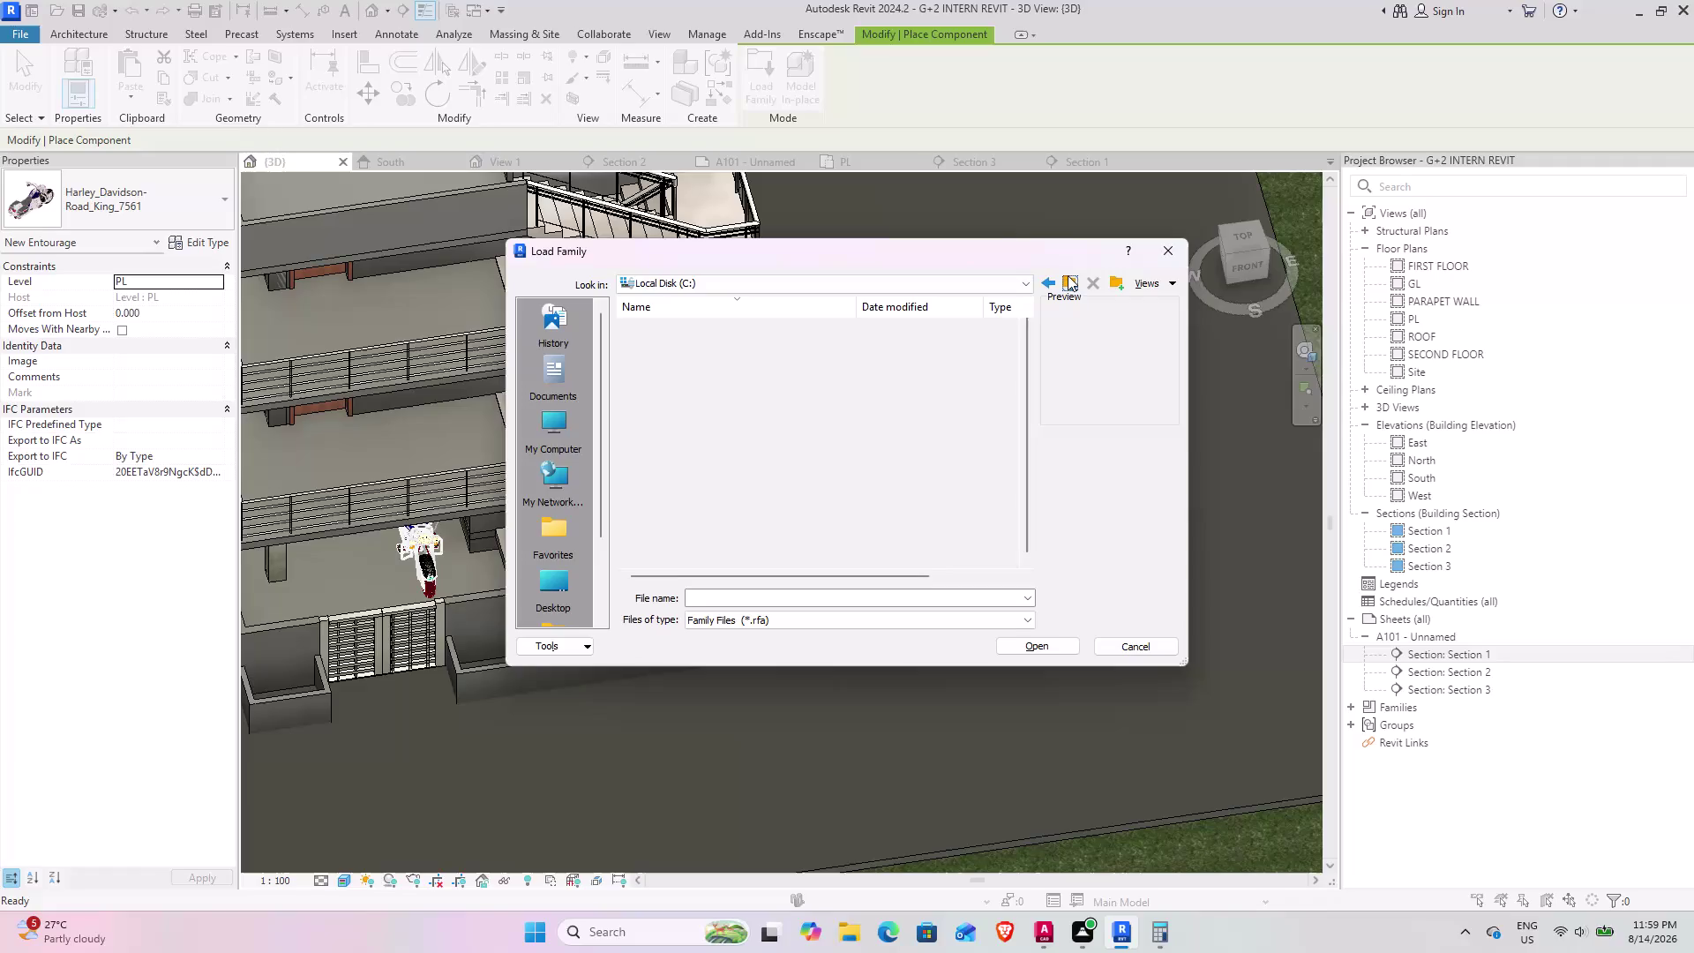
Navigate back to the C drive and into the ProgramData folder.
double_click(754, 512)
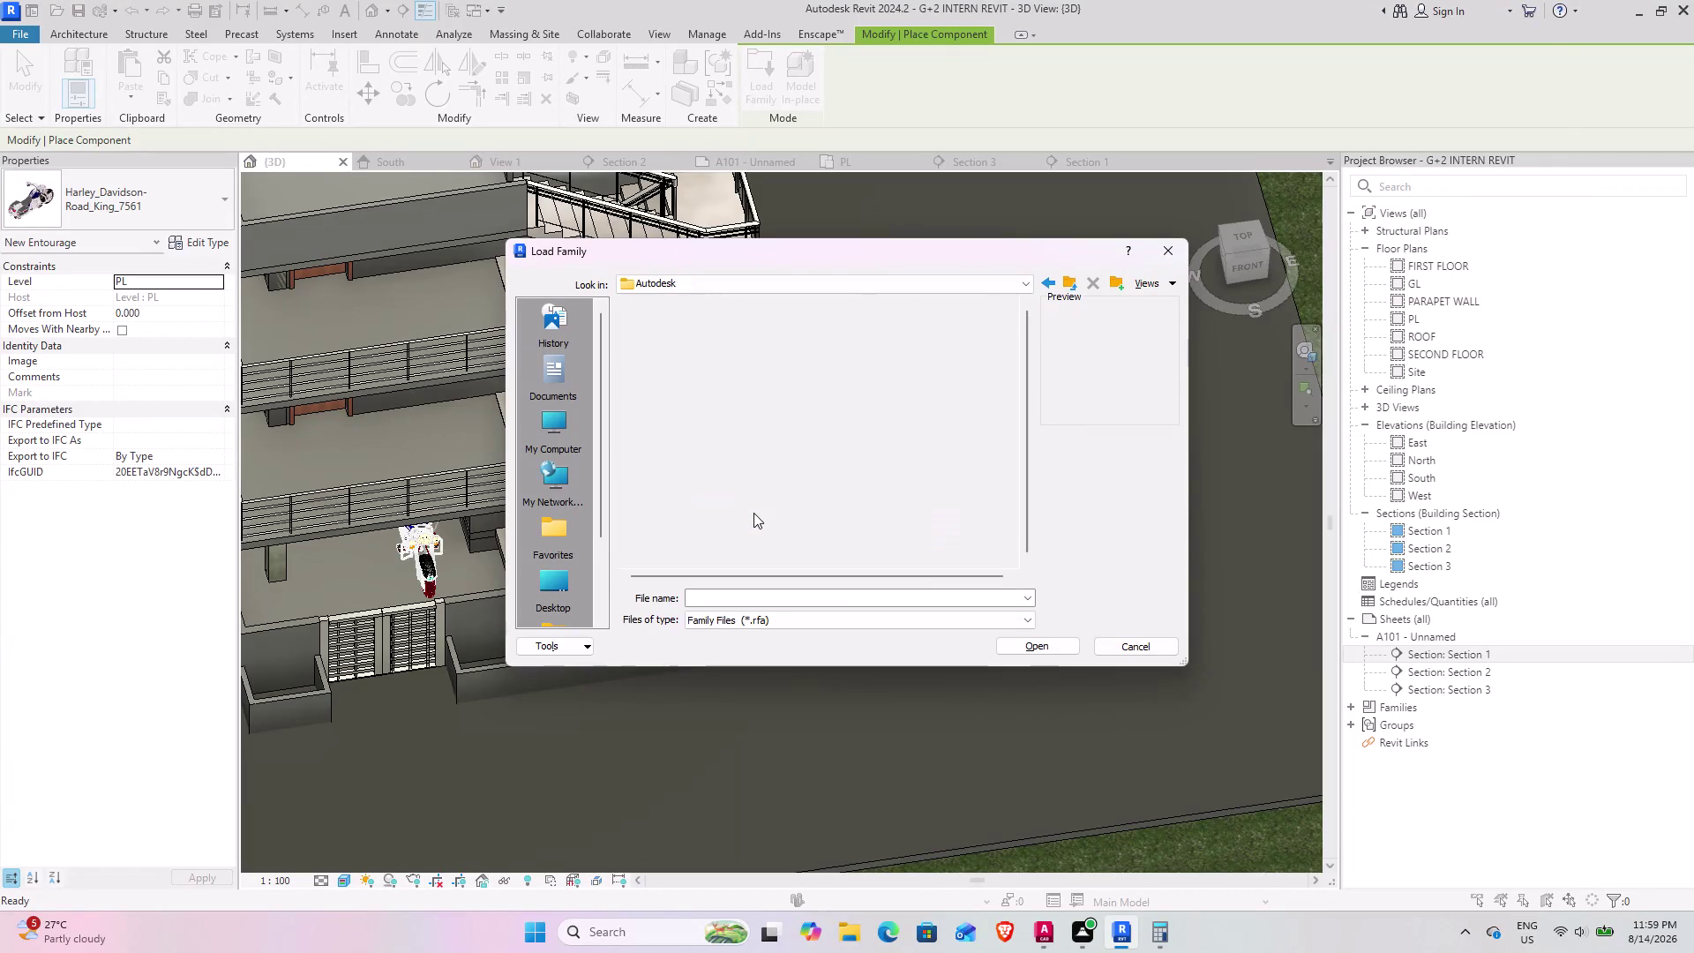
click(1072, 279)
click(1072, 279)
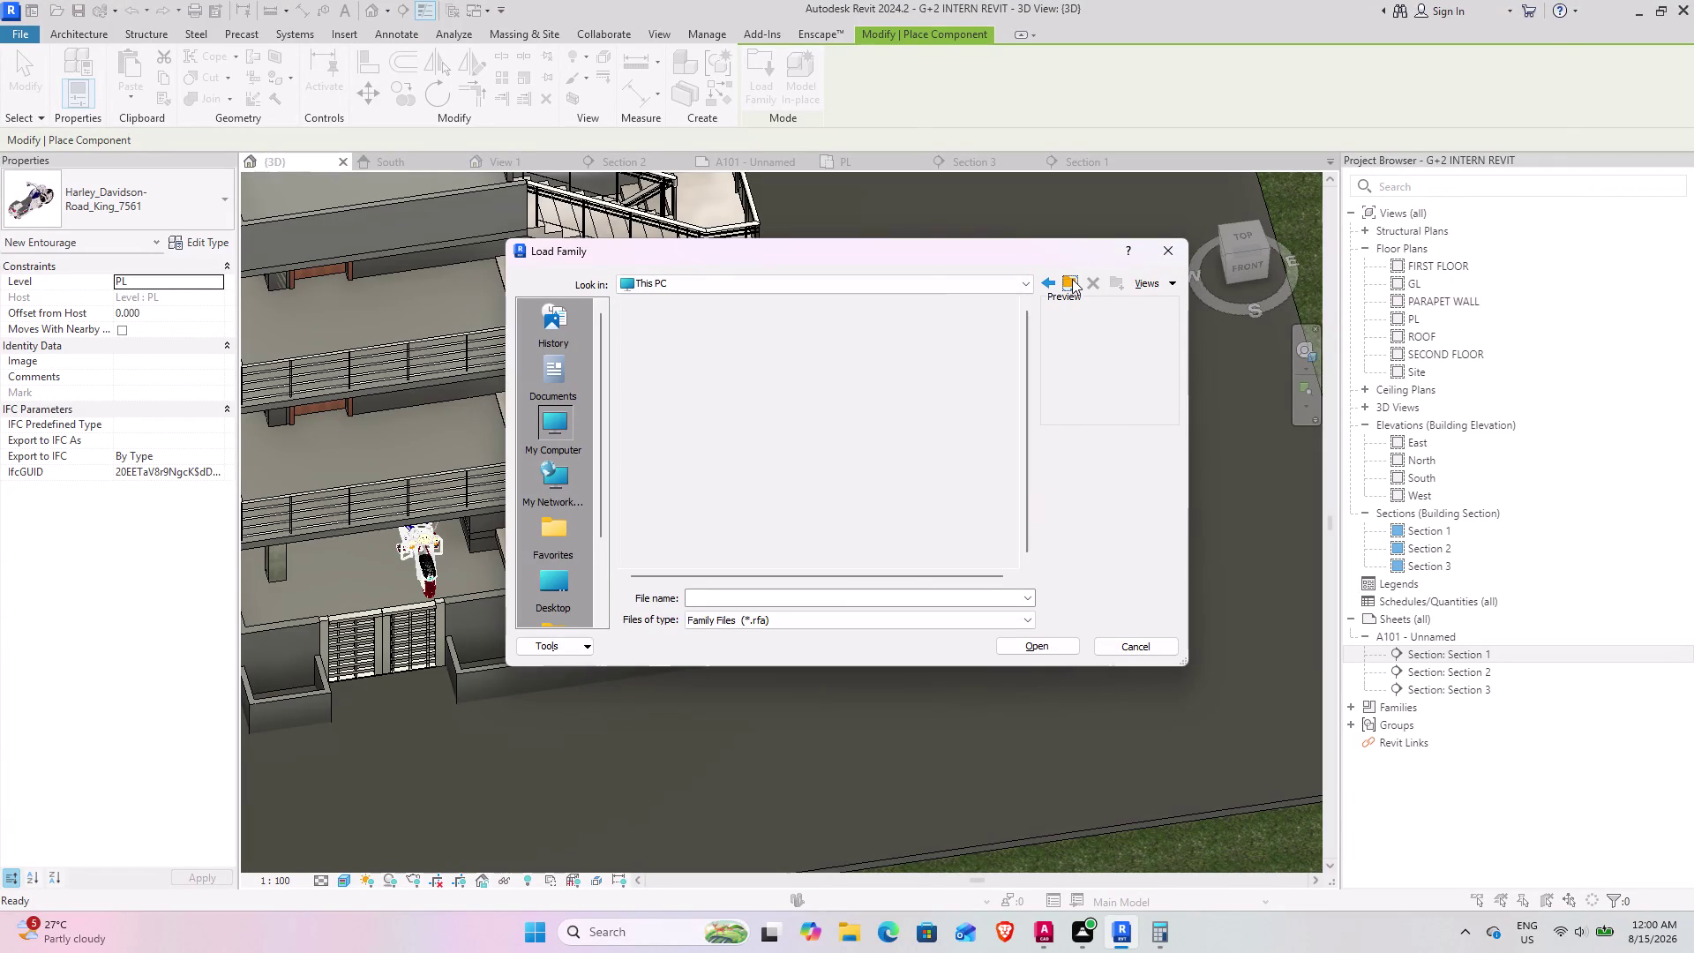
double_click(711, 350)
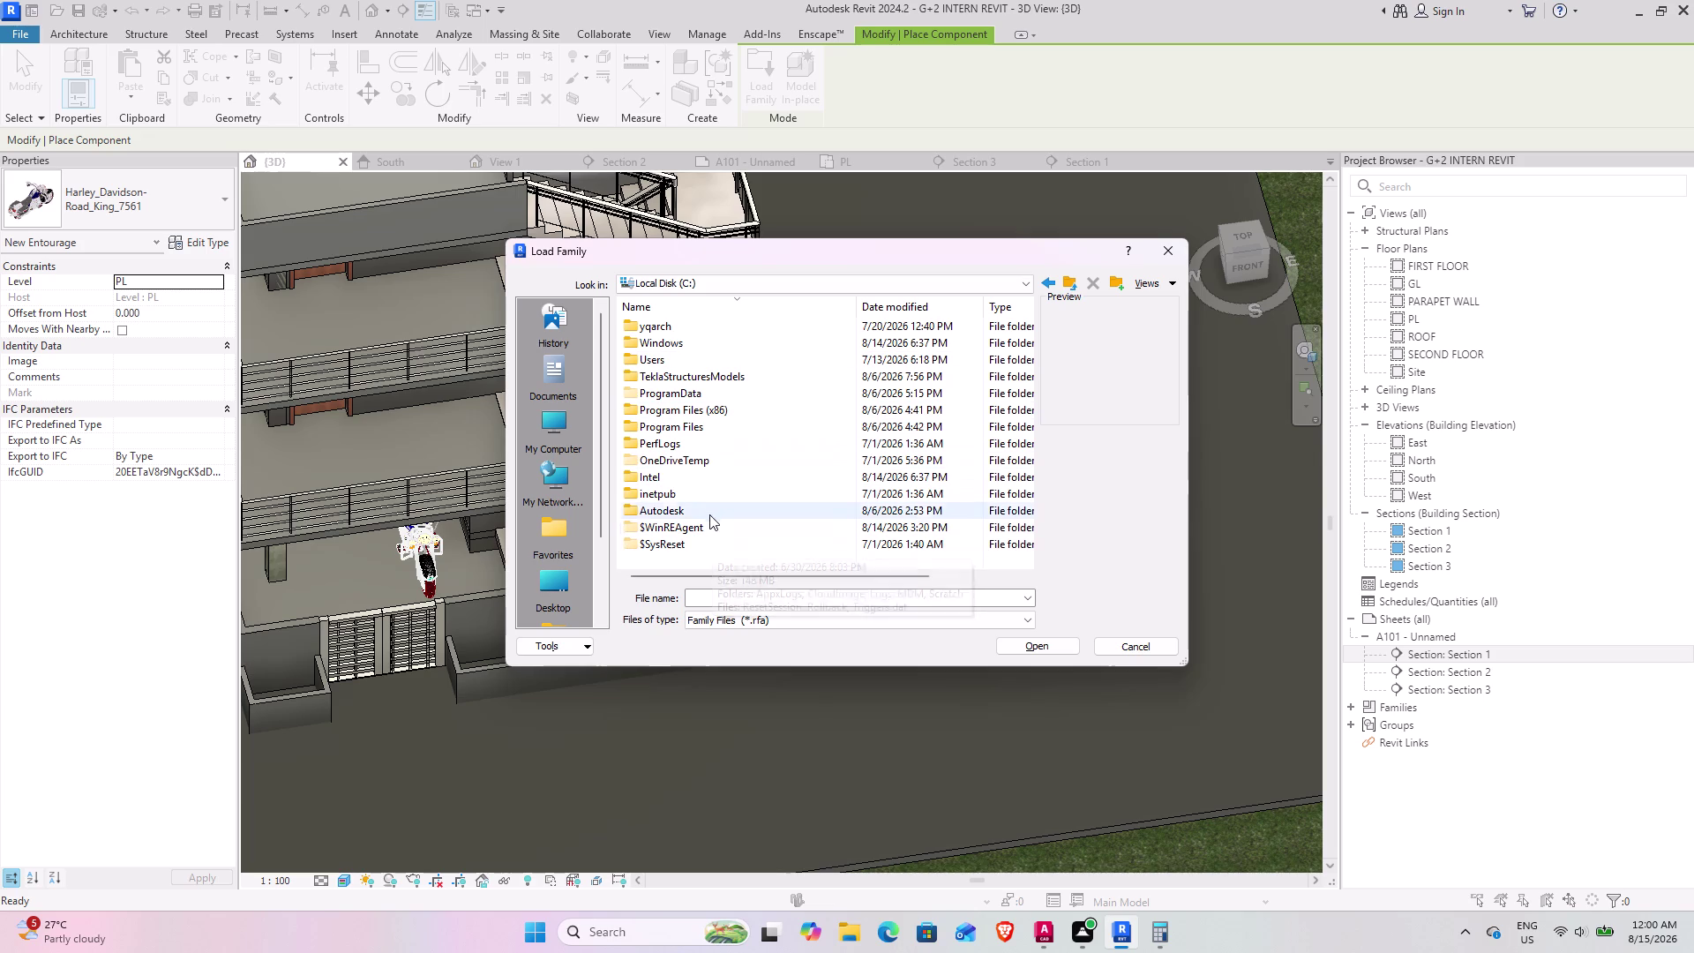
scroll(up, 3)
scroll(down, 3)
scroll(up, 3)
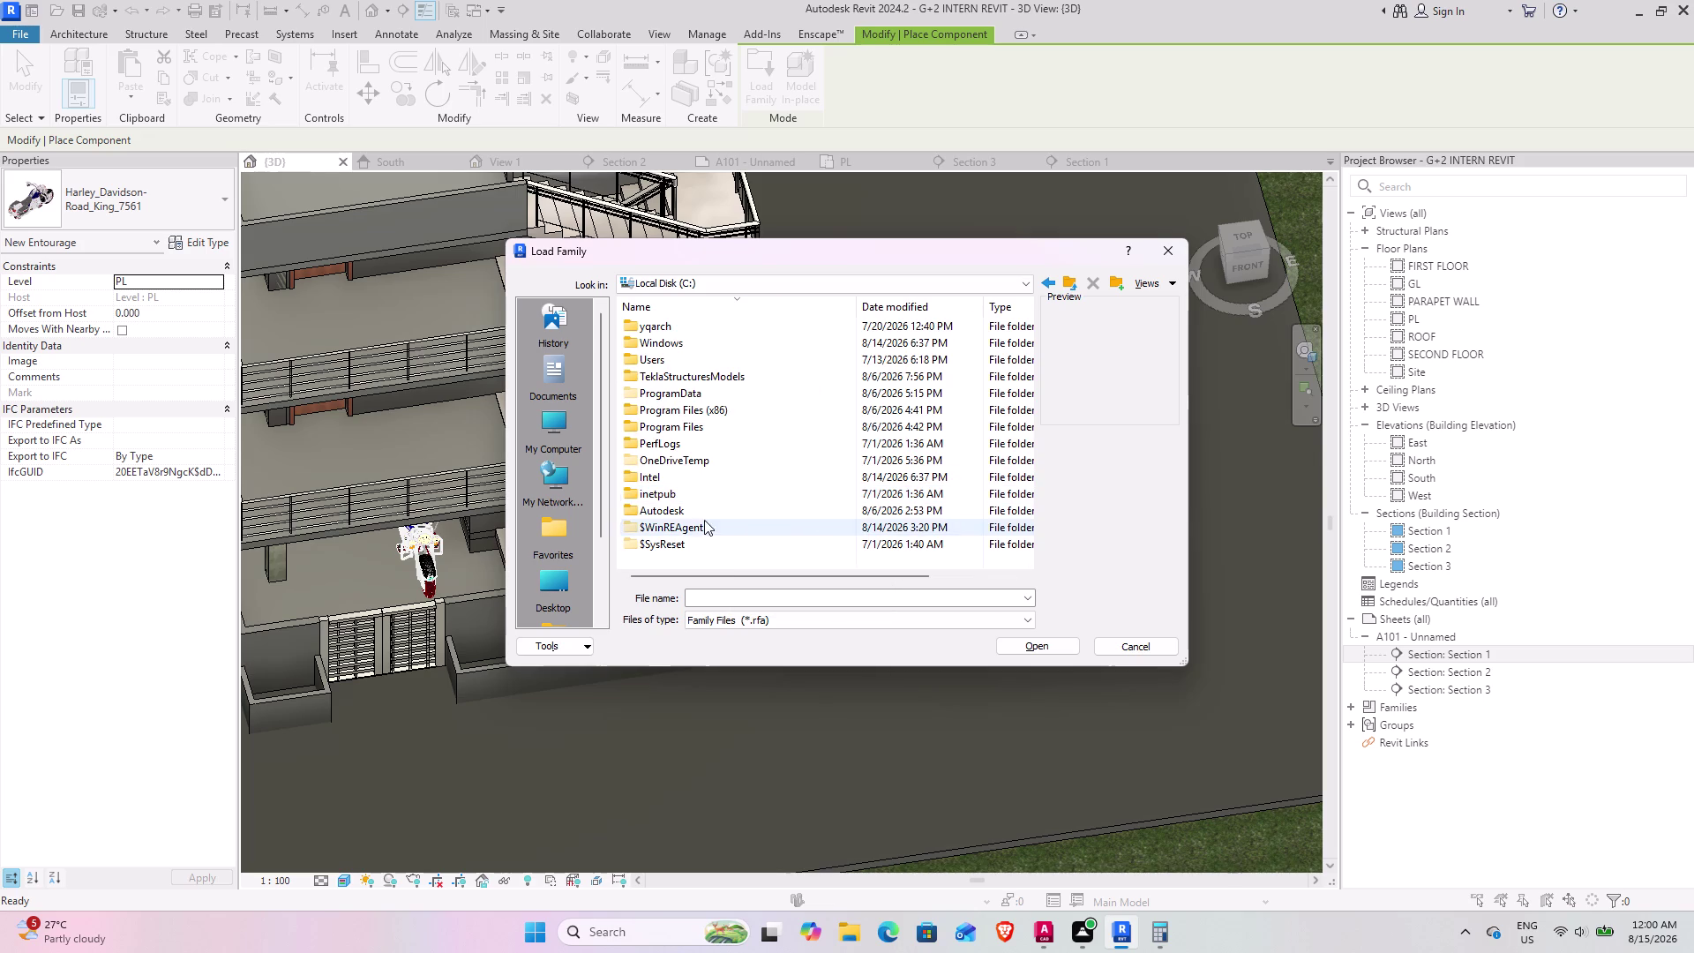
double_click(702, 507)
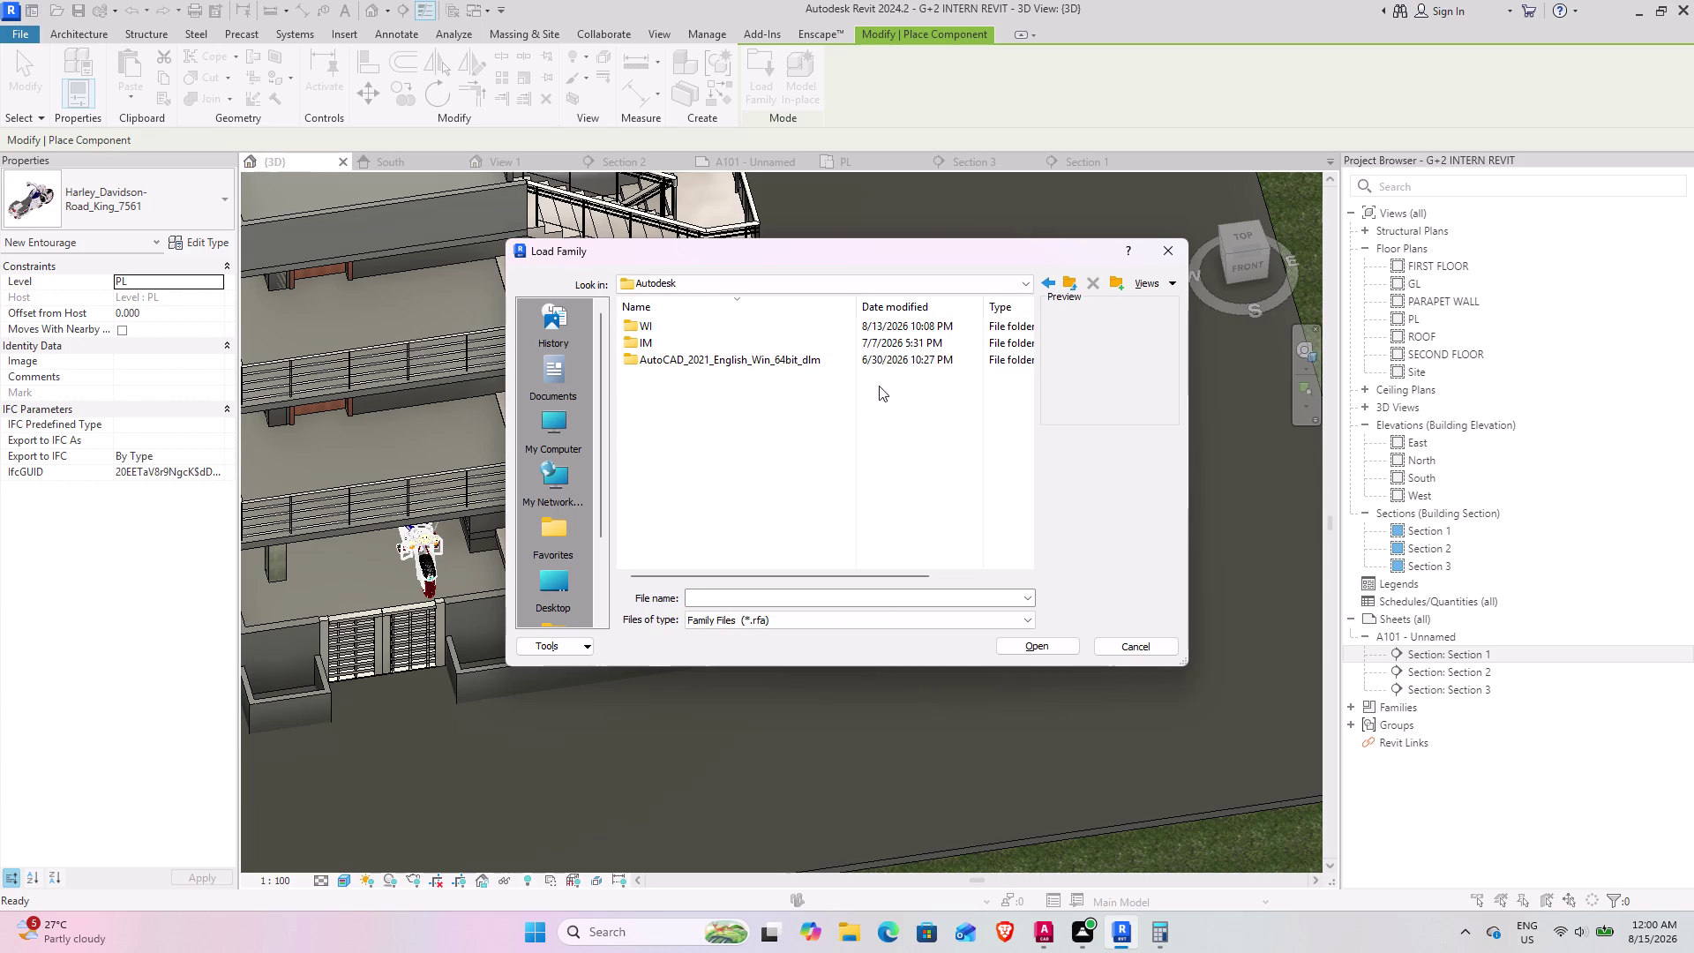
click(1068, 280)
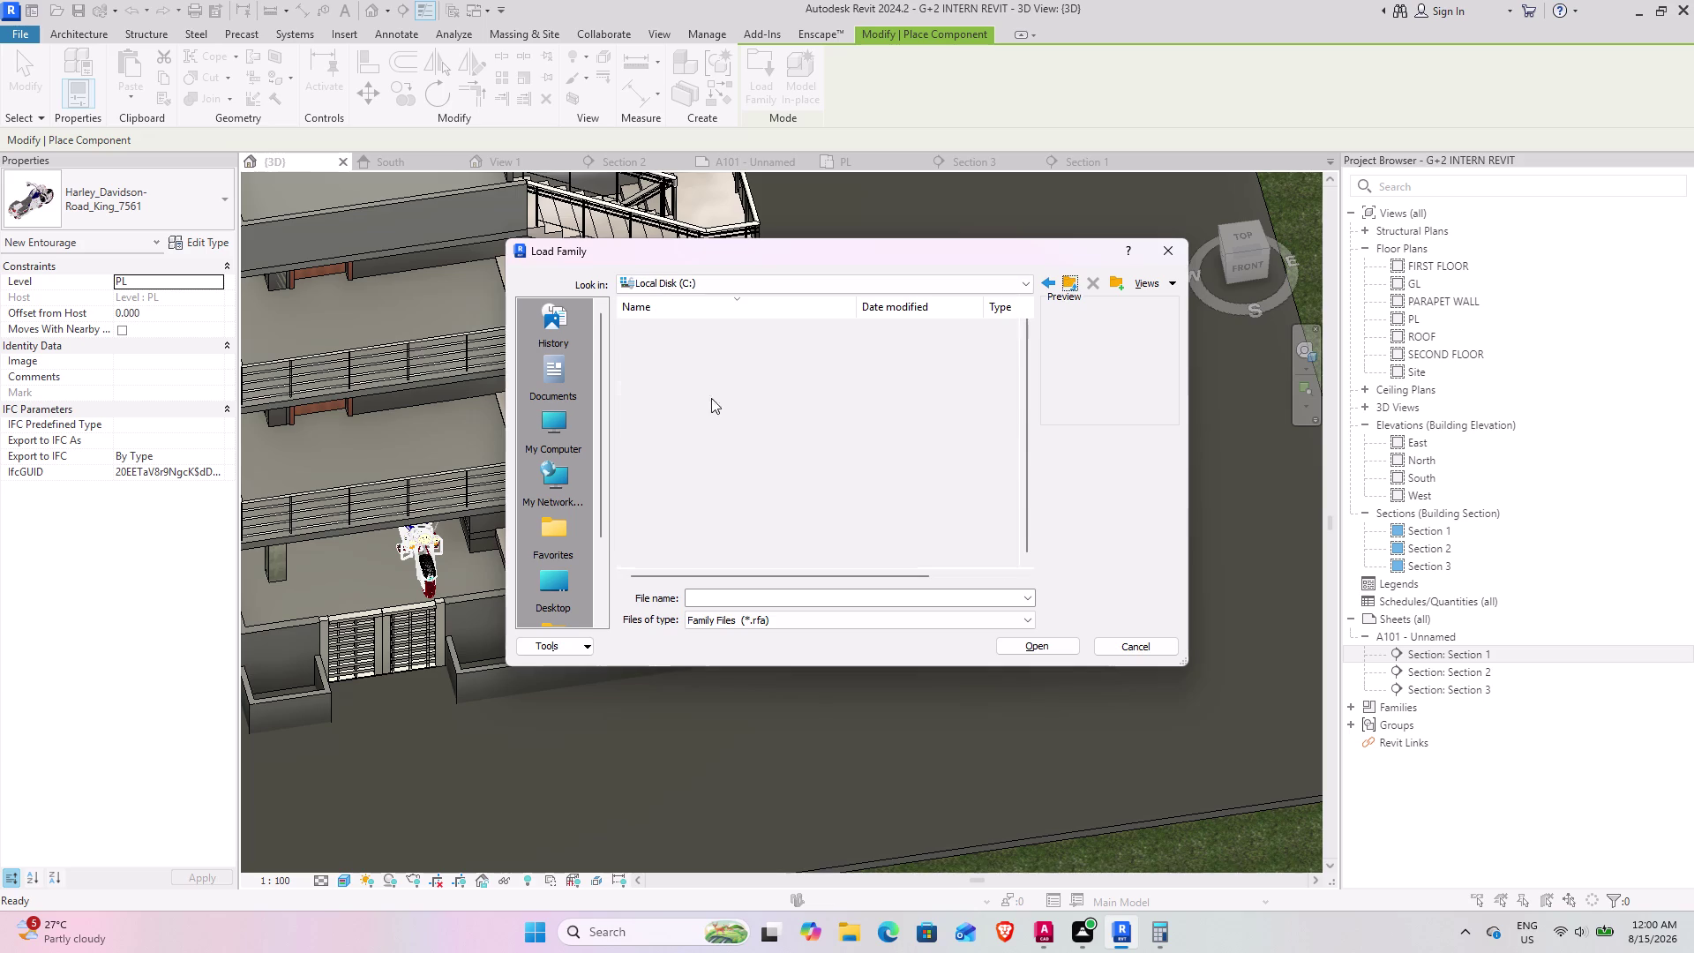
scroll(down, 3)
scroll(up, 3)
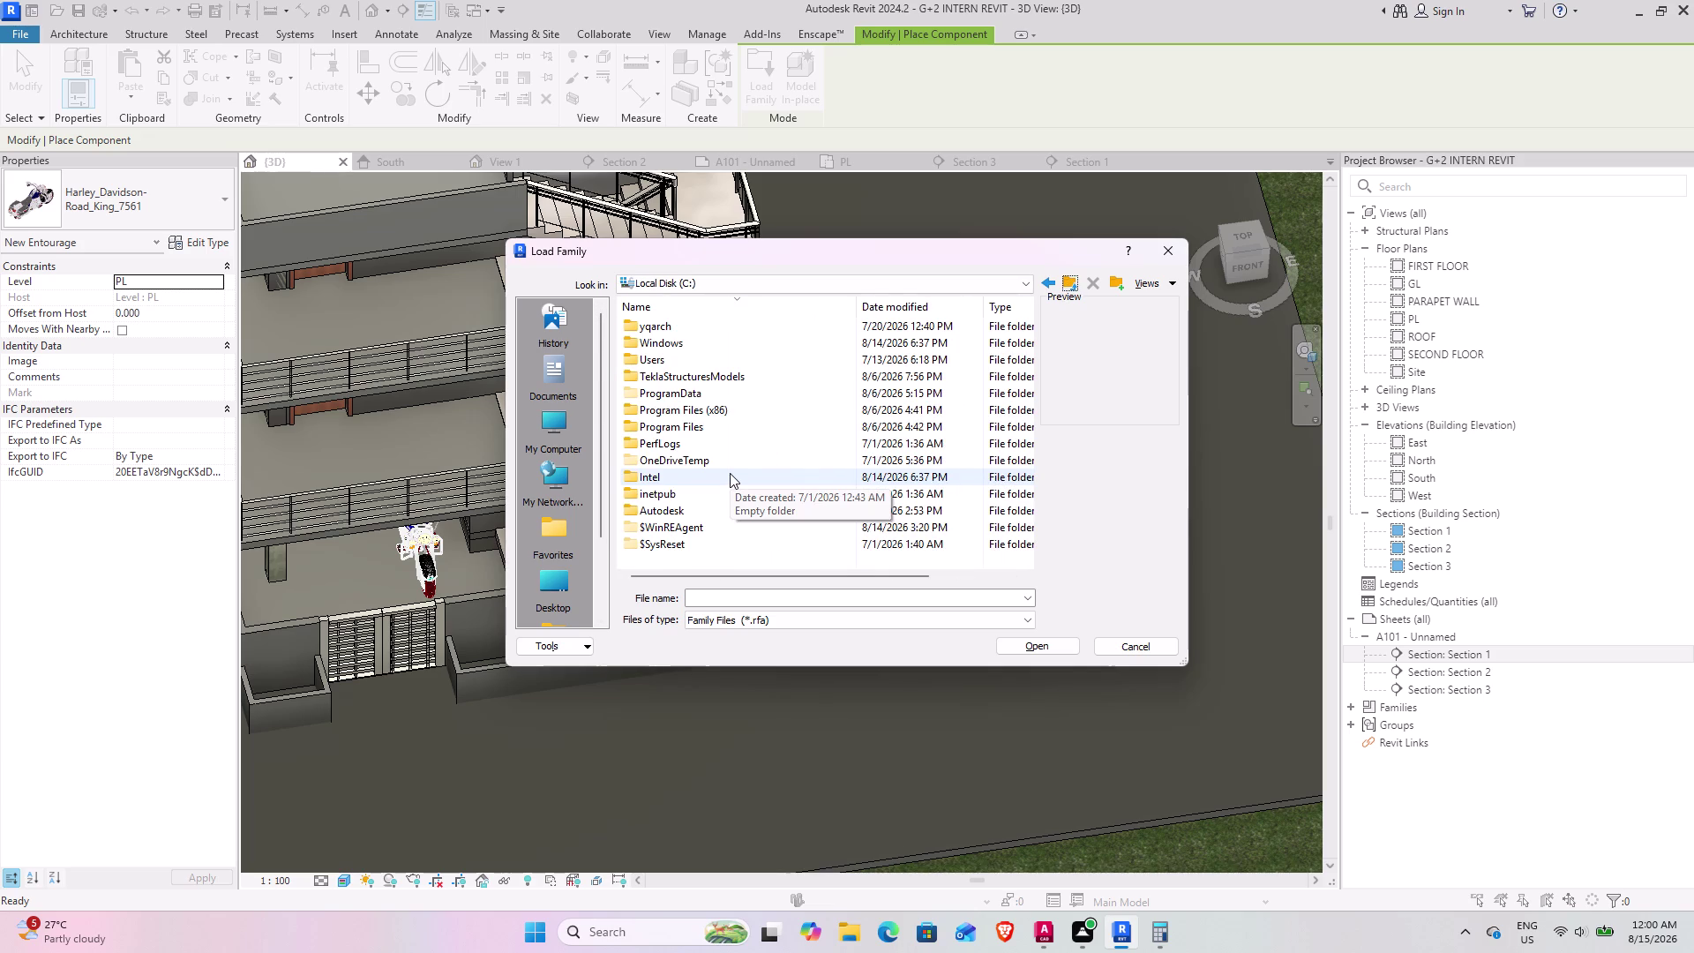
double_click(715, 395)
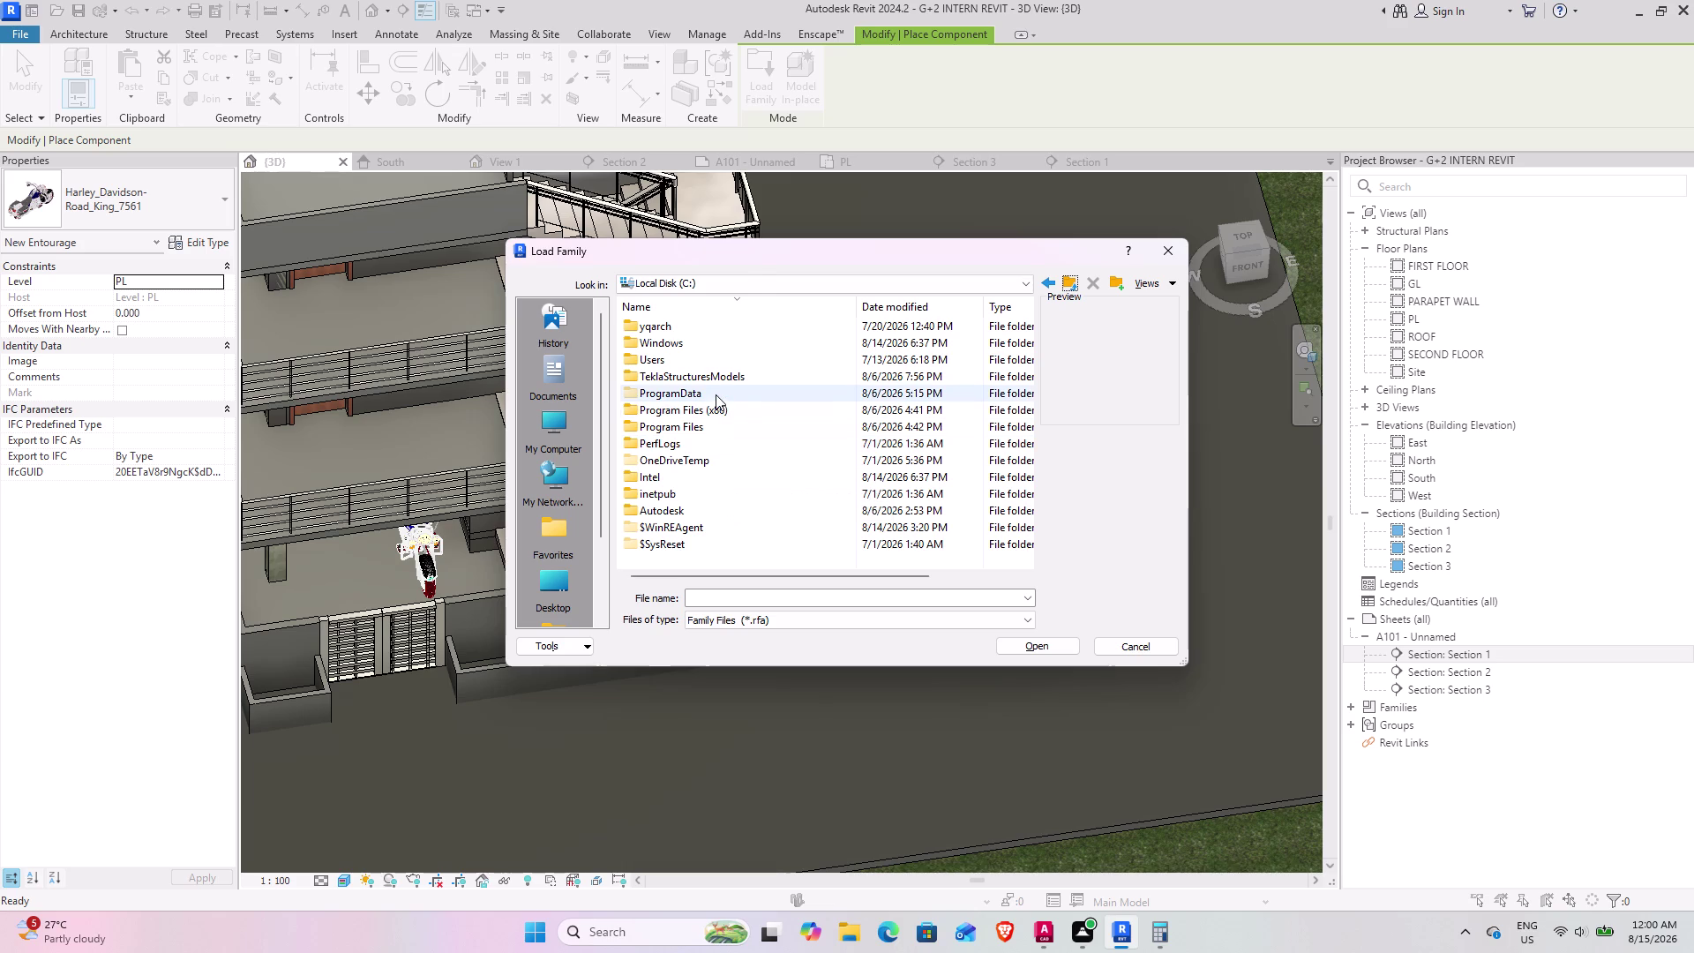
Browse Autodesk\RVT 2024\Libraries\English\US and select the Planting folder.
scroll(down, 3)
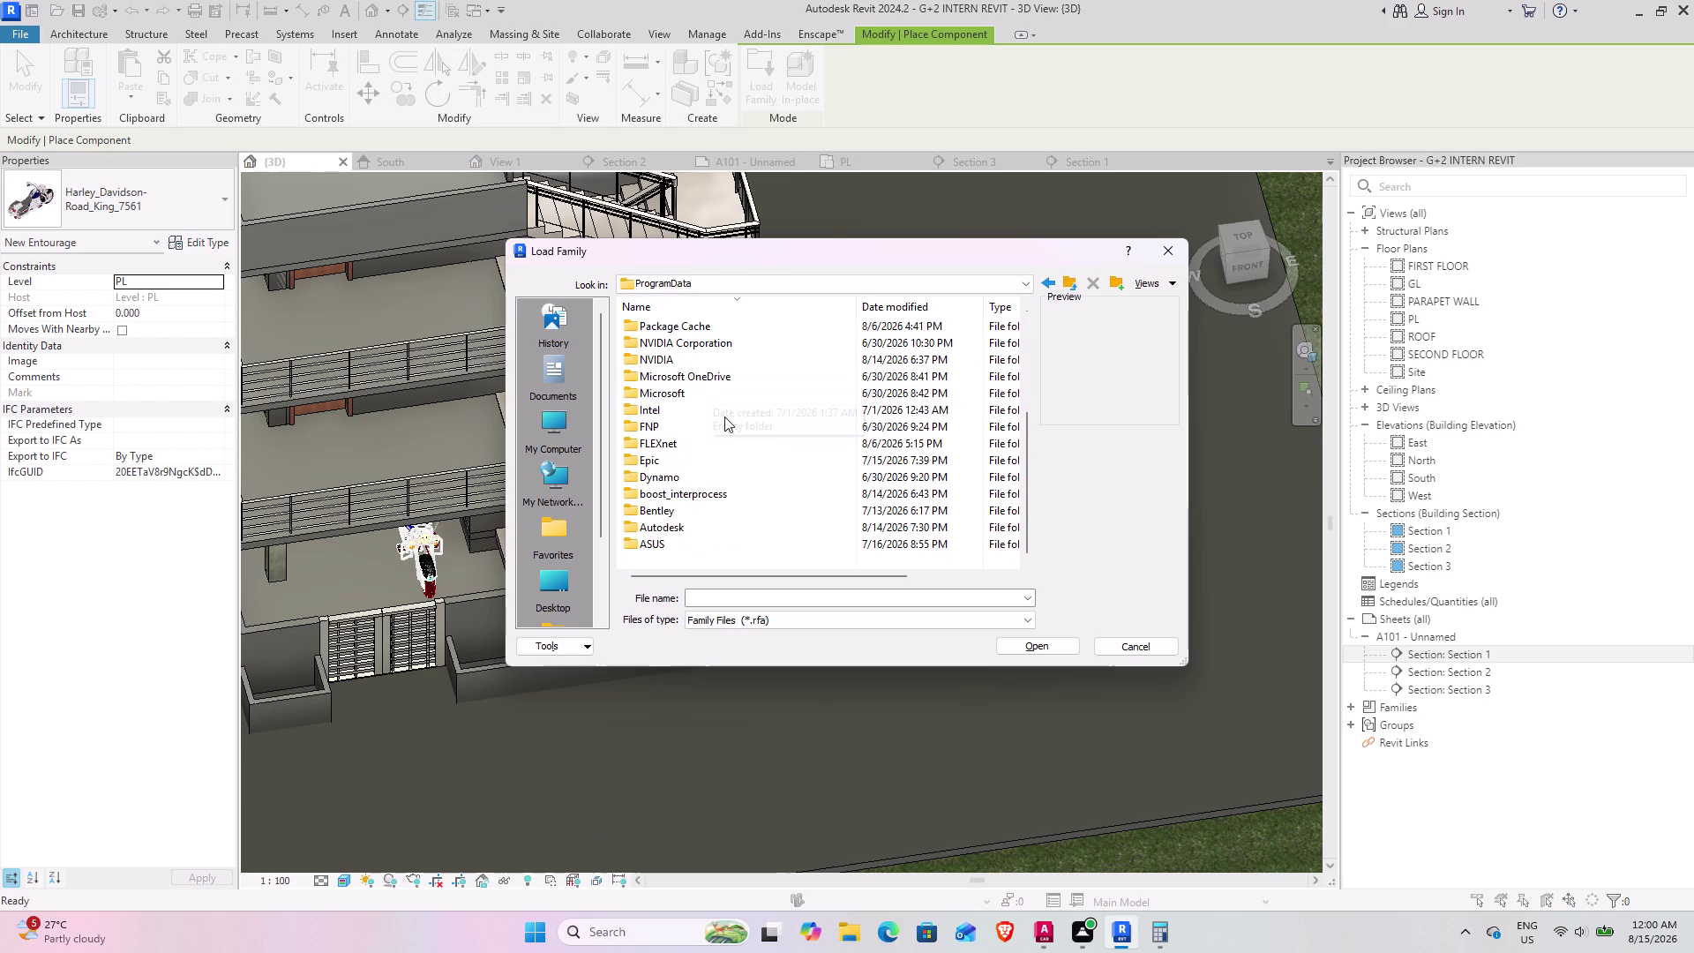
double_click(694, 531)
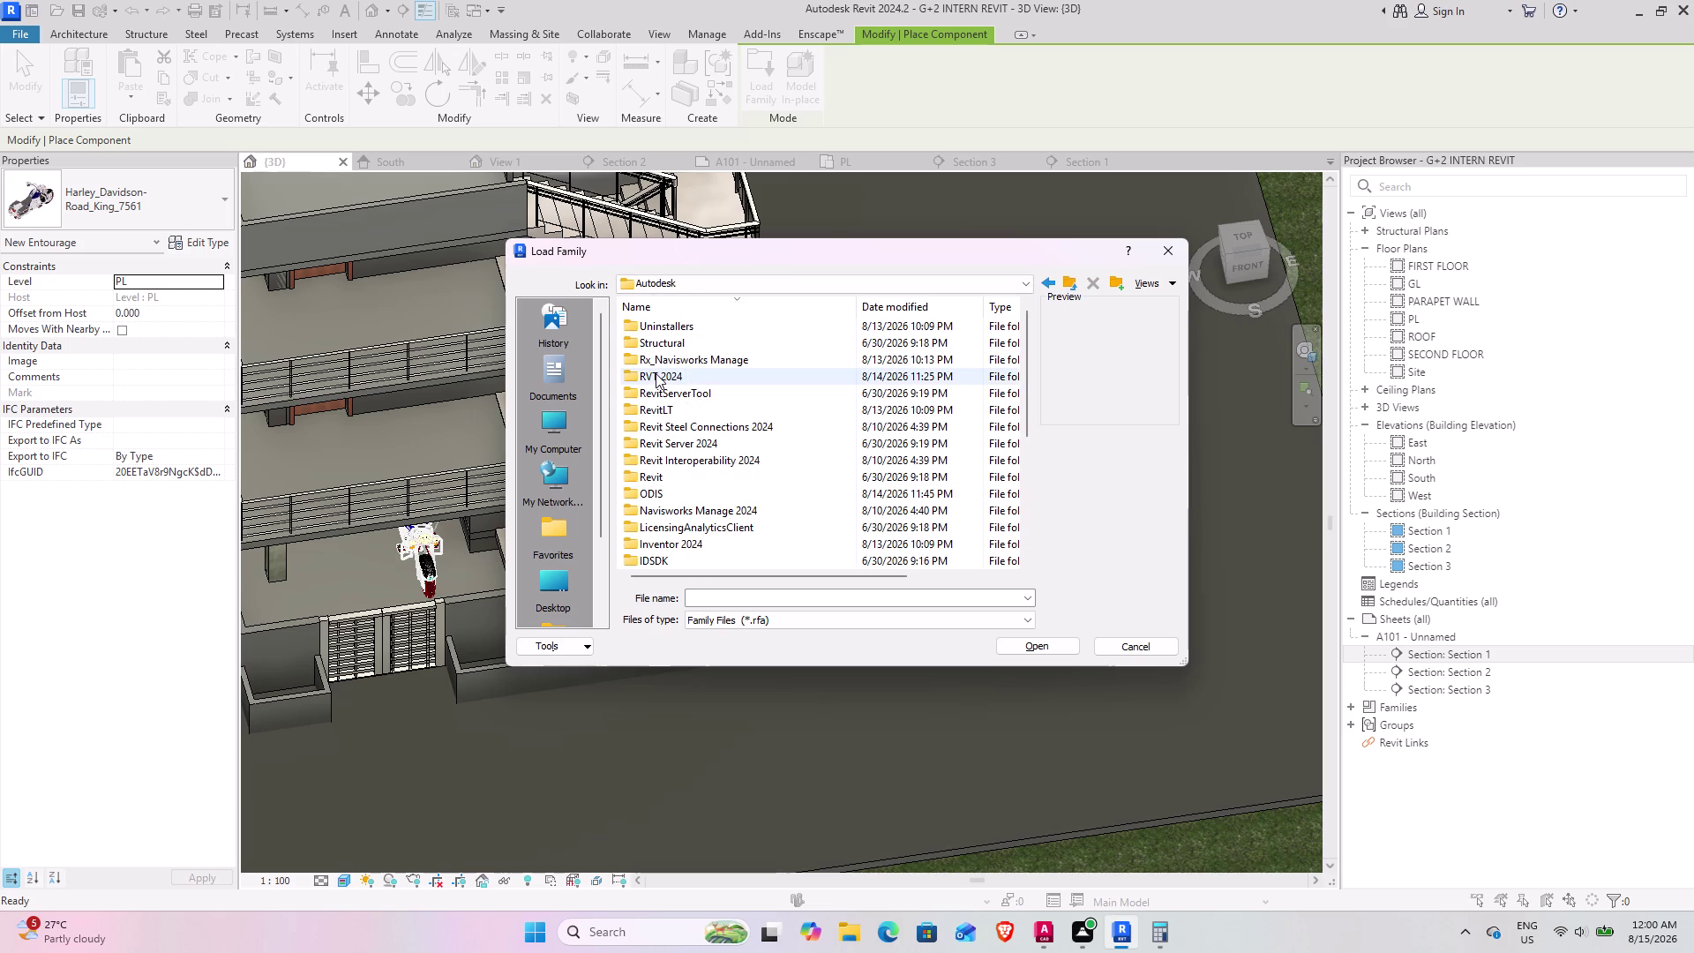
double_click(656, 373)
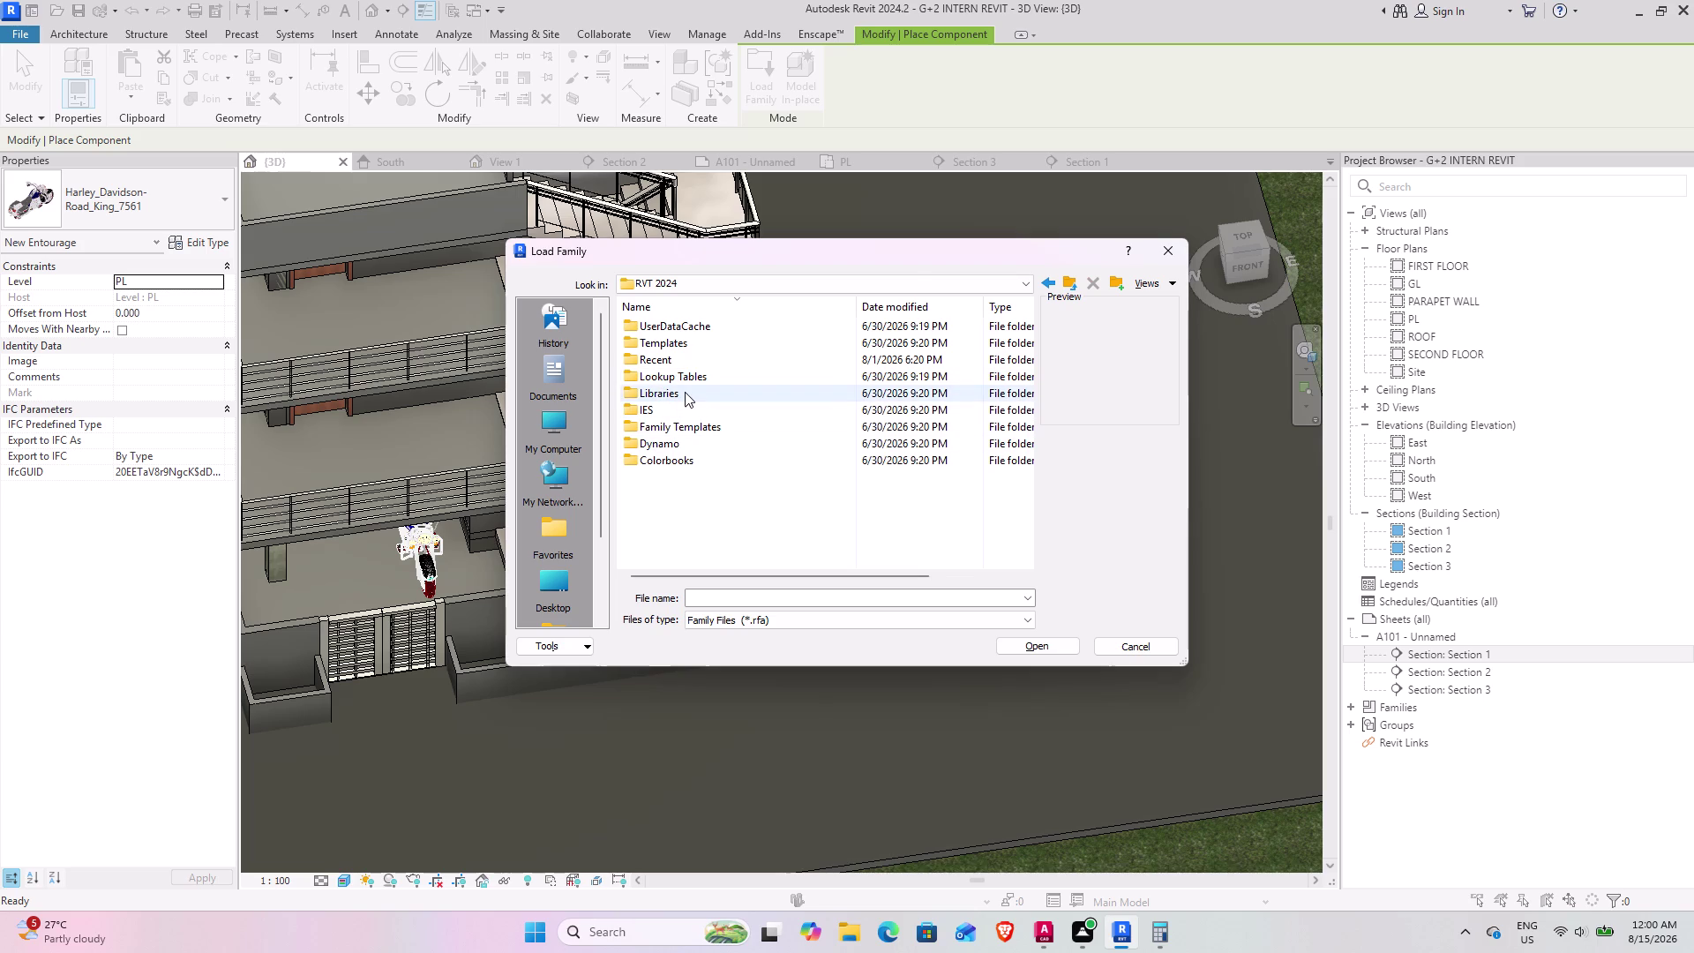
double_click(684, 391)
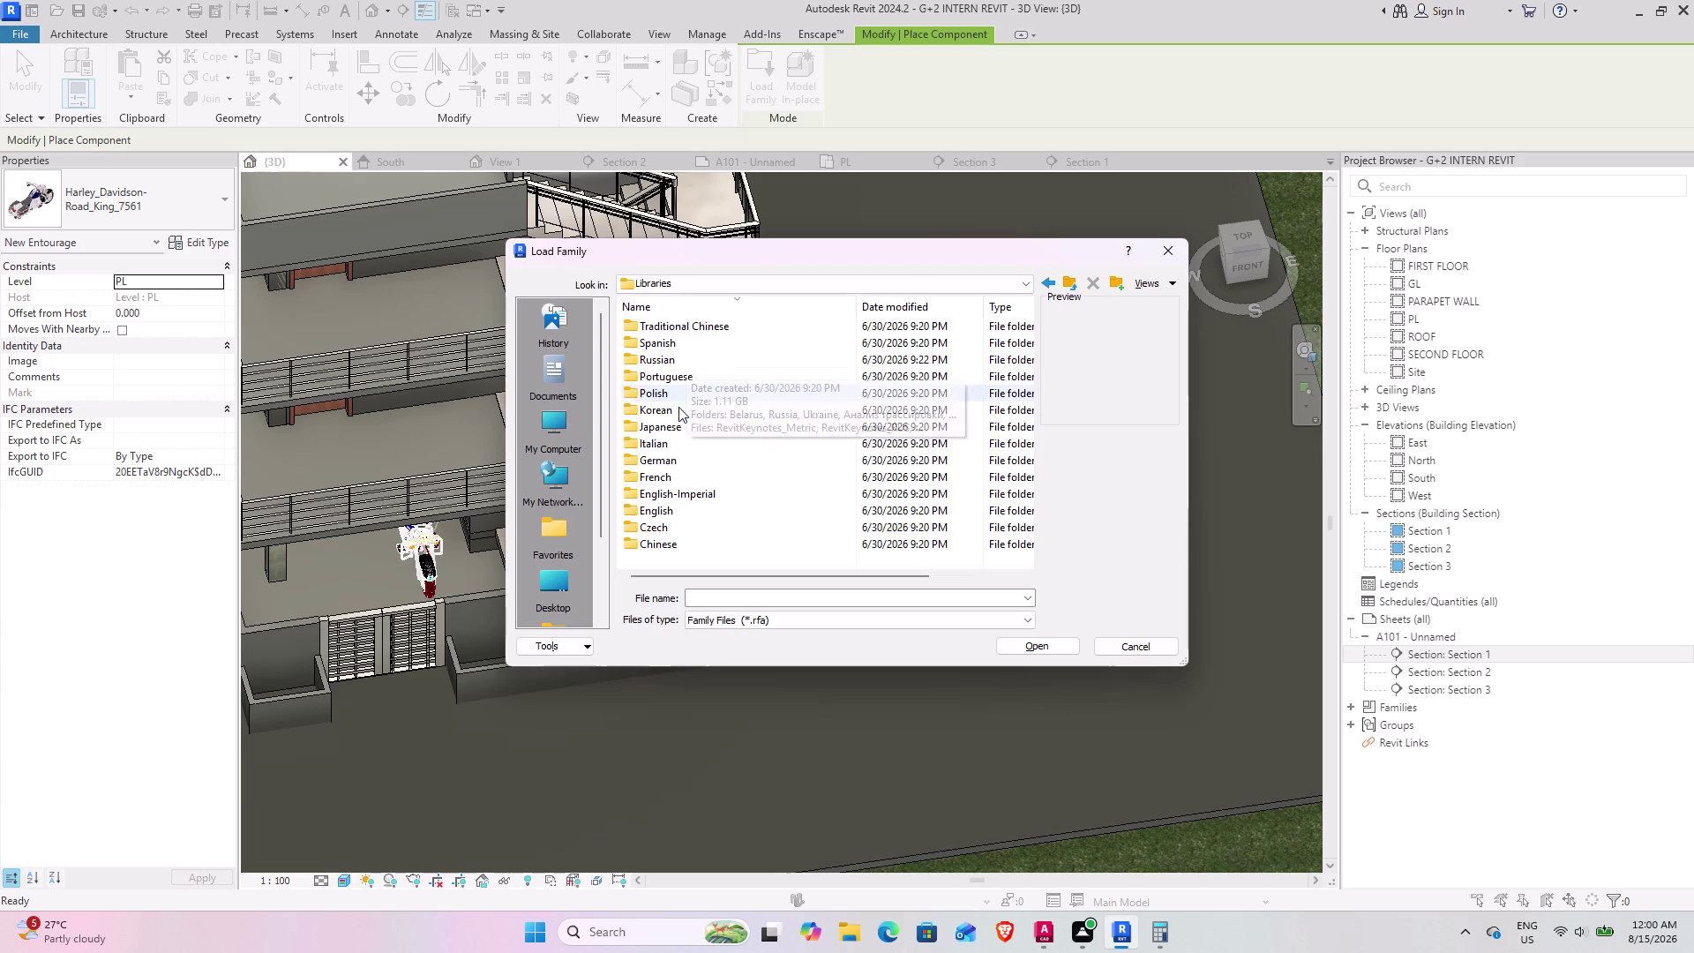
double_click(653, 510)
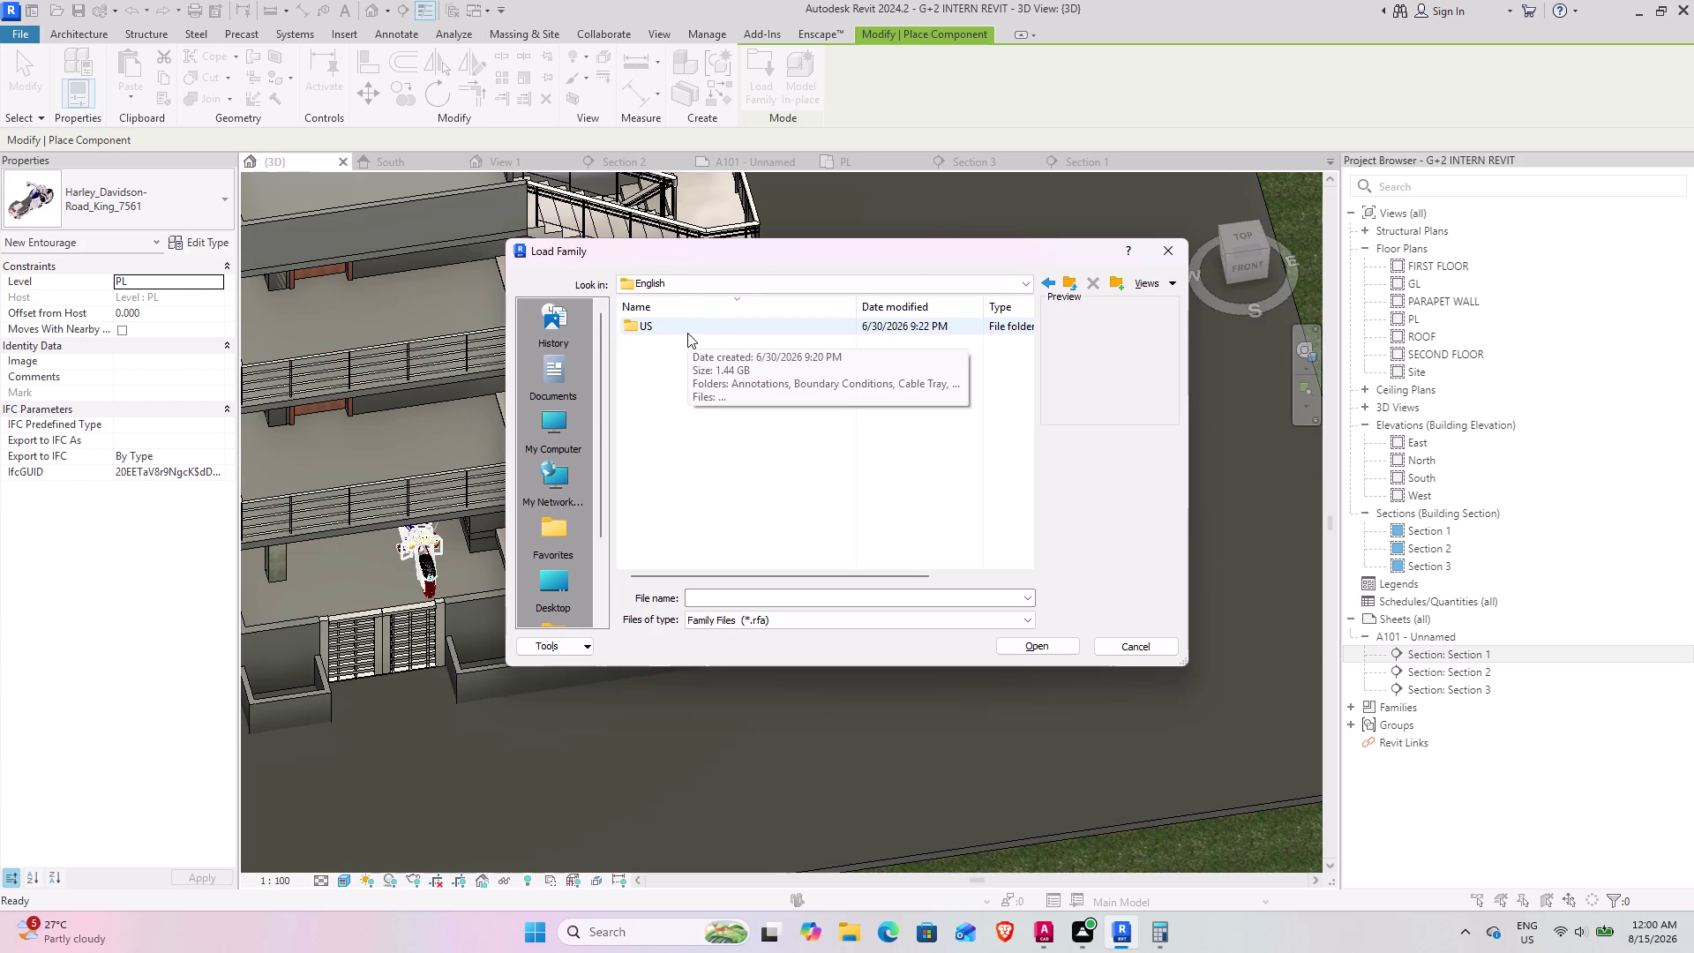
double_click(687, 333)
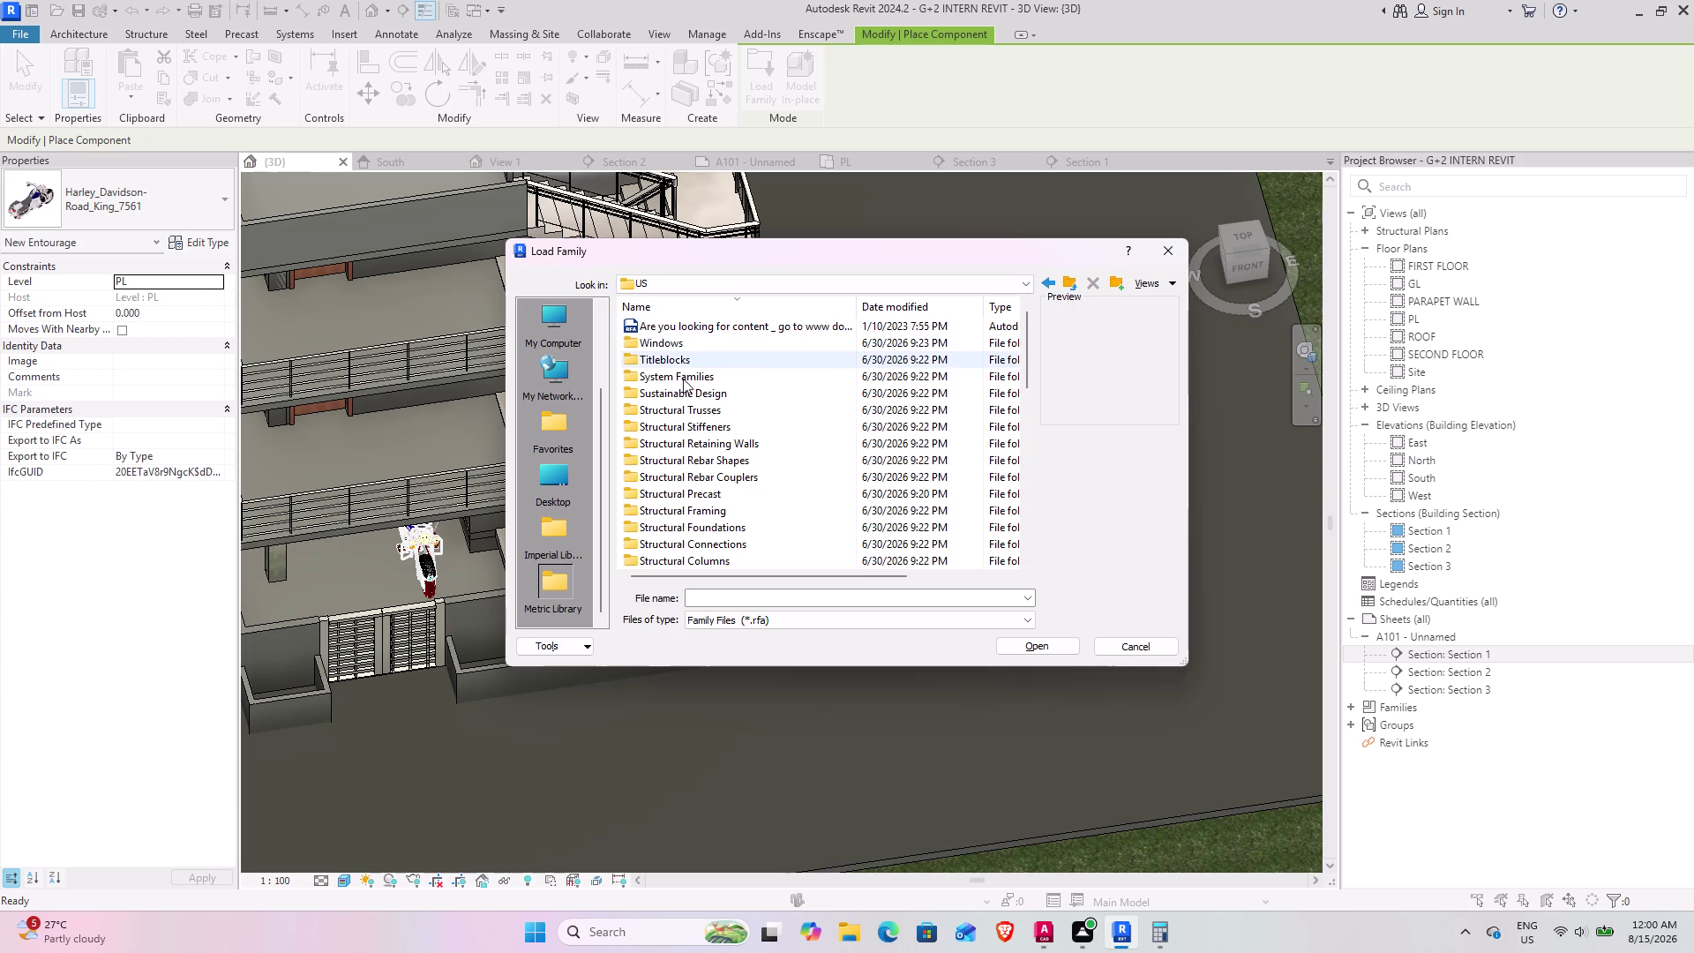
scroll(down, 3)
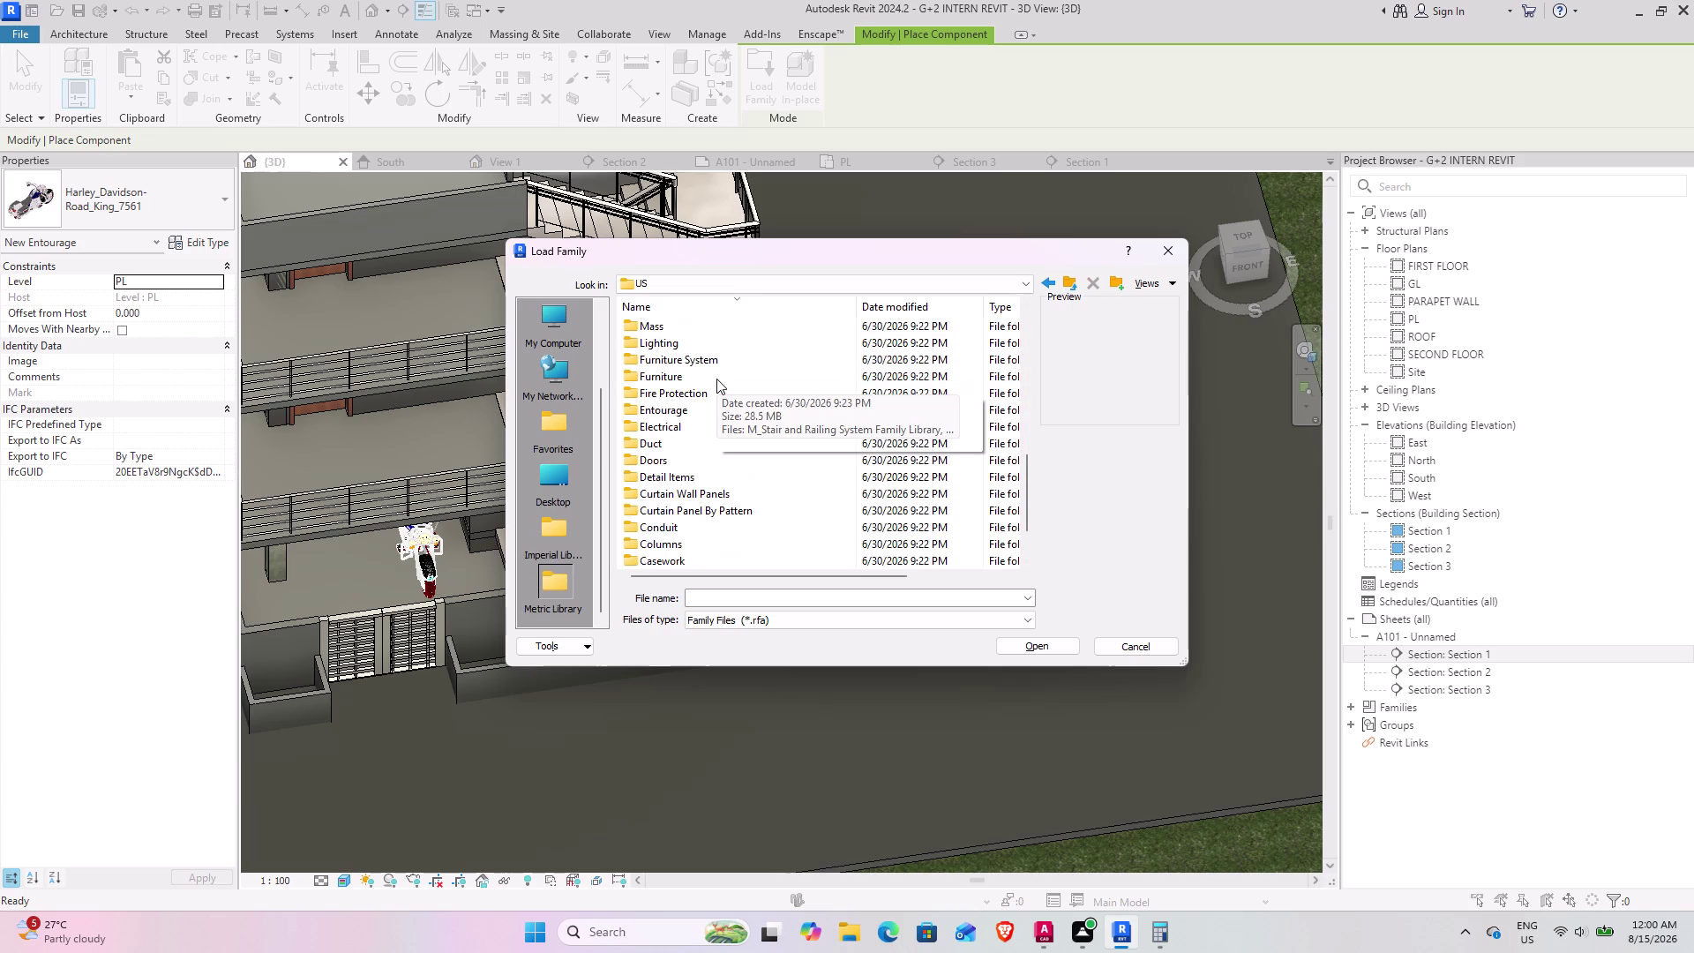
scroll(down, 3)
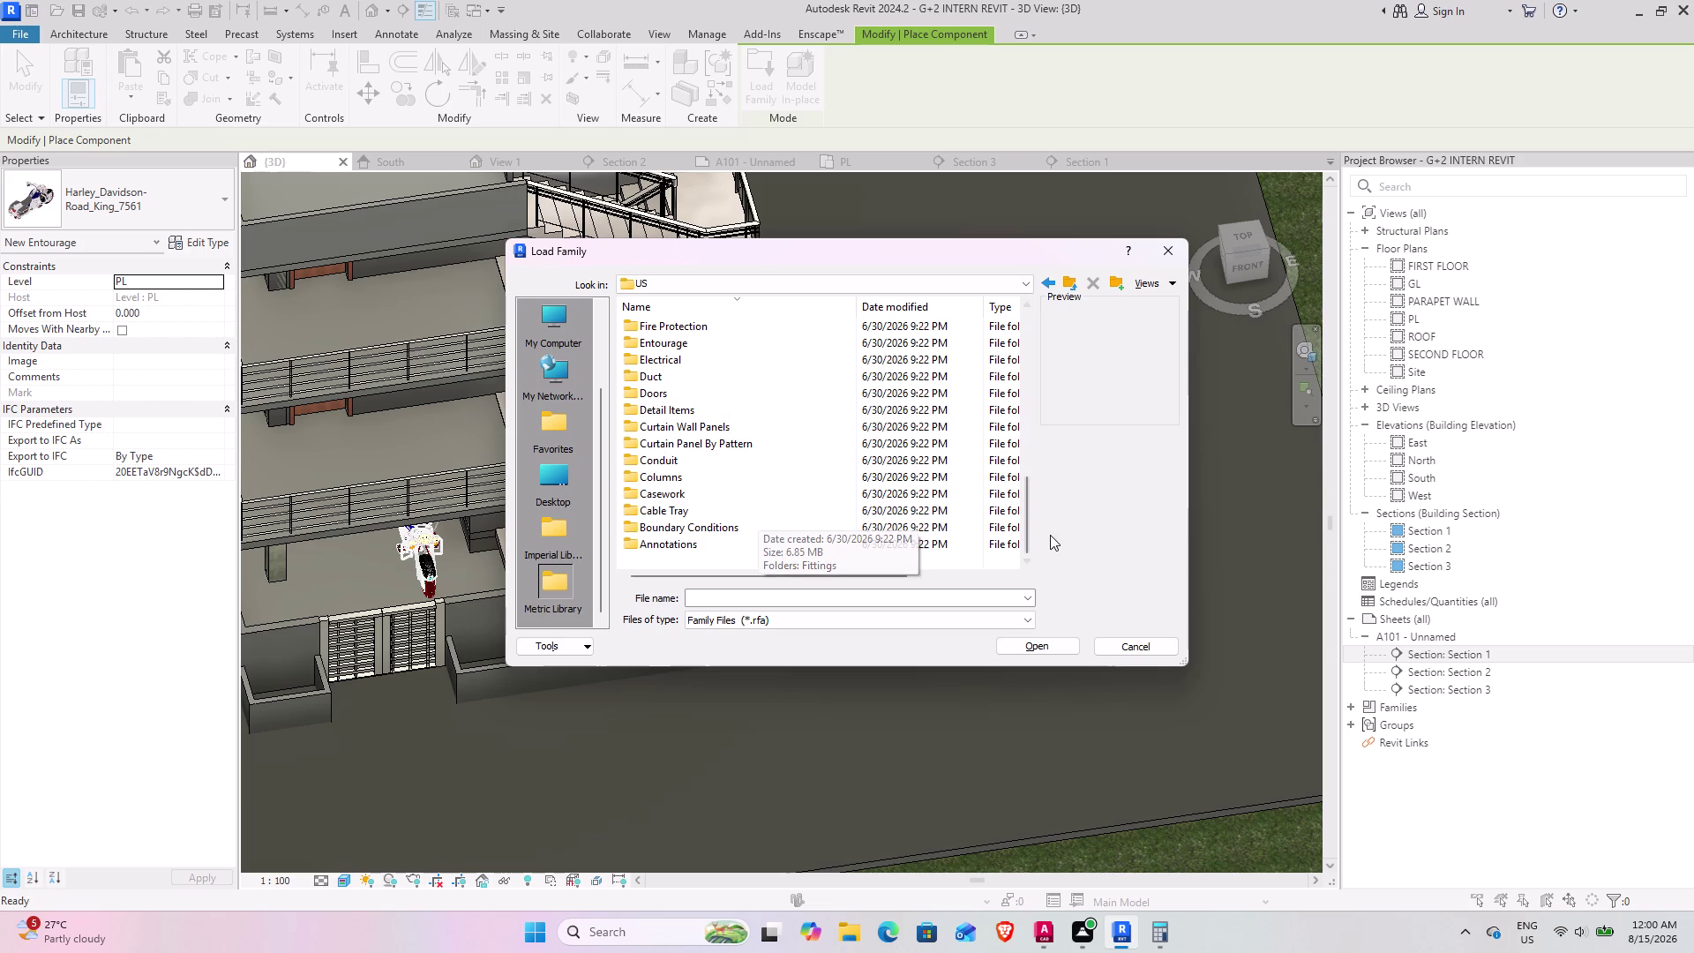
drag(1031, 507, 1031, 492)
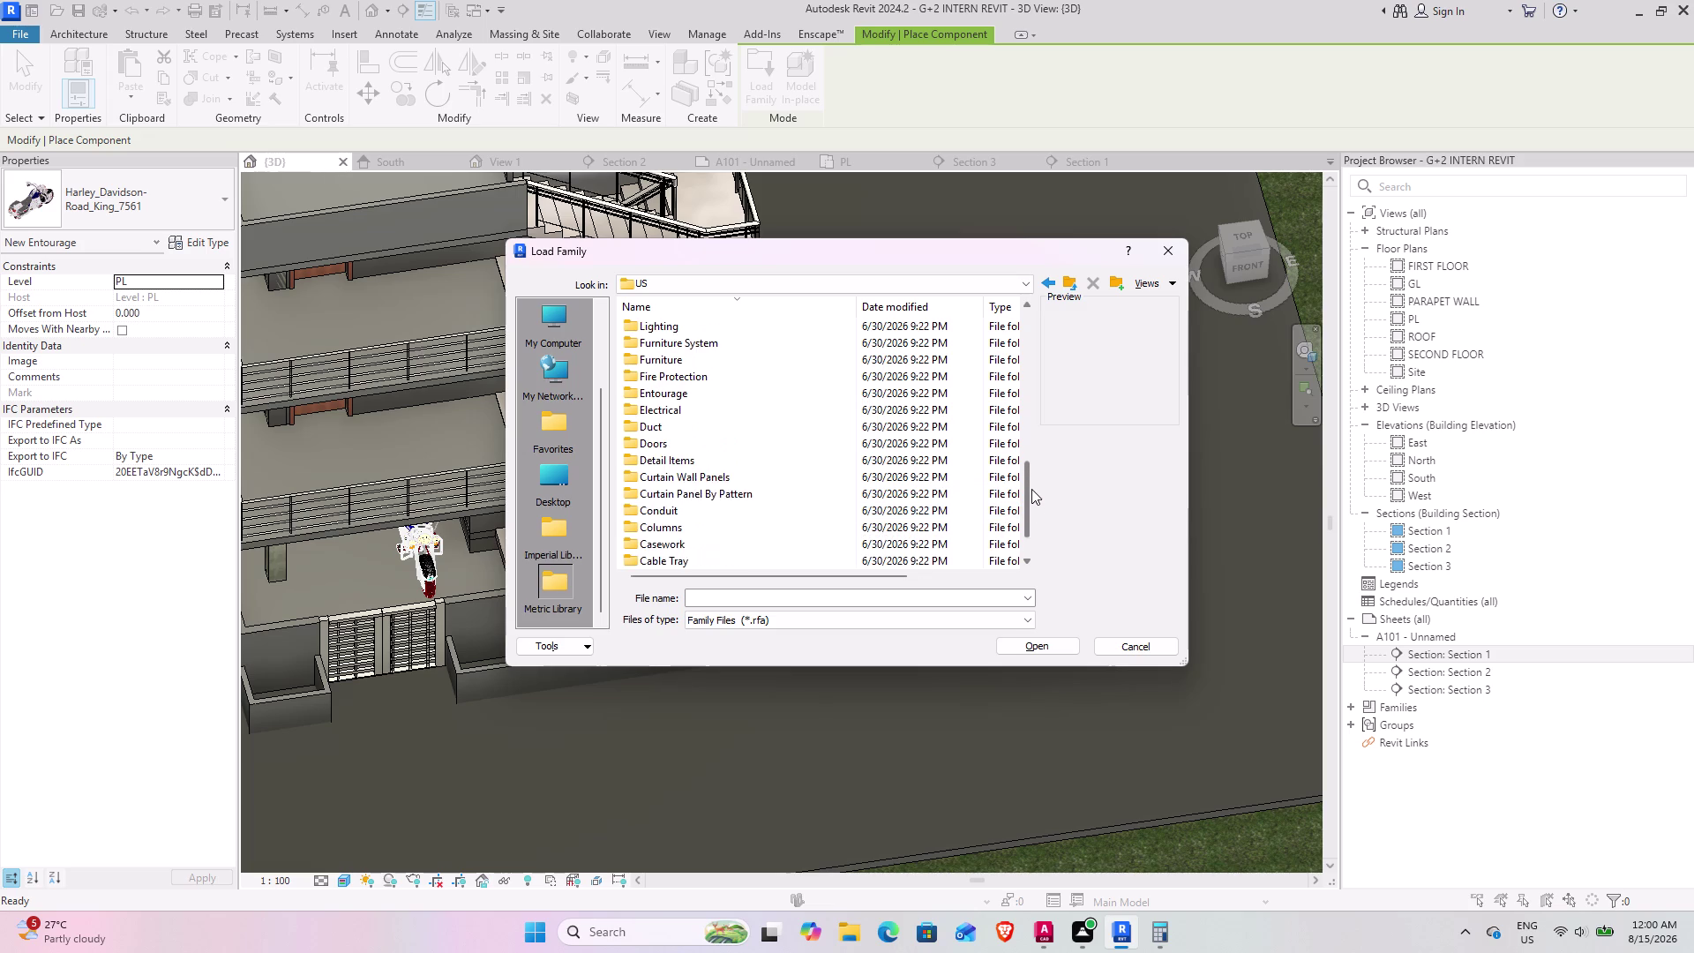
drag(1031, 491, 1031, 455)
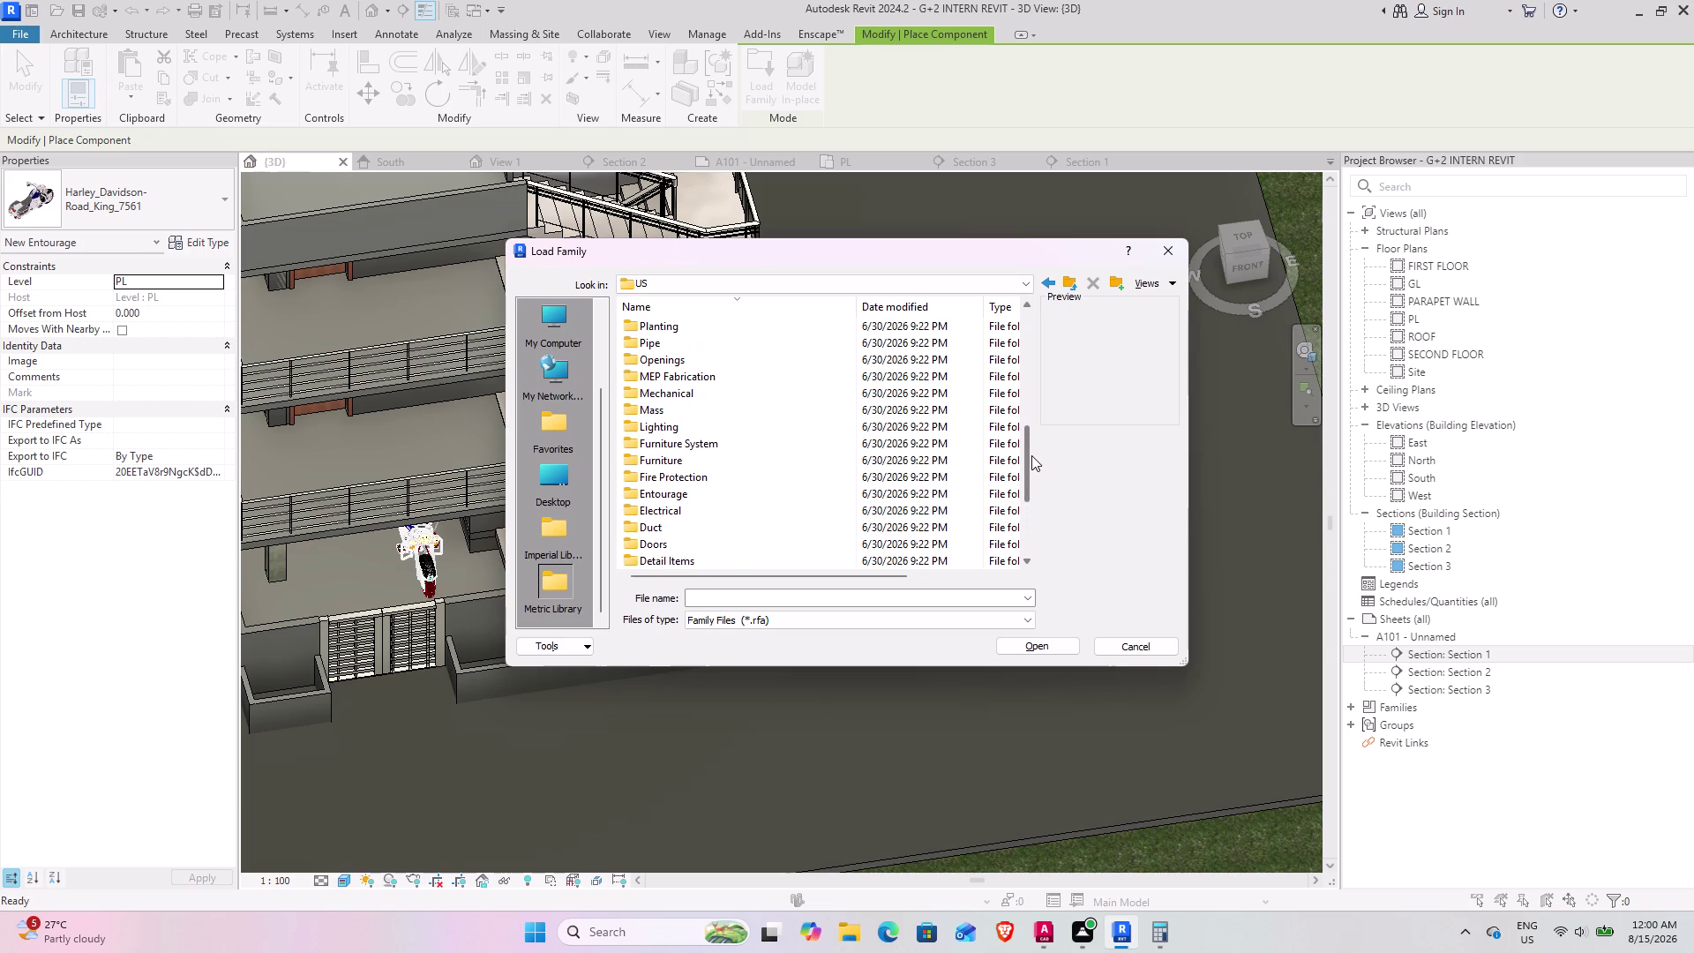
drag(1031, 455, 1031, 452)
click(770, 334)
Open the Planting folder and load the M_RPC Tree - Fall family.
double_click(762, 342)
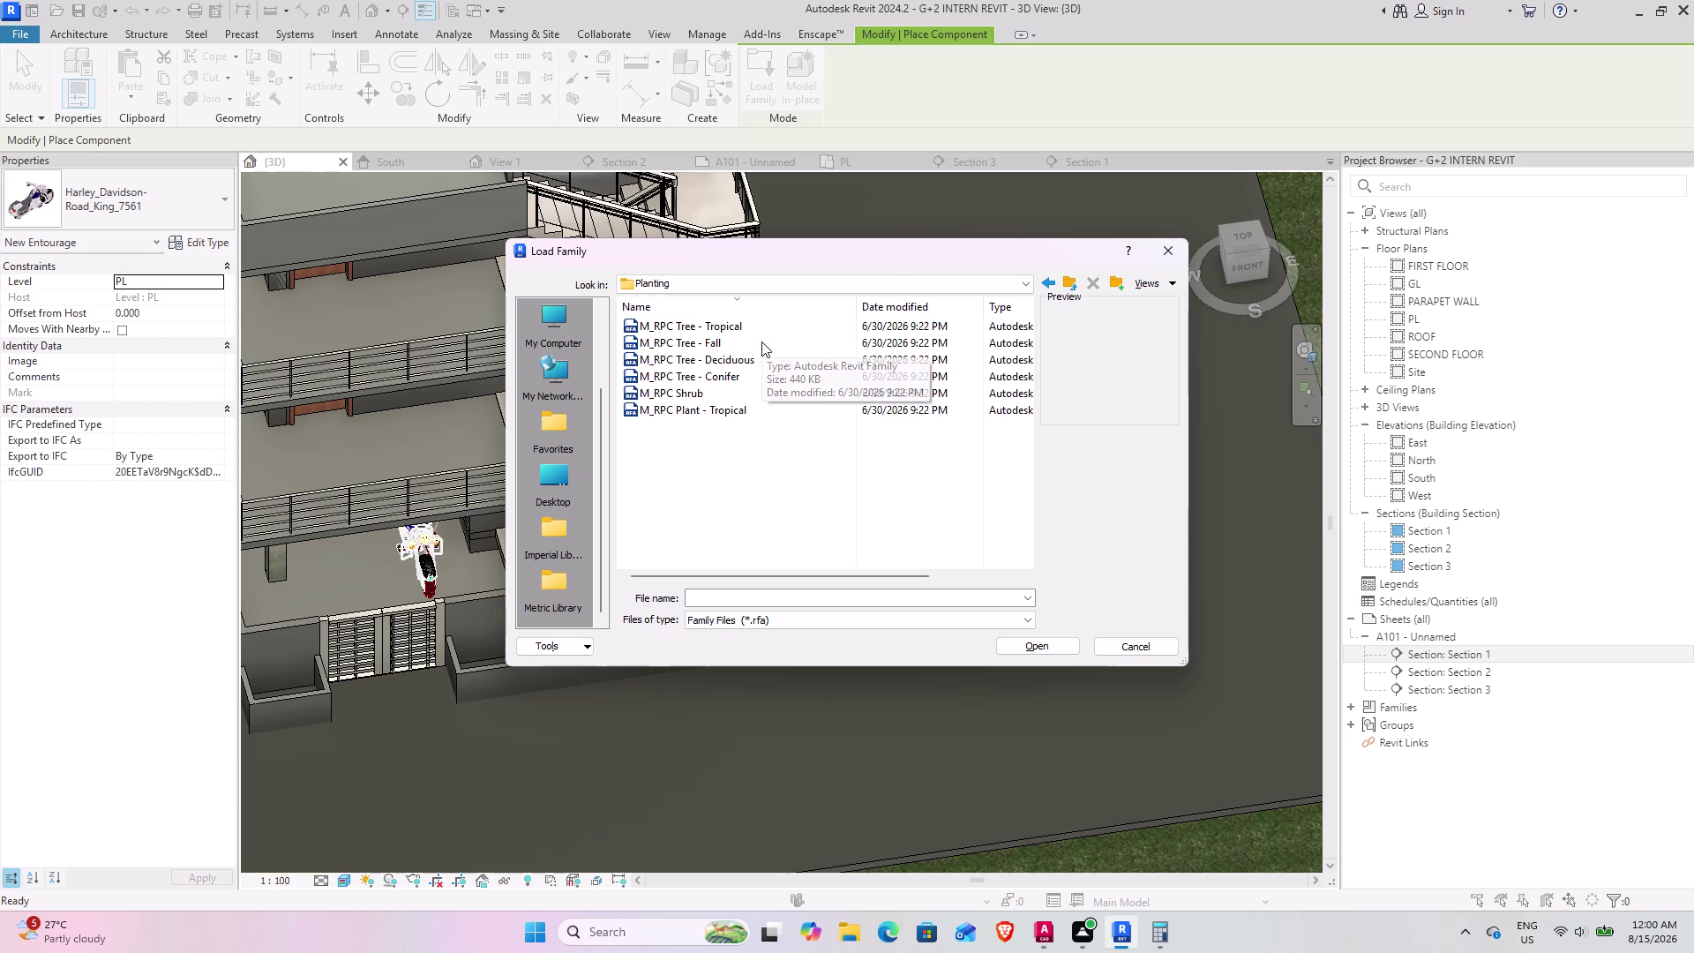
scroll(up, 3)
scroll(up, 3)
scroll(up, 3)
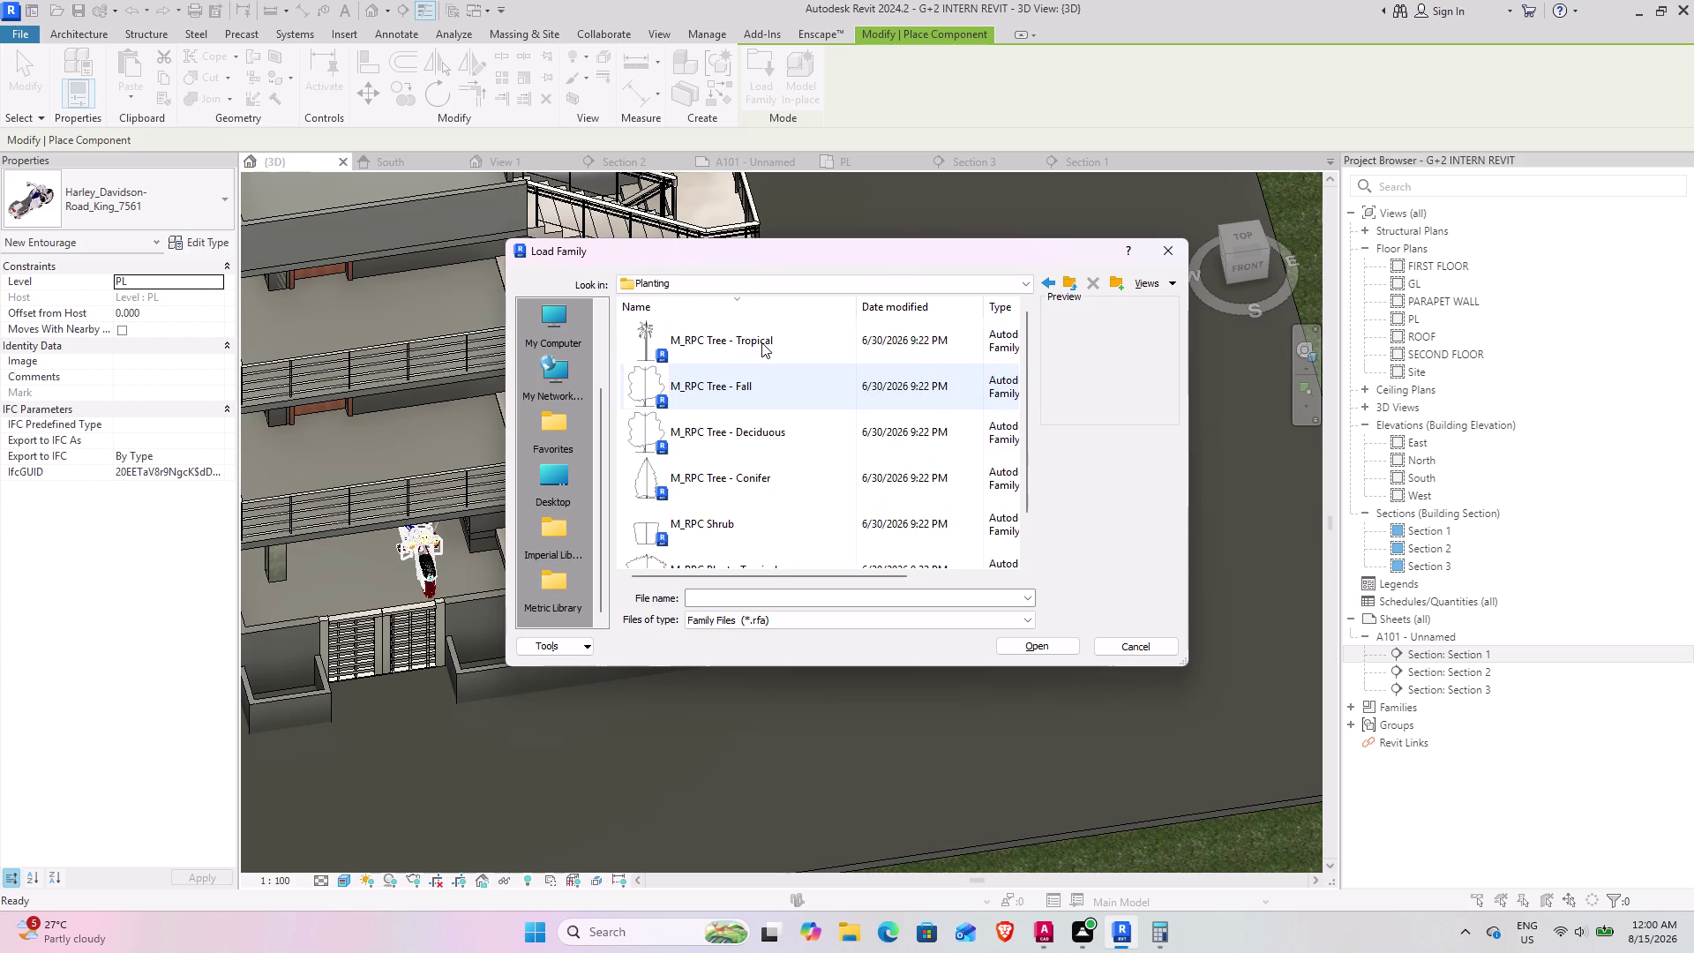
scroll(up, 3)
scroll(down, 3)
scroll(down, 3)
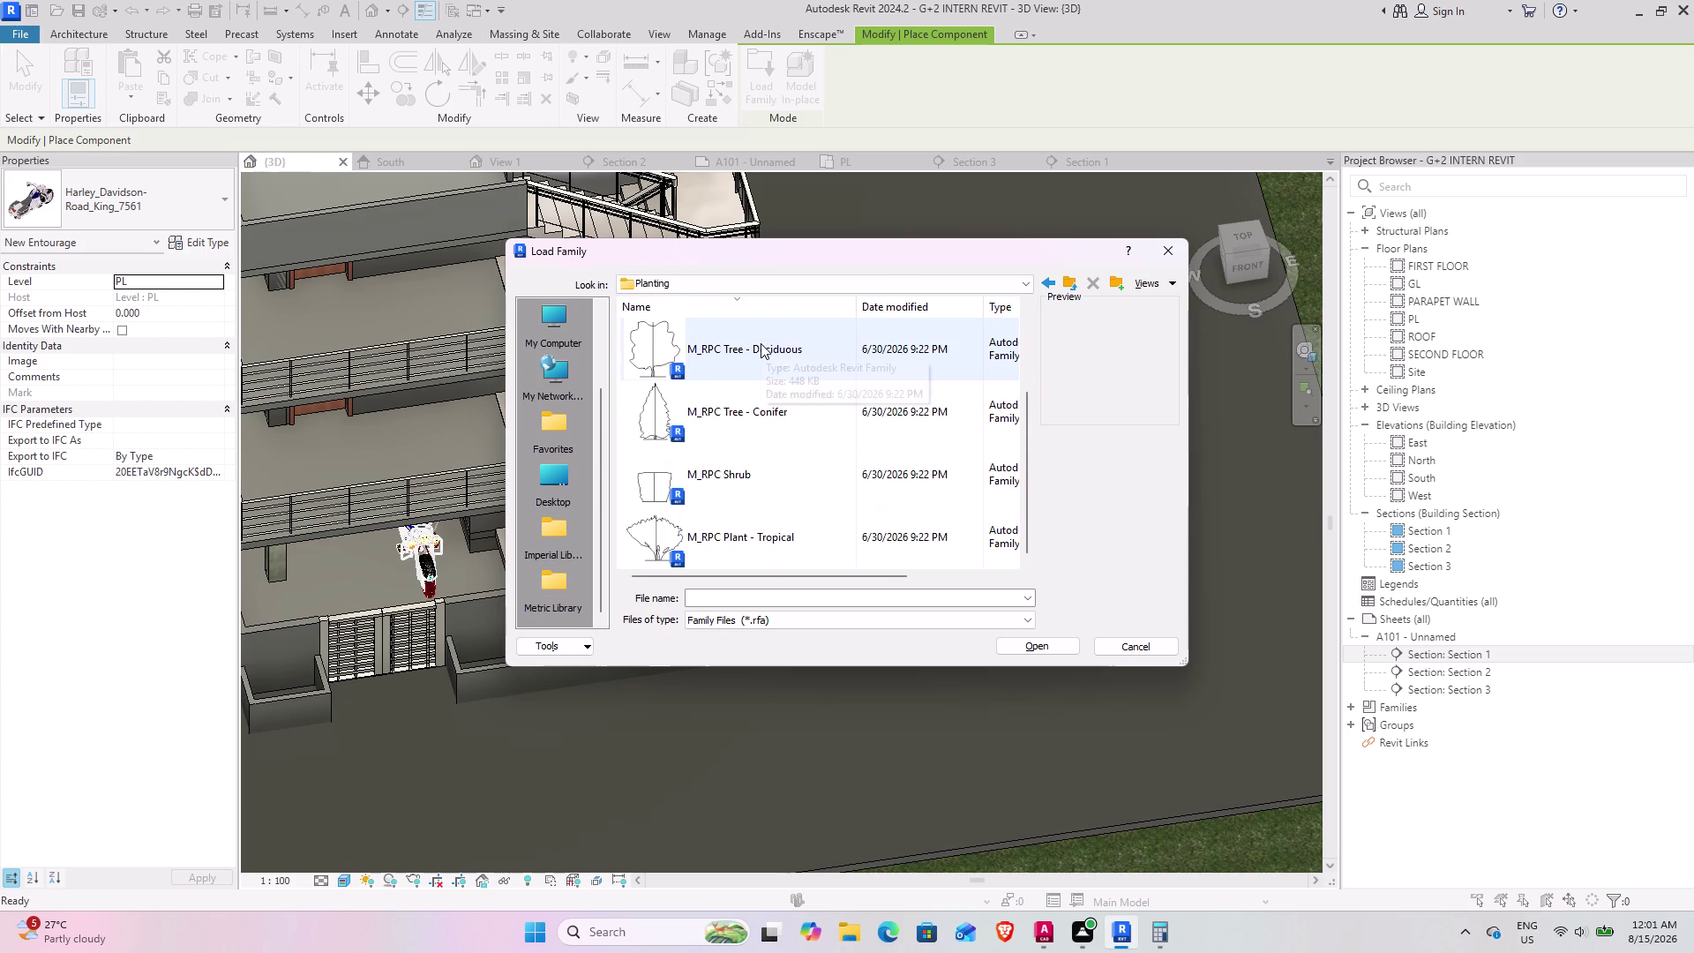
scroll(up, 3)
scroll(up, 3)
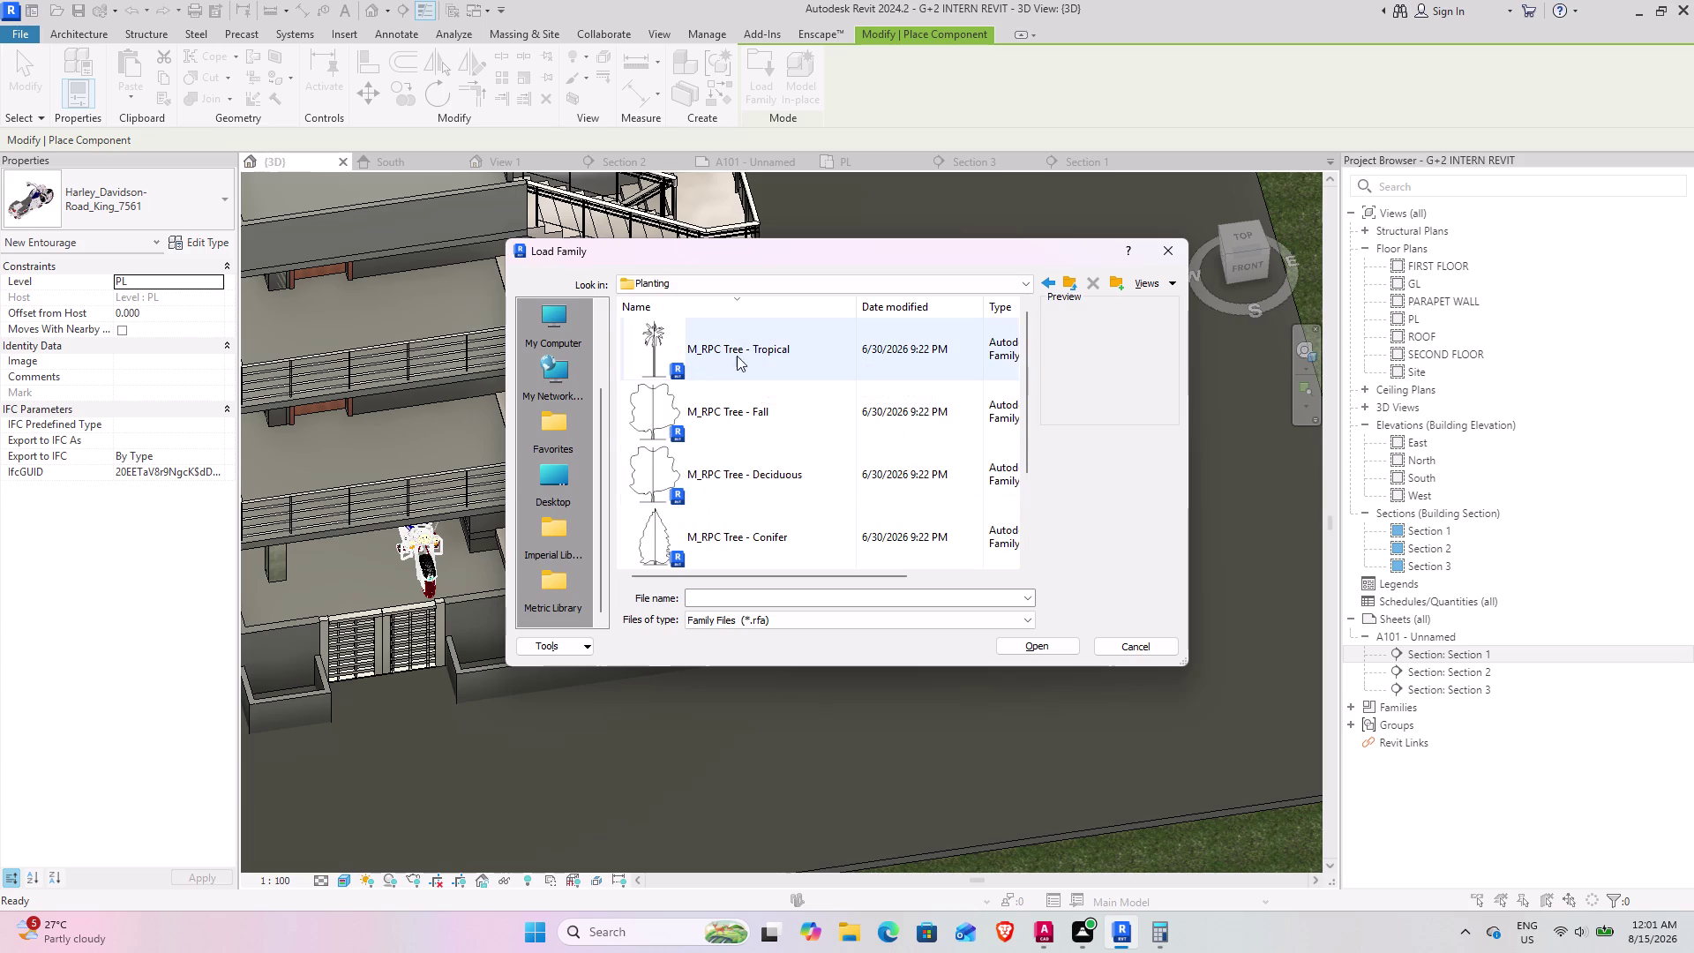
click(693, 407)
click(1036, 645)
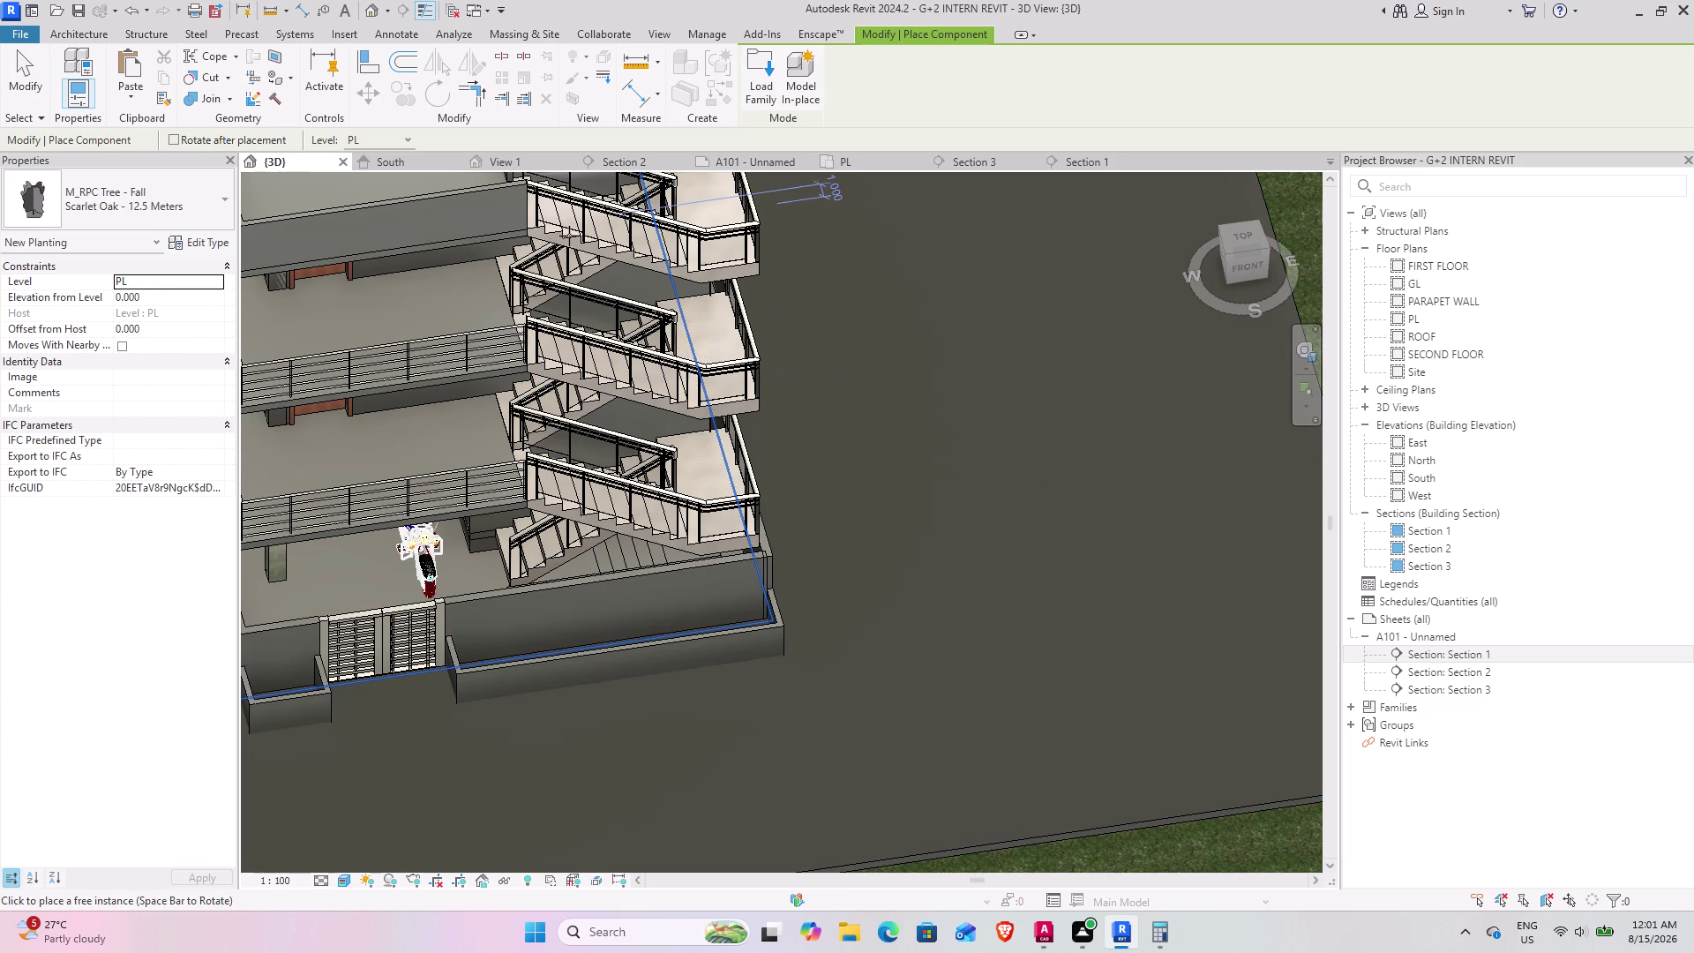
Place two Scarlet Oak trees west of the house on the PL floor plan.
click(846, 165)
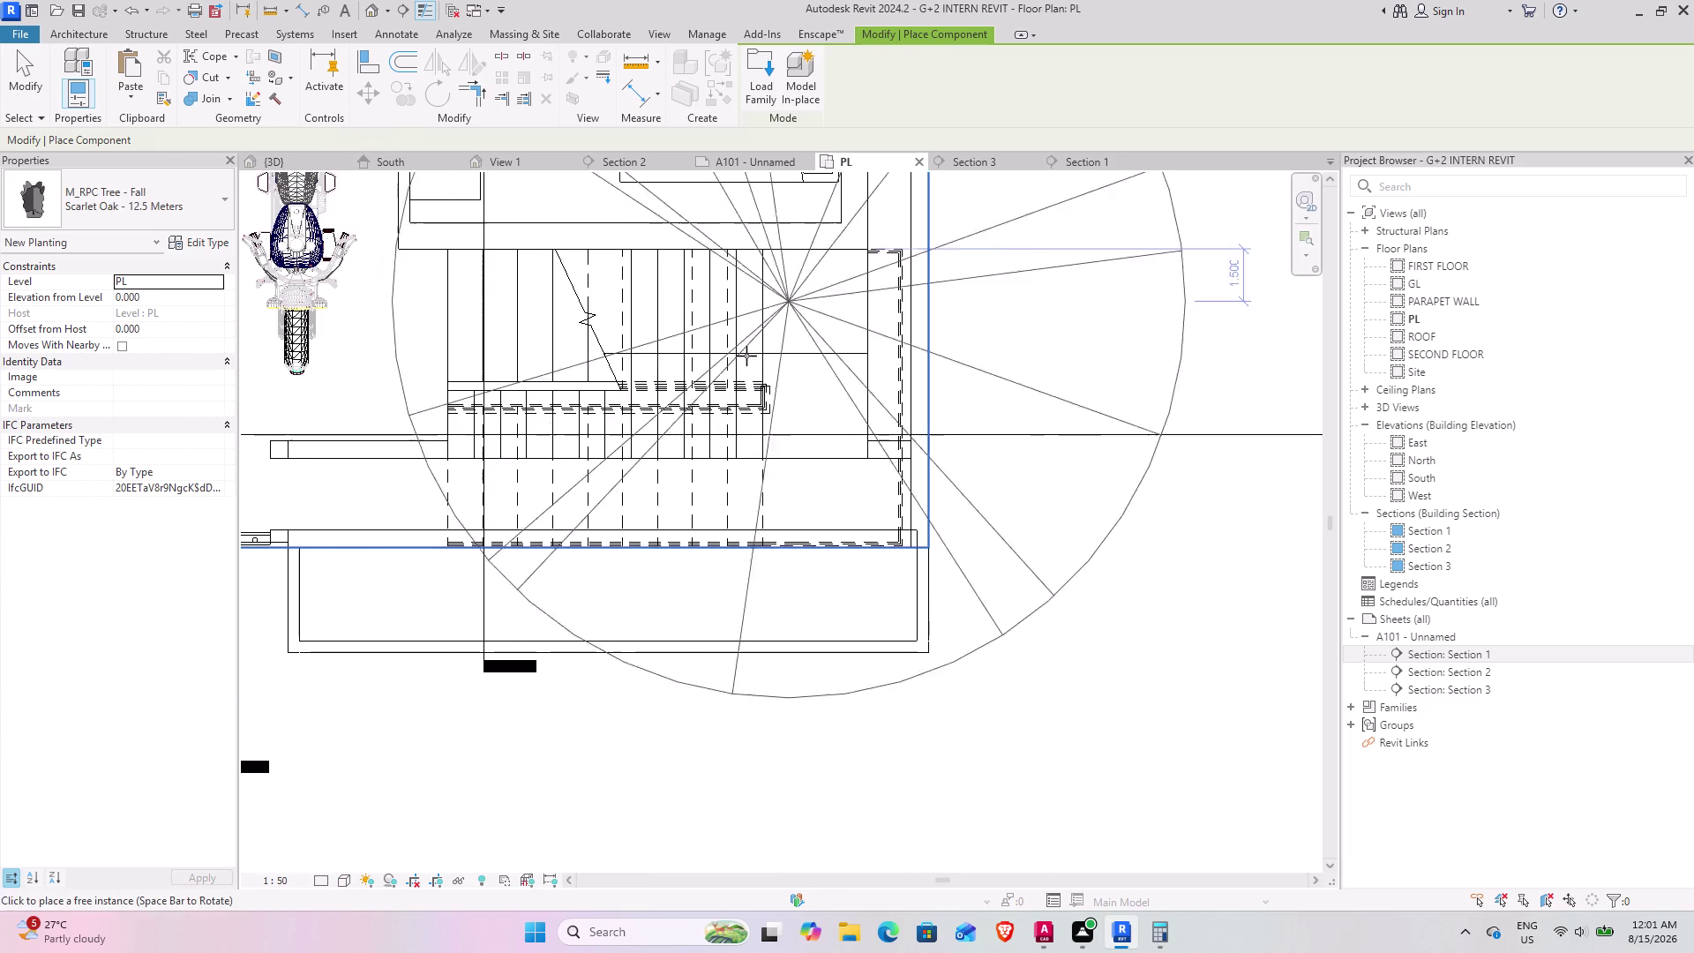
scroll(down, 3)
middle_drag(434, 451, 622, 470)
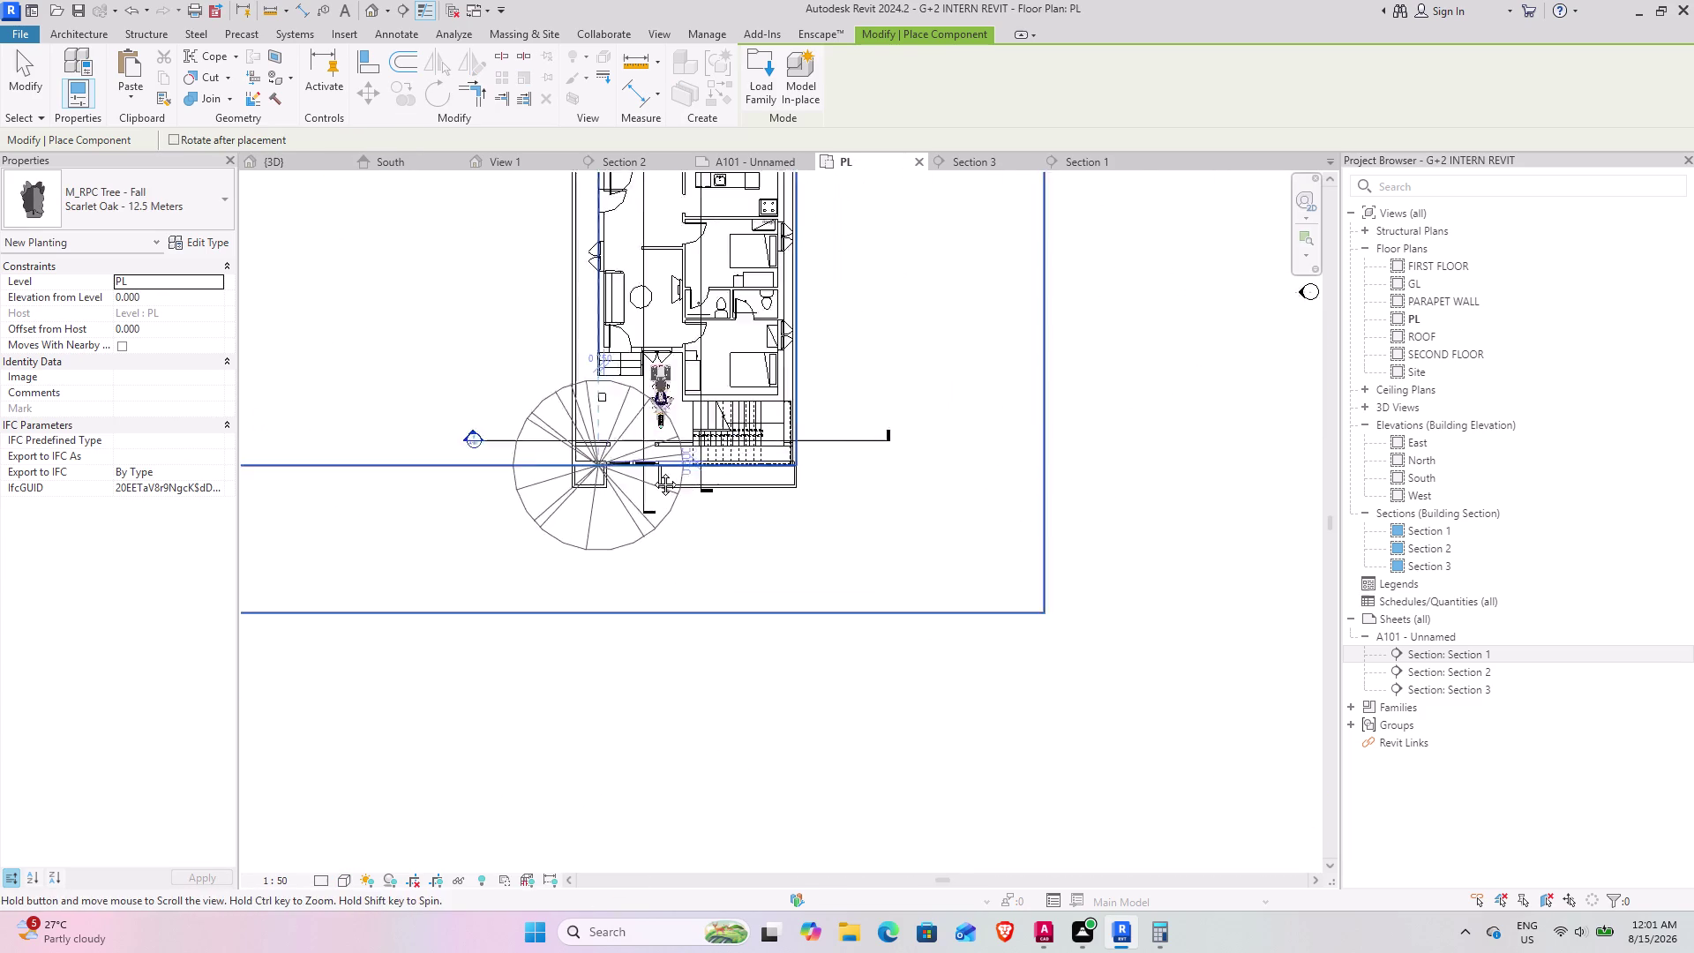
middle_drag(622, 469, 705, 475)
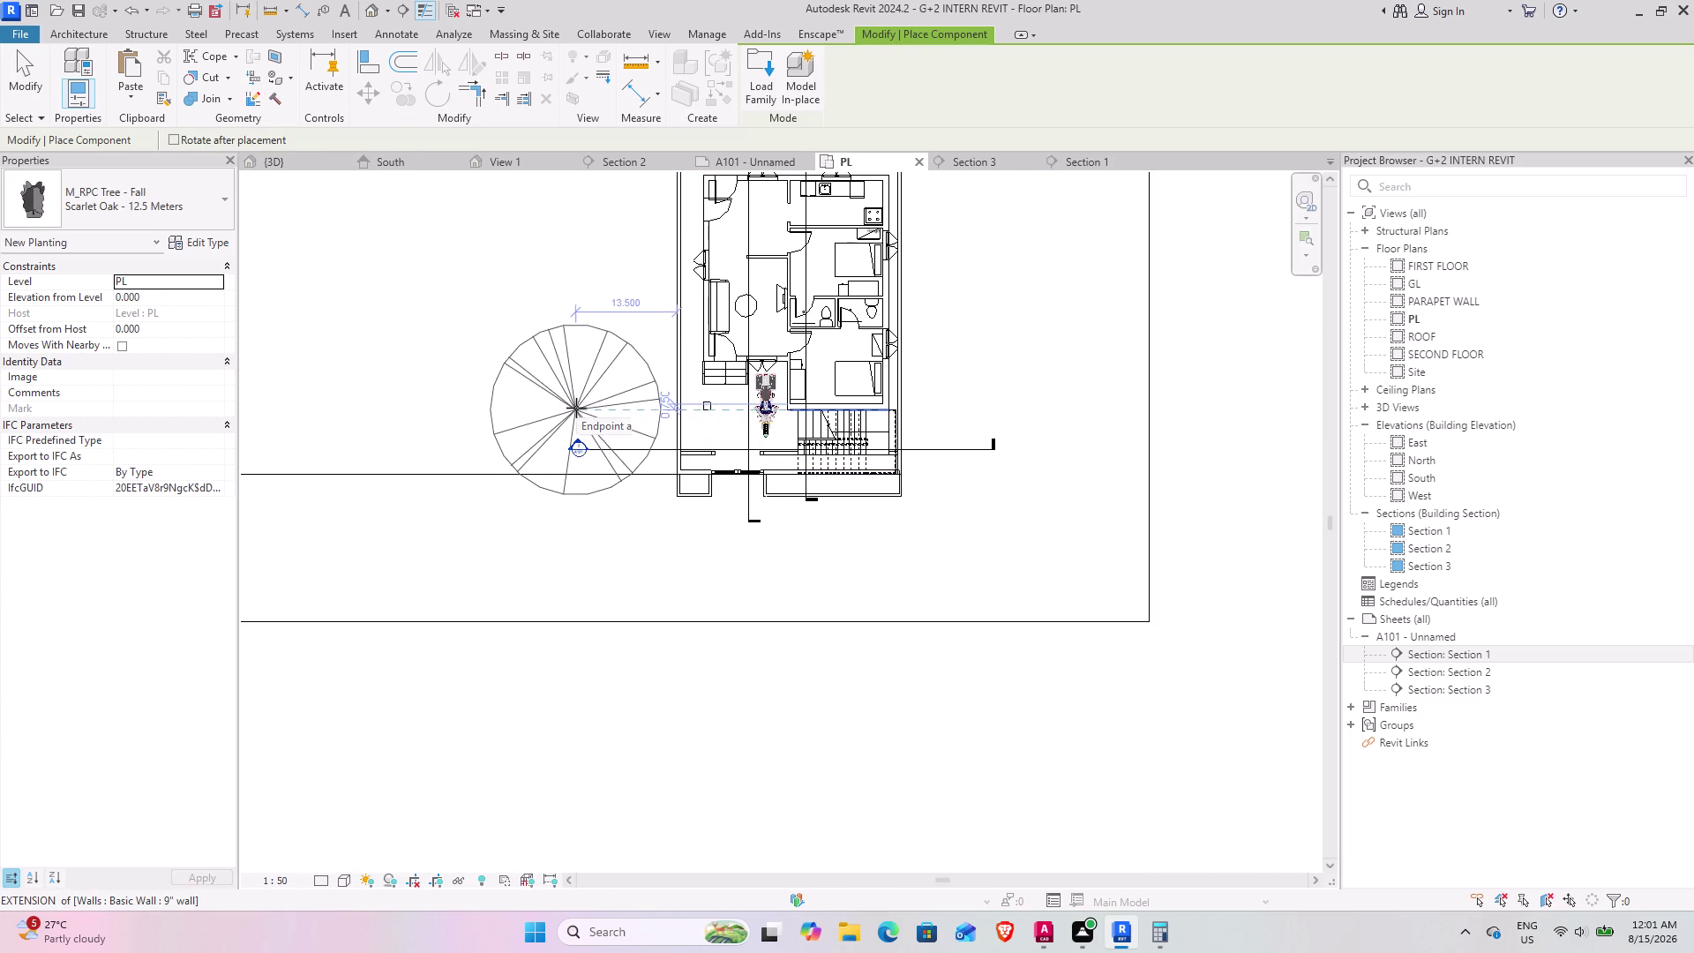
click(587, 406)
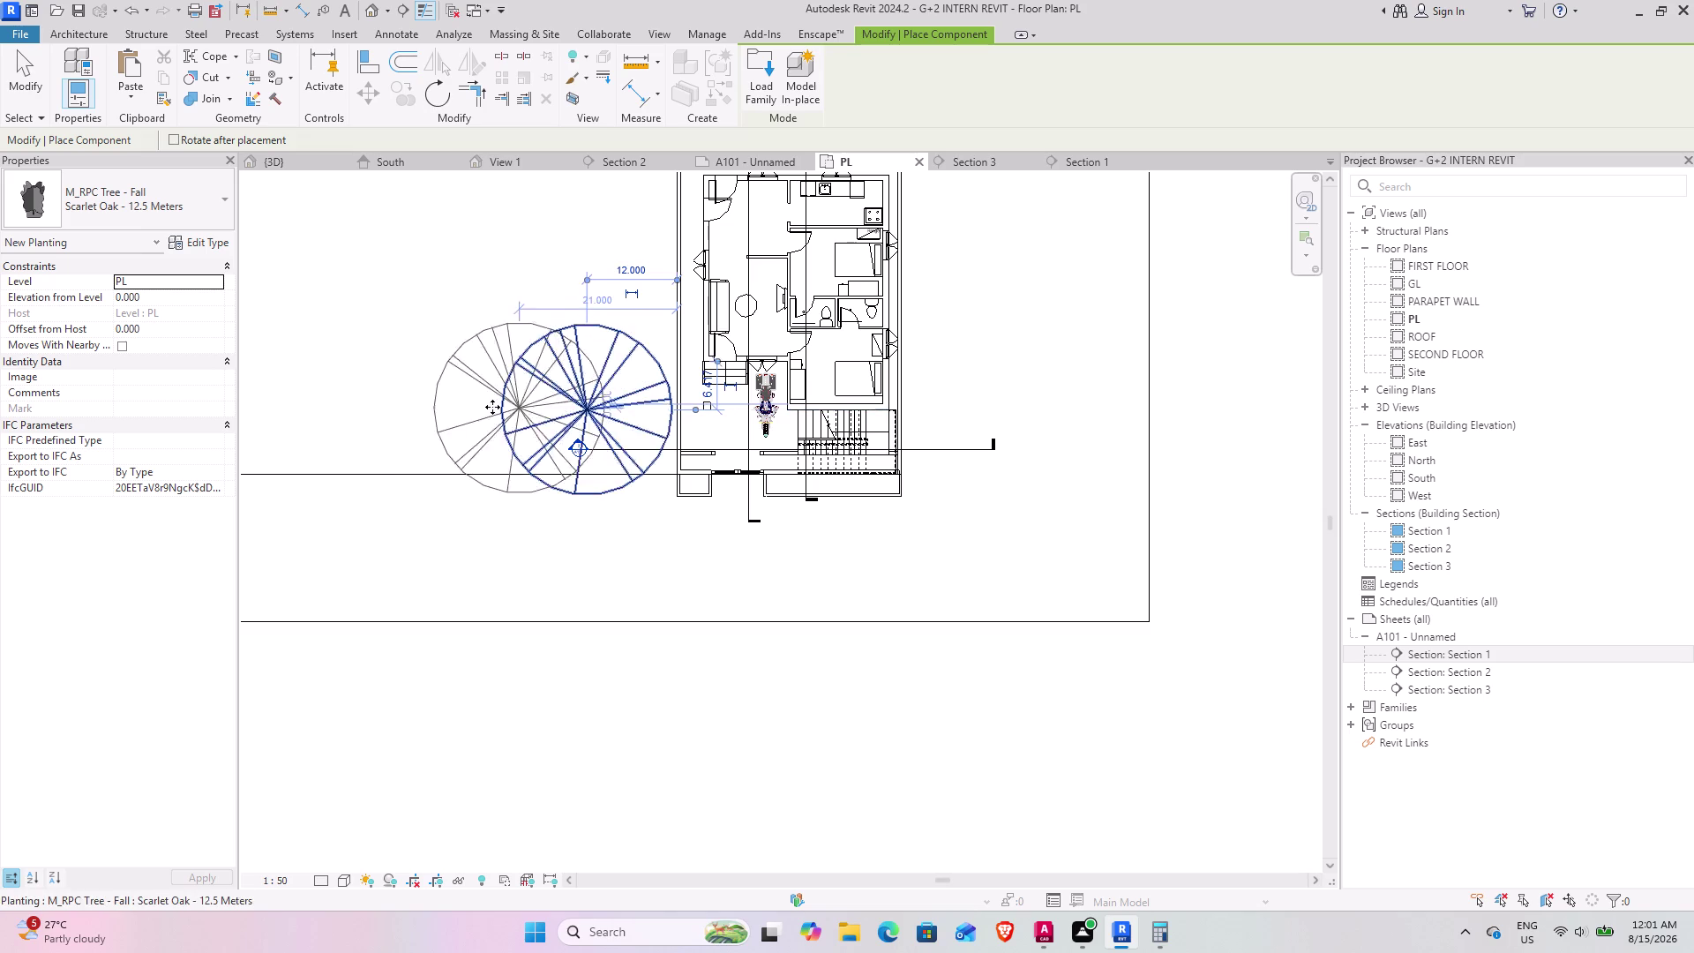
scroll(down, 3)
middle_drag(436, 408, 701, 445)
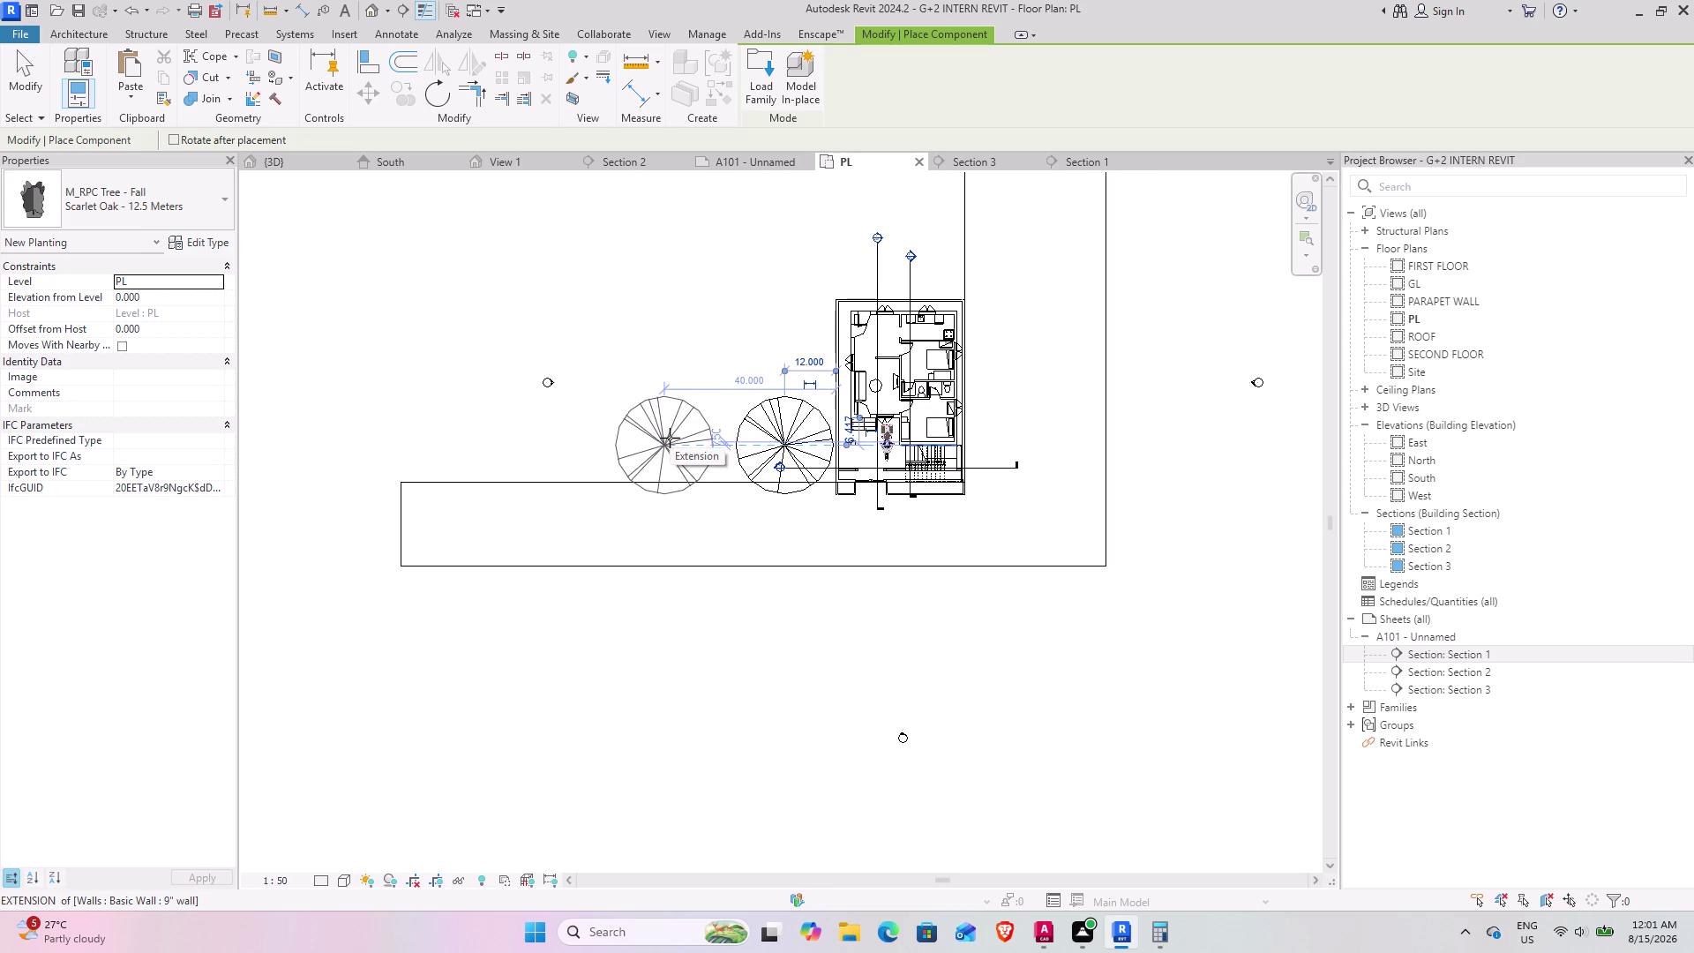
click(669, 437)
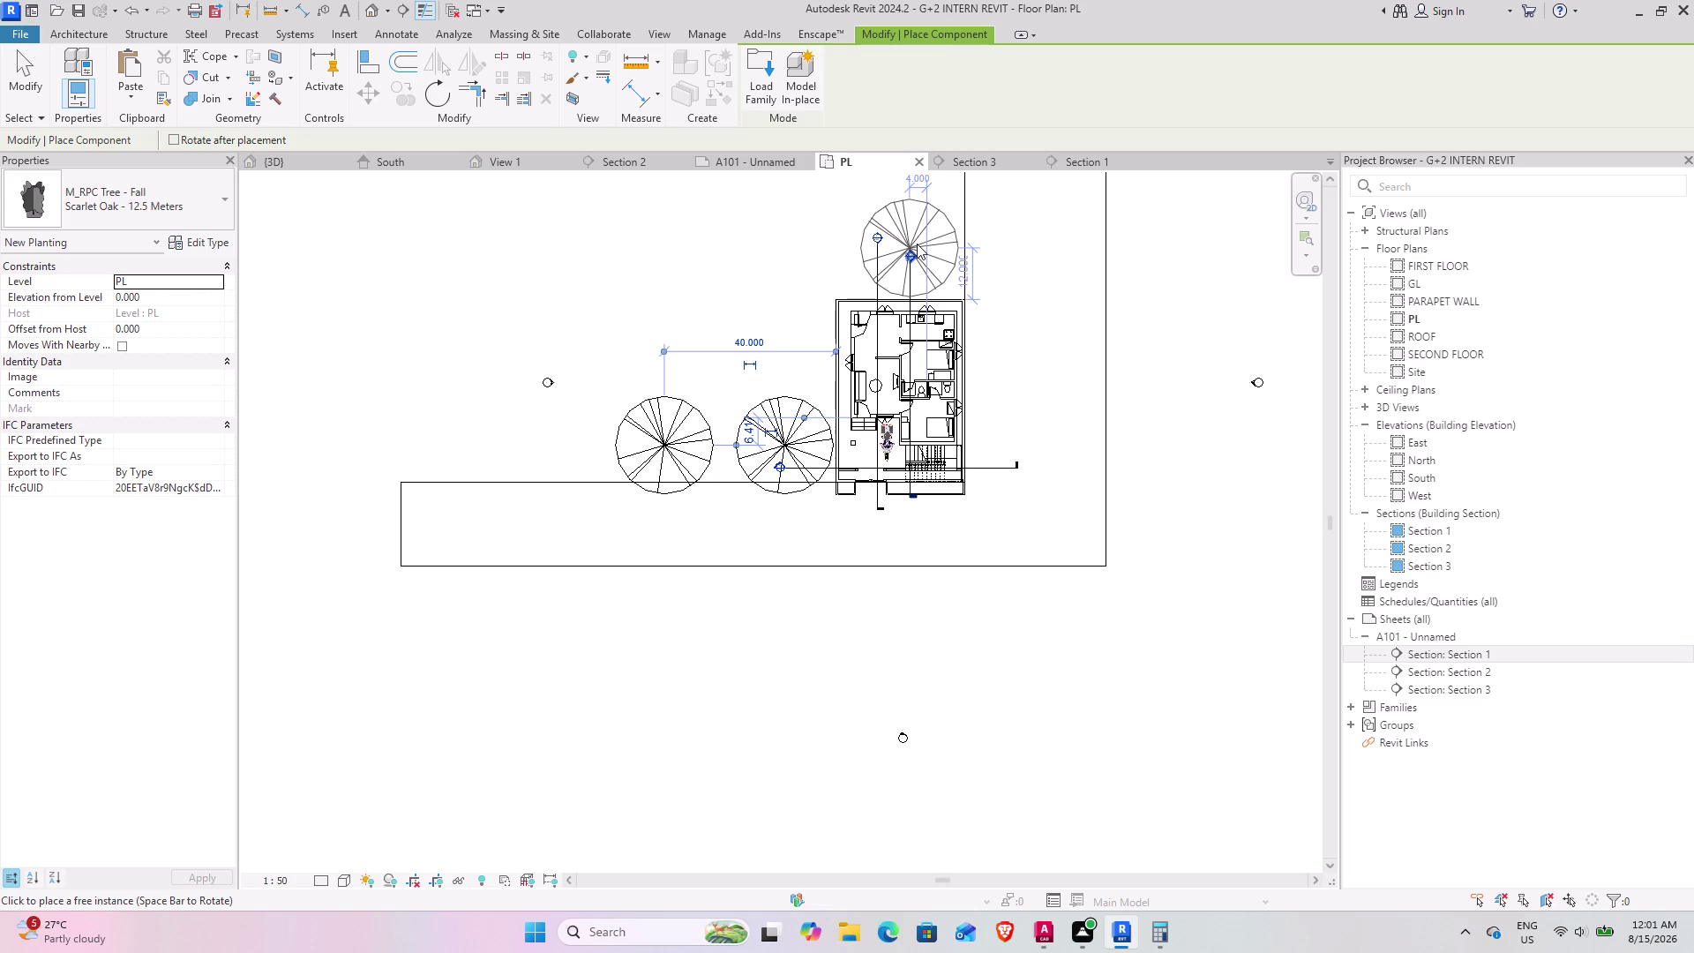
Place the remaining trees east of the house, end placement, and open 3D.
click(916, 244)
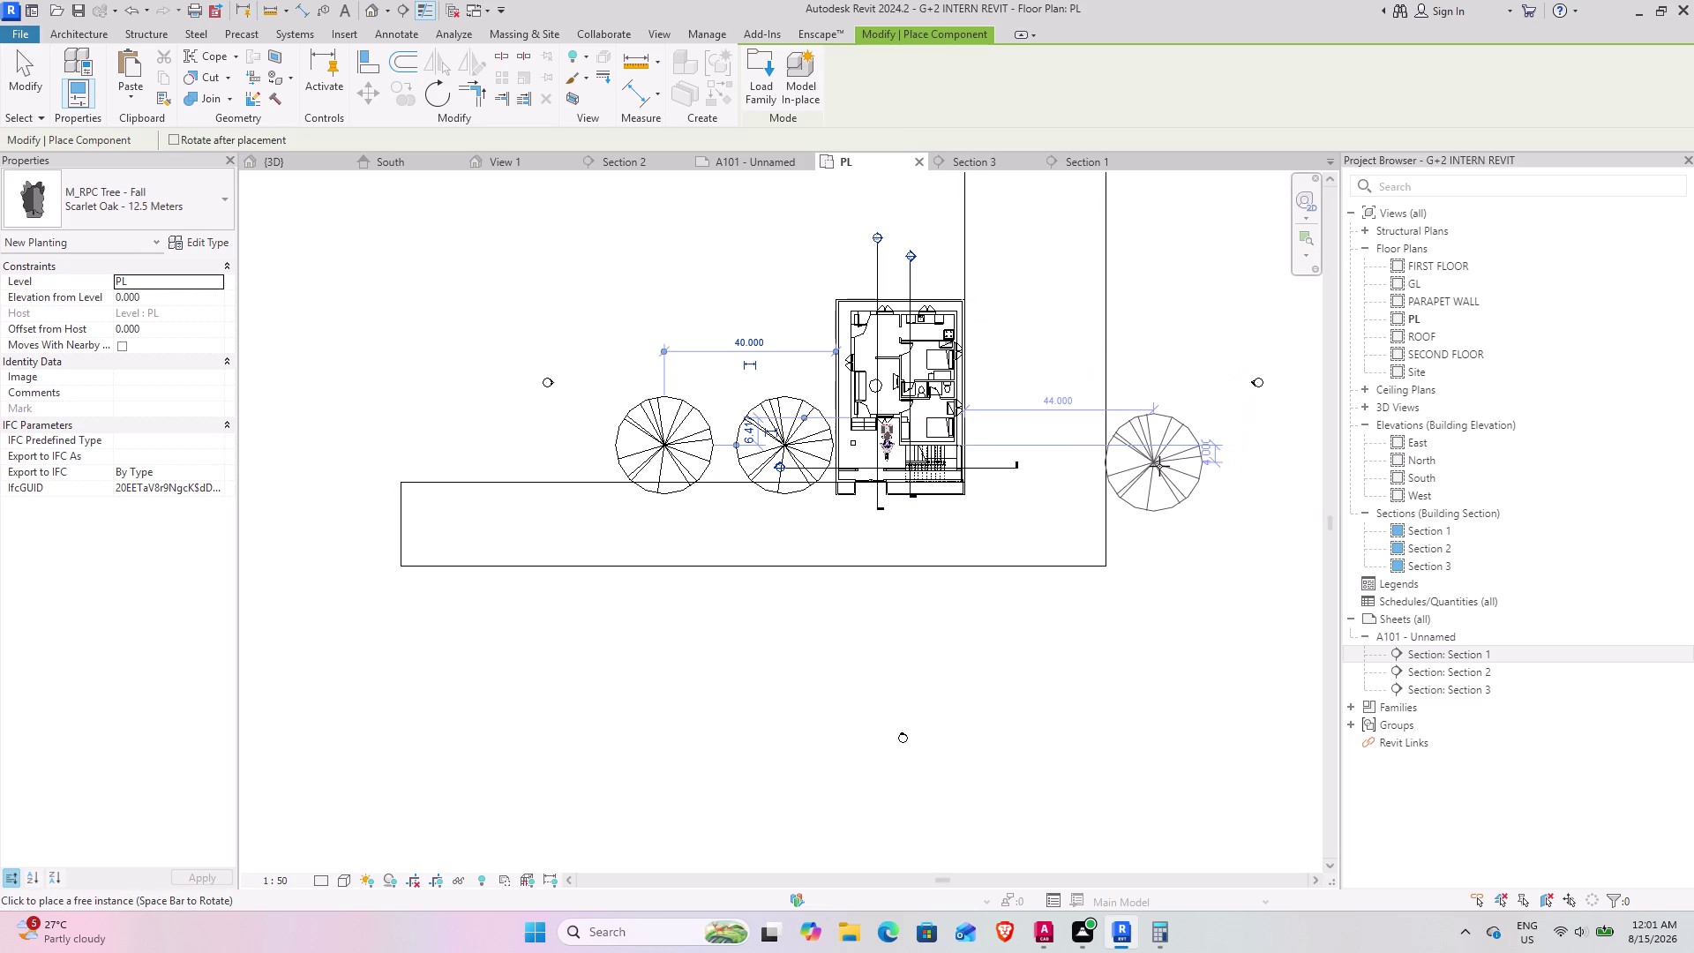
click(1155, 464)
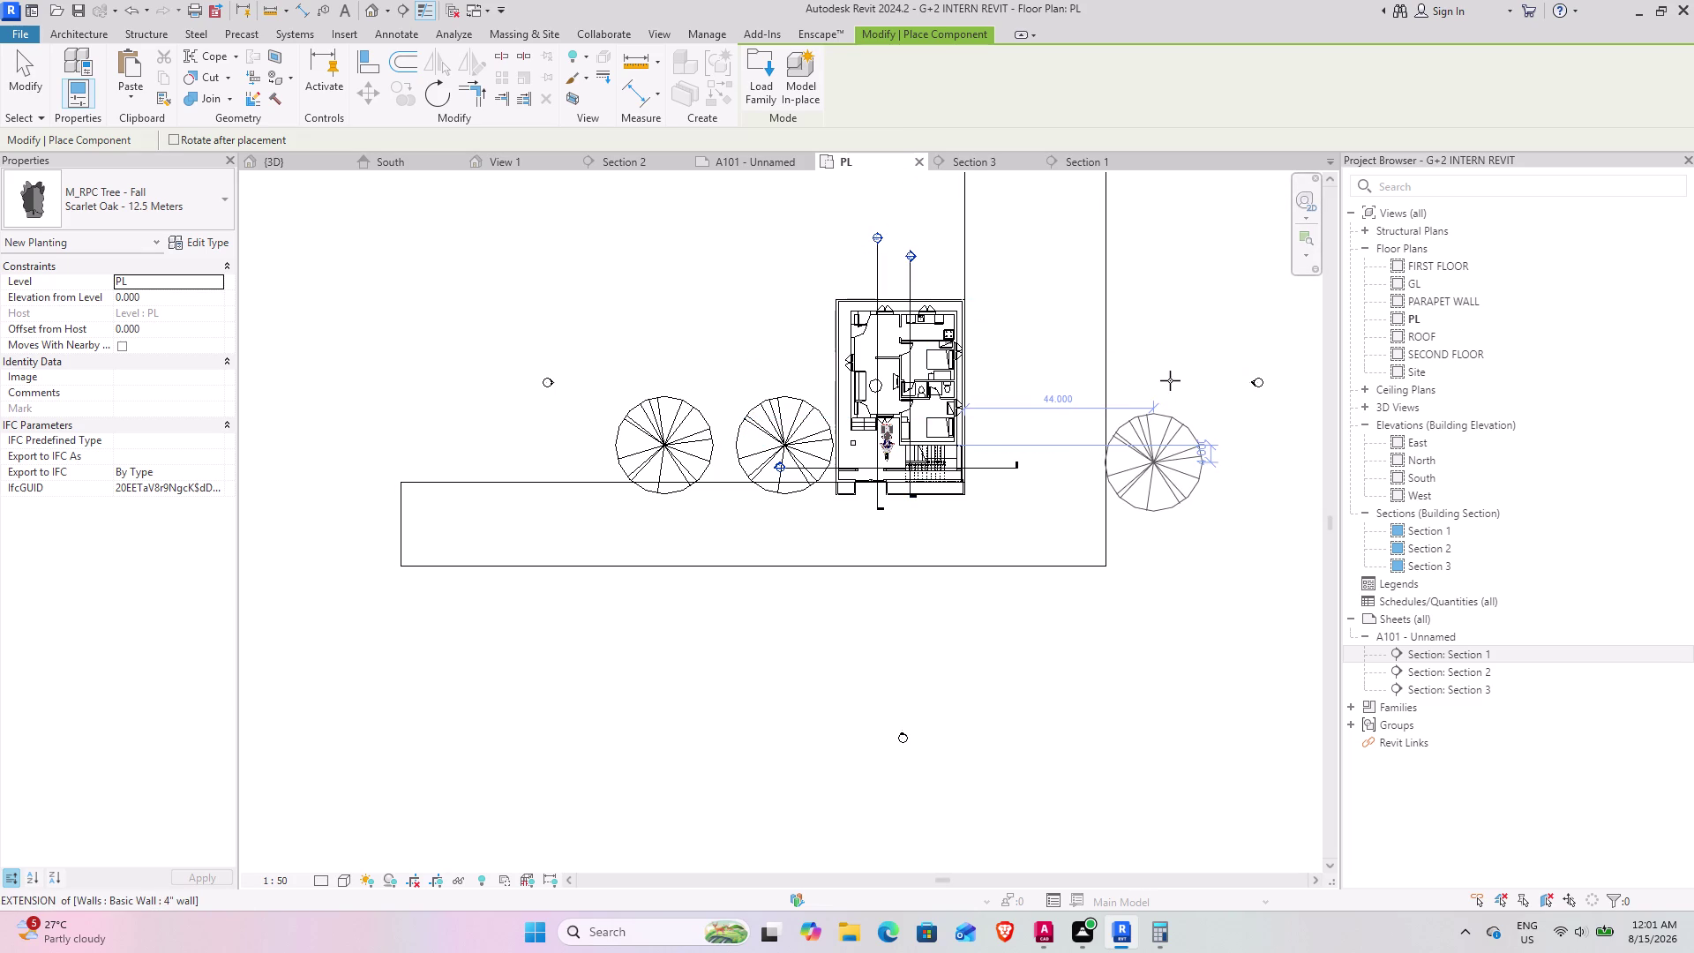
click(1149, 360)
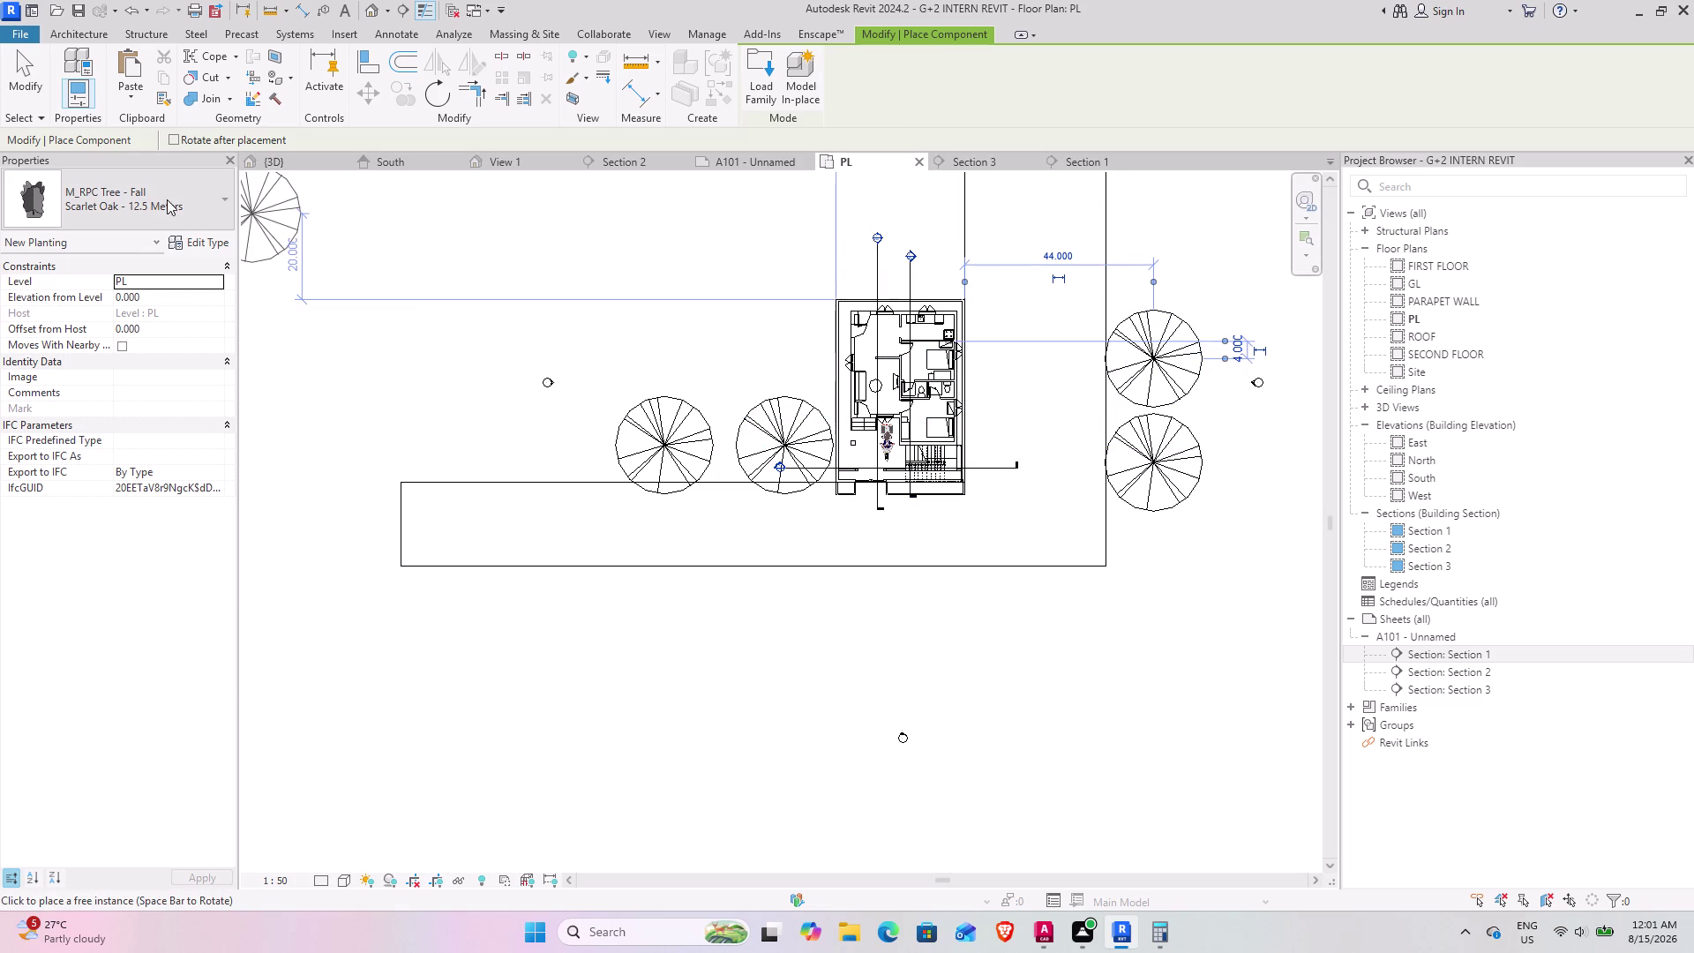
click(16, 95)
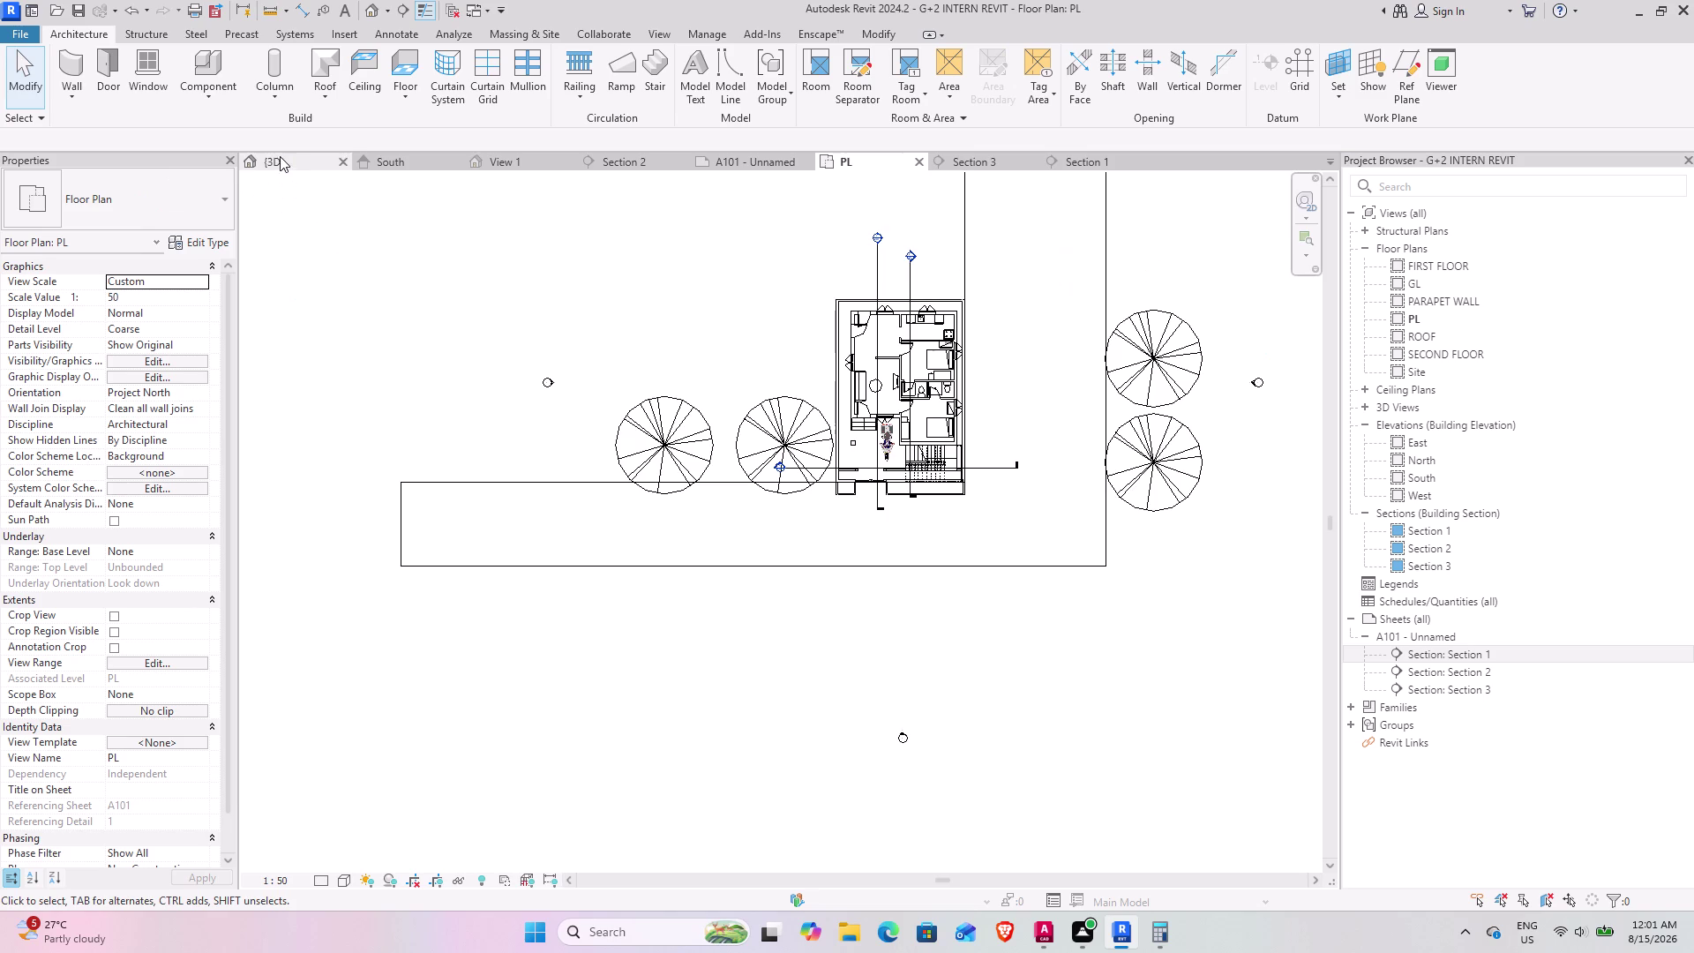
click(280, 156)
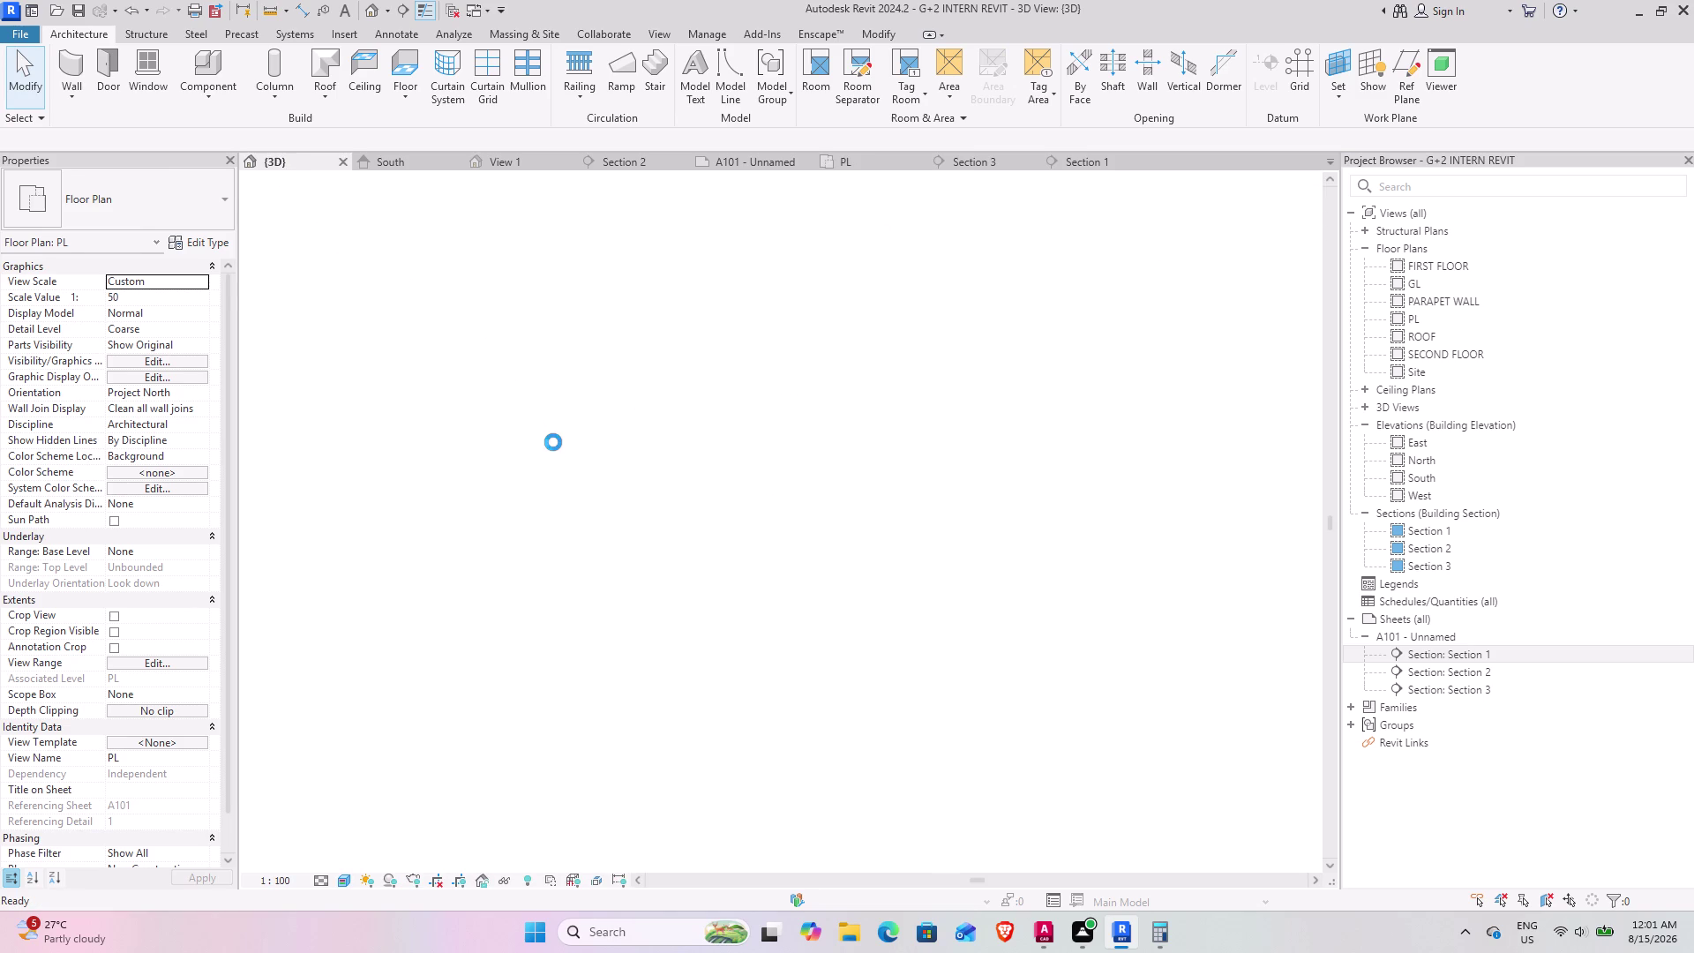
Orbit the house and flanking oaks in 3D, then switch to sheet A101.
scroll(down, 3)
scroll(down, 3)
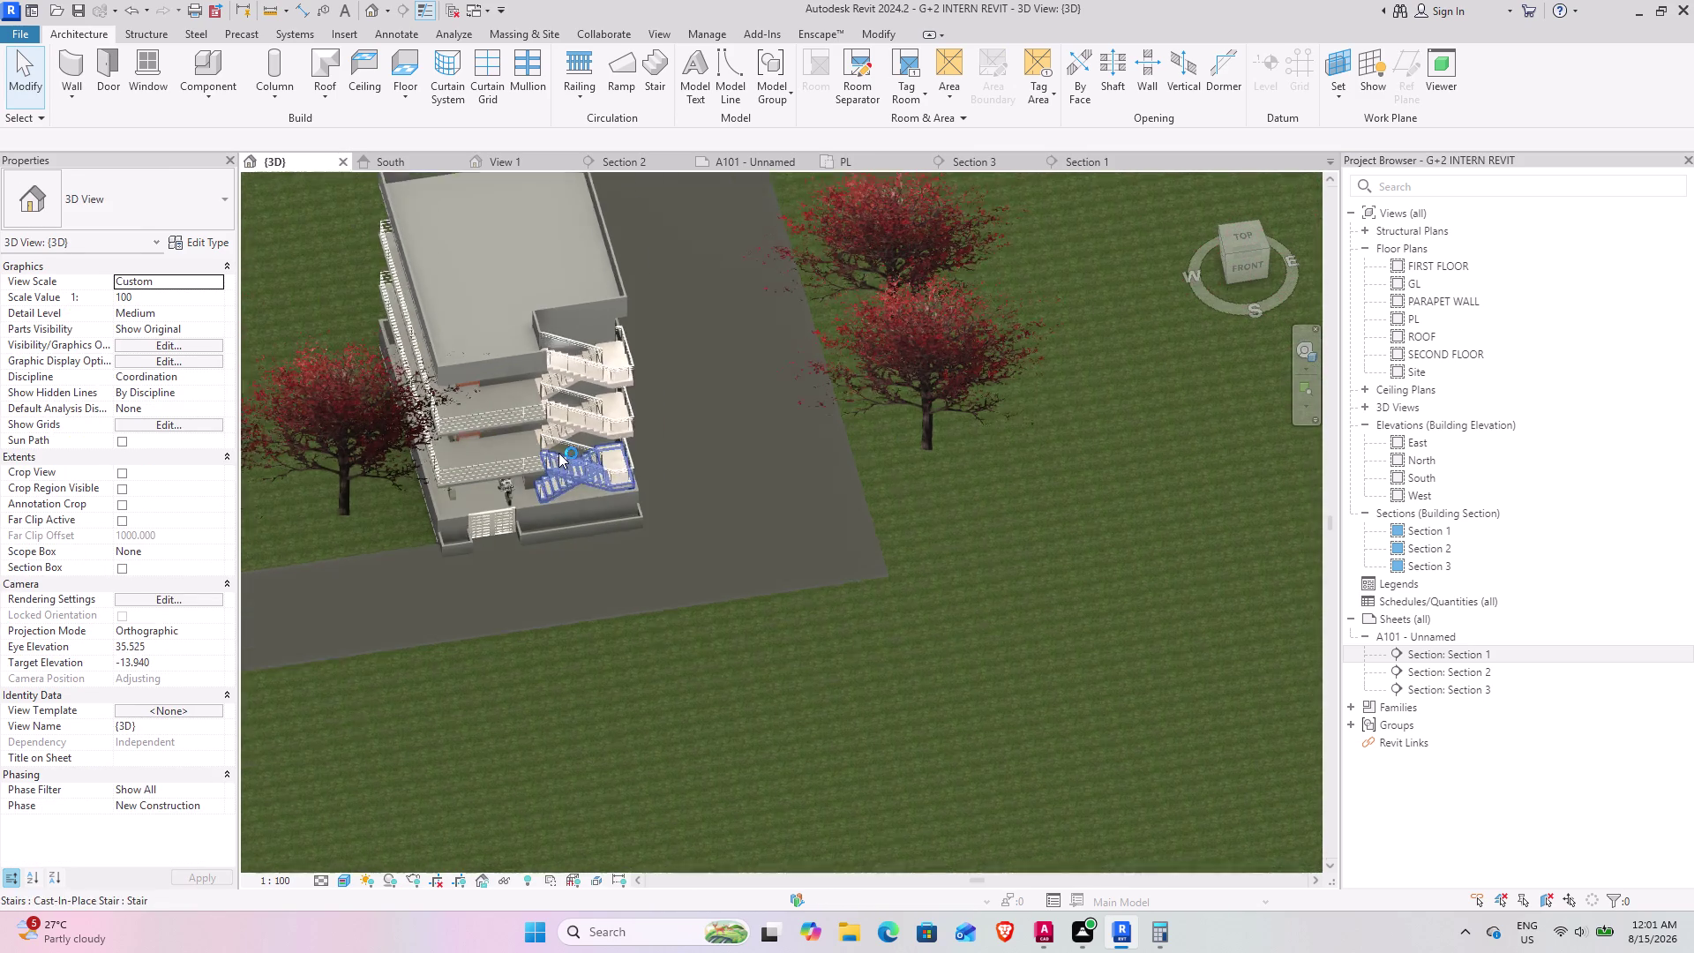
scroll(down, 3)
middle_drag(465, 536, 511, 469)
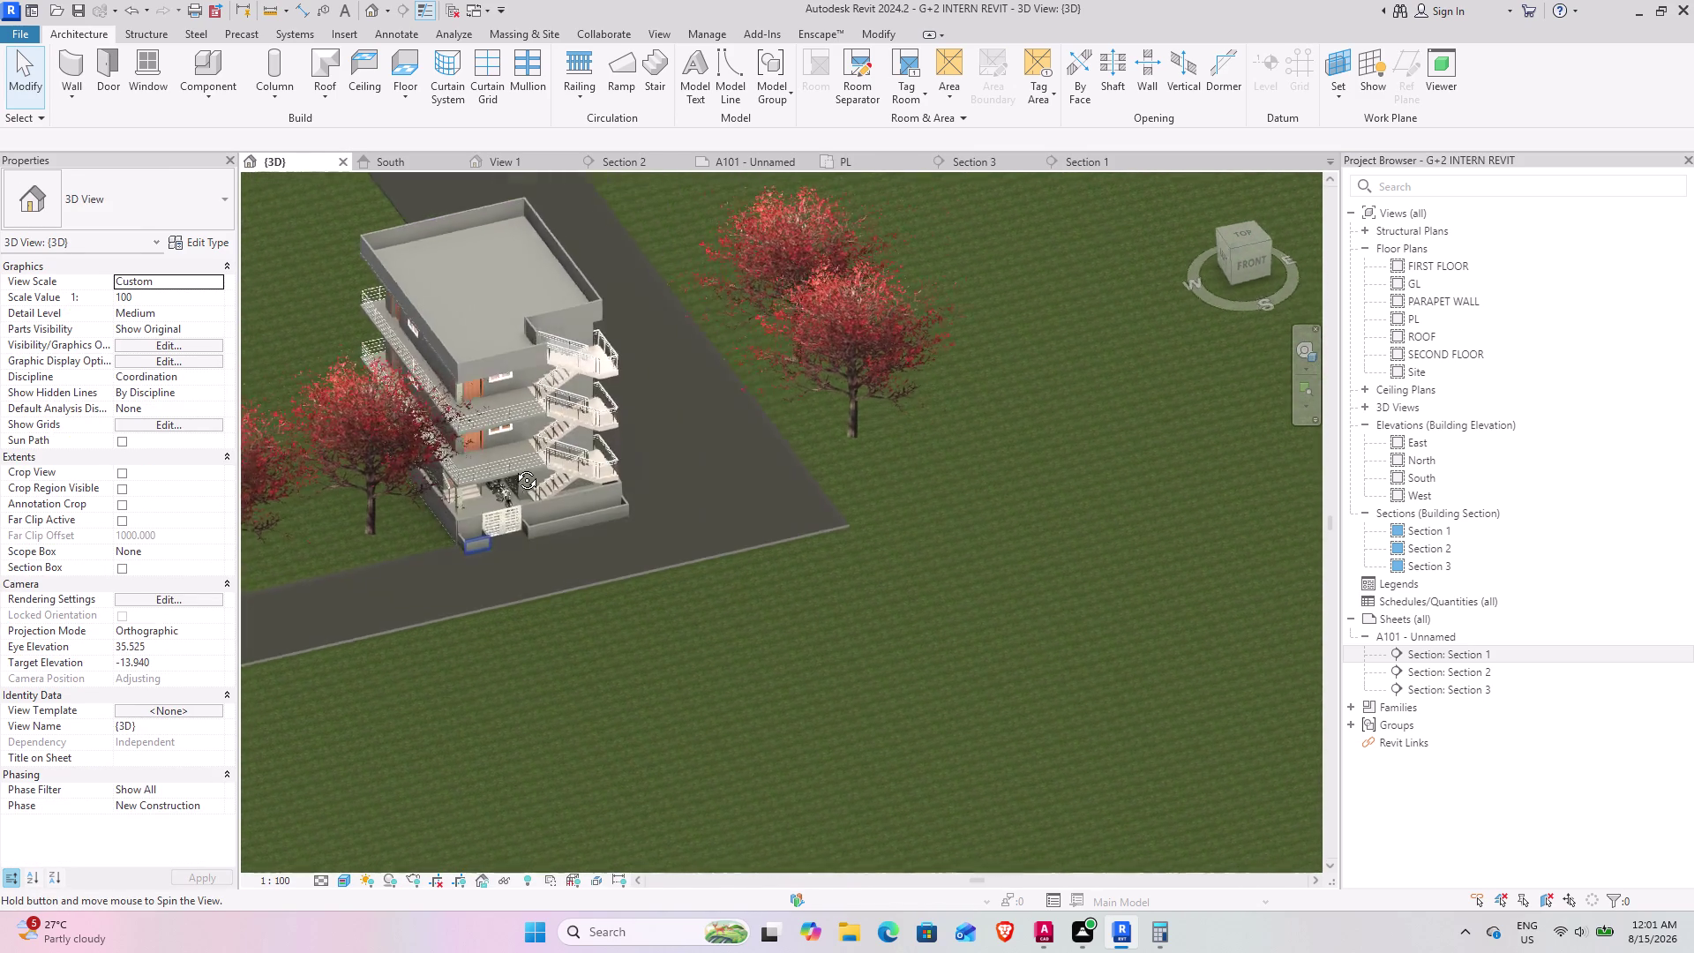
middle_drag(511, 468, 537, 361)
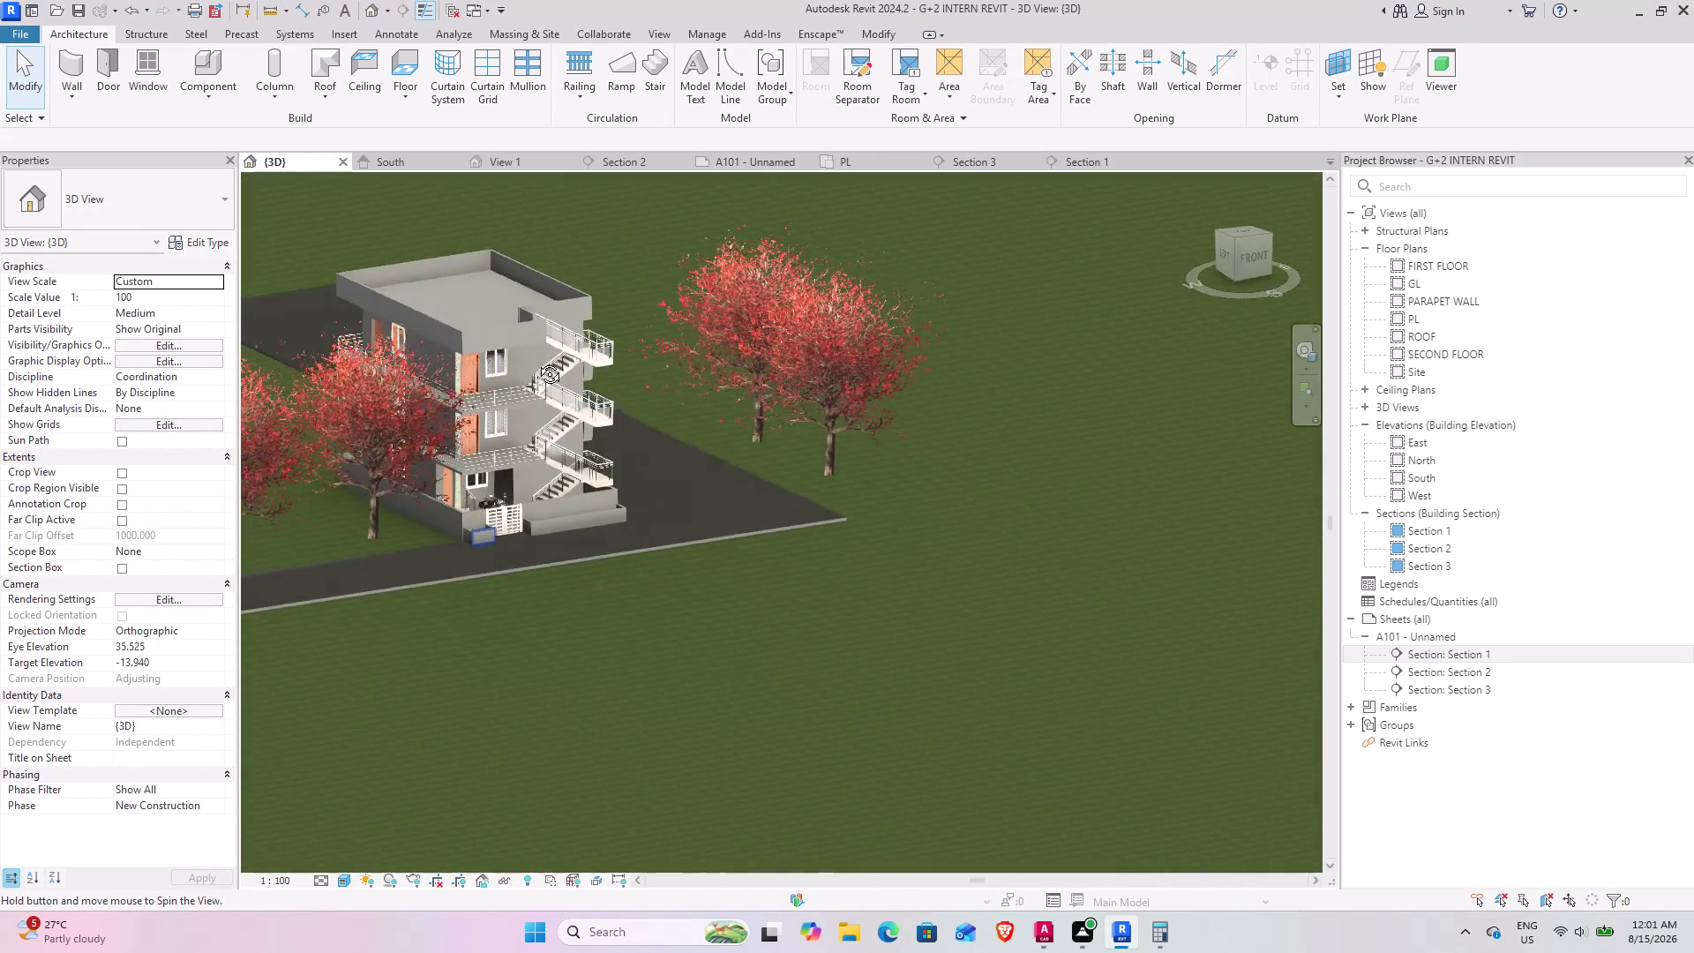
middle_drag(536, 361, 360, 339)
scroll(up, 3)
middle_drag(426, 408, 478, 350)
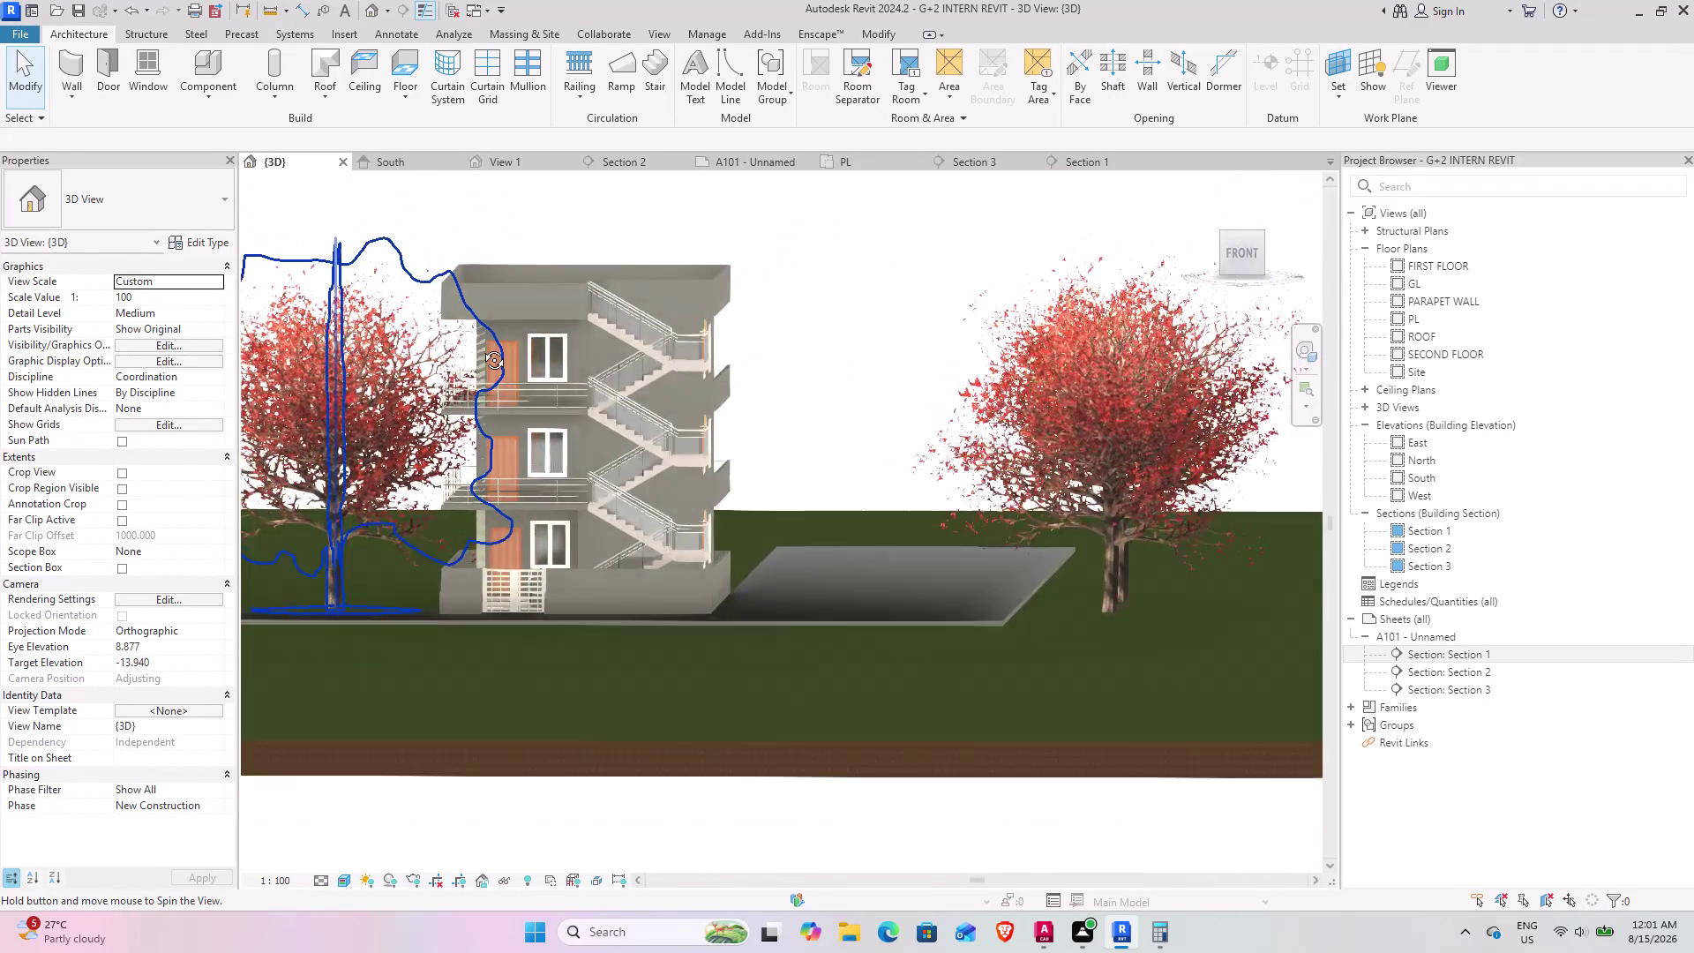
middle_drag(478, 350, 500, 378)
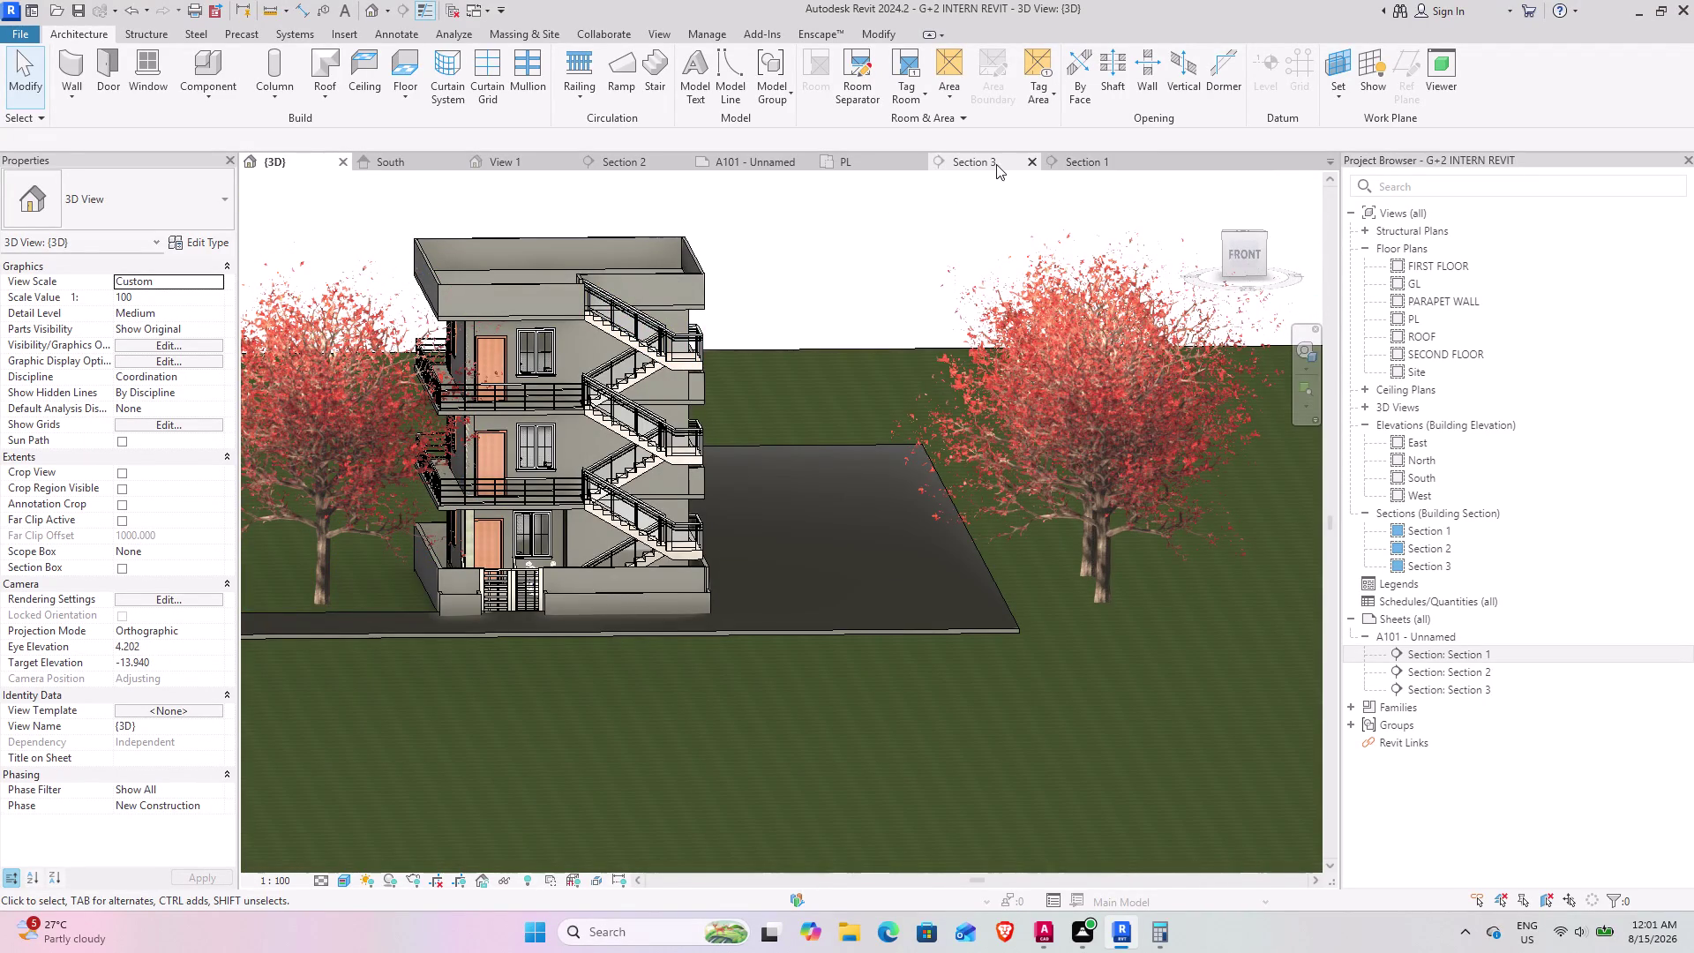
click(747, 163)
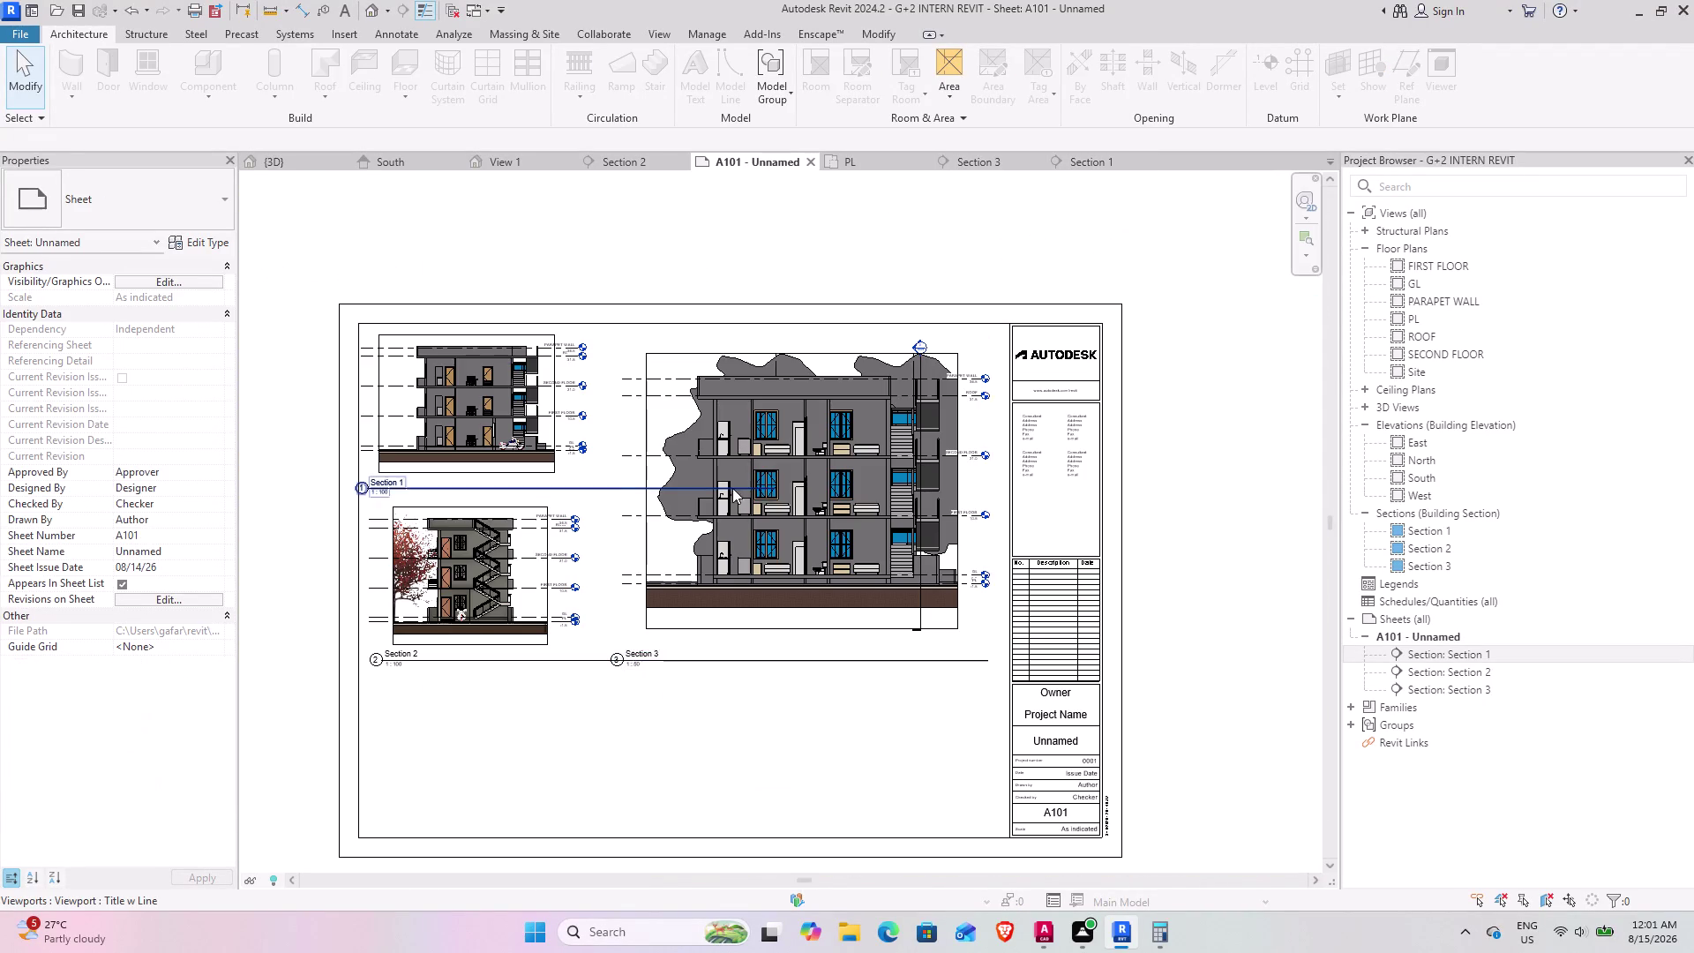
Zoom in and out on the Section 2 viewport, then return to PL plan.
scroll(up, 3)
scroll(up, 3)
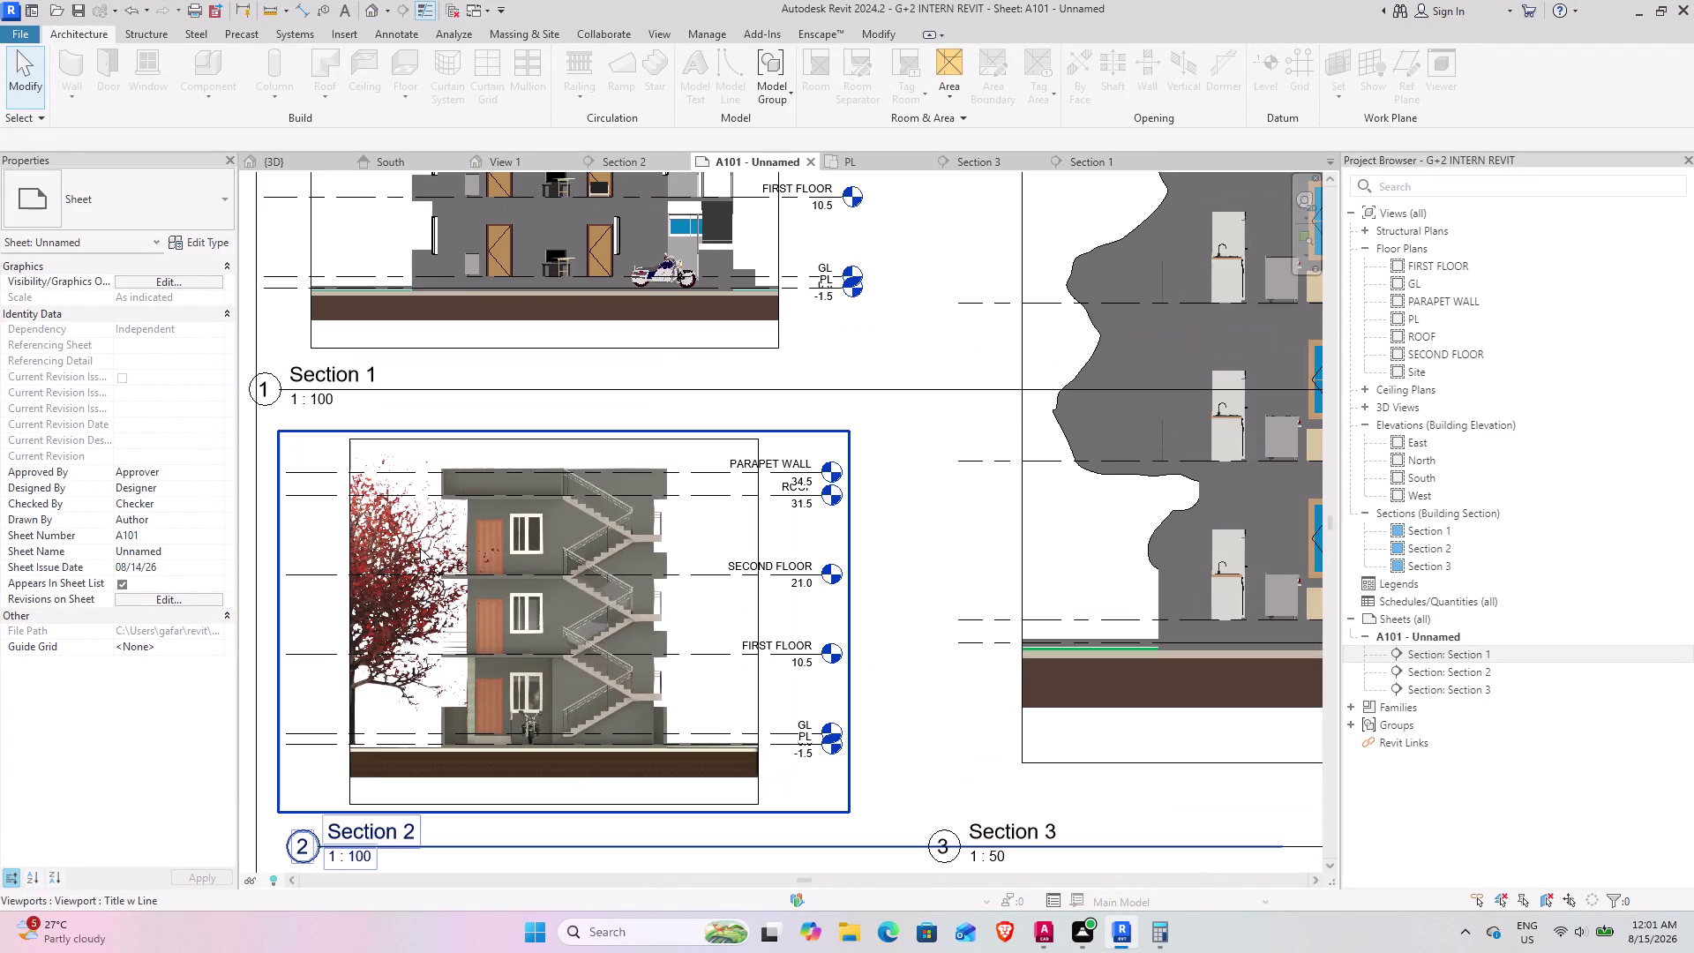
scroll(down, 3)
scroll(down, 3)
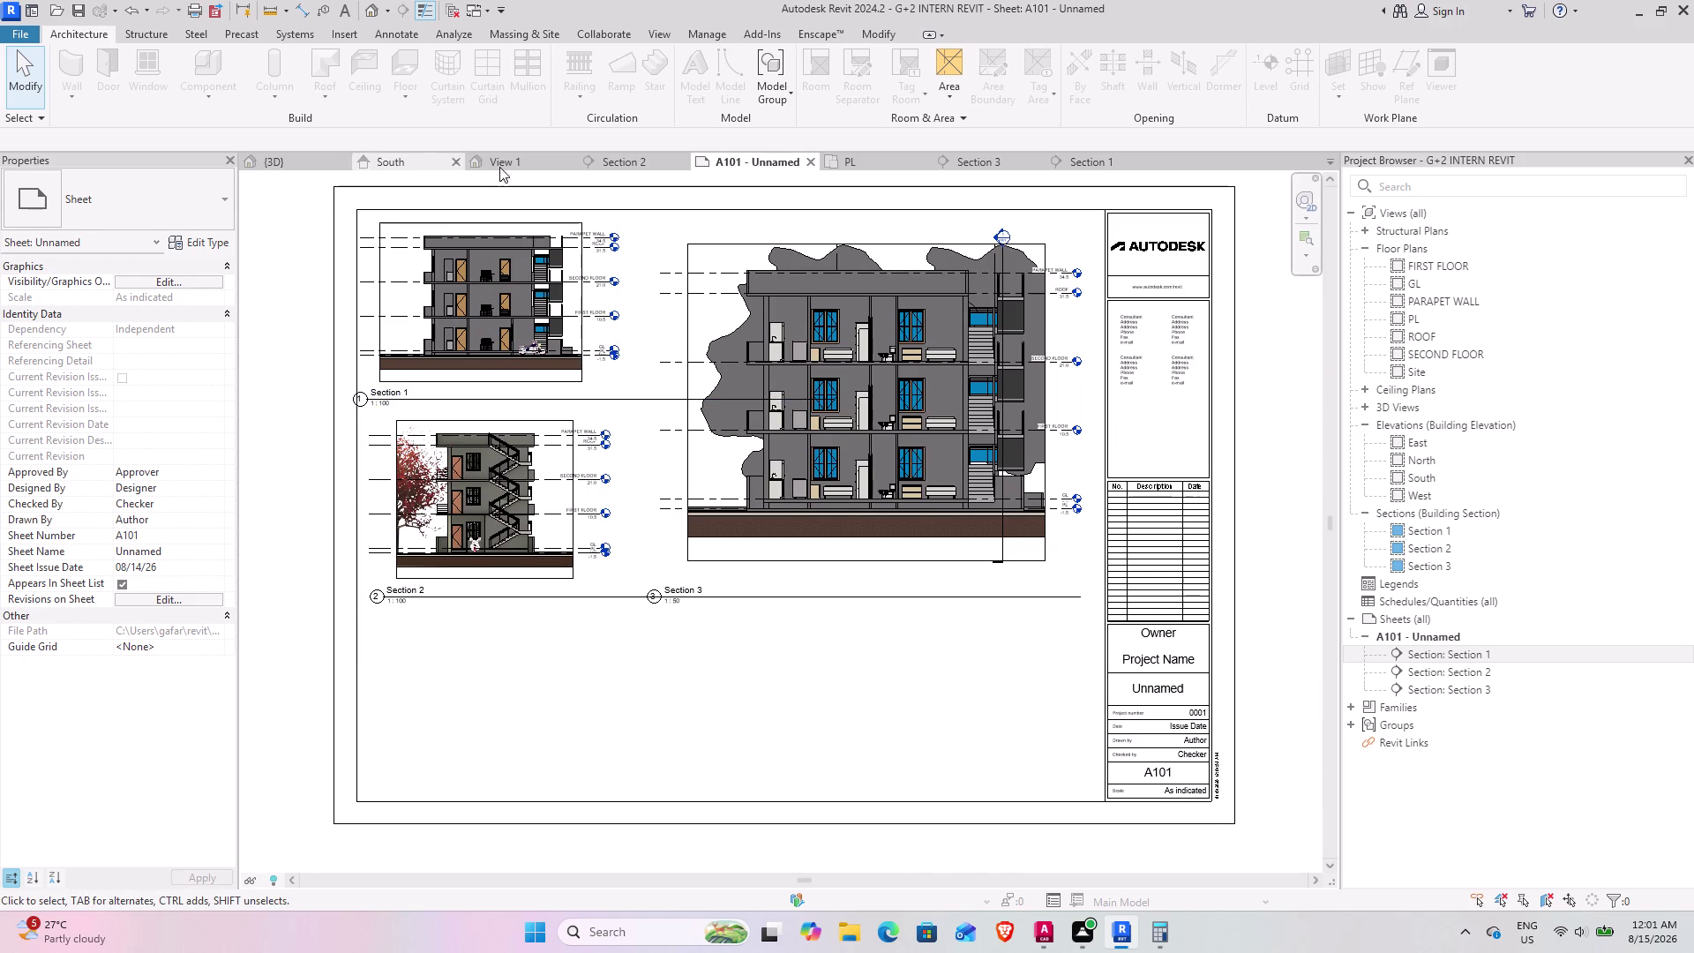
click(865, 170)
scroll(down, 3)
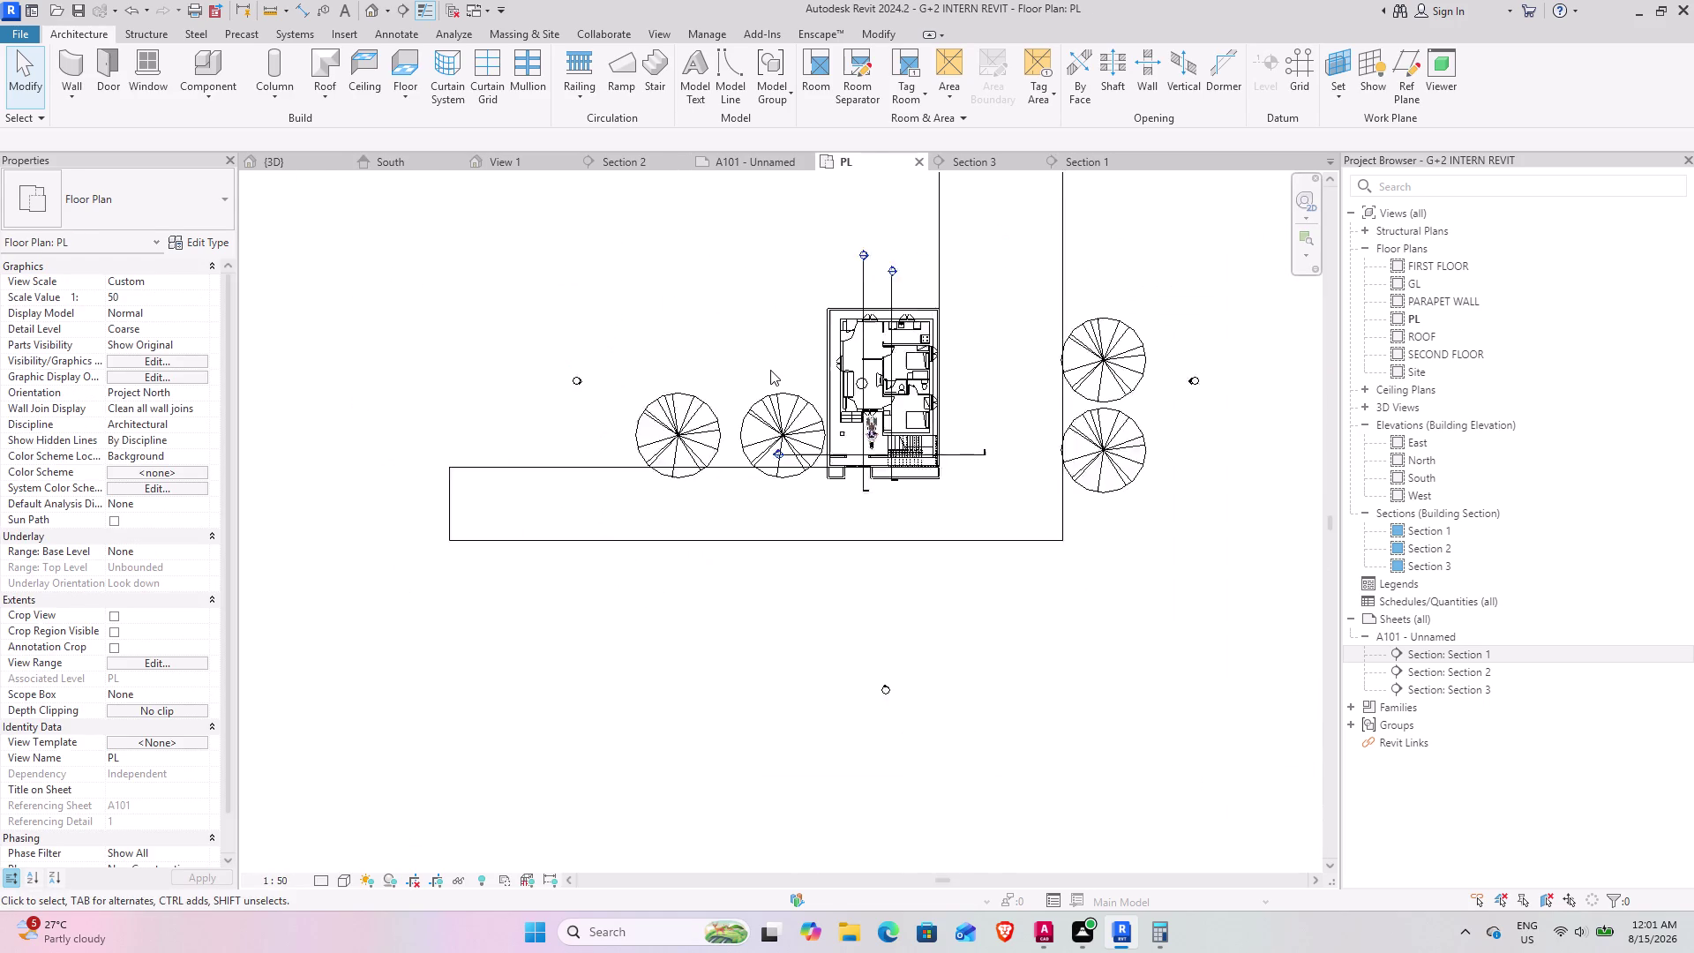
scroll(down, 3)
scroll(up, 3)
Copy the Scarlet Oak beside the house to a spot north of it.
scroll(up, 3)
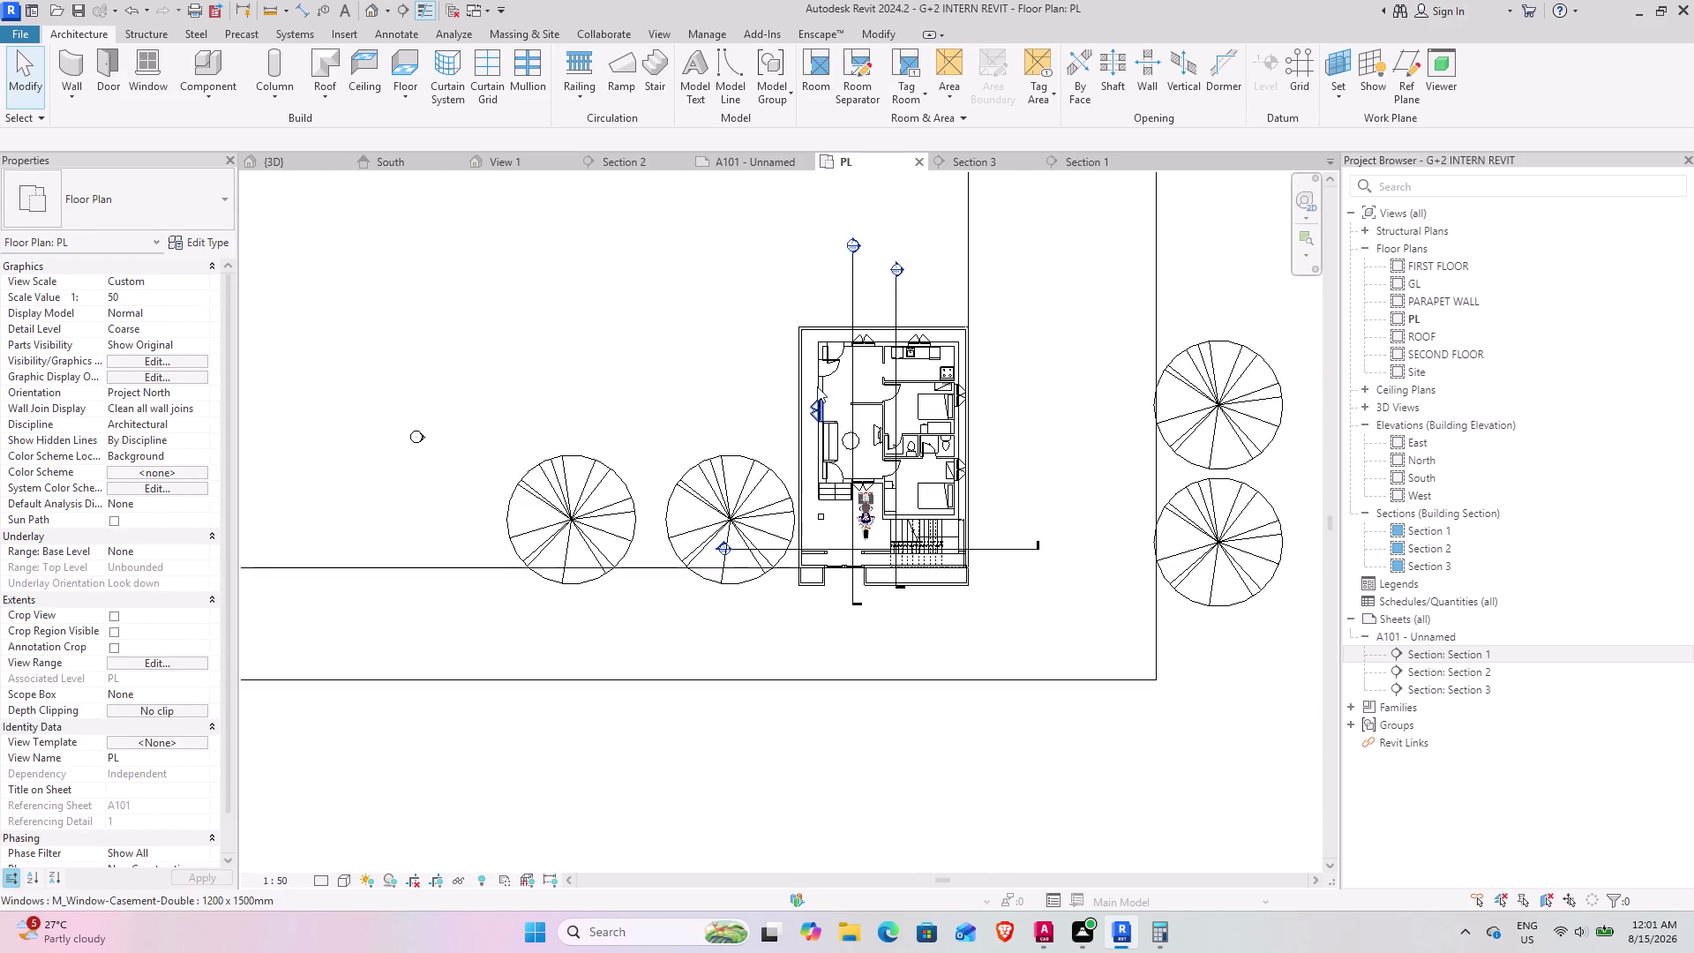
middle_drag(807, 387, 639, 497)
click(545, 574)
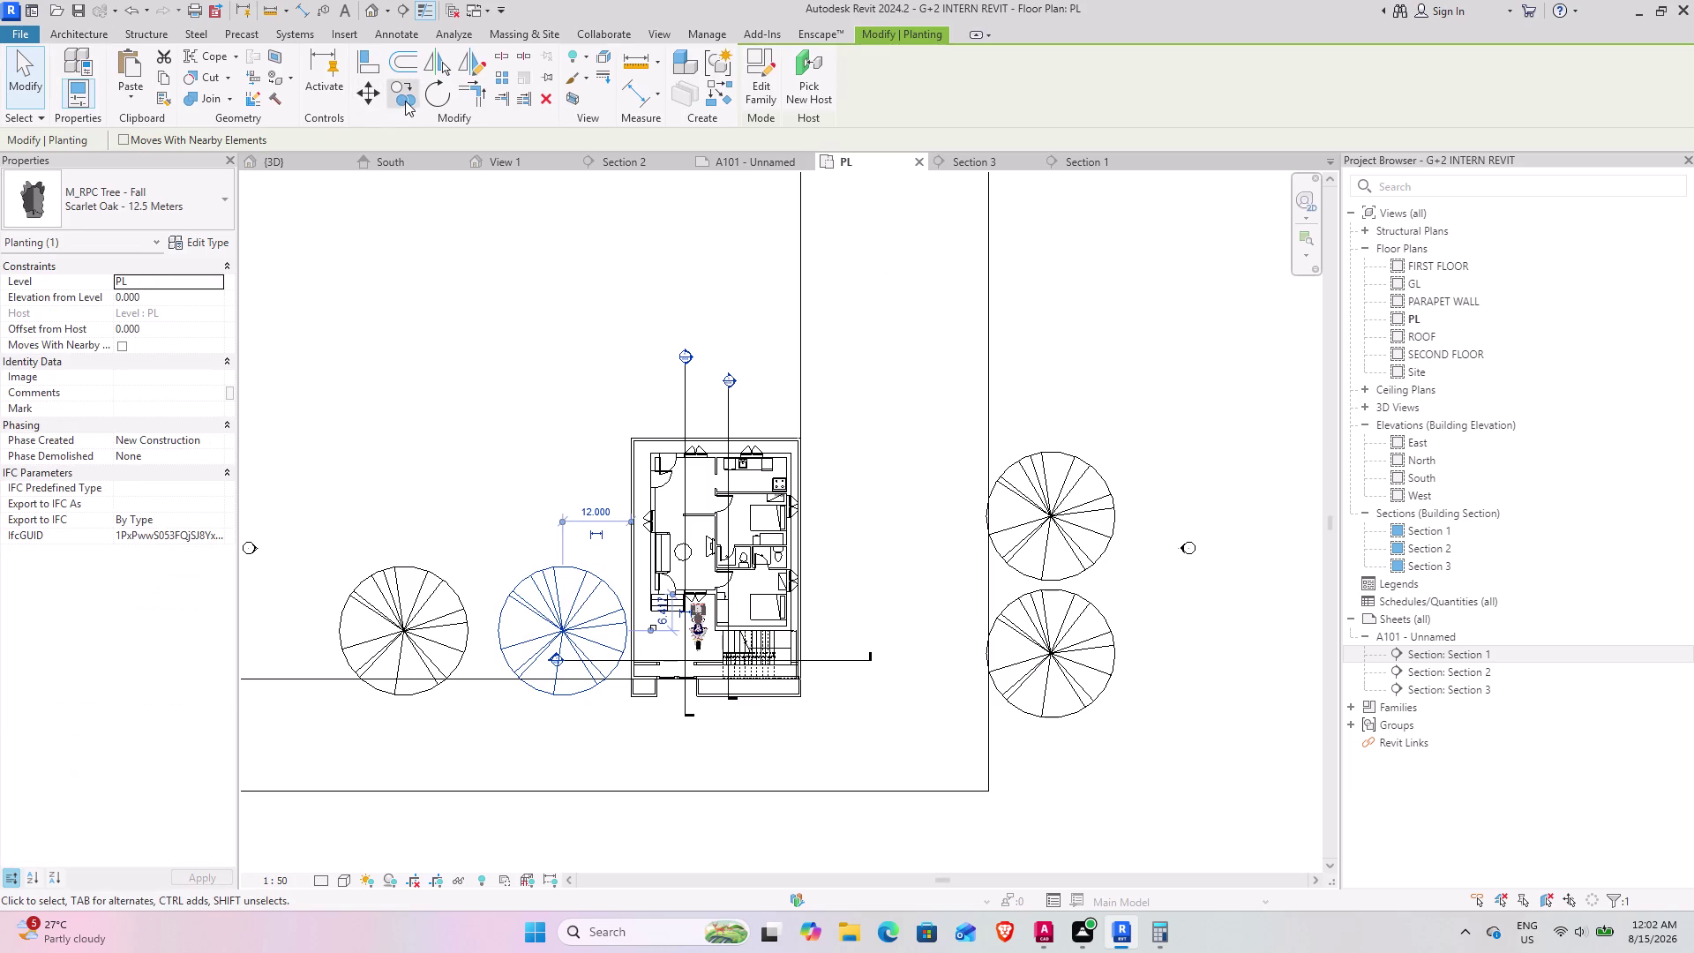
click(405, 101)
click(542, 594)
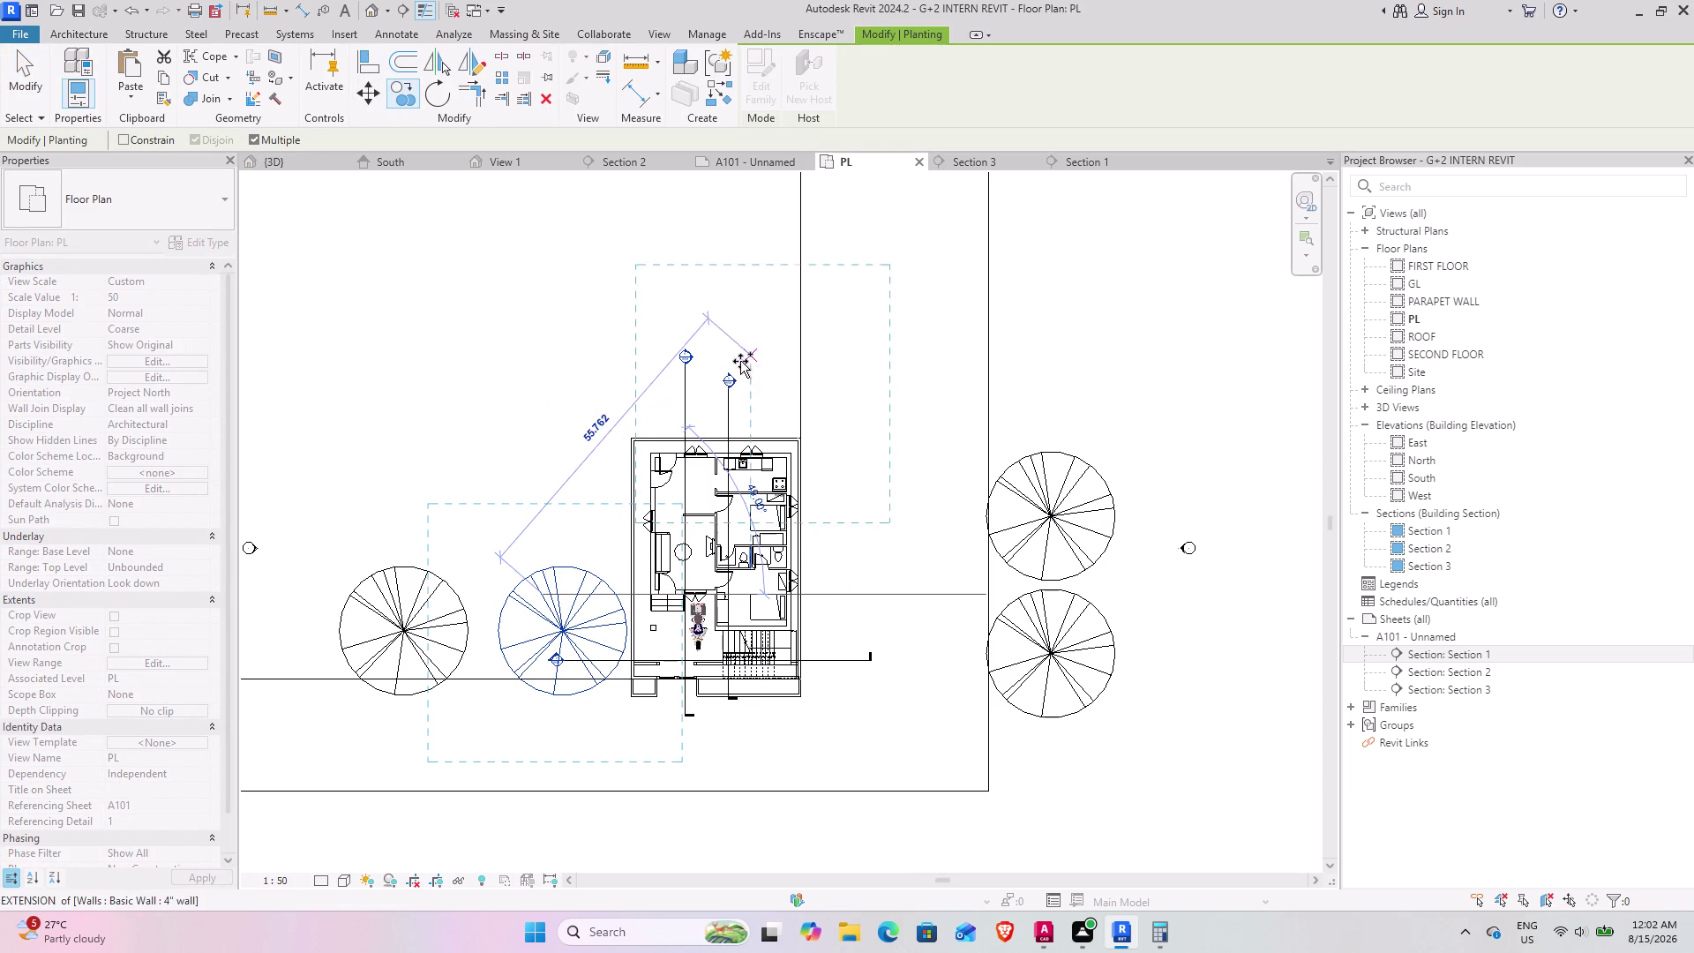
click(719, 293)
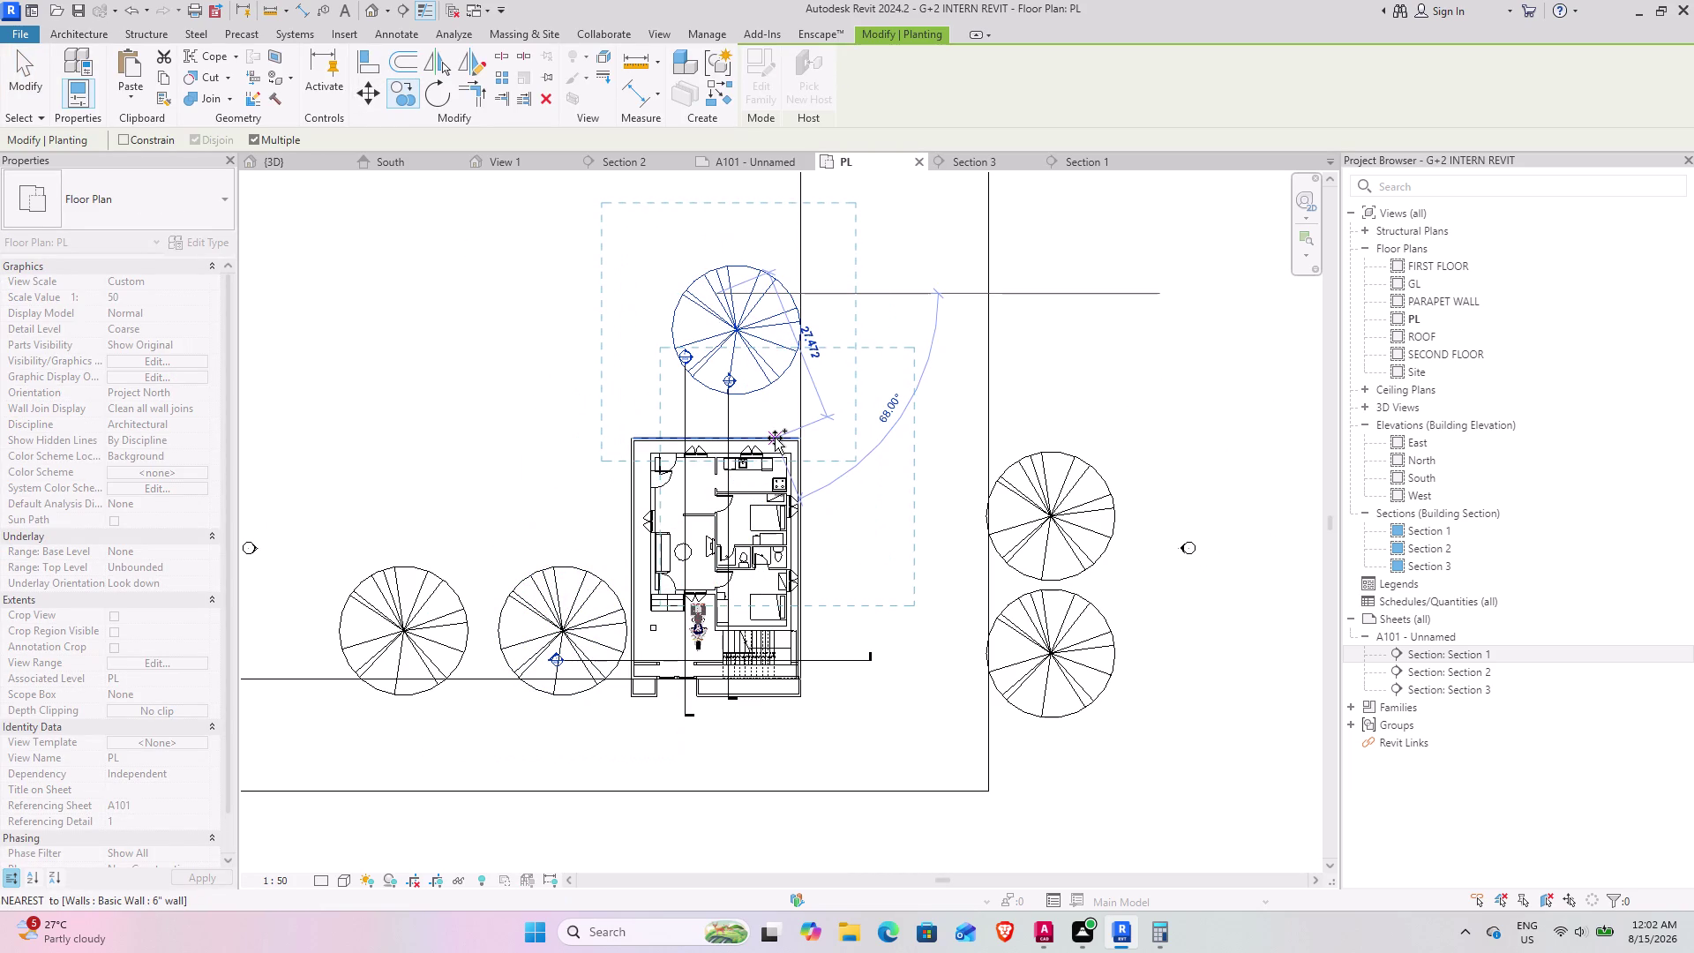
key(Escape)
Drag the copied tree closer to the house and clear the selection.
click(761, 356)
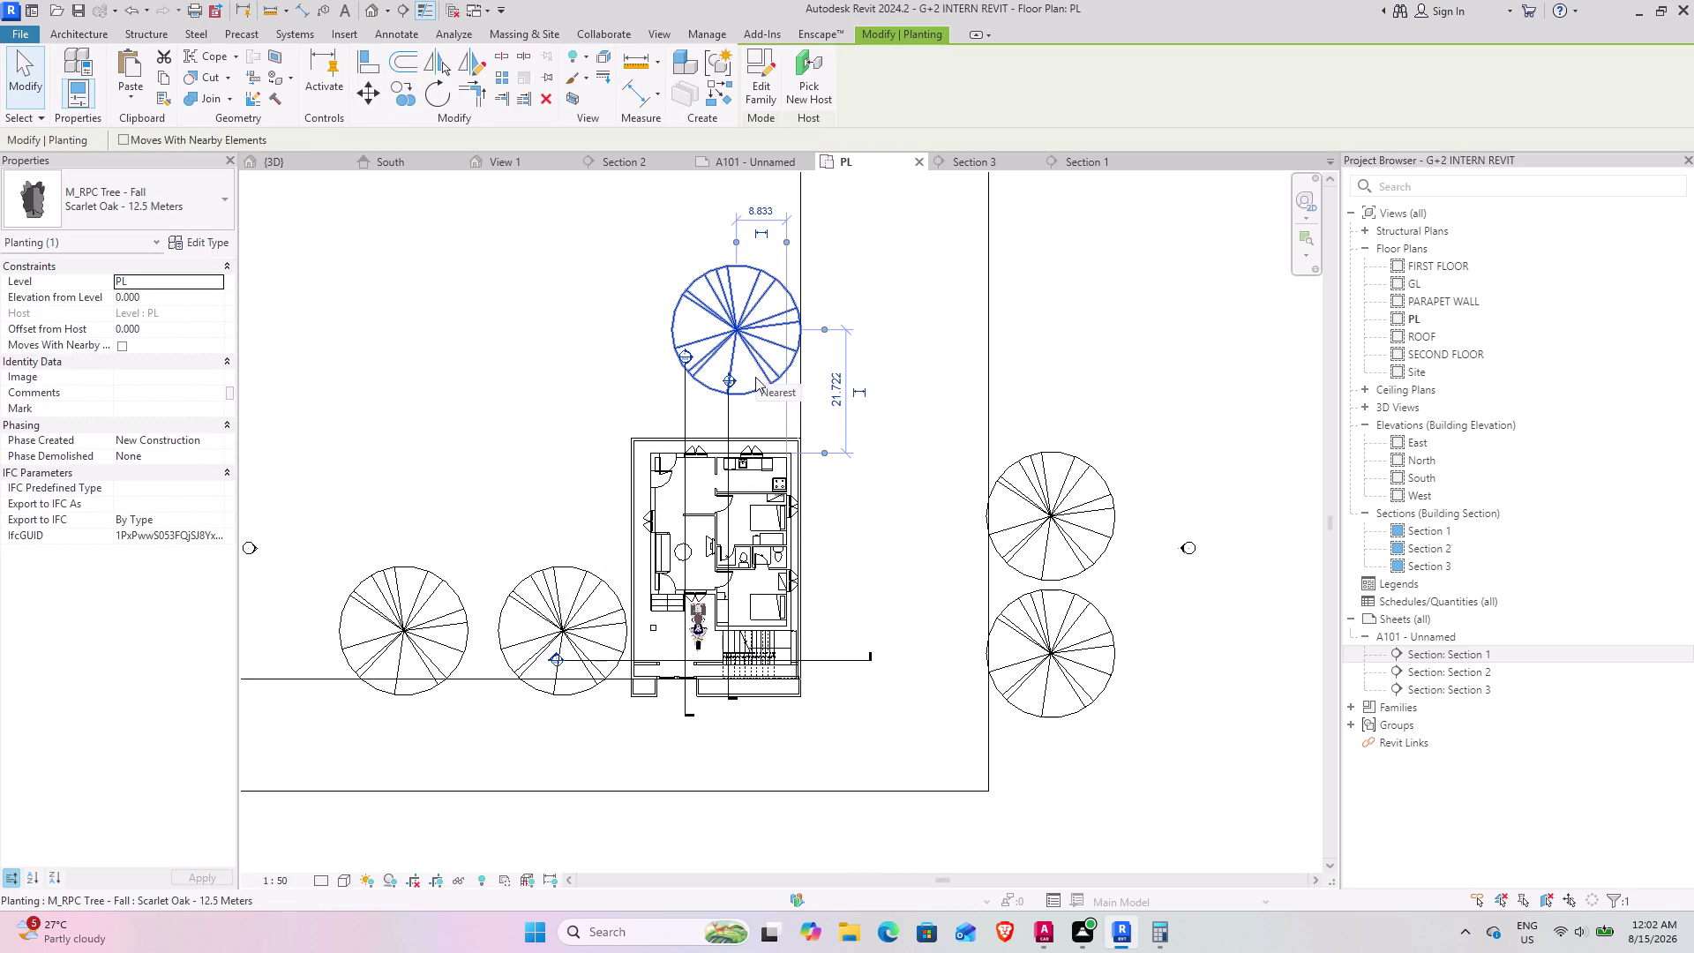
drag(750, 341, 750, 384)
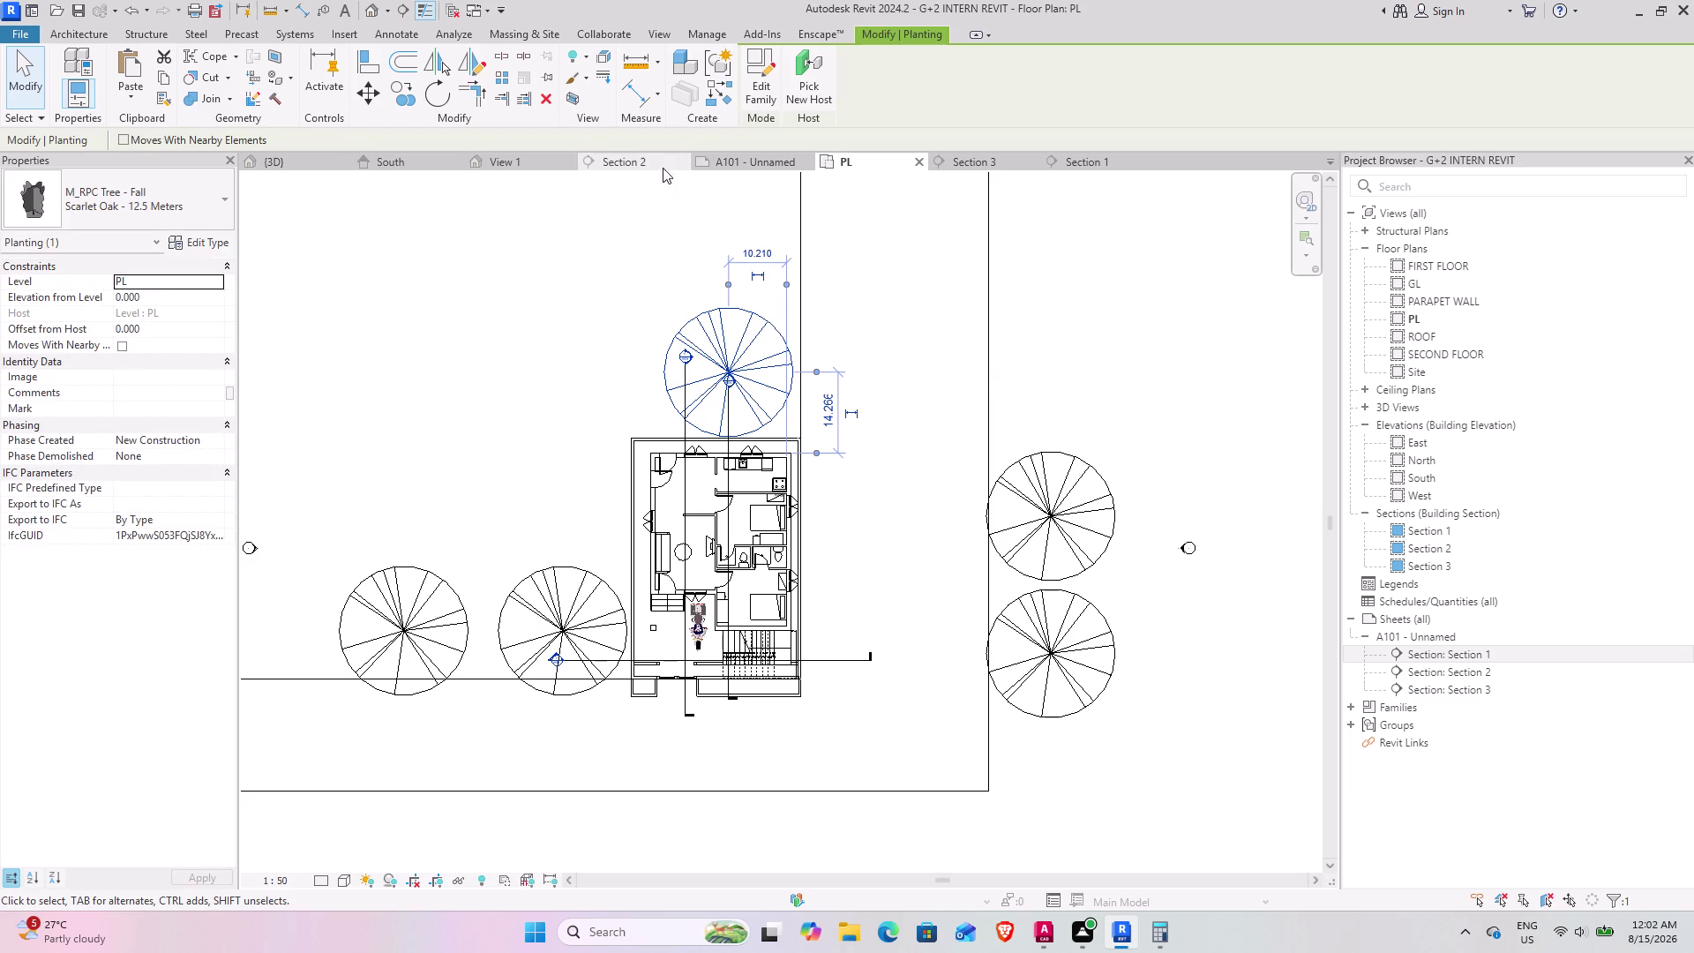
click(23, 78)
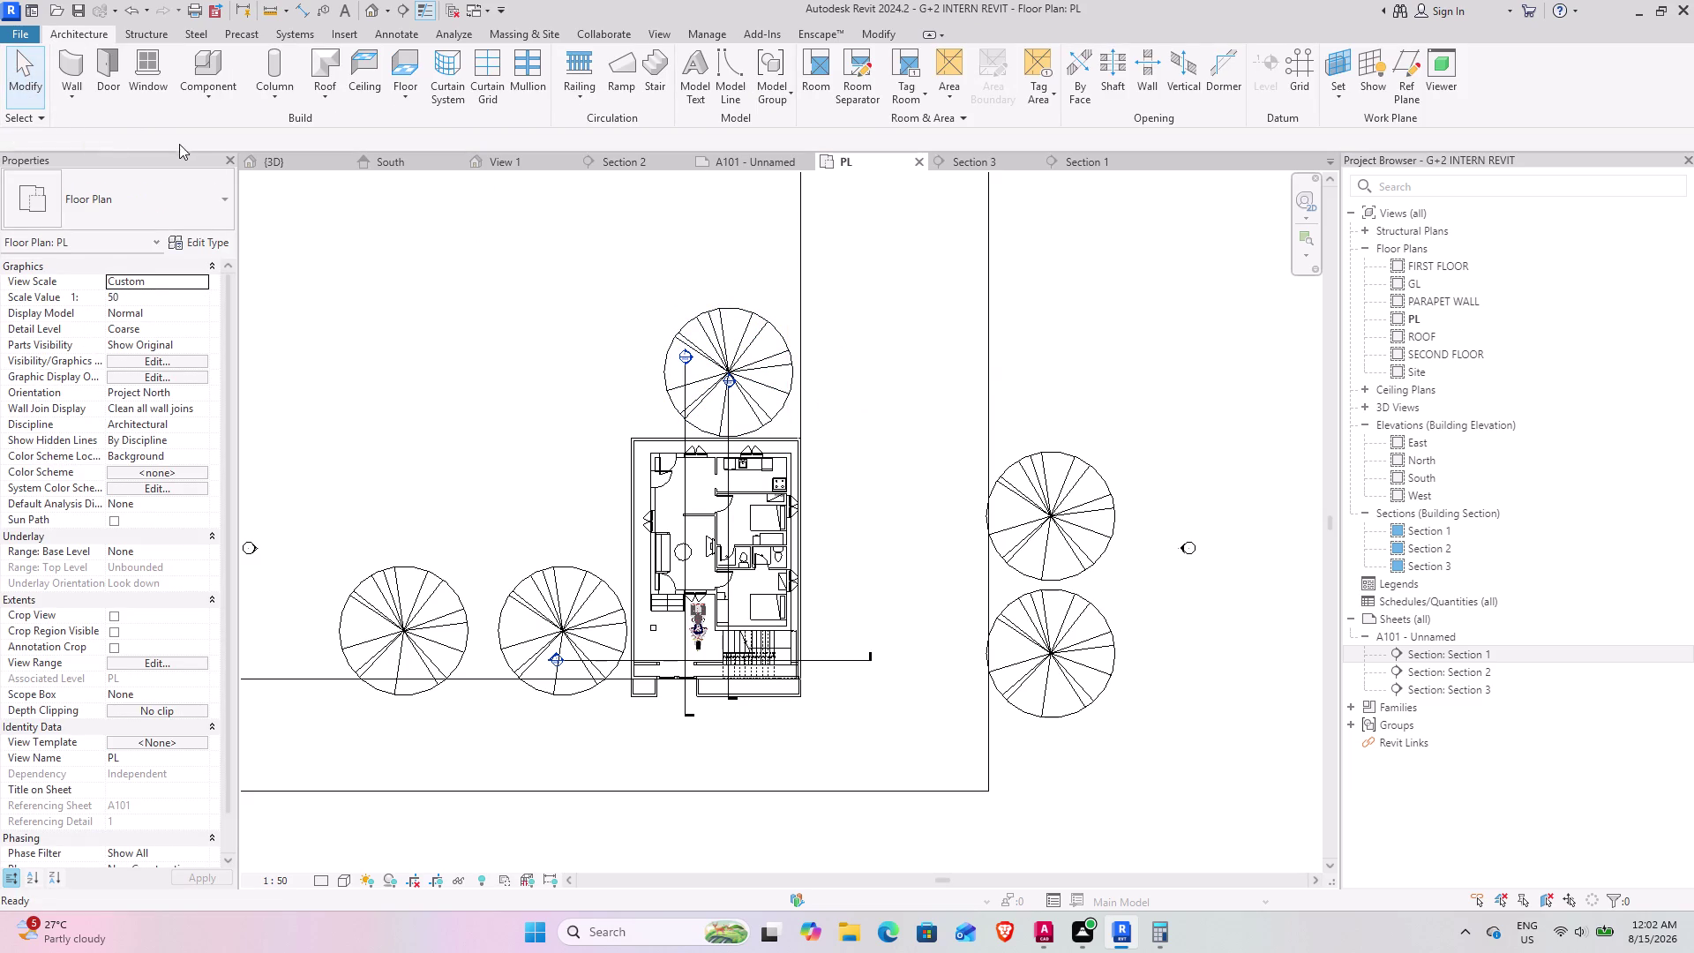
Orbit the 3D view to check the added oak, then open sheet A101.
click(315, 166)
scroll(down, 3)
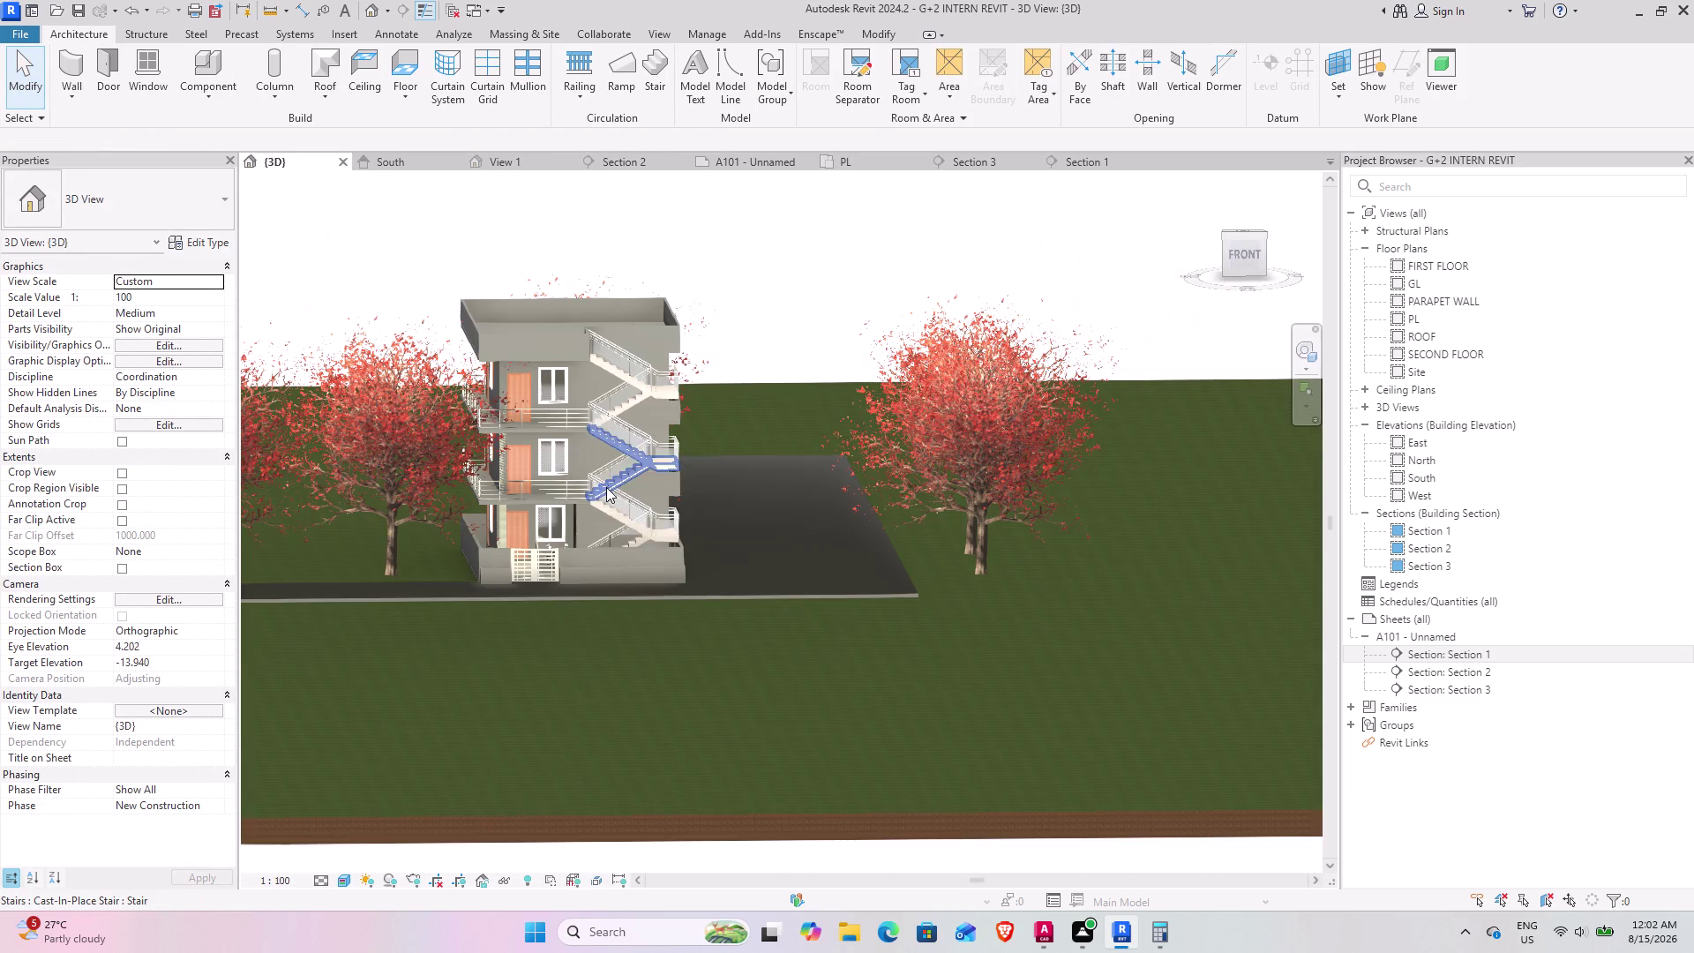
middle_drag(639, 562, 489, 588)
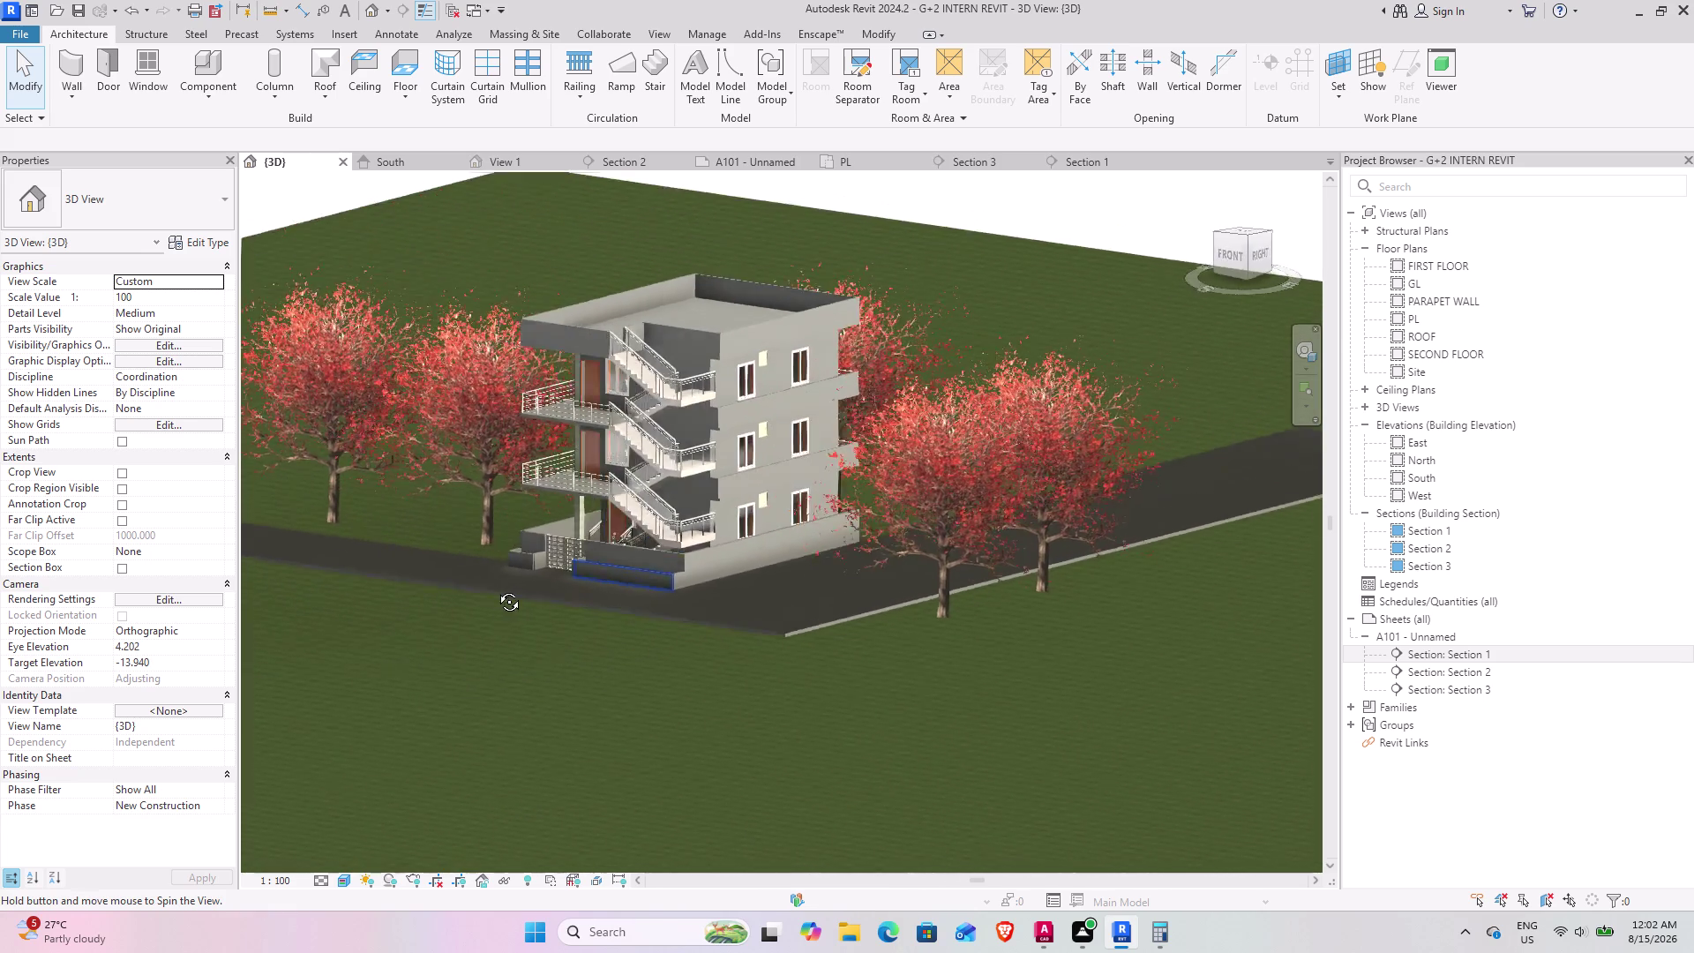
middle_drag(490, 589, 671, 604)
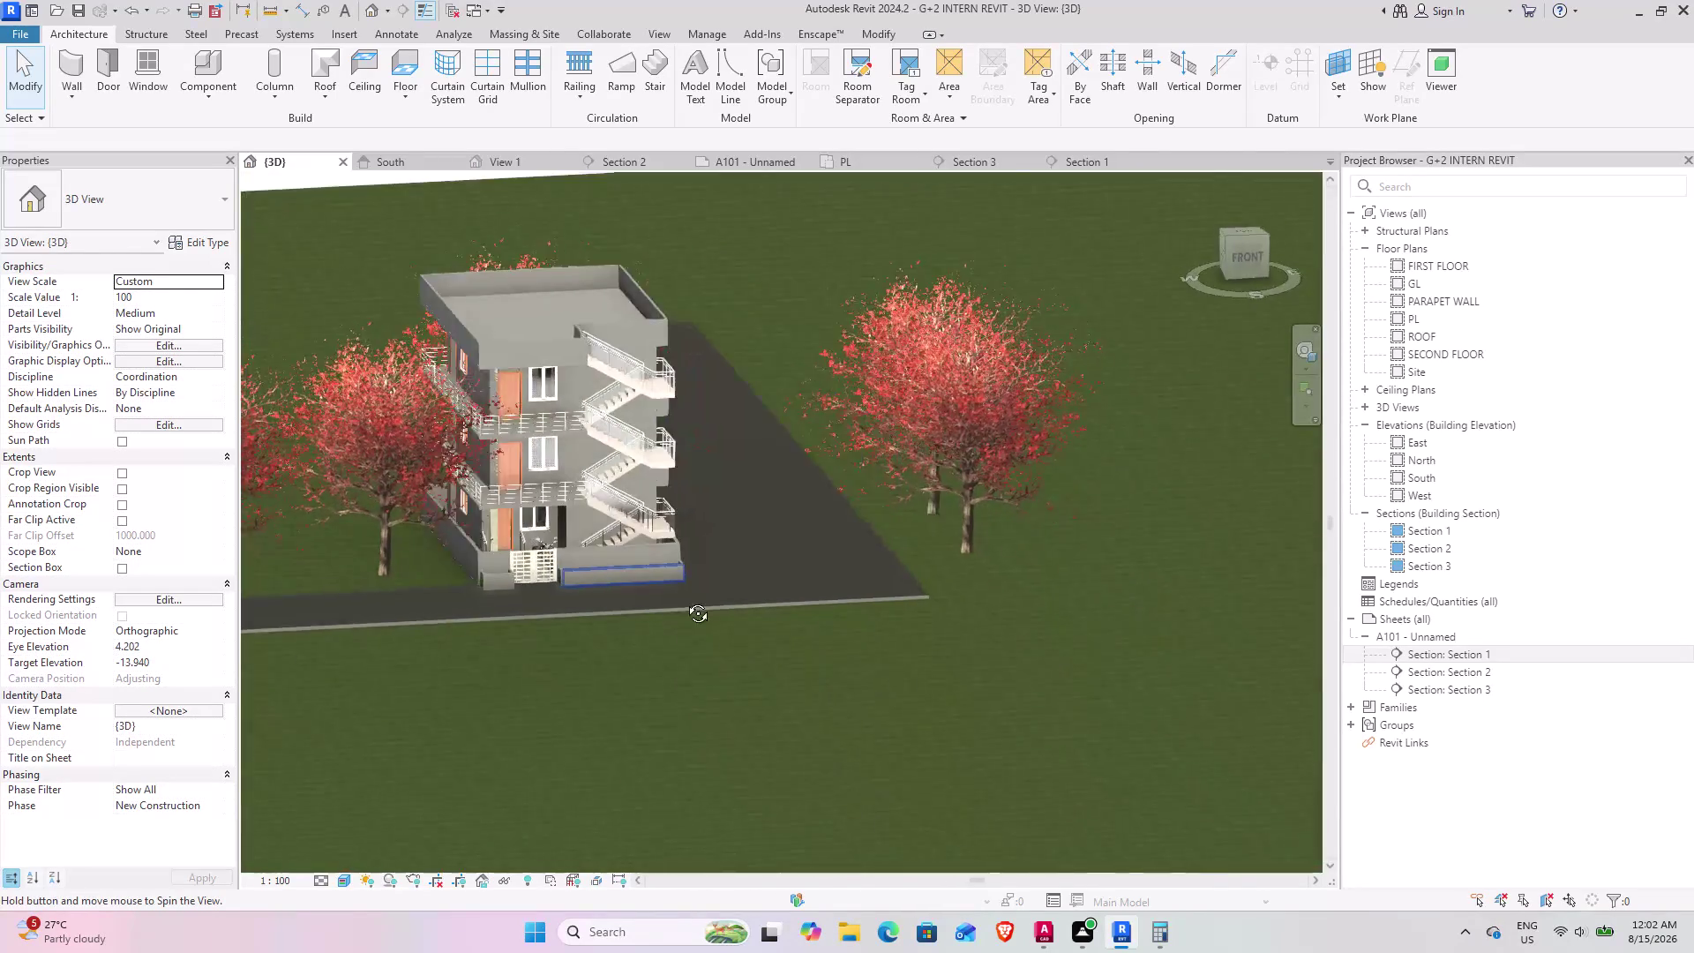
middle_drag(672, 605, 520, 580)
scroll(up, 3)
middle_drag(495, 509, 583, 559)
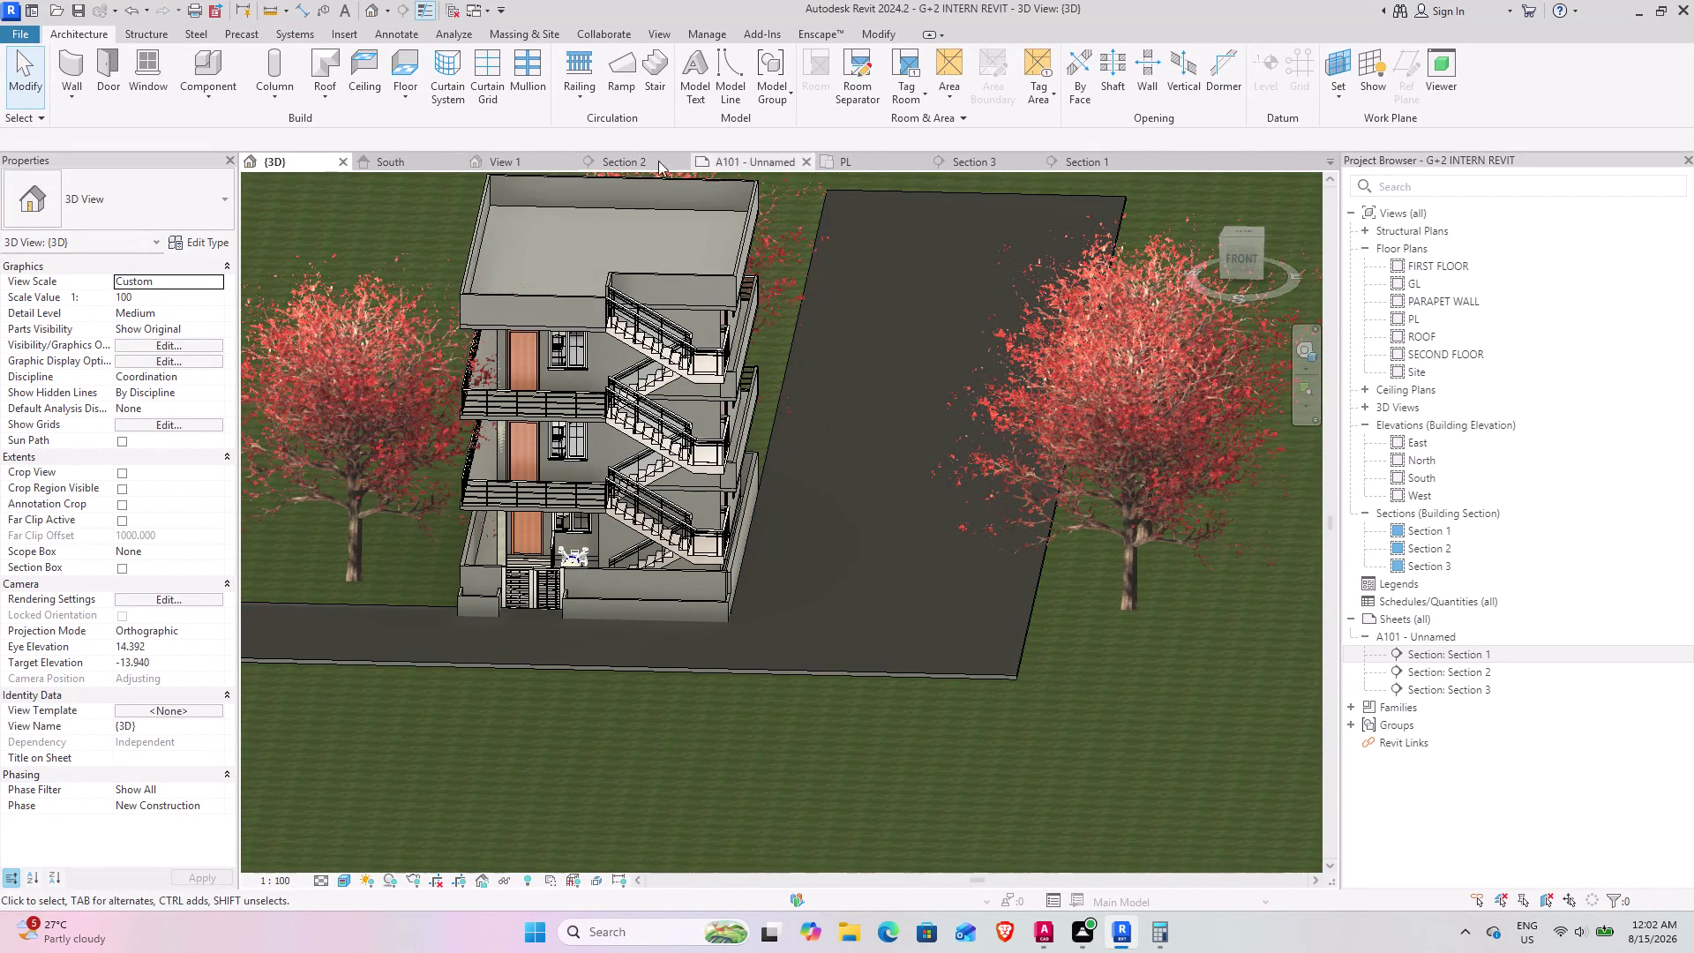
click(719, 168)
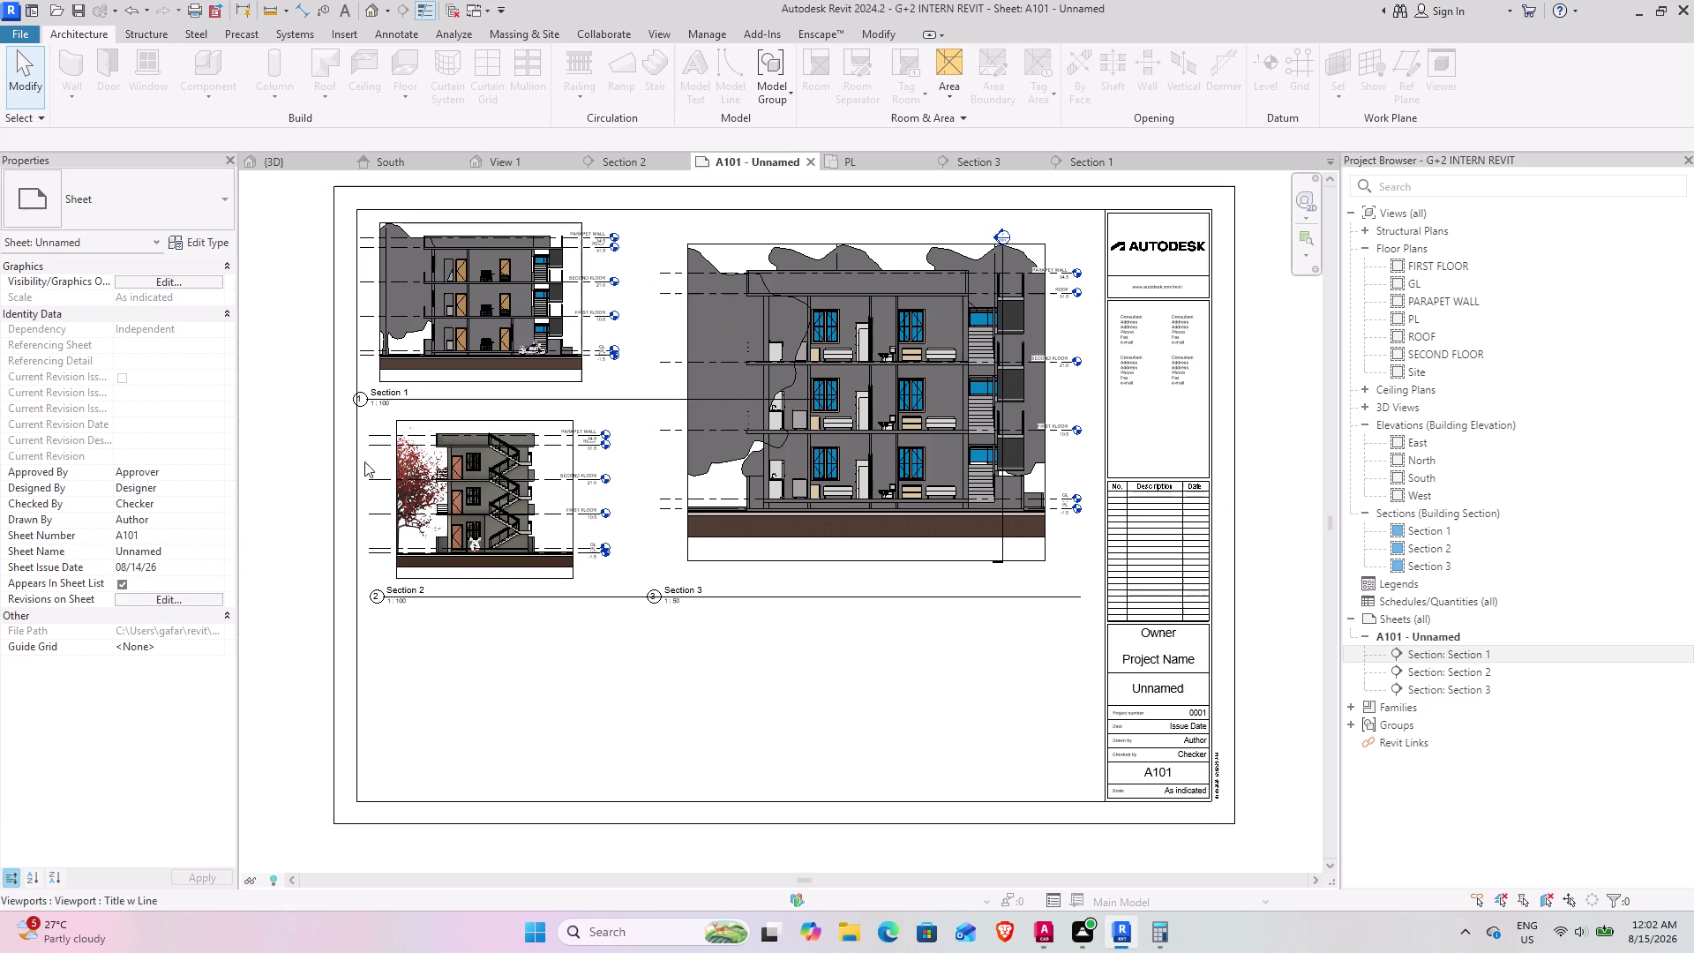
Set the Section 1 and Section 3 views to the Realistic visual style.
scroll(up, 3)
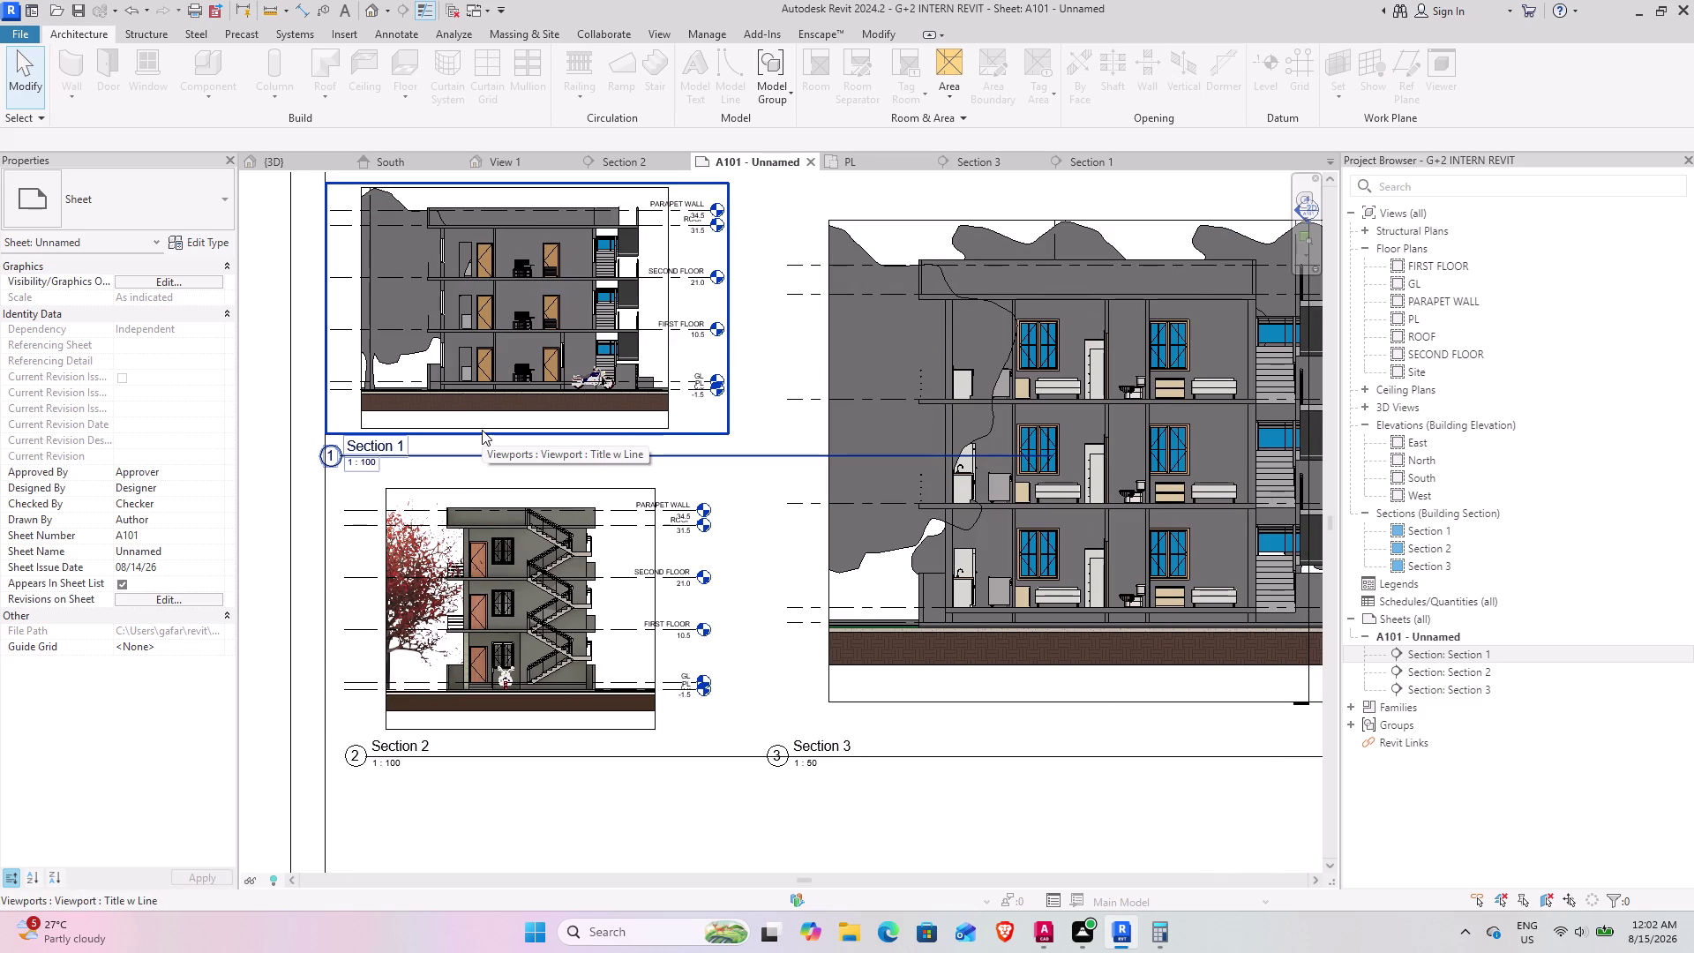
click(1073, 155)
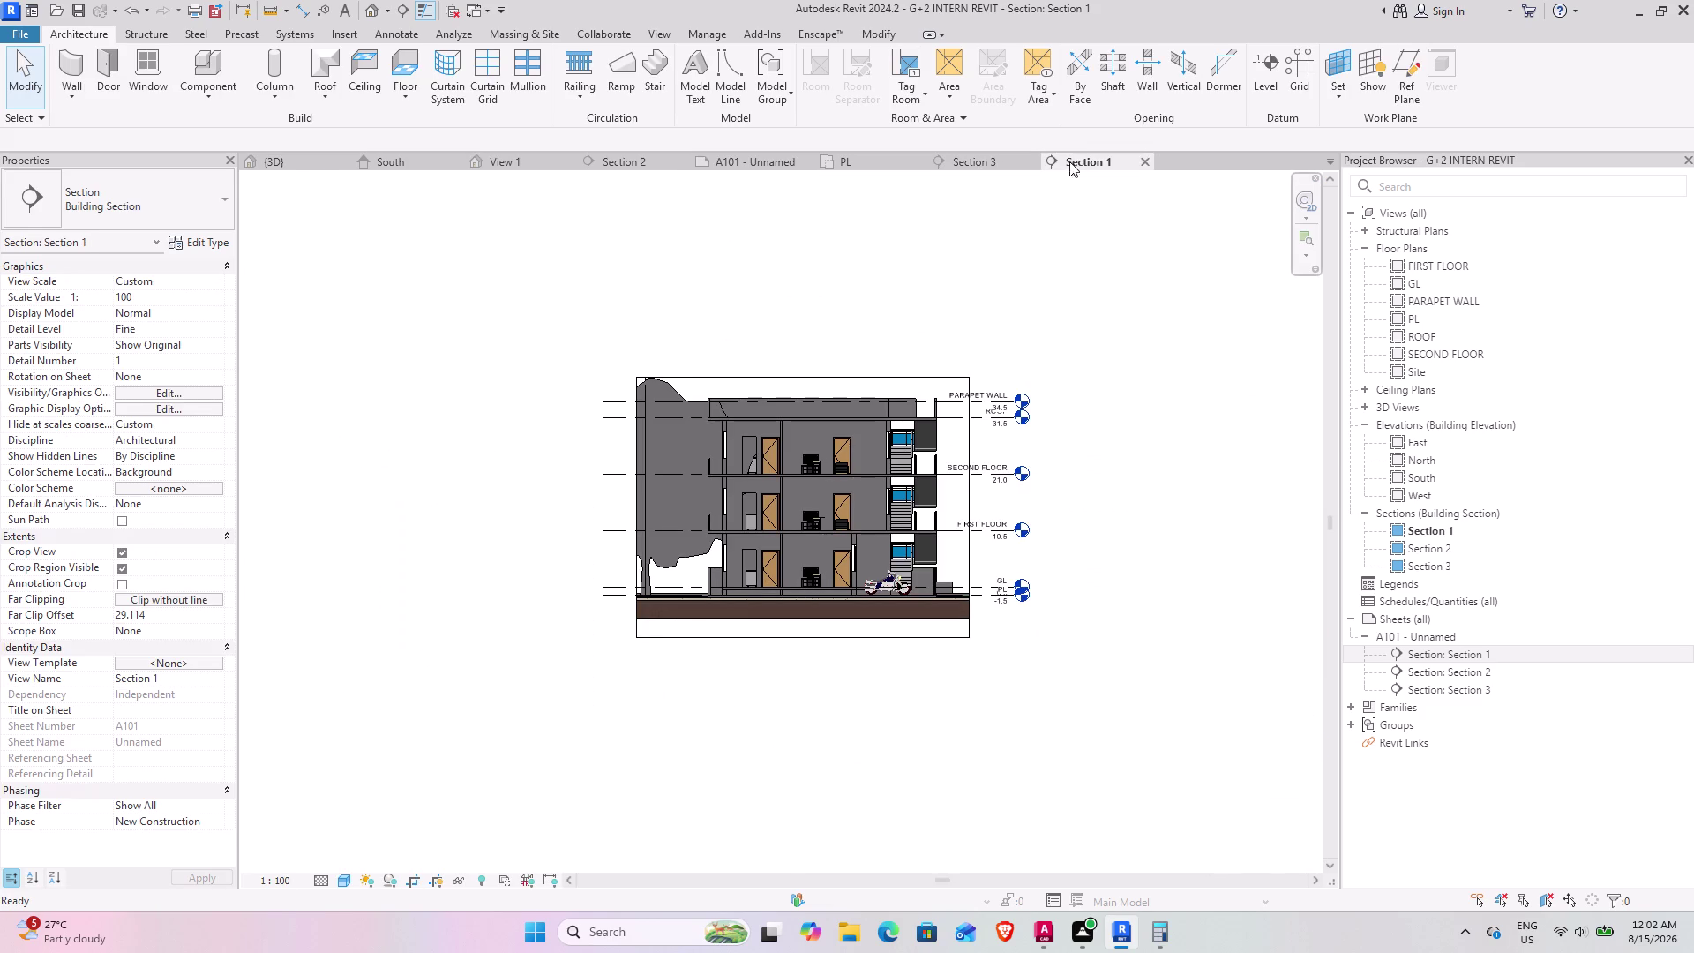
click(340, 880)
click(350, 857)
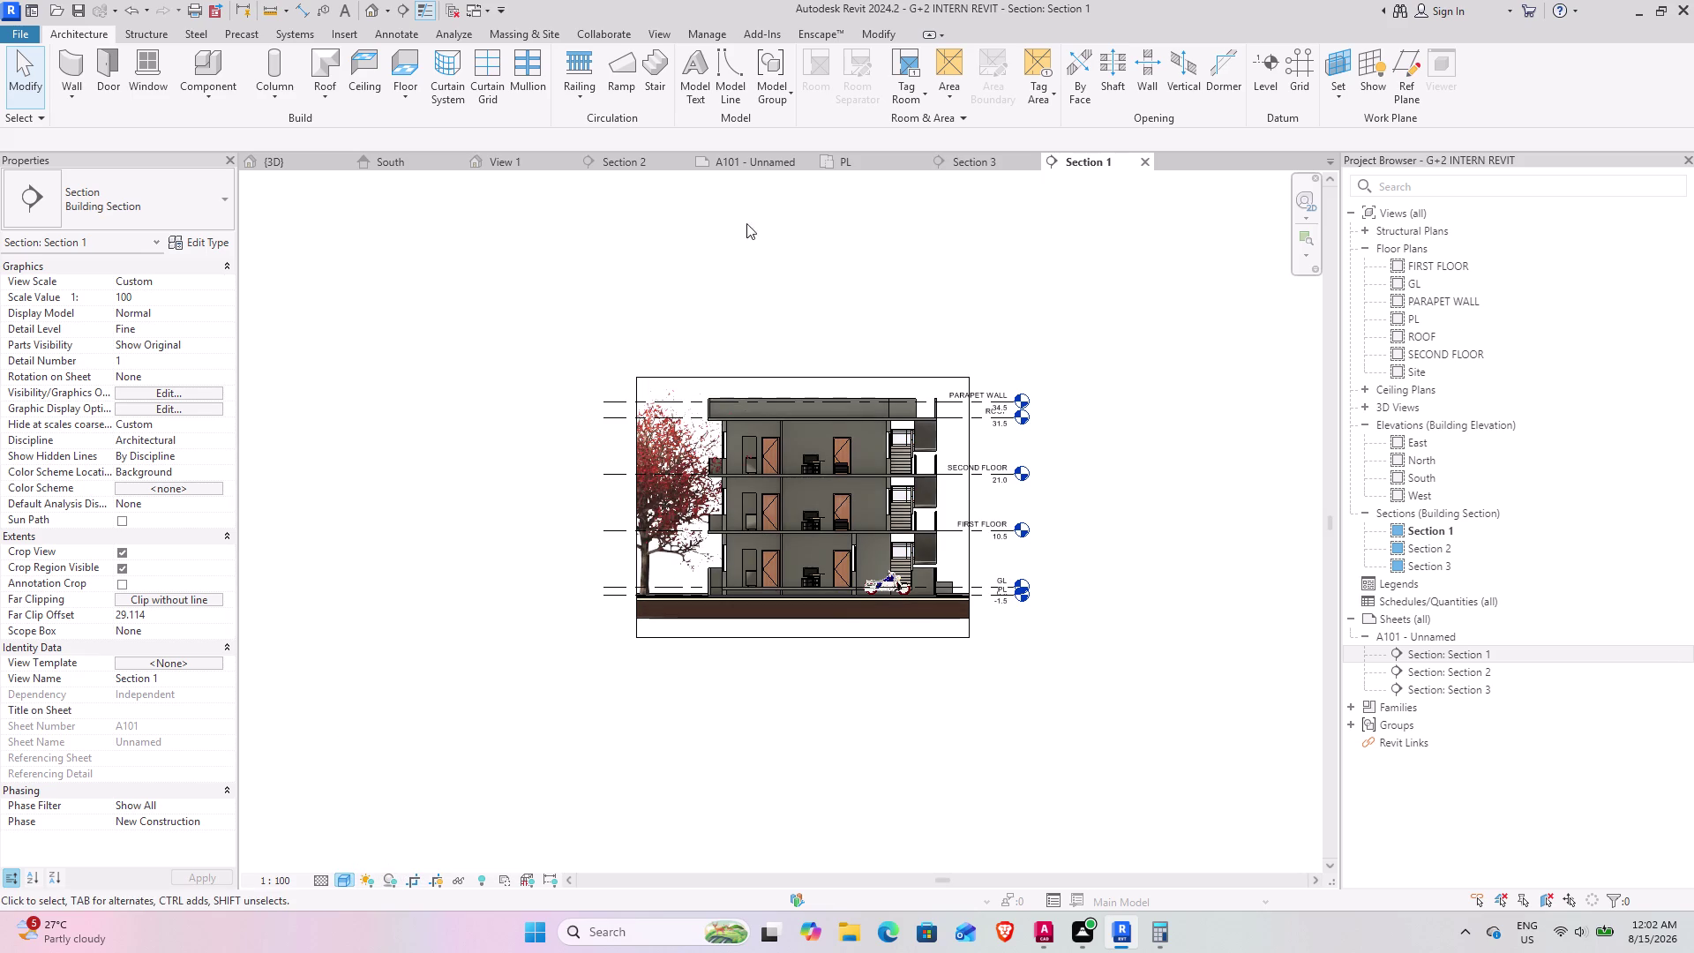
click(964, 160)
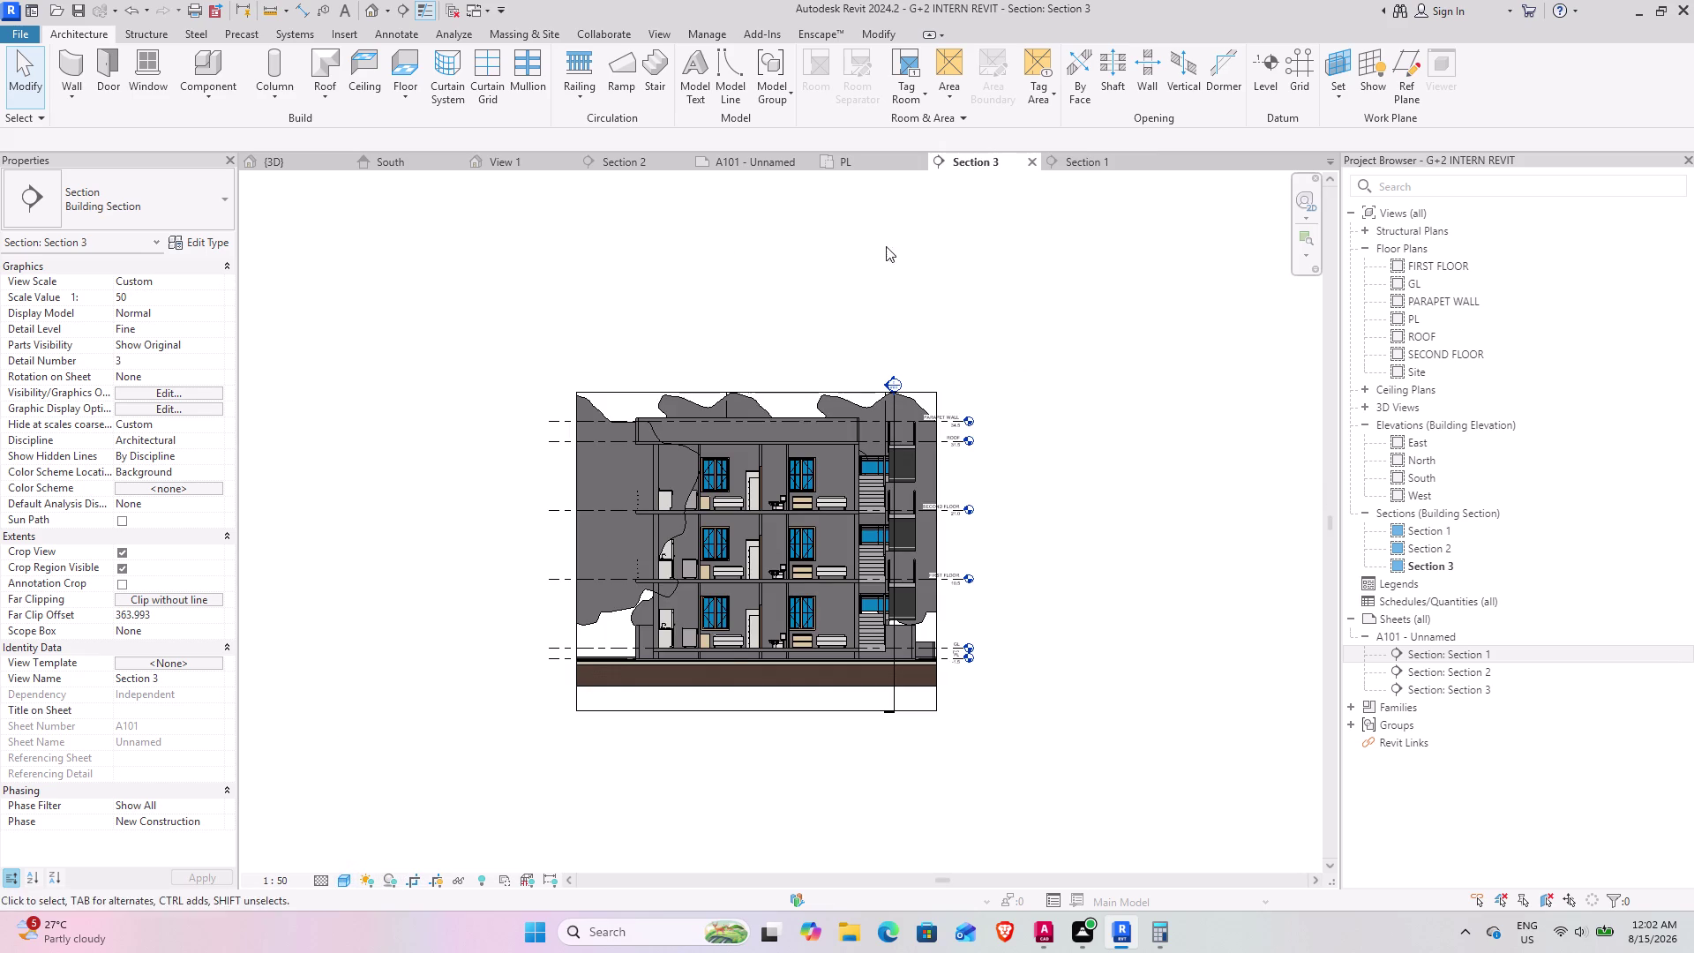
click(337, 879)
click(354, 859)
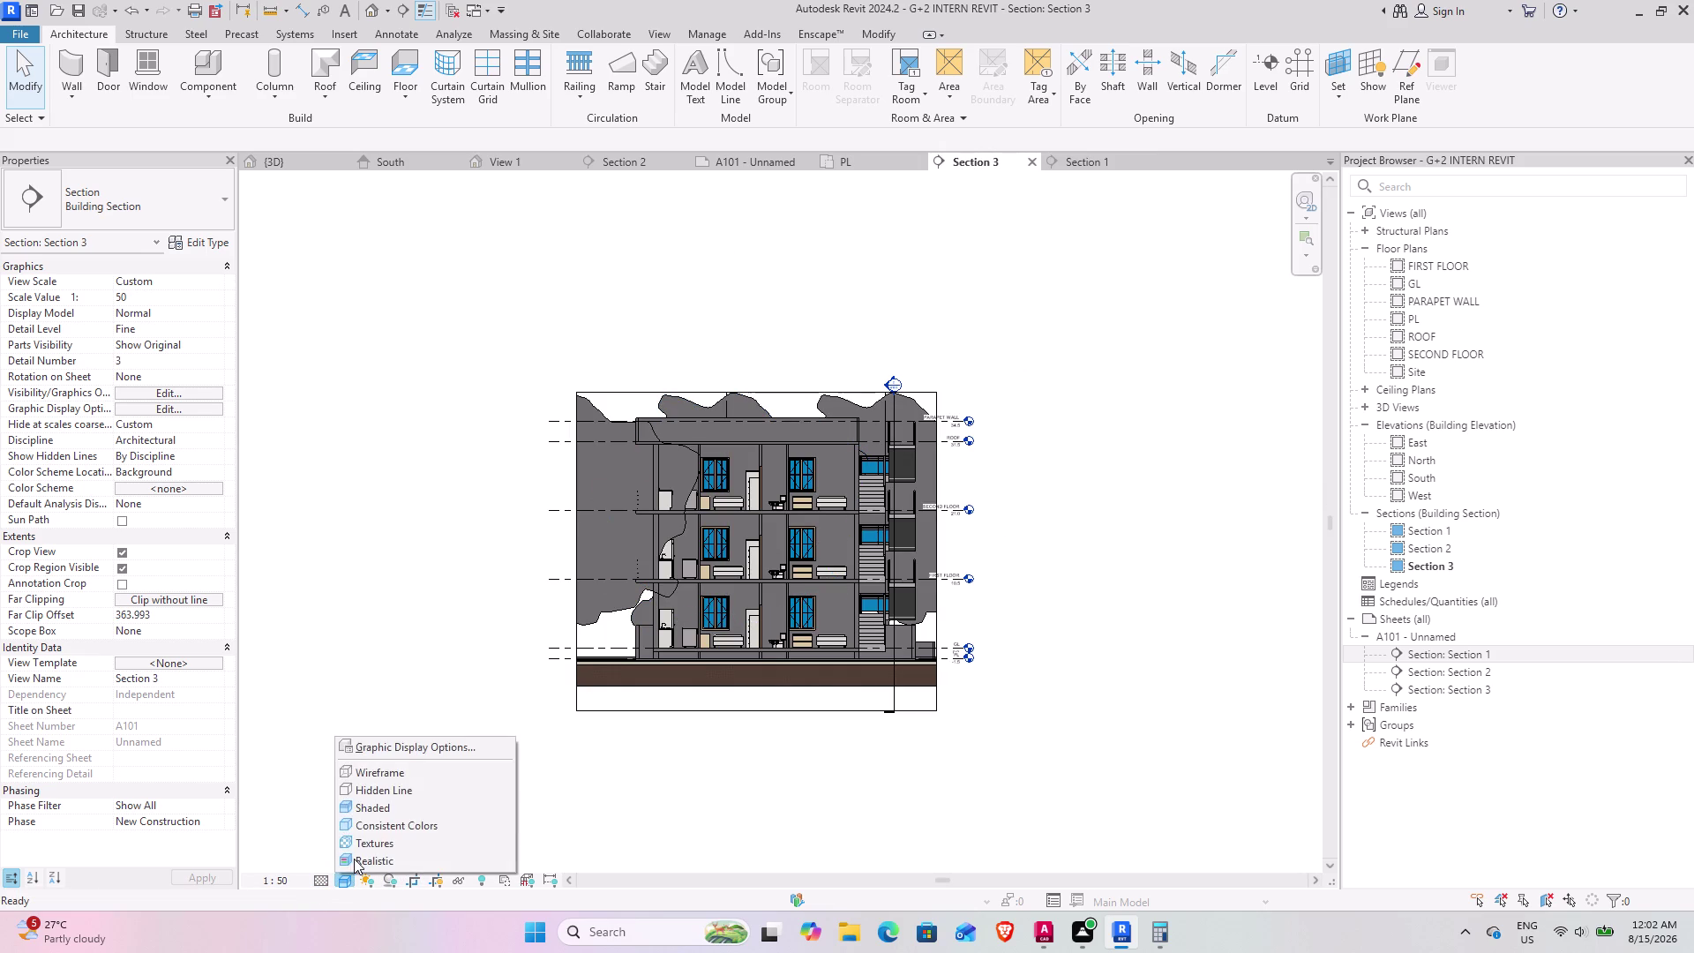
click(733, 170)
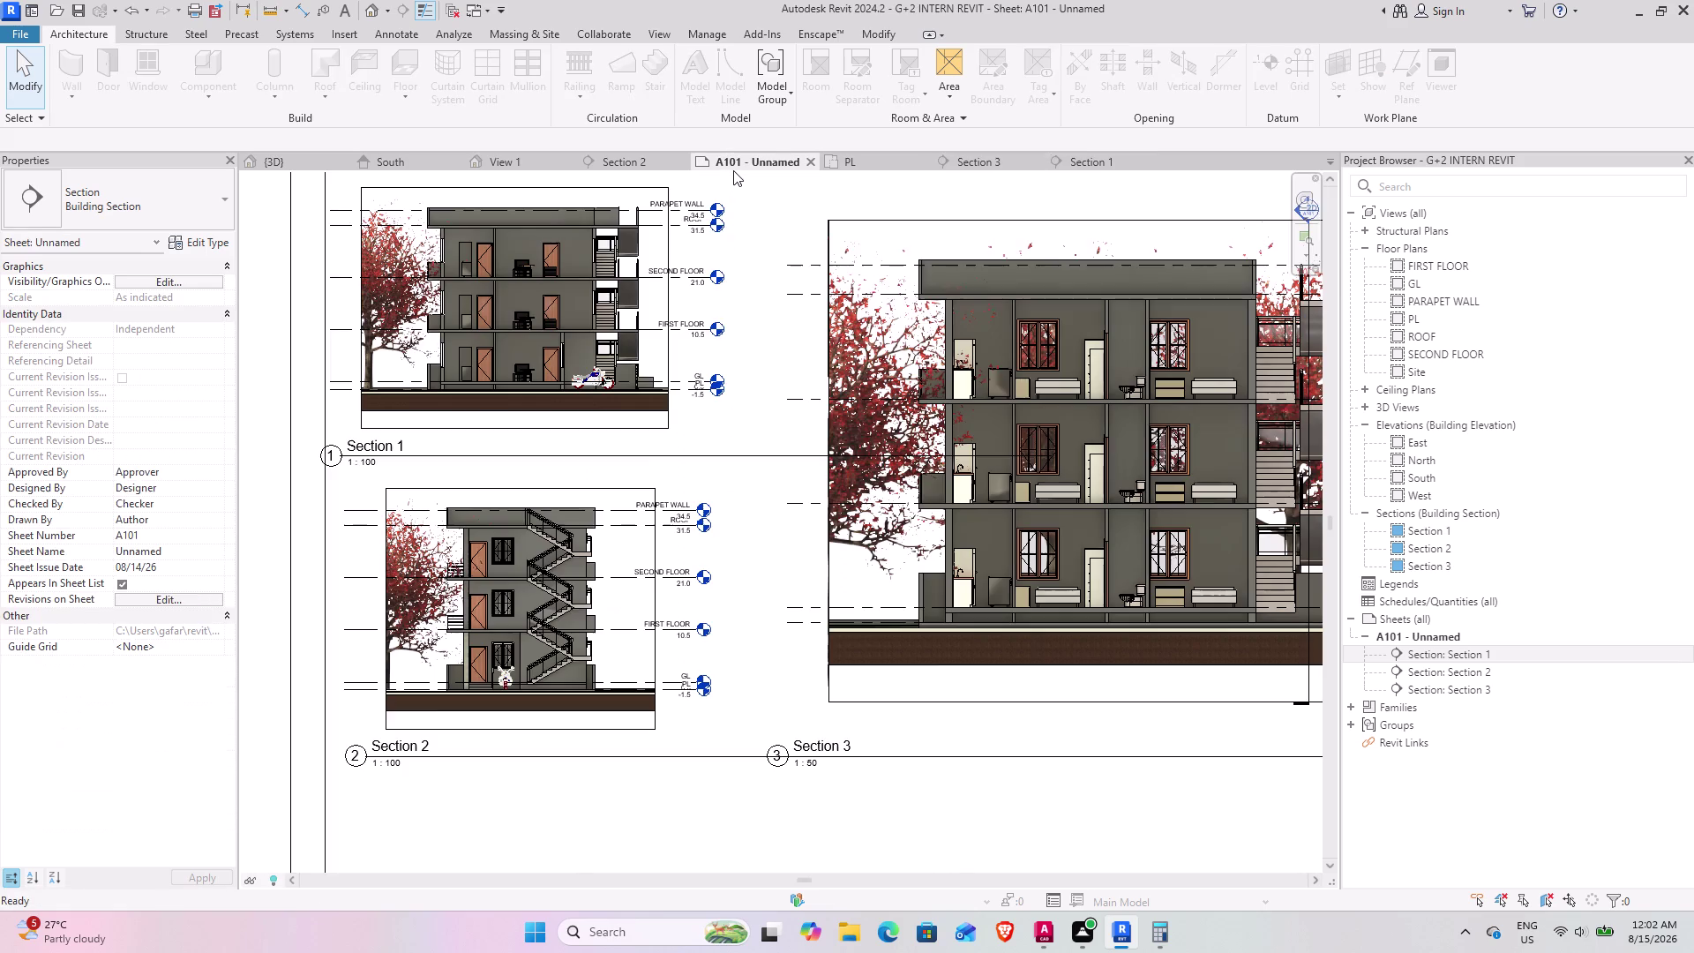
Pan and zoom the sheet to the Section 3 viewport, then open 3D.
scroll(down, 3)
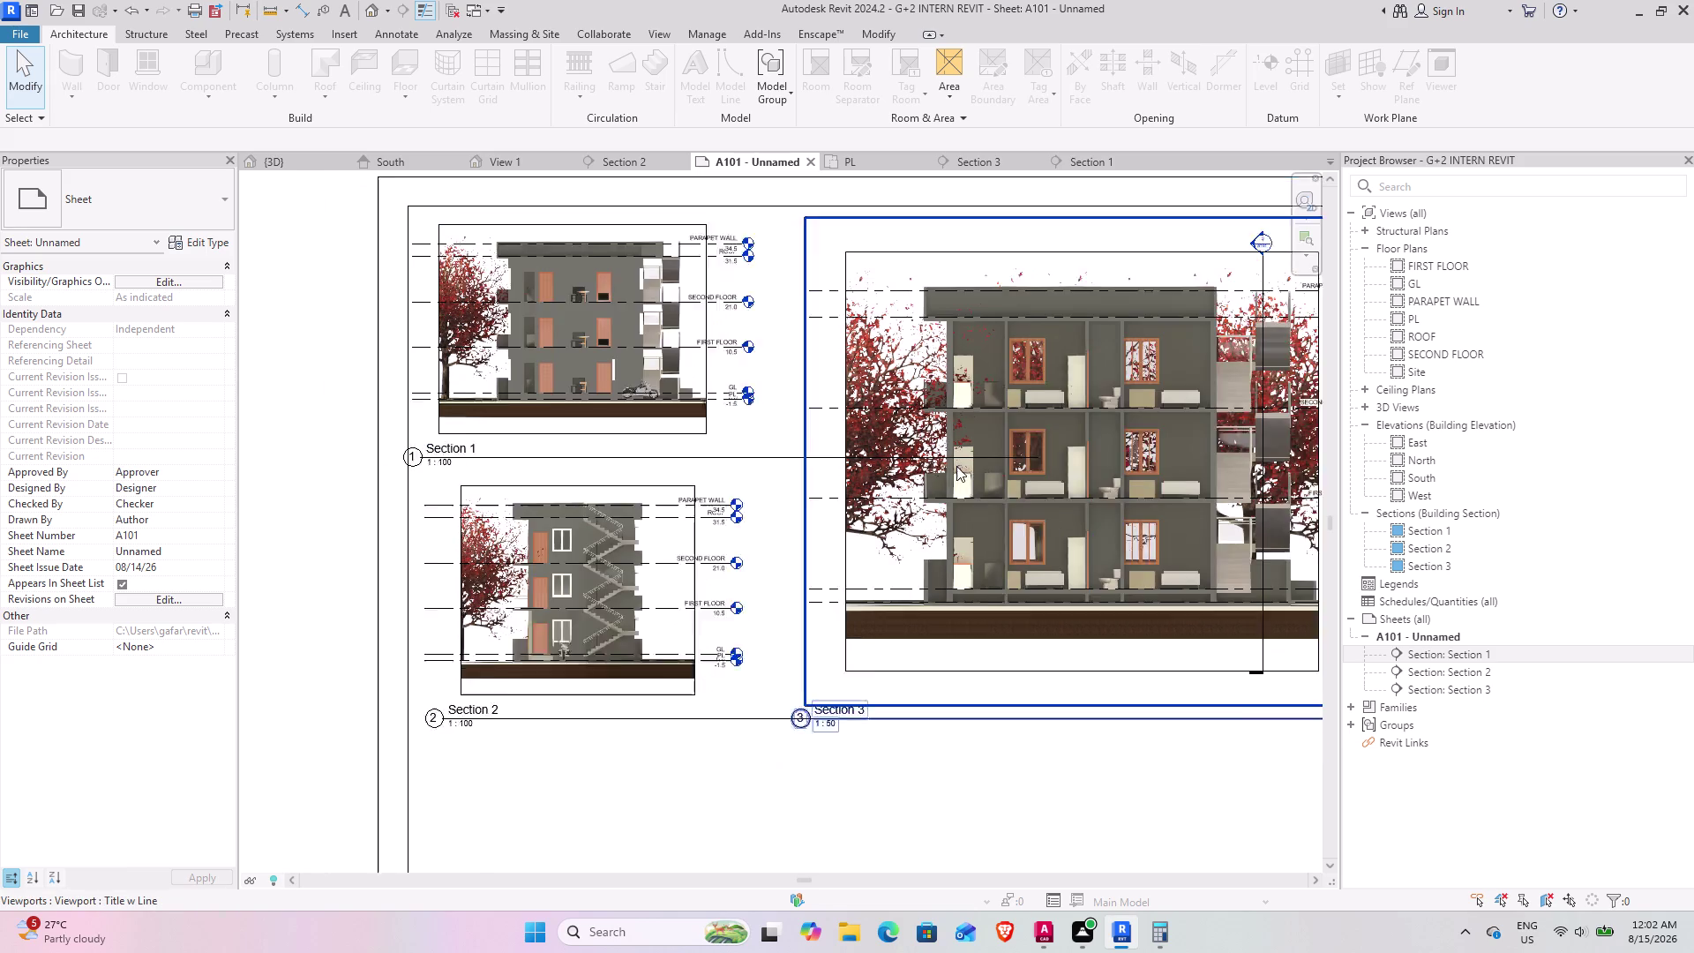
middle_drag(1082, 505, 797, 511)
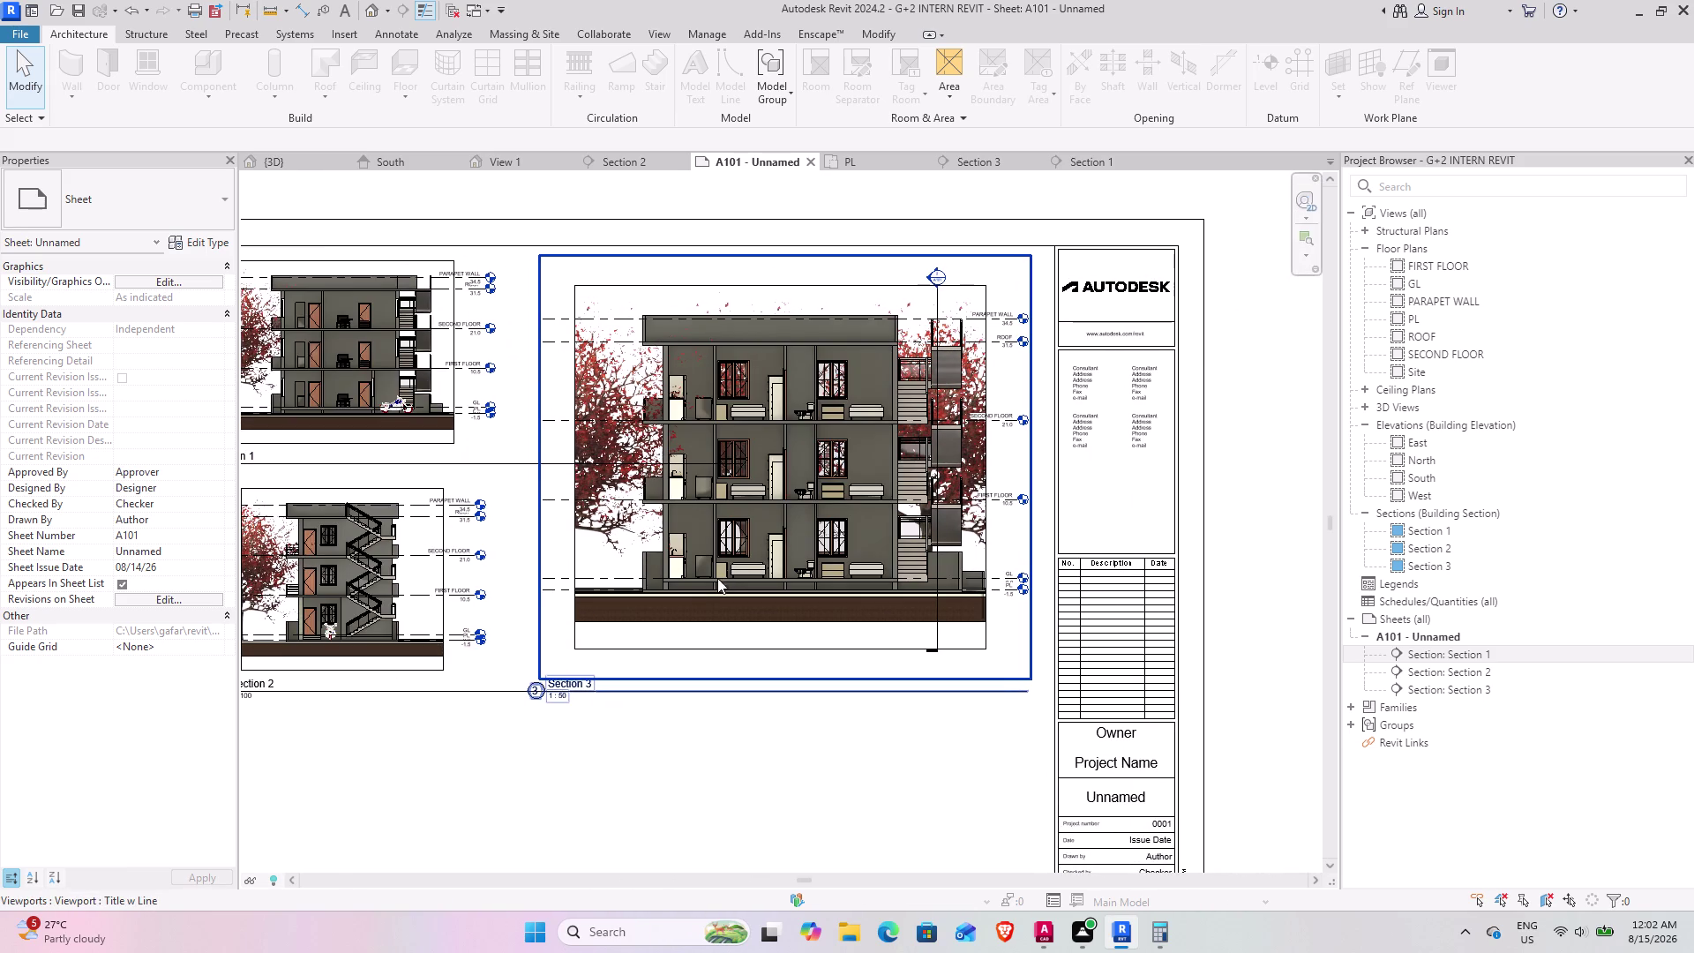
scroll(up, 3)
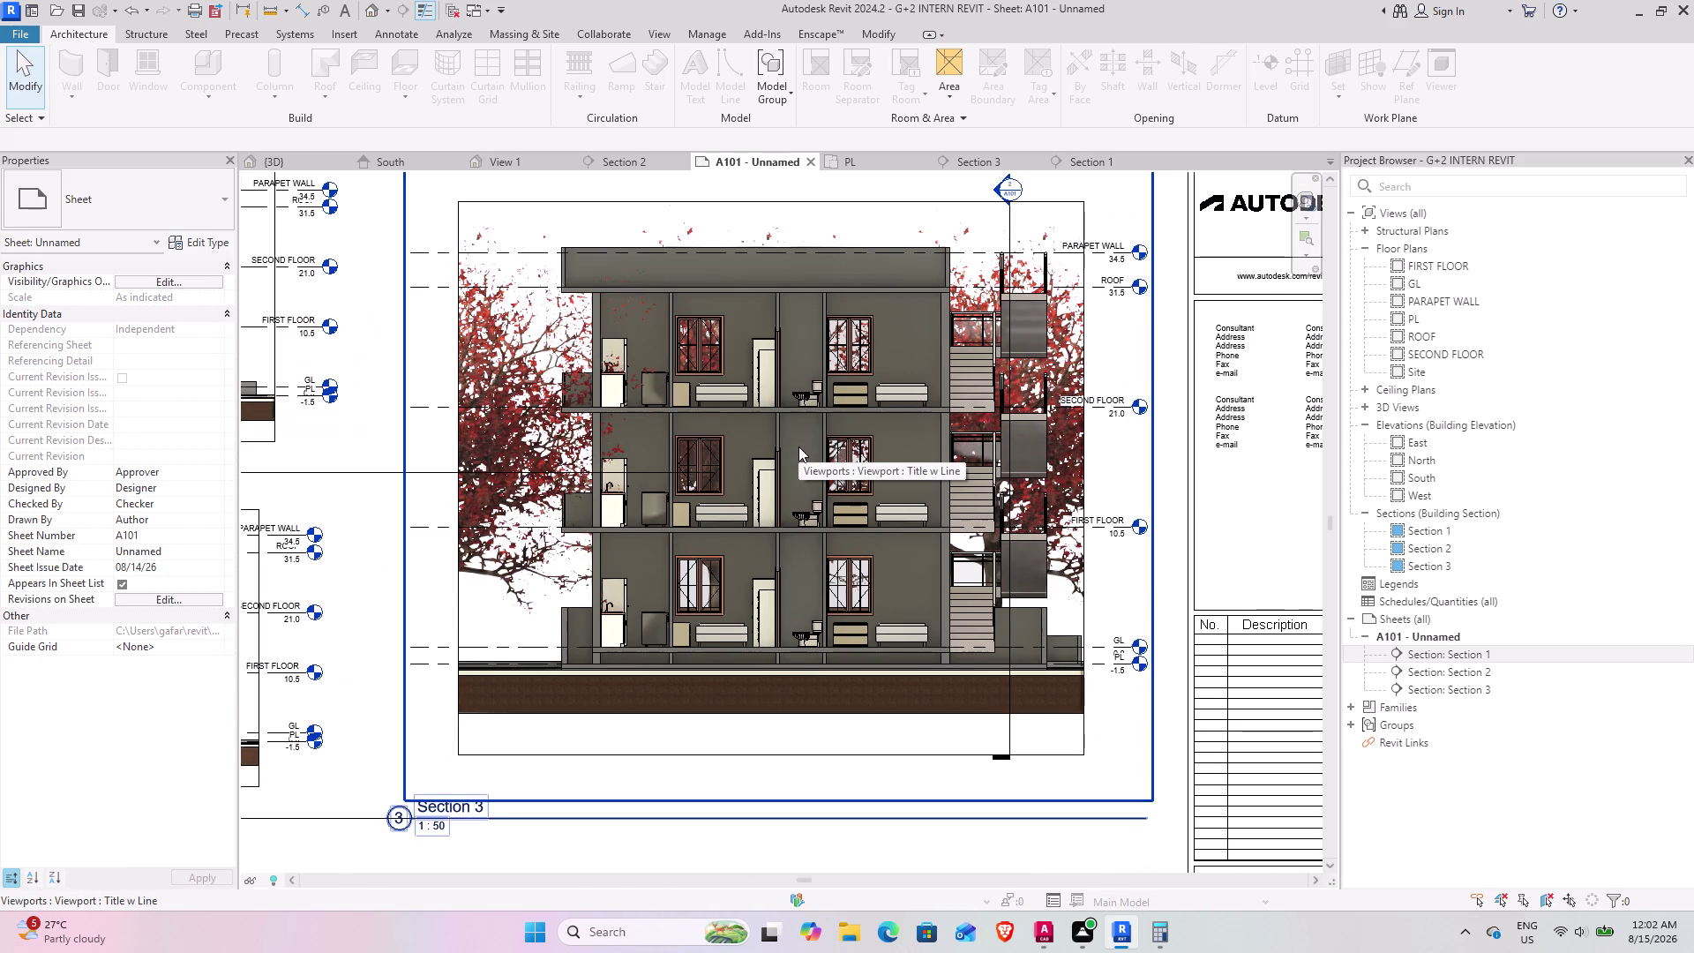
scroll(down, 3)
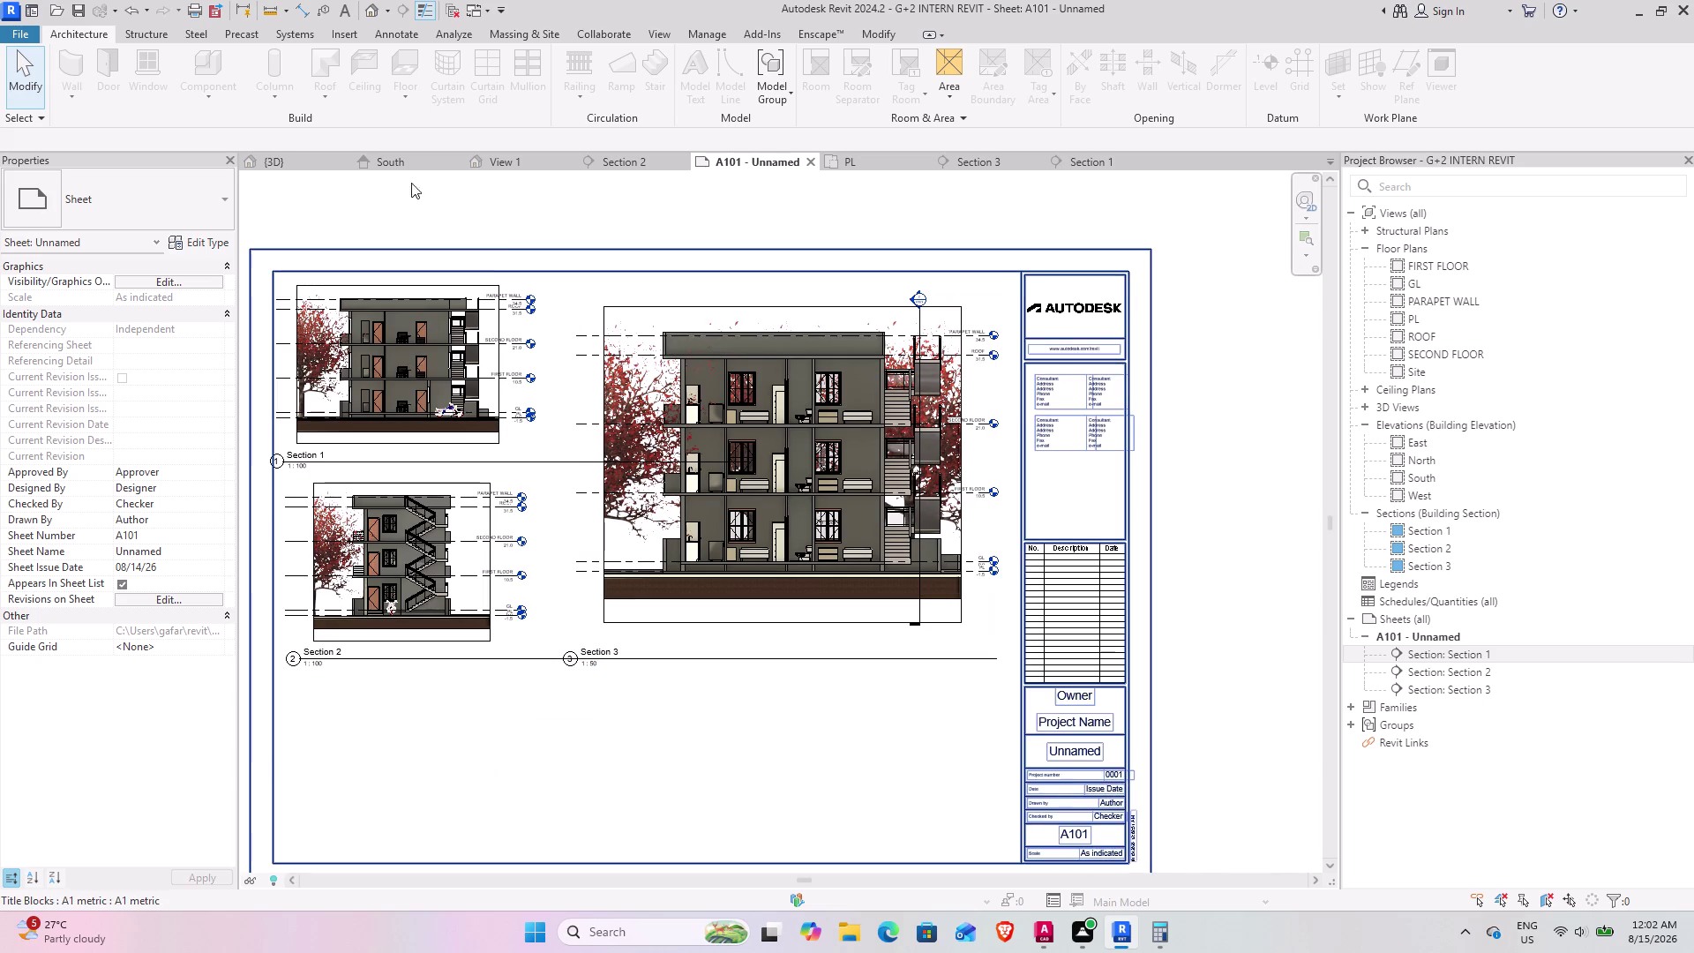
click(269, 157)
Orbit the house in 3D from above, the stair side and the front.
scroll(down, 3)
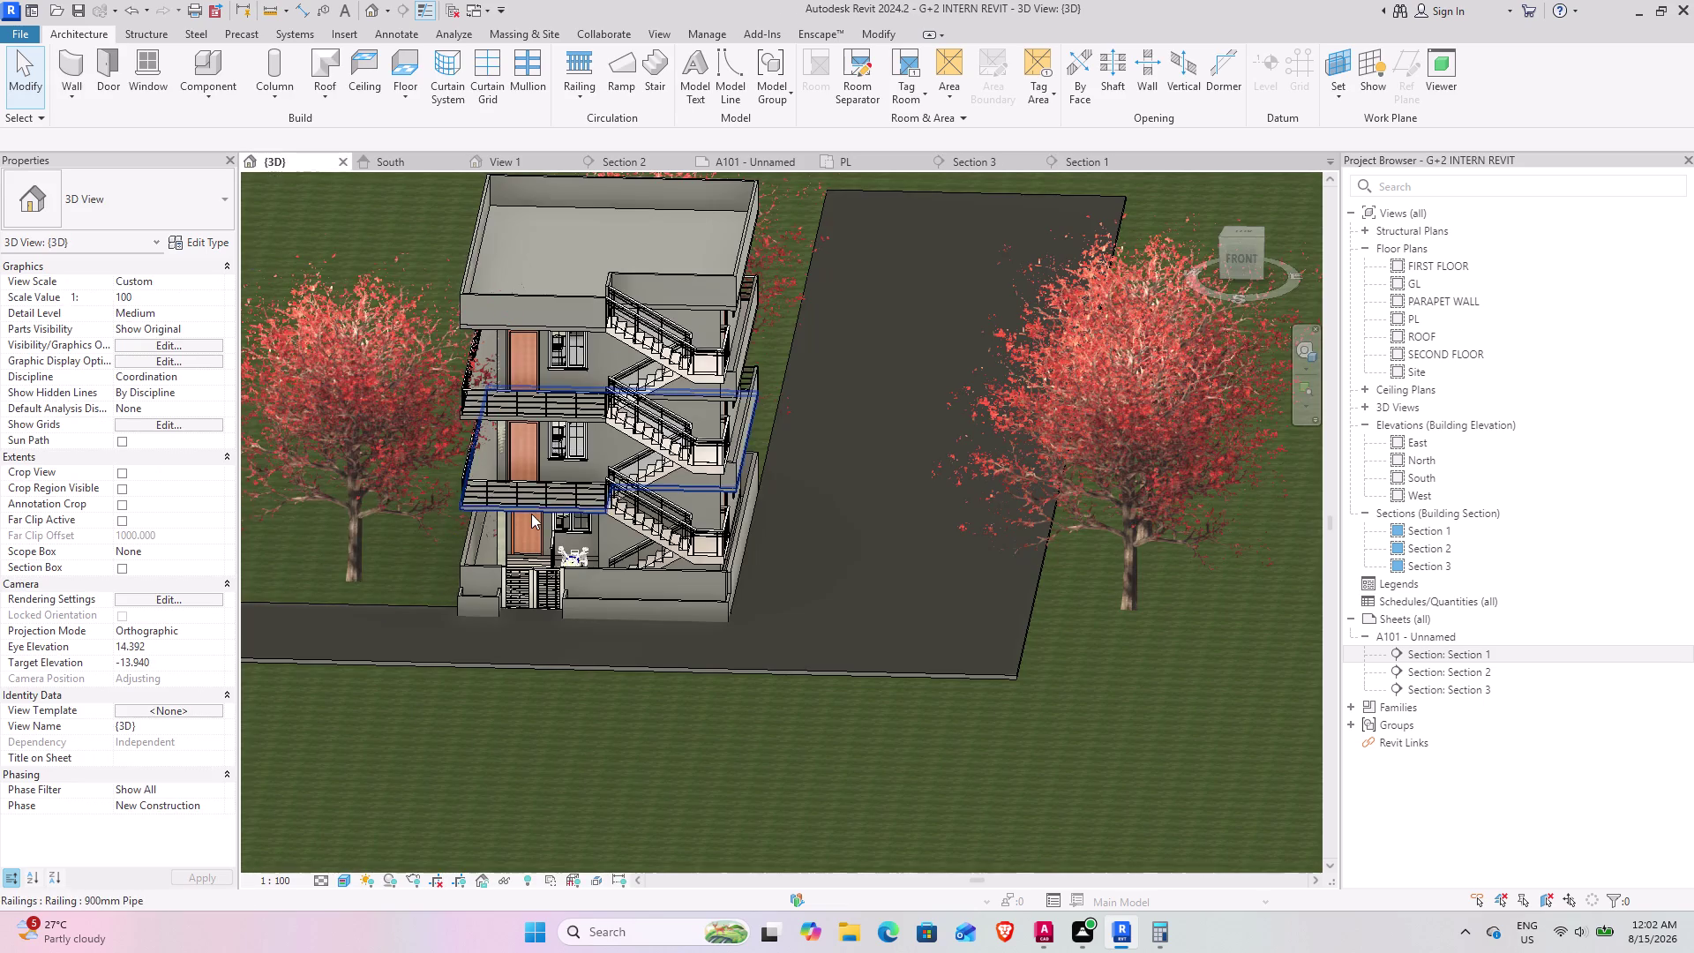
scroll(down, 3)
middle_drag(498, 582, 691, 606)
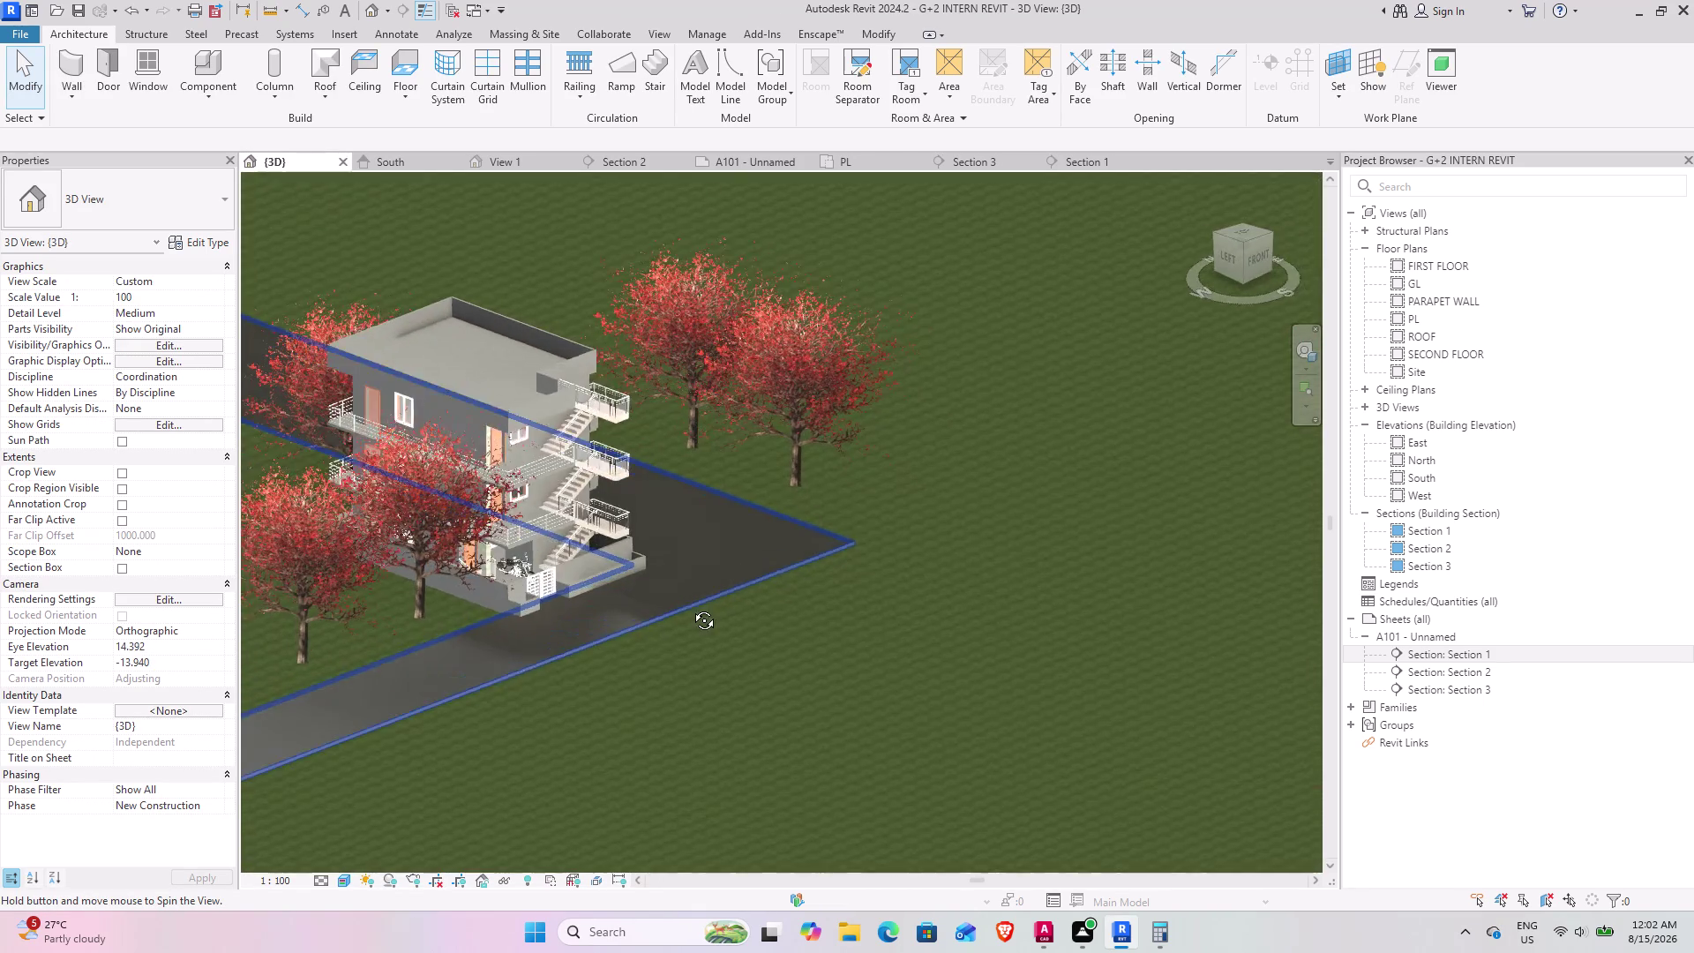
middle_drag(690, 606, 689, 607)
middle_drag(443, 607, 762, 642)
middle_drag(654, 613, 453, 653)
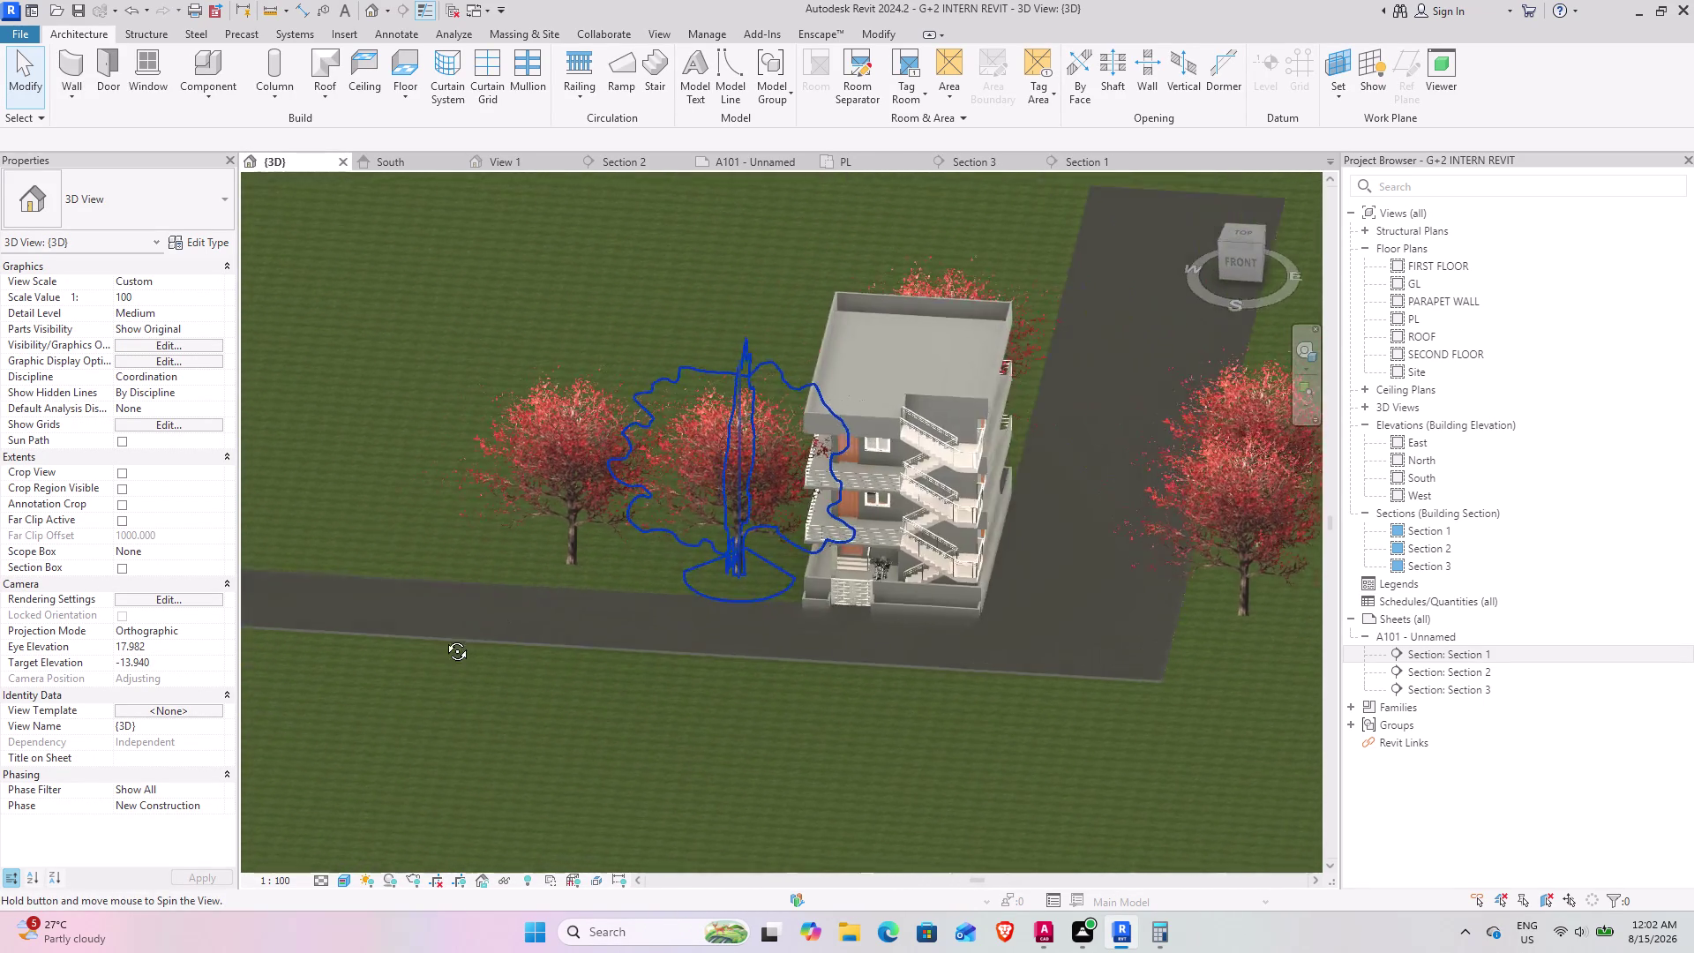
middle_drag(453, 653, 440, 602)
scroll(up, 3)
middle_drag(575, 644, 607, 602)
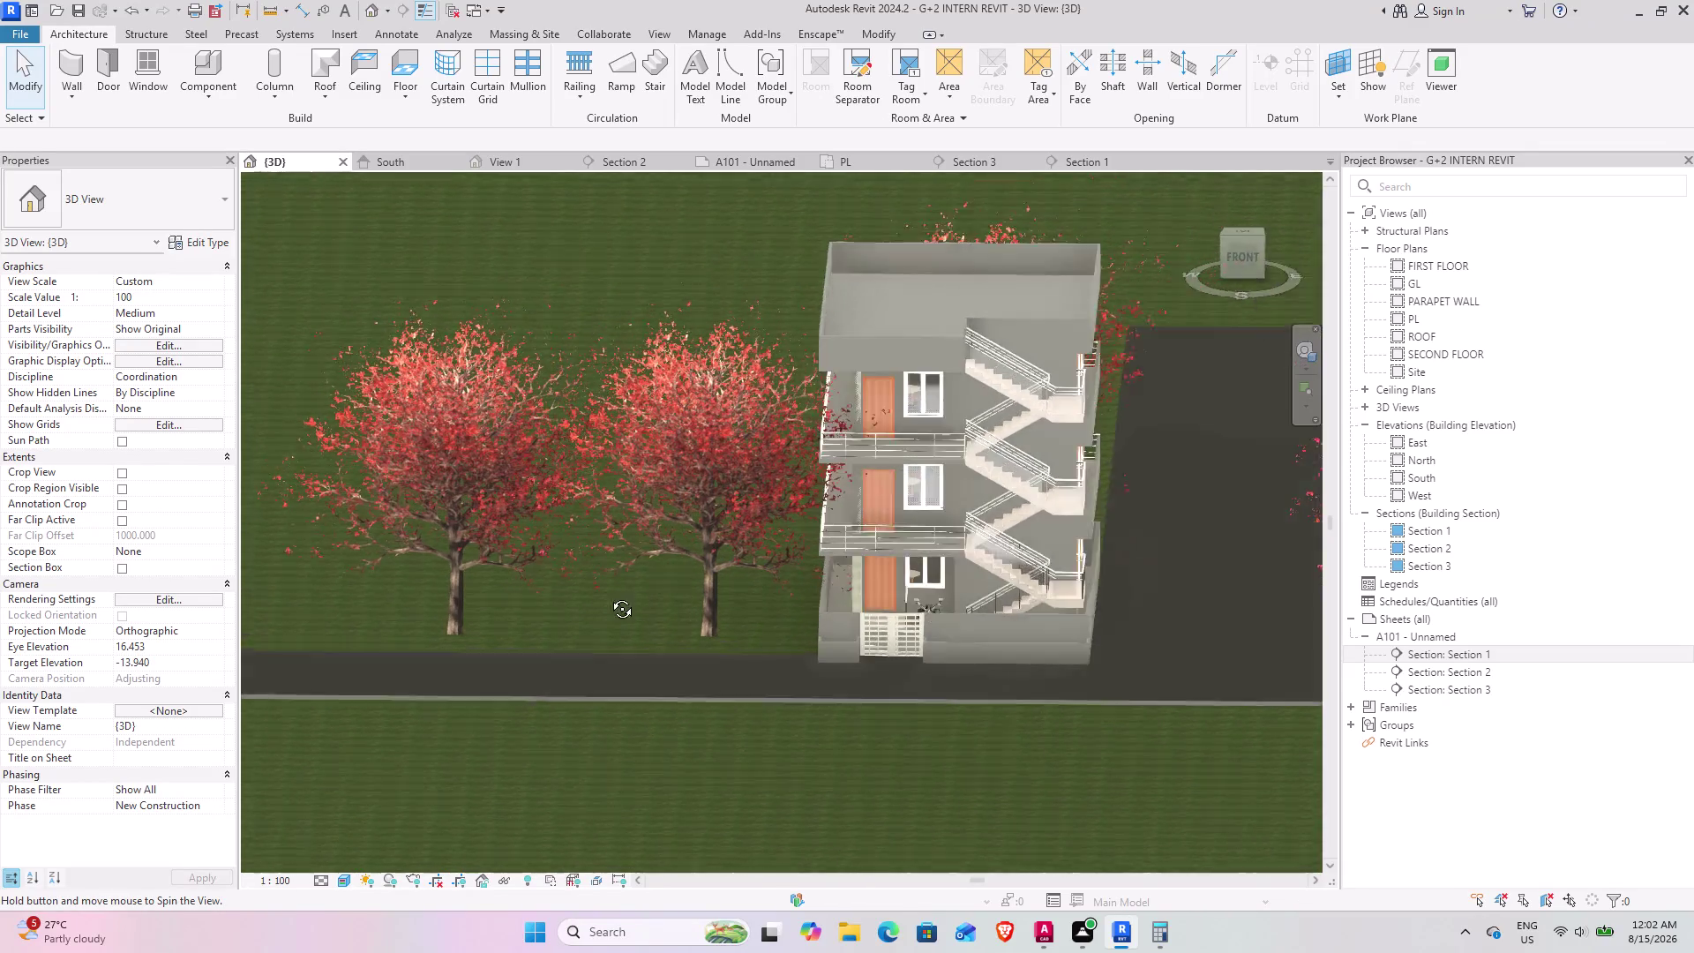
middle_drag(607, 602, 577, 620)
middle_drag(864, 653, 729, 703)
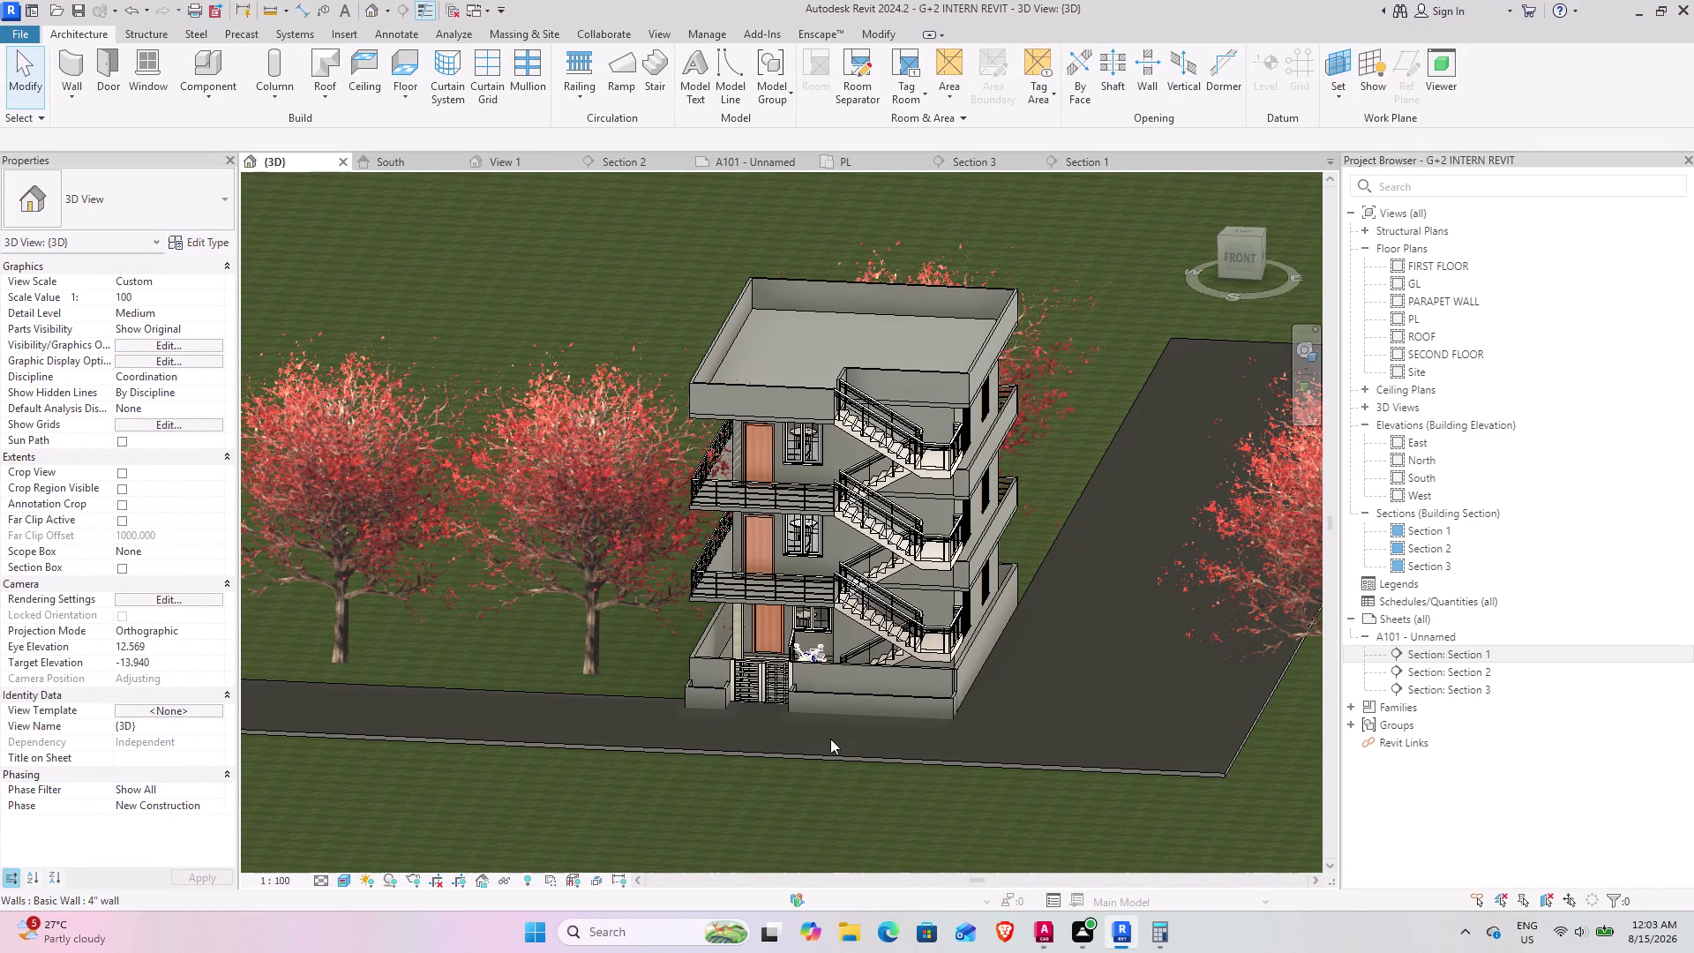
middle_drag(697, 658, 816, 810)
Zoom to the ground-floor entrance, select its Scarlet Oak, and edit its family.
scroll(up, 3)
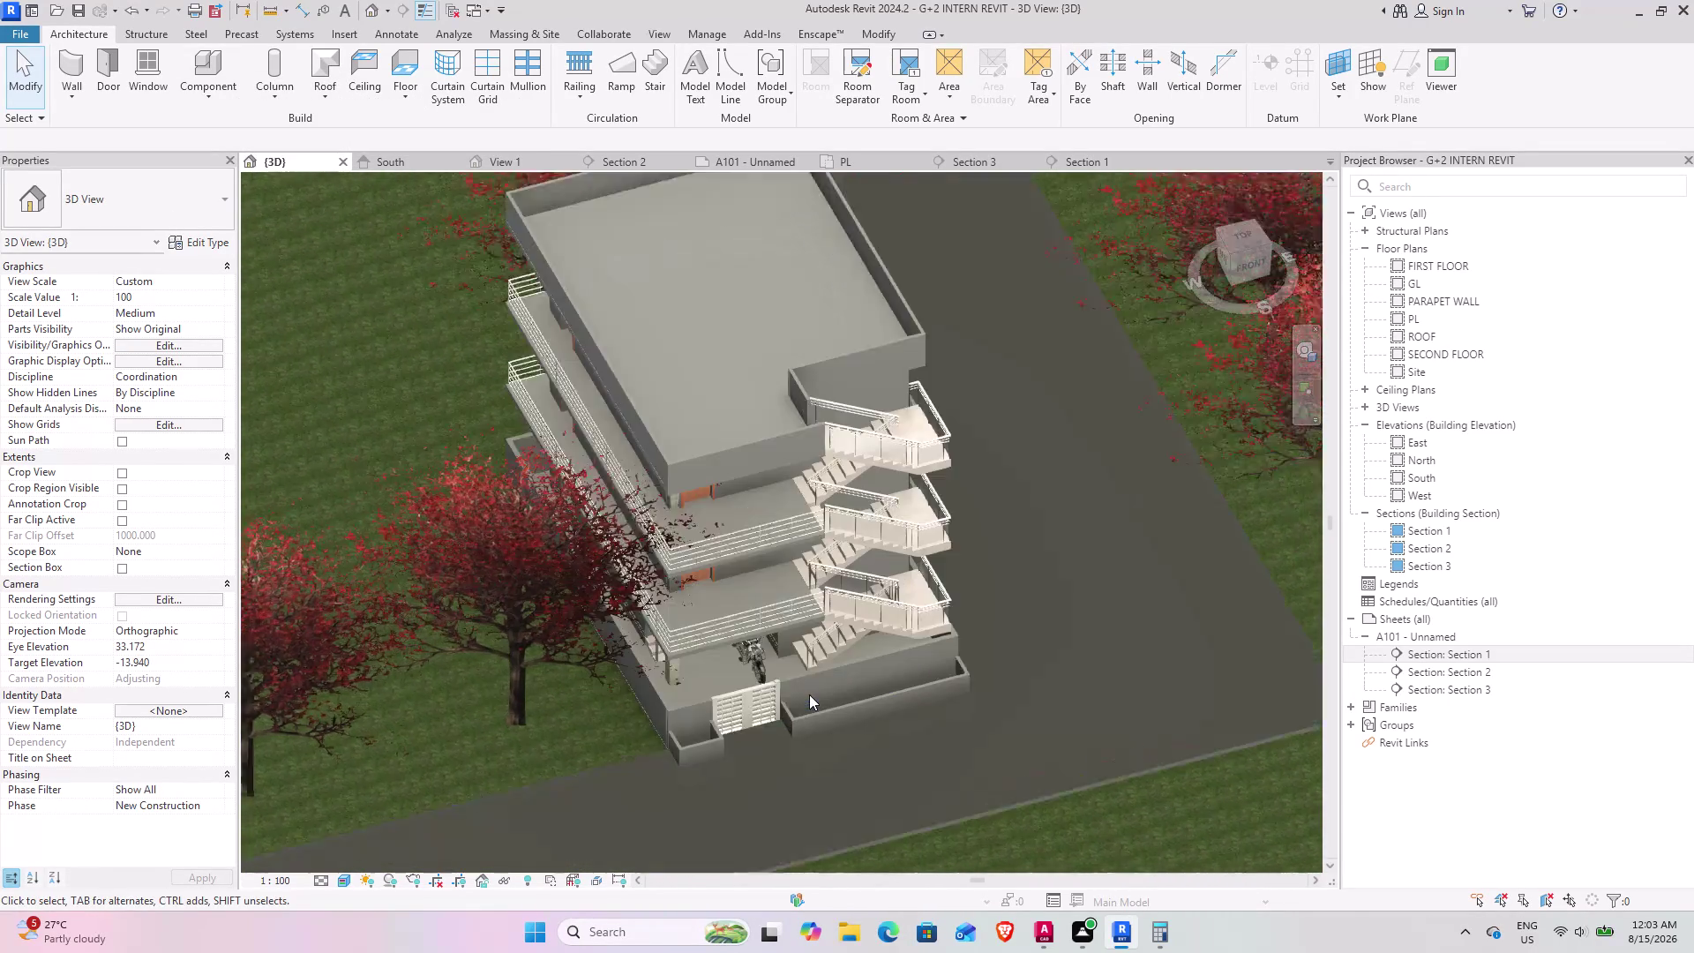
scroll(up, 3)
scroll(up, 3)
middle_drag(613, 742, 484, 526)
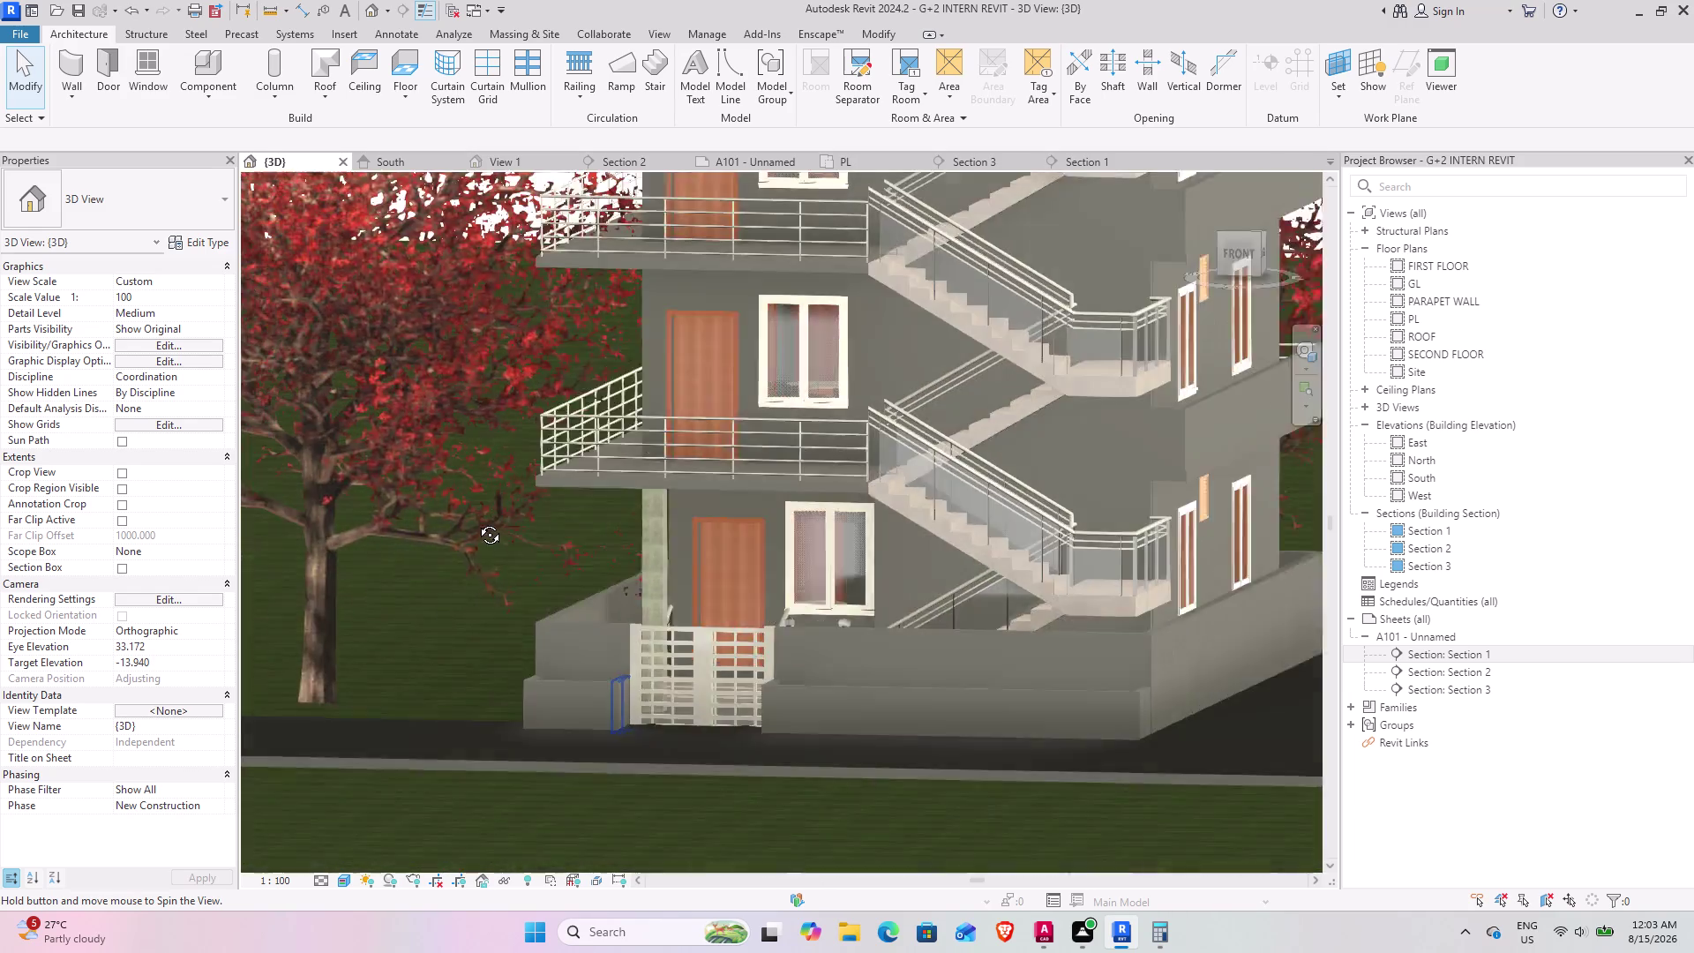
middle_drag(484, 525, 424, 524)
click(461, 601)
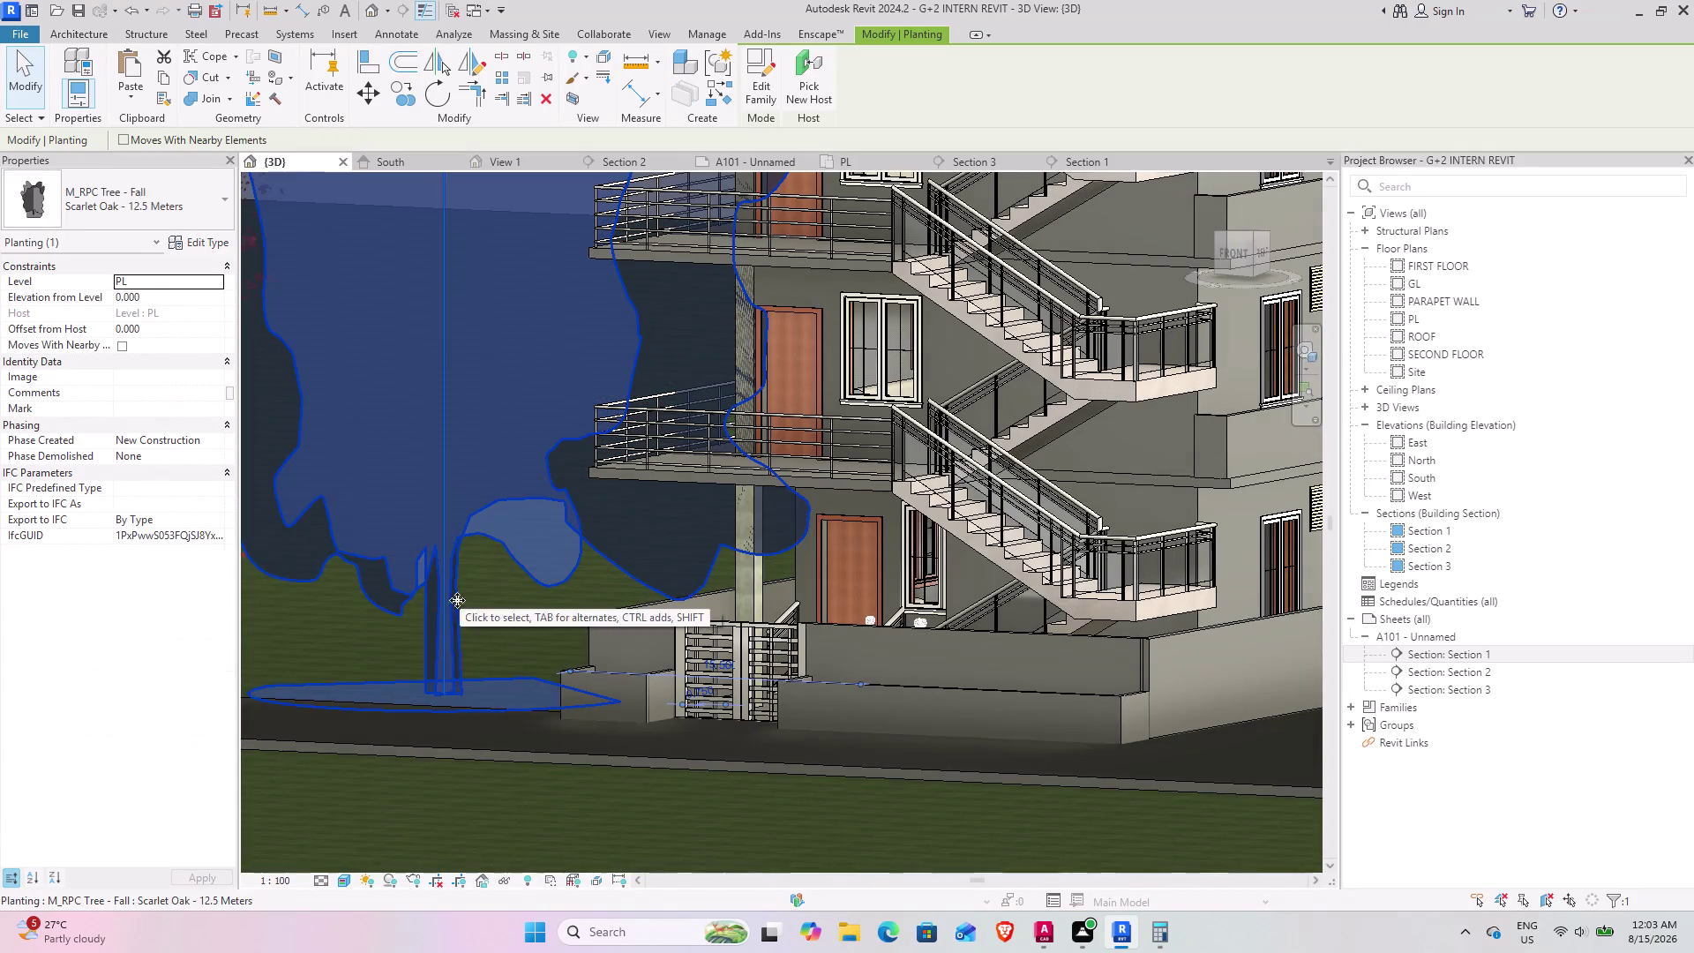
click(766, 95)
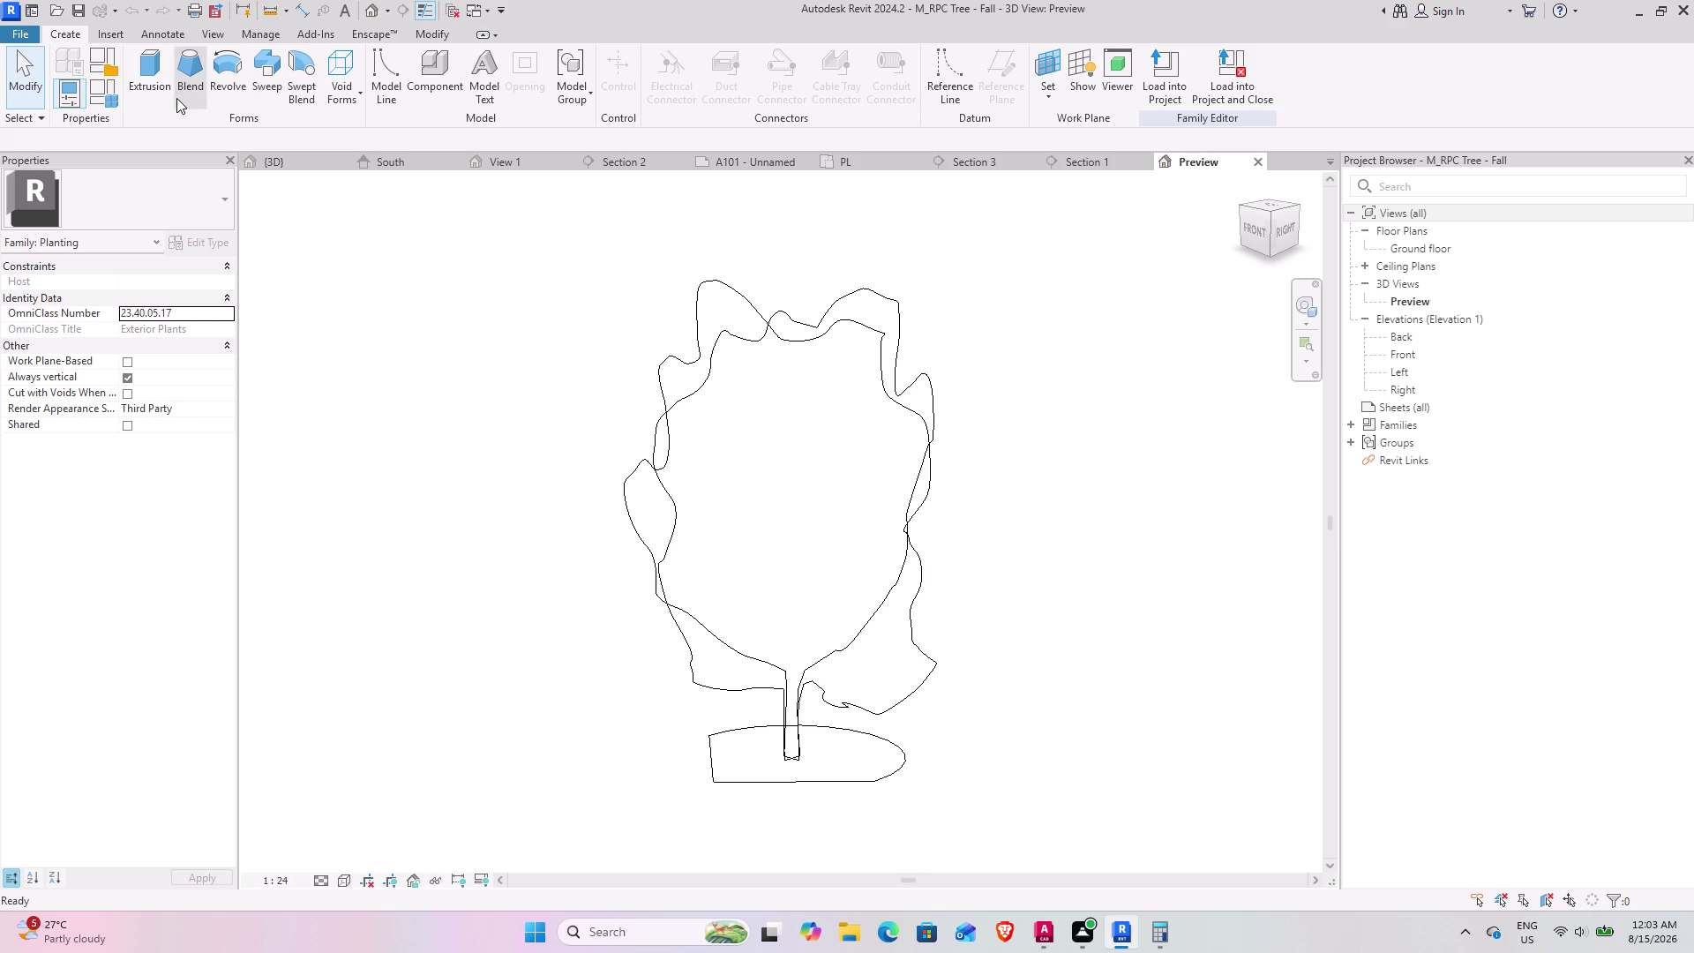
Click in the family editor's top-left area and undo five changes.
click(15, 72)
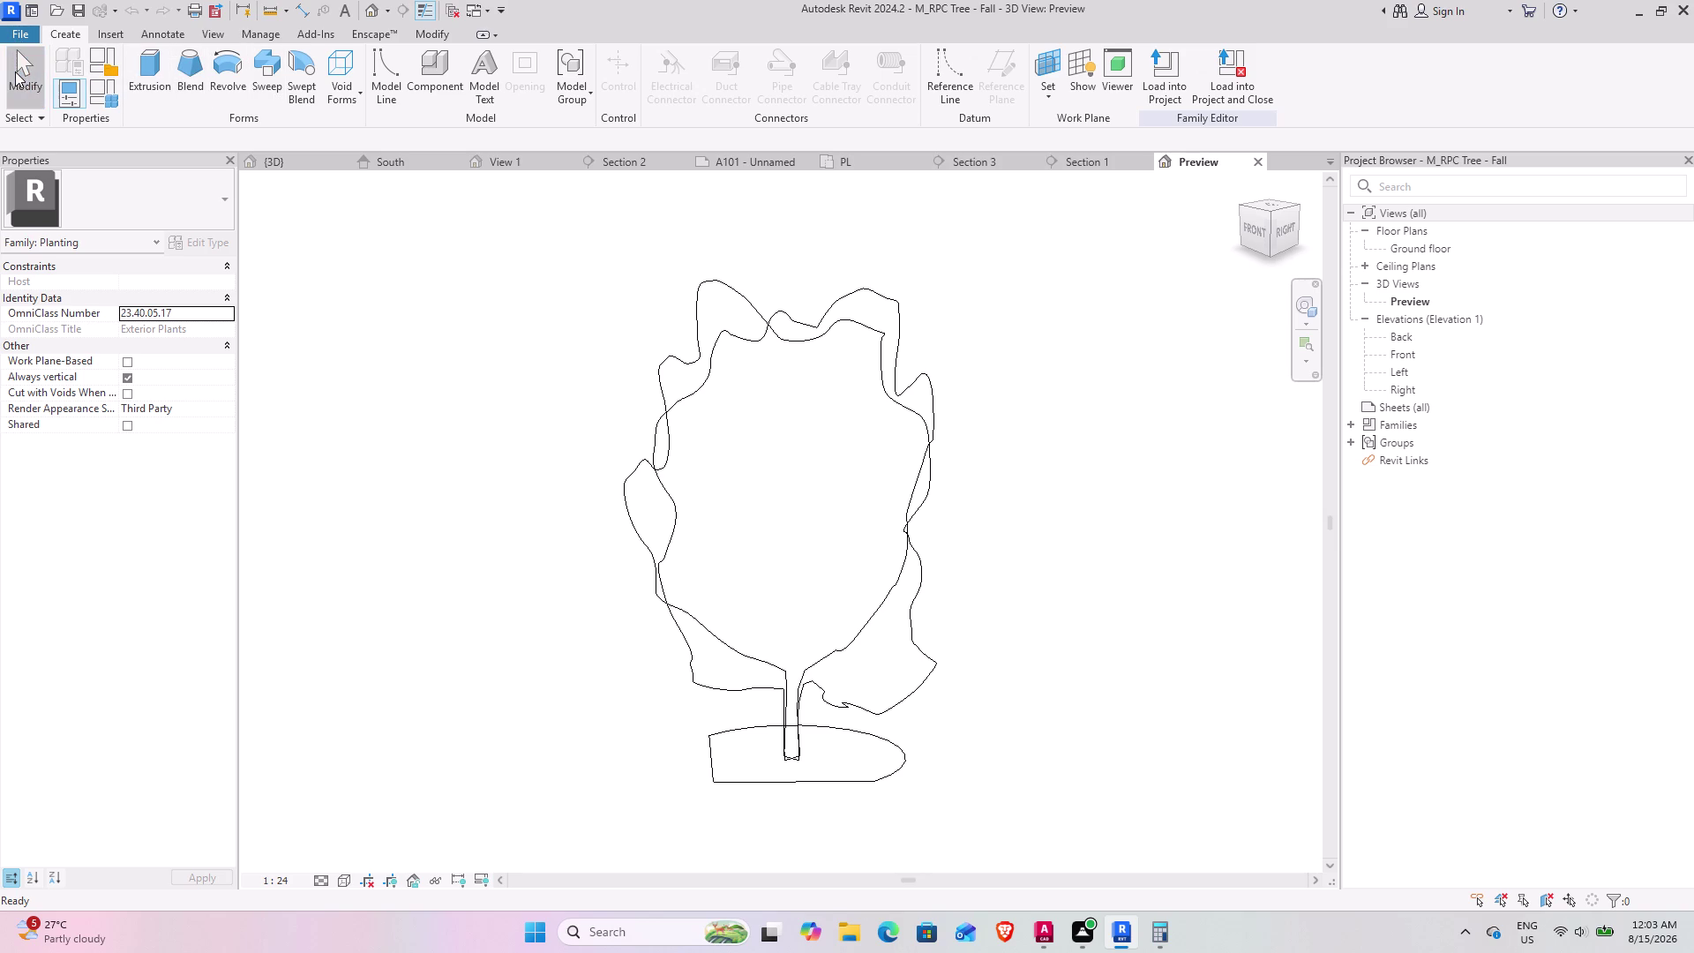
click(27, 65)
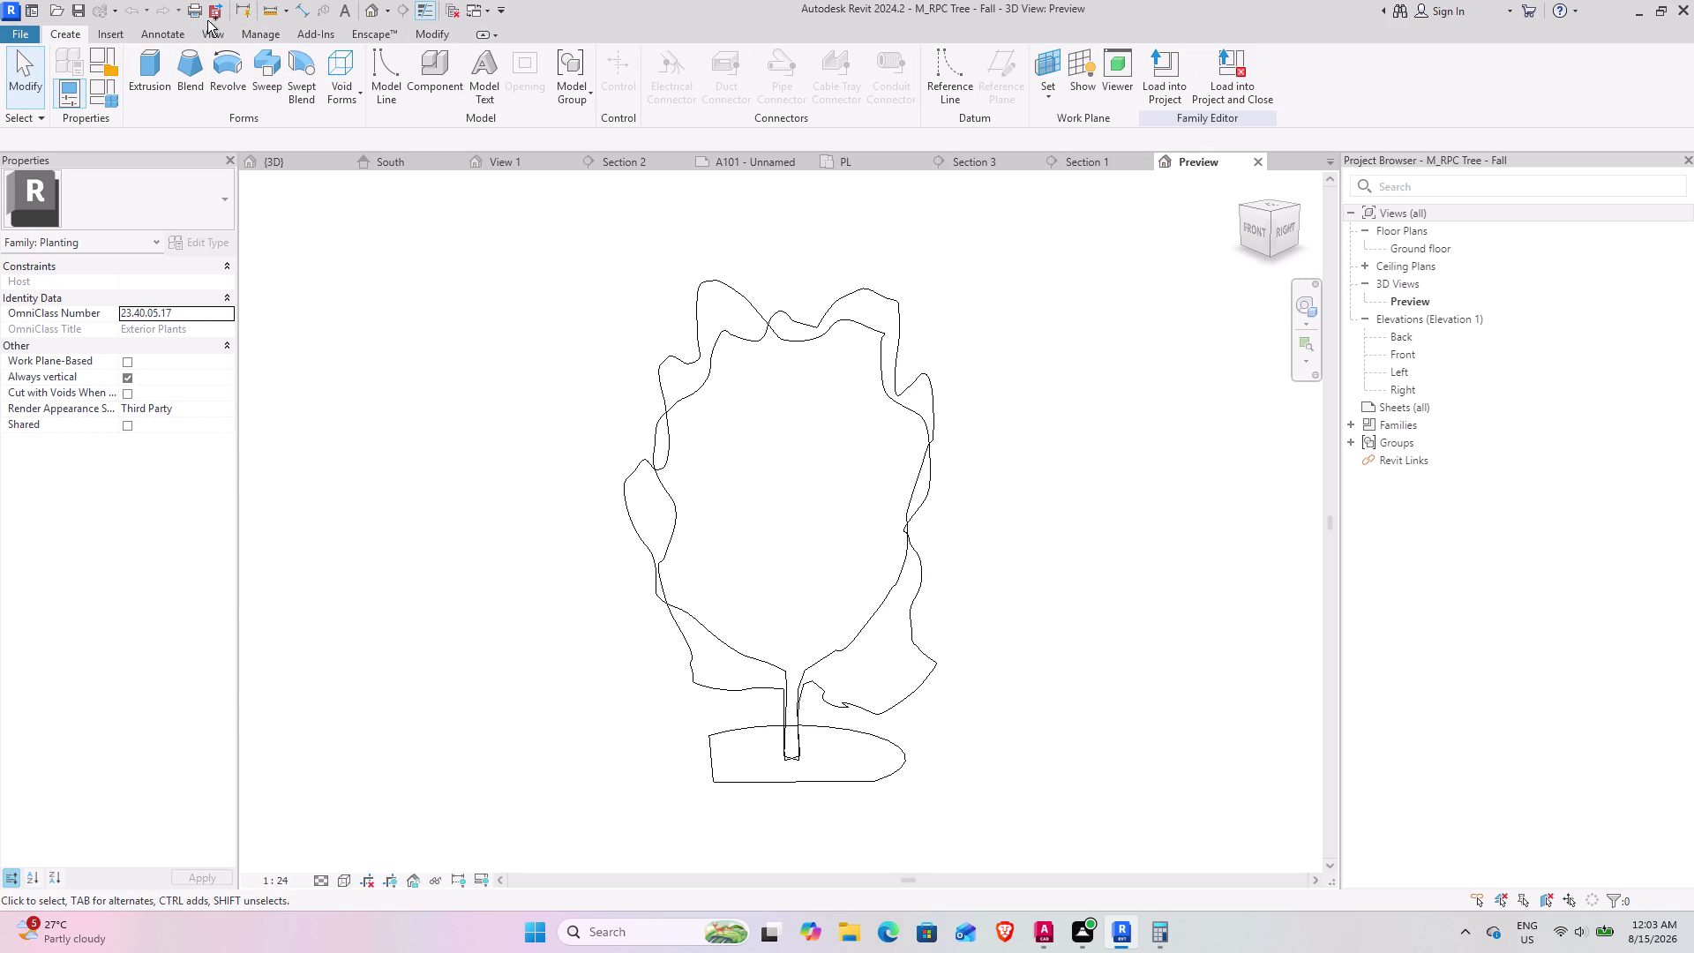
key(ctrl+z)
key(ctrl+z)
key(ctrl+z)
key(ctrl+z)
key(ctrl+z)
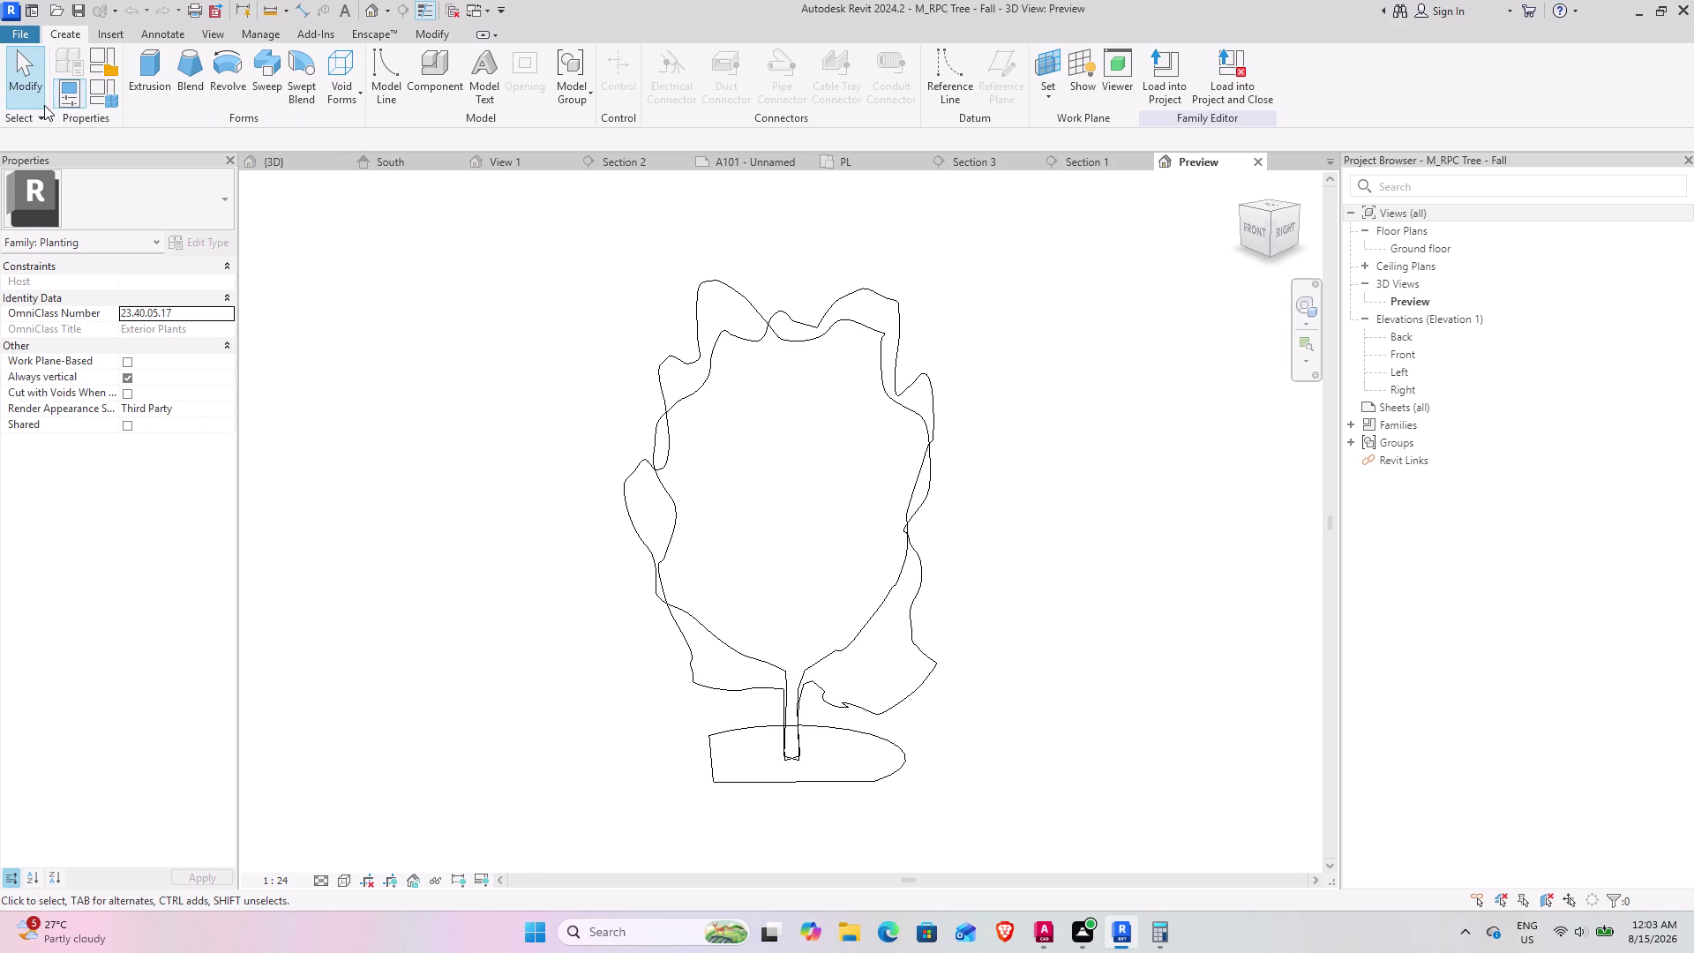
Load the tree family back into G+2 INTERN REVIT.rvt.
double_click(36, 93)
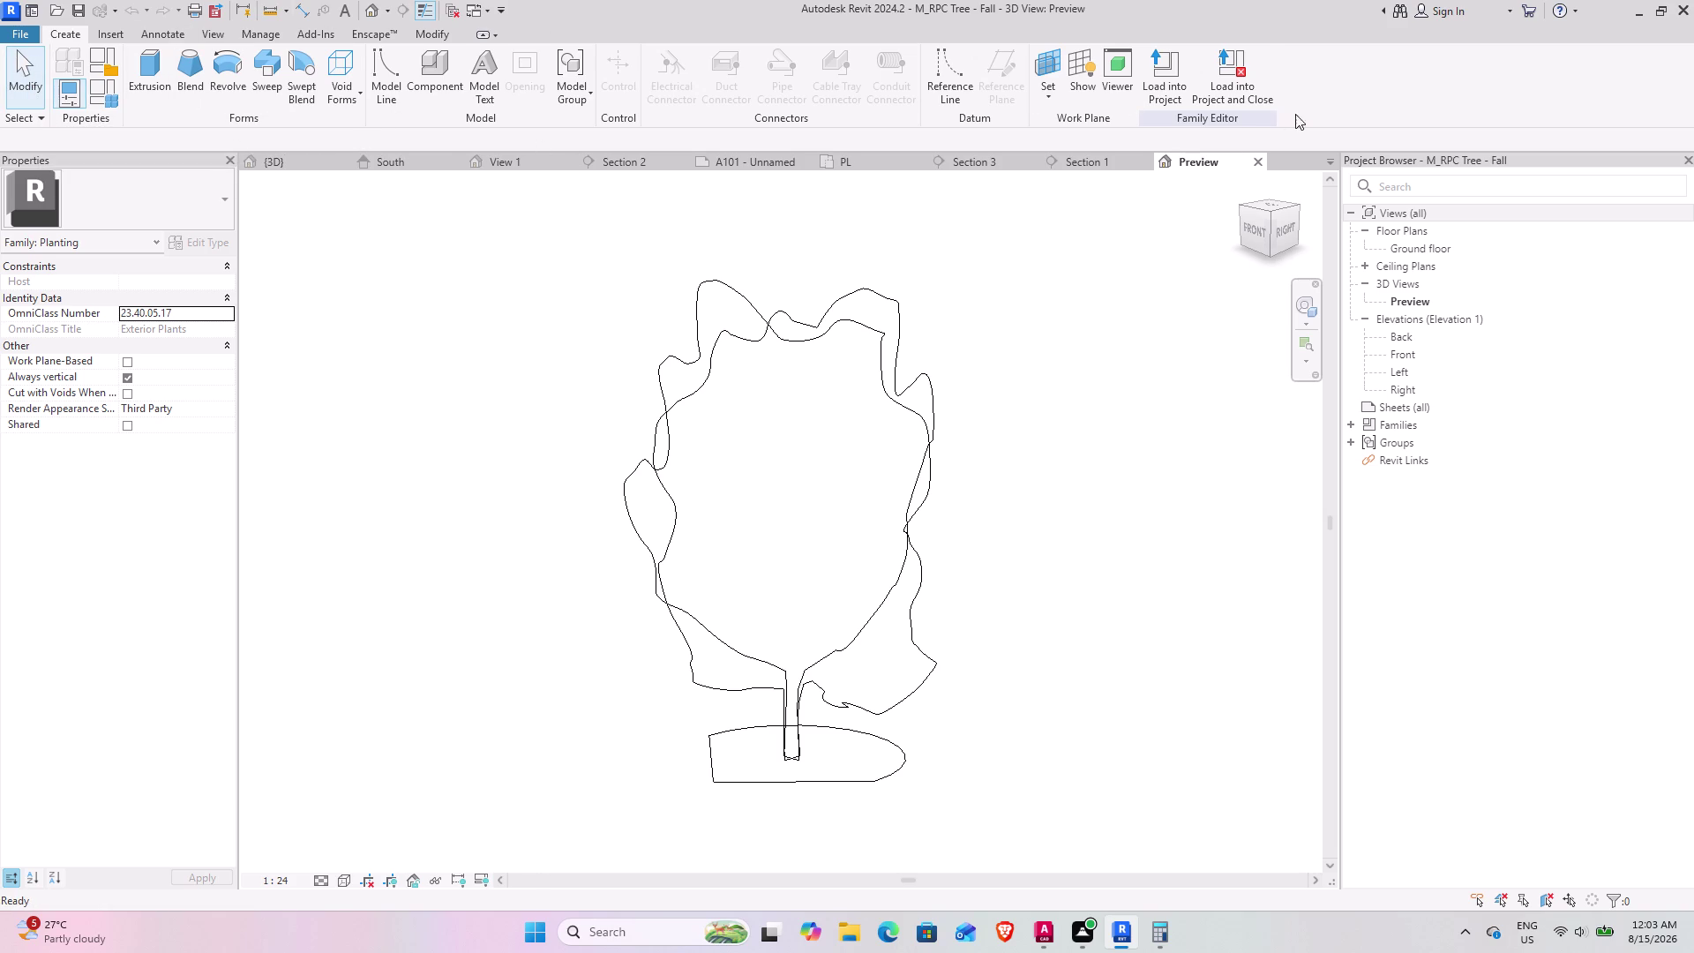
click(1174, 68)
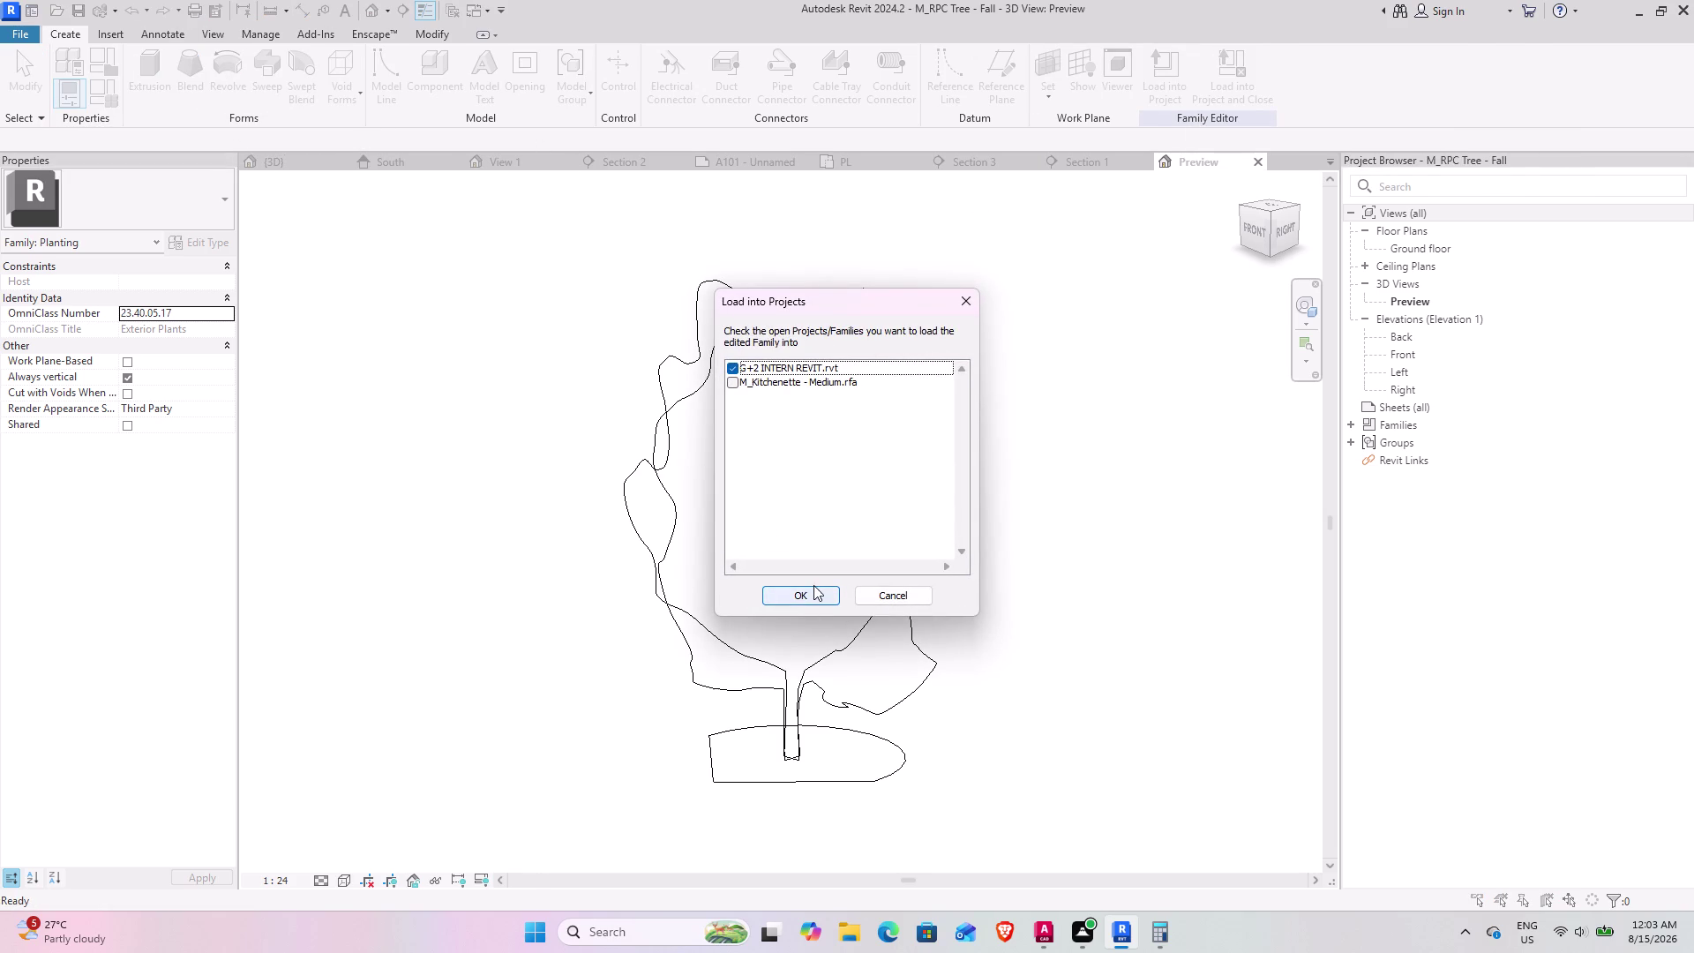
click(819, 588)
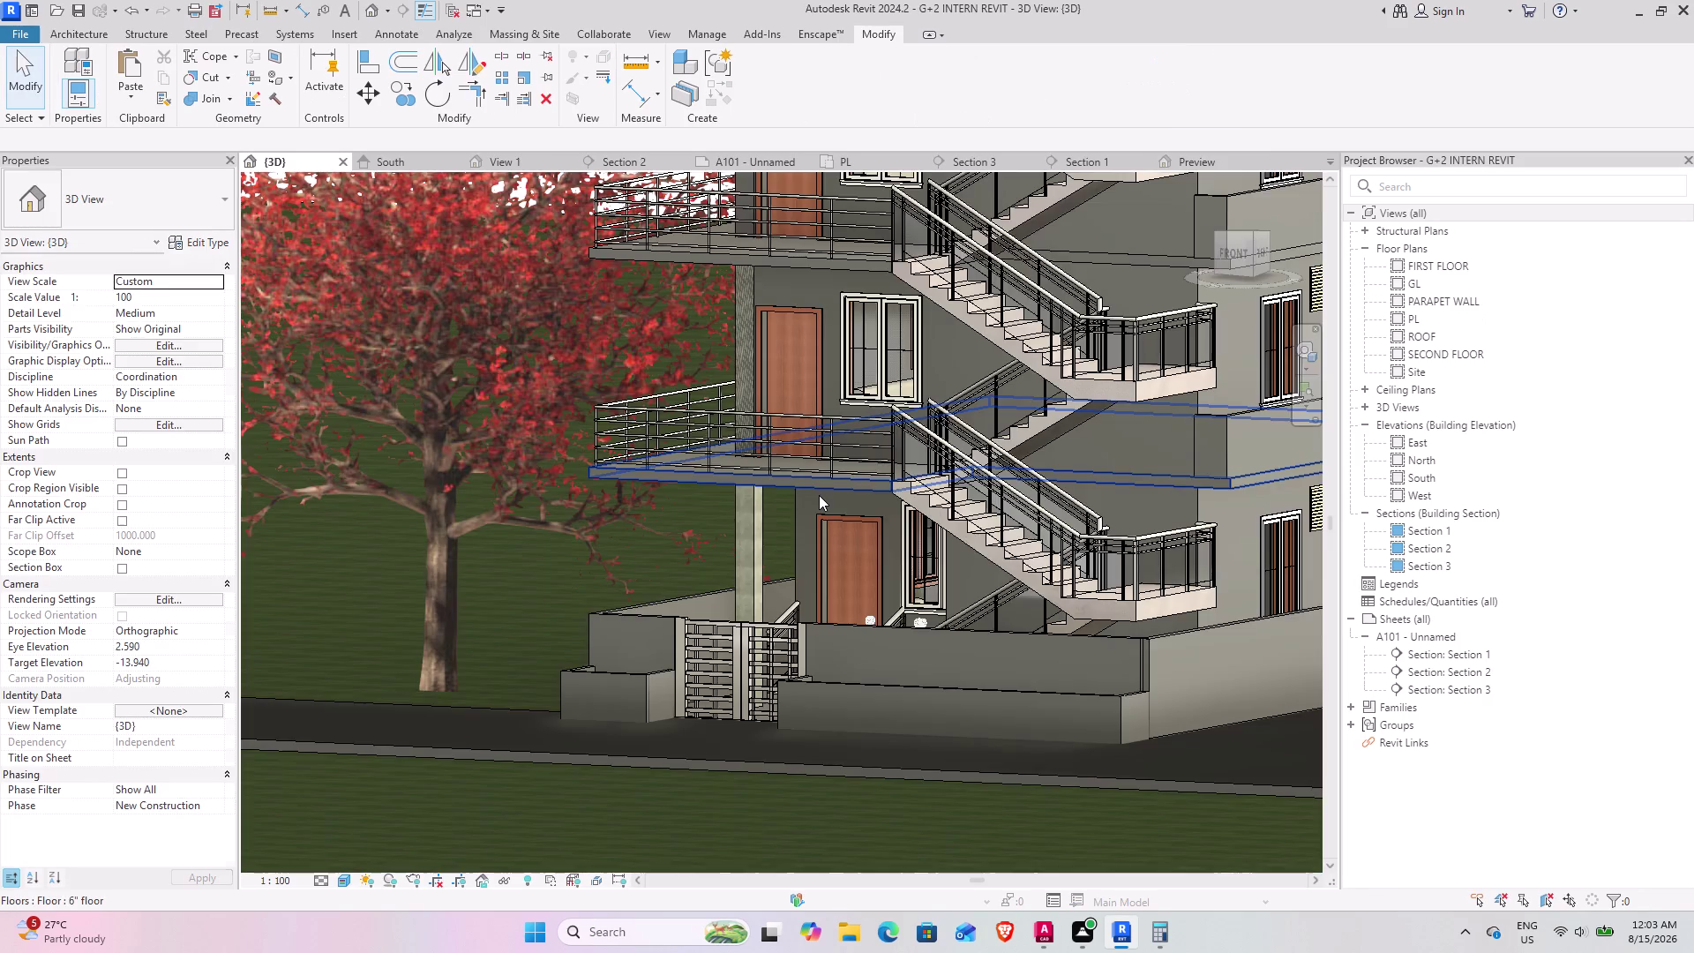
scroll(down, 3)
scroll(down, 3)
middle_drag(586, 599, 775, 685)
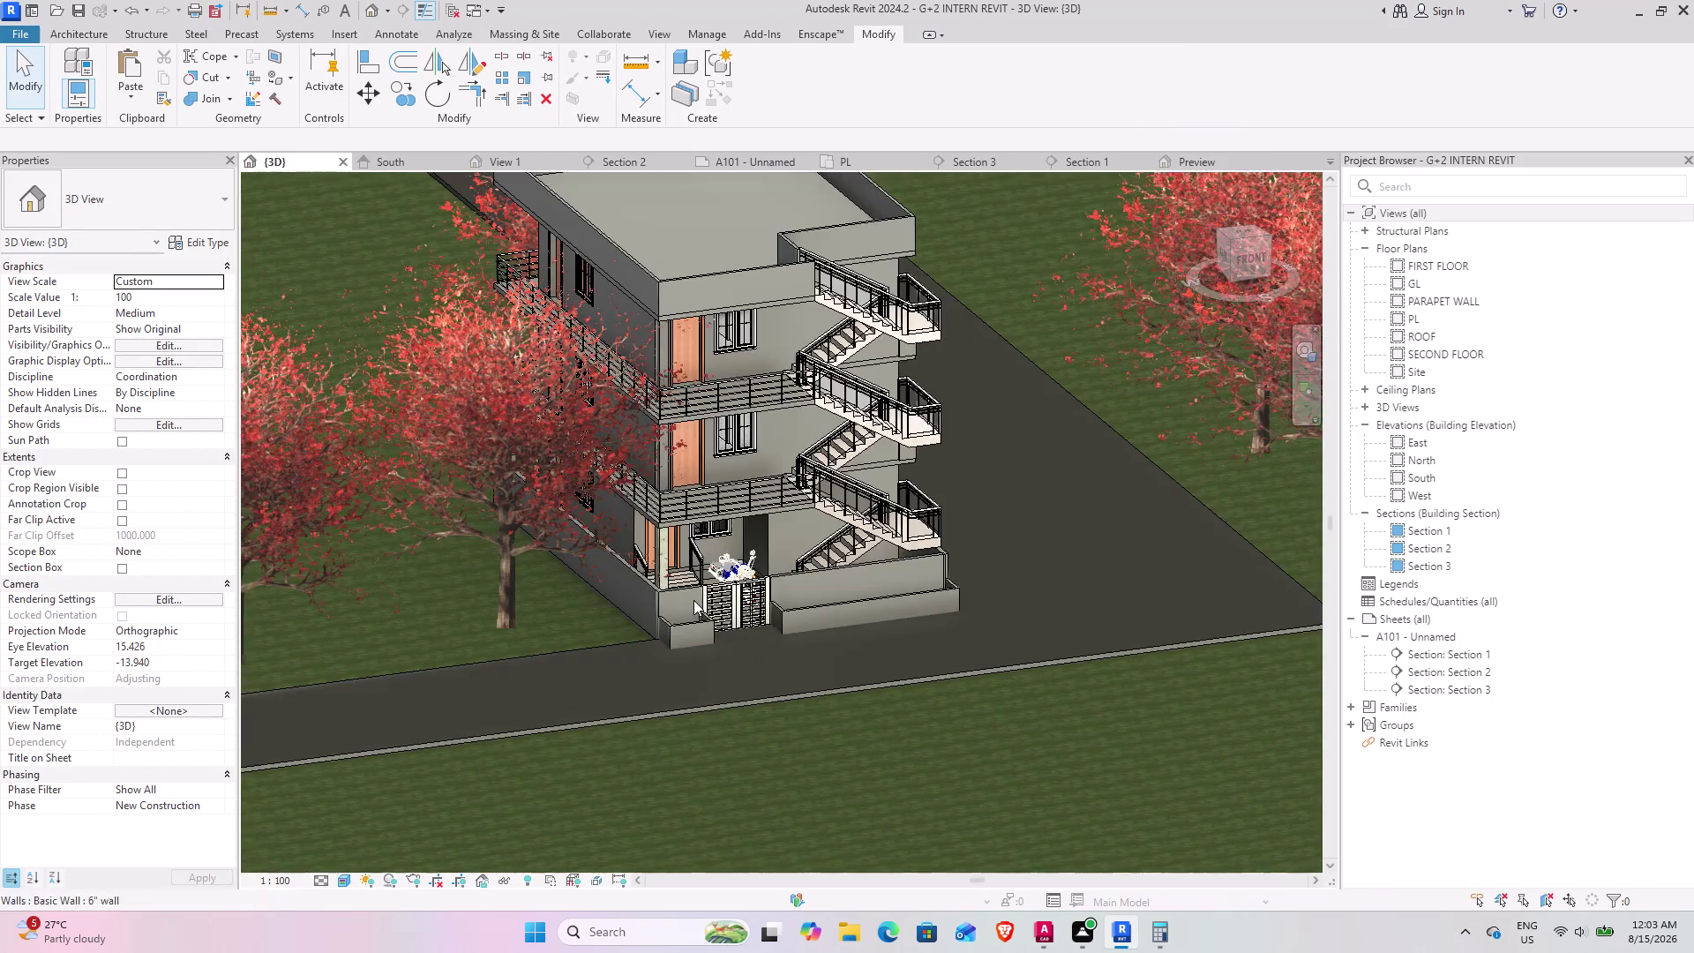
scroll(down, 3)
middle_drag(678, 620, 572, 571)
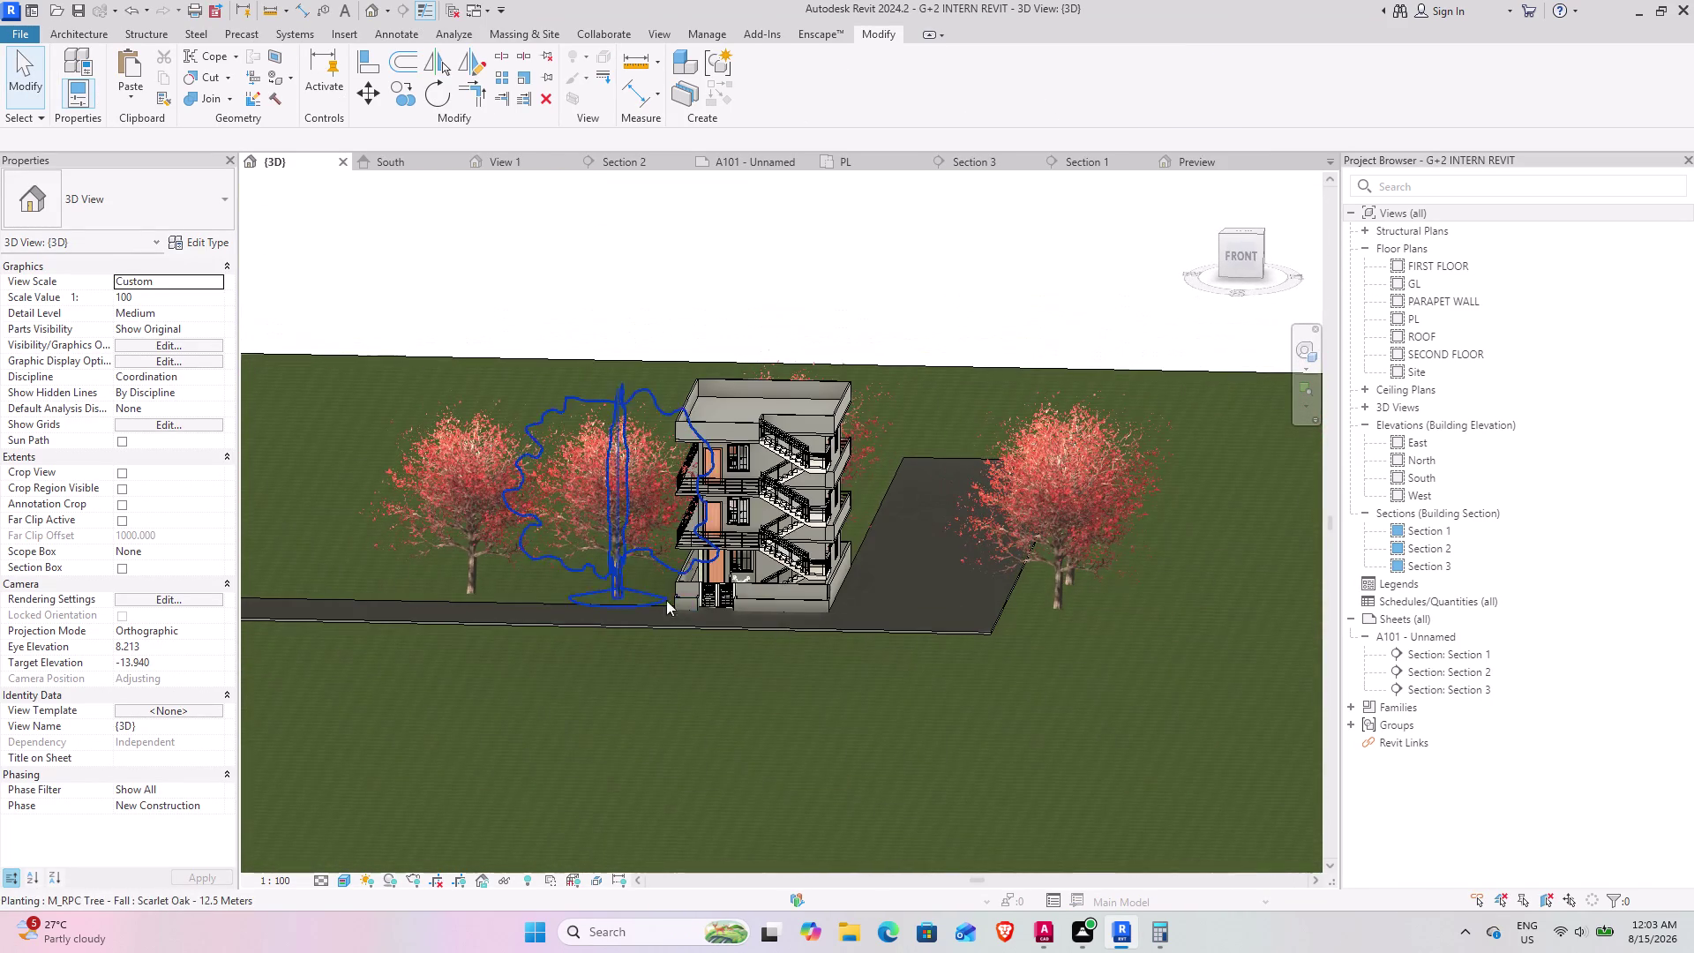
scroll(up, 3)
middle_drag(676, 498, 701, 432)
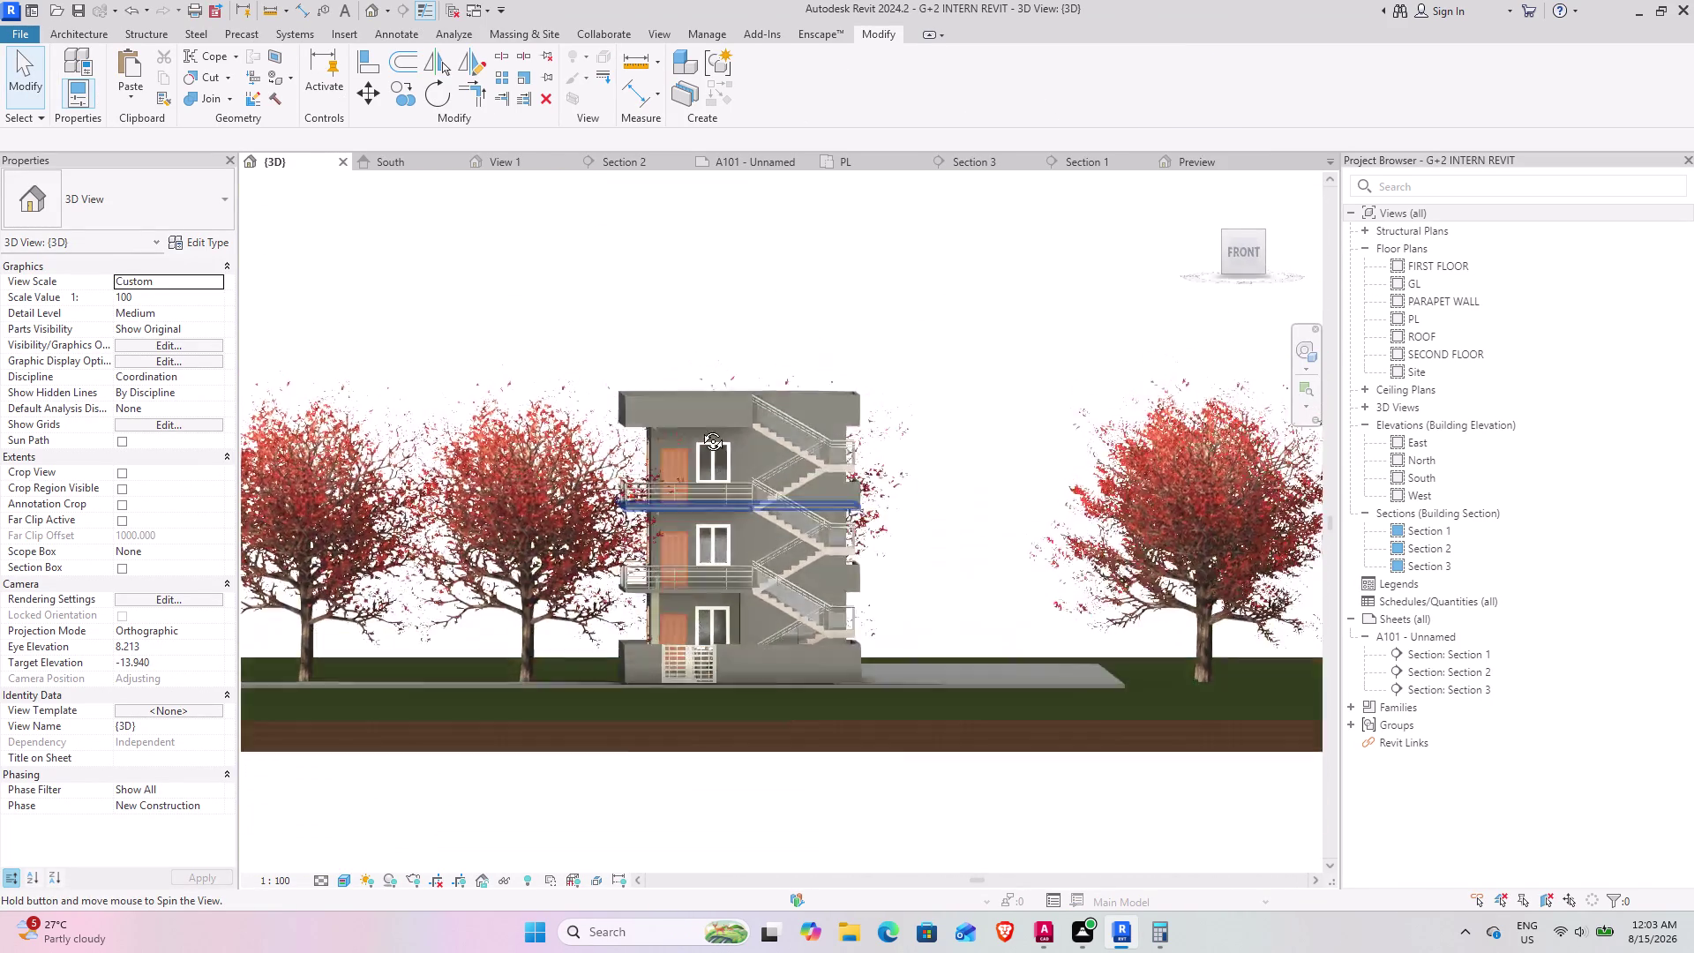
middle_drag(701, 433, 686, 457)
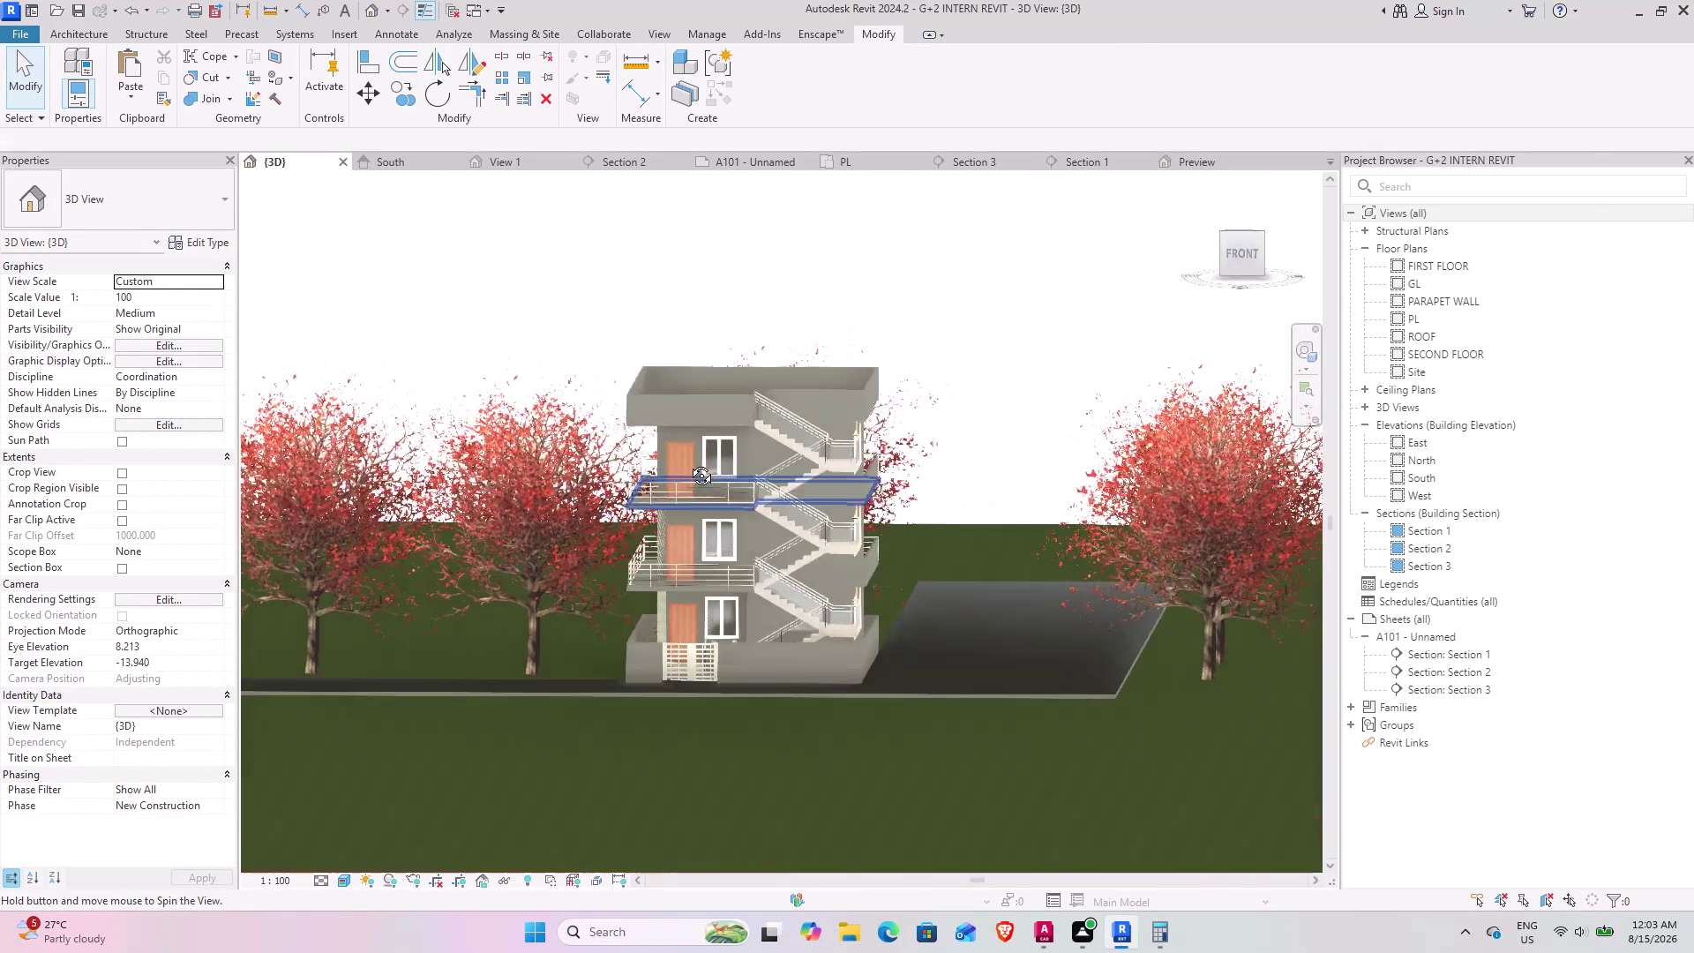
middle_drag(686, 457, 605, 497)
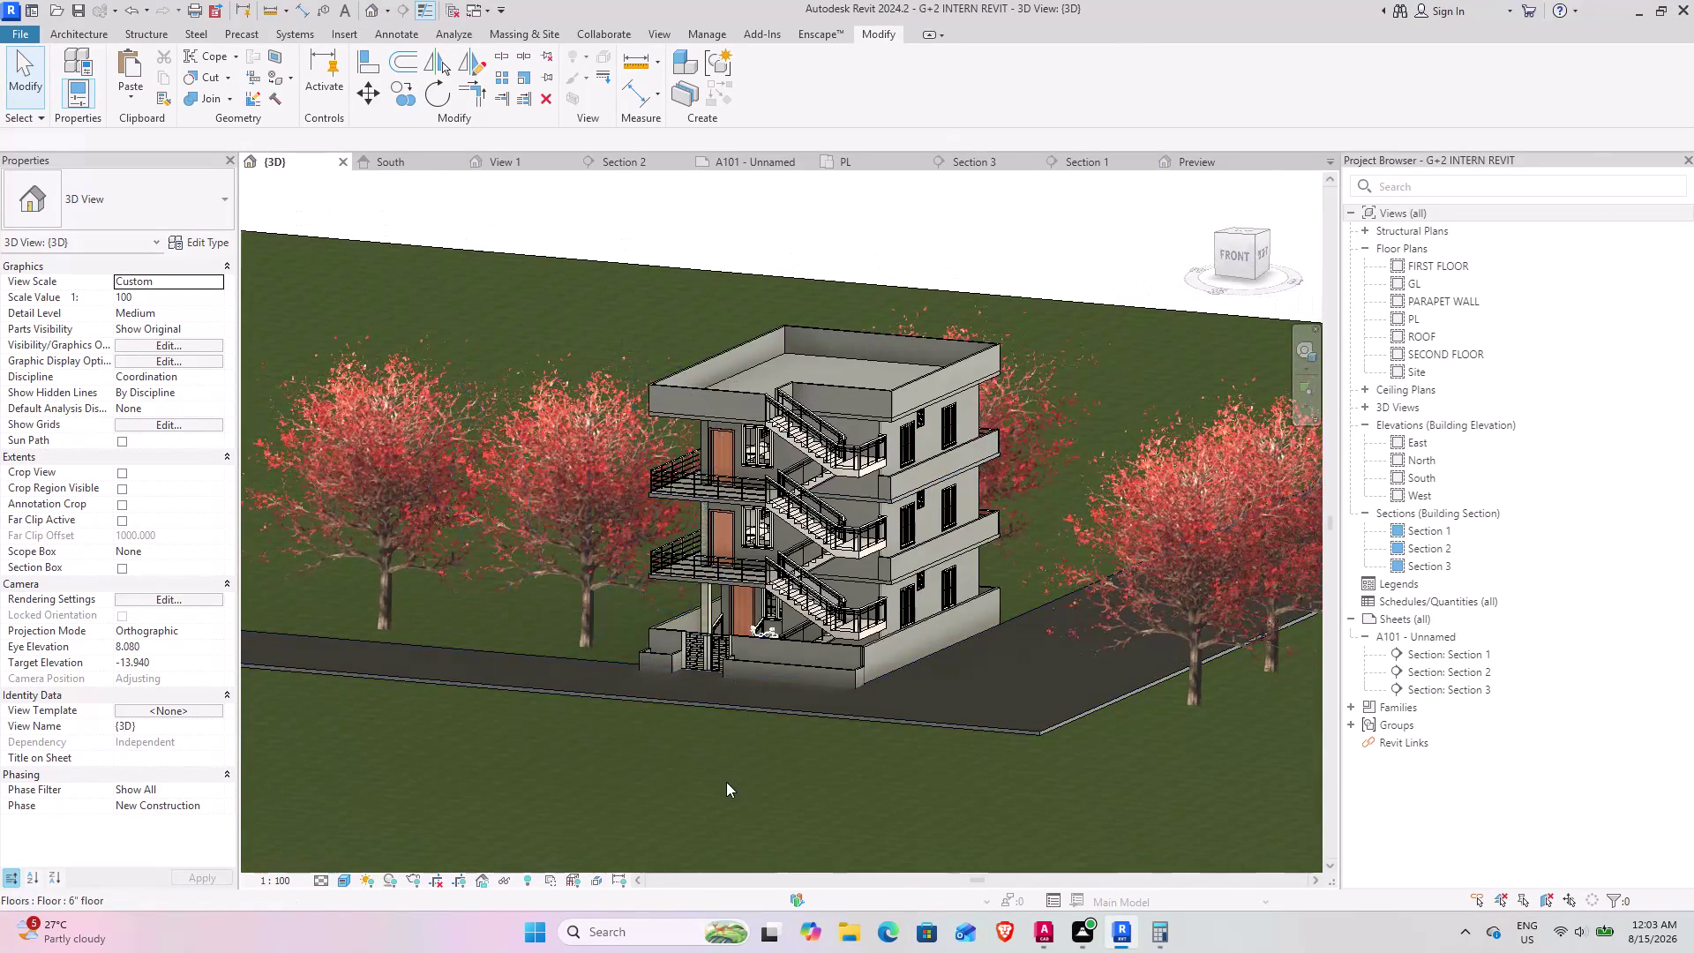
scroll(up, 3)
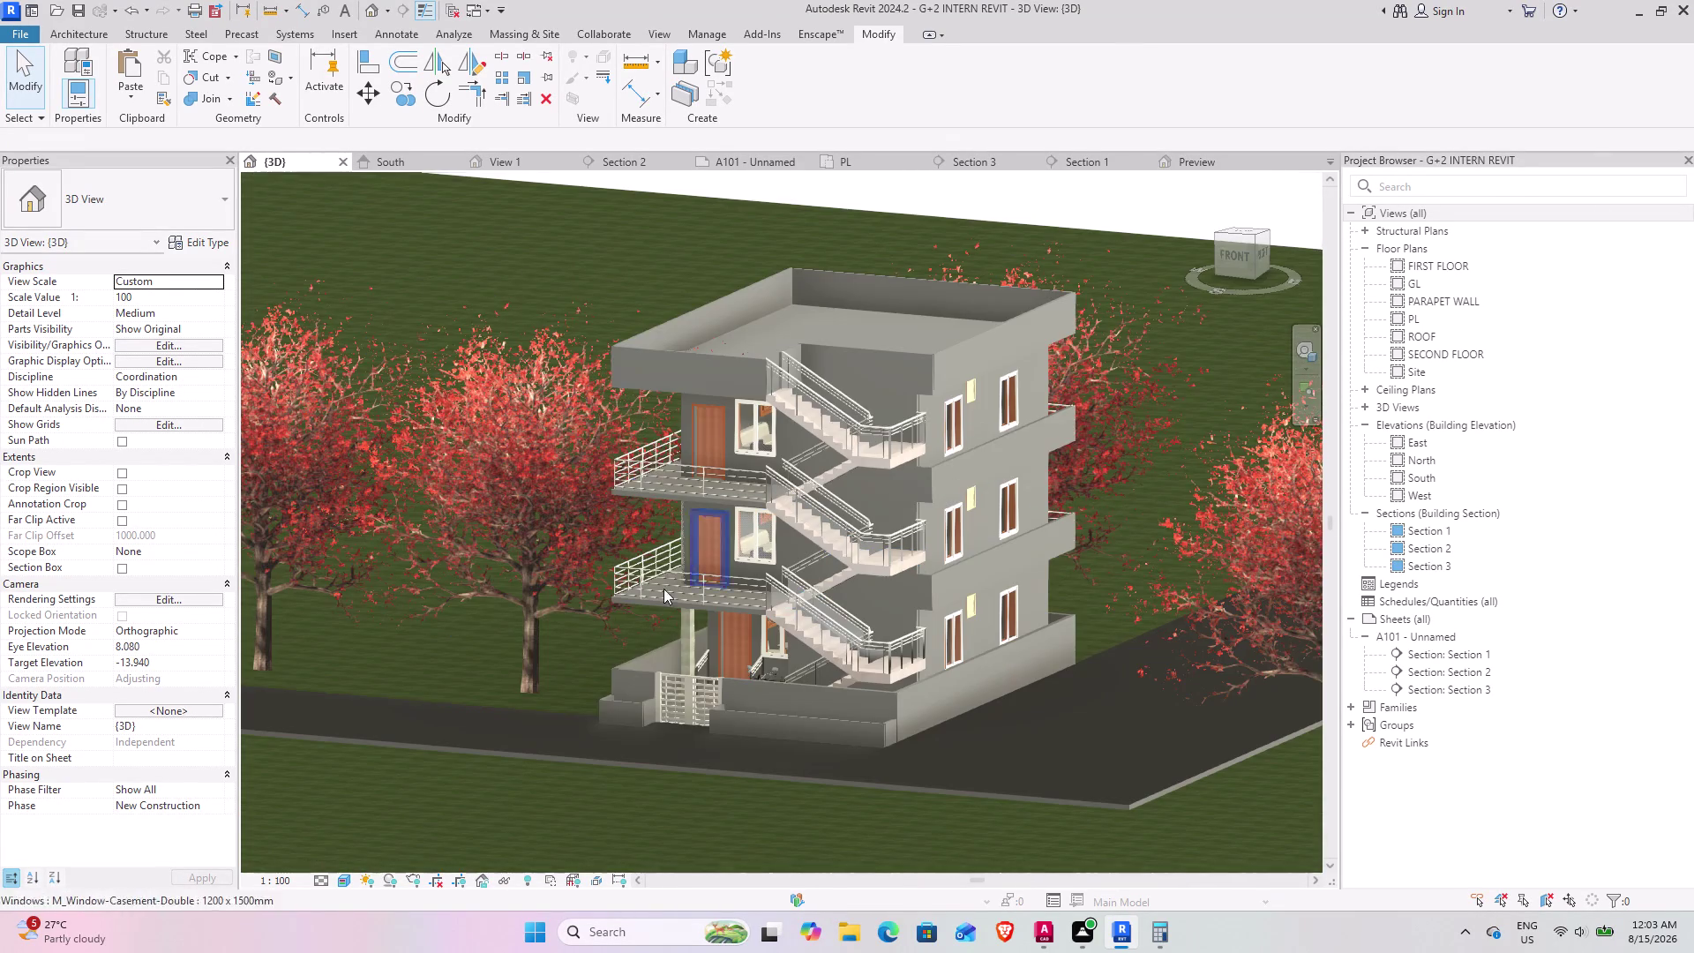
middle_drag(603, 689, 698, 769)
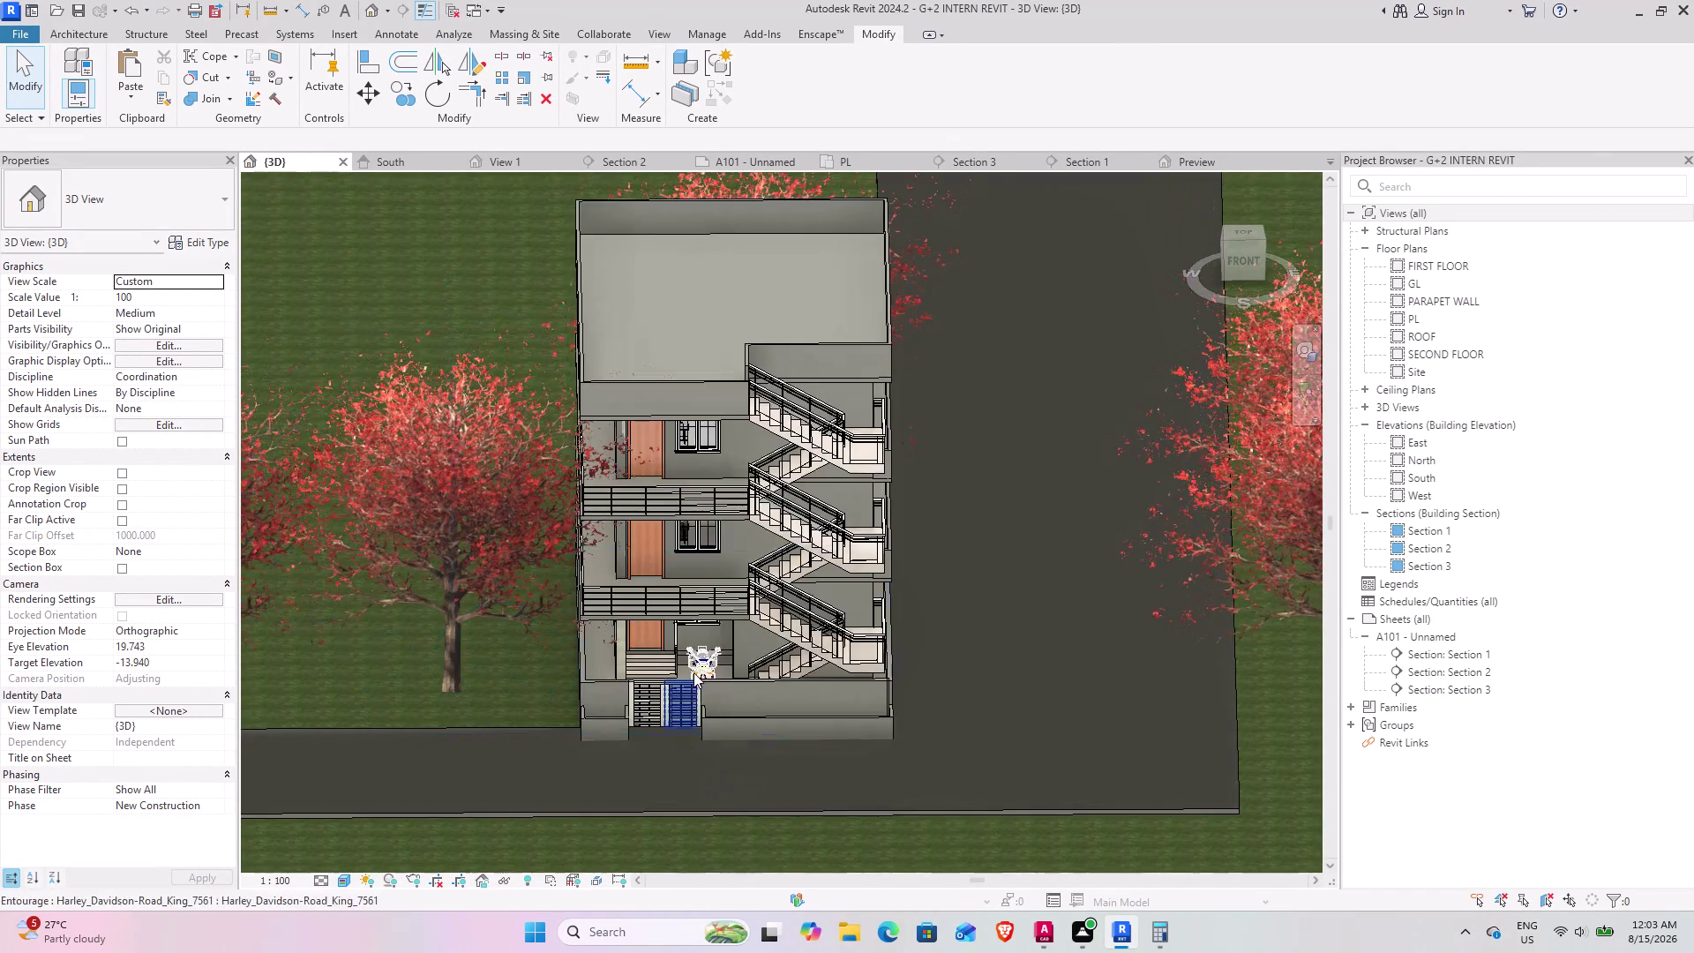
scroll(up, 3)
scroll(up, 3)
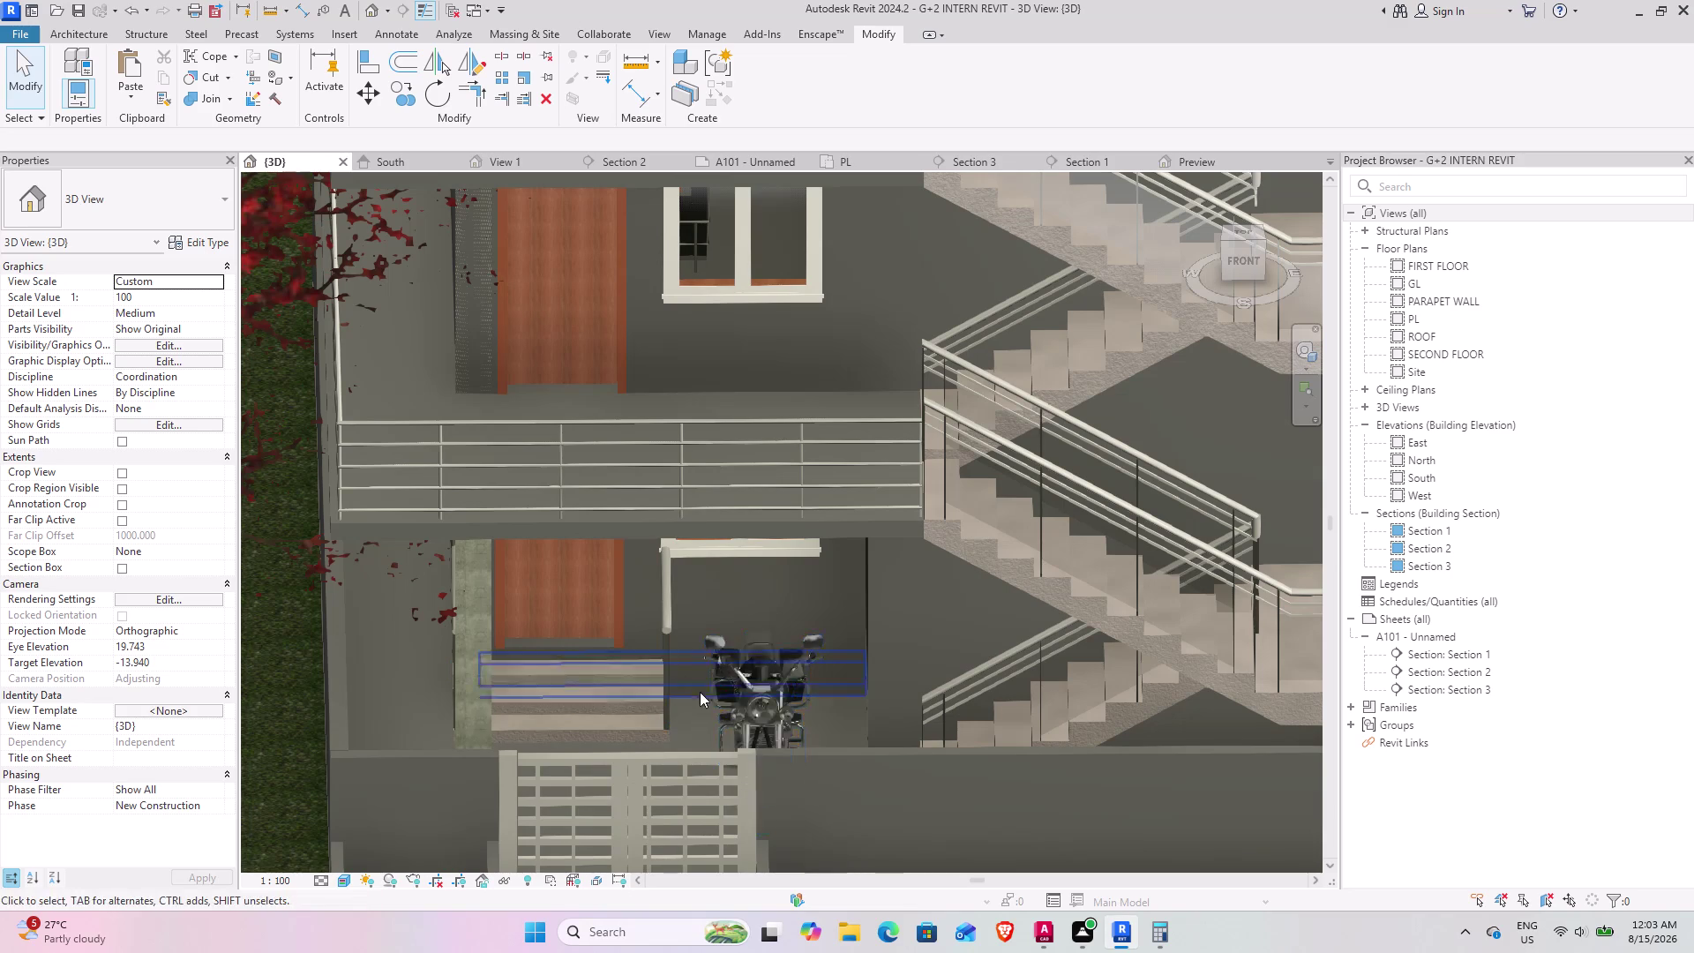
middle_drag(527, 676, 647, 768)
middle_drag(590, 789, 556, 678)
middle_drag(619, 777, 501, 773)
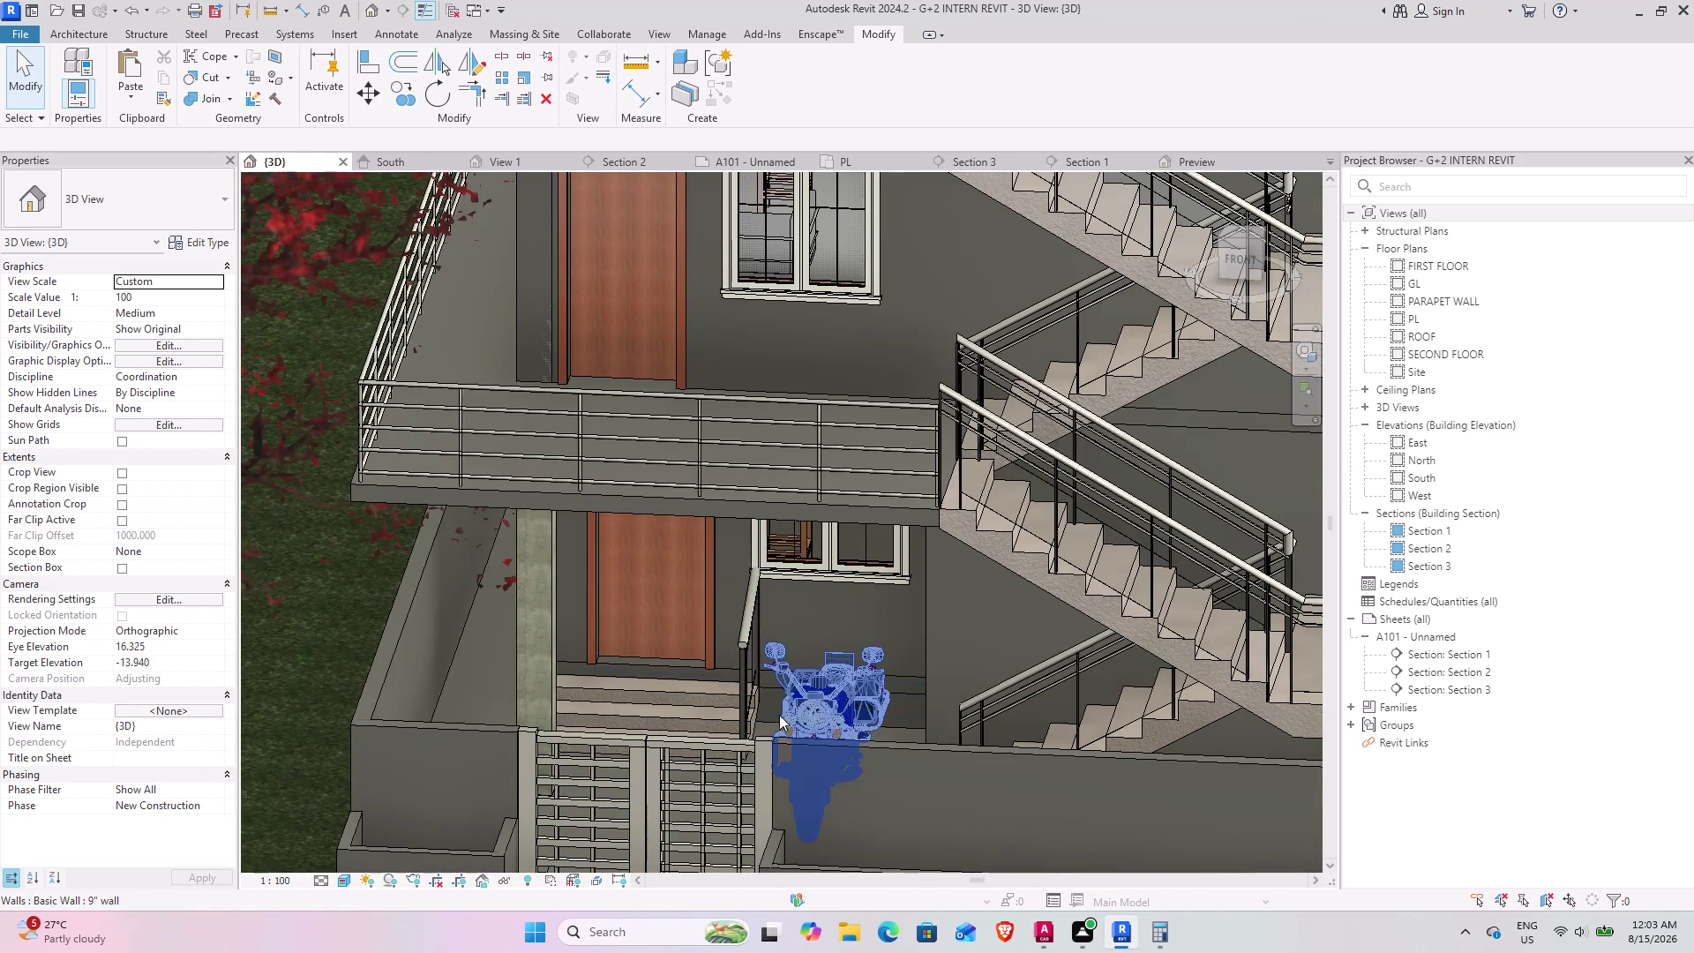
middle_drag(754, 710, 773, 738)
scroll(down, 3)
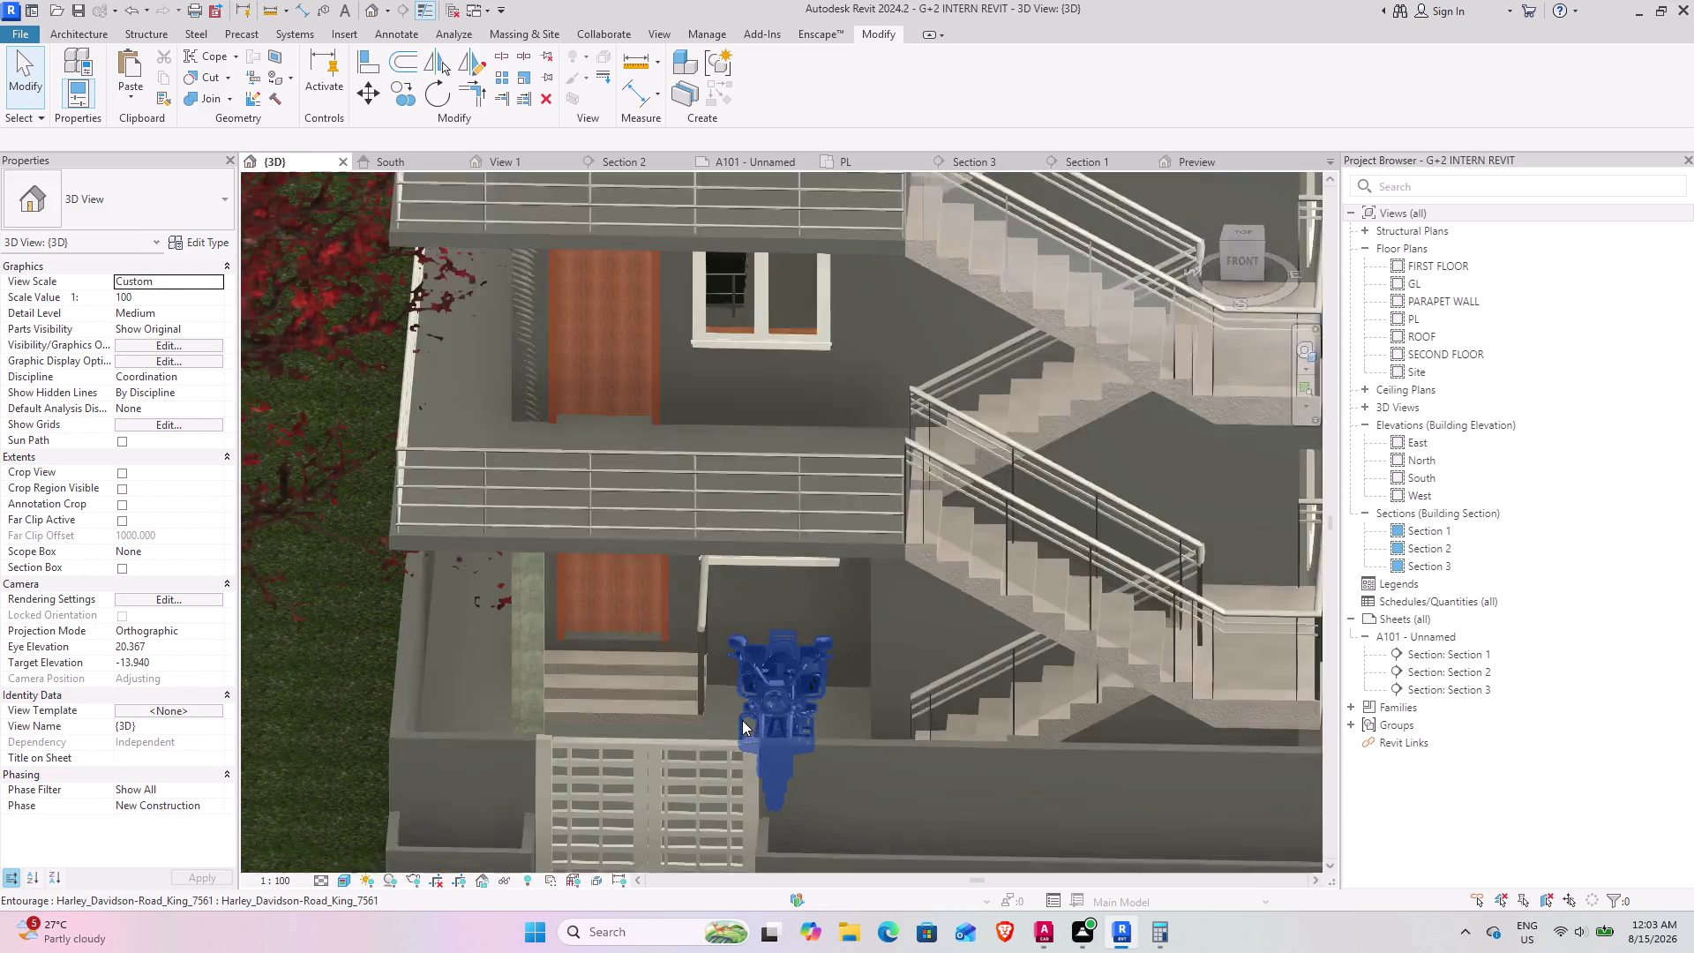
scroll(down, 3)
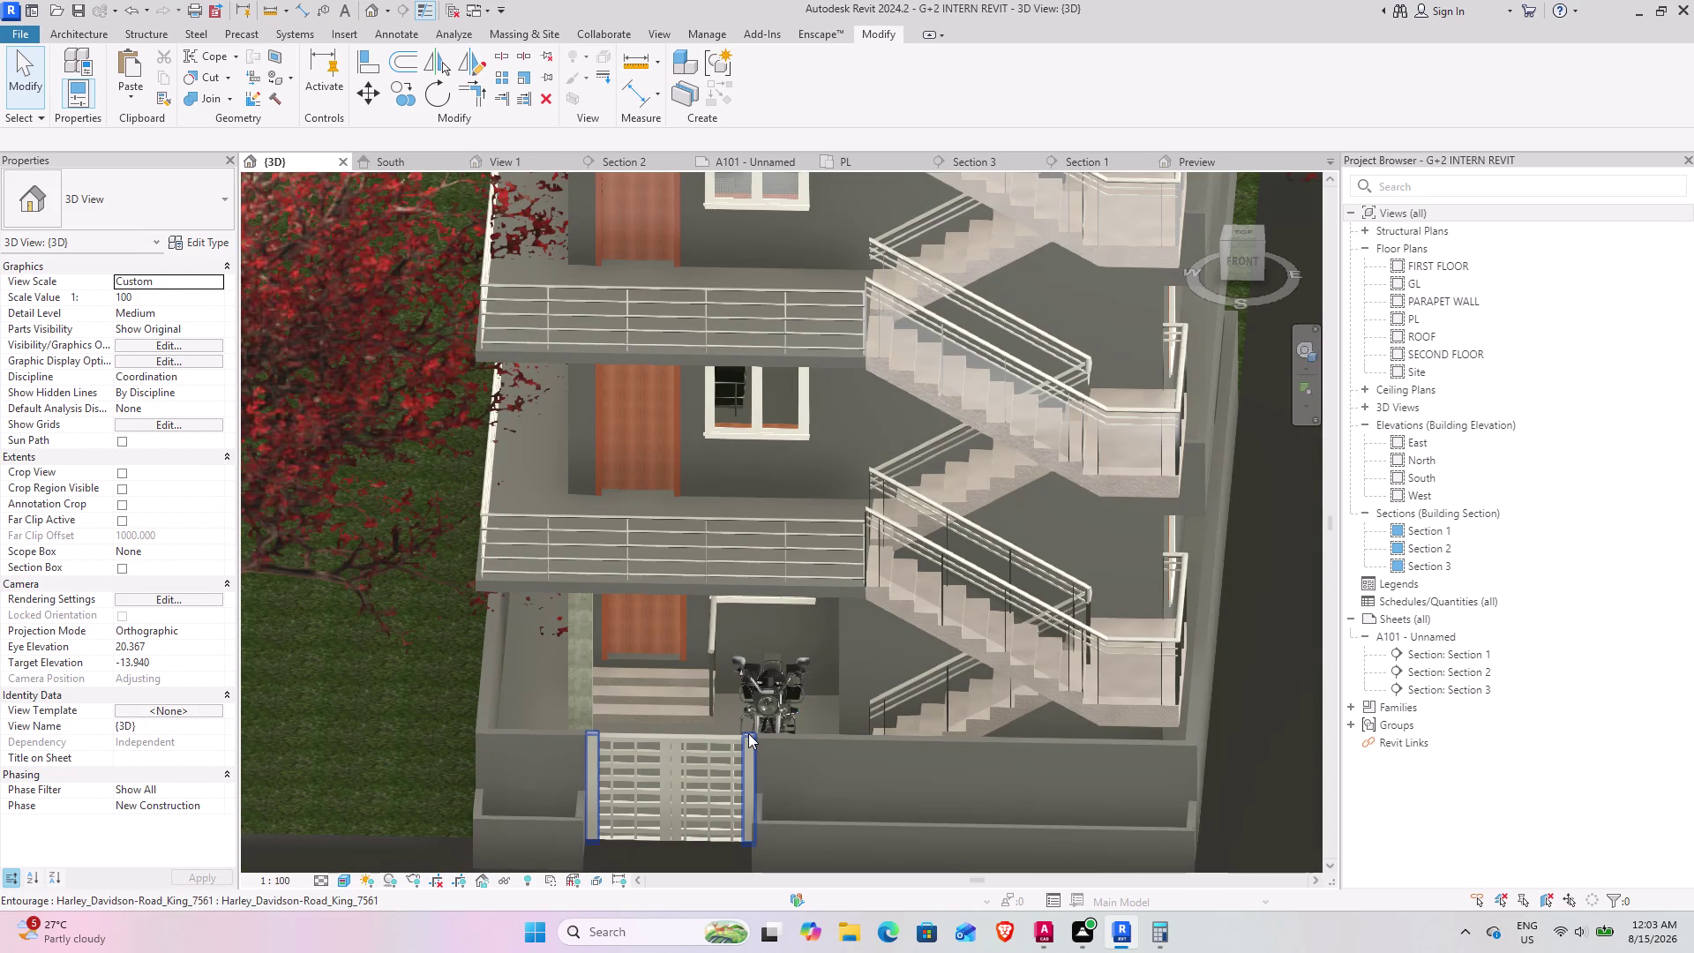
middle_drag(749, 732, 797, 731)
middle_drag(848, 762, 814, 765)
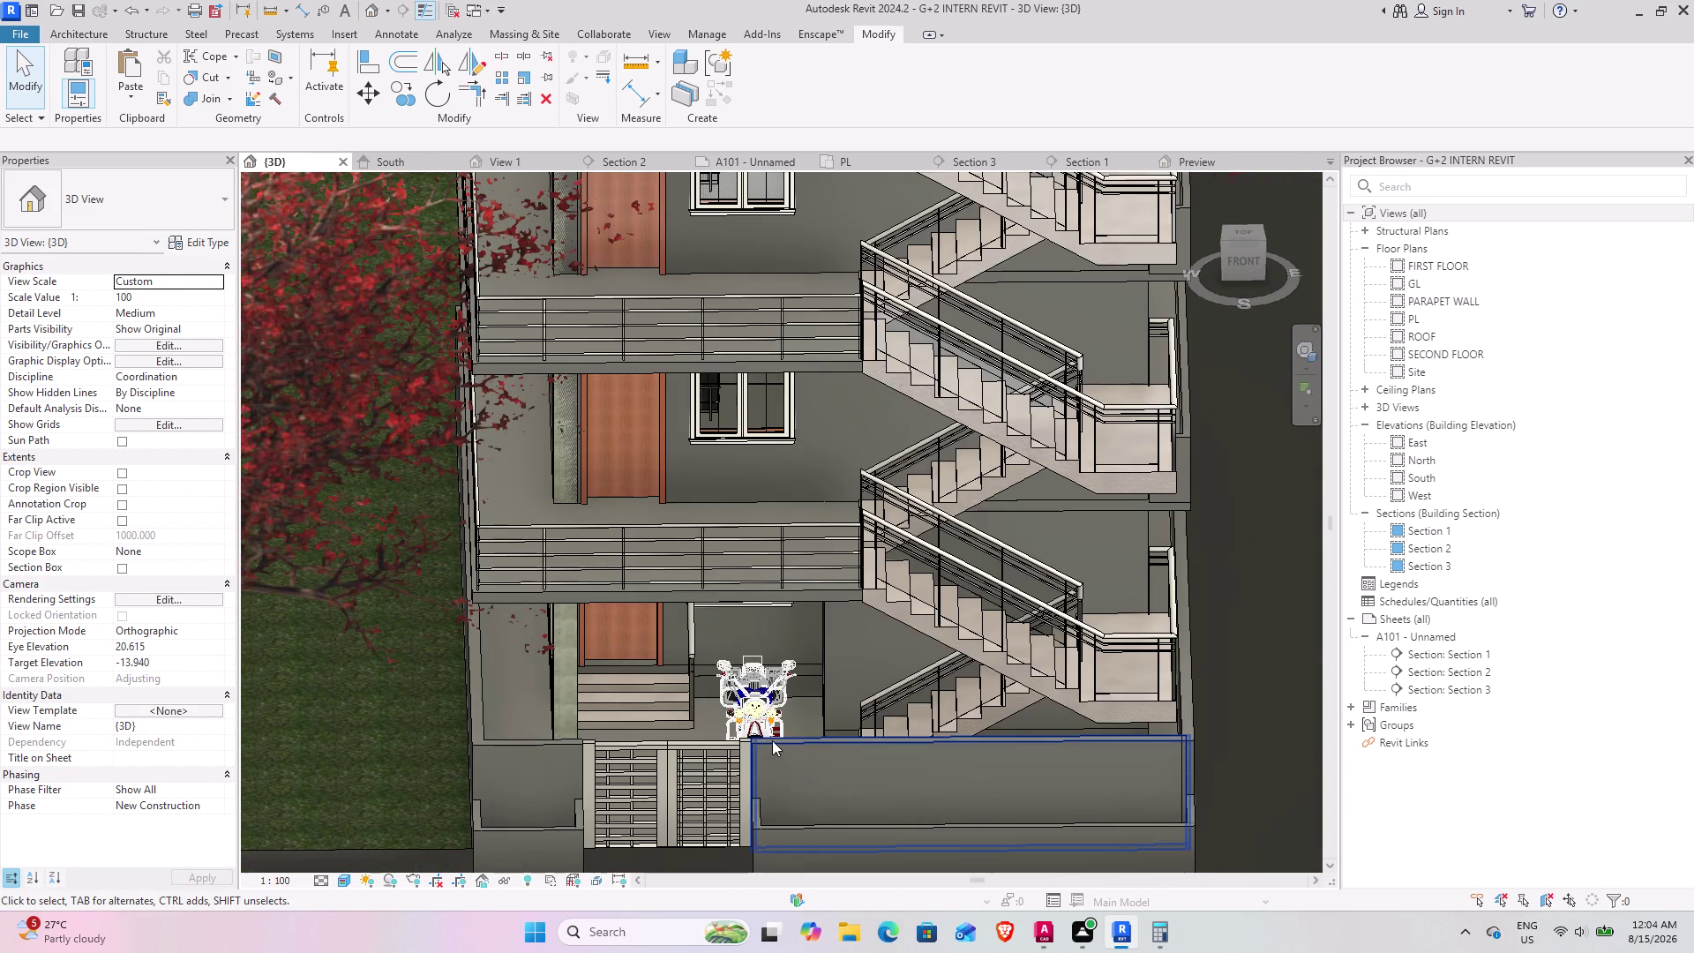
middle_drag(771, 738, 742, 735)
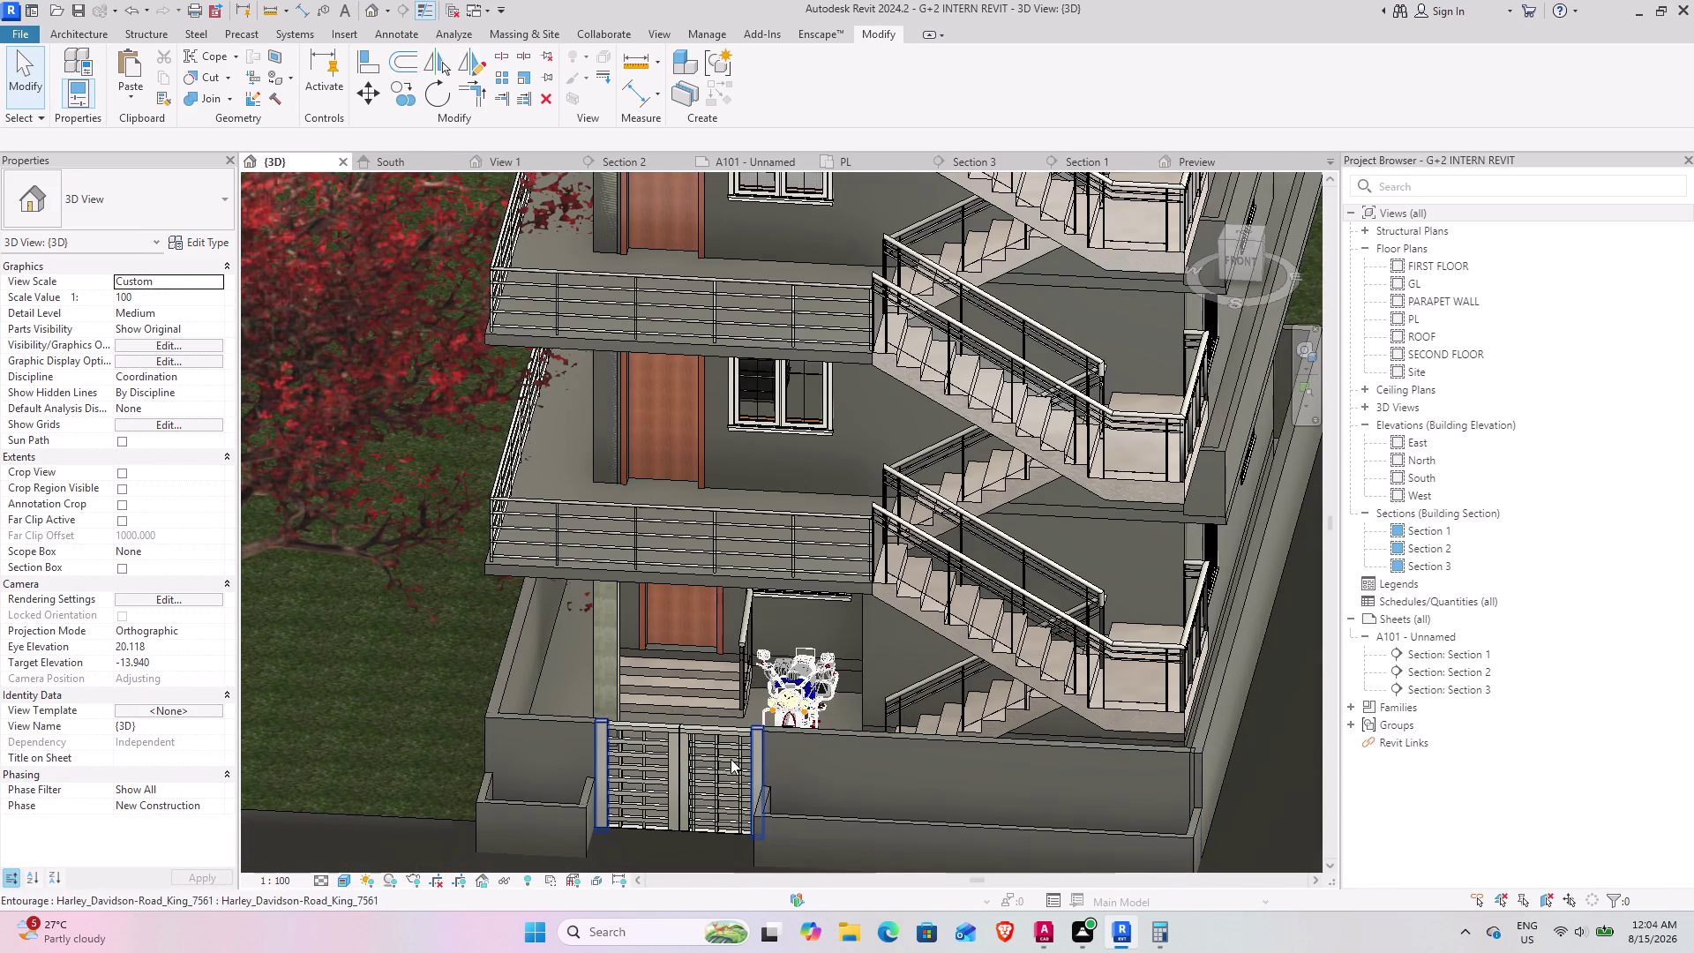
middle_drag(739, 734, 762, 709)
middle_drag(767, 723, 782, 772)
scroll(down, 3)
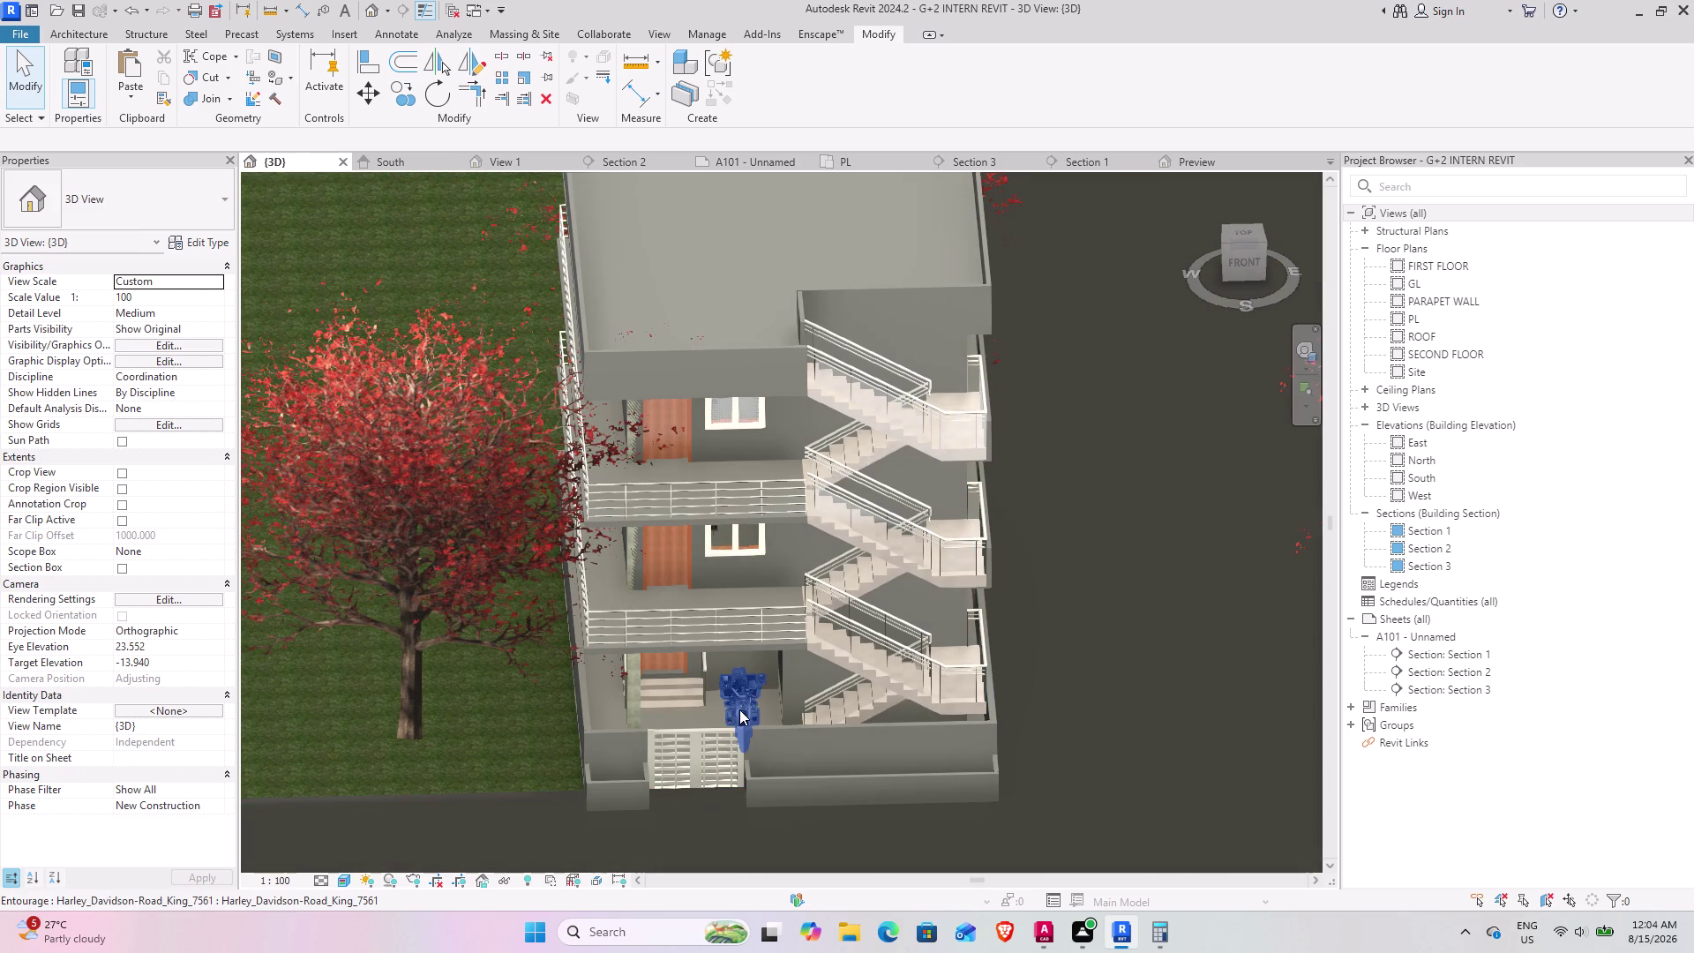
middle_drag(676, 725, 827, 689)
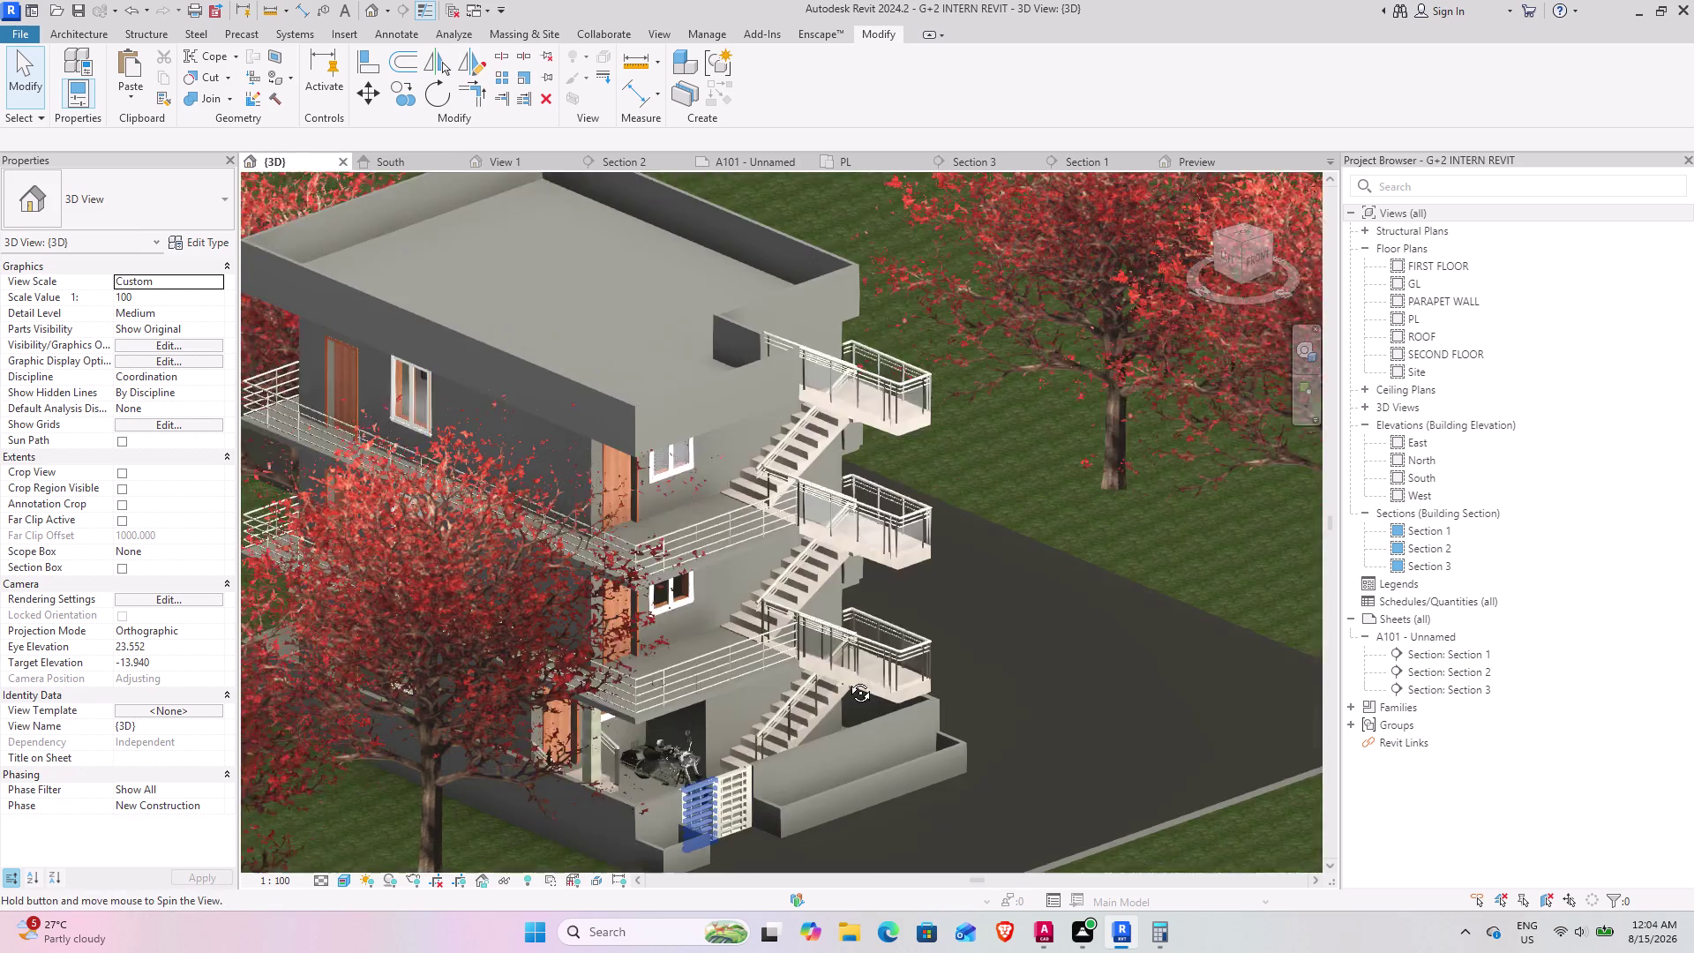
middle_drag(826, 689, 848, 678)
middle_drag(788, 814, 755, 694)
scroll(down, 3)
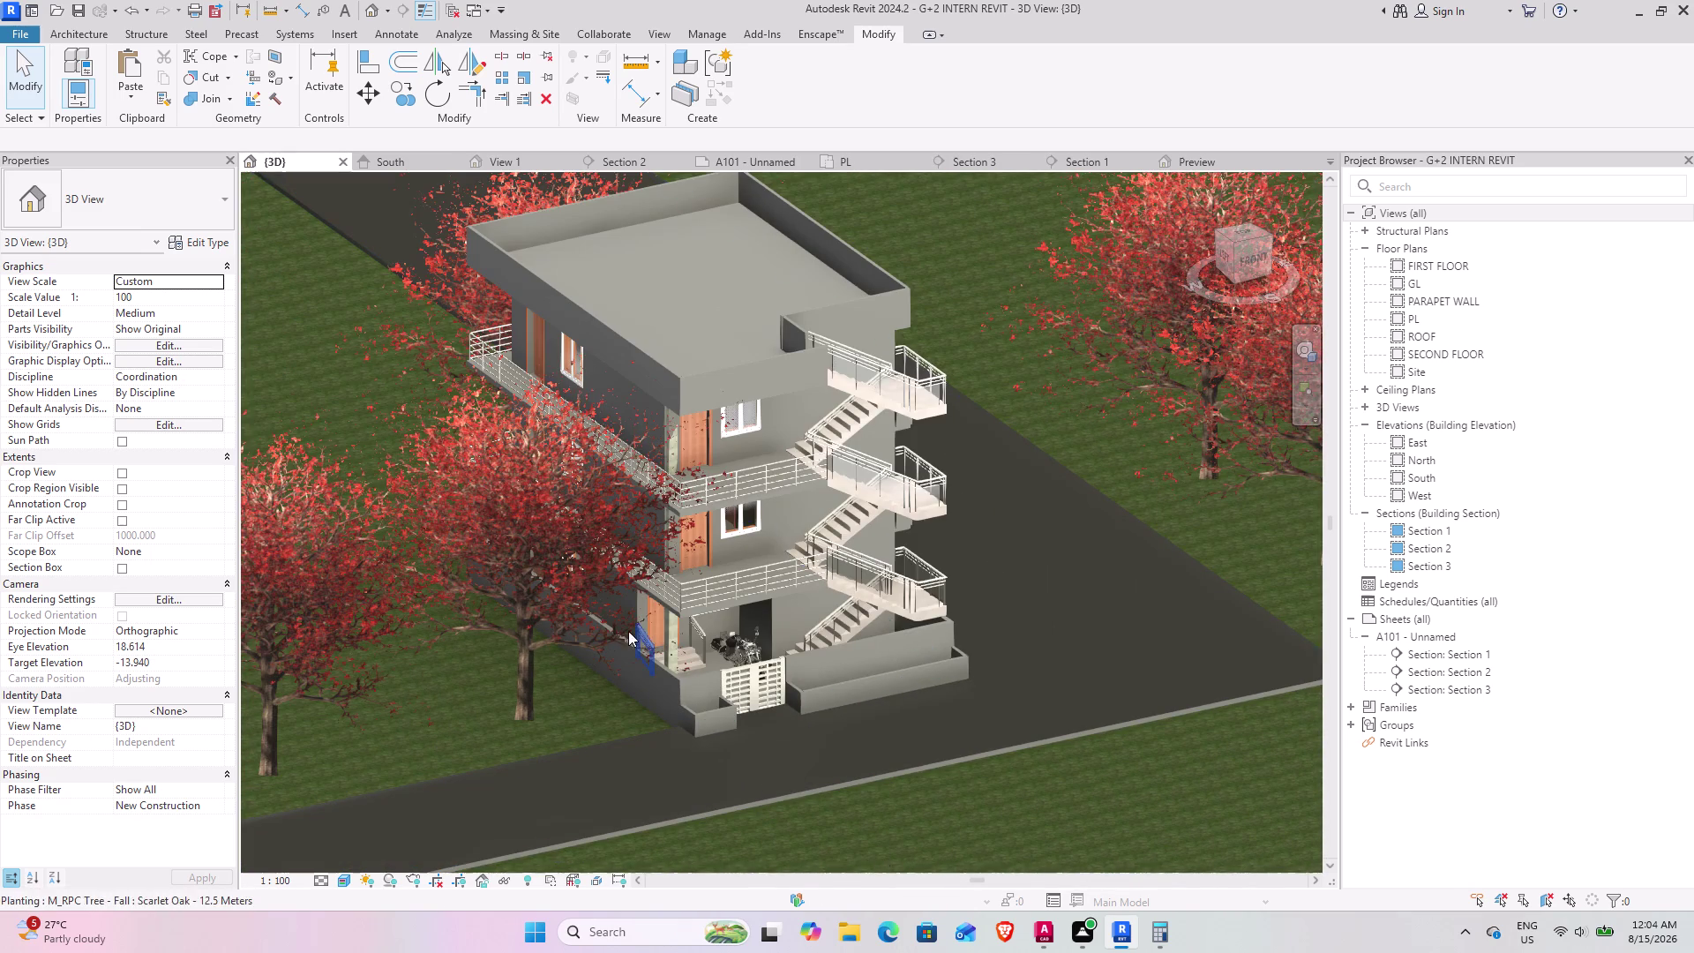
middle_drag(634, 680, 627, 658)
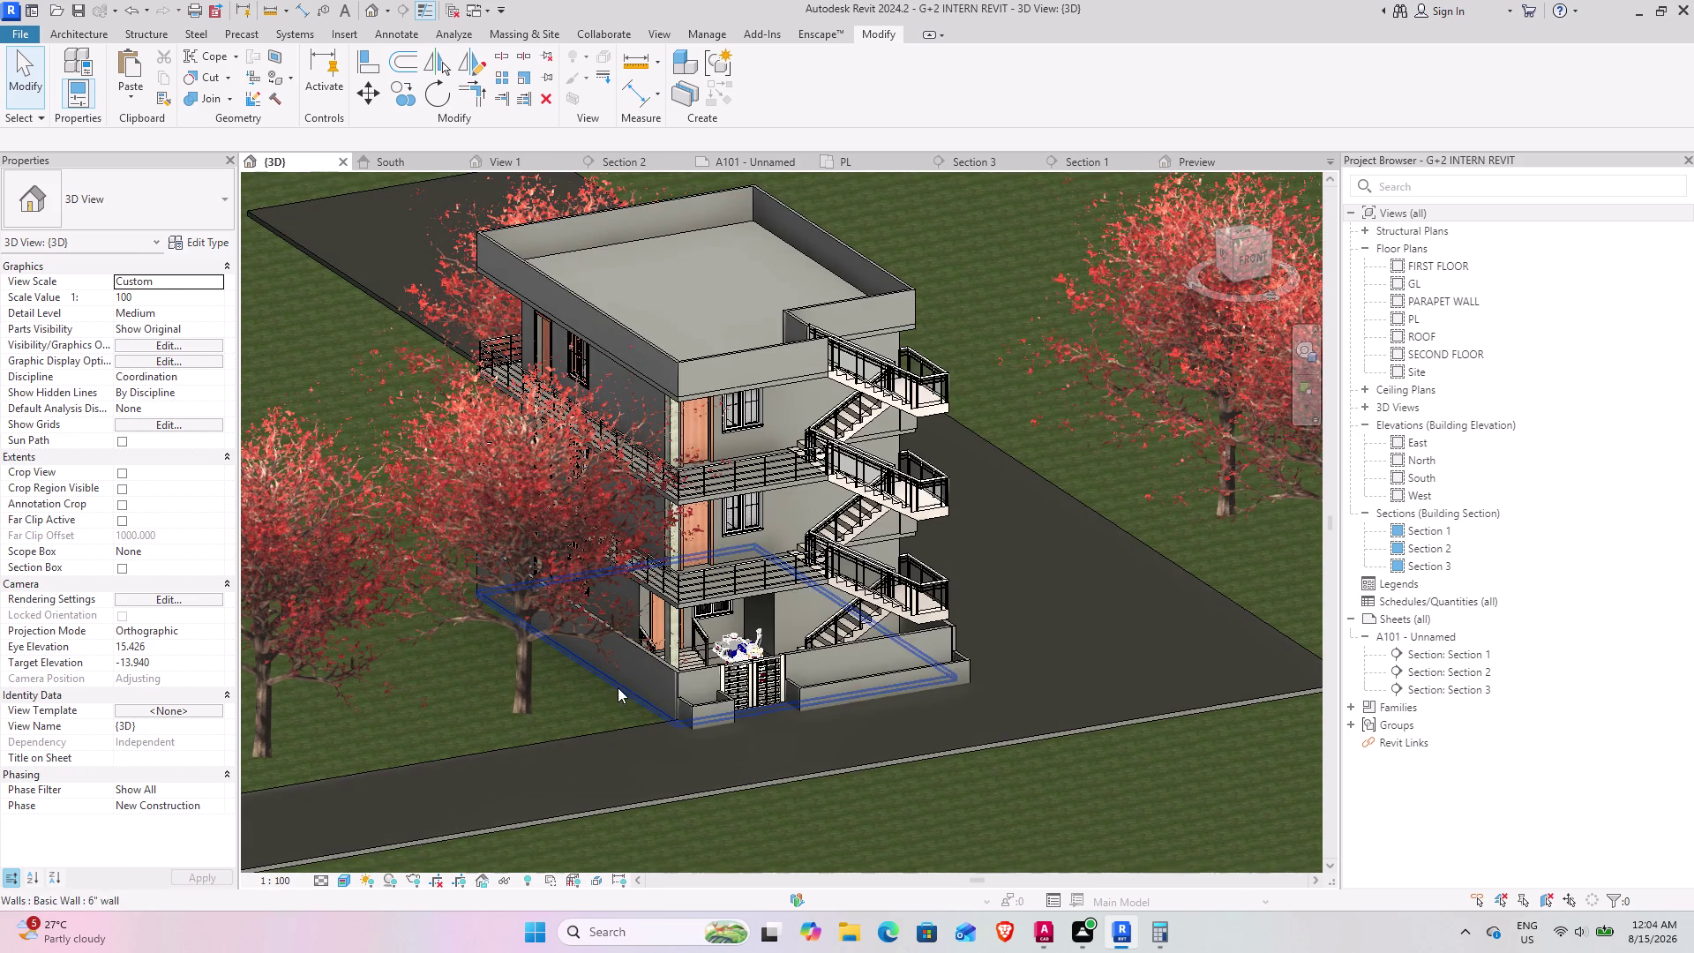
middle_drag(794, 695, 788, 695)
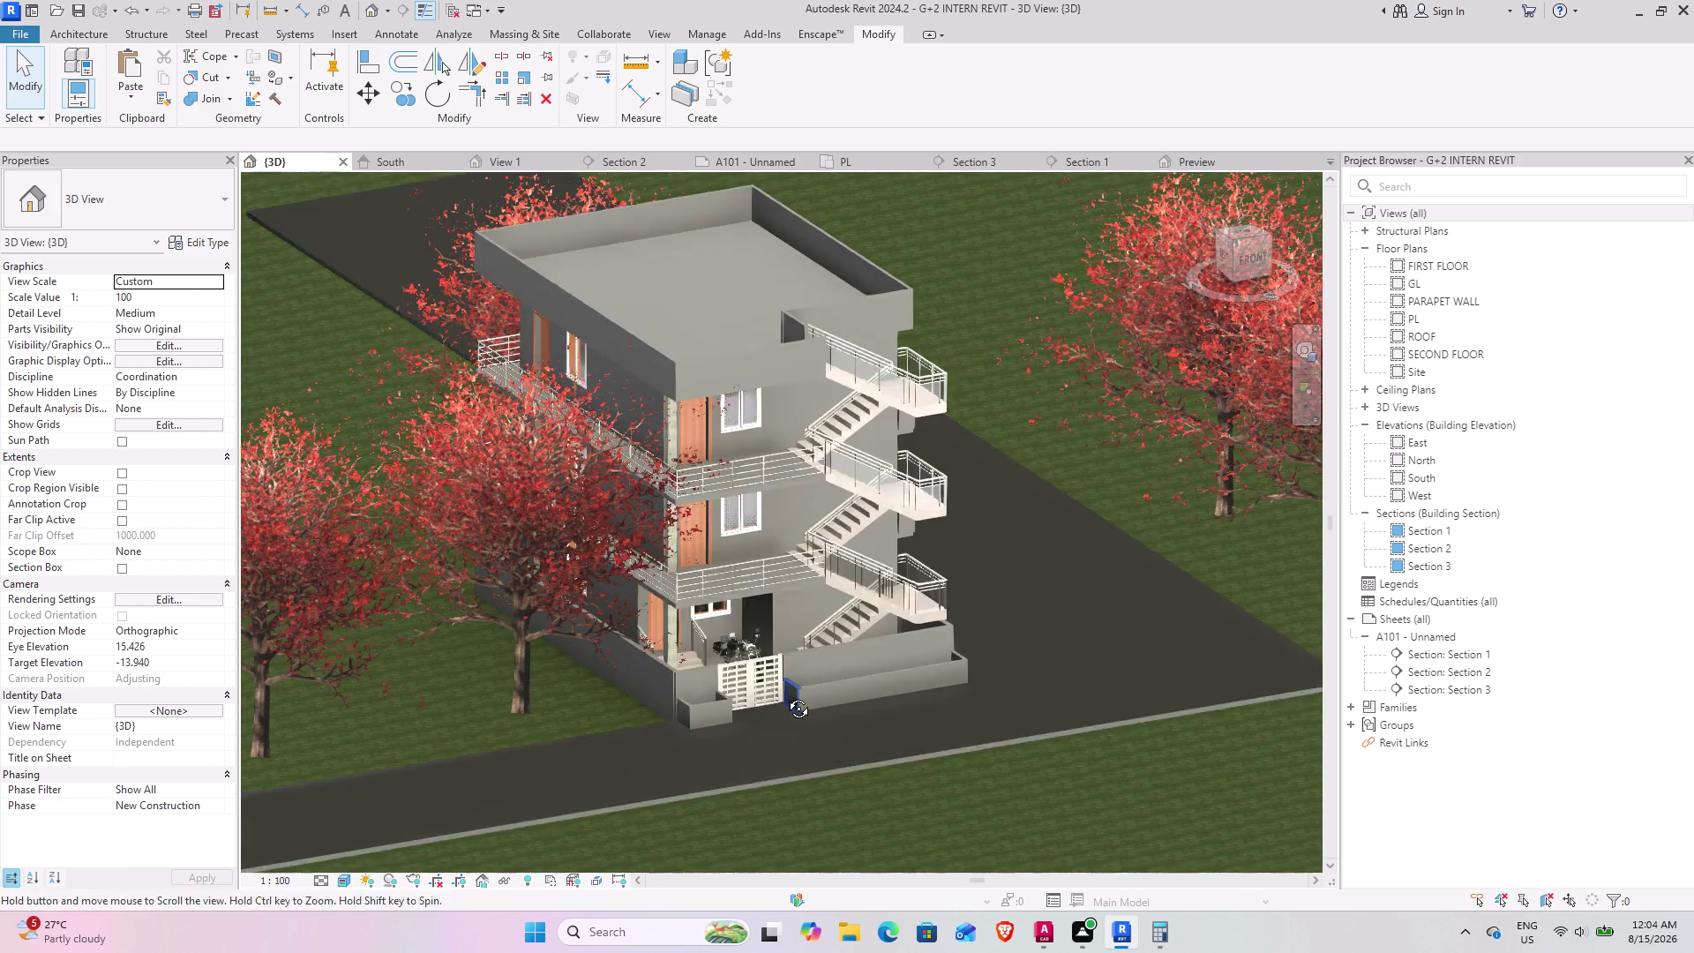
middle_drag(788, 694, 767, 728)
middle_drag(754, 744, 826, 722)
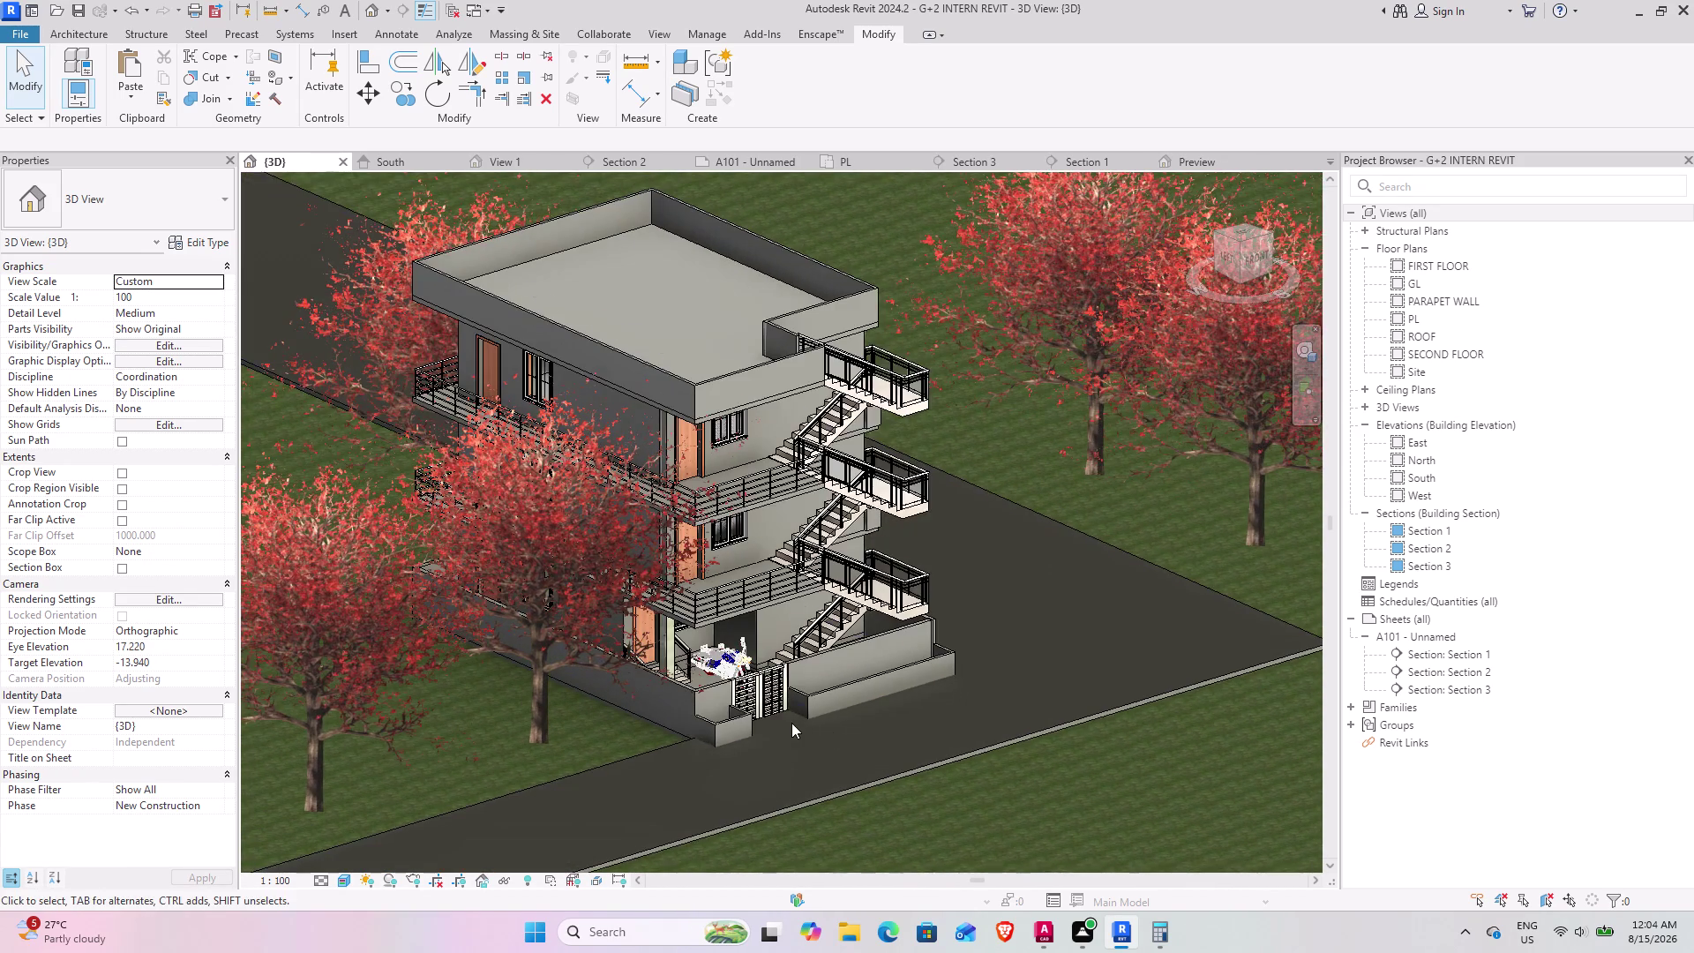
middle_drag(782, 720, 601, 738)
middle_drag(723, 701, 788, 800)
scroll(up, 3)
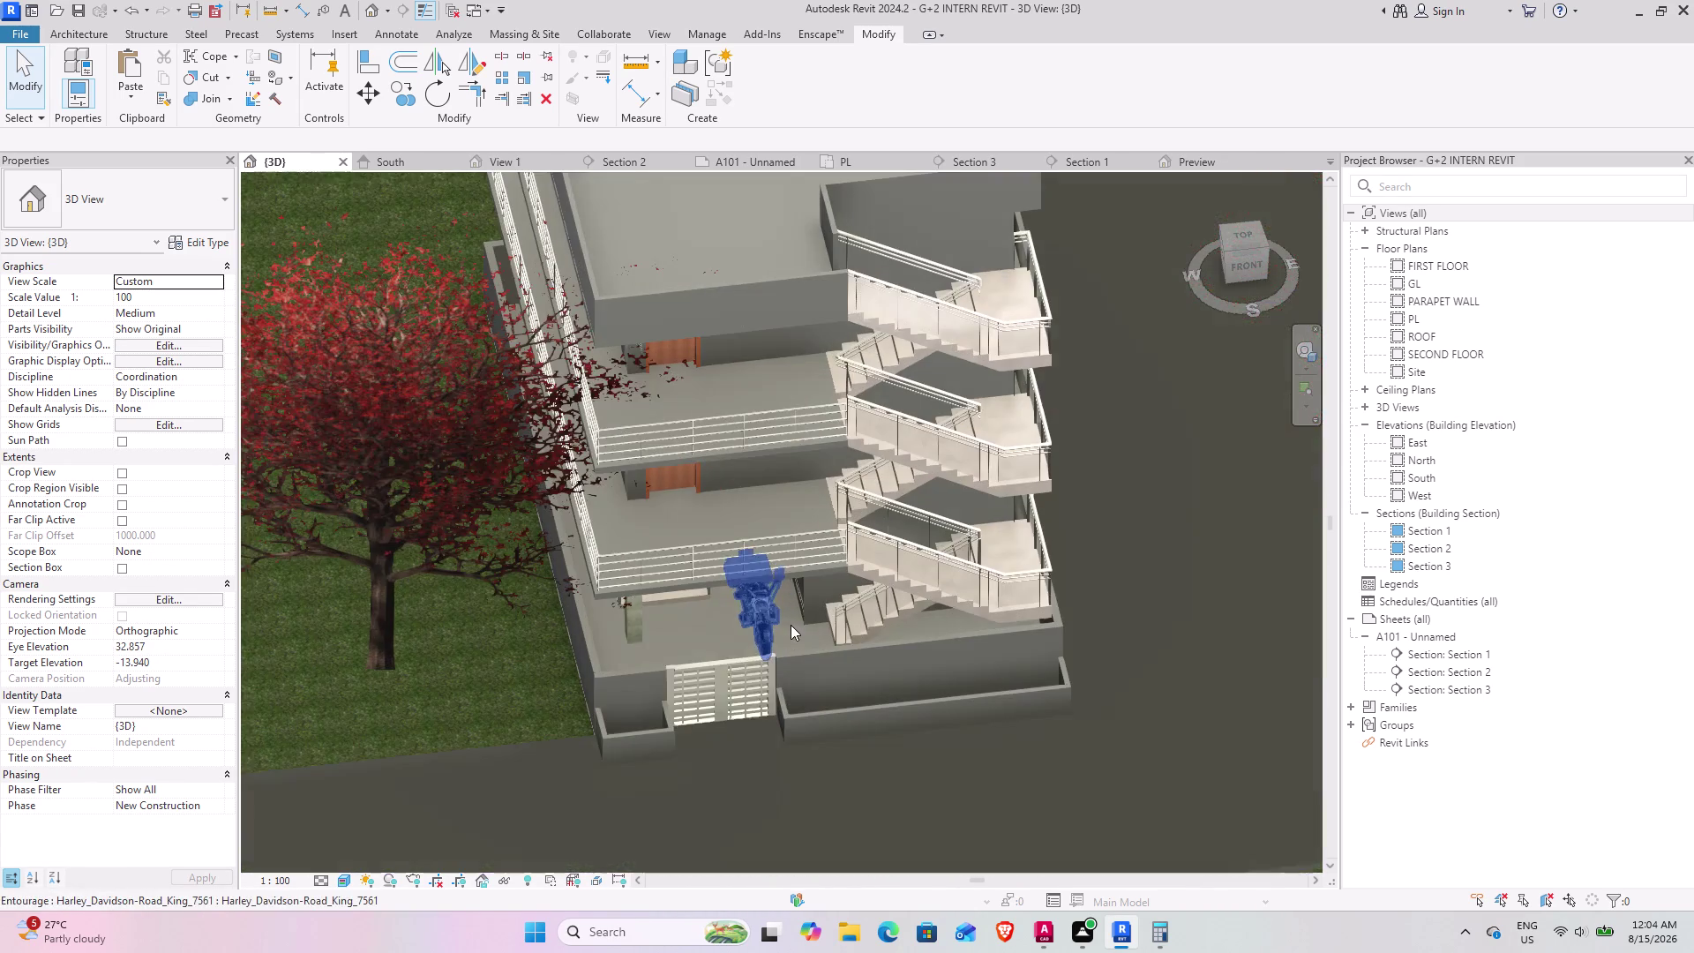
middle_drag(715, 765, 749, 679)
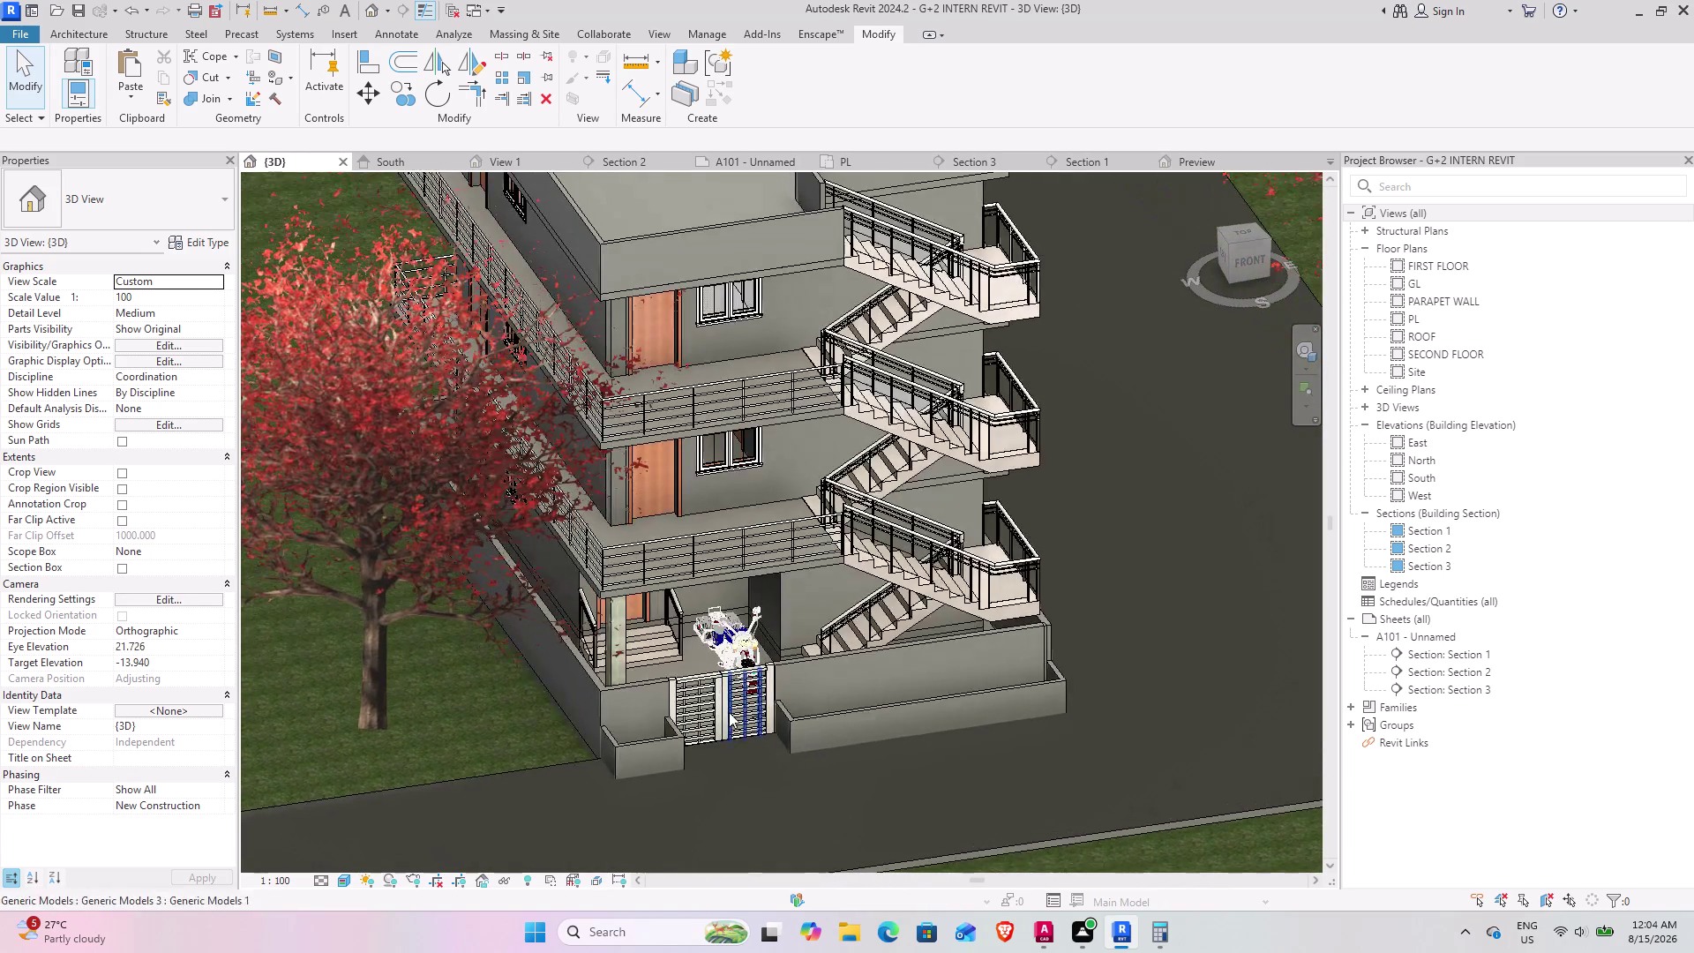
scroll(up, 3)
scroll(up, 3)
click(746, 670)
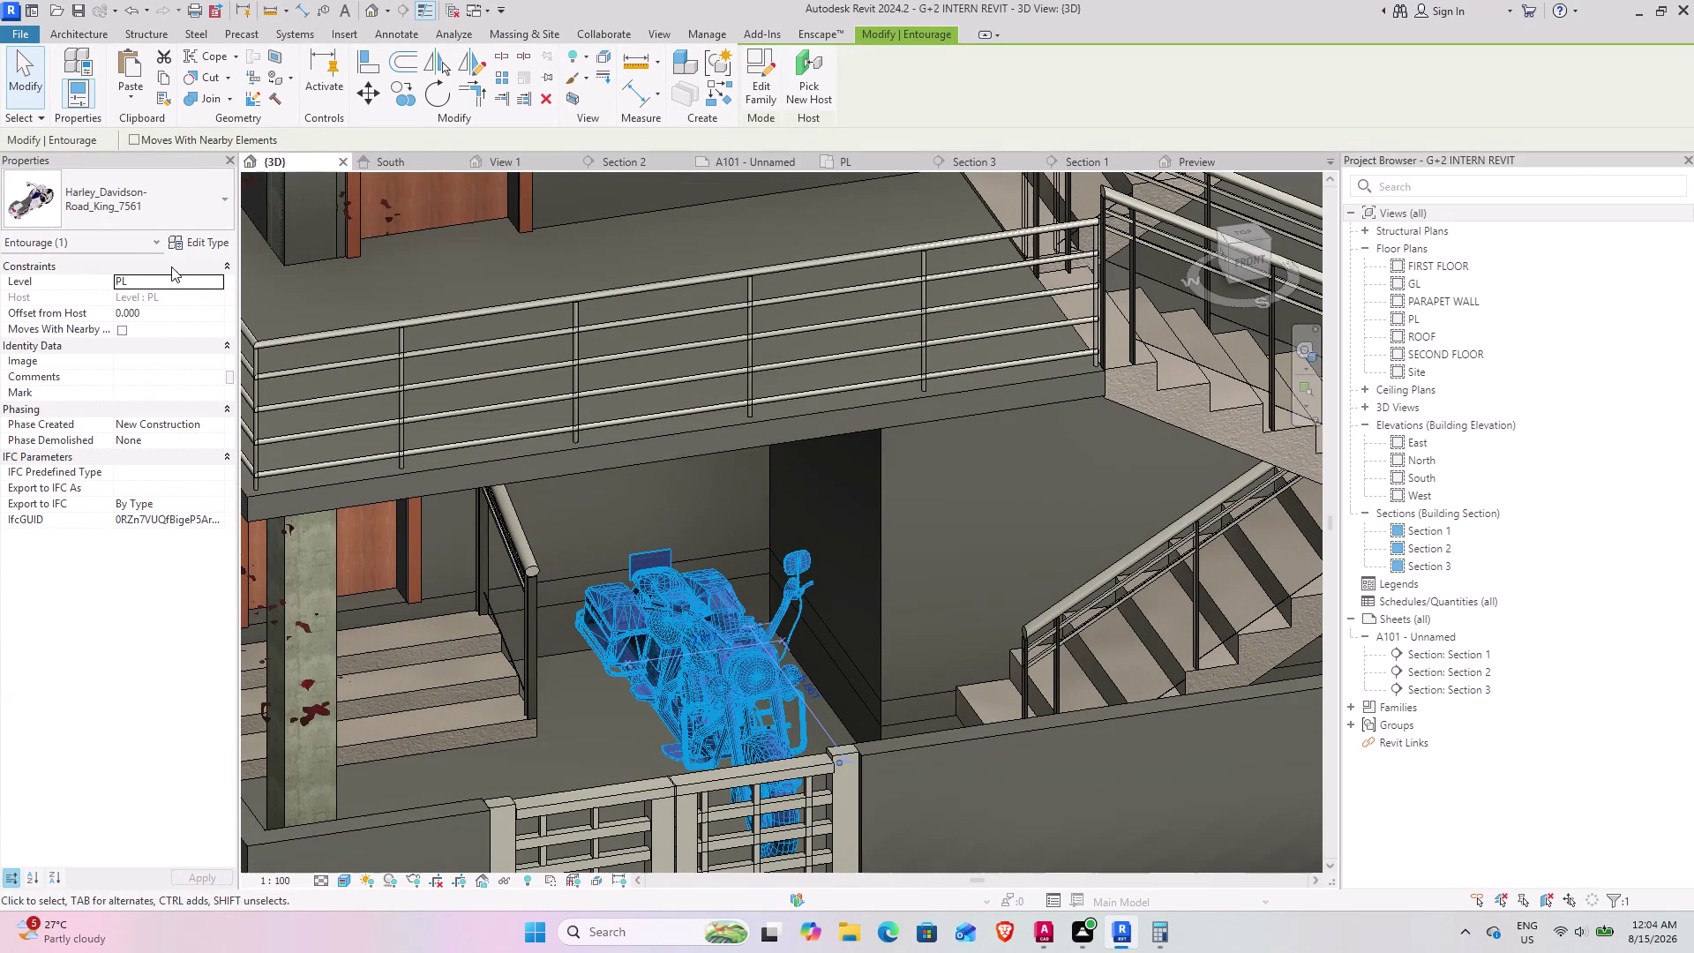
click(169, 179)
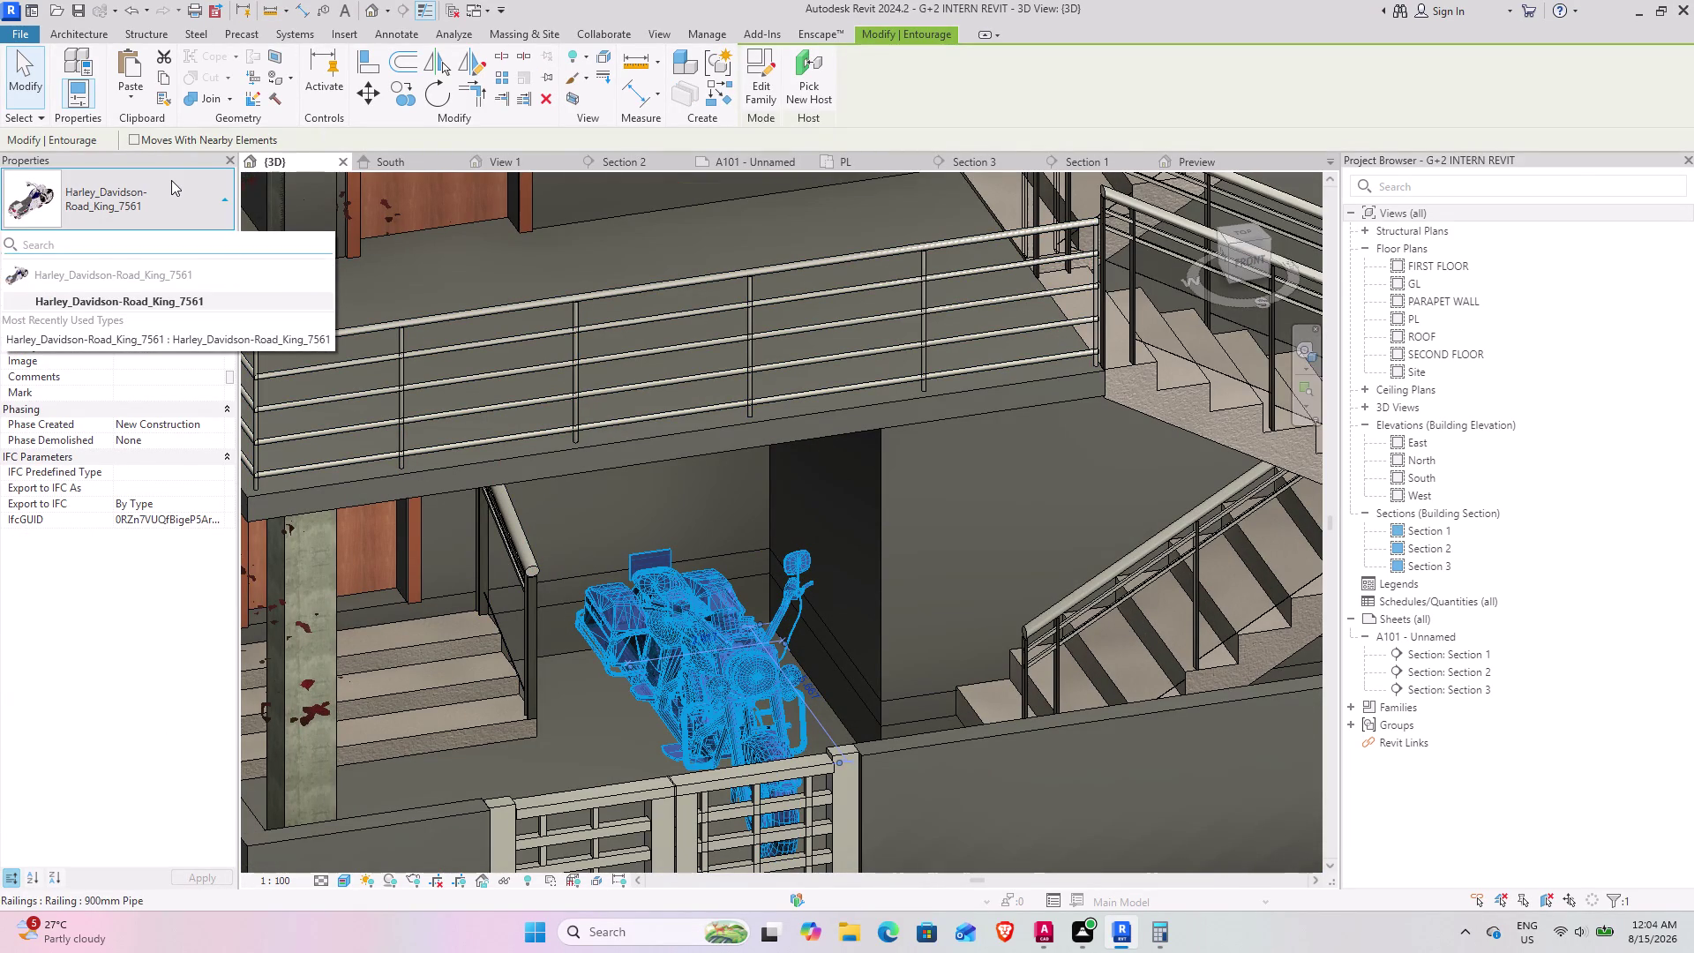
click(172, 180)
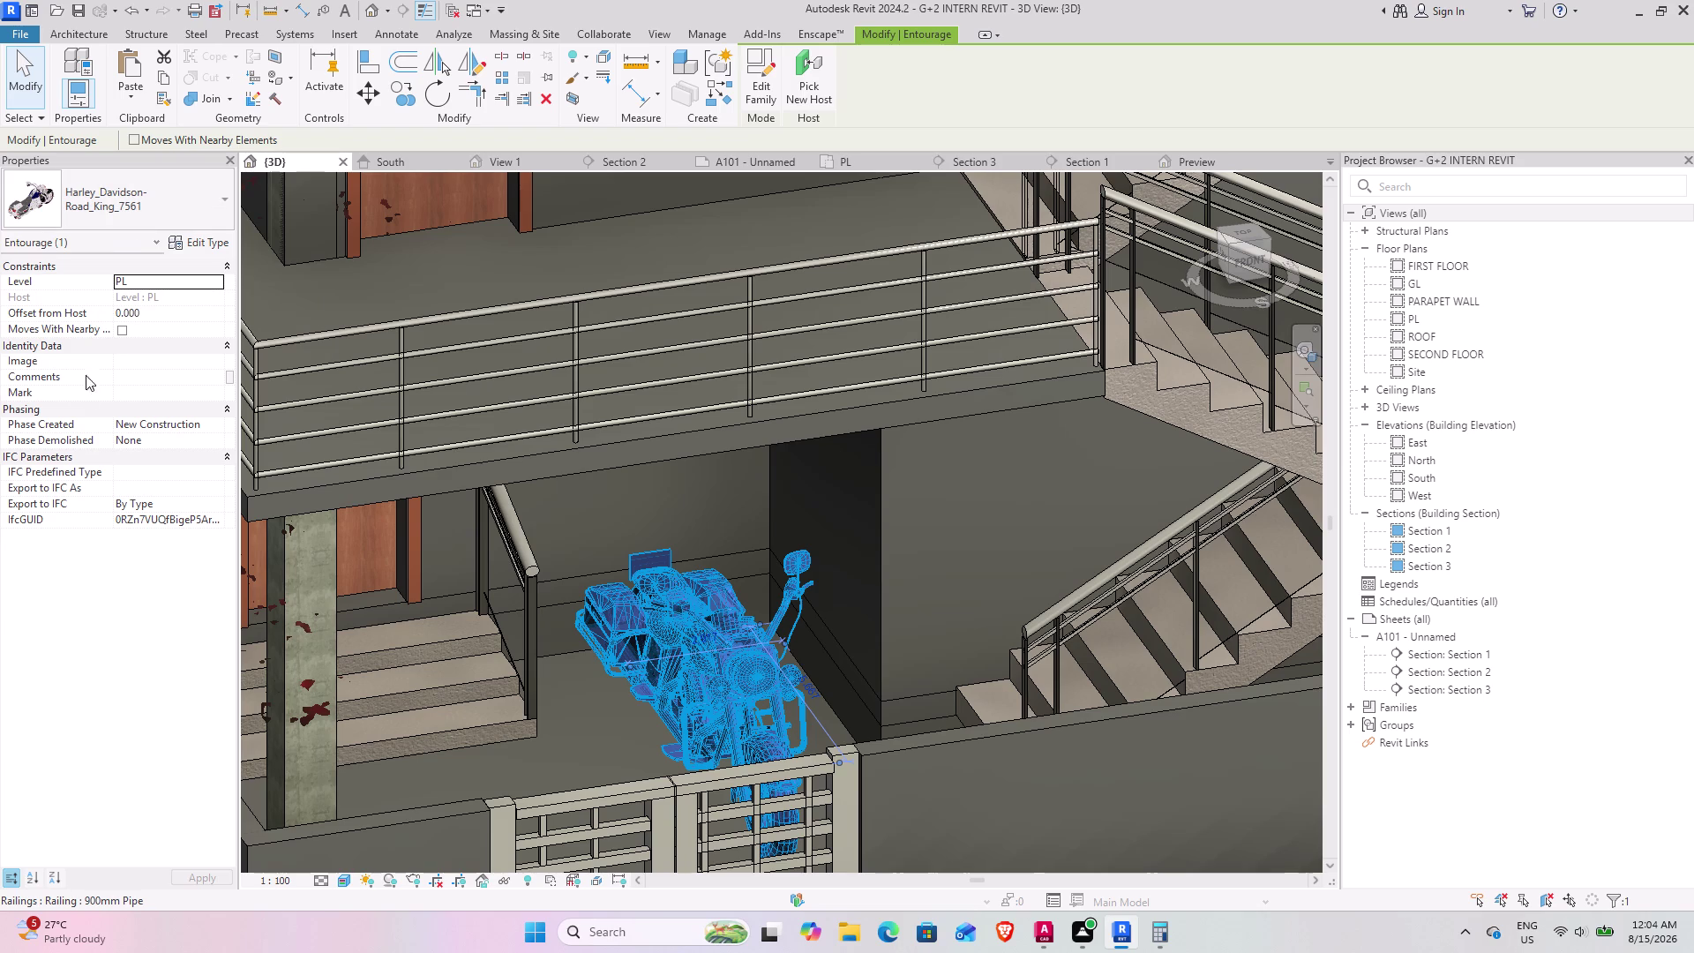
click(570, 498)
click(610, 521)
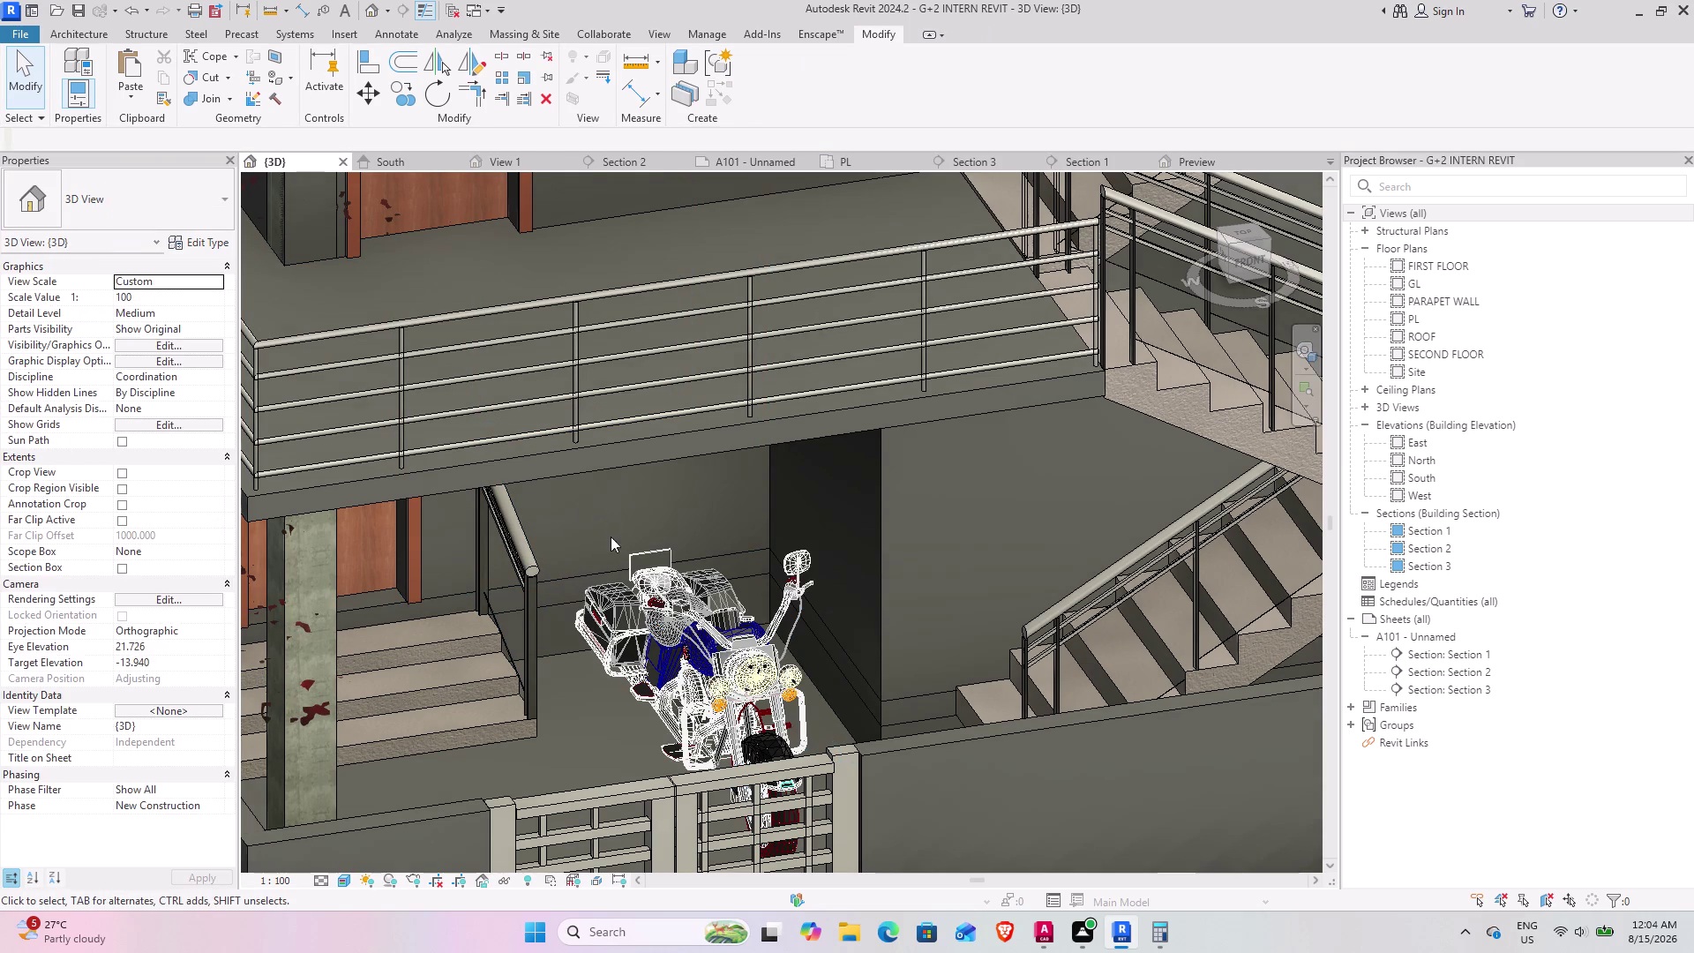
Orbit the 3D house through low front, side, straight-on and corner views.
scroll(down, 3)
scroll(down, 3)
scroll(down, 3)
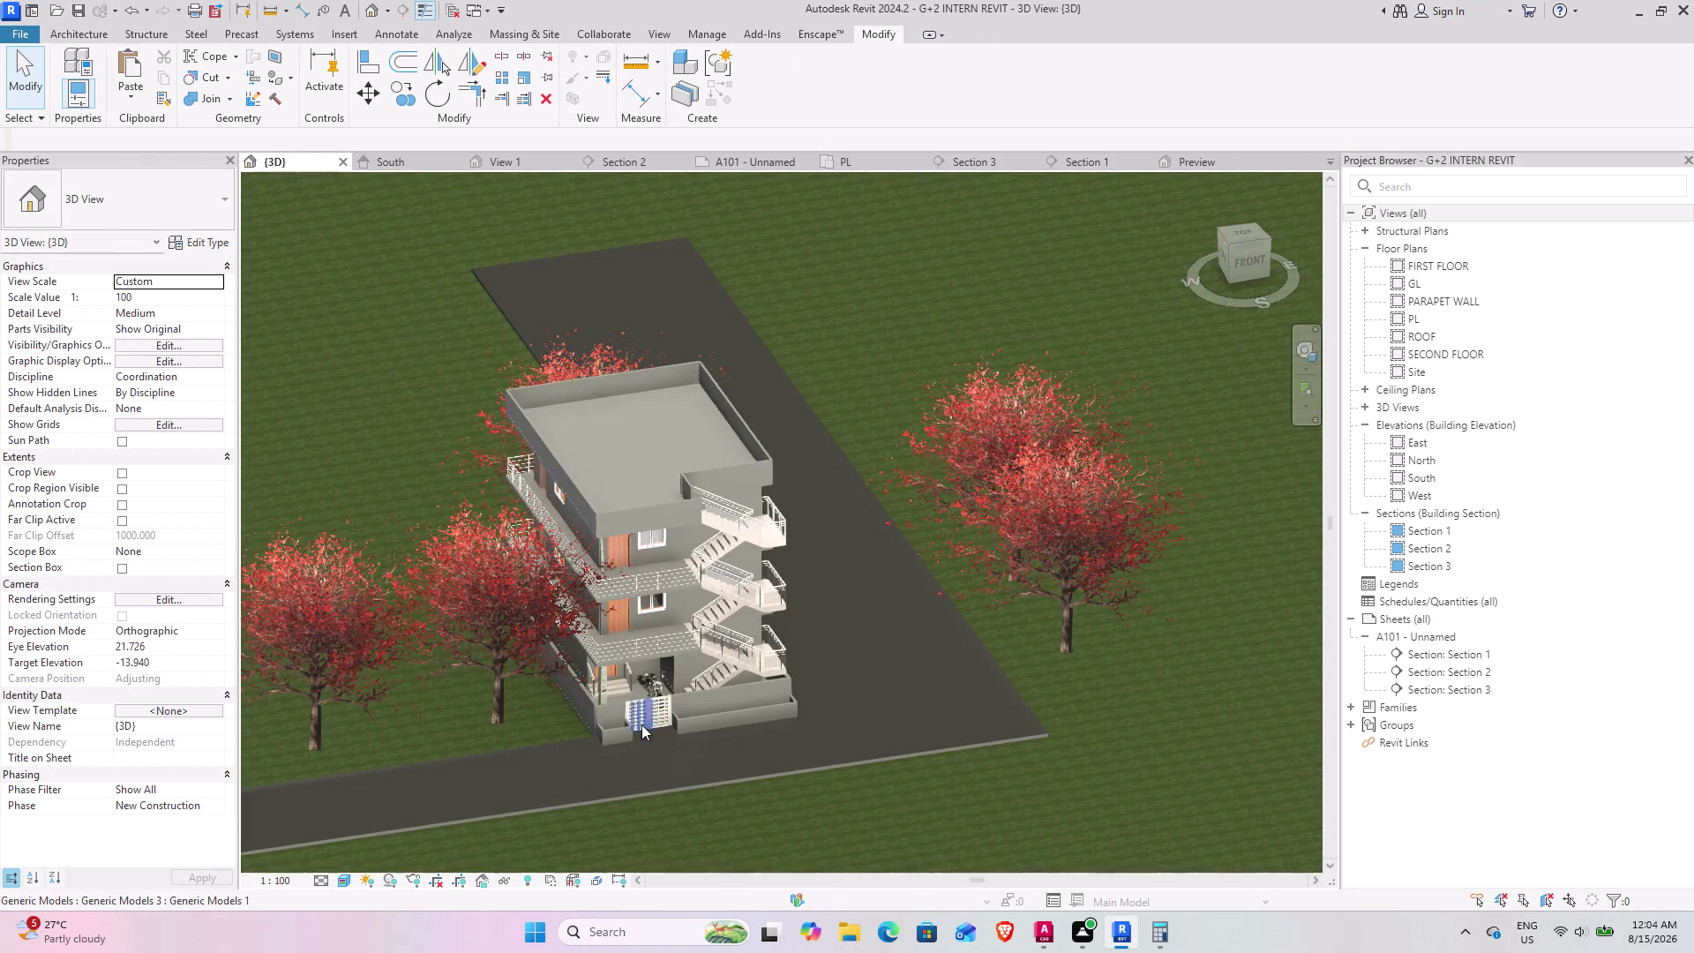
middle_drag(490, 735, 348, 644)
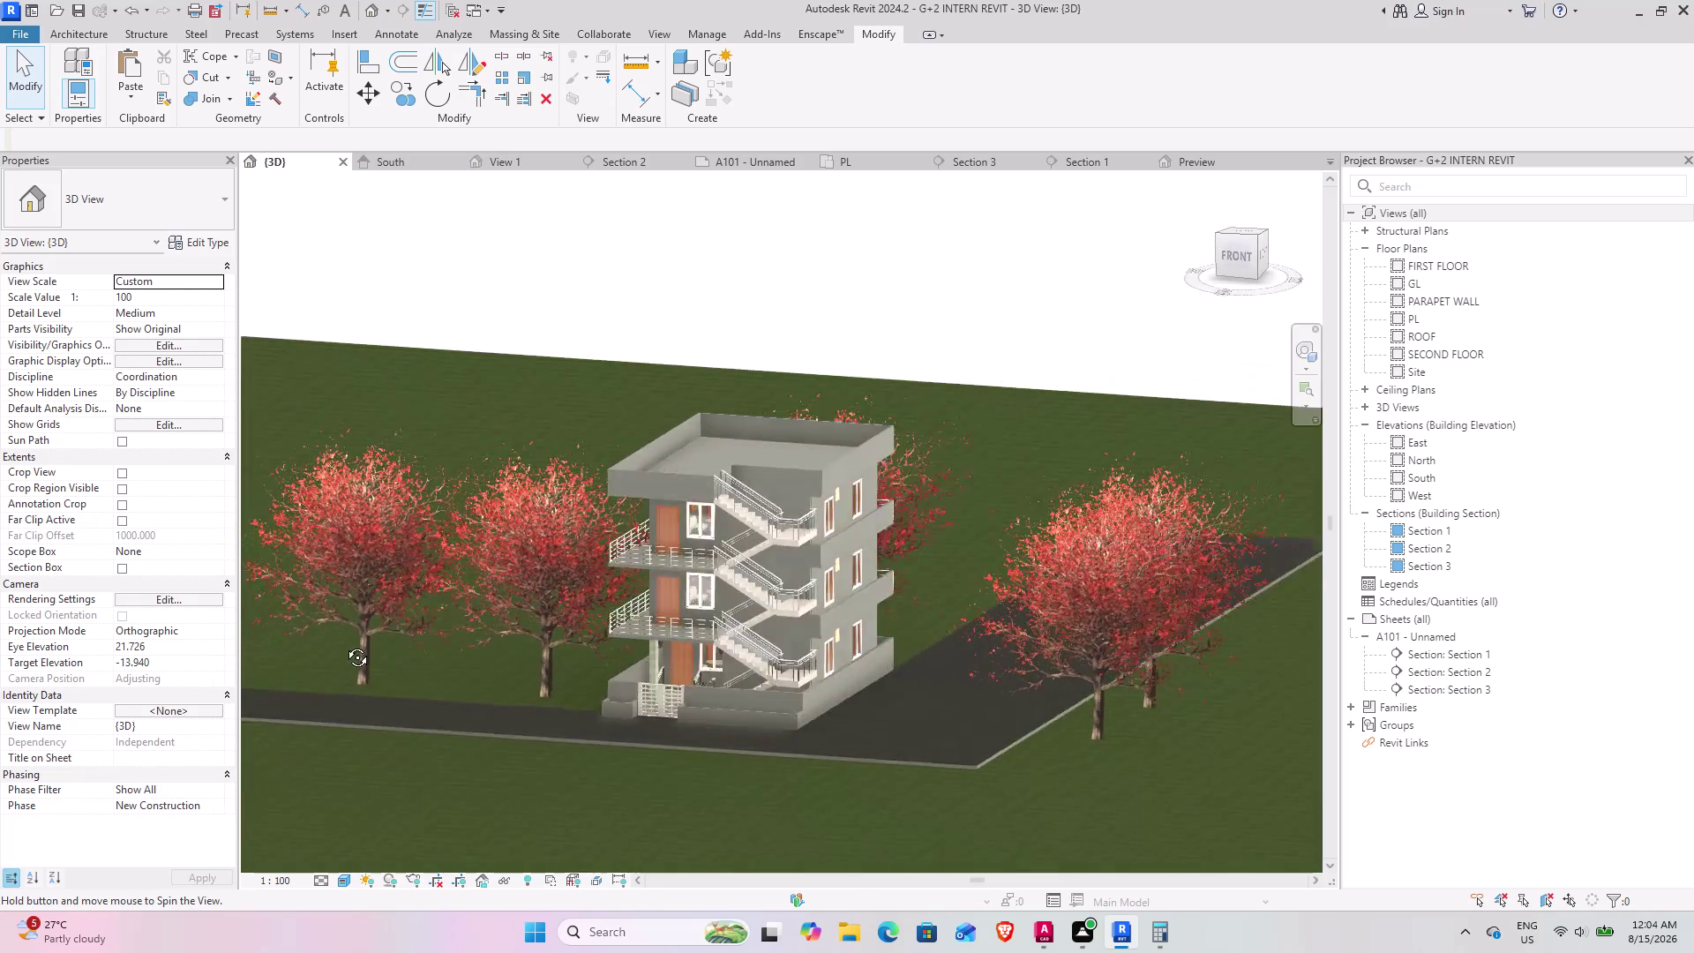
middle_drag(349, 644, 337, 649)
middle_drag(770, 732, 637, 711)
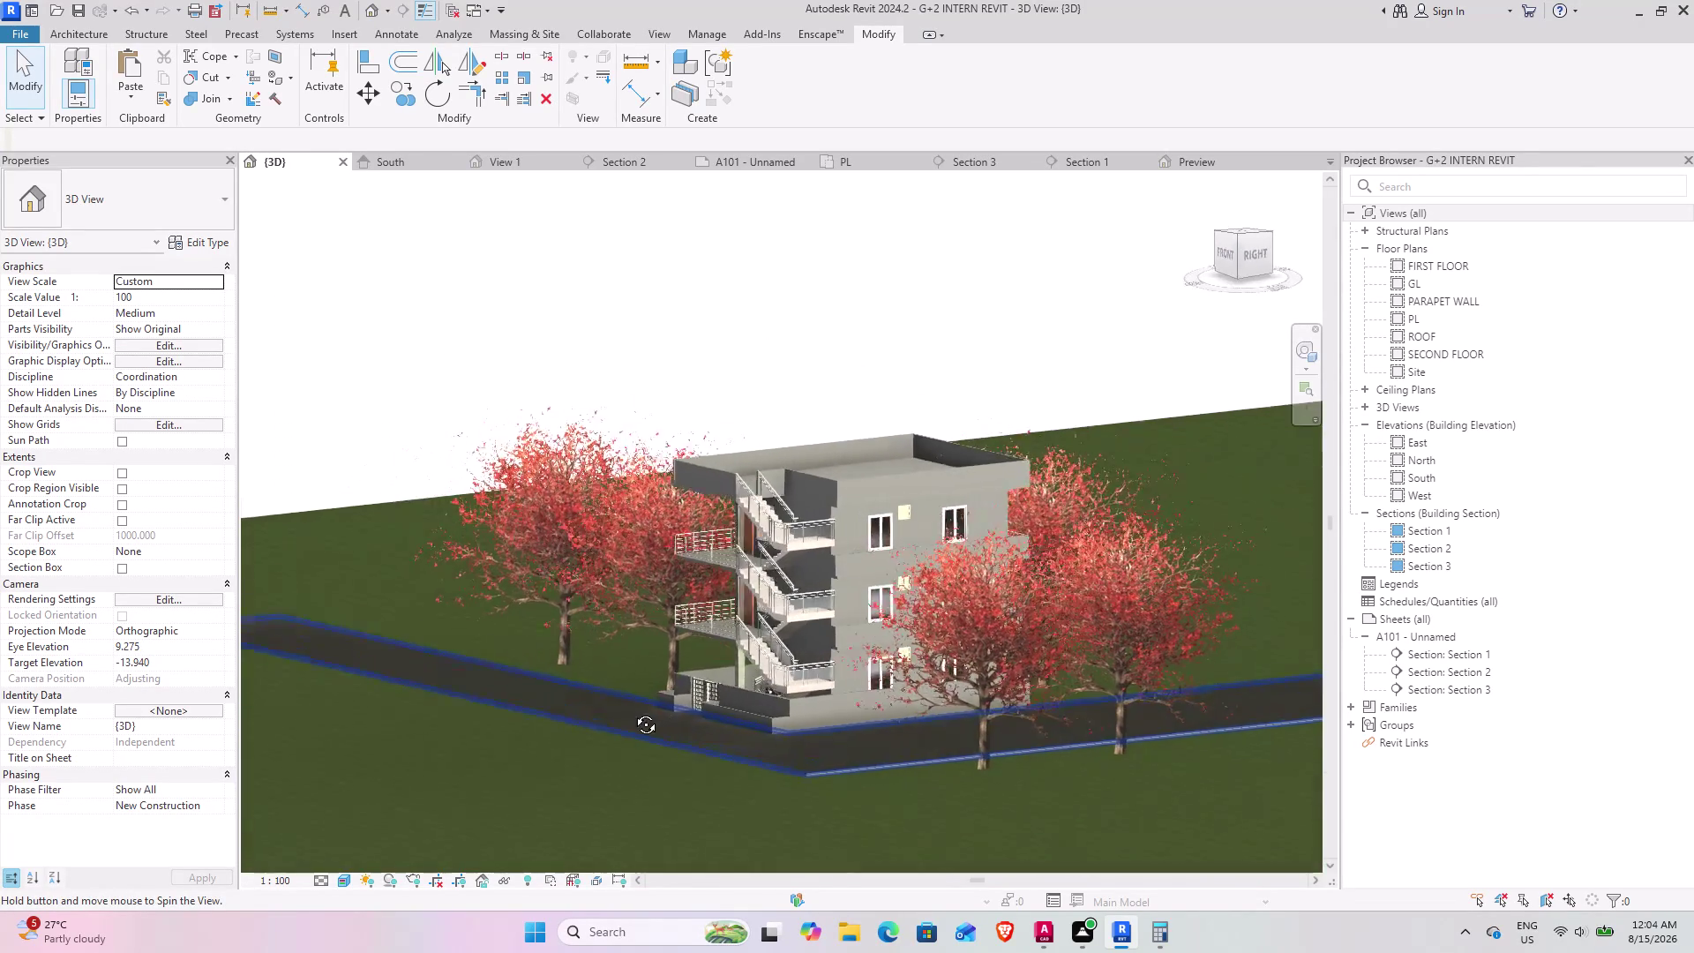
middle_drag(638, 711, 855, 686)
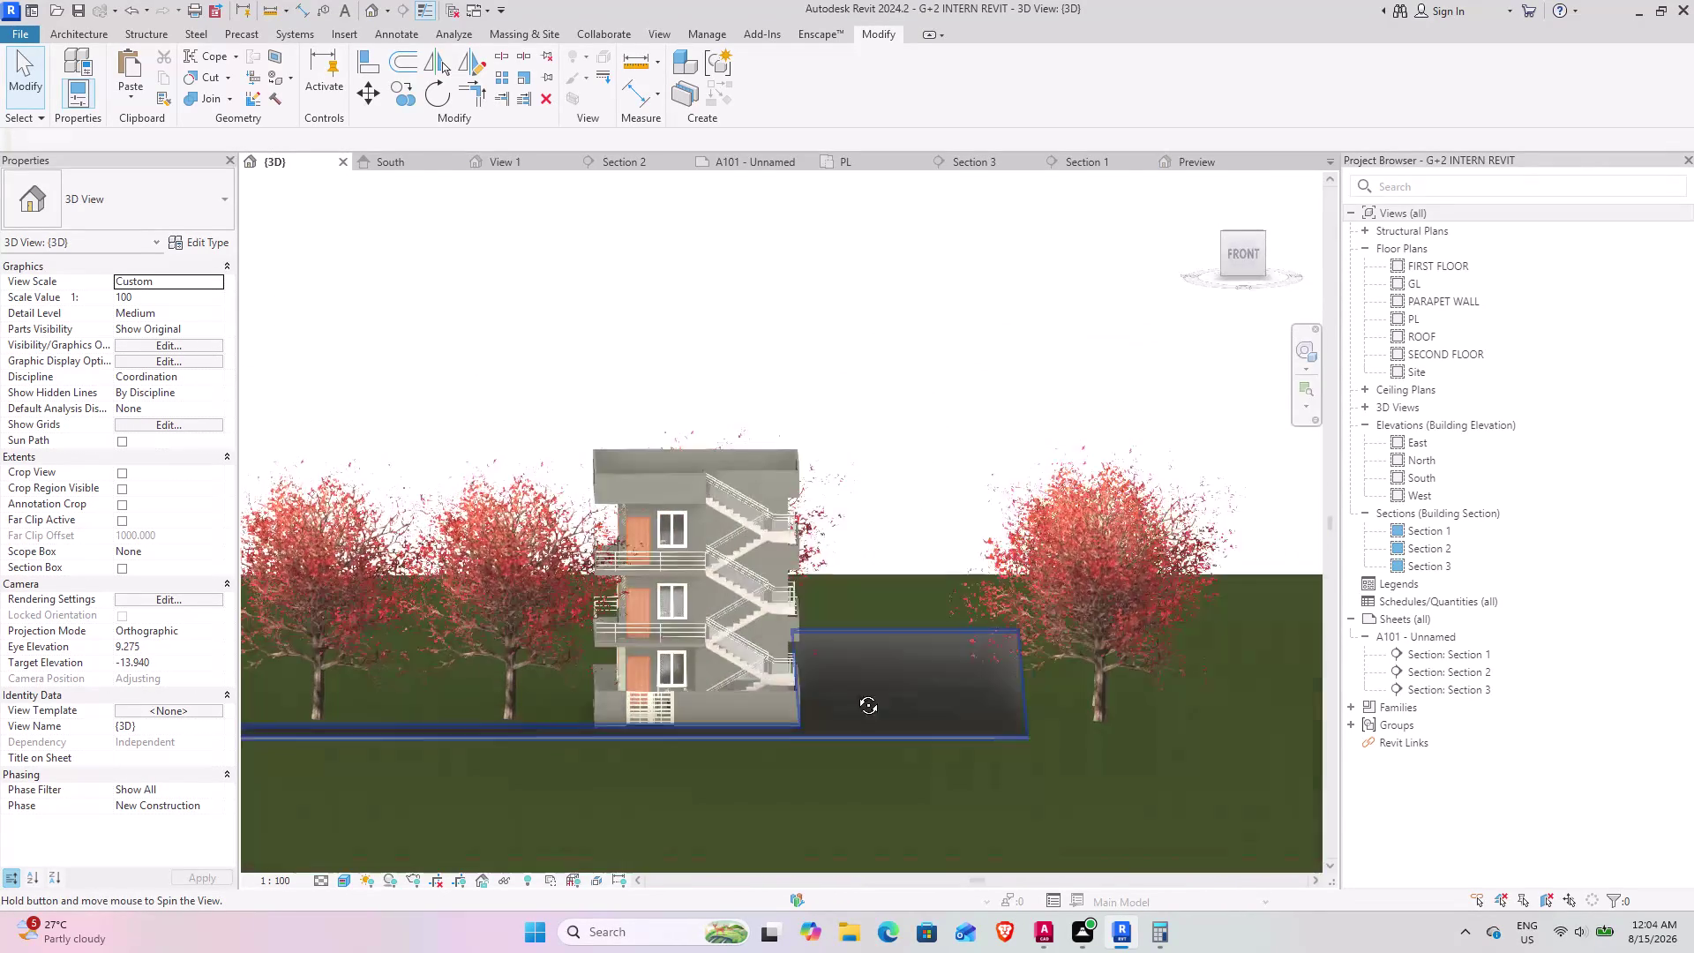
middle_drag(855, 686, 744, 739)
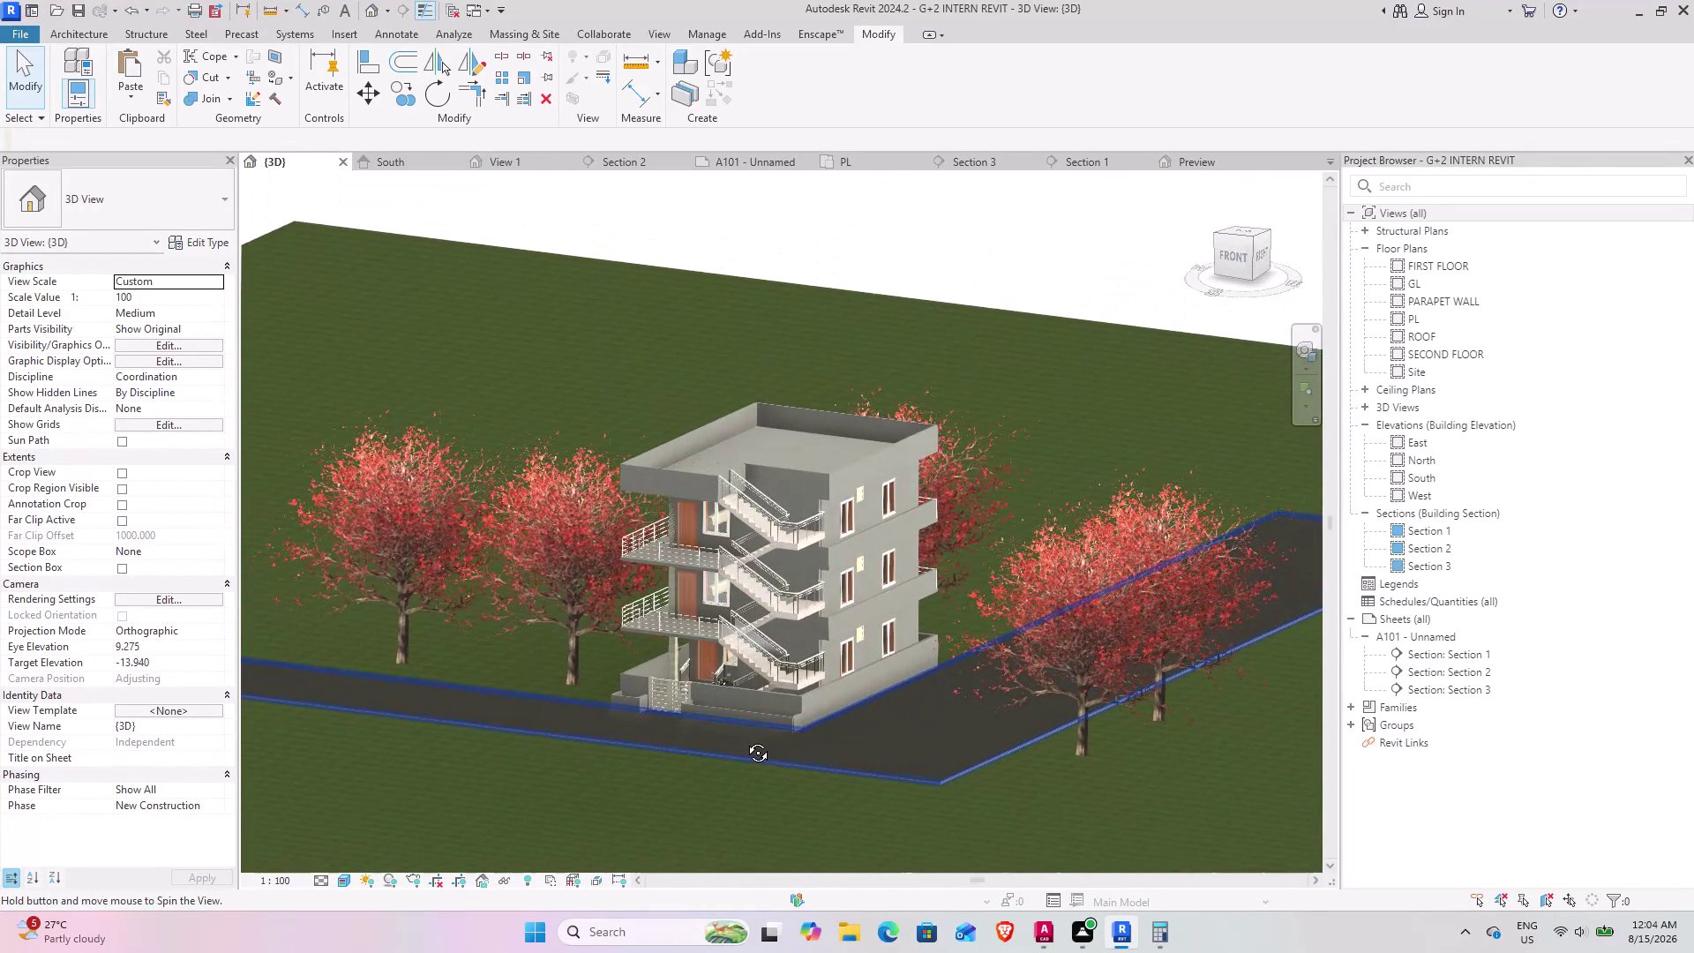
middle_drag(745, 739, 785, 828)
Zoom in around the side stairs, entrance gate and front planters, then return to PL plan.
scroll(up, 3)
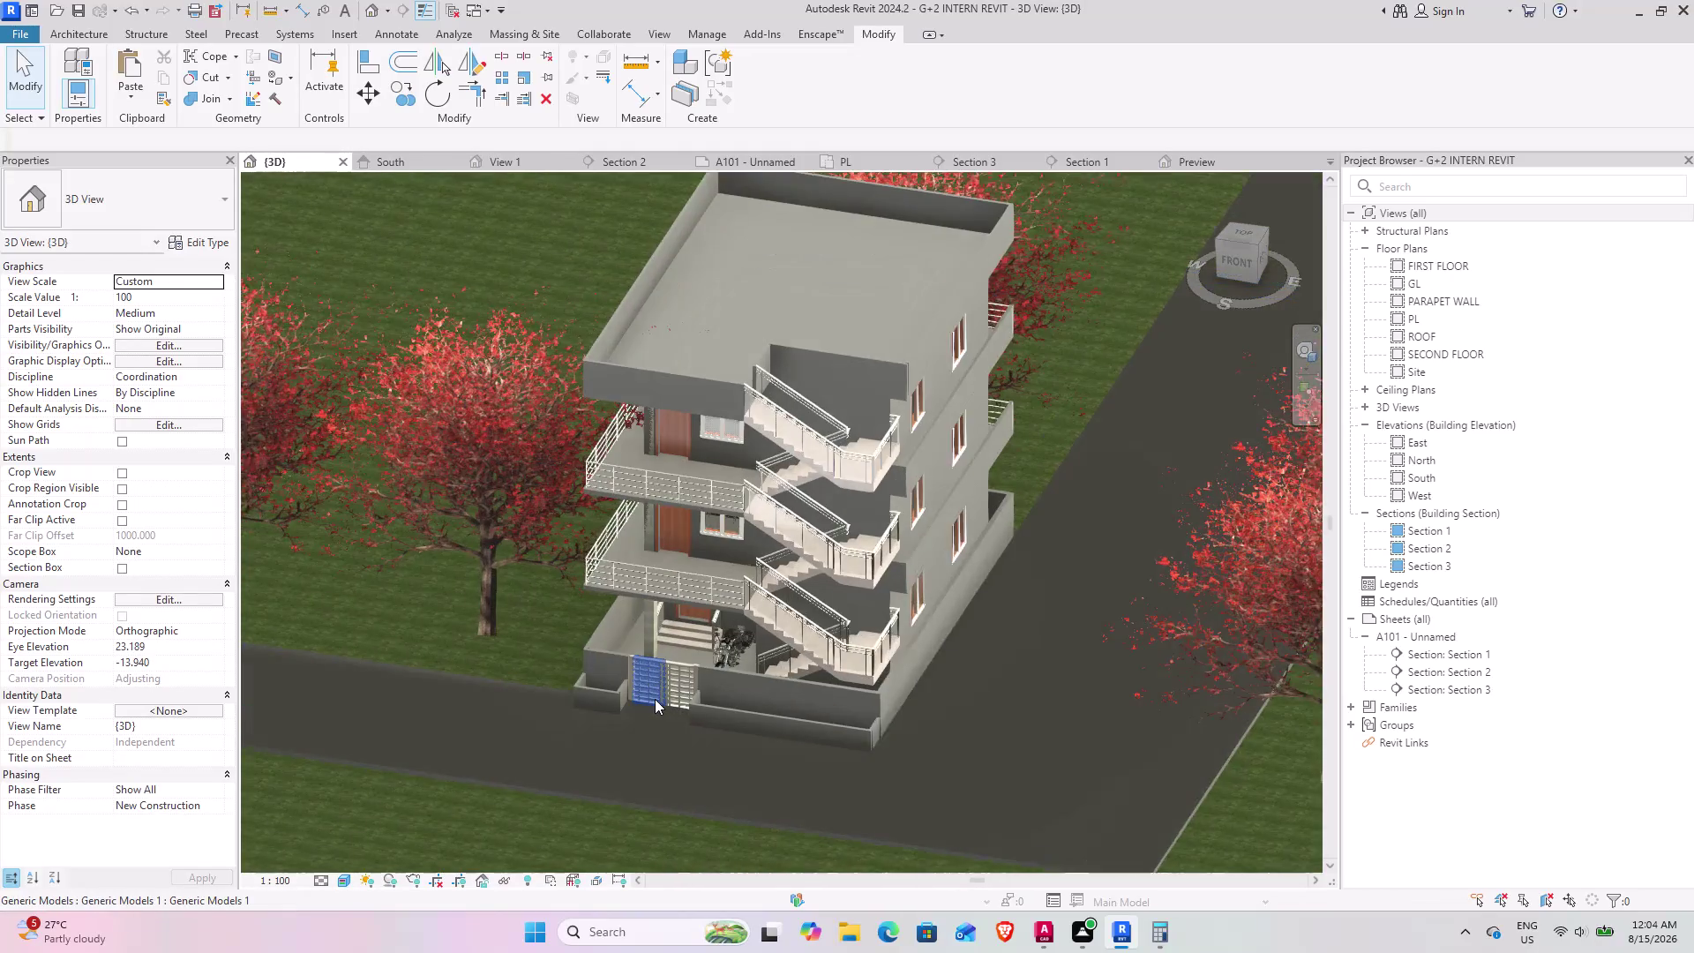
scroll(up, 3)
scroll(up, 3)
middle_drag(639, 725, 925, 772)
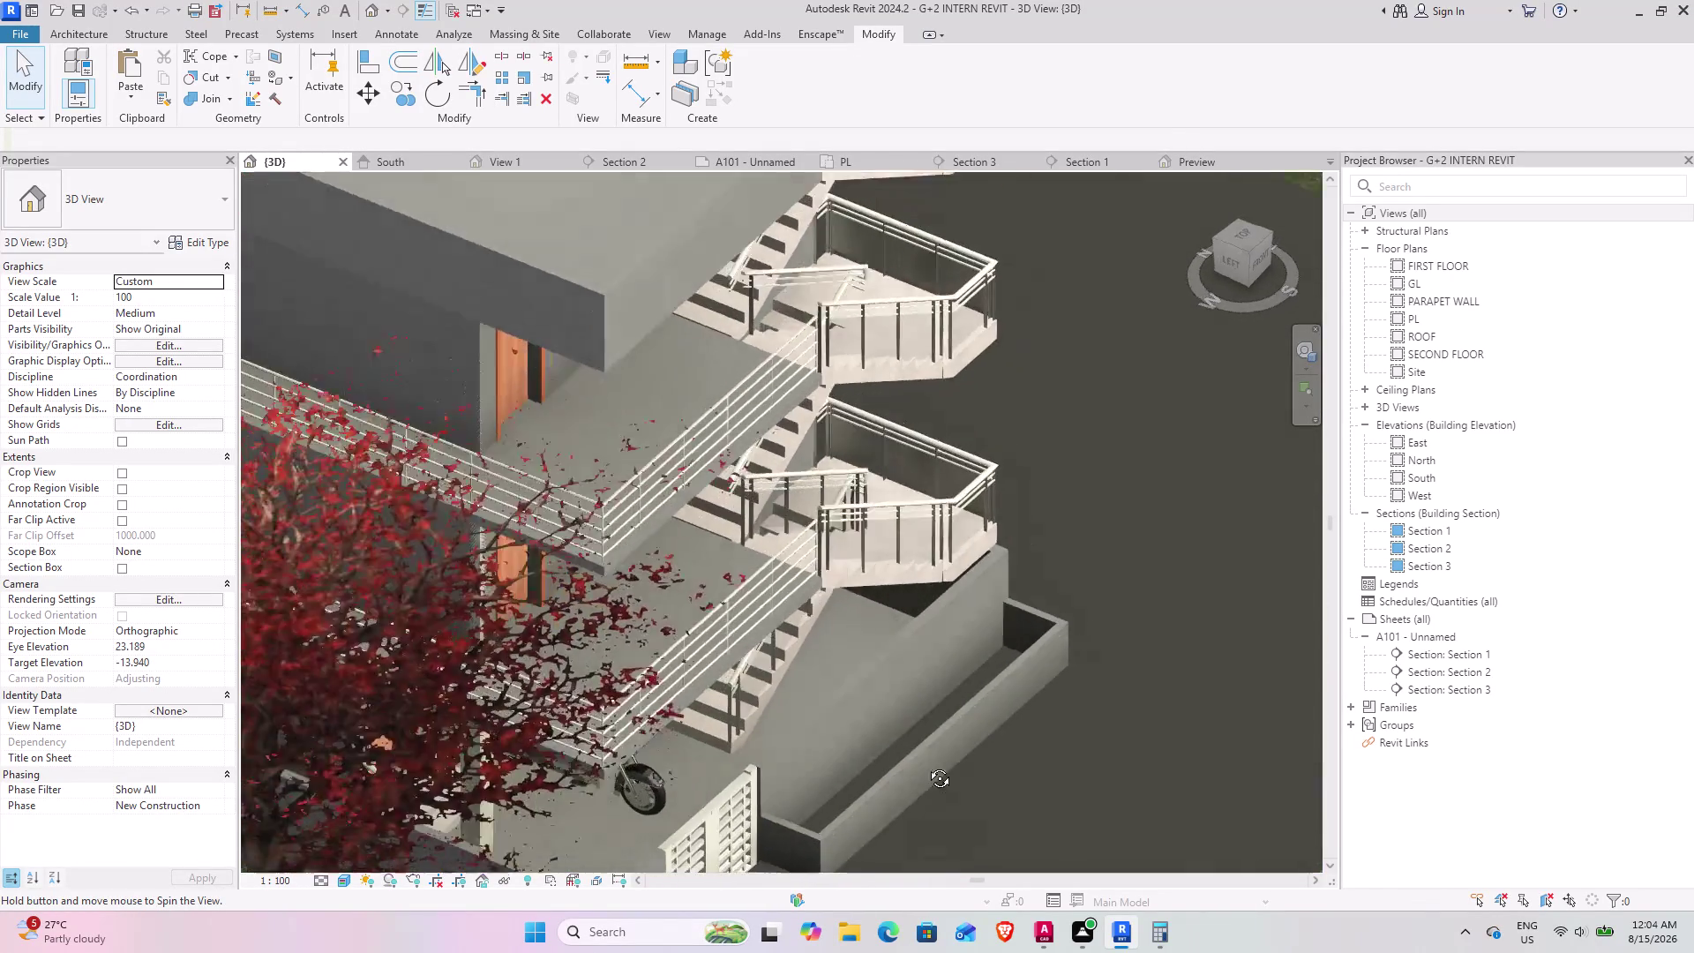
middle_drag(924, 772, 743, 740)
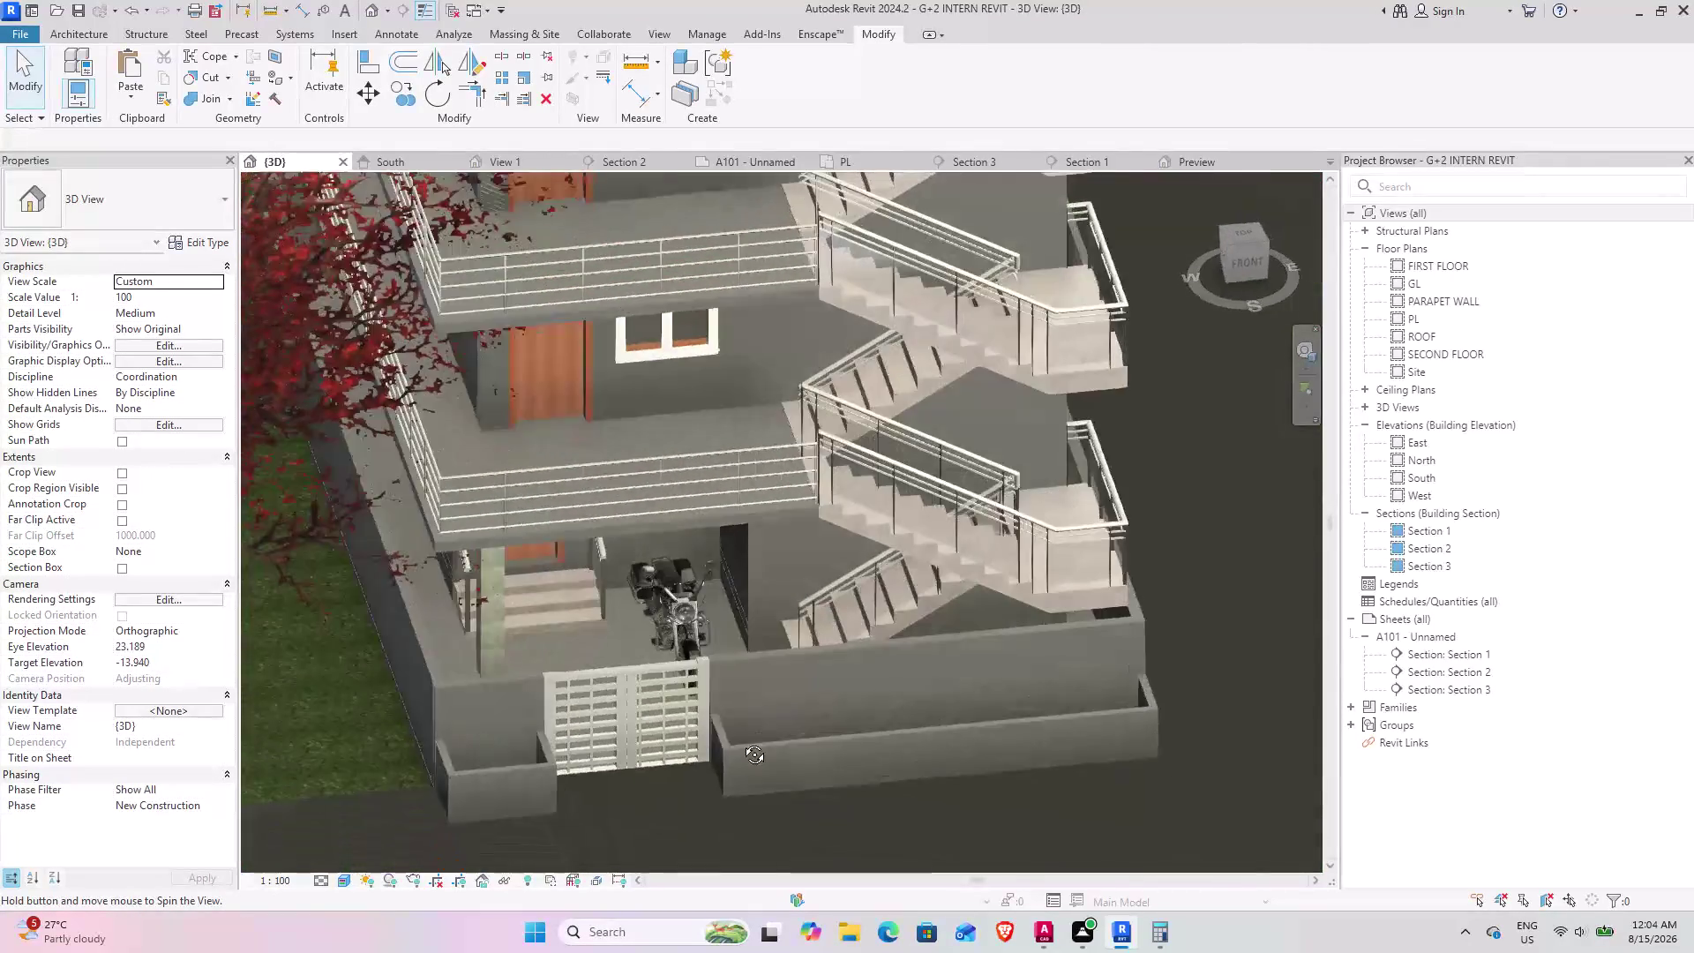
middle_drag(744, 741, 672, 658)
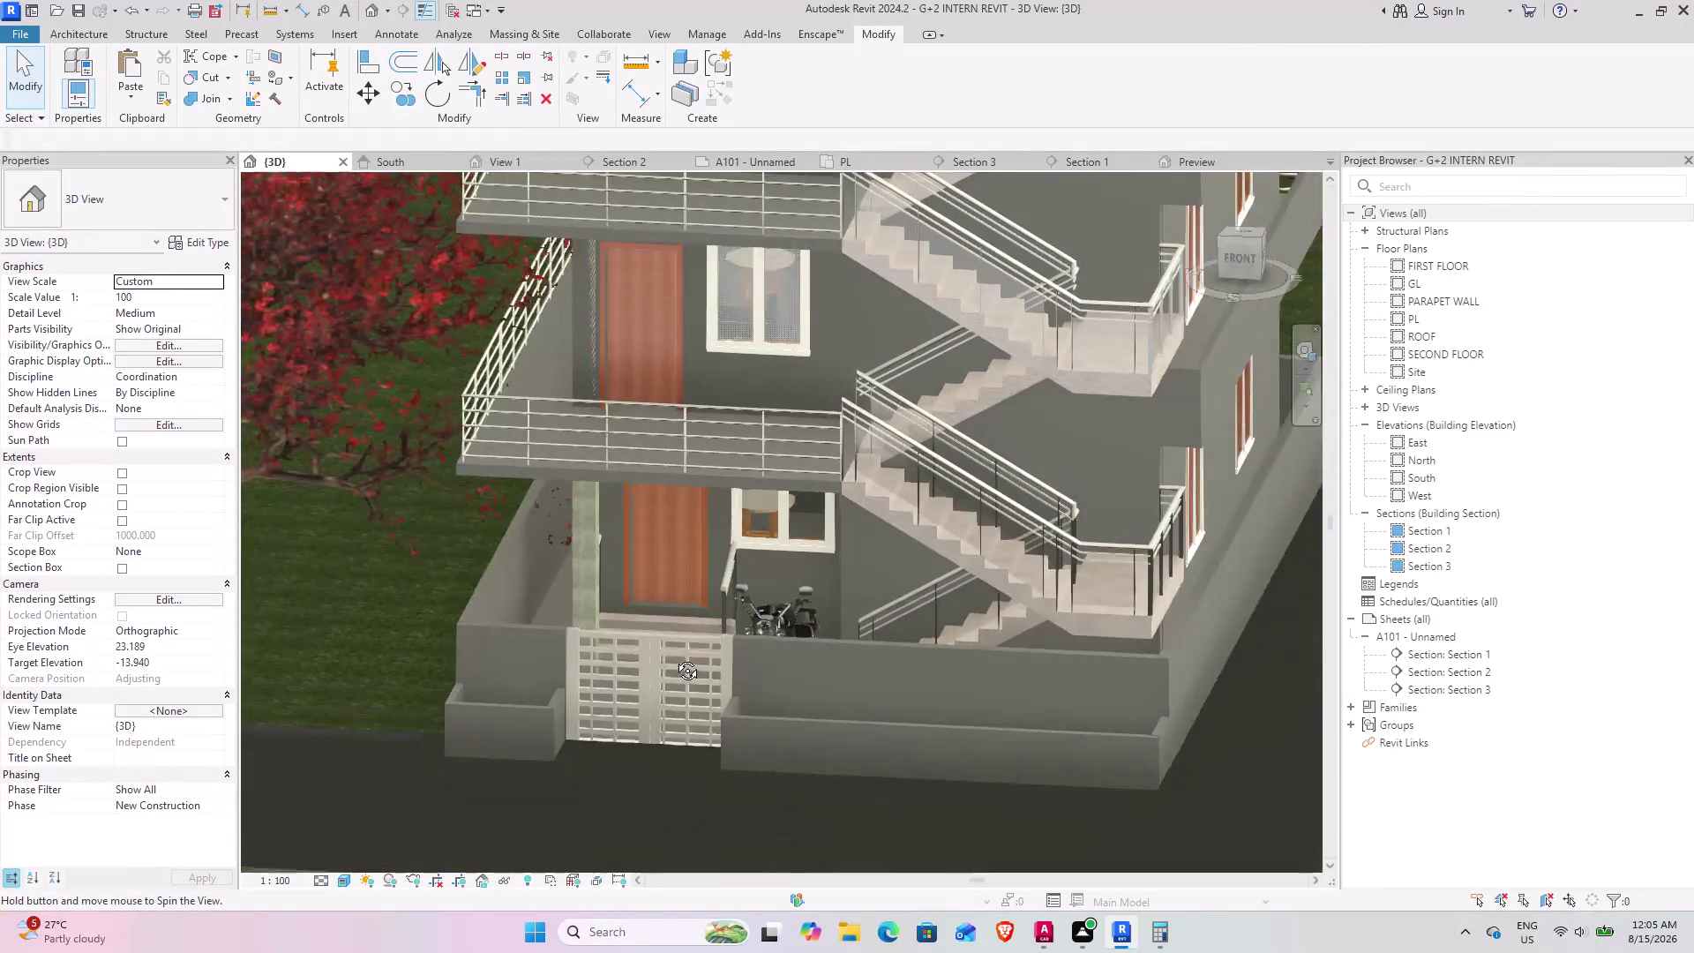
middle_drag(671, 658, 531, 694)
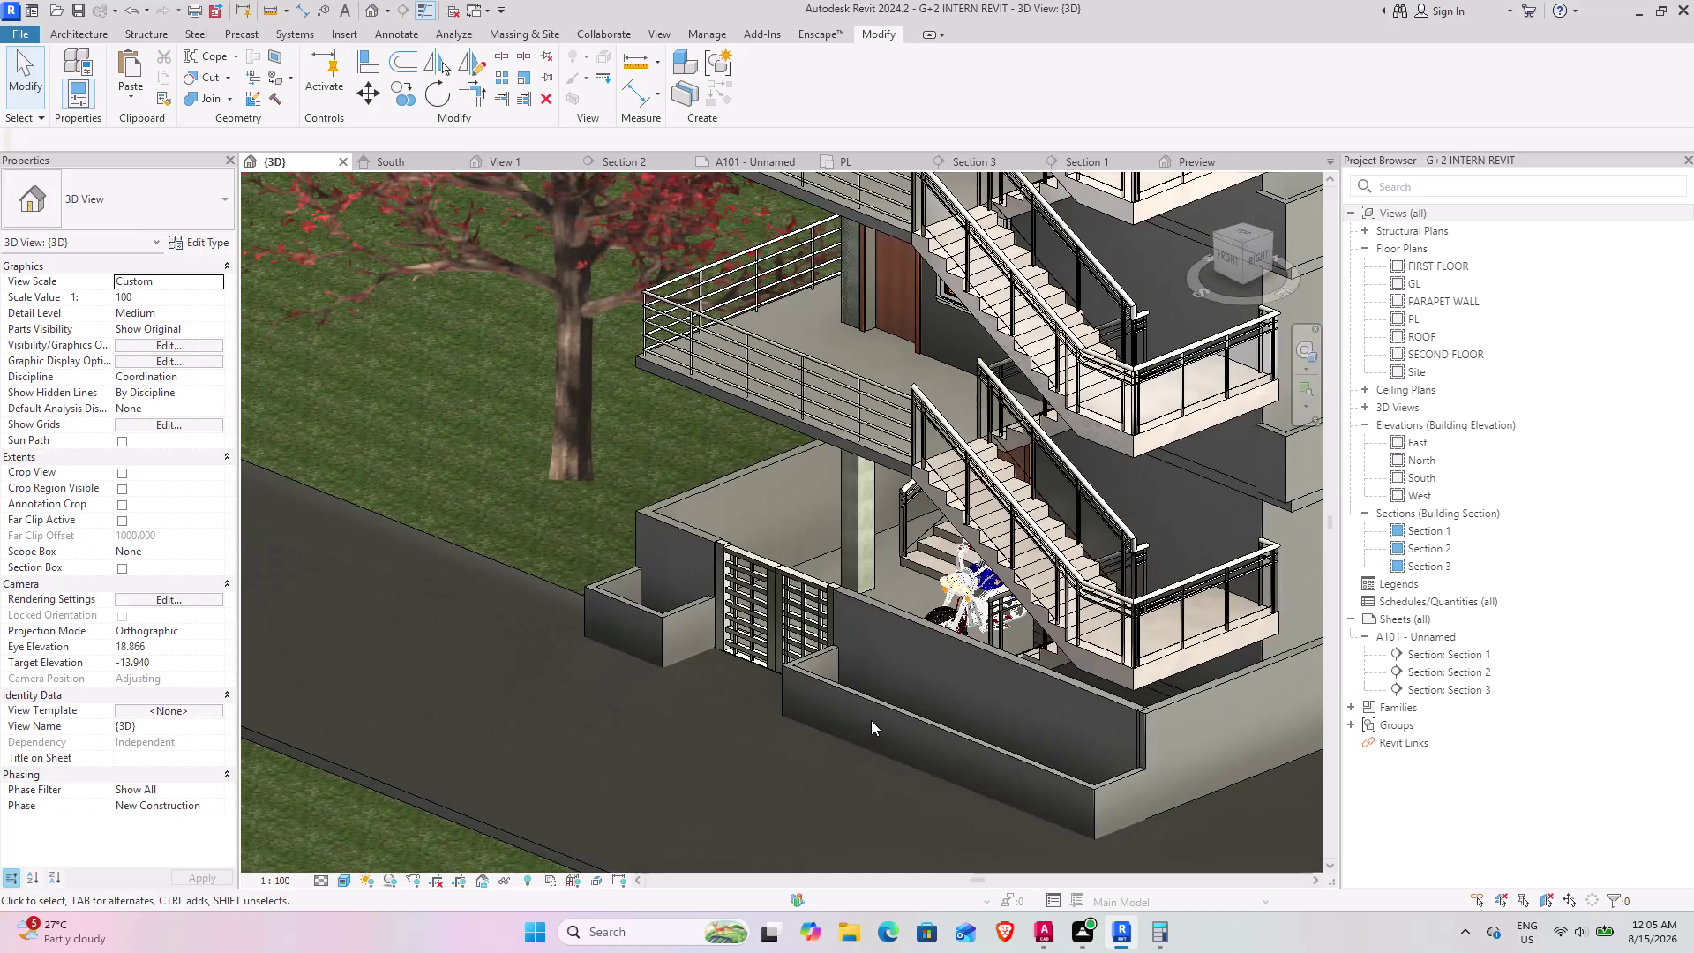
middle_drag(863, 720, 764, 724)
scroll(up, 3)
middle_drag(930, 730, 882, 684)
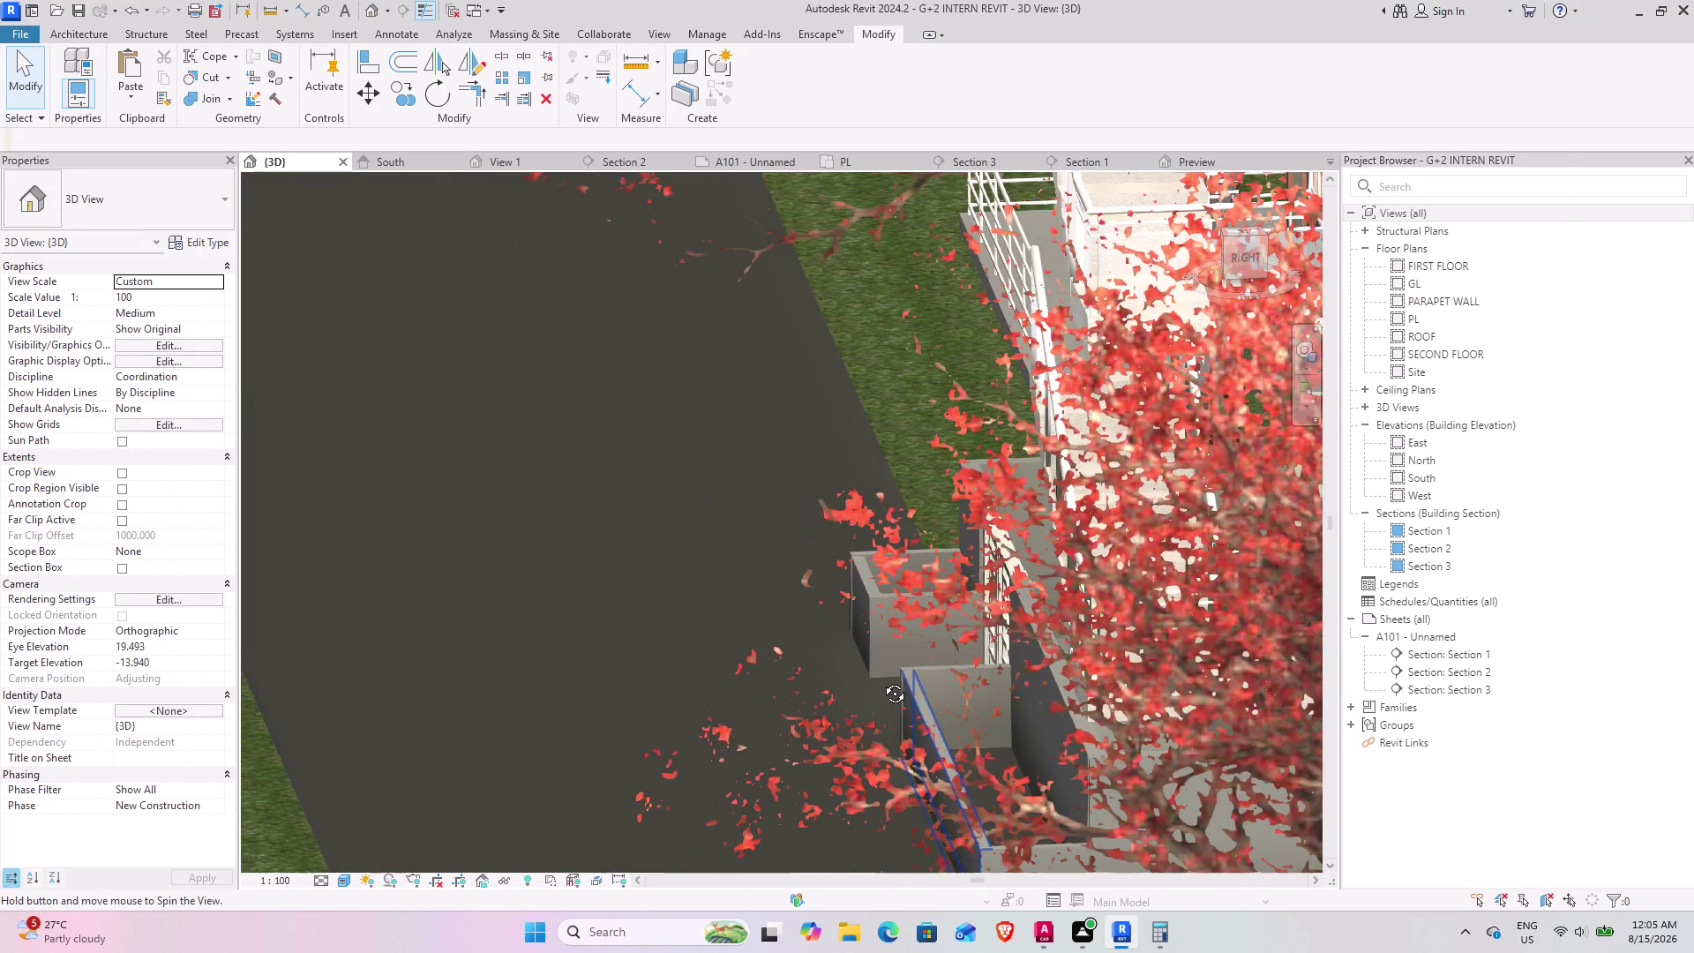
middle_drag(882, 684, 1021, 813)
middle_drag(772, 751, 795, 738)
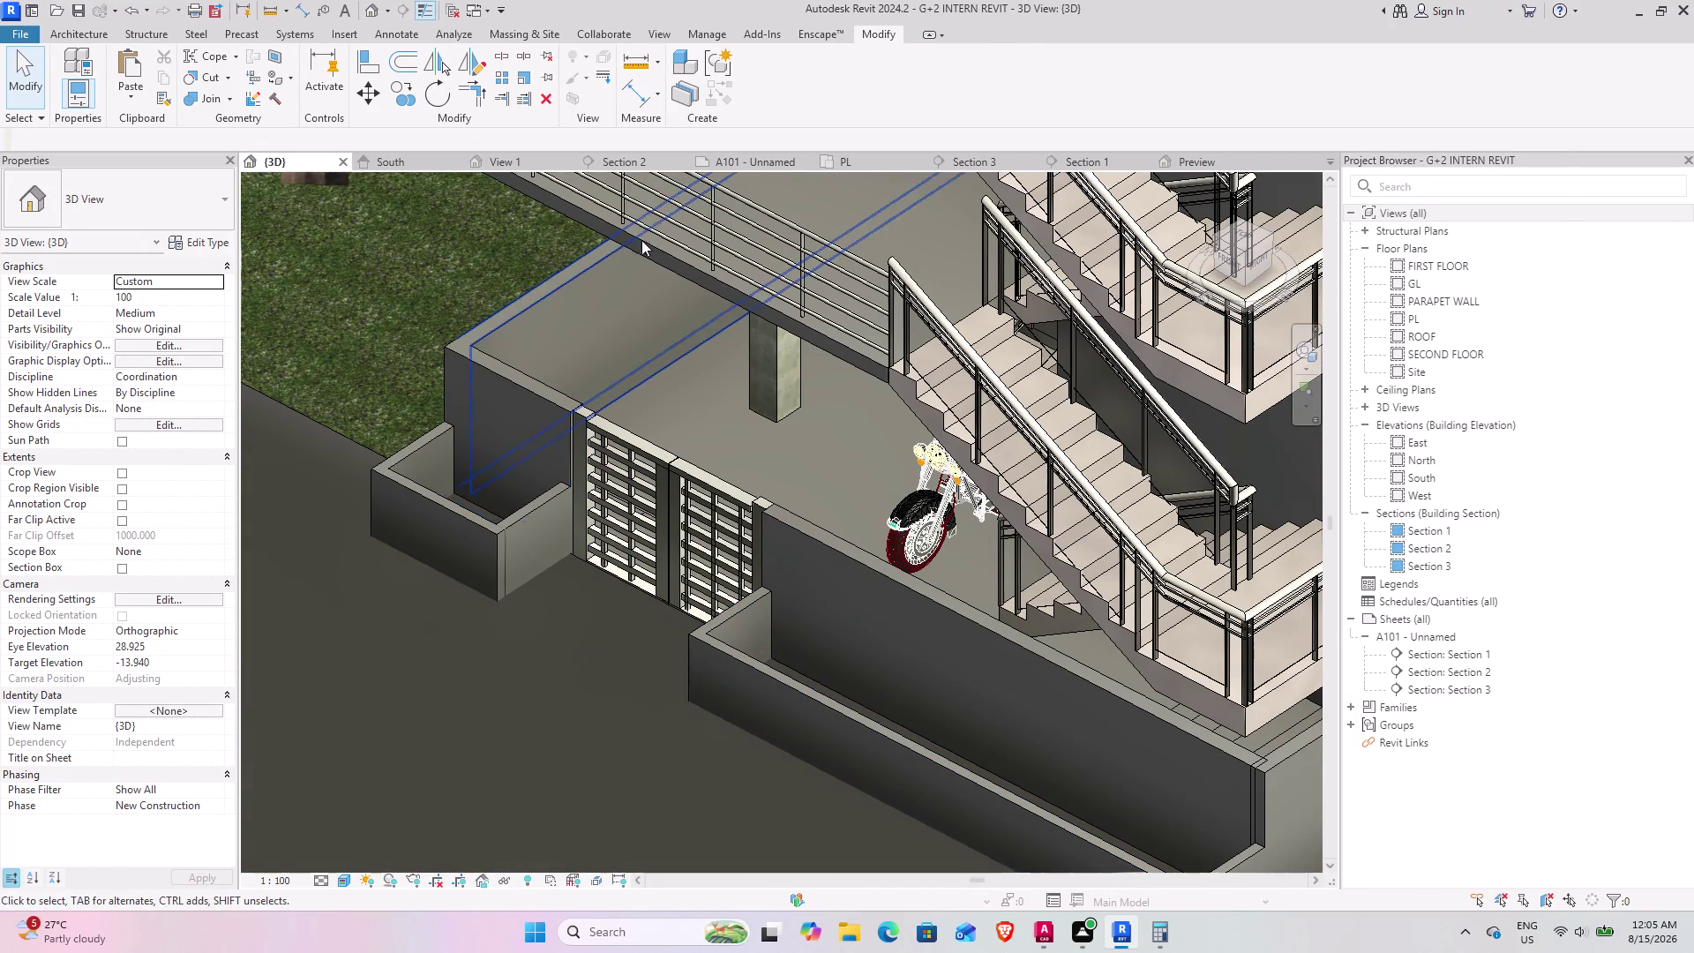
click(884, 158)
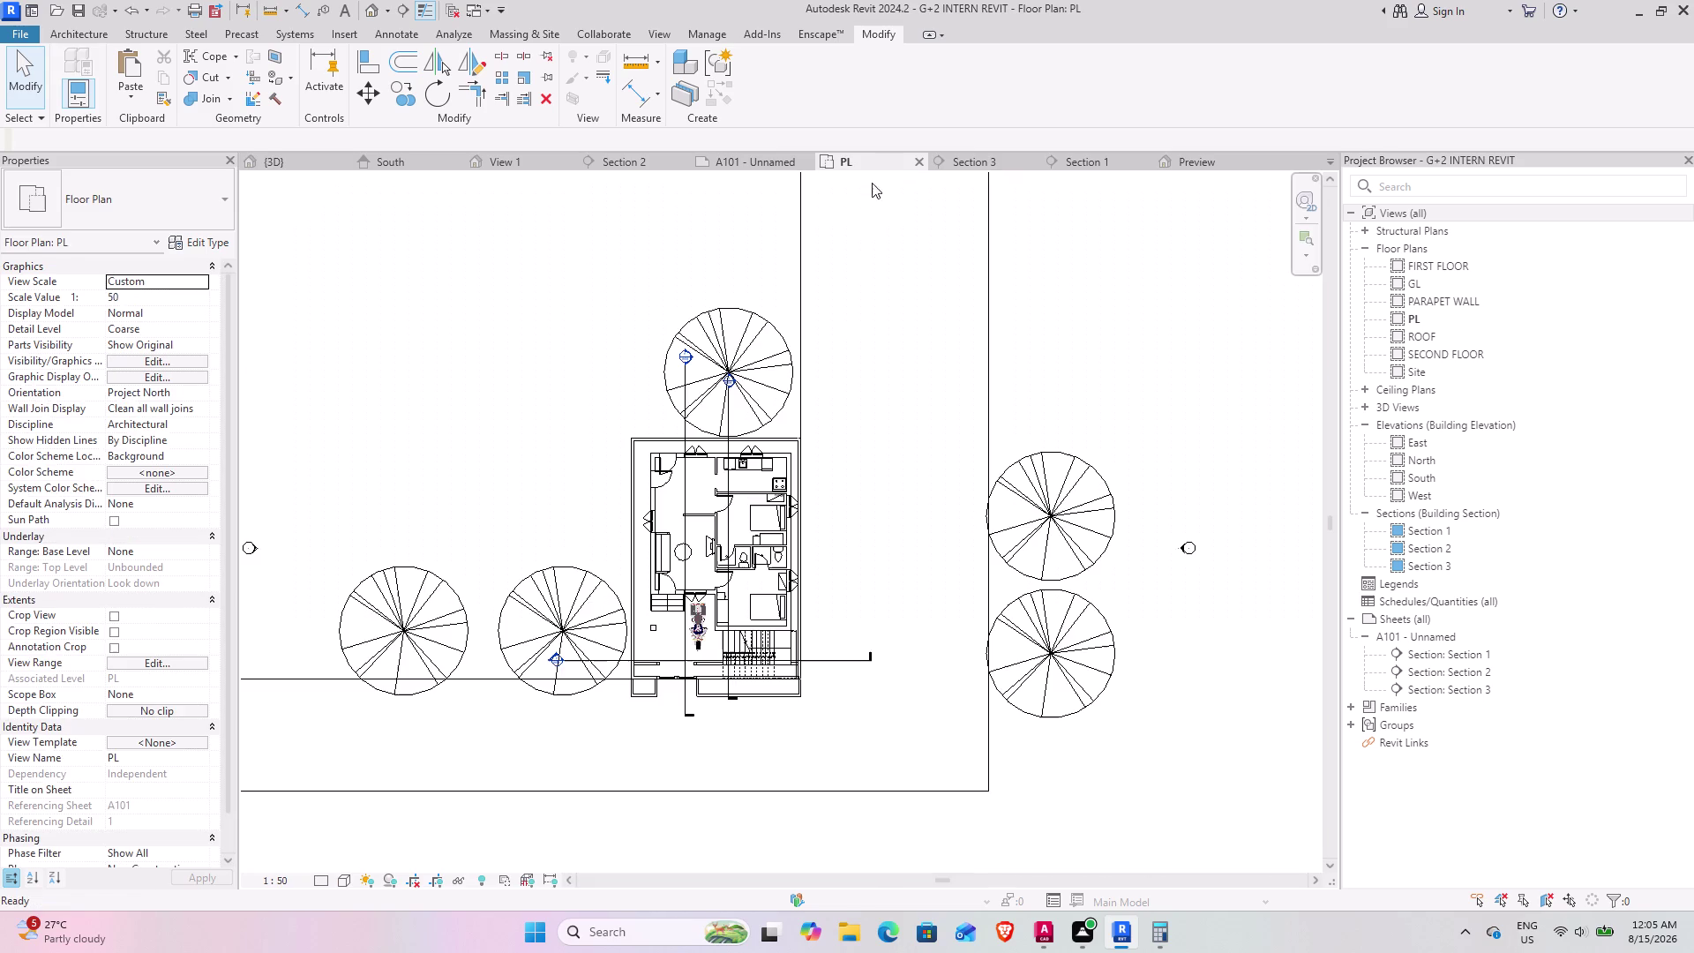
Pan the PL plan to the entrance and start the Architecture Floor tool.
scroll(down, 3)
scroll(up, 3)
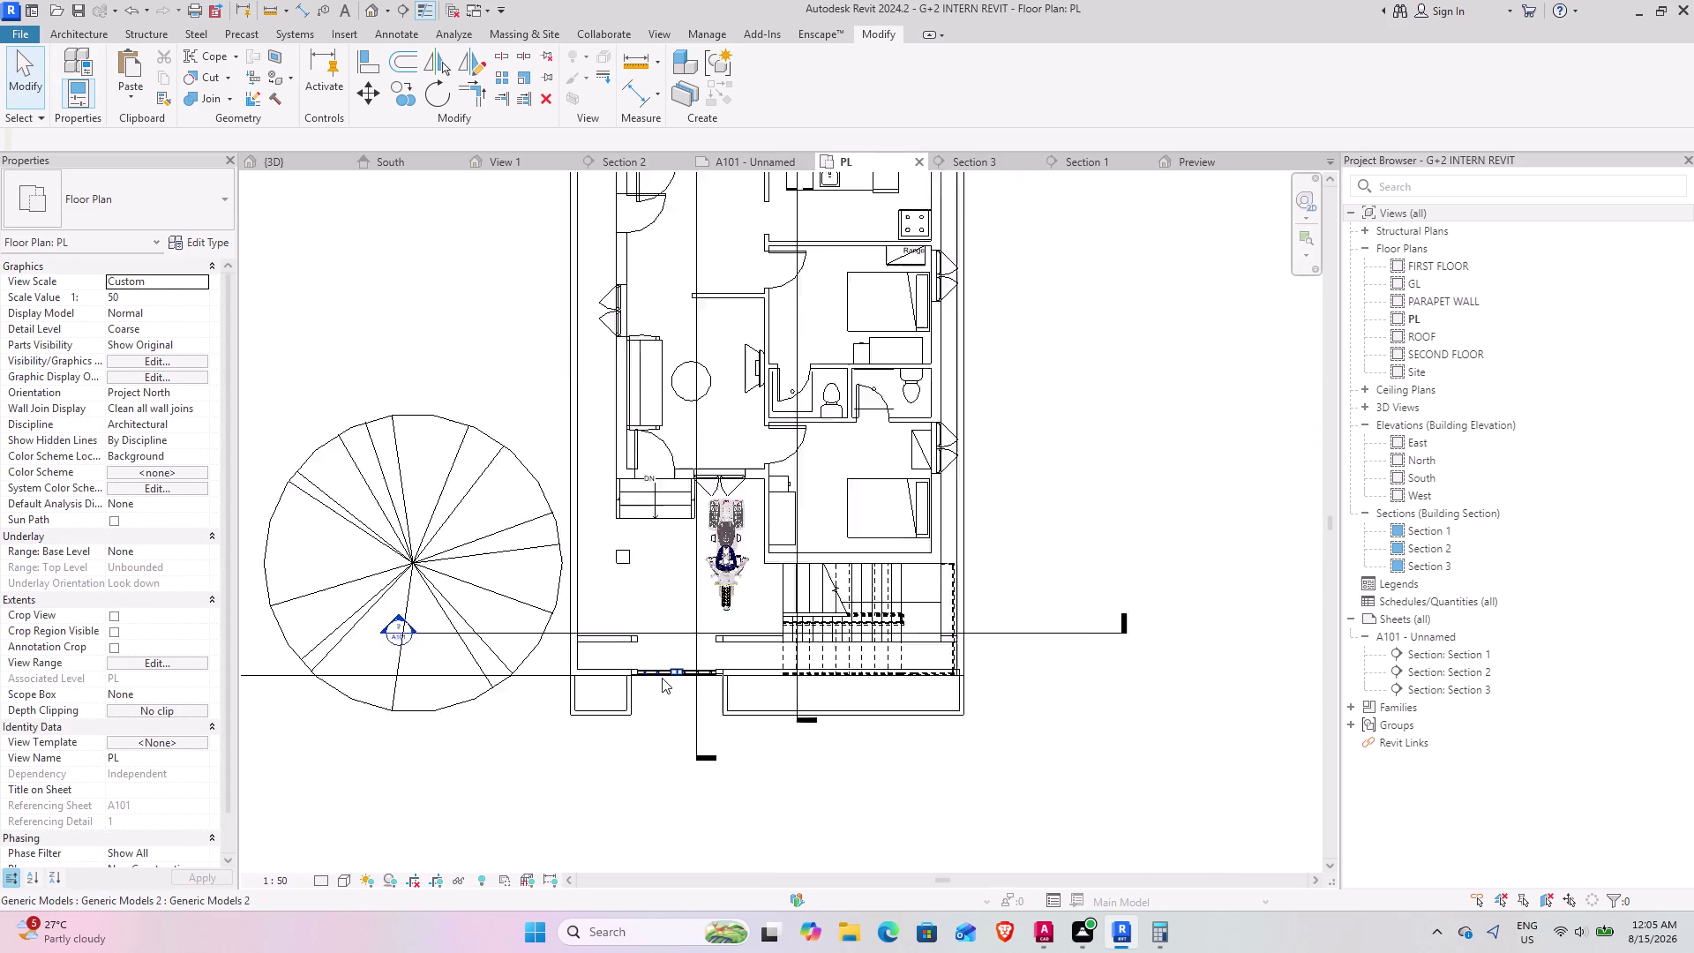
scroll(up, 3)
middle_drag(572, 627, 631, 570)
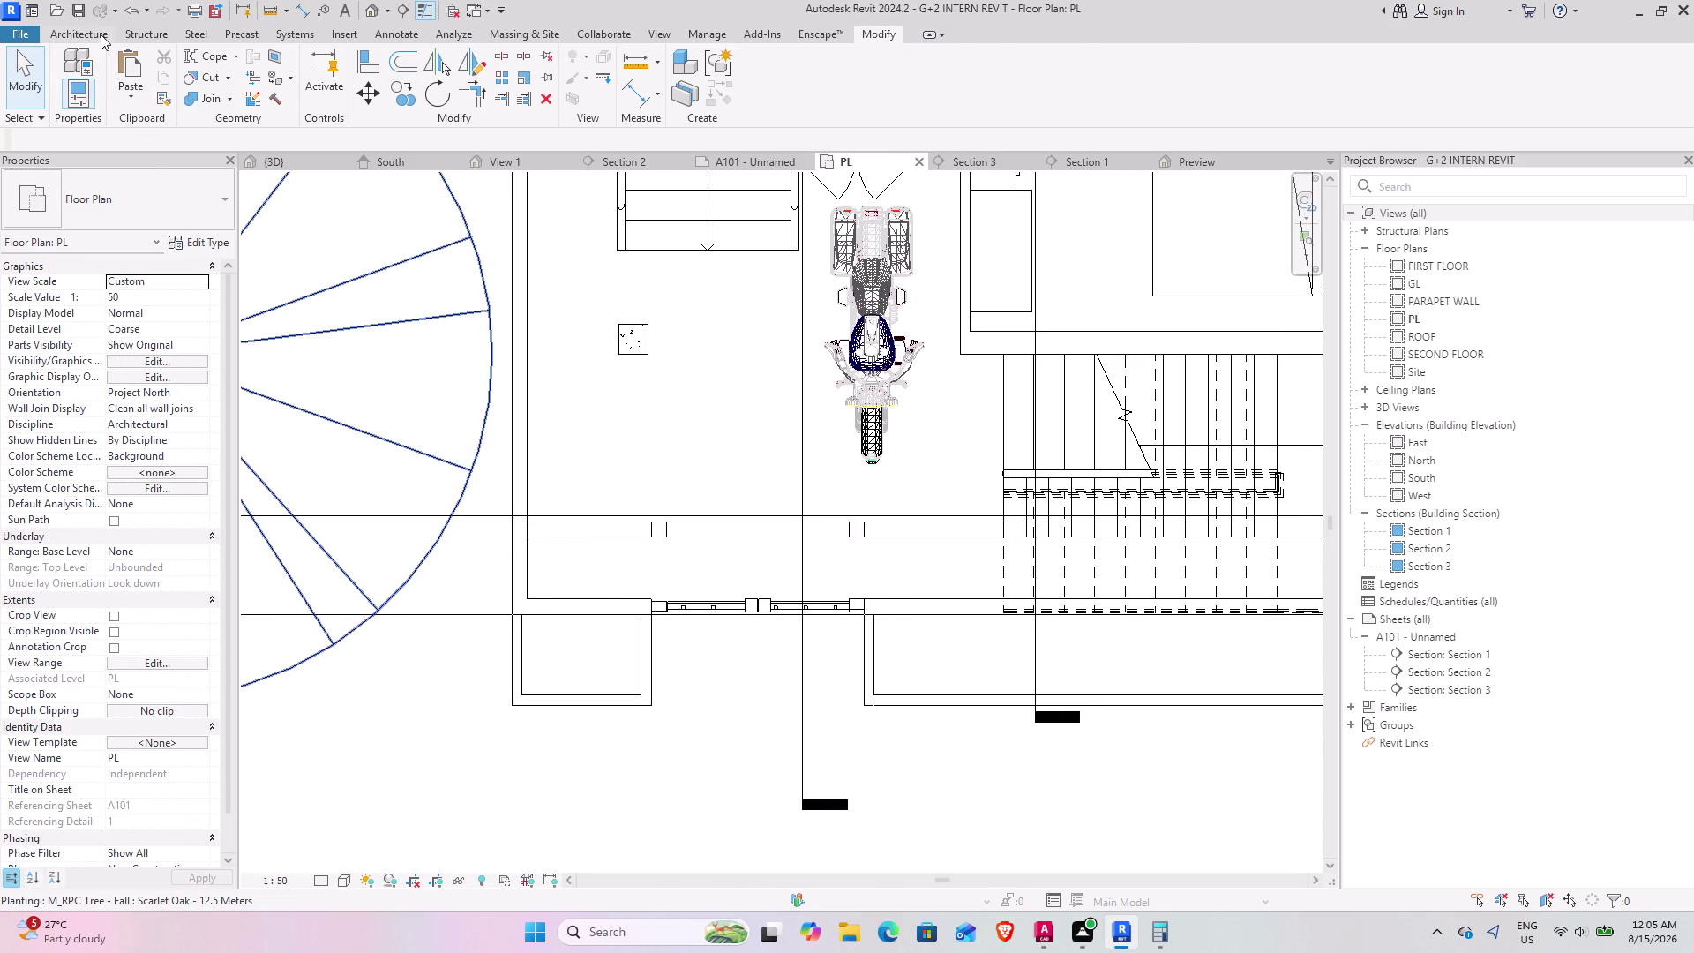
click(100, 34)
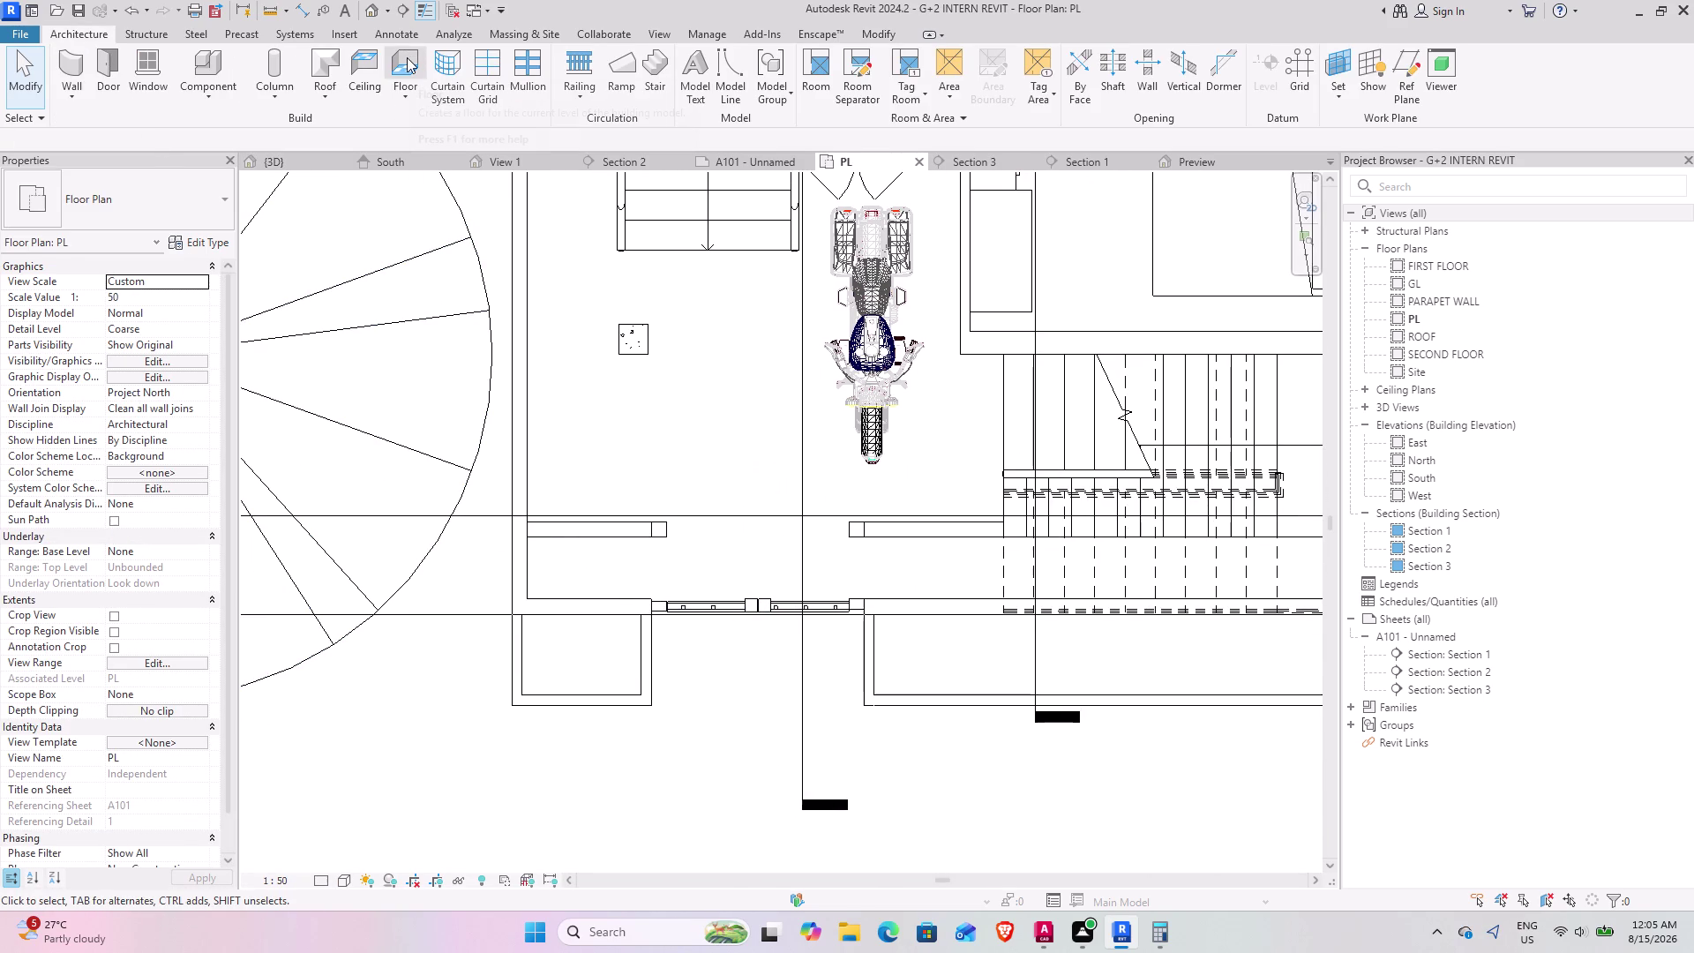
click(407, 57)
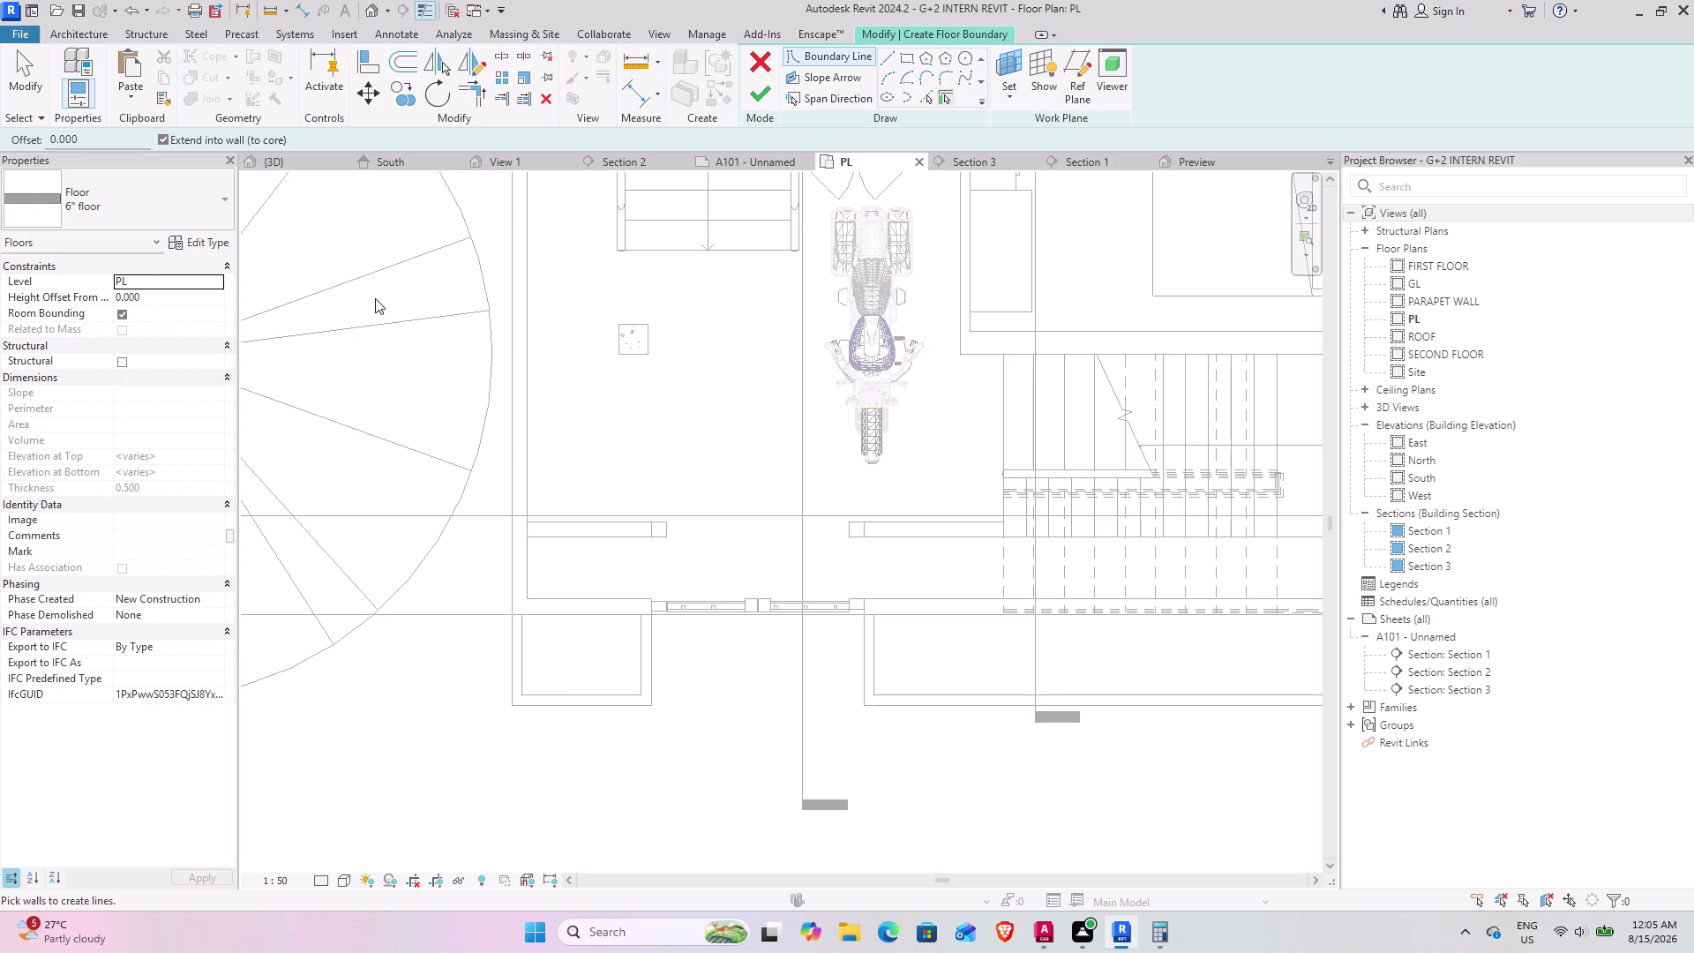
Sketch rectangular floor boundaries inside the left and right planter boxes.
click(899, 59)
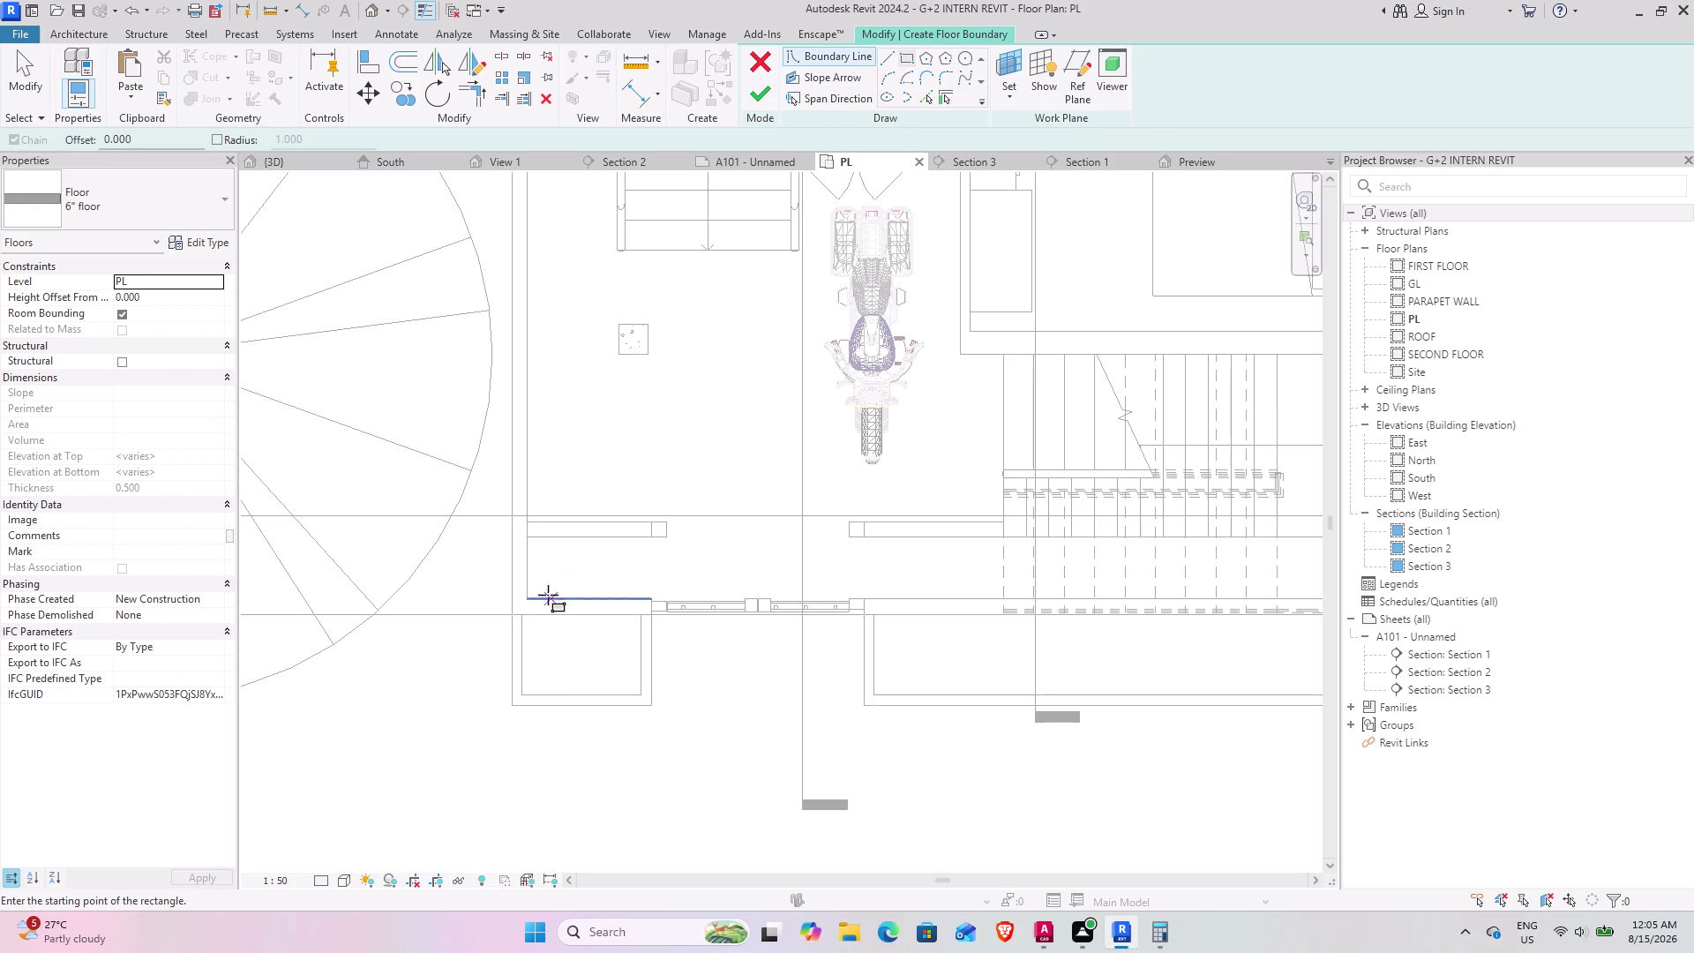
click(523, 620)
click(643, 692)
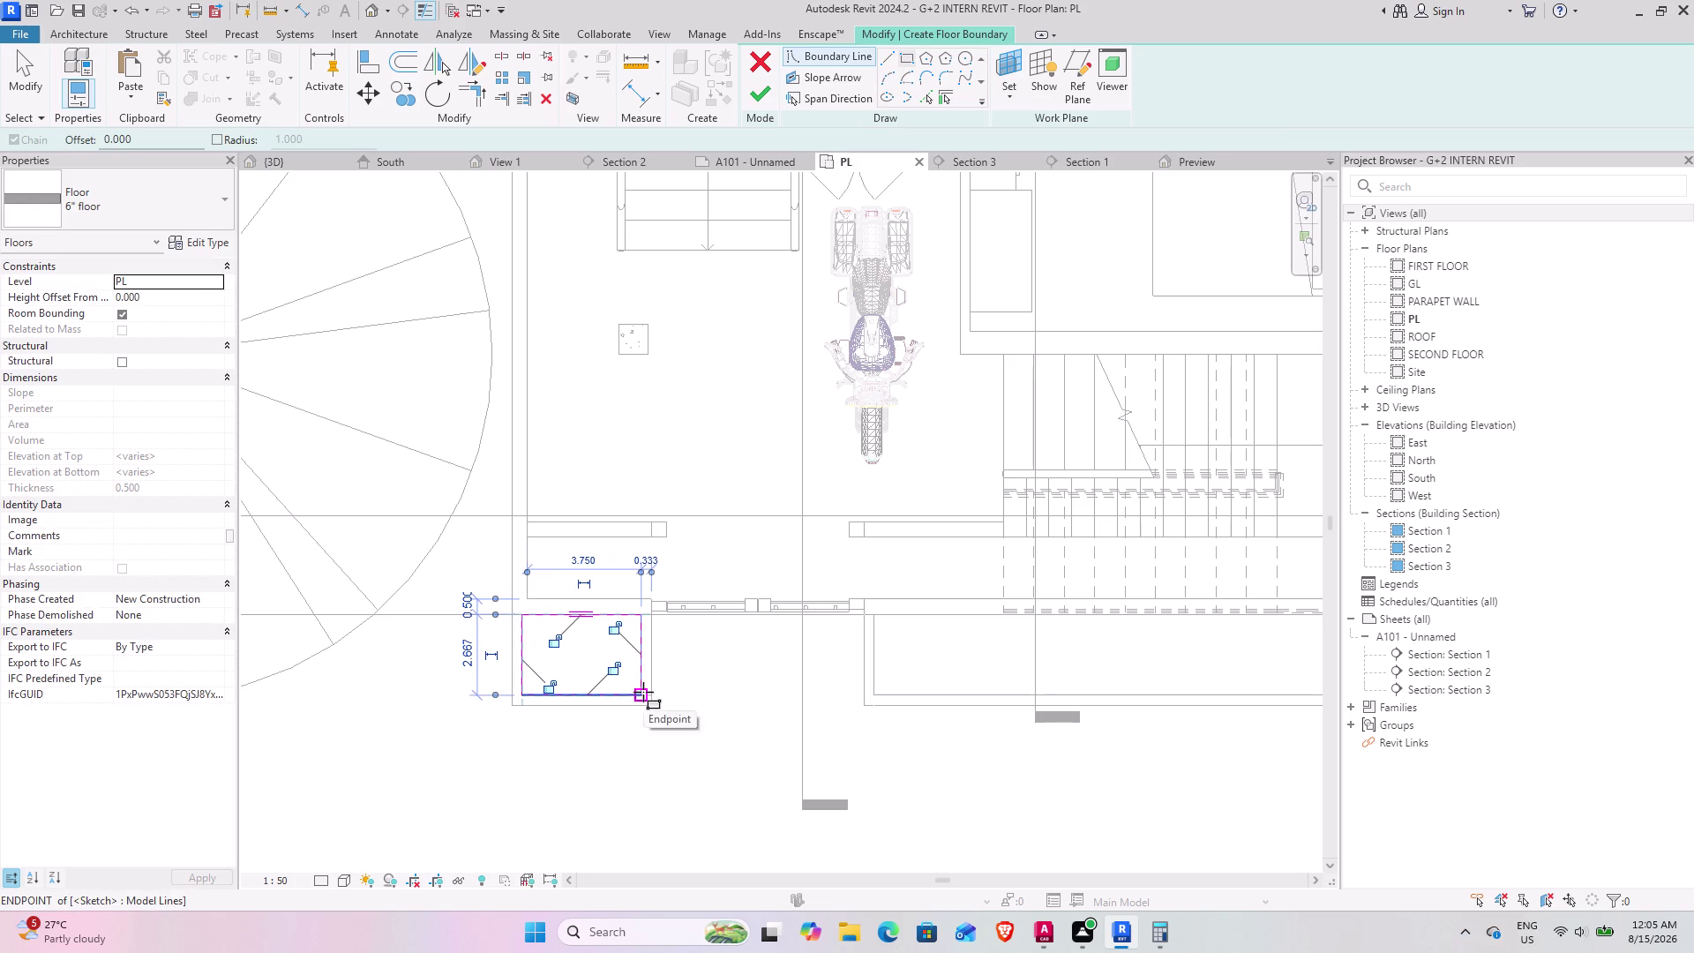
click(878, 618)
middle_drag(1046, 654, 802, 652)
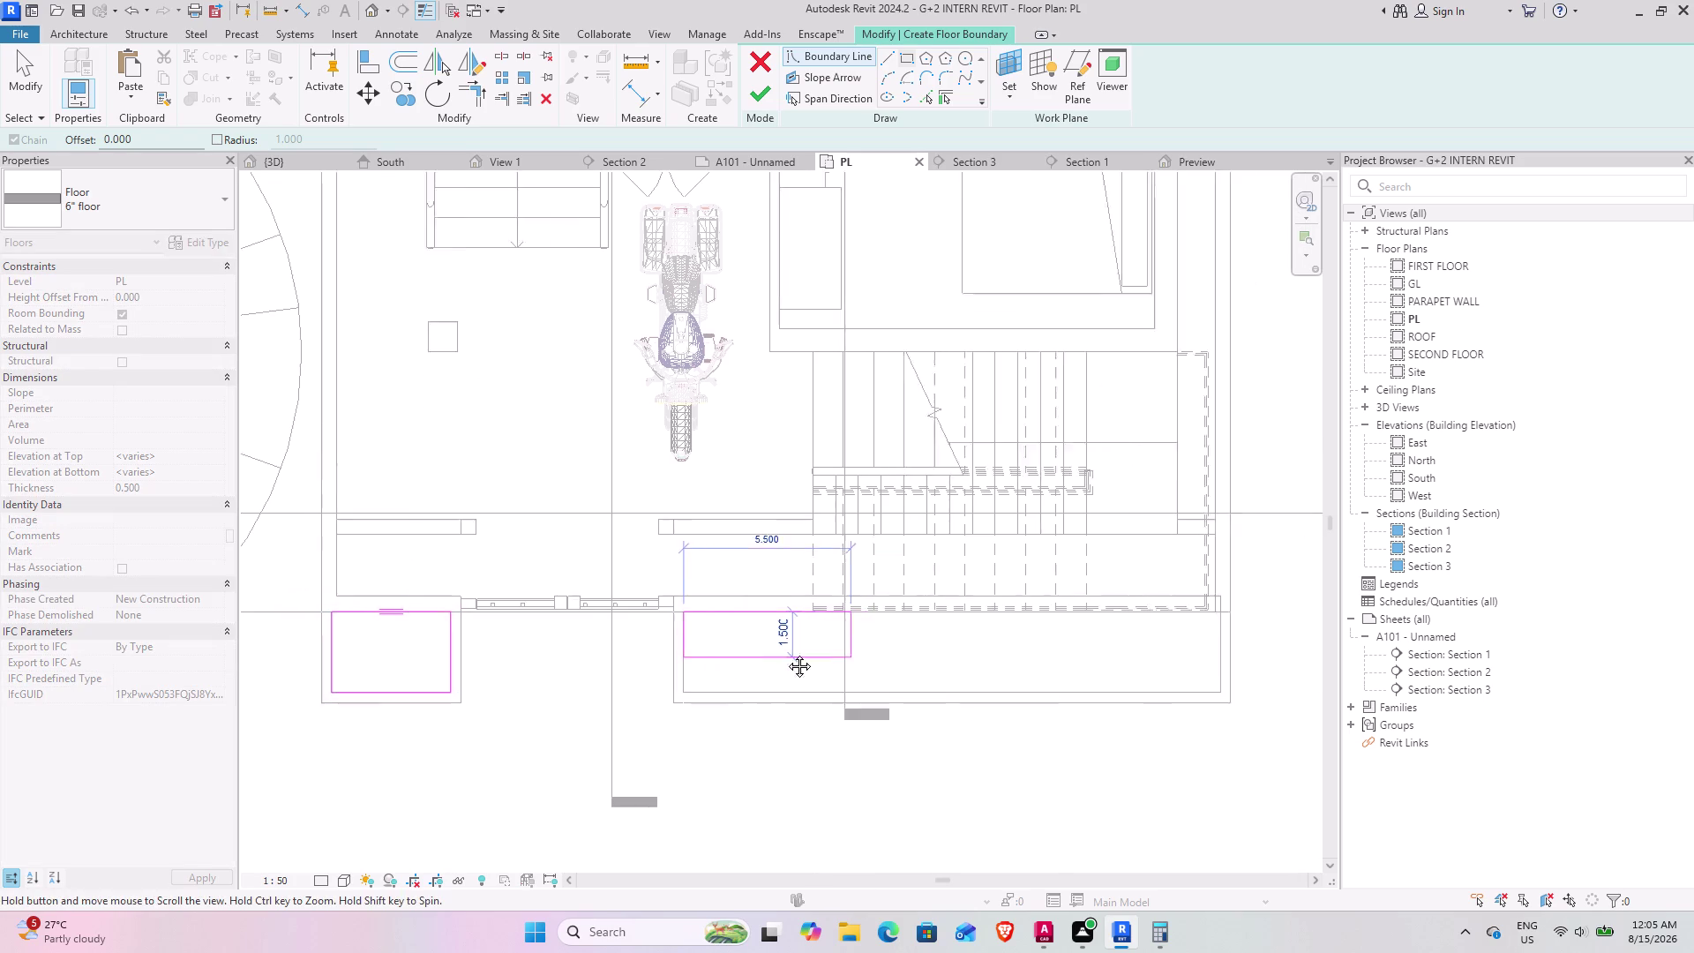
middle_drag(802, 652, 585, 656)
click(947, 693)
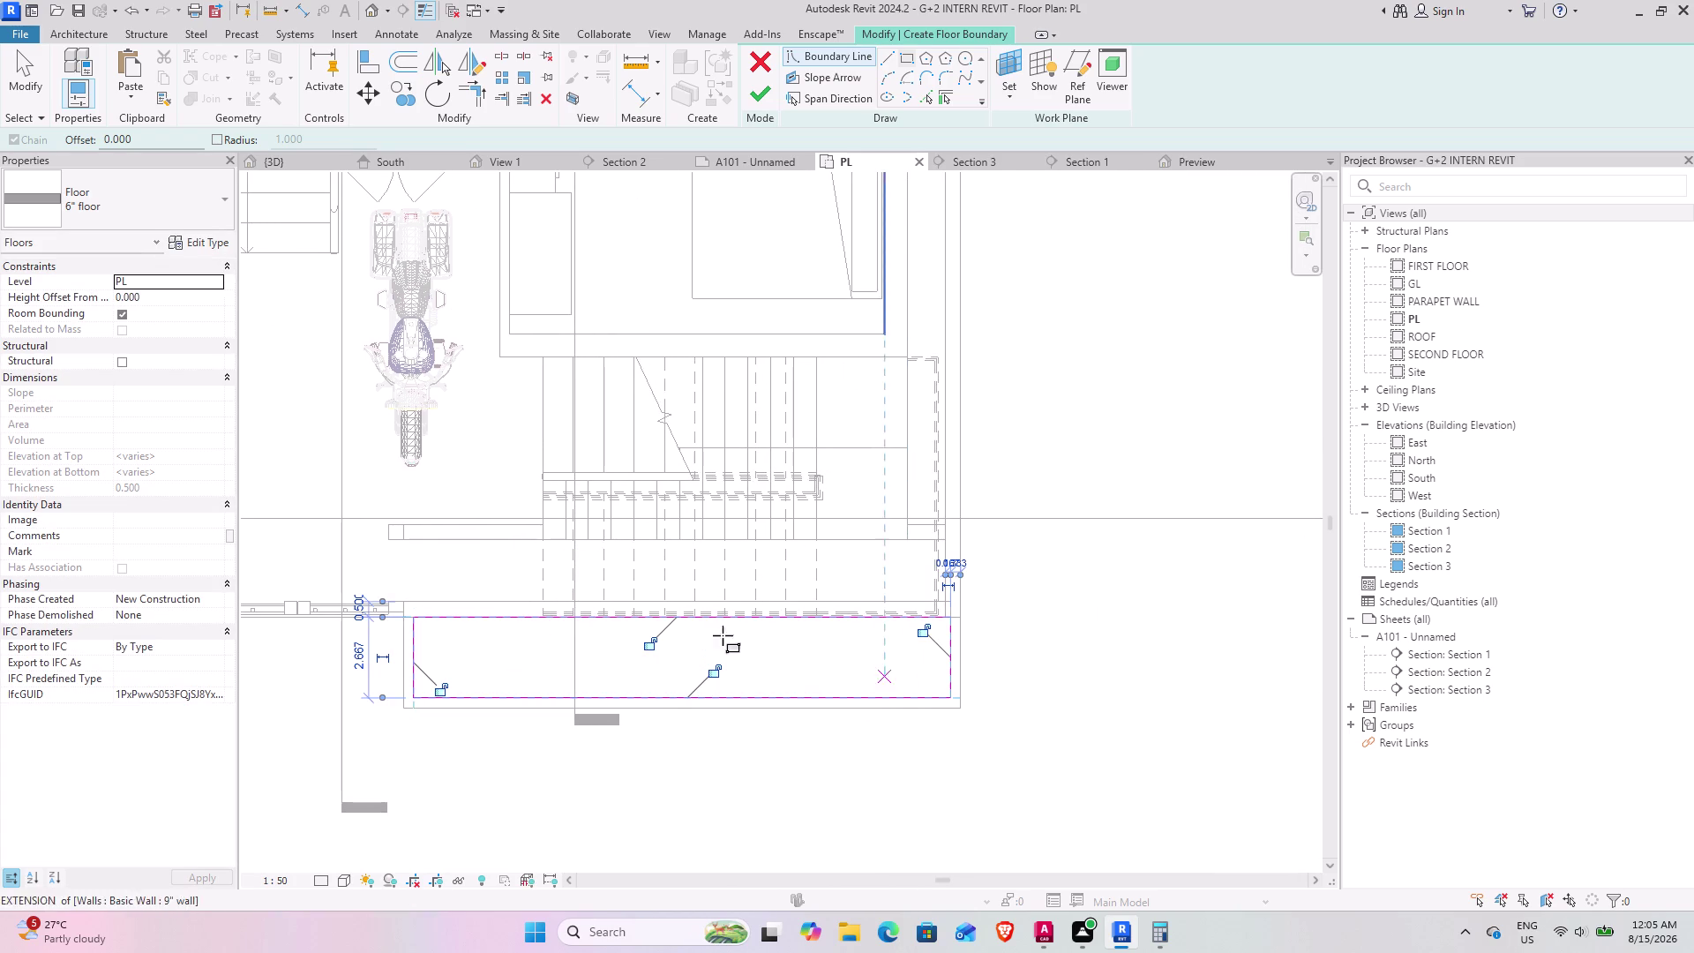
click(19, 67)
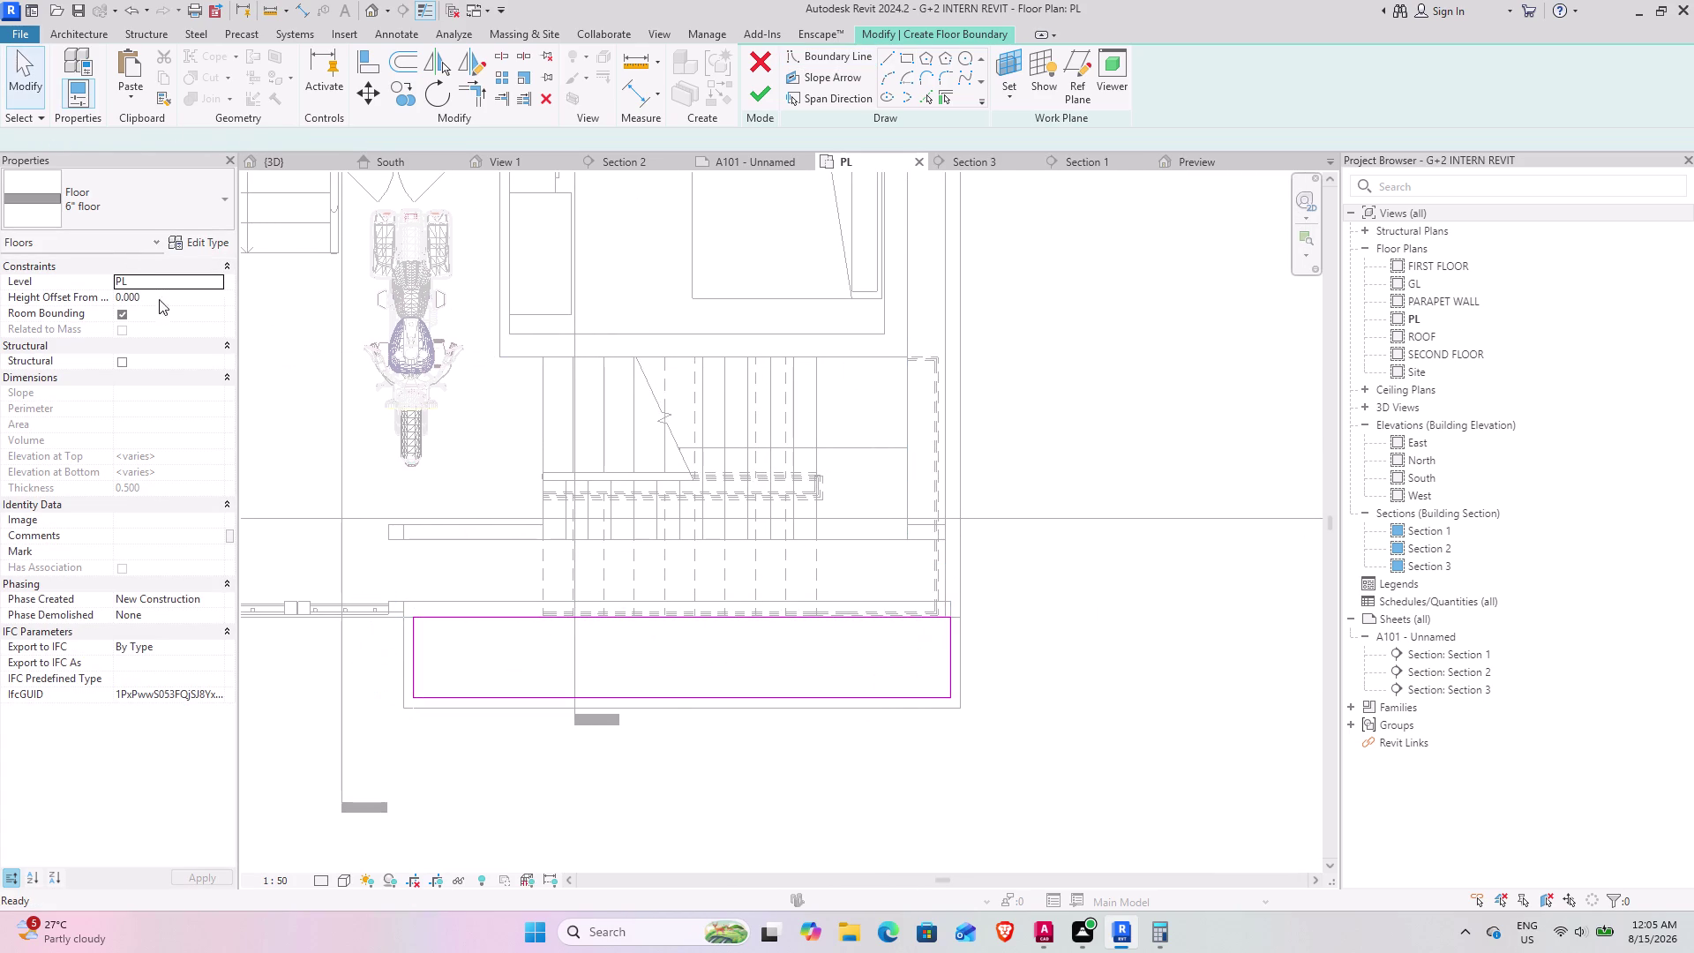
Set Height Offset From Level to 2', finish the floor sketch and view it in 3D.
click(164, 304)
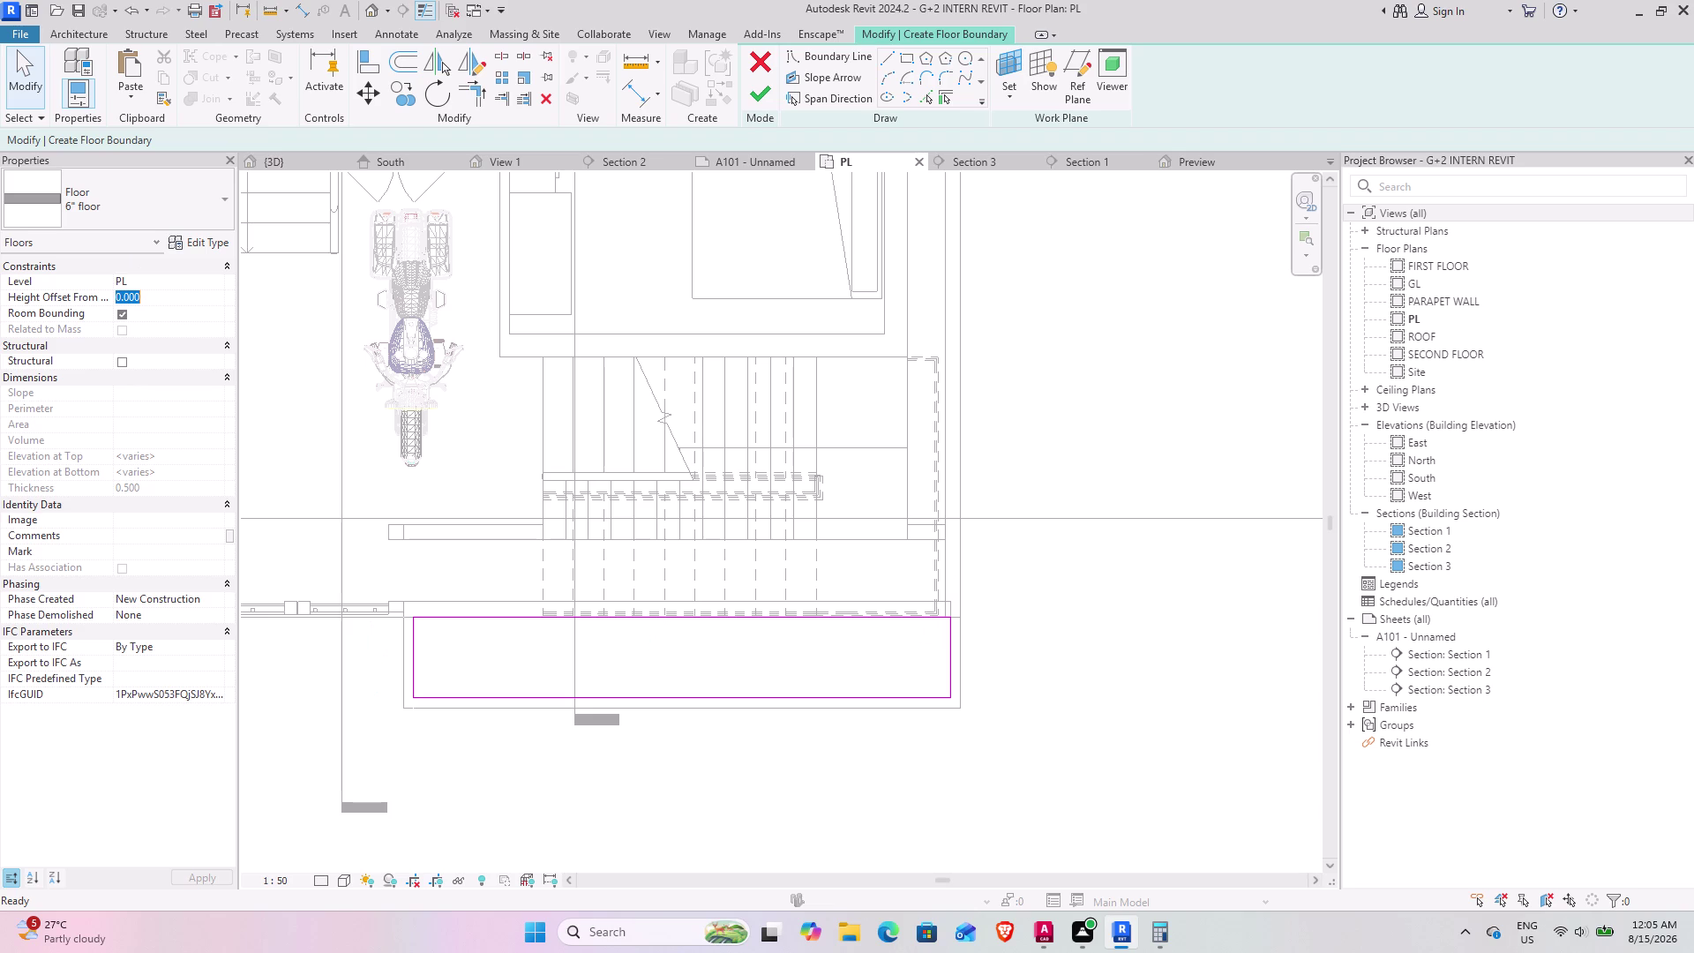
text(2')
key(Return)
click(768, 87)
scroll(down, 3)
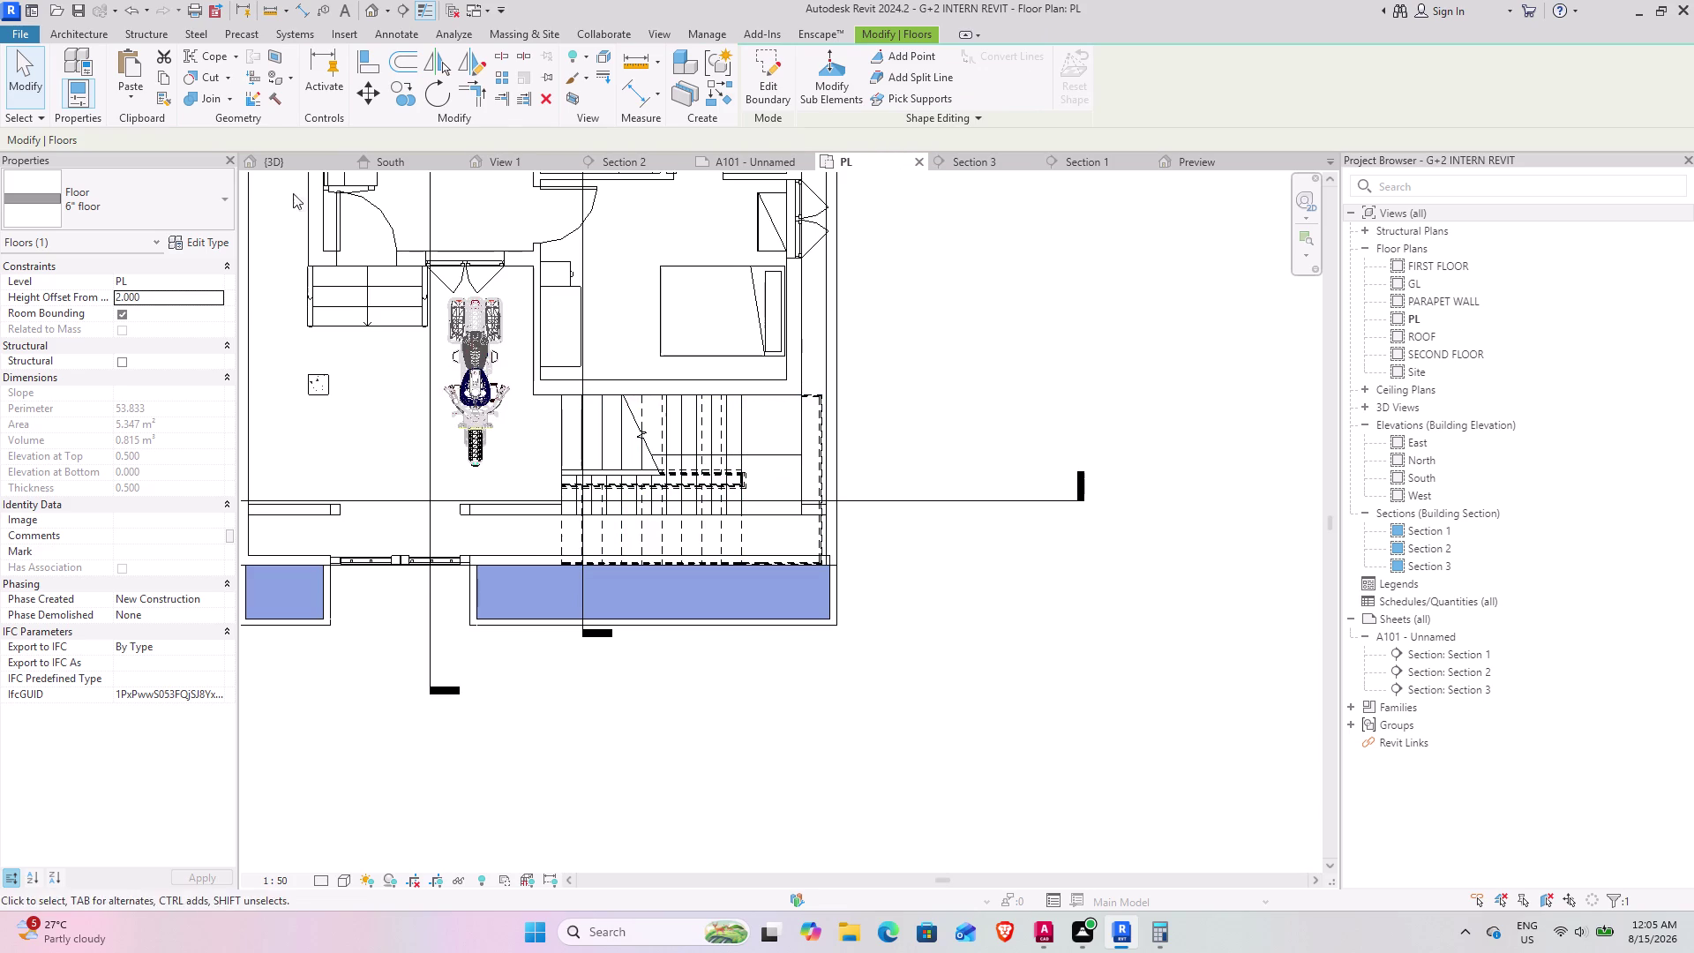
click(300, 157)
Select the planter floors in 3D and duplicate their floor type as 6" floor 2.
click(563, 674)
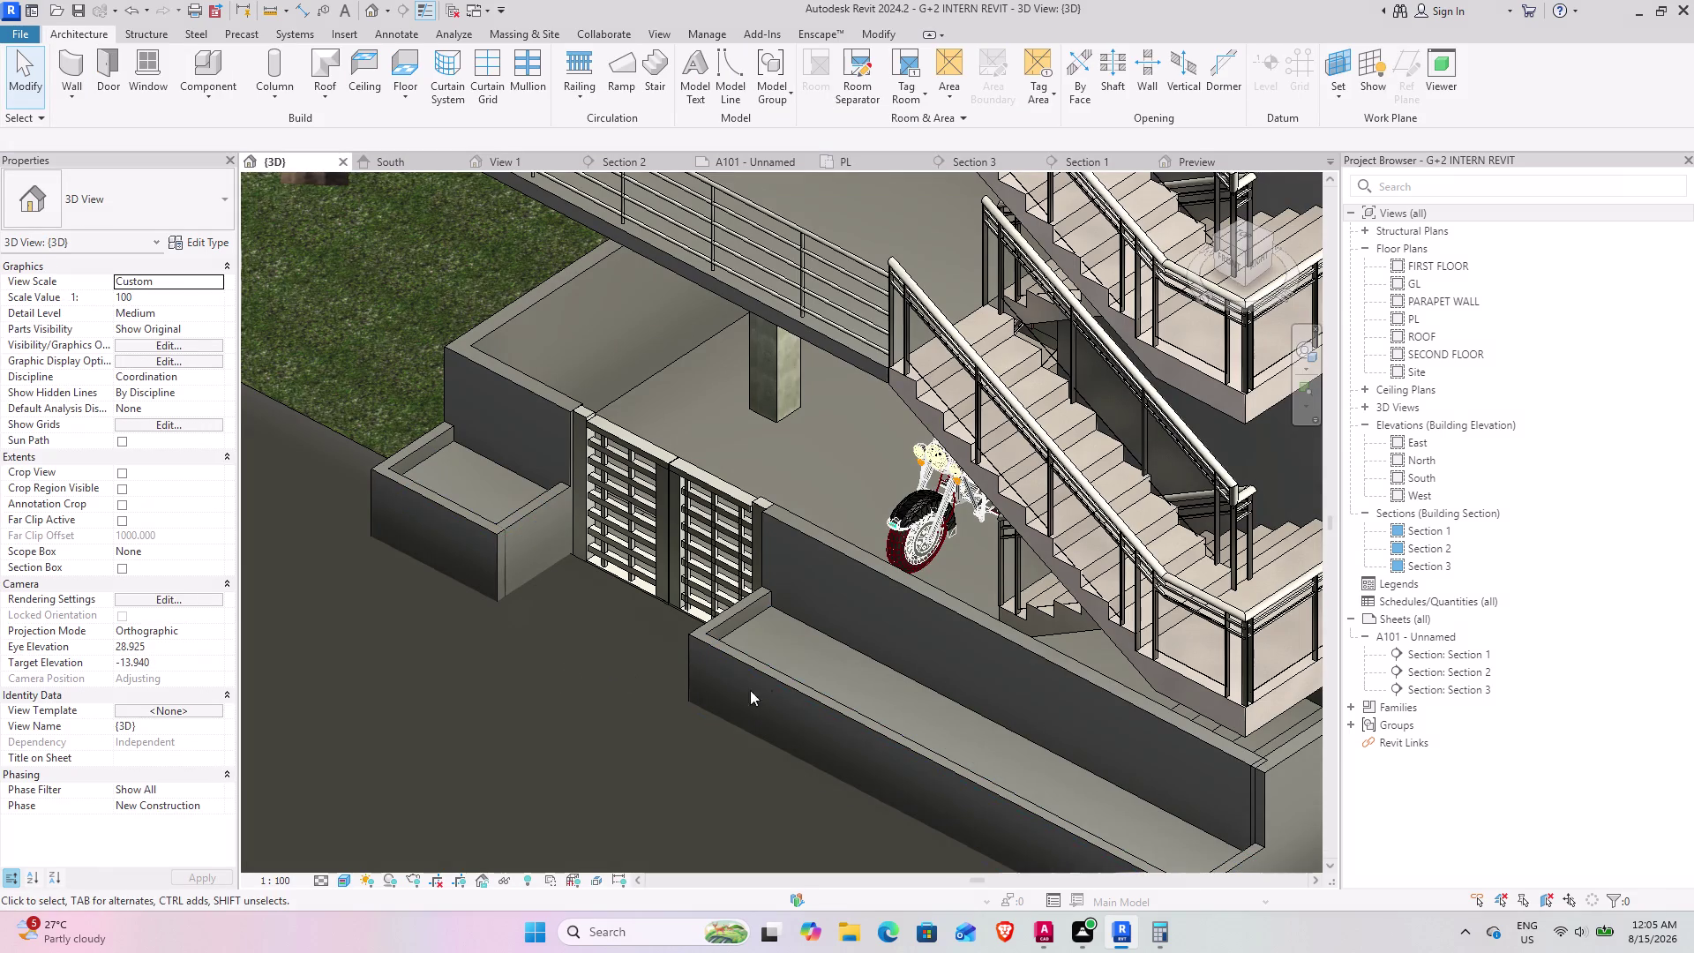
click(813, 626)
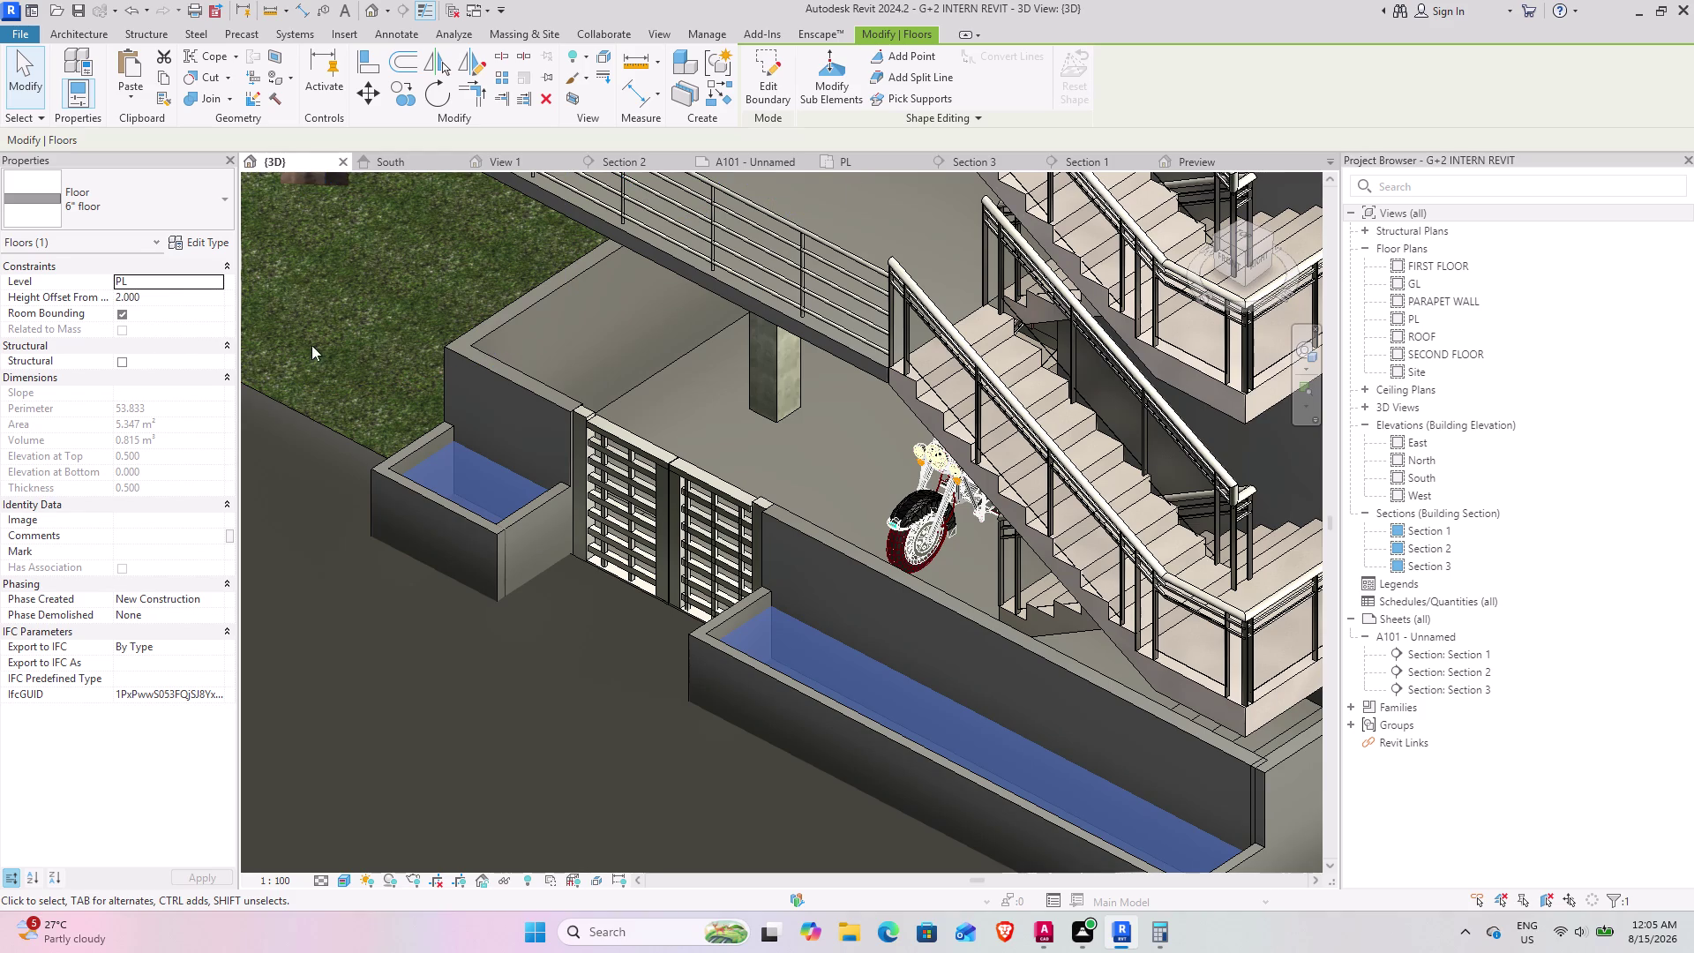
scroll(down, 3)
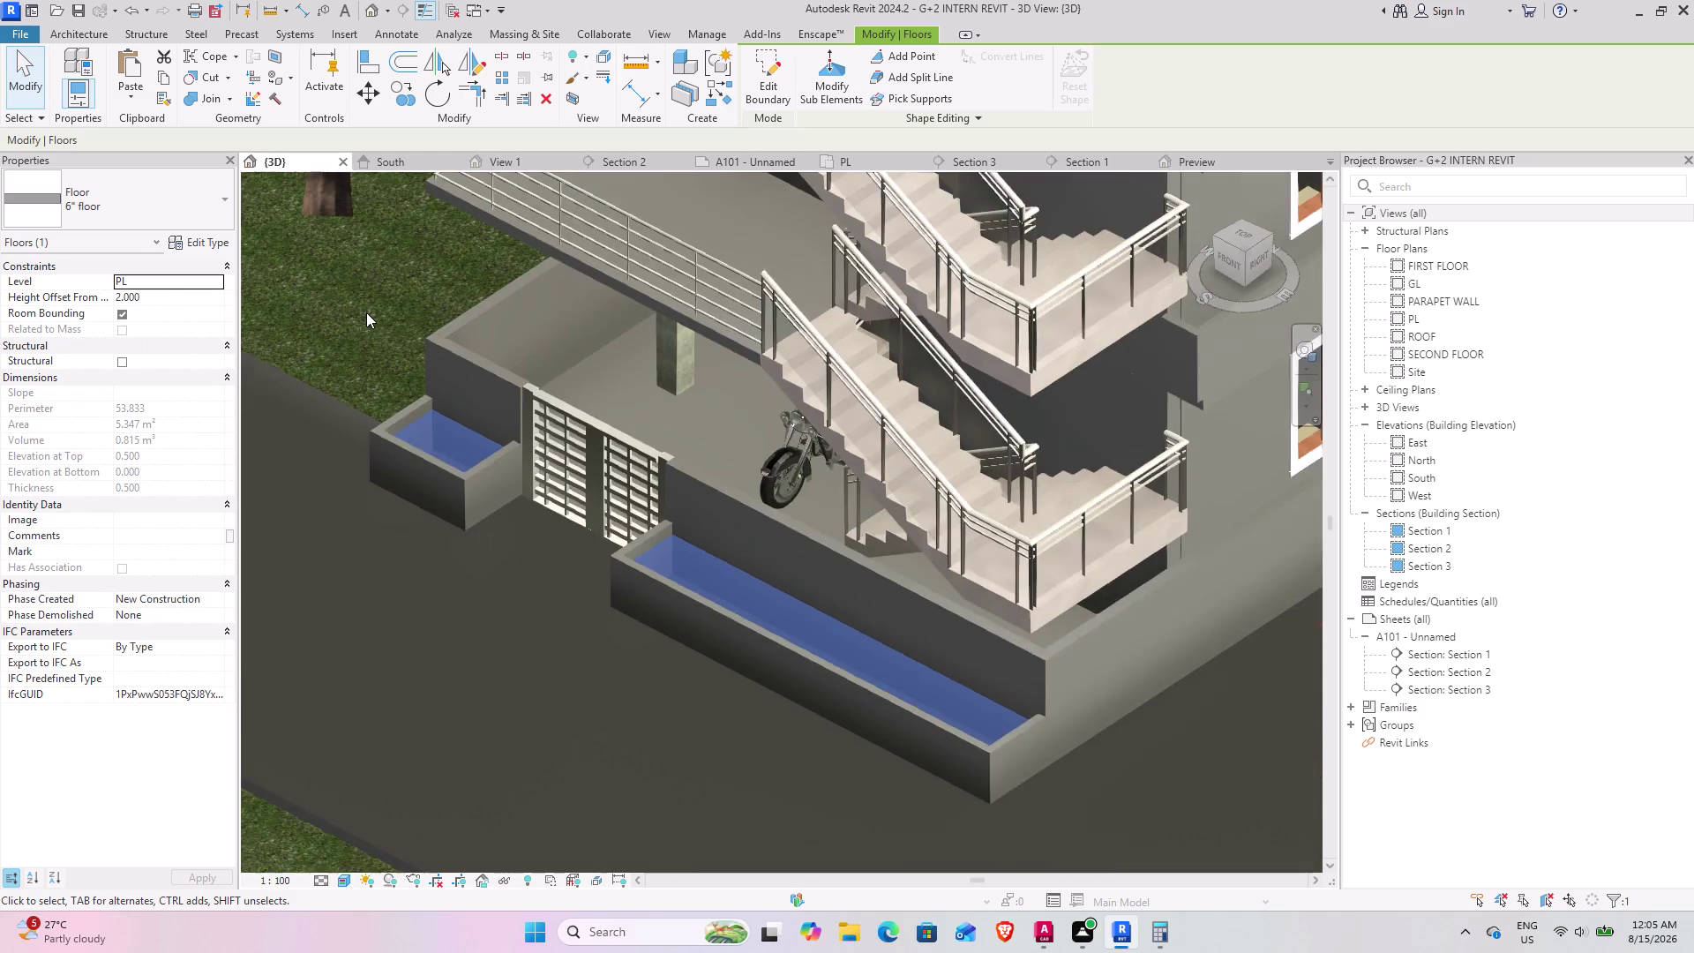
scroll(up, 3)
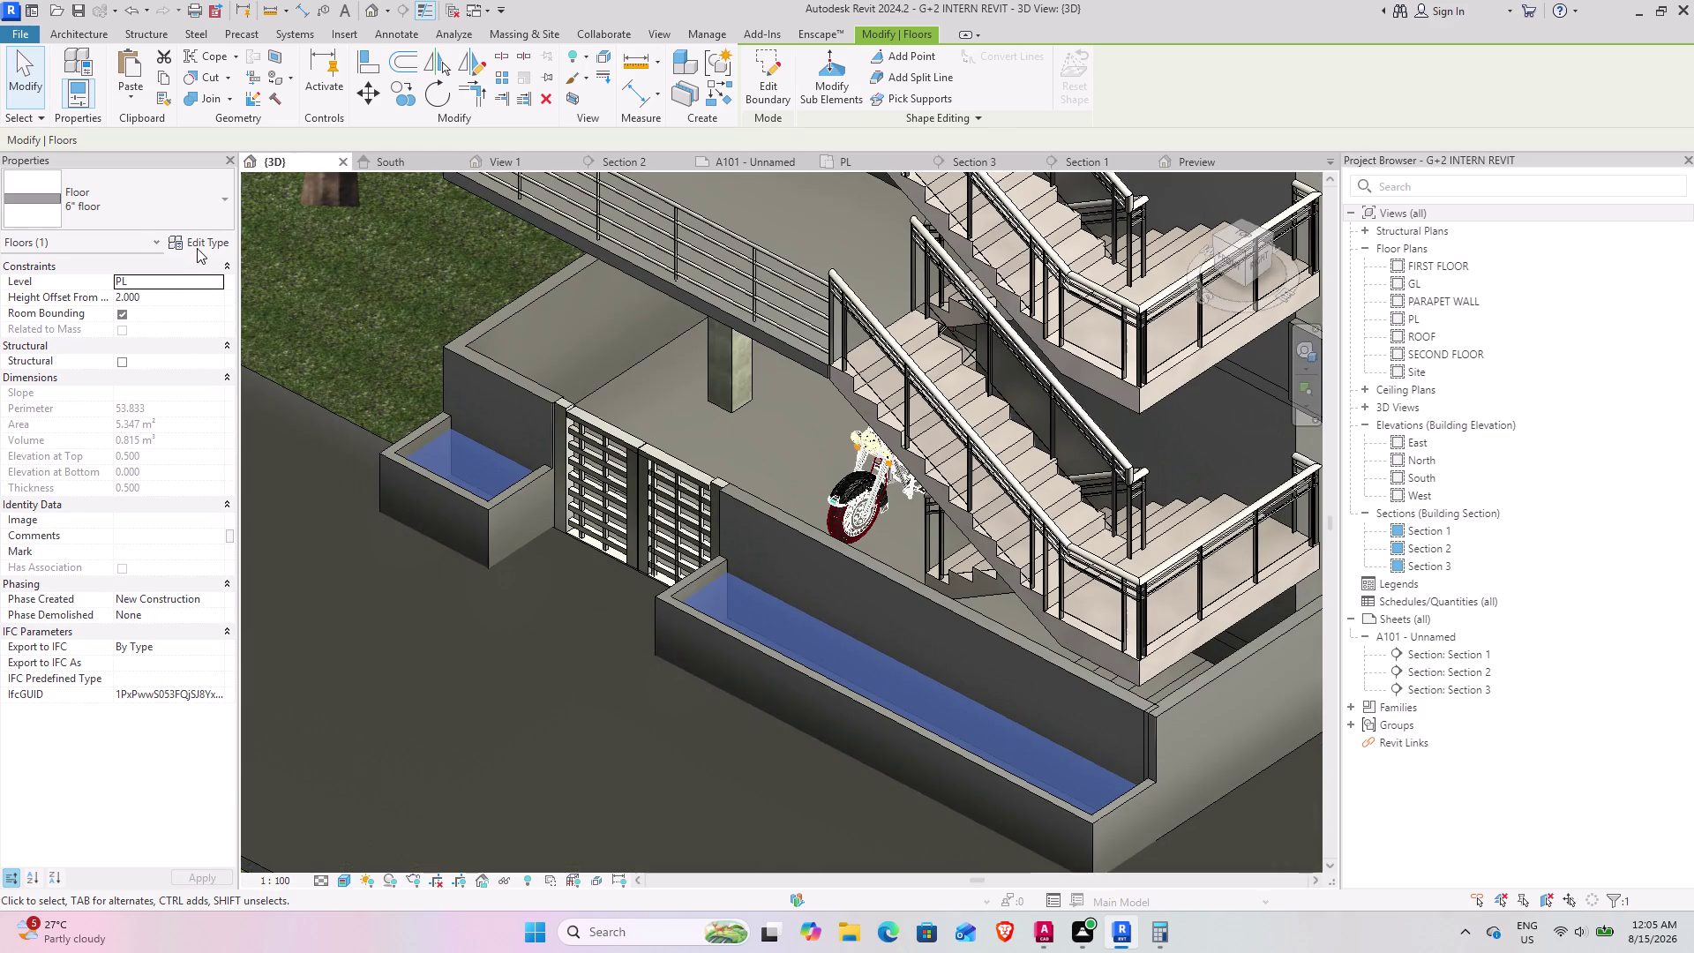
click(197, 245)
click(1185, 283)
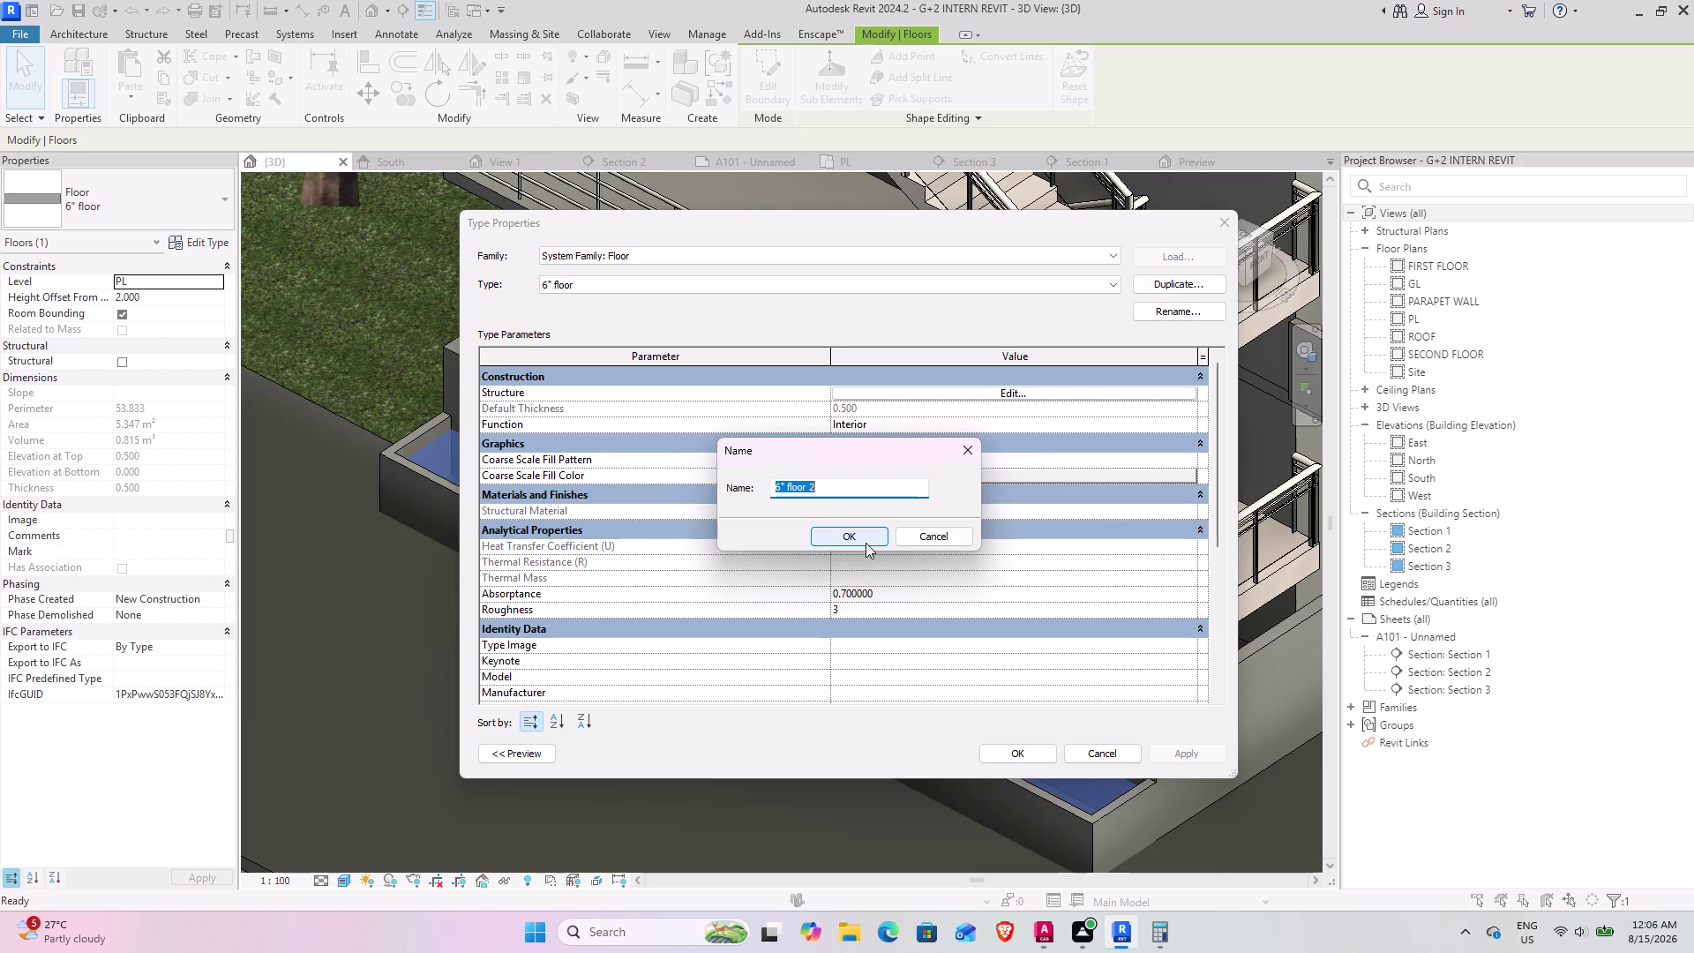
Confirm the 6" floor 2 name and browse materials for its Structure [1] layer.
click(866, 543)
click(949, 393)
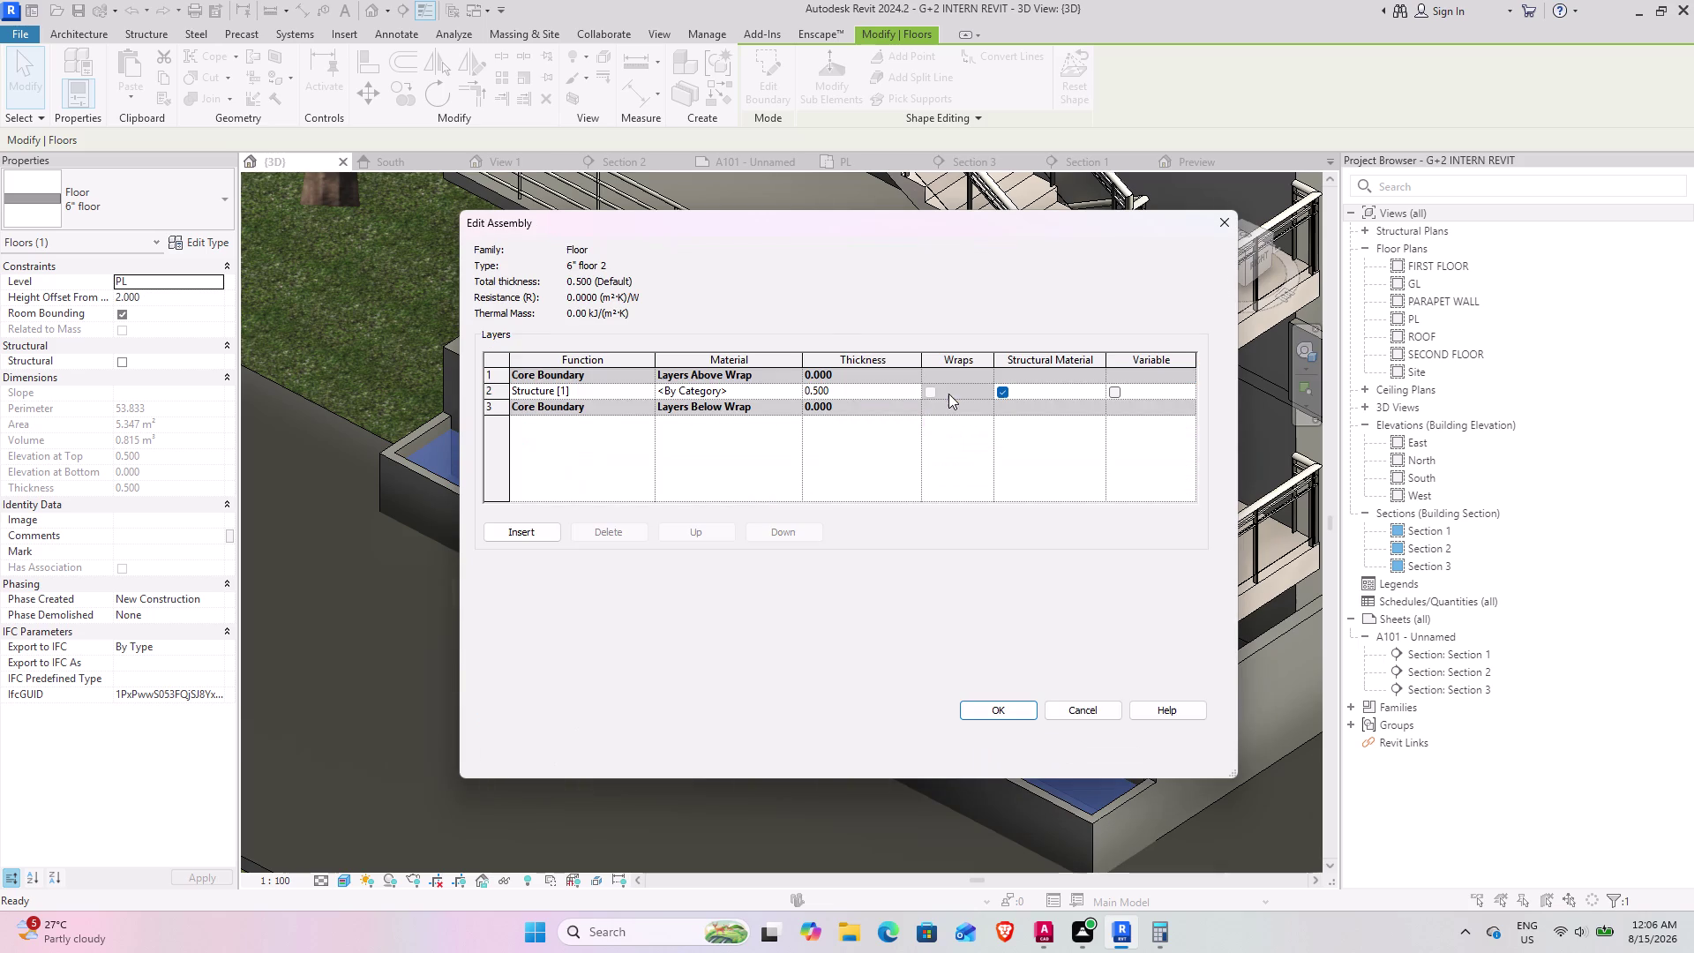
click(841, 391)
click(796, 391)
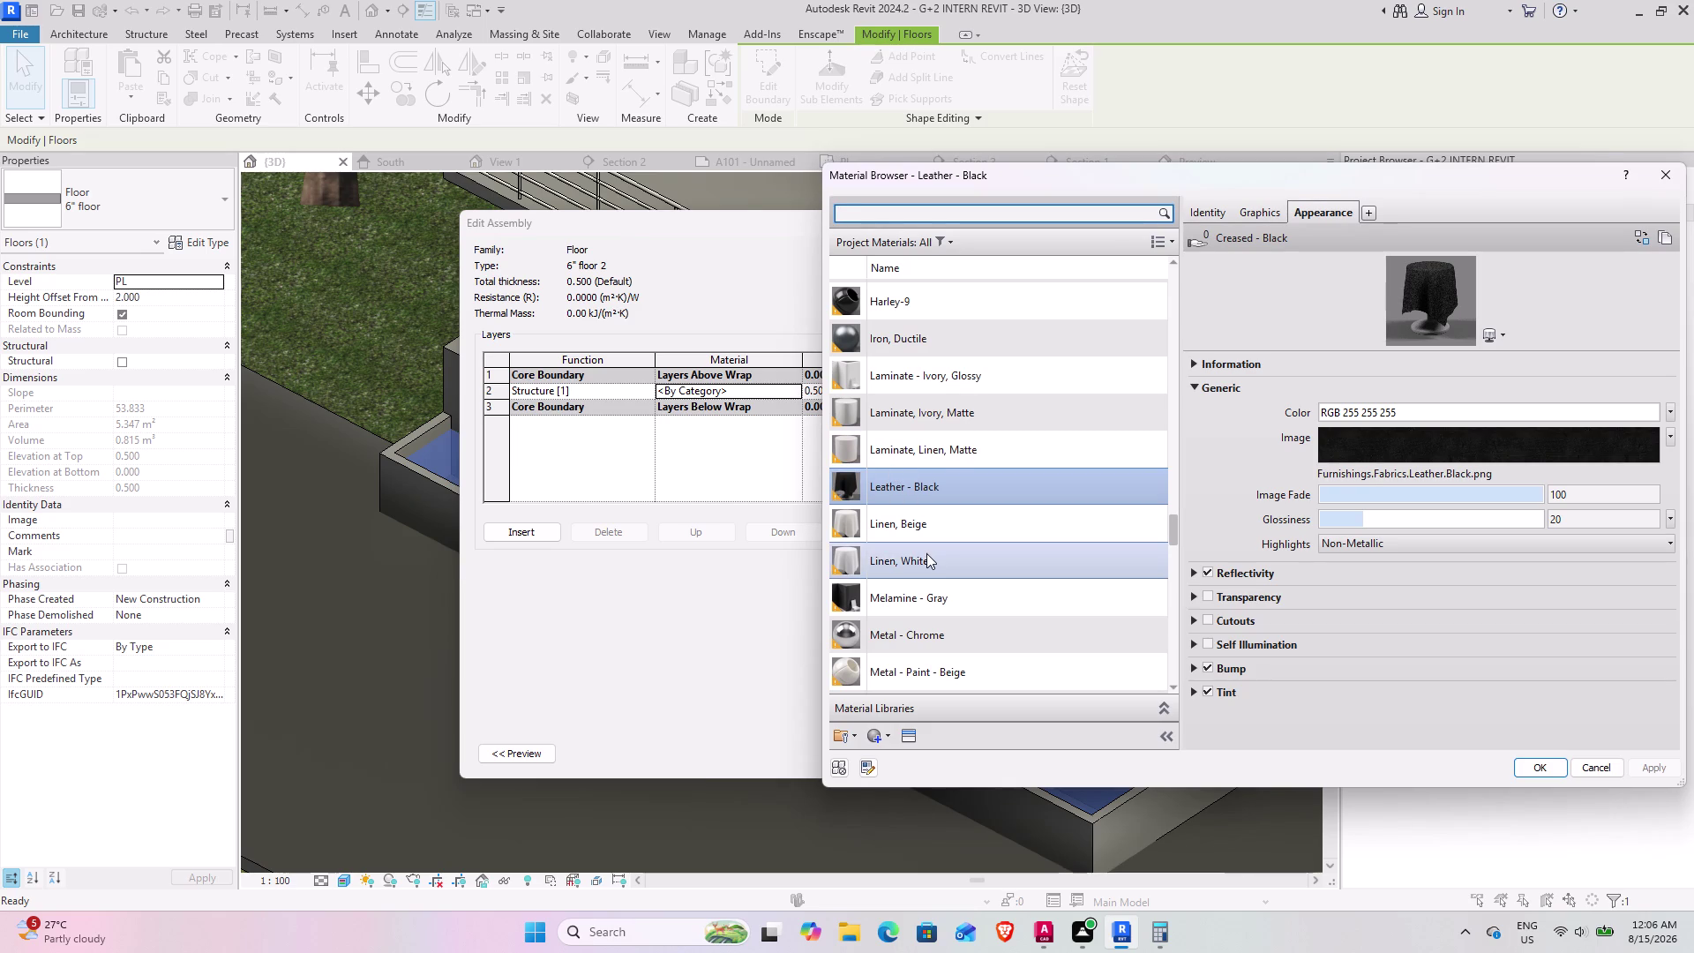
Scroll through the project materials in the Material Browser.
scroll(down, 3)
scroll(down, 3)
scroll(up, 3)
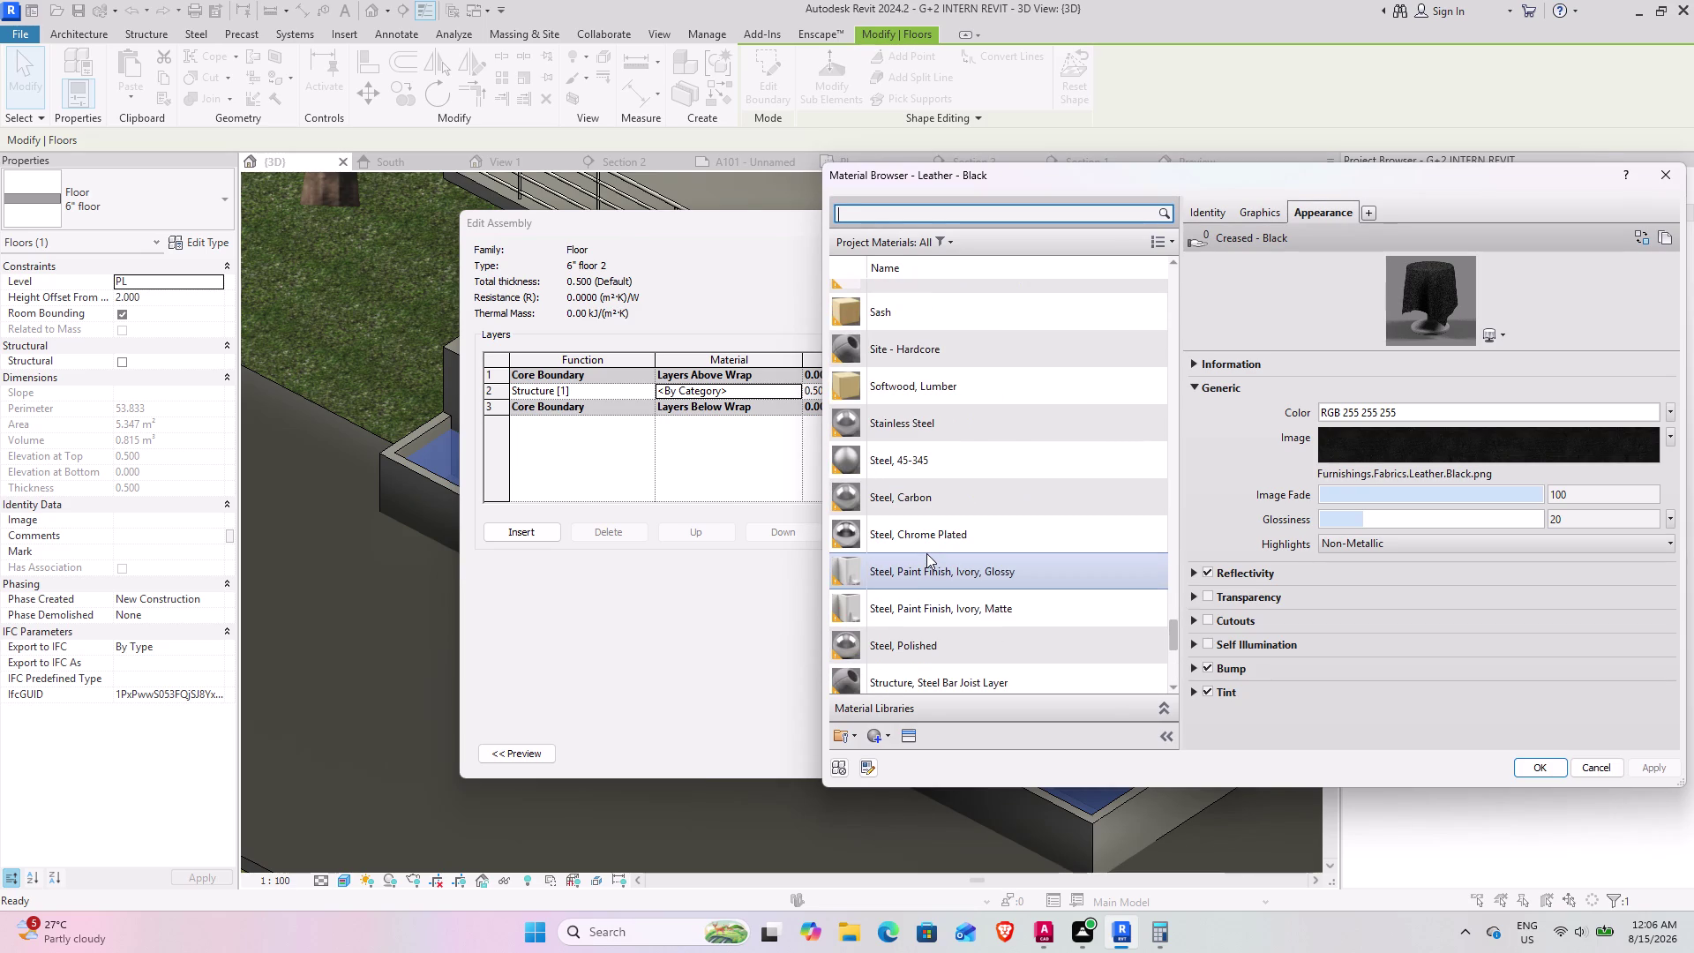
scroll(up, 3)
scroll(down, 3)
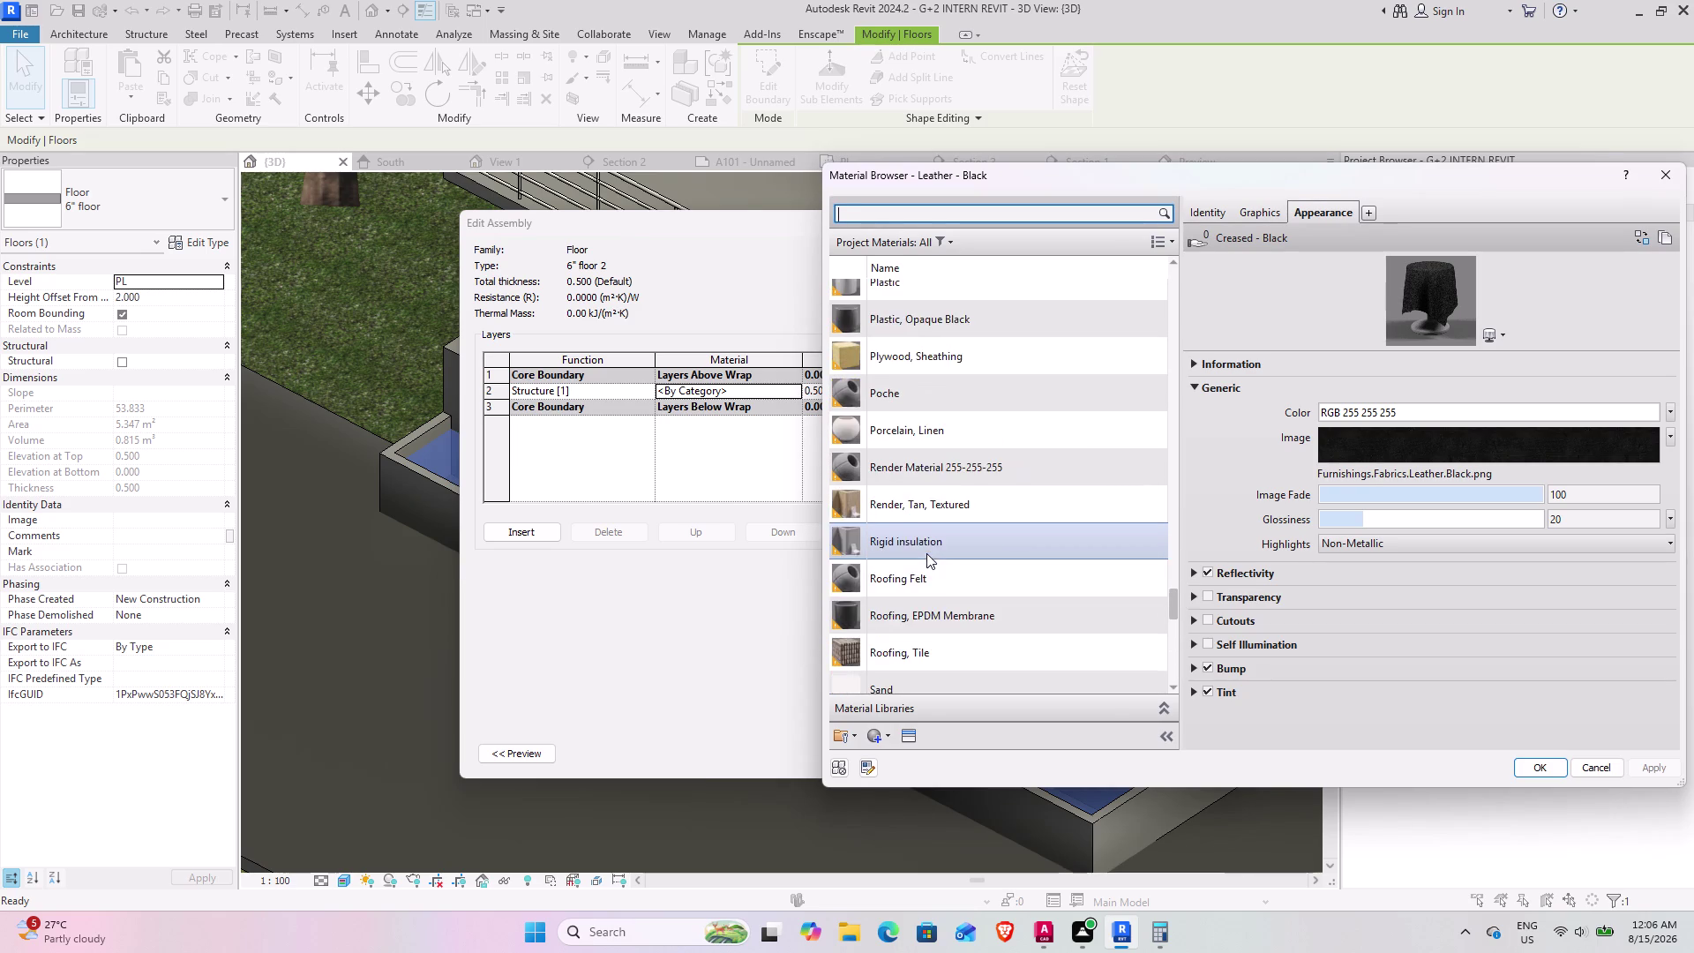
scroll(down, 3)
scroll(down, 3)
scroll(down, 3)
scroll(up, 3)
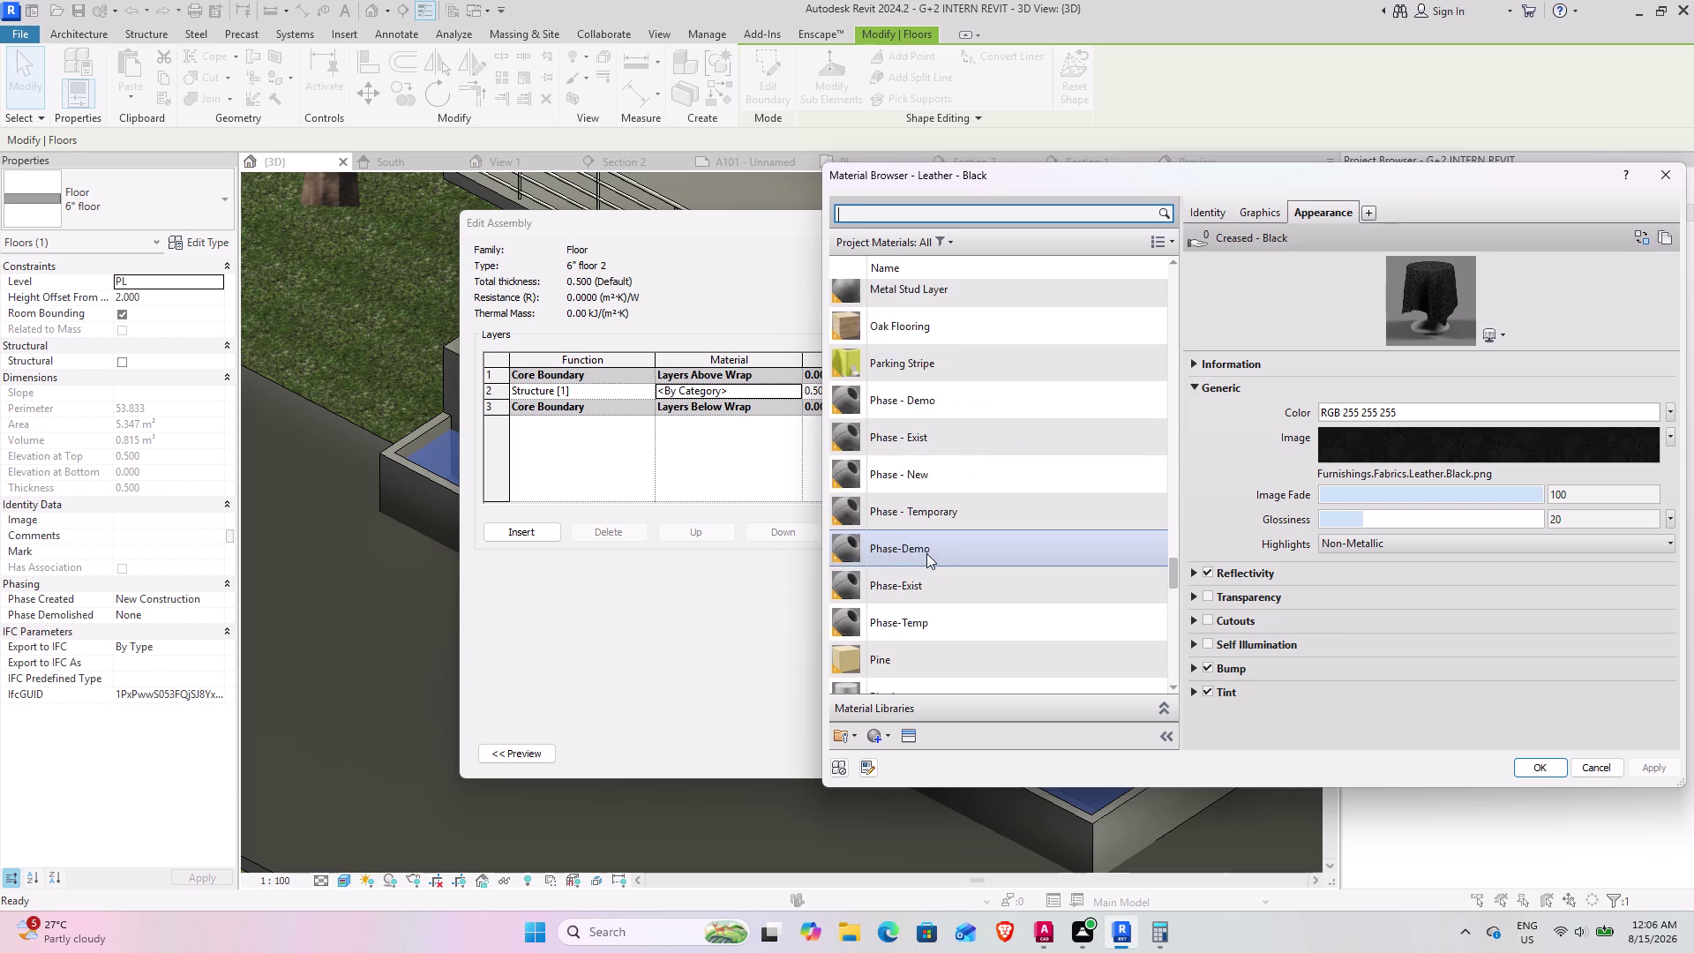
scroll(up, 3)
scroll(up, 3)
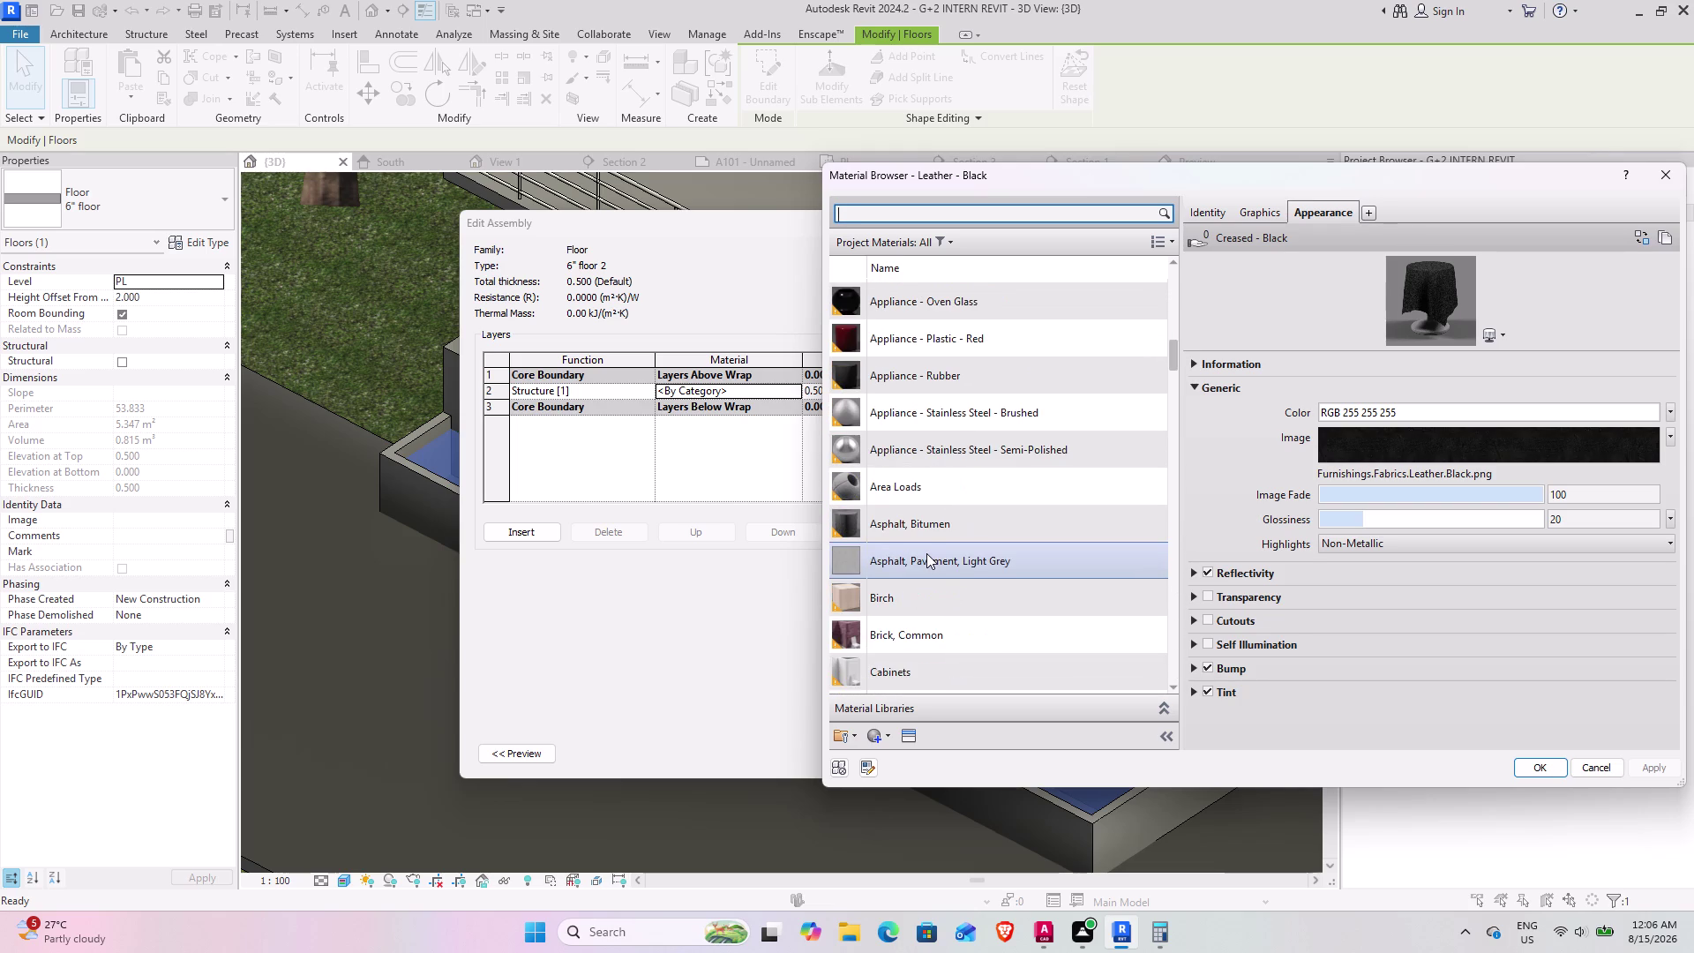
scroll(up, 3)
scroll(up, 3)
scroll(up, 3)
scroll(down, 3)
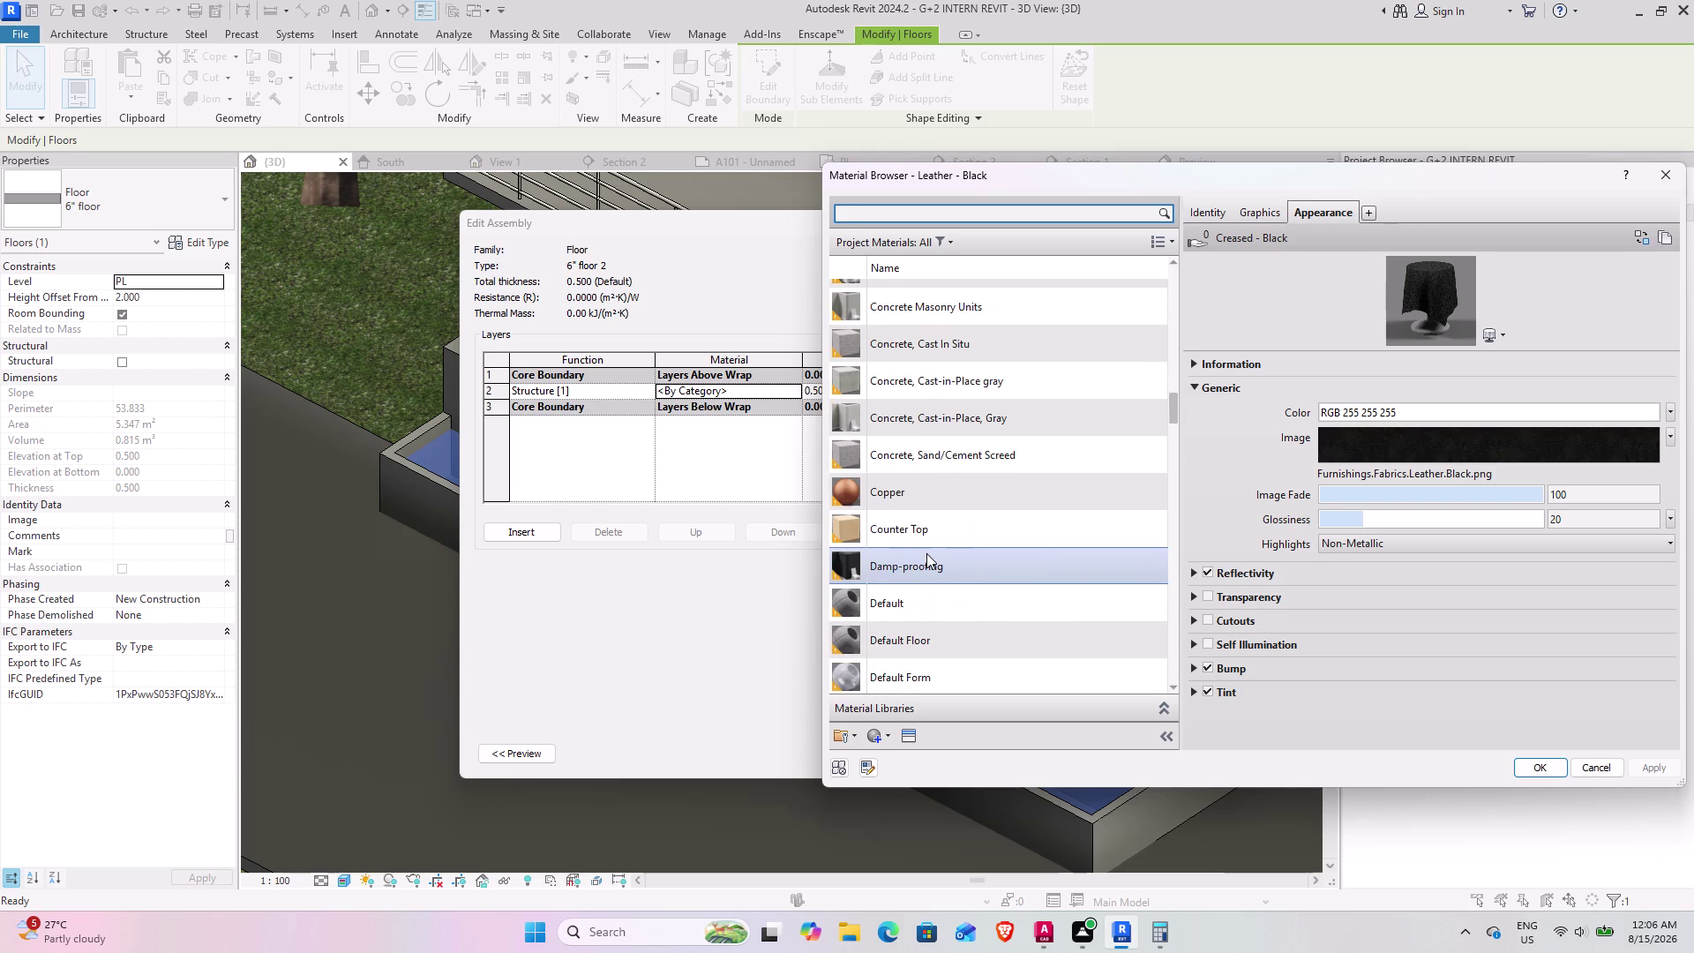
scroll(down, 3)
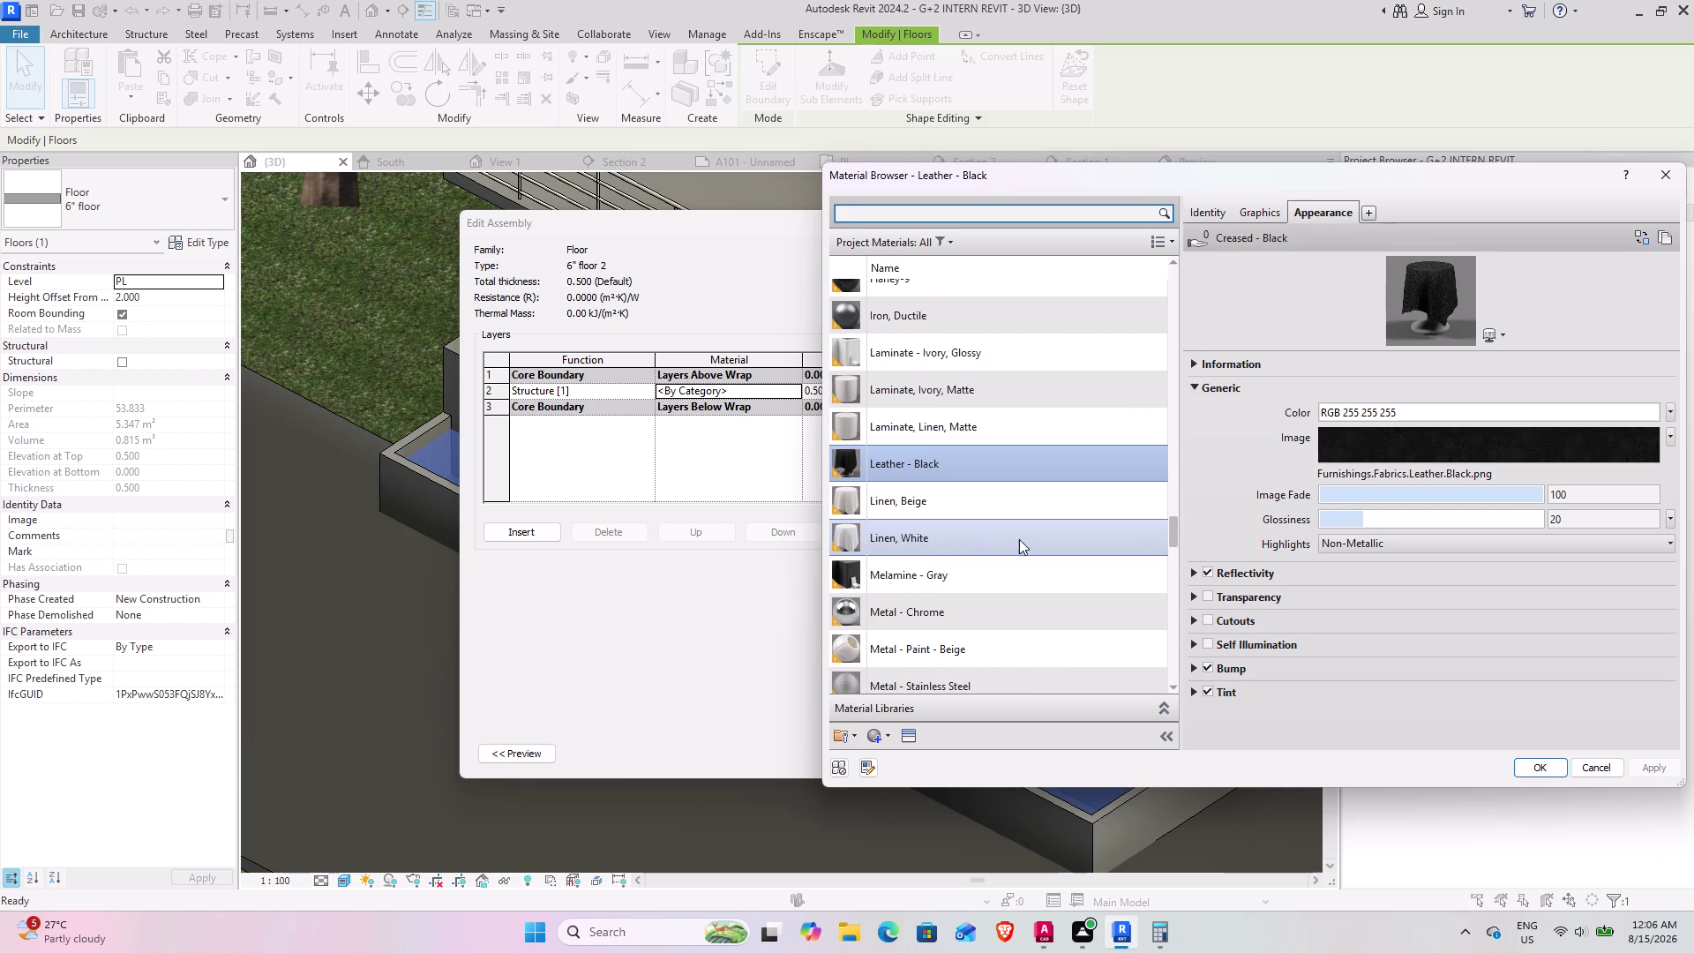
scroll(down, 3)
scroll(down, 3)
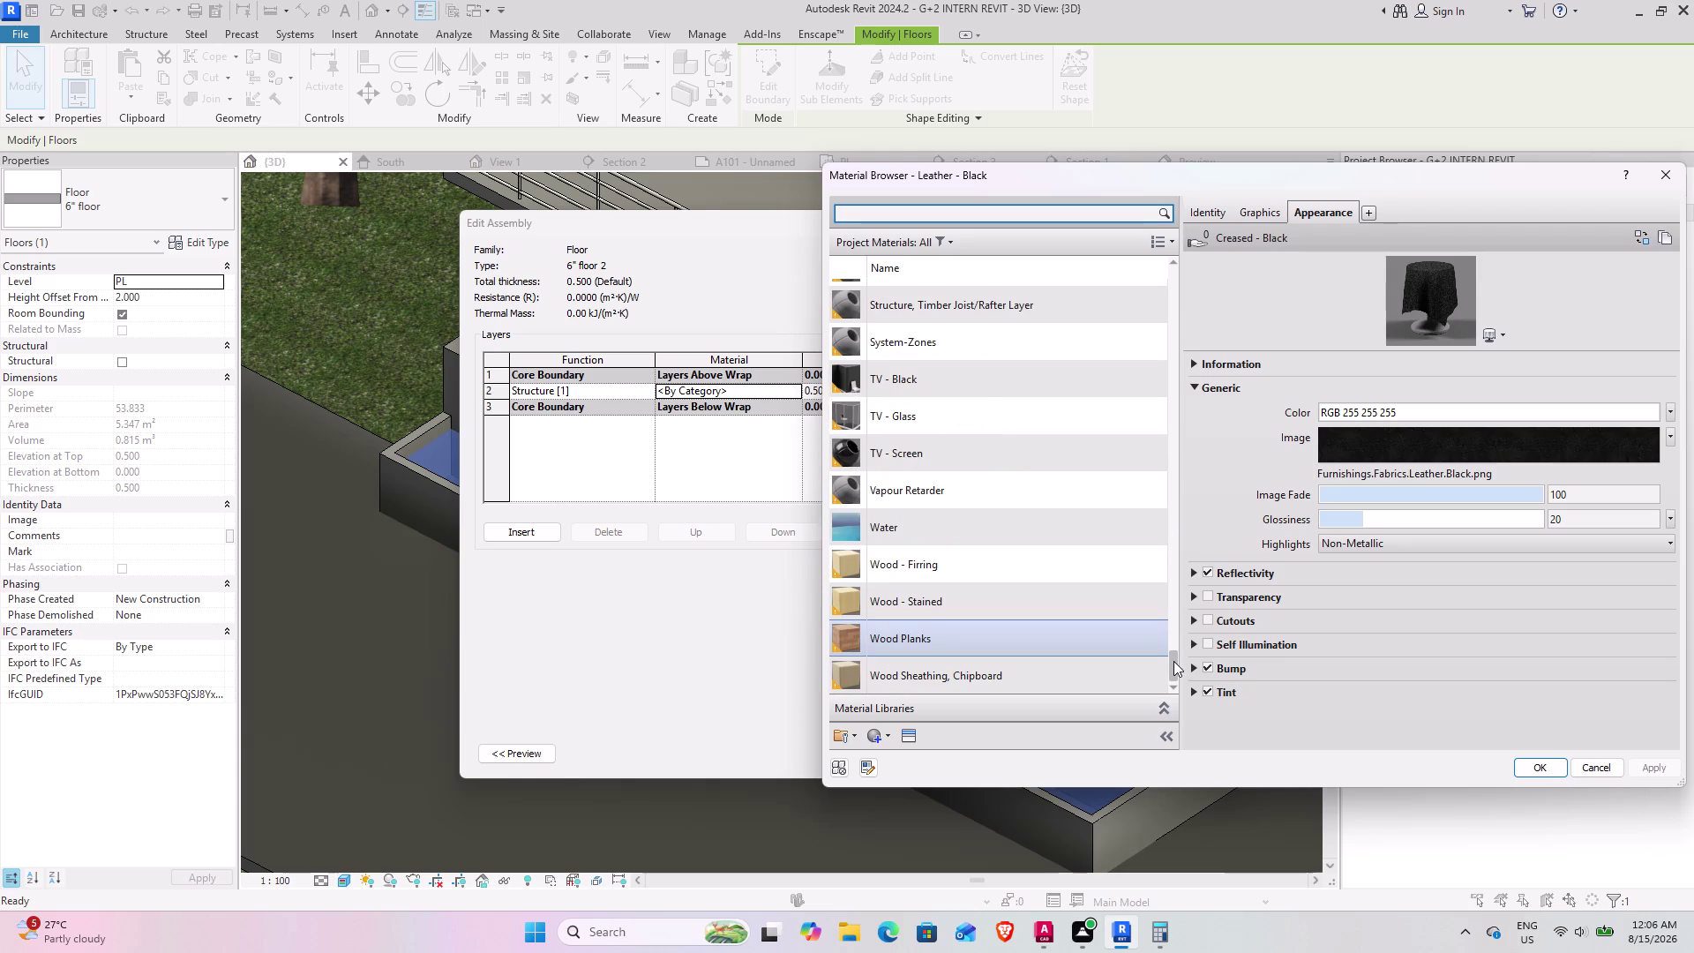
drag(1176, 664, 1173, 661)
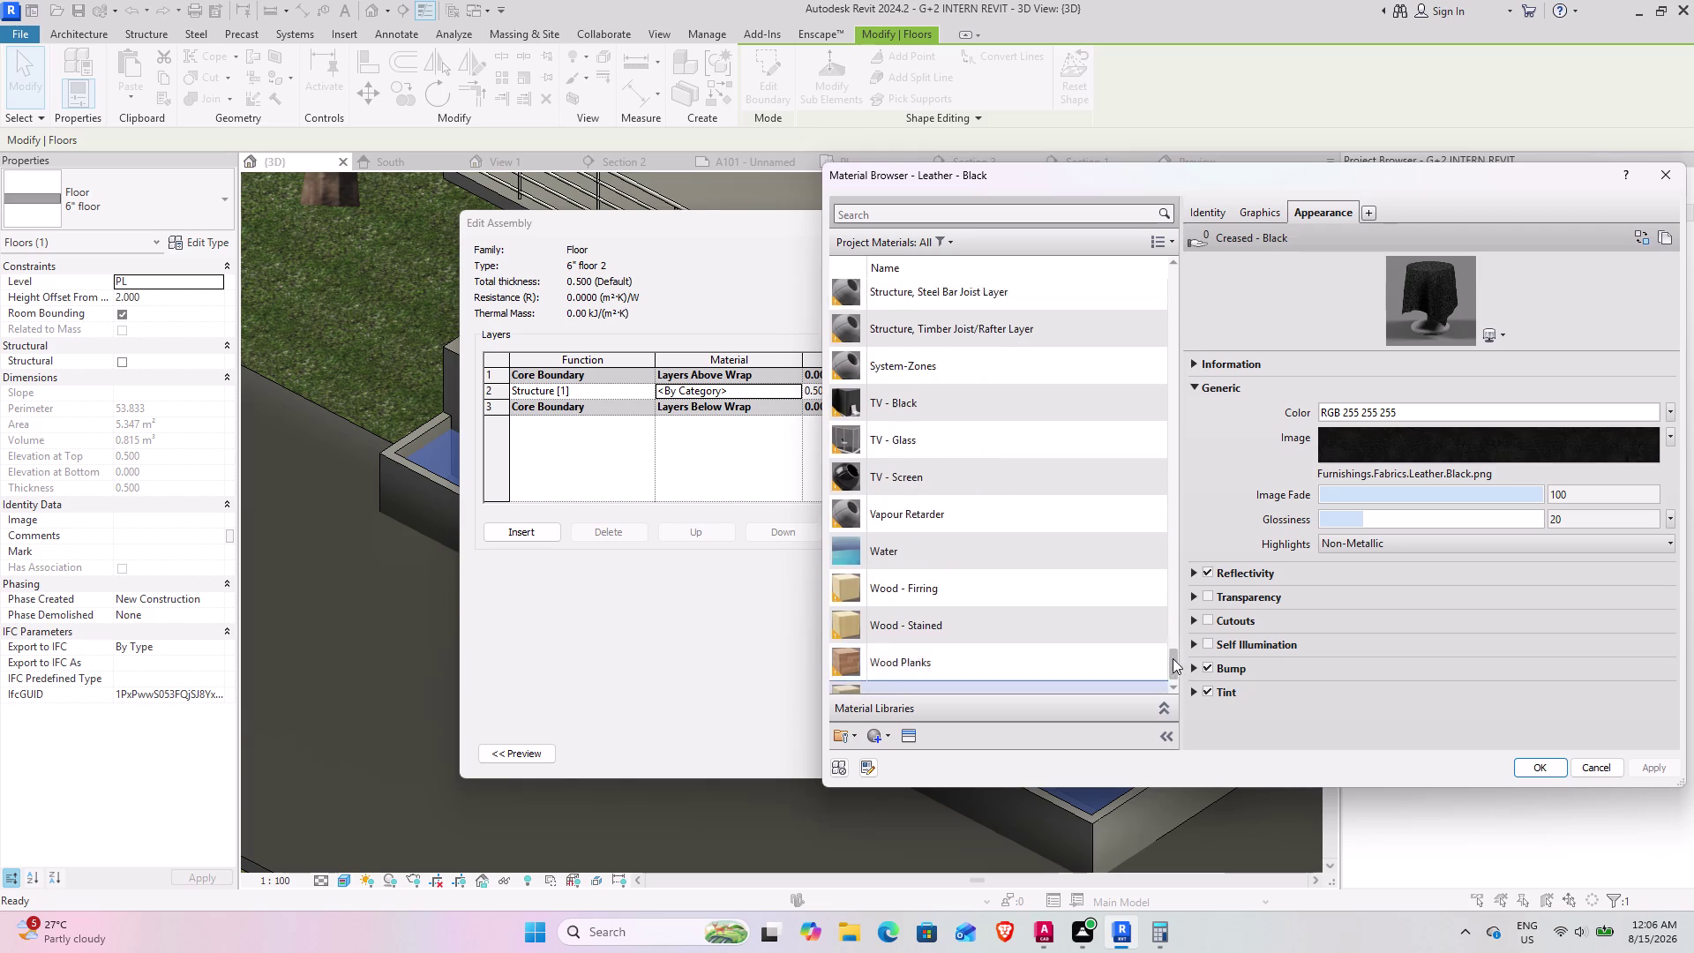
drag(1173, 661, 1168, 622)
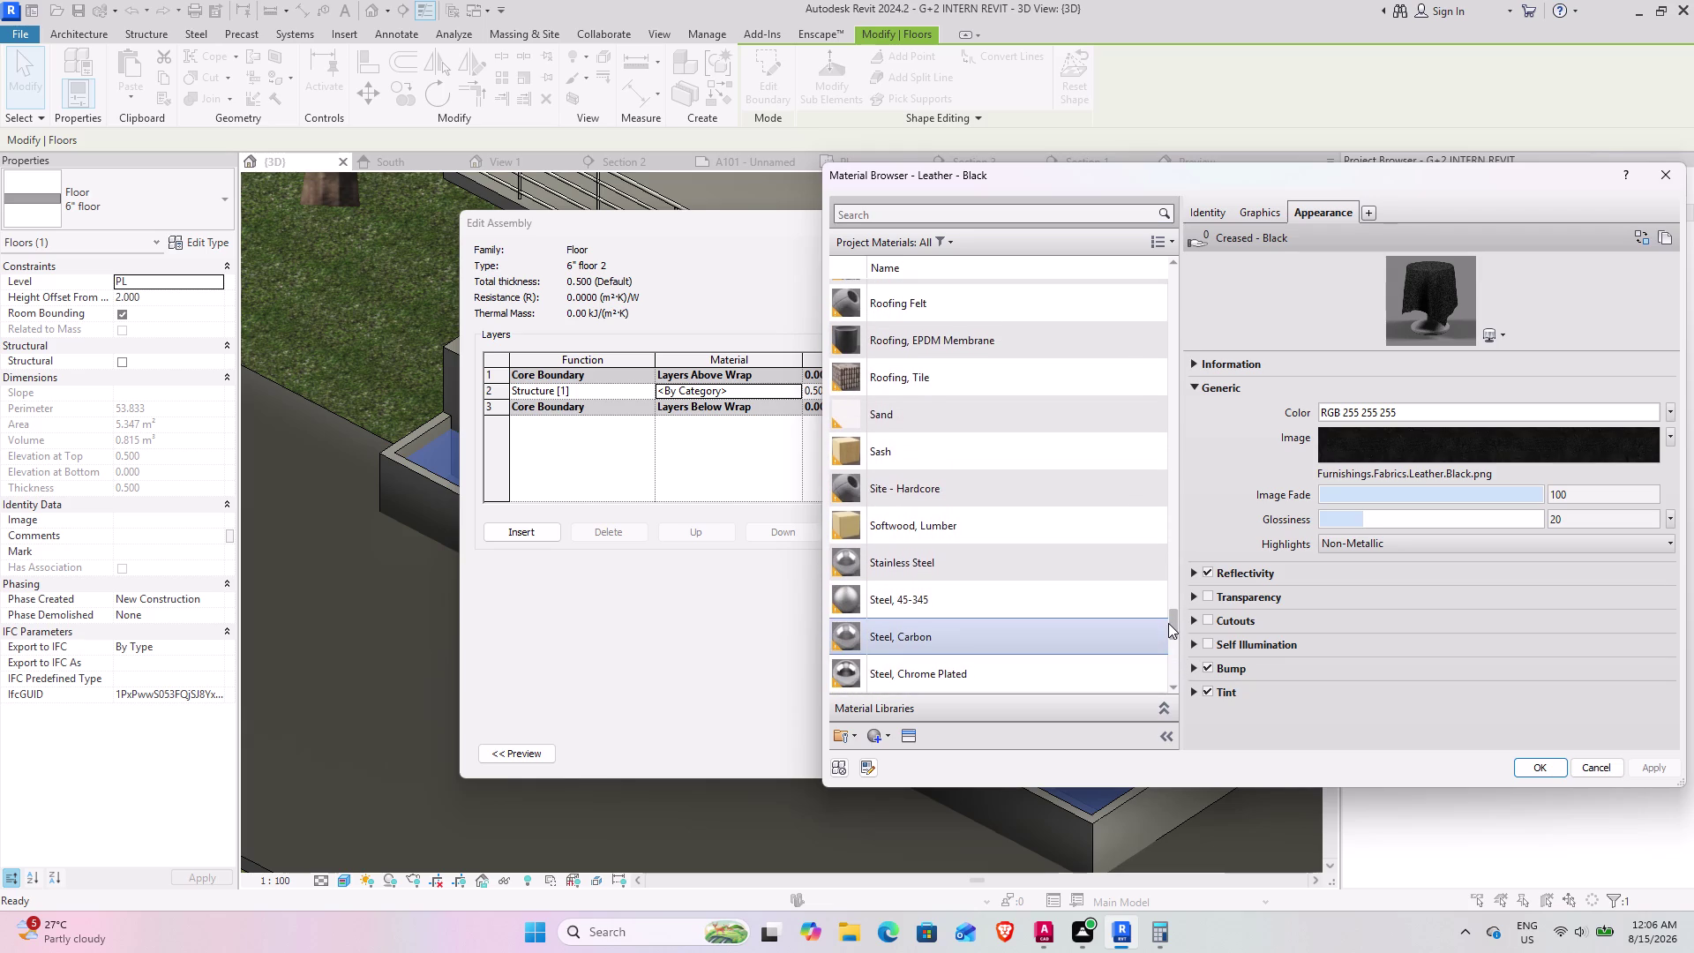
drag(1168, 623, 1167, 618)
Inspect the Sand material's texture in the Texture Editor.
click(1024, 462)
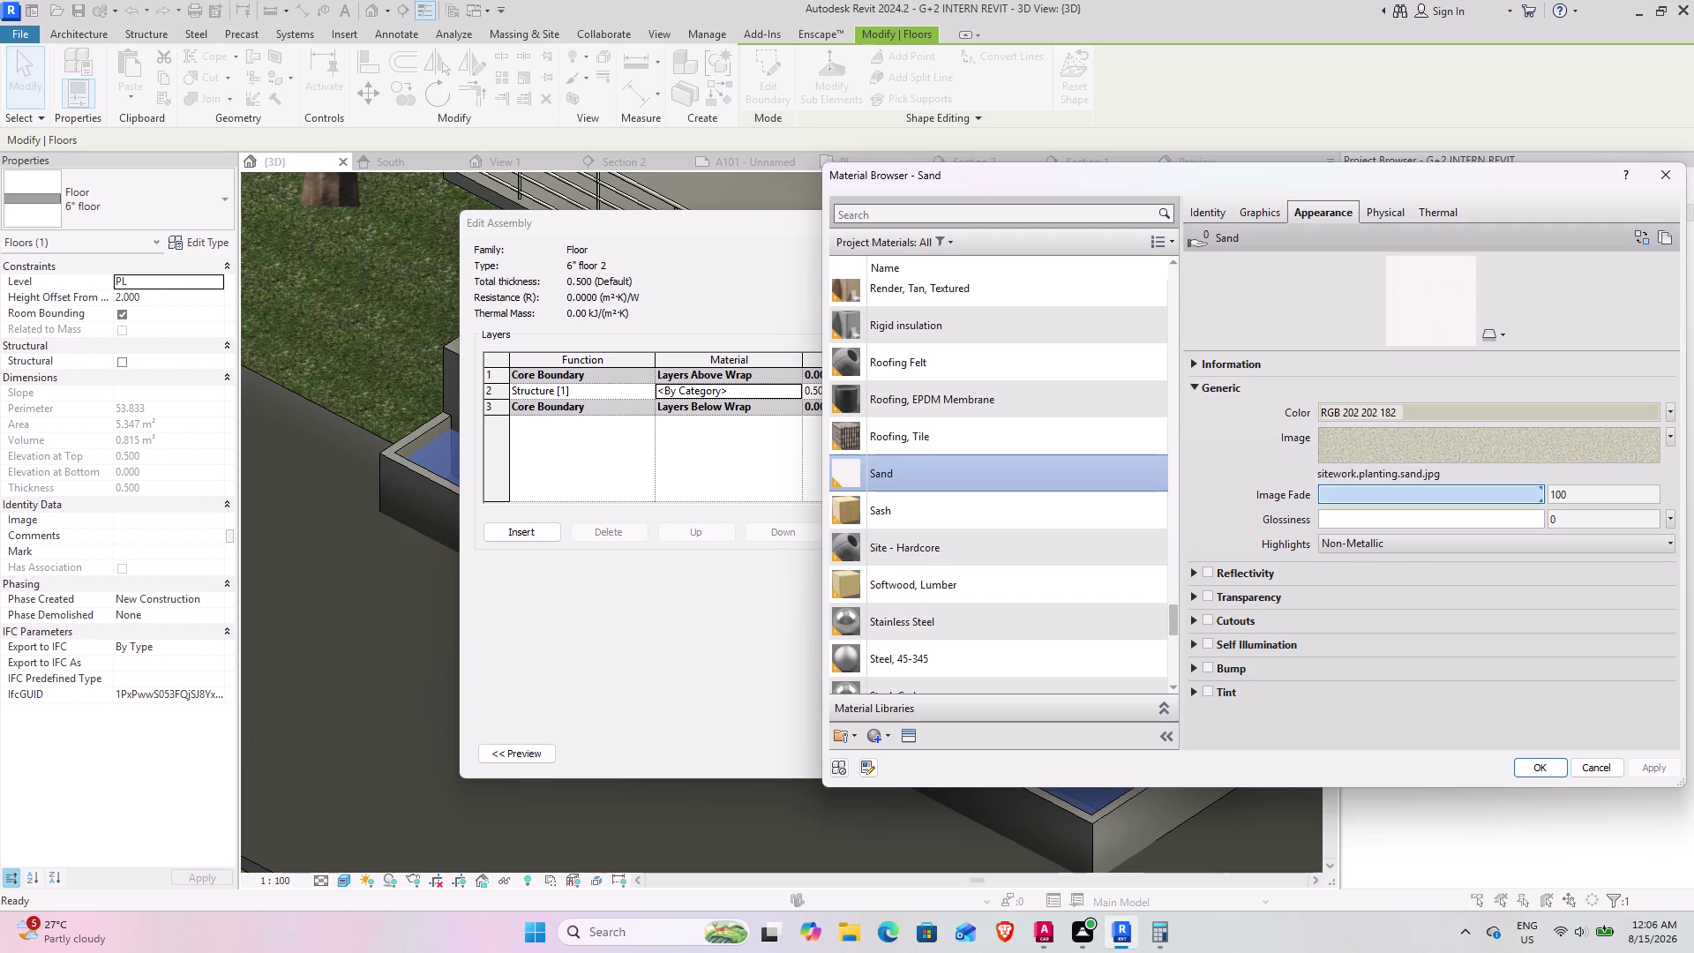
click(1462, 463)
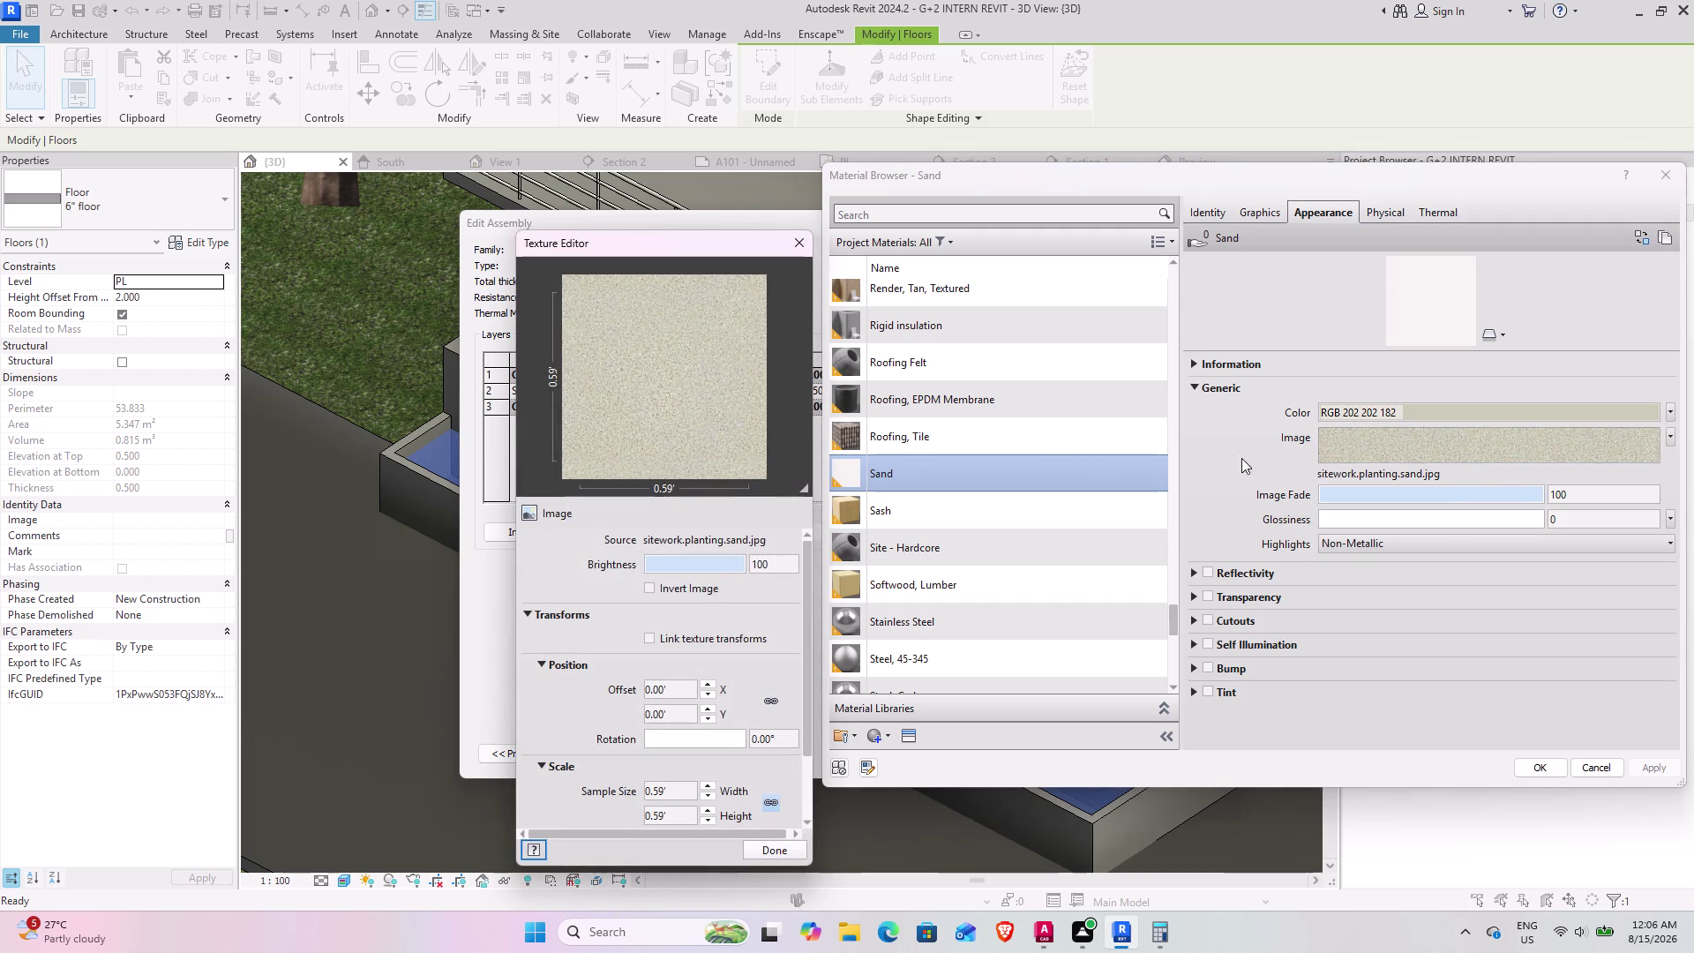
click(789, 853)
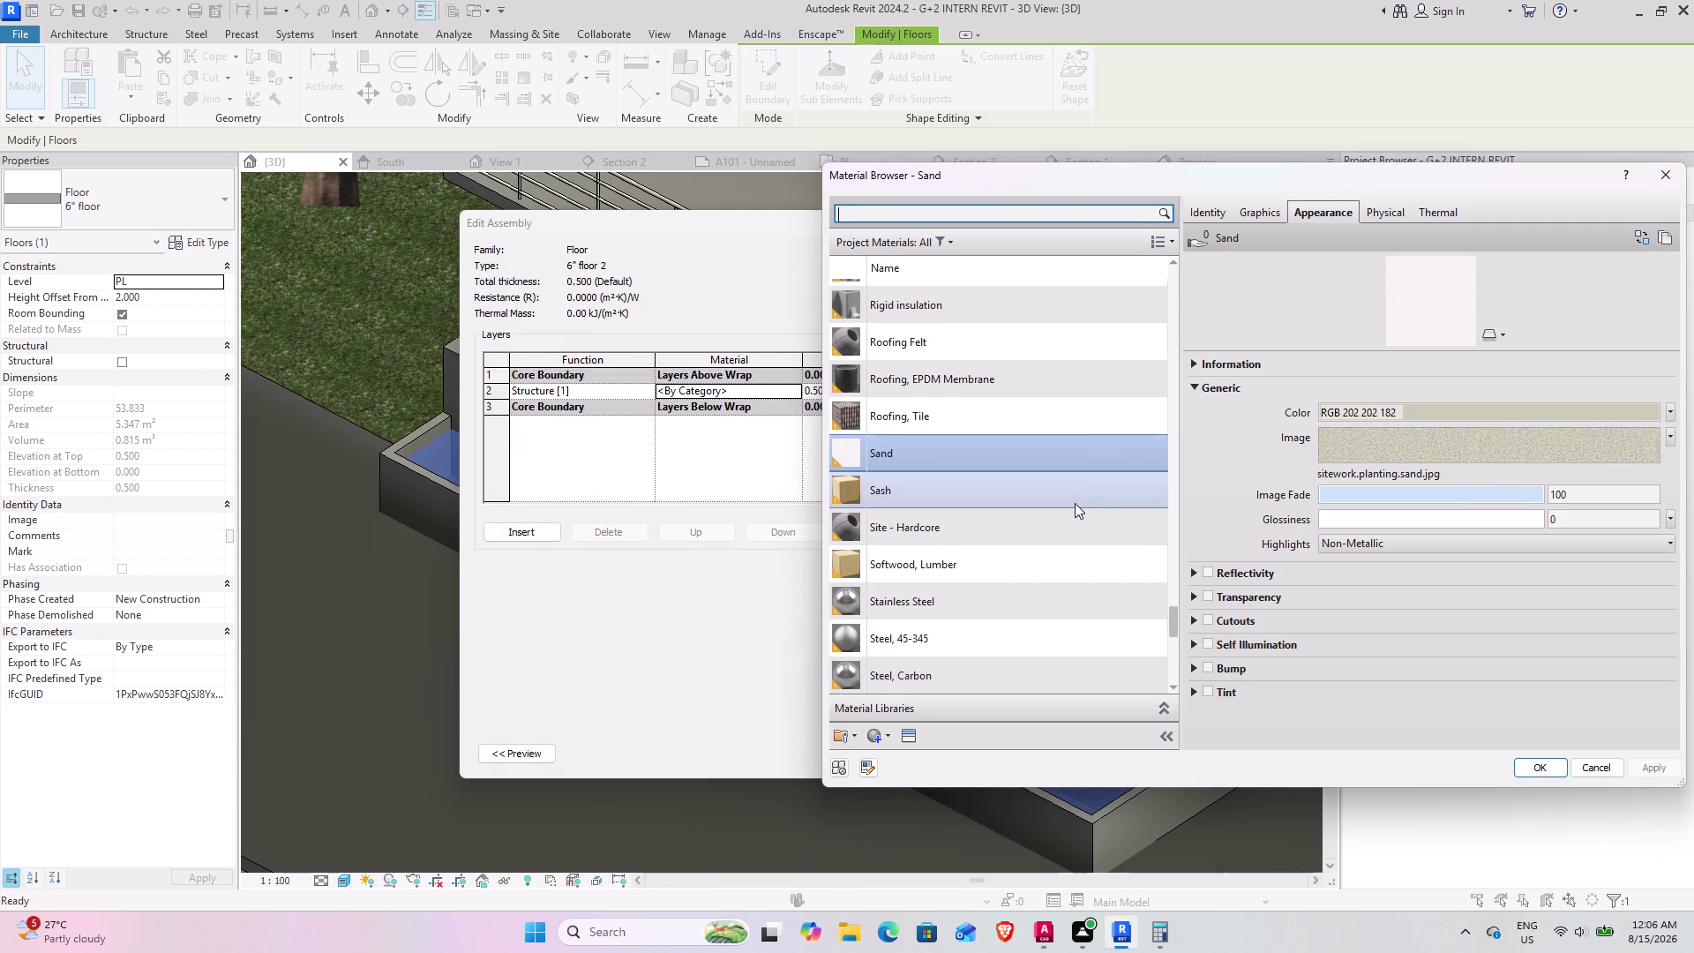
Create a new Default New Material.
scroll(up, 3)
scroll(up, 3)
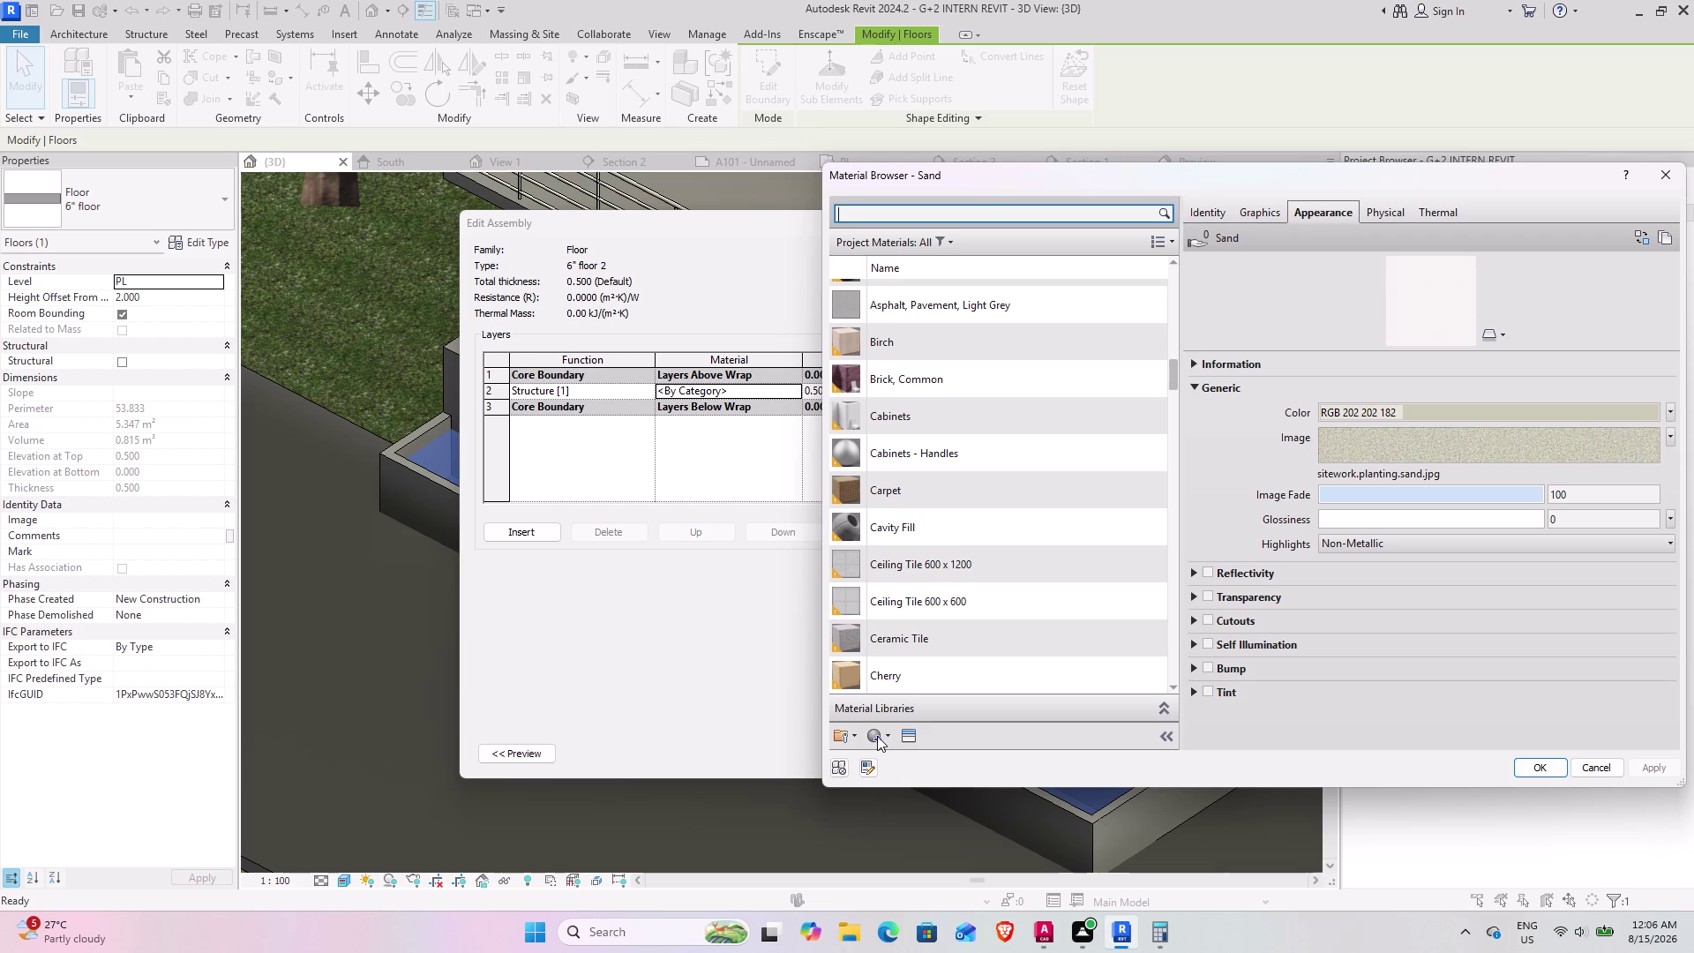
click(877, 736)
click(887, 751)
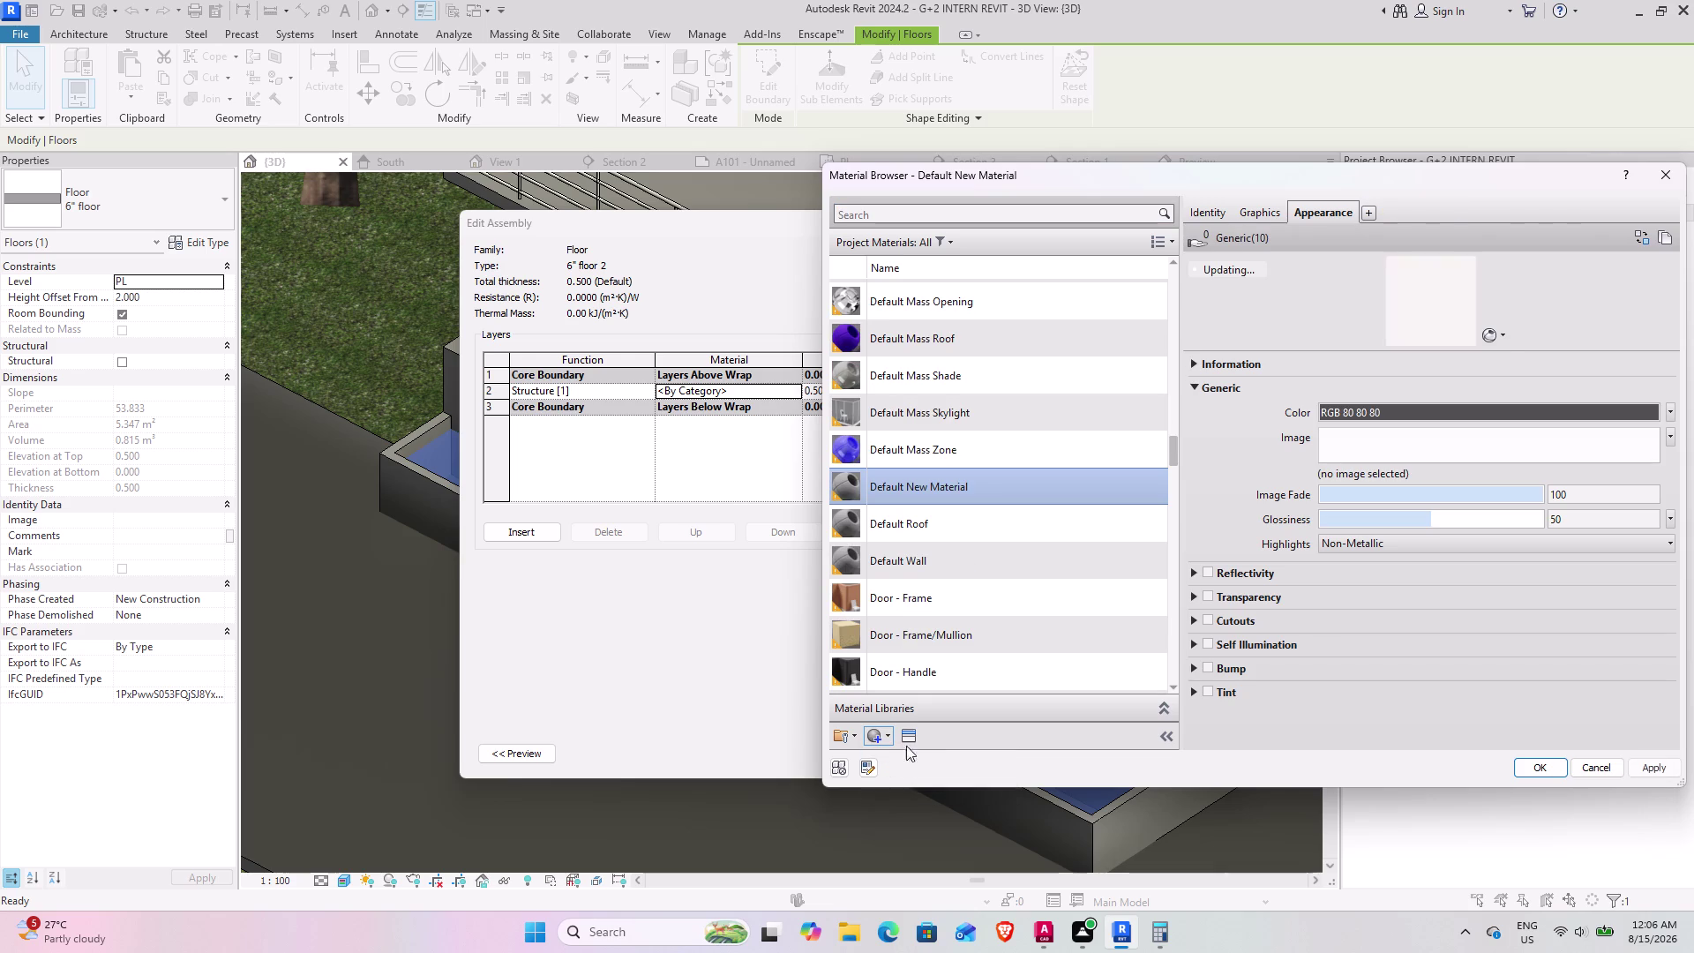
Replace the material's appearance, expanding the Appearance Library's Concrete, Fabric and Sitework categories.
click(912, 739)
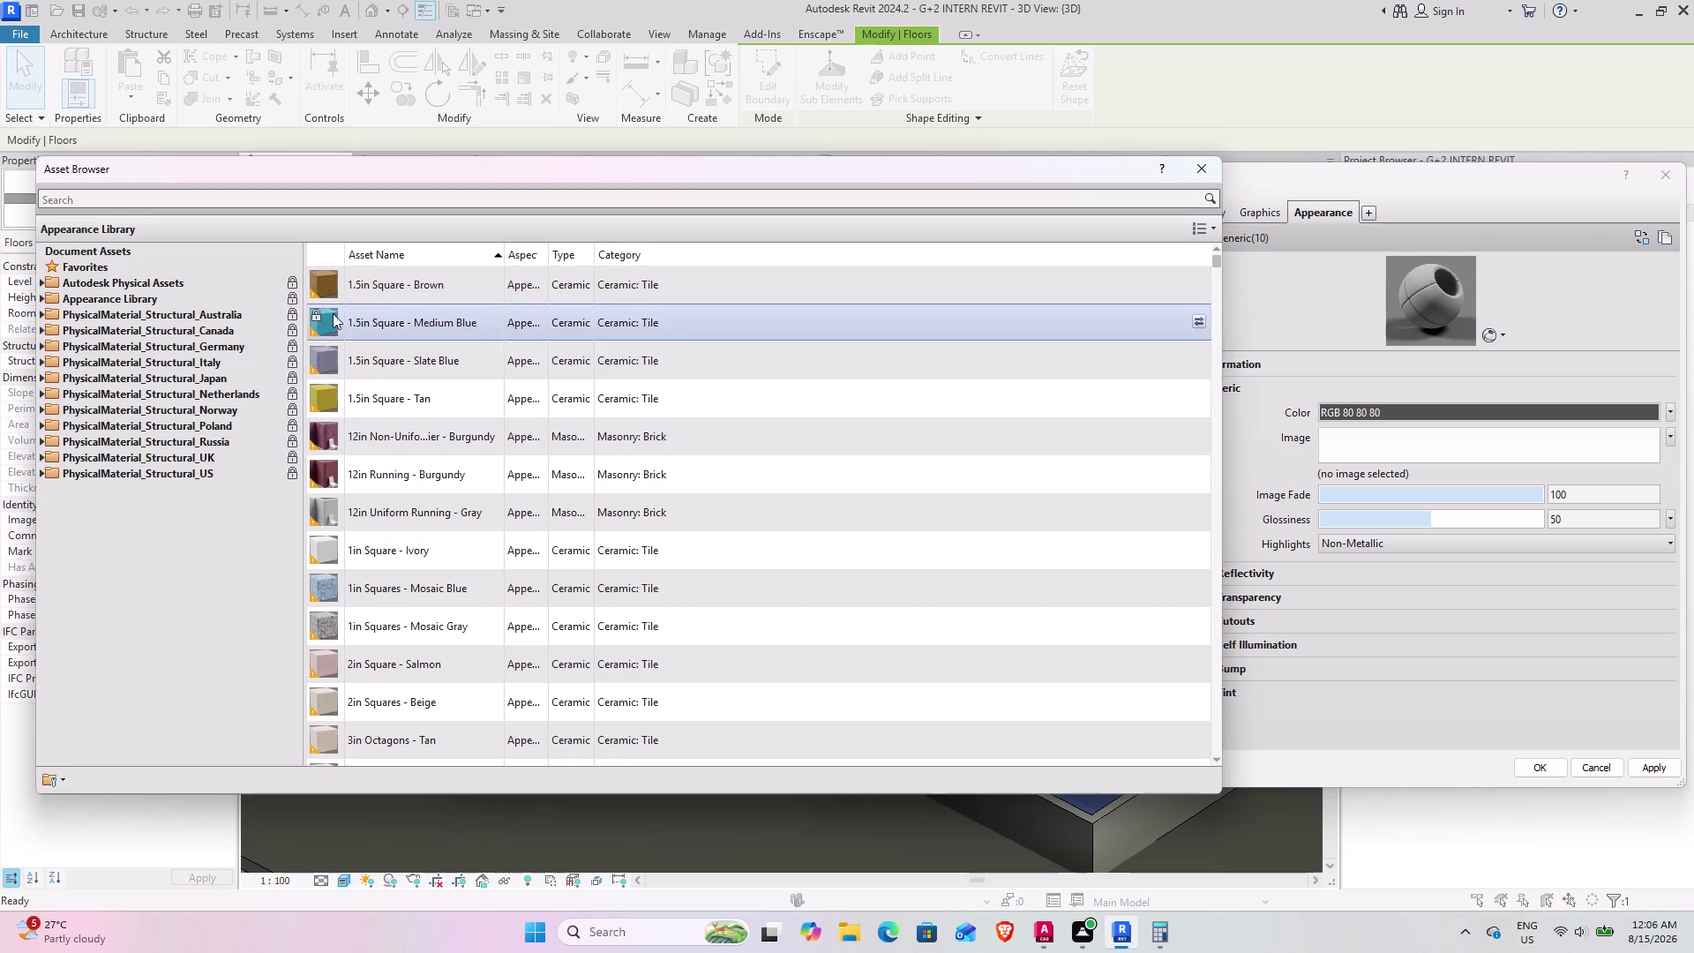
click(67, 301)
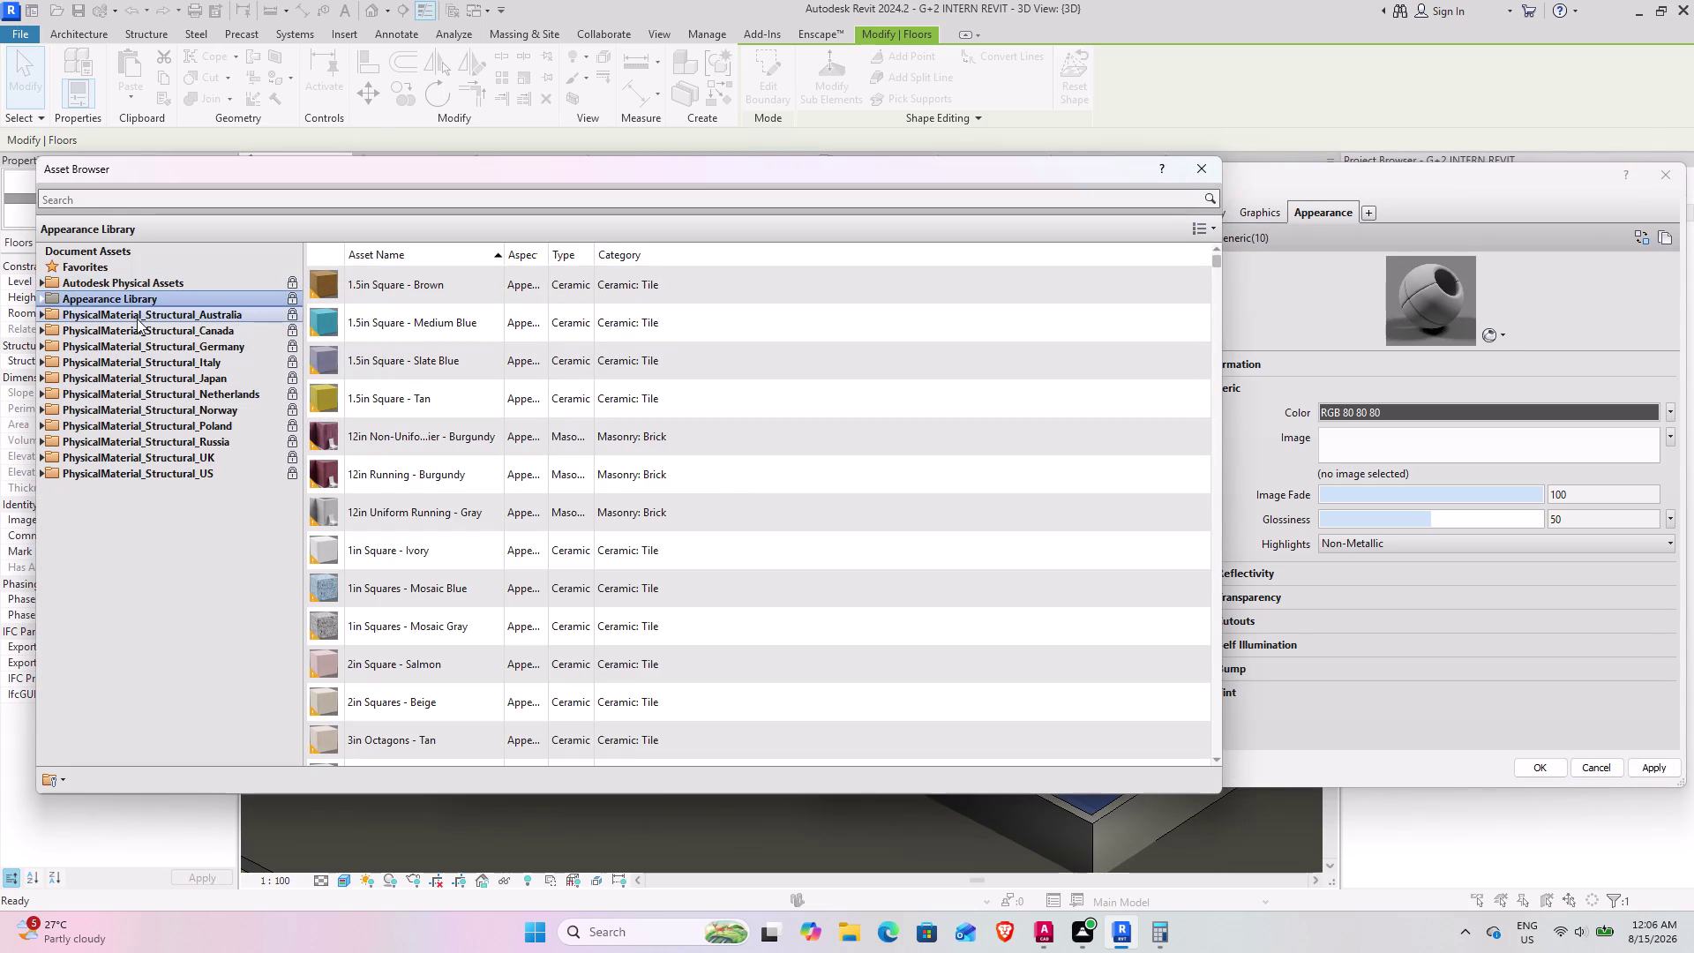
double_click(86, 296)
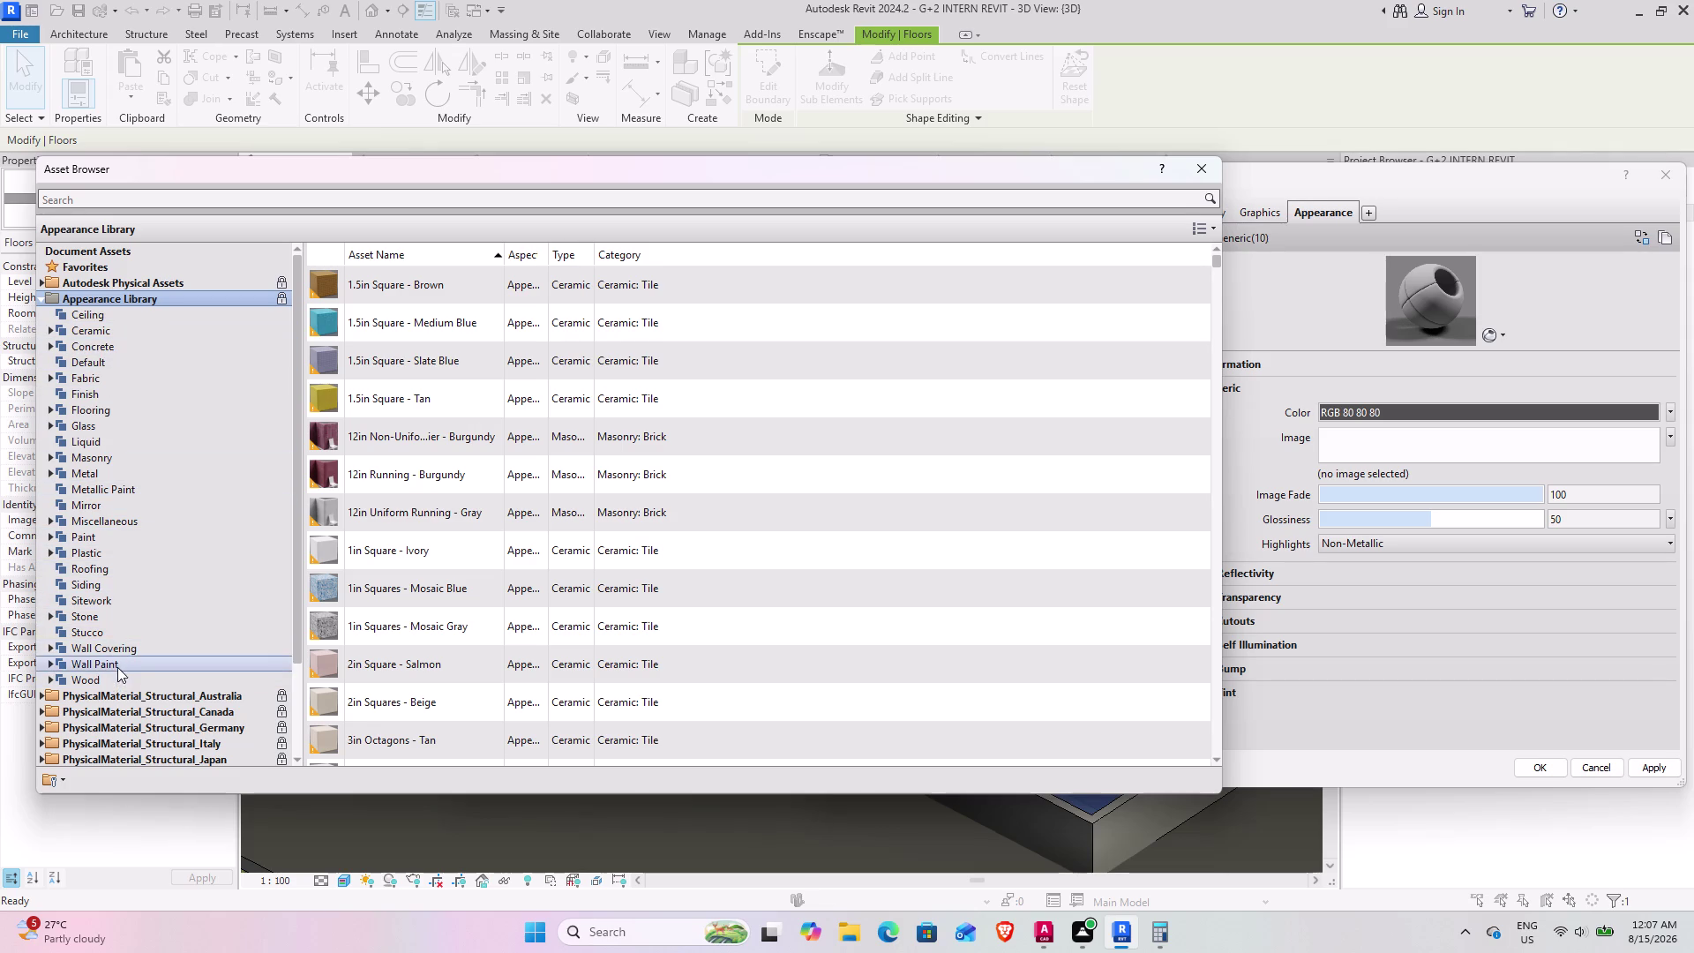
double_click(140, 351)
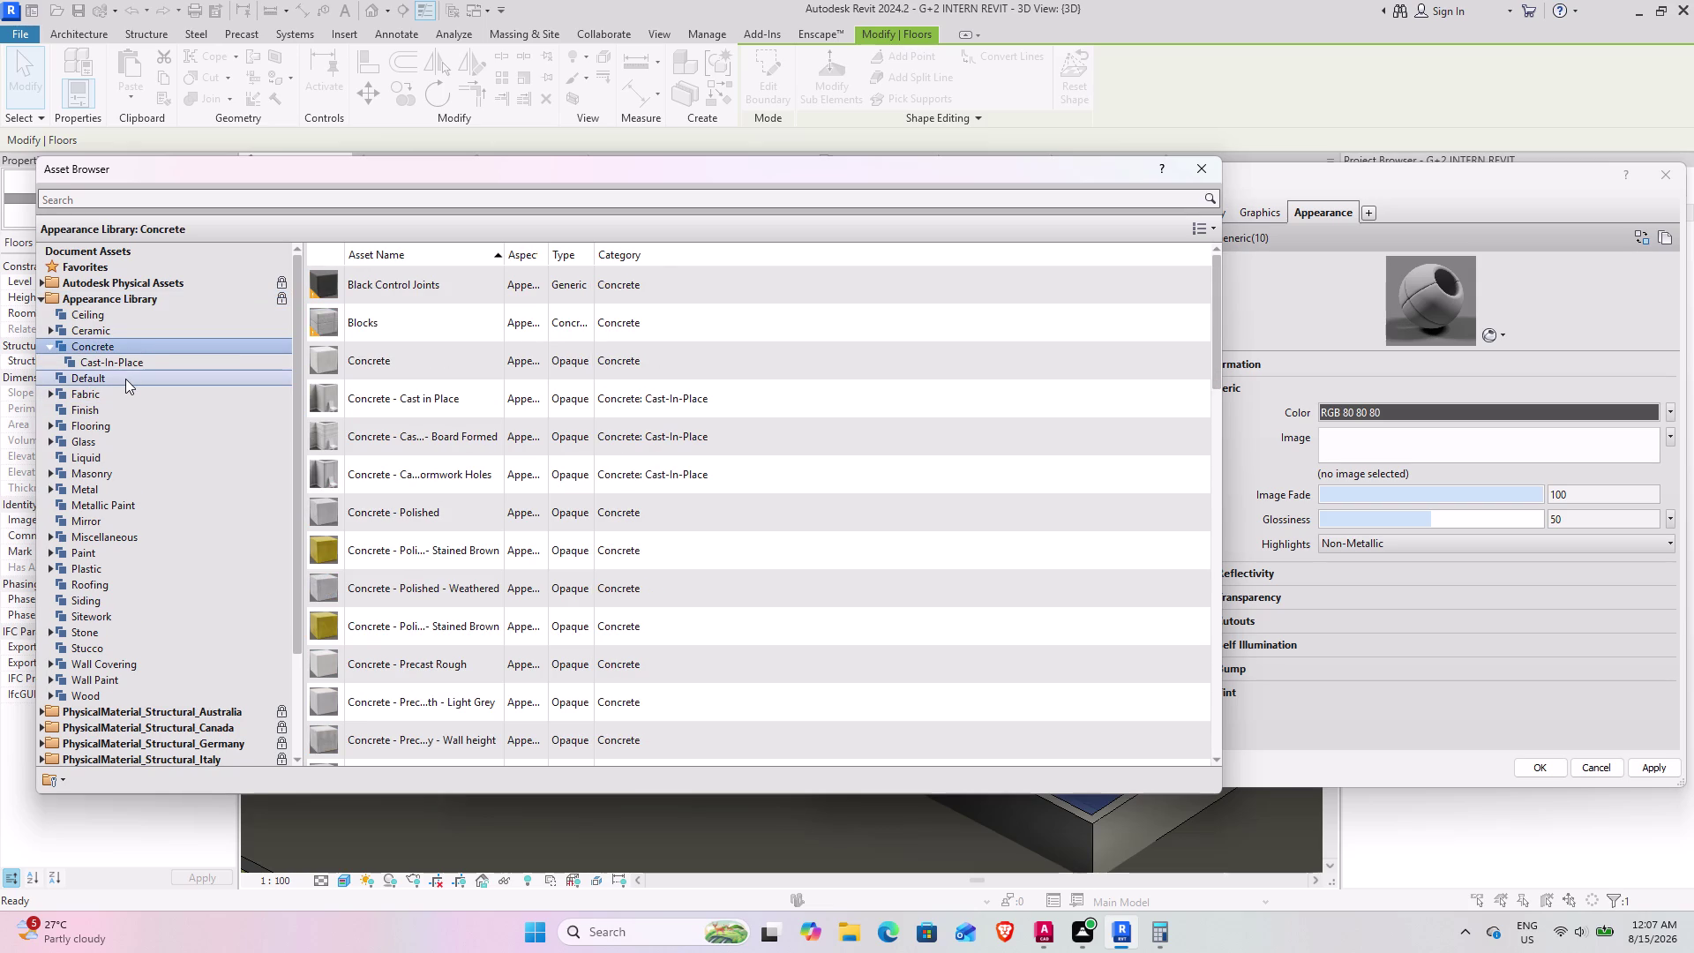
click(125, 378)
click(125, 378)
double_click(113, 398)
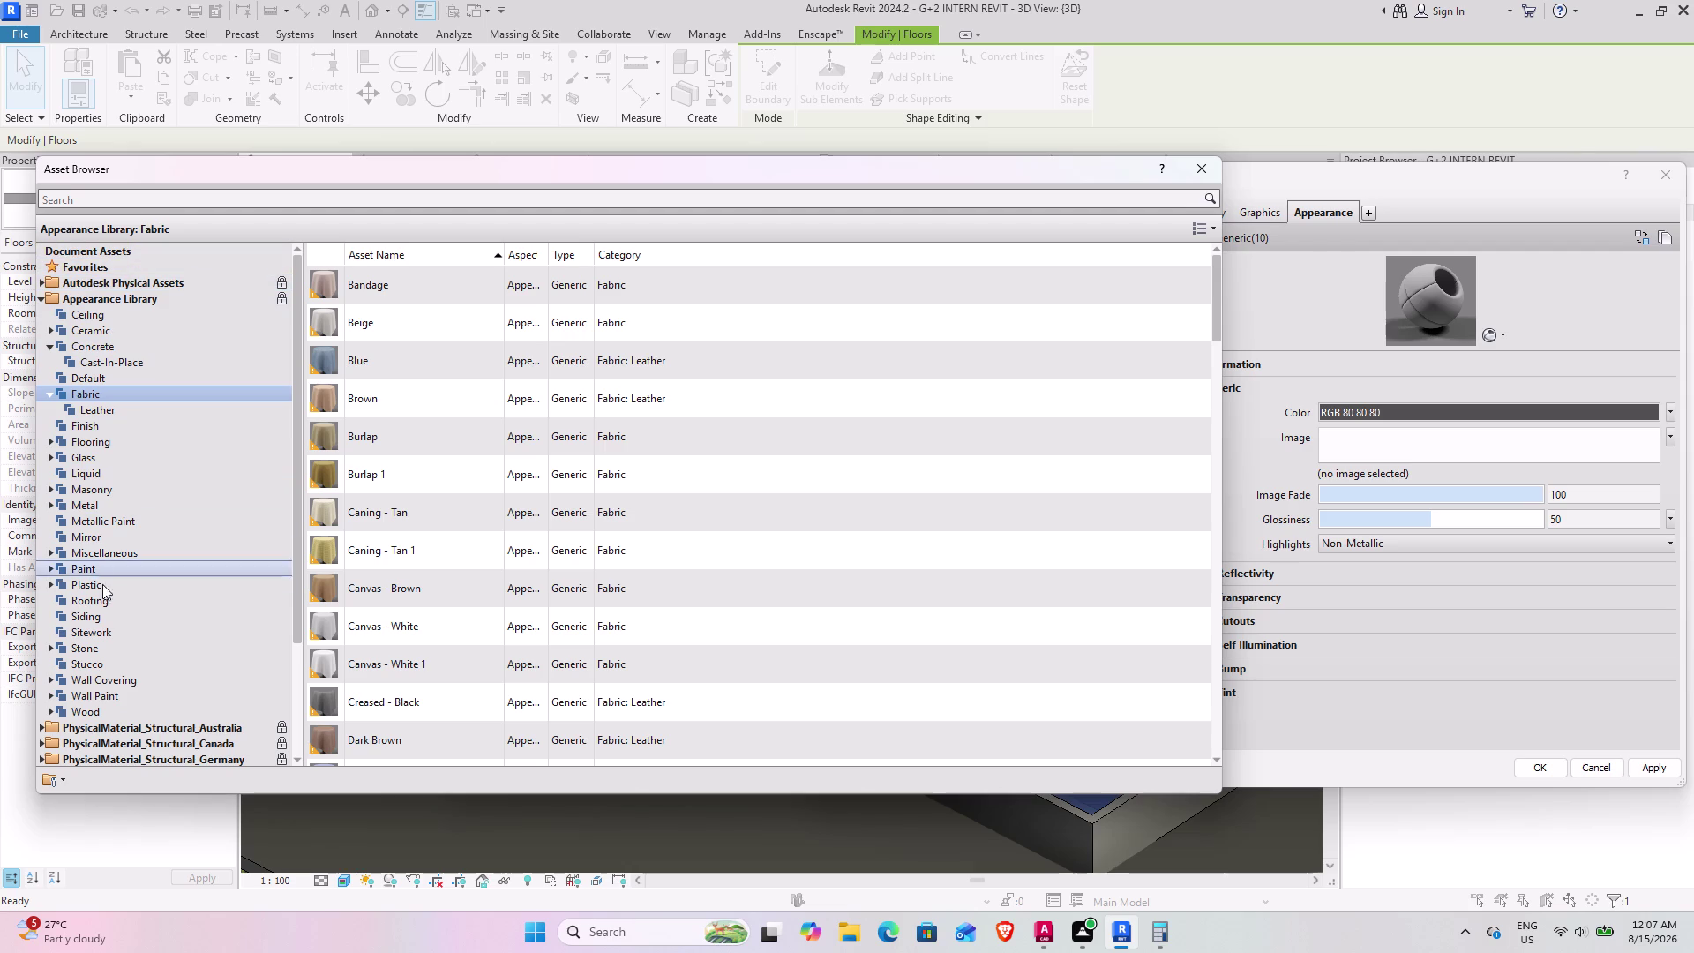
double_click(126, 633)
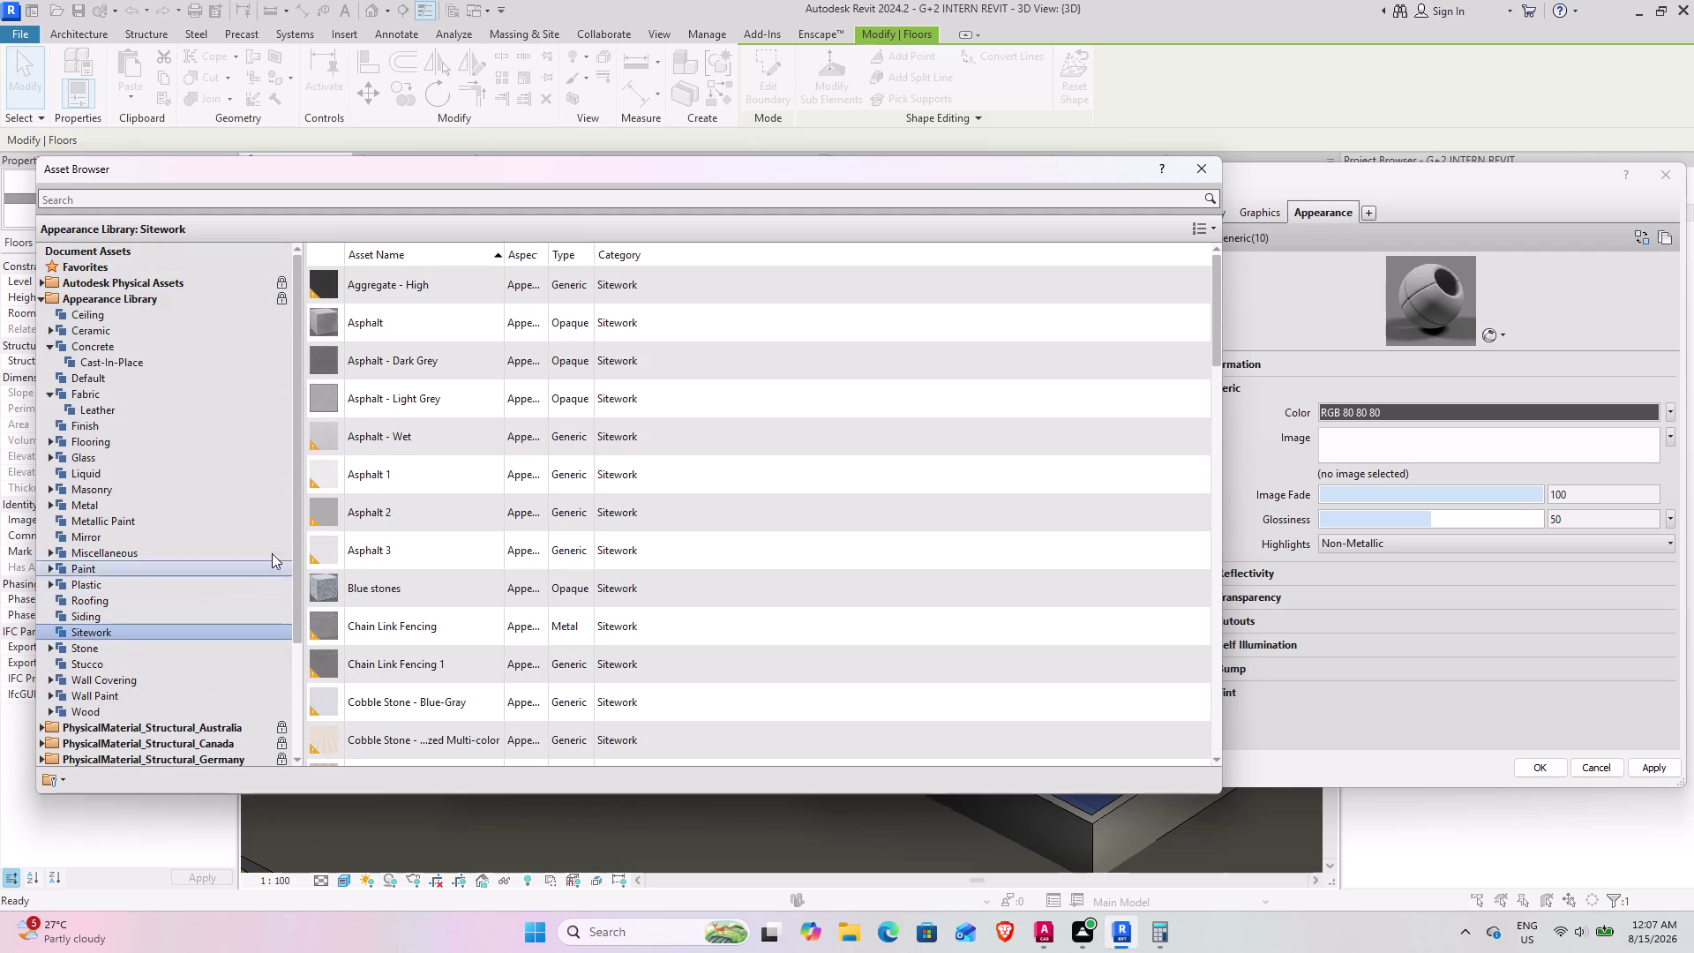
Preview the Sand - Beach, Sand and Sand - Smooth Sitework appearances.
scroll(down, 3)
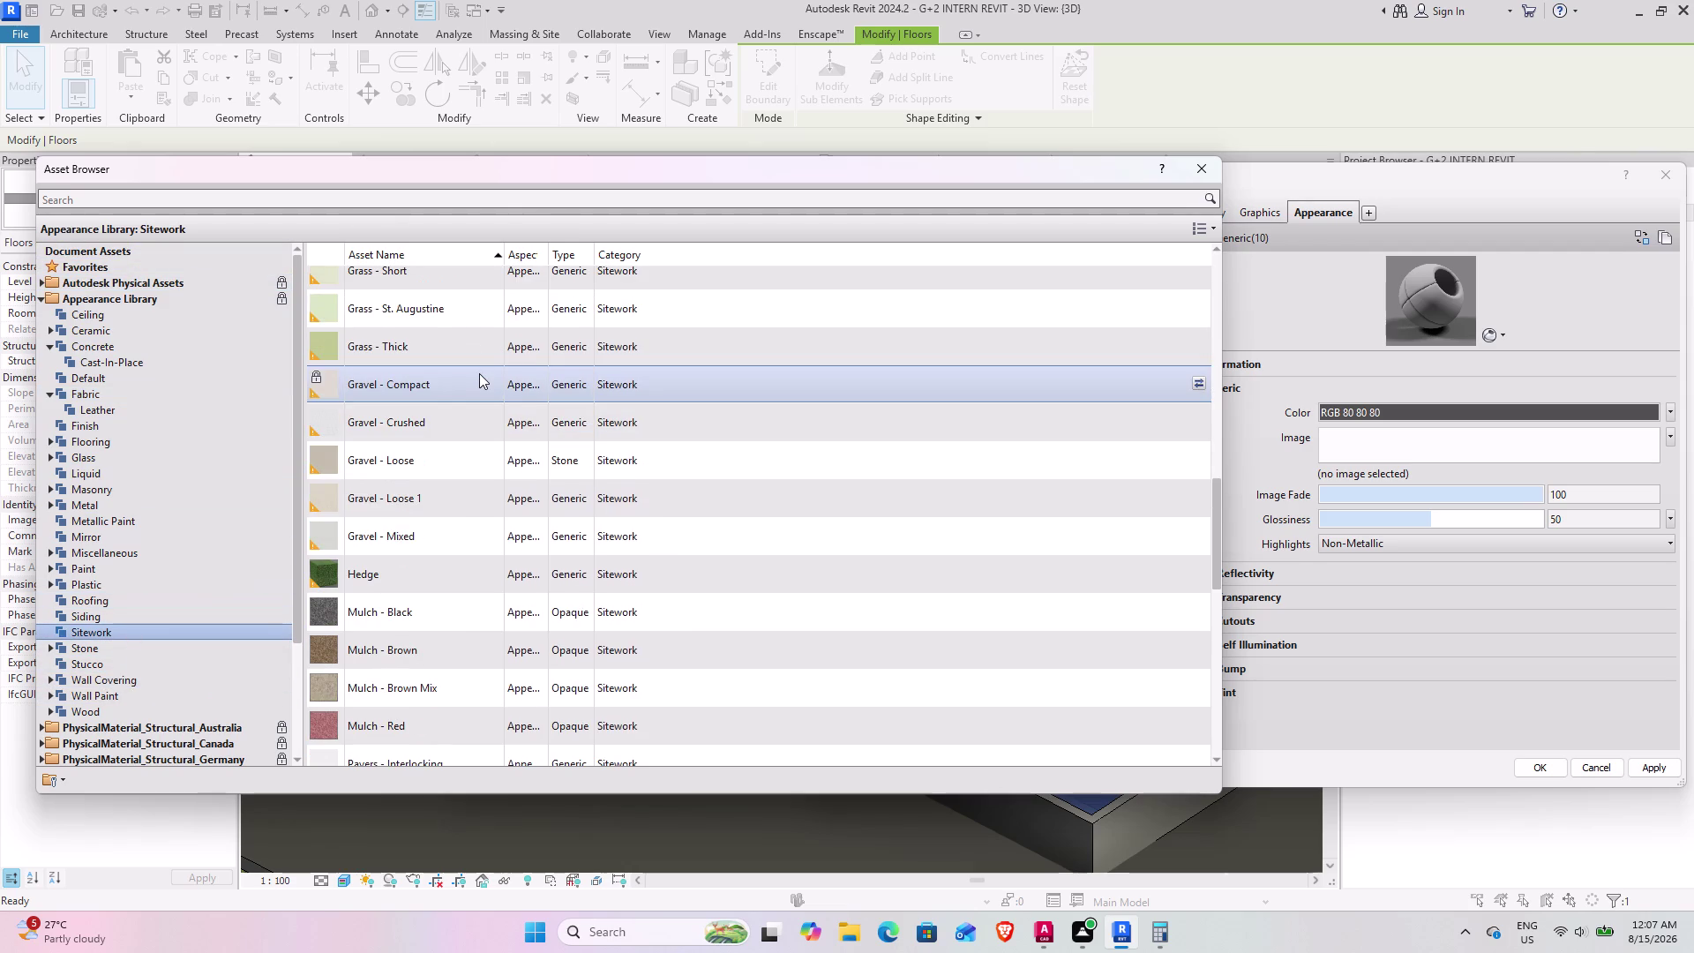
scroll(down, 3)
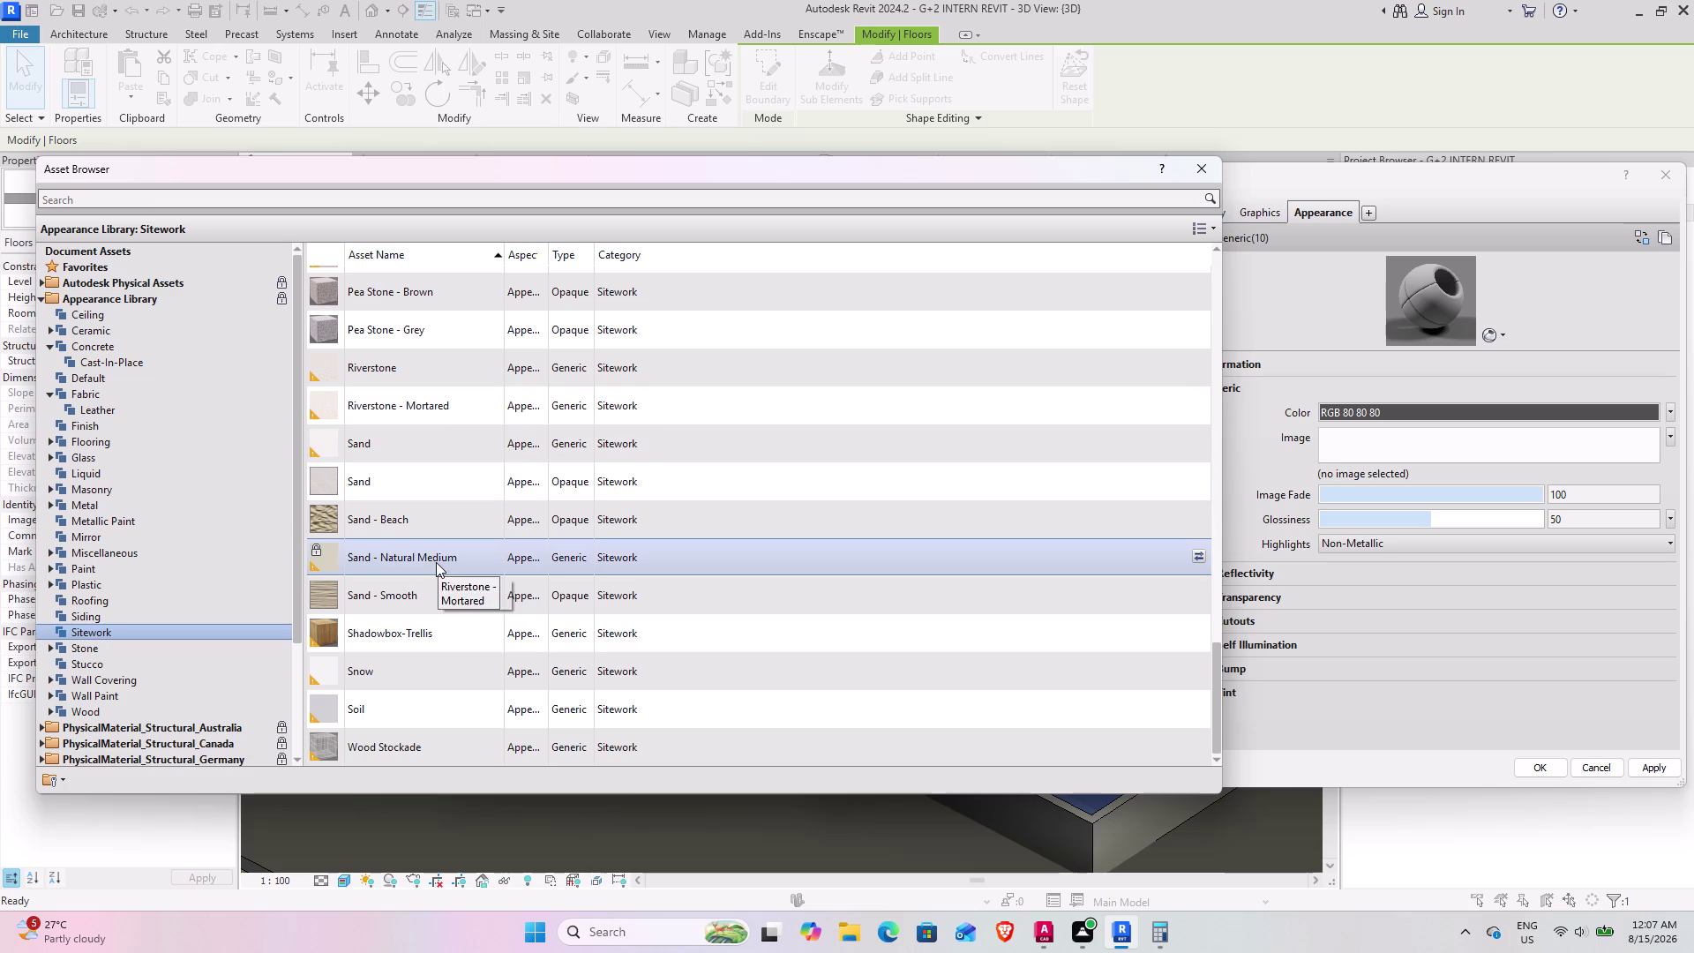
scroll(down, 3)
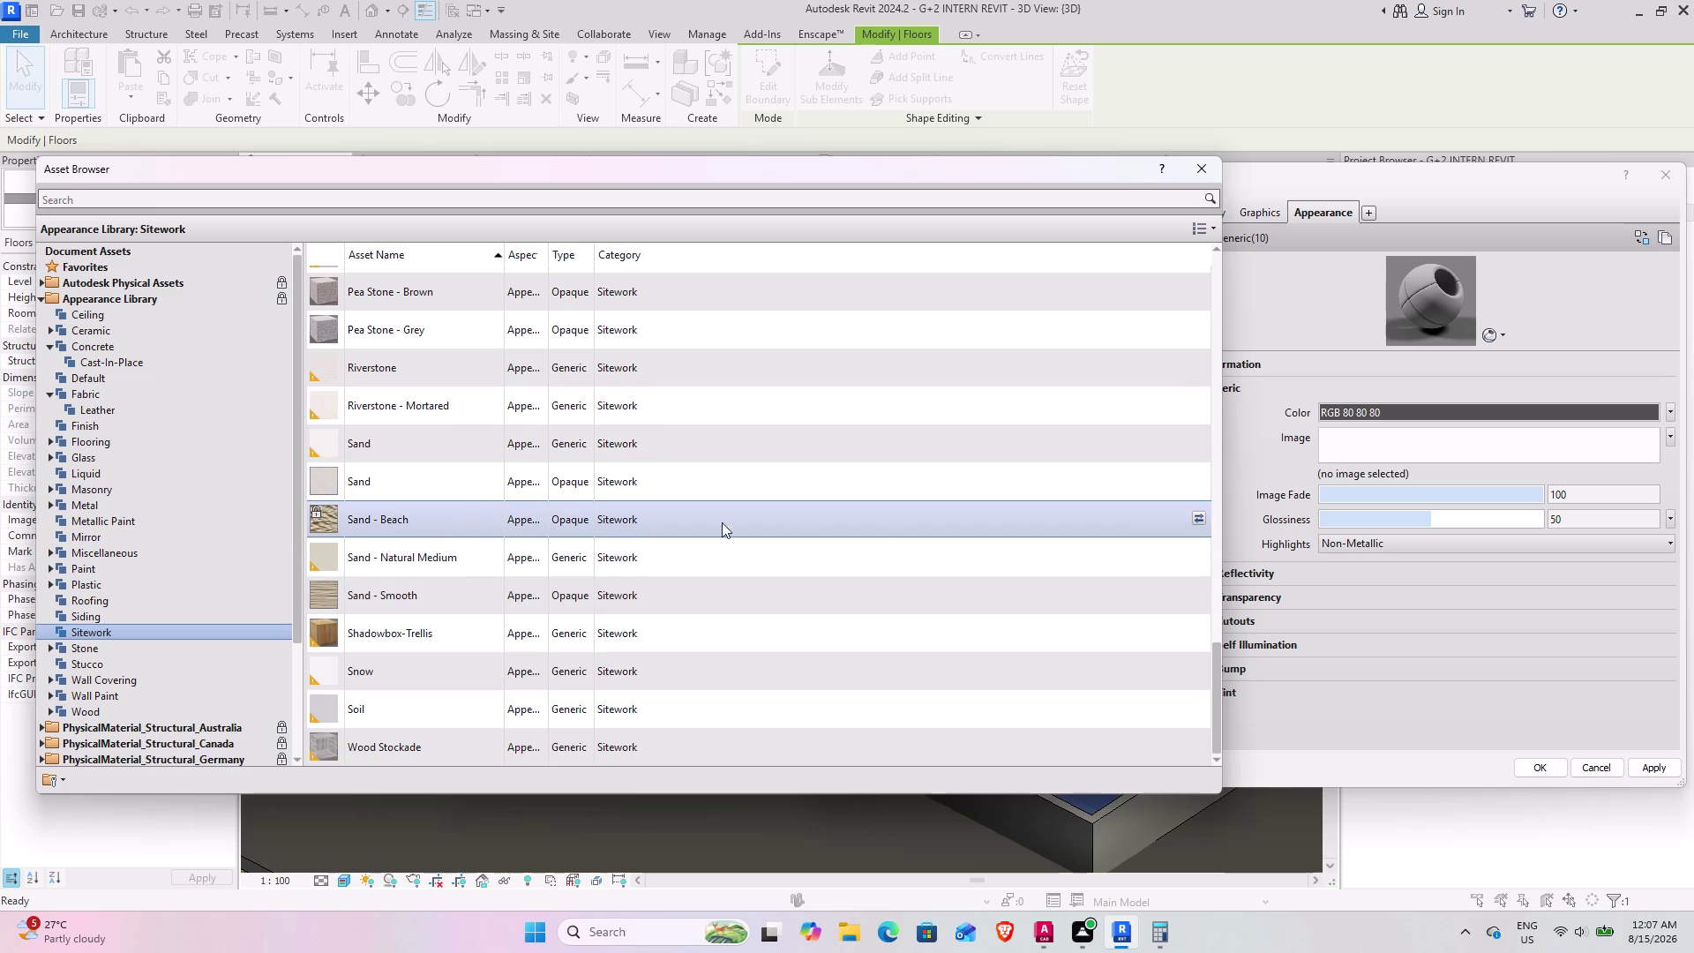
click(1197, 520)
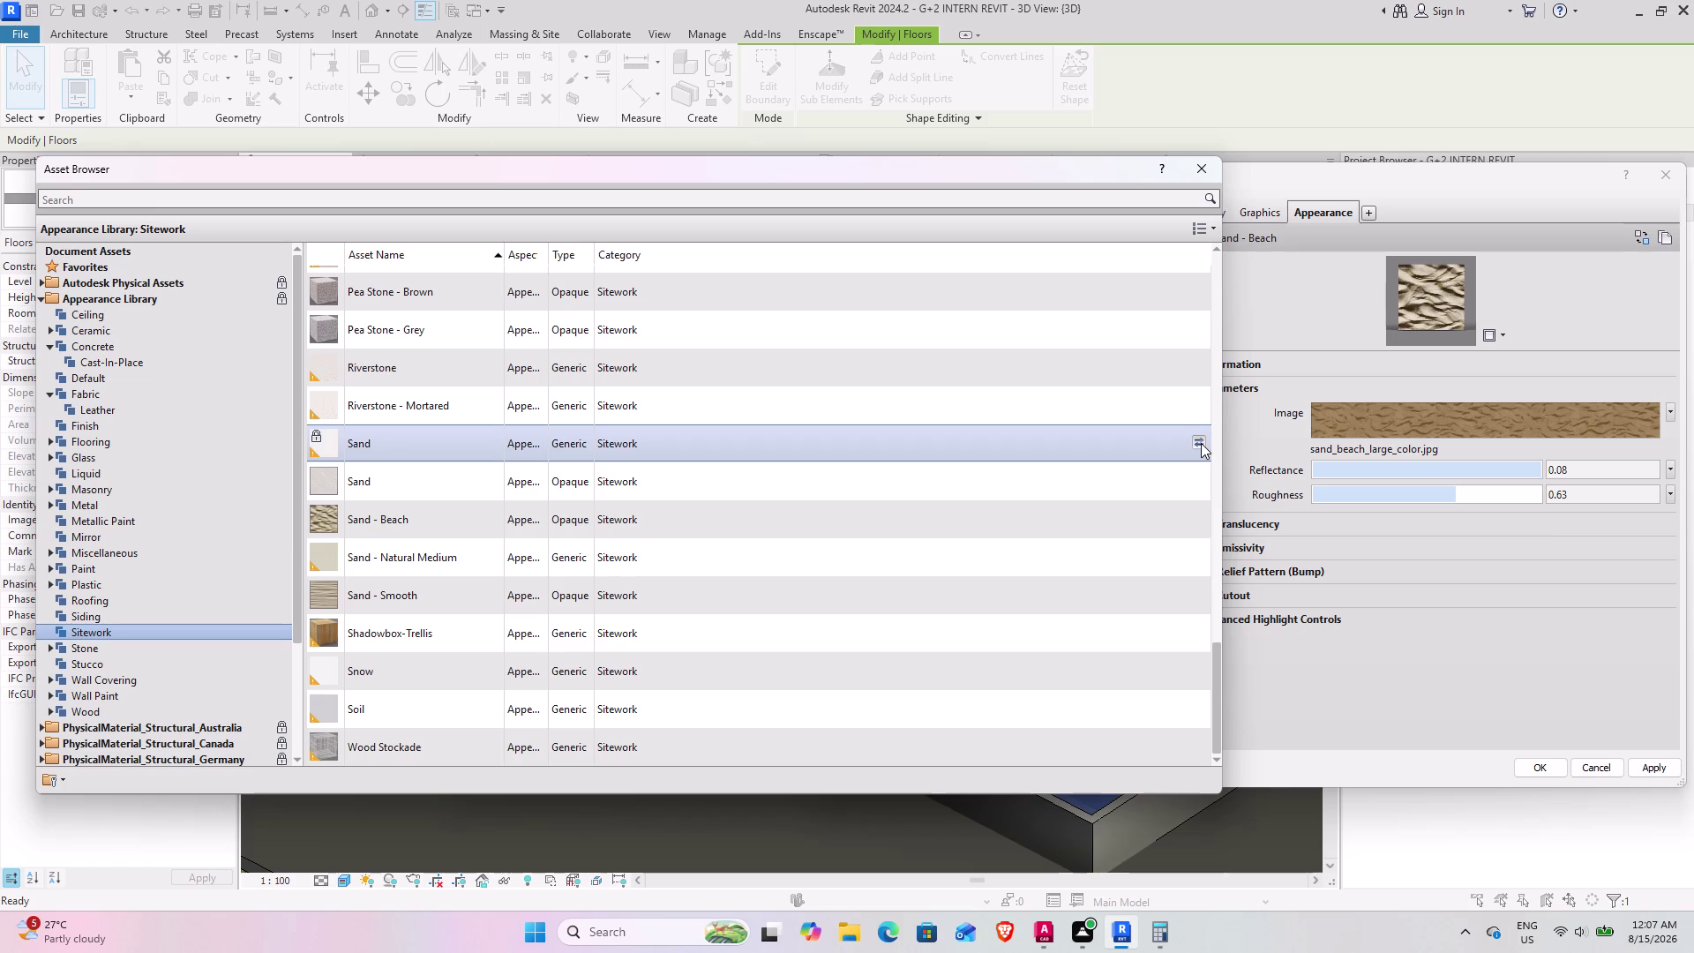
click(1201, 443)
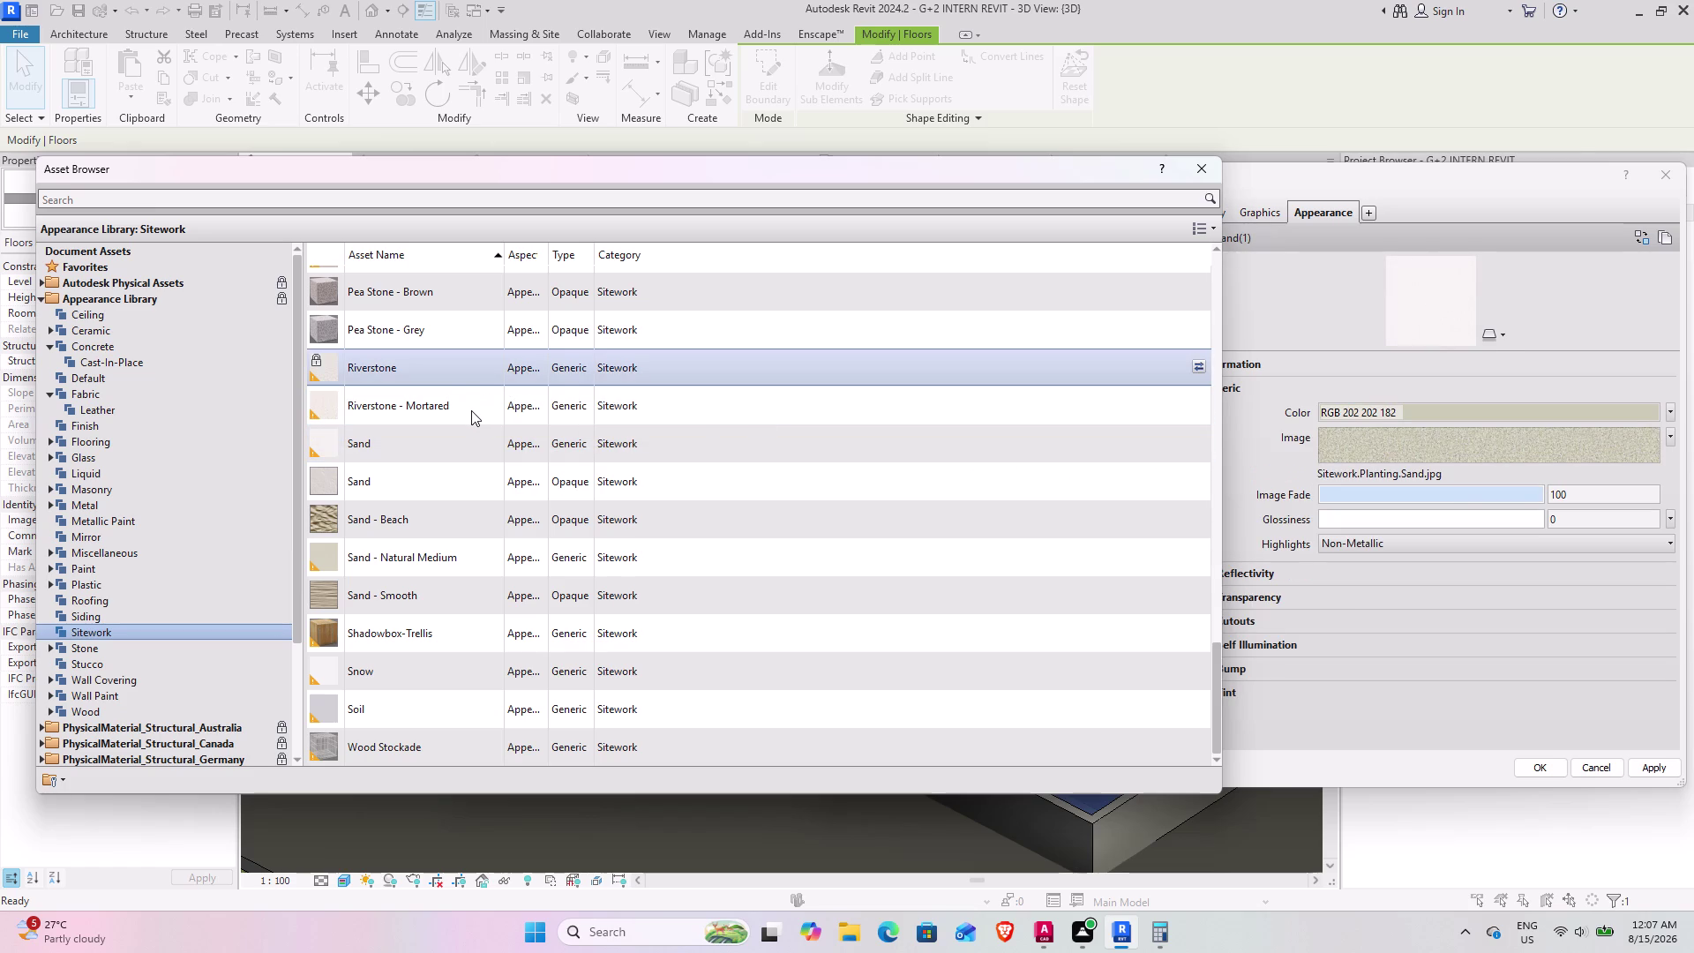
scroll(up, 3)
scroll(up, 3)
scroll(up, 3)
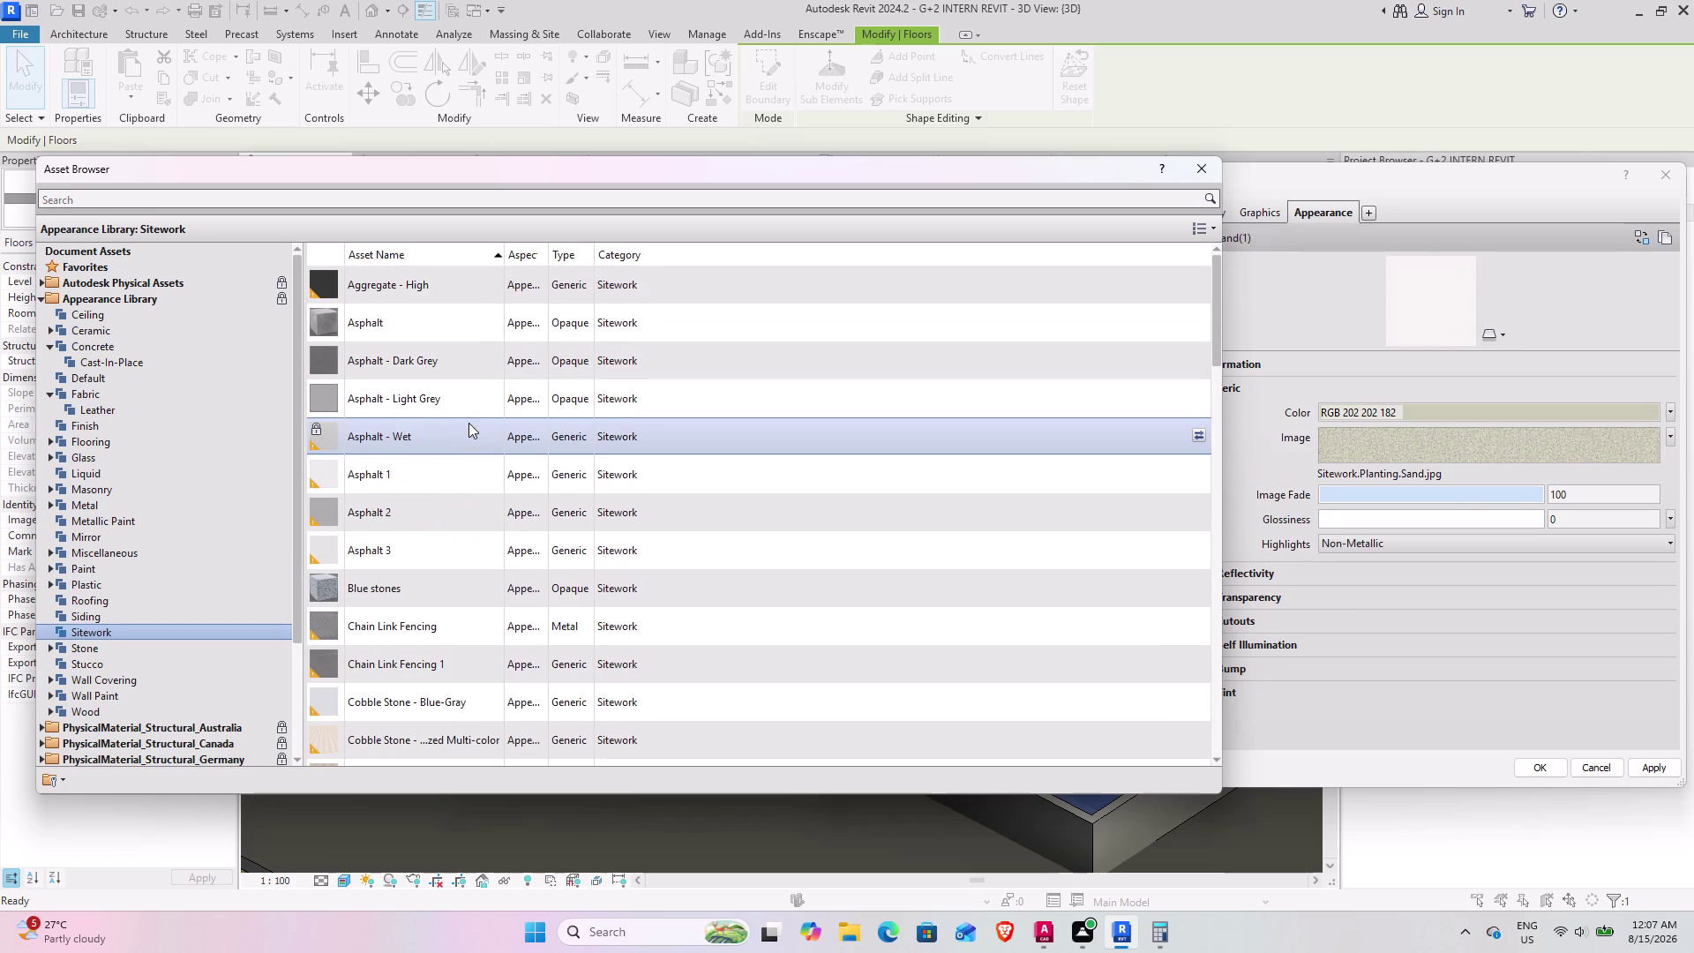
scroll(down, 3)
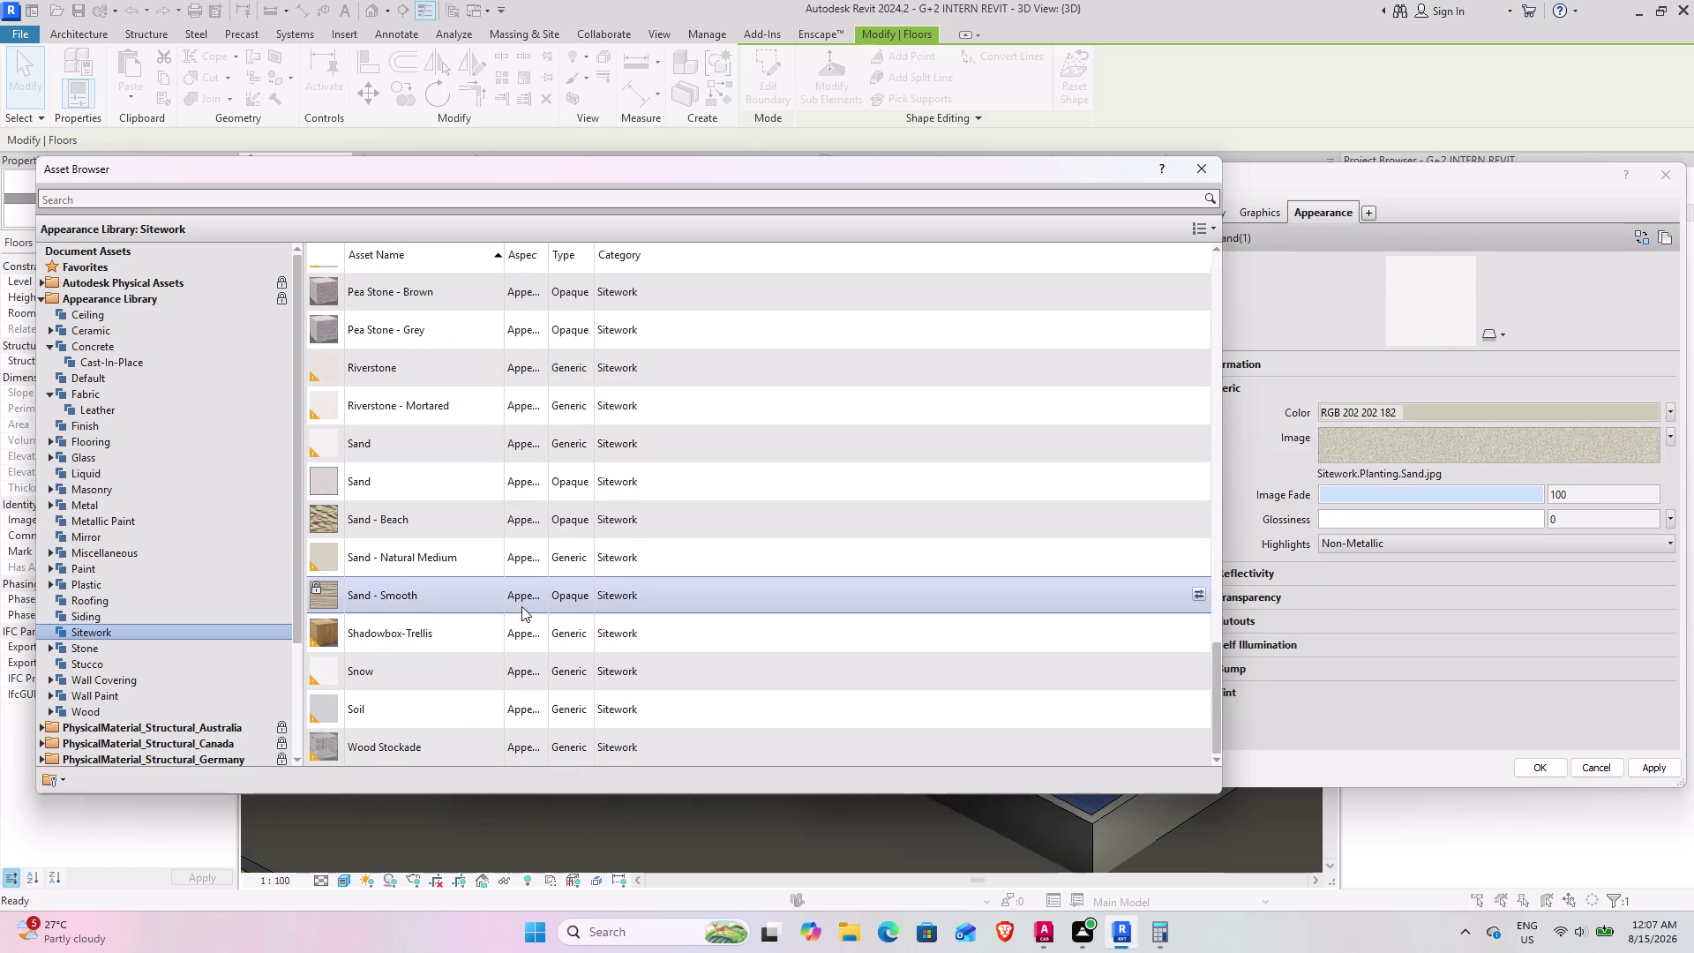
click(1205, 597)
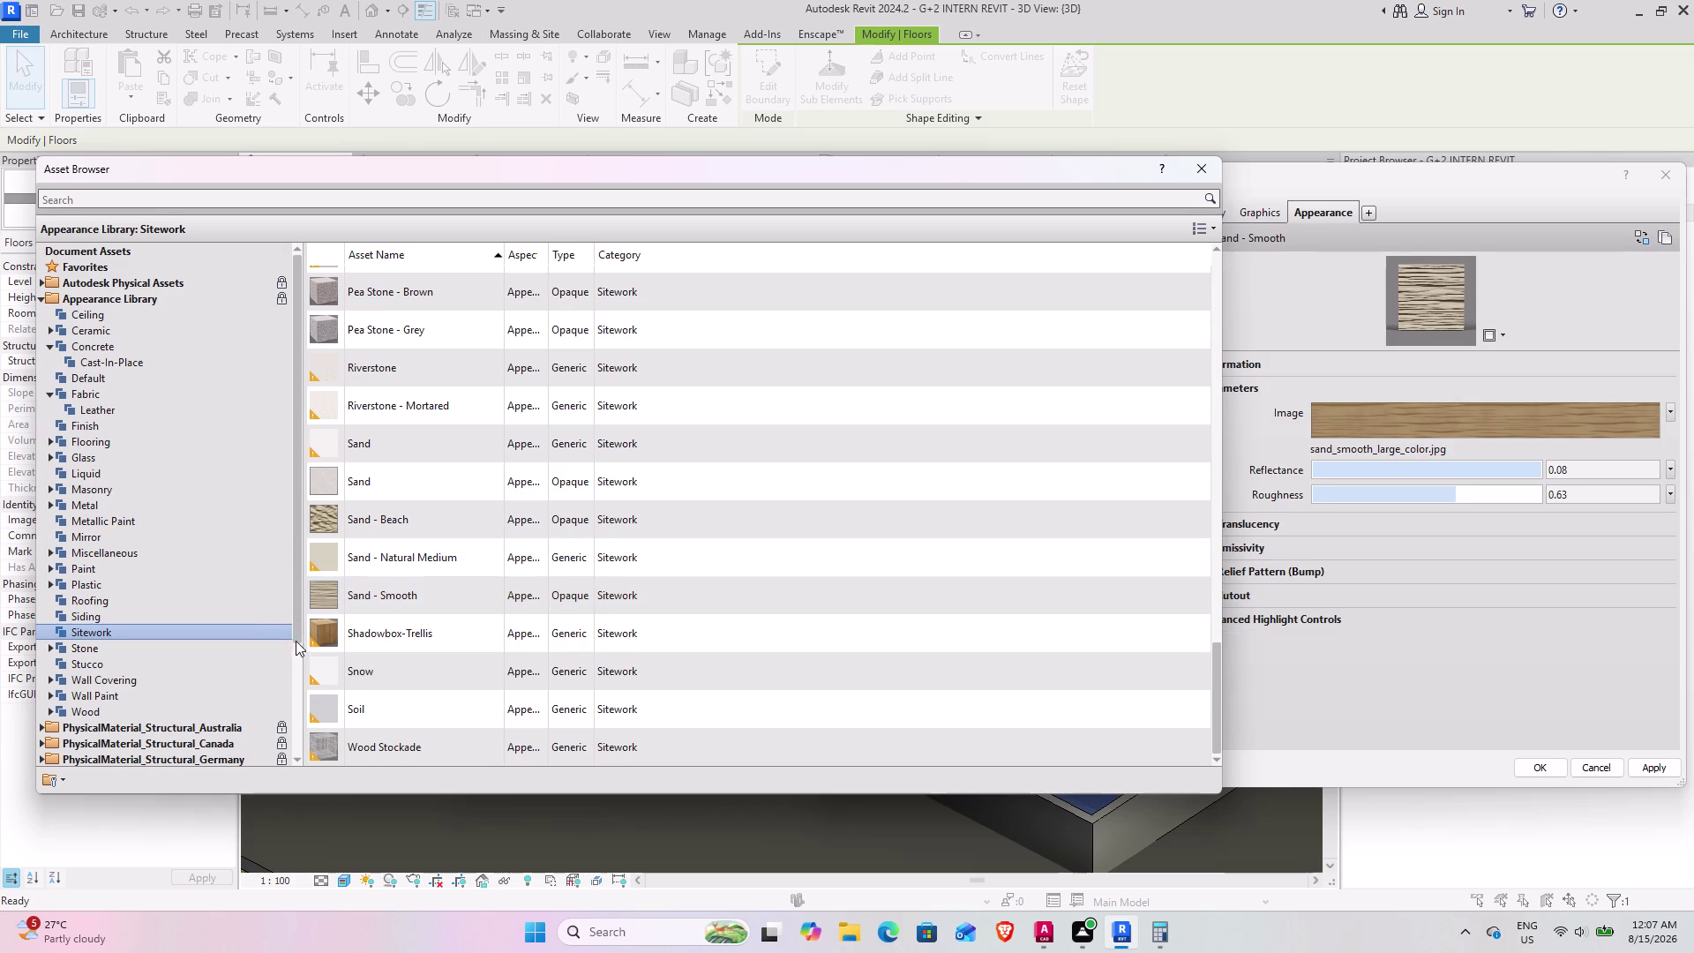
Apply the Sitework Soil appearance to the new material.
scroll(down, 3)
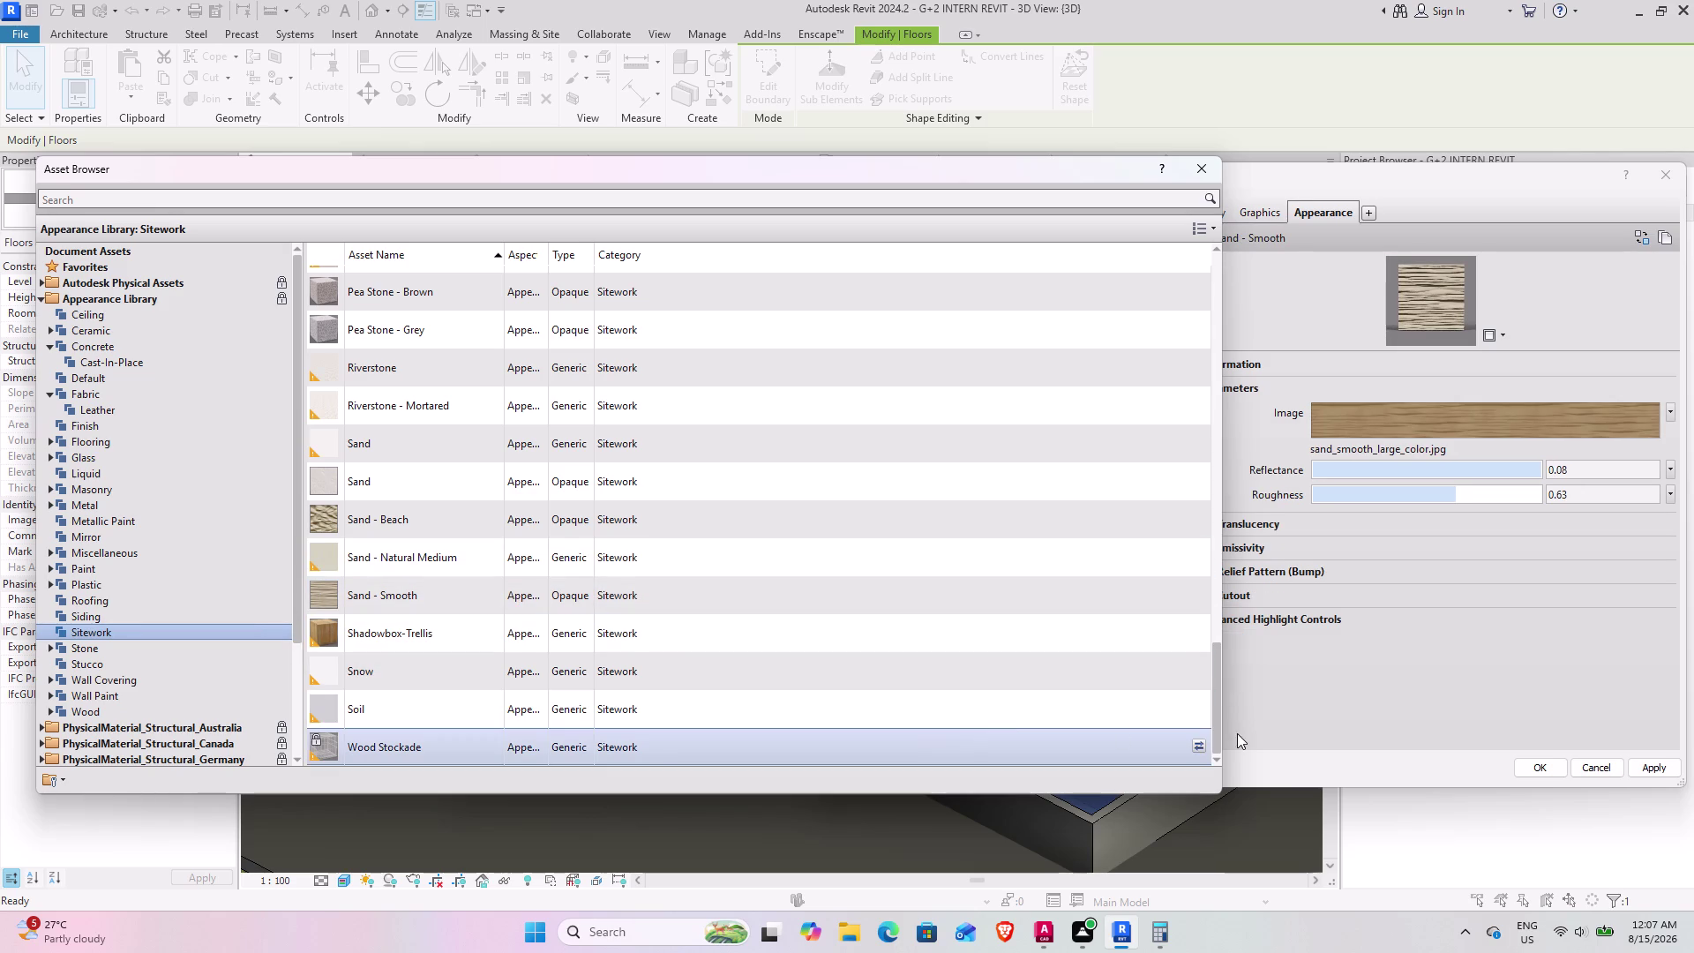
click(1201, 712)
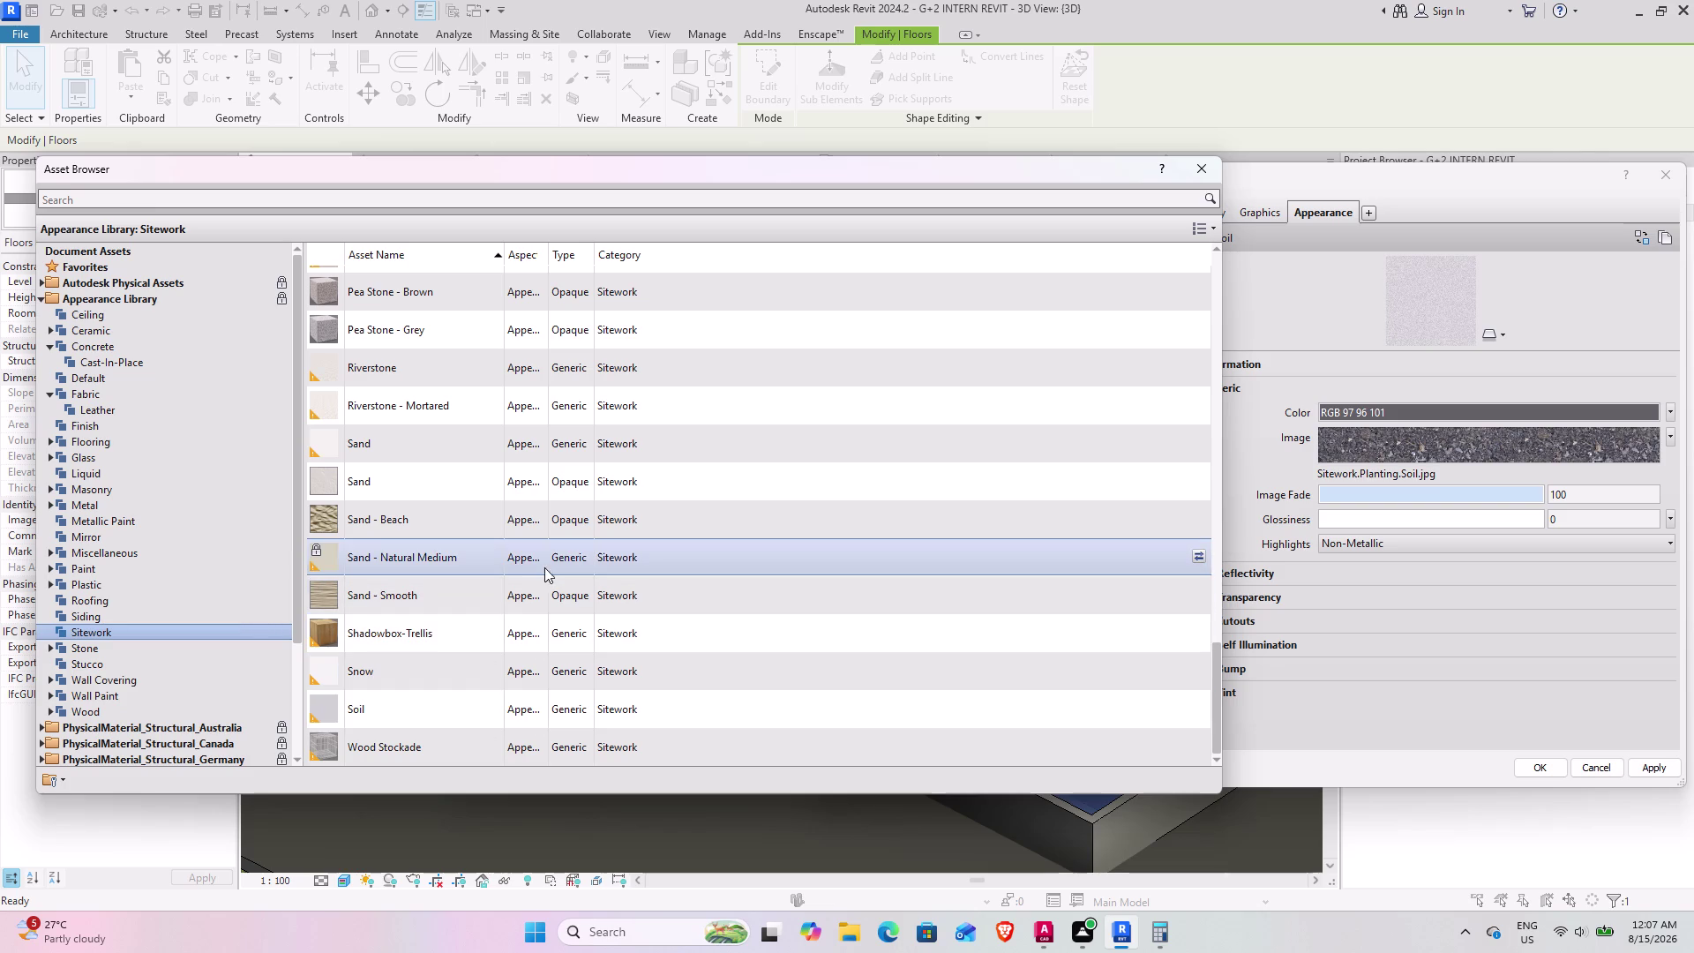
scroll(up, 3)
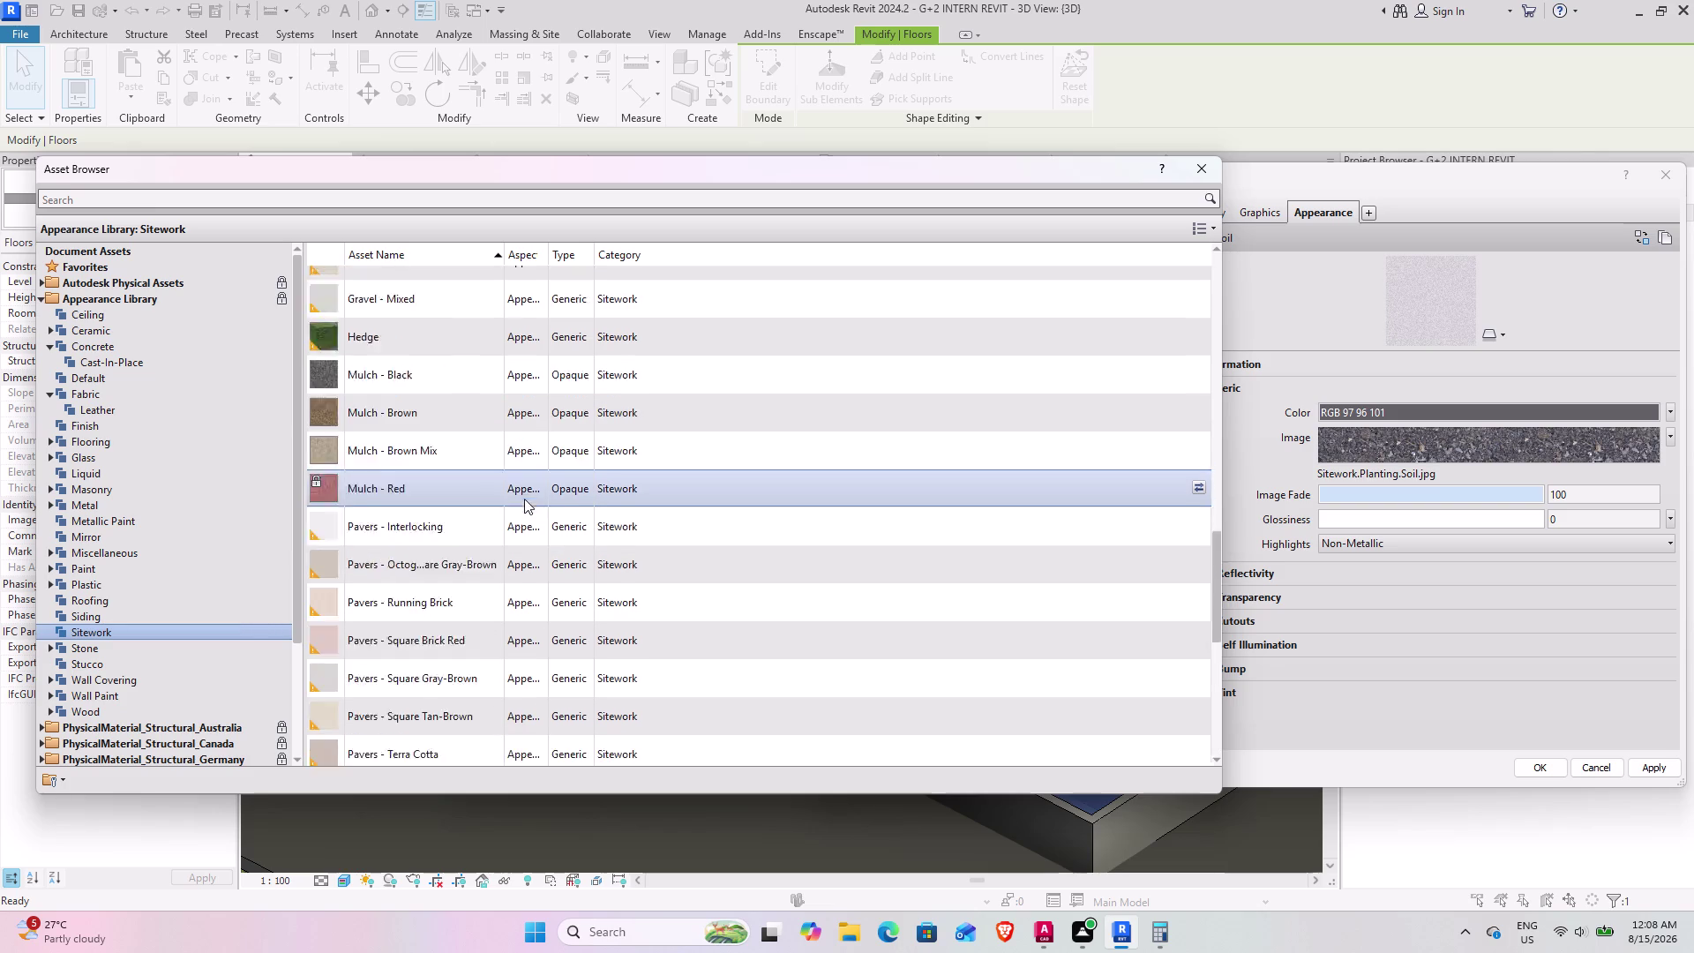
scroll(up, 3)
scroll(up, 3)
scroll(up, 3)
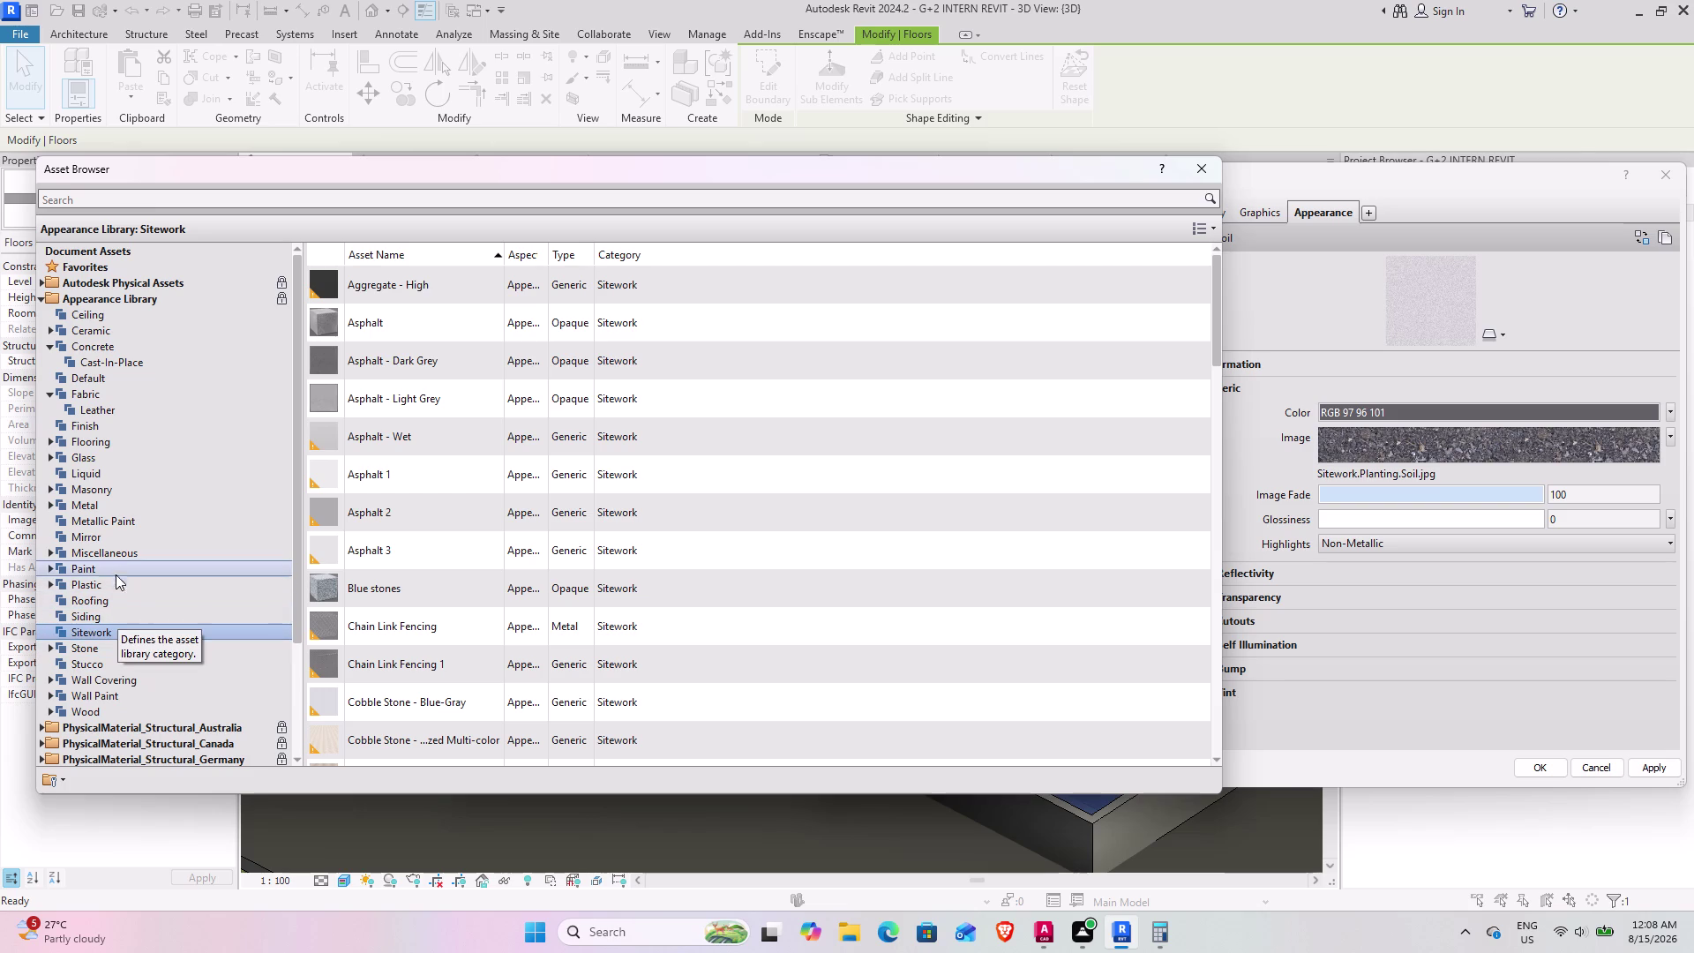
Browse the Miscellaneous, Metal, Flooring and Carpet appearances, then close the Asset Browser.
double_click(116, 549)
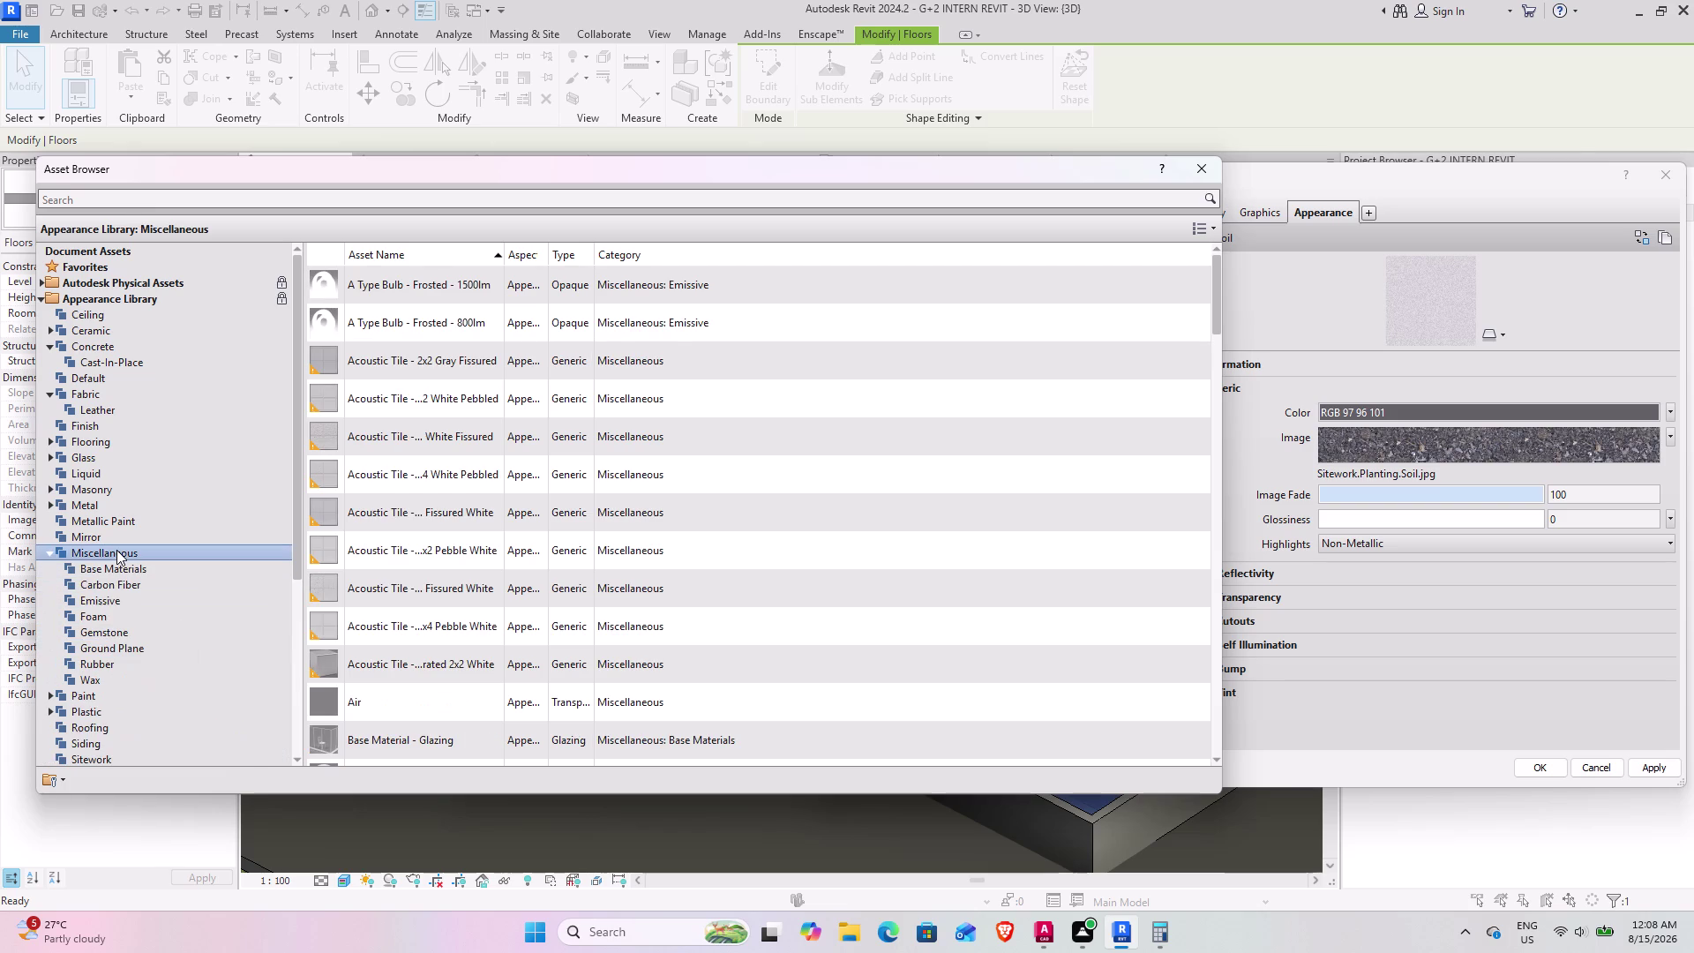
double_click(123, 504)
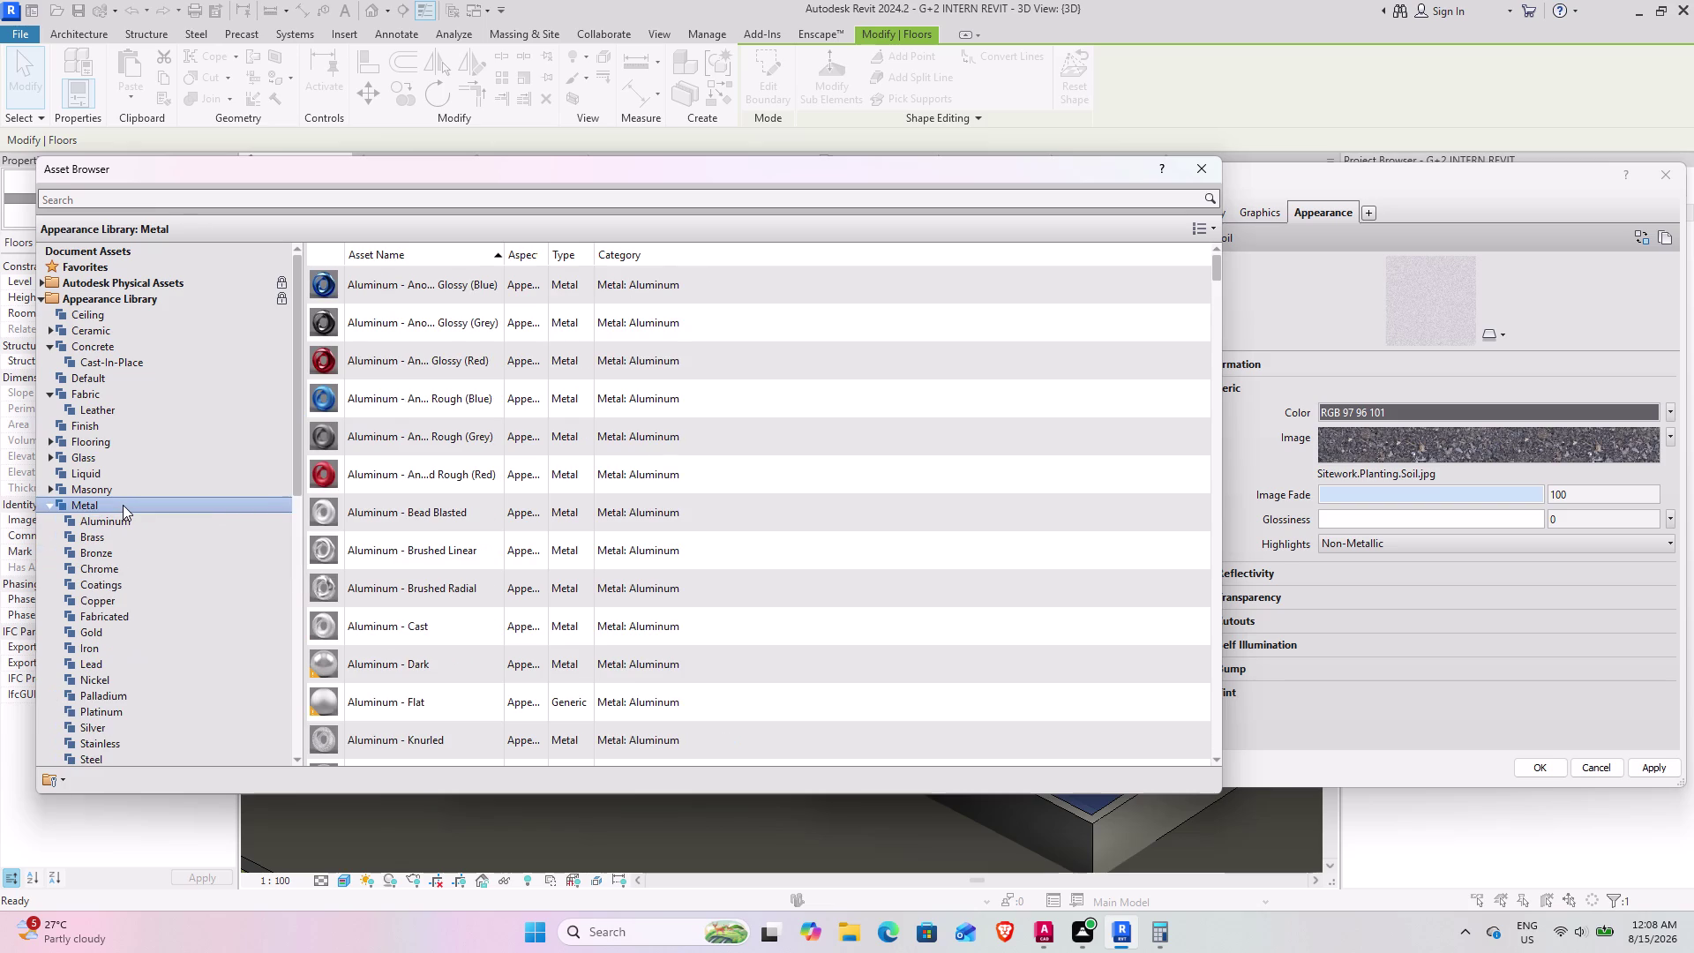
scroll(down, 3)
scroll(up, 3)
scroll(up, 3)
scroll(up, 3)
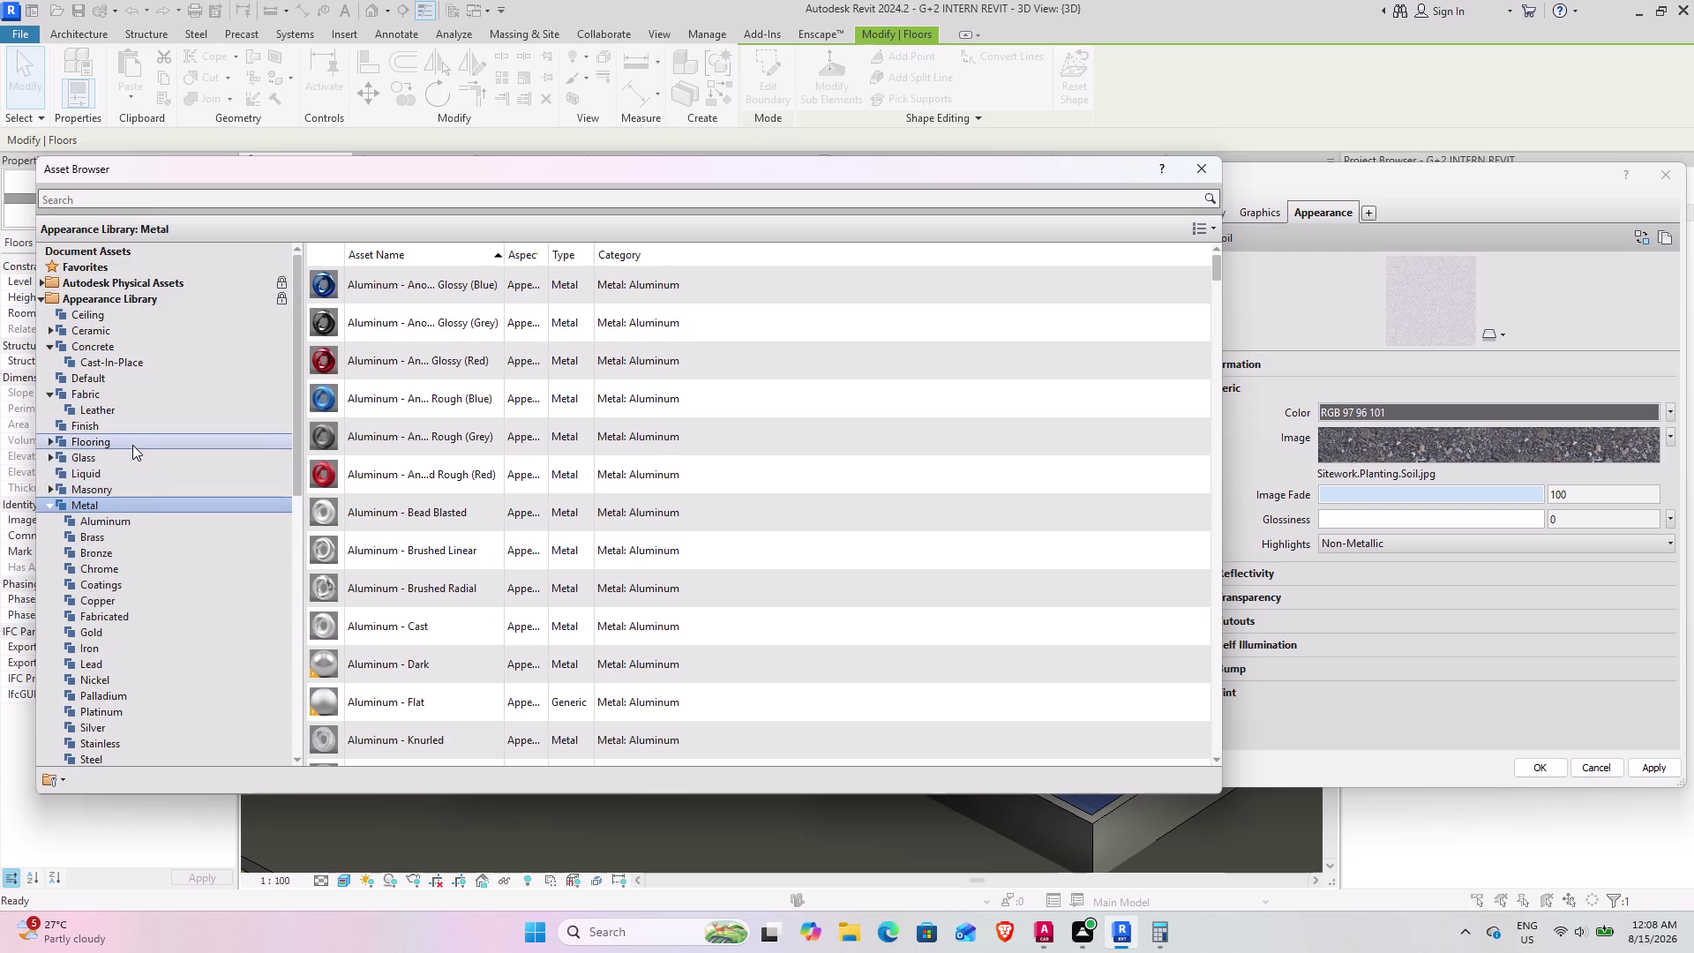
double_click(133, 445)
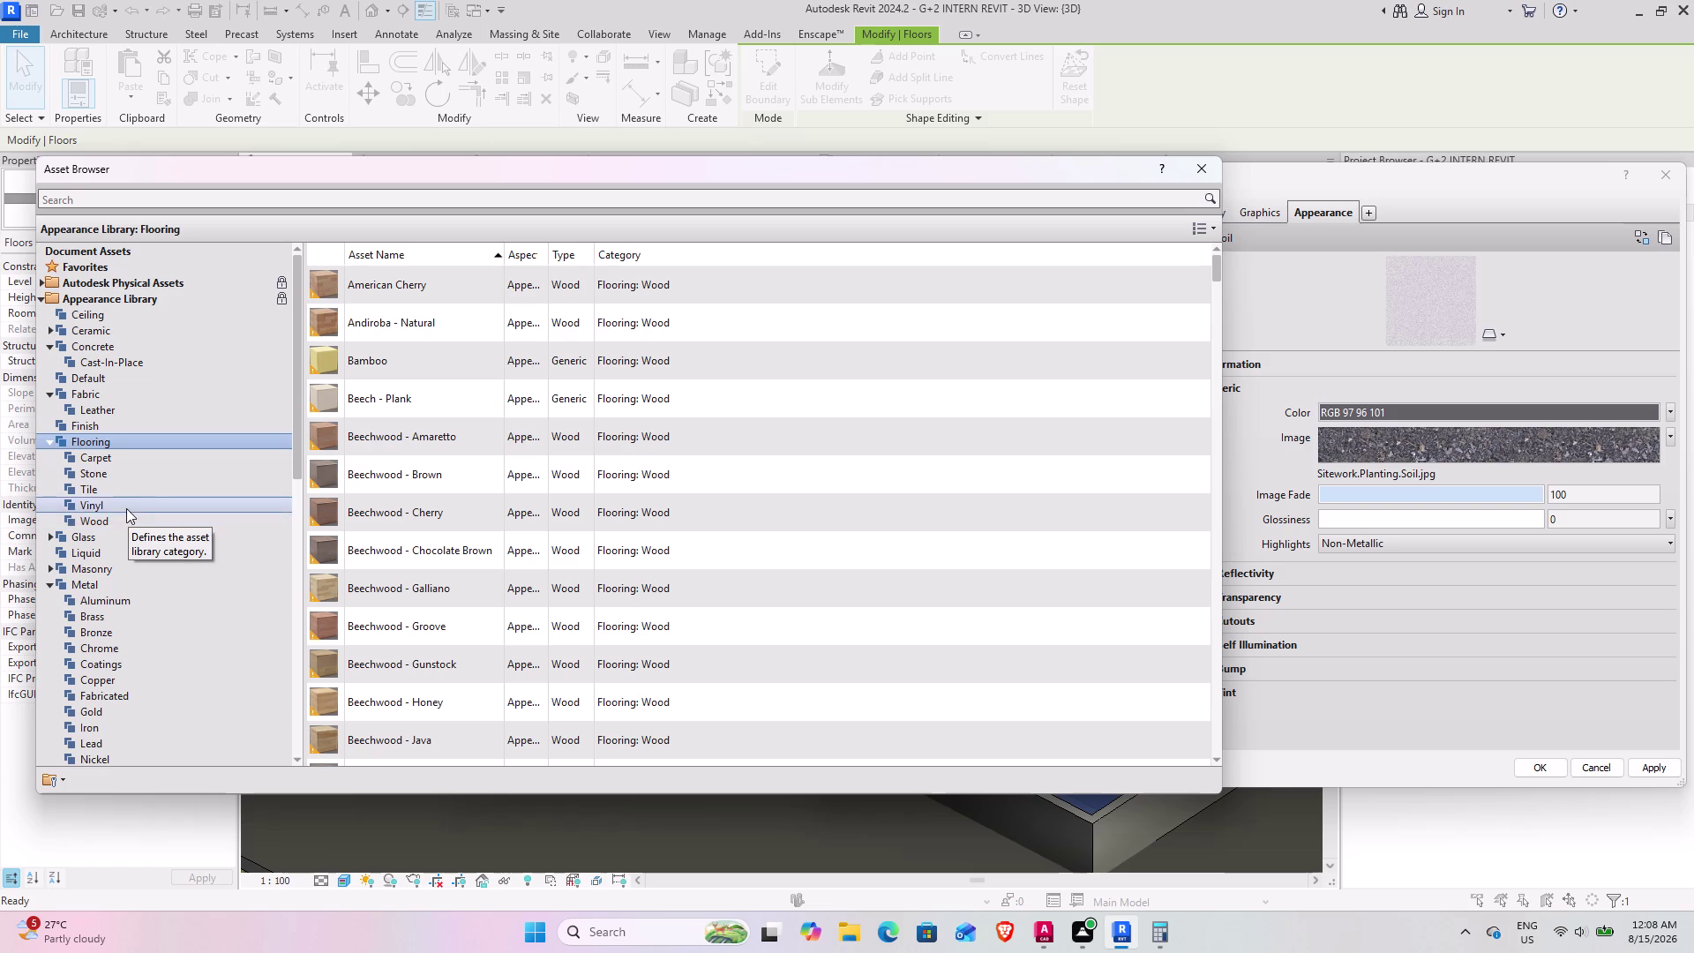
double_click(137, 462)
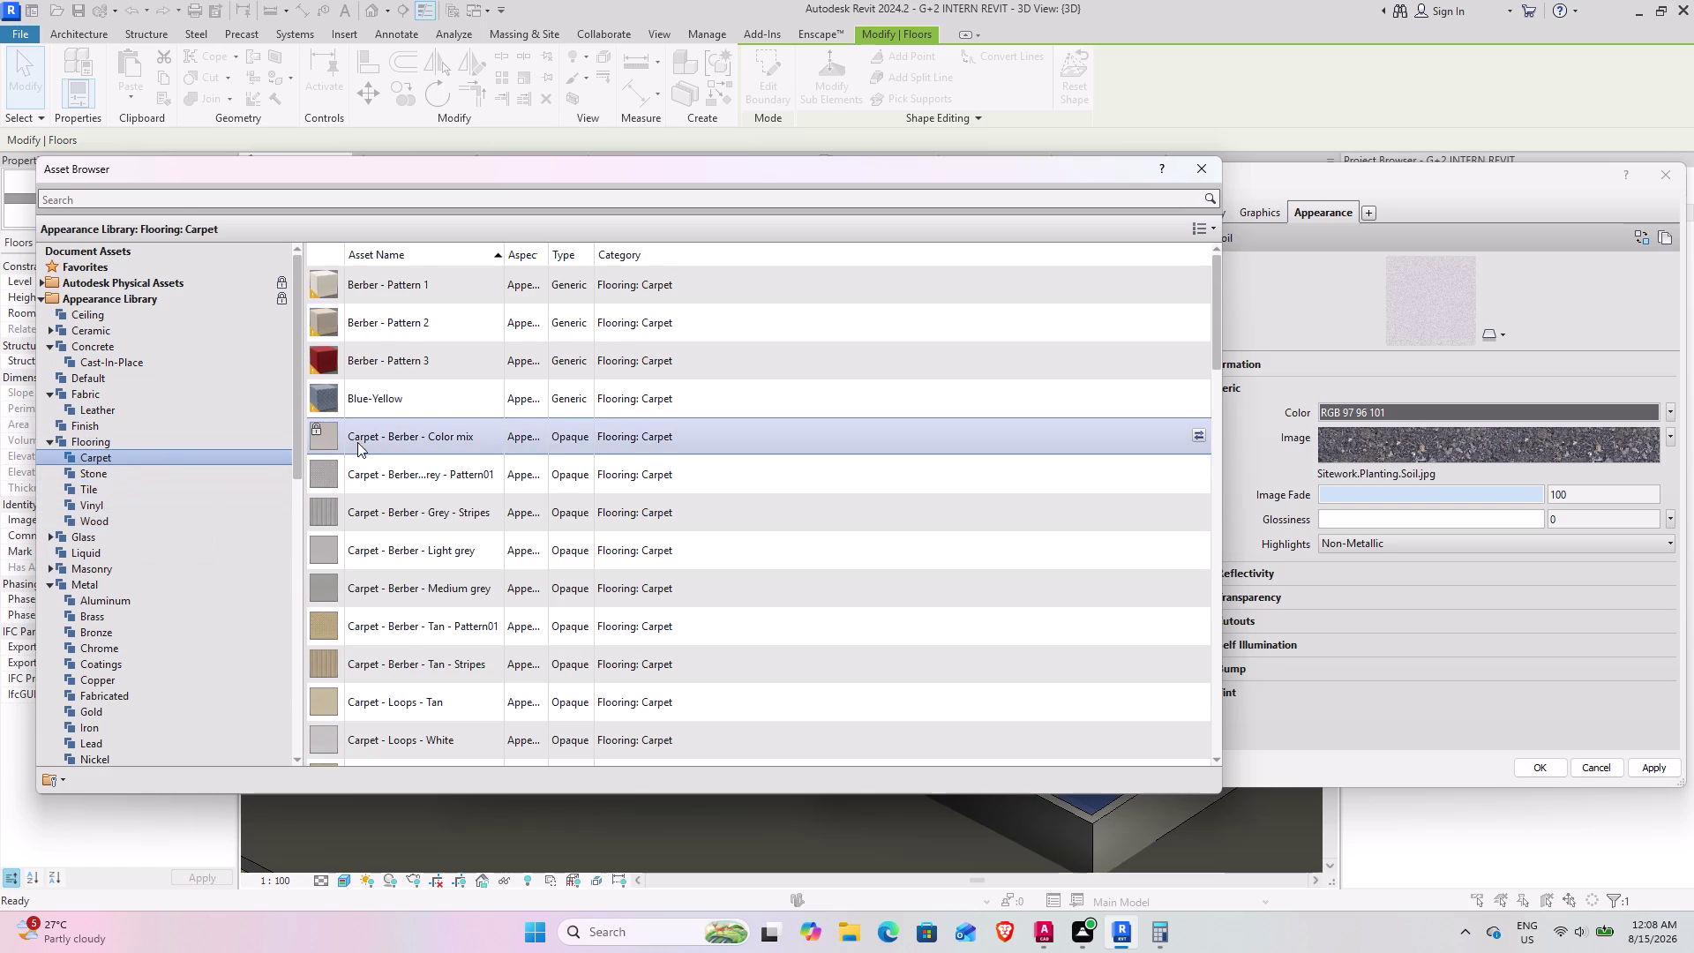
scroll(down, 3)
scroll(down, 3)
scroll(down, 3)
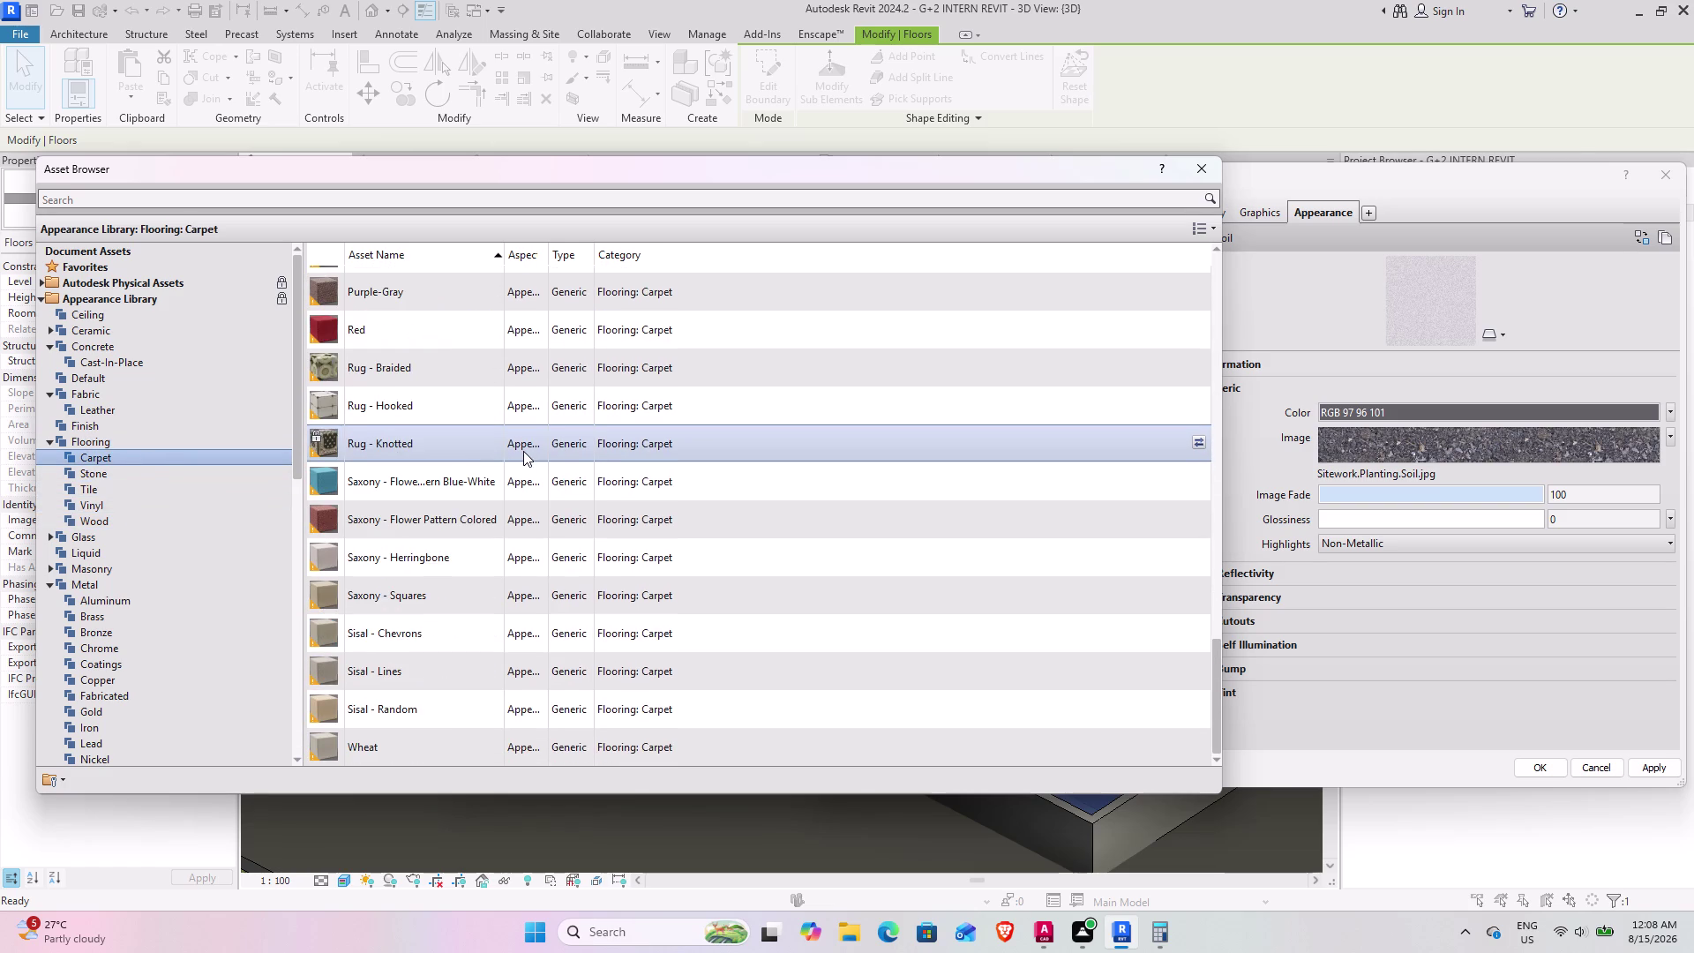
scroll(down, 3)
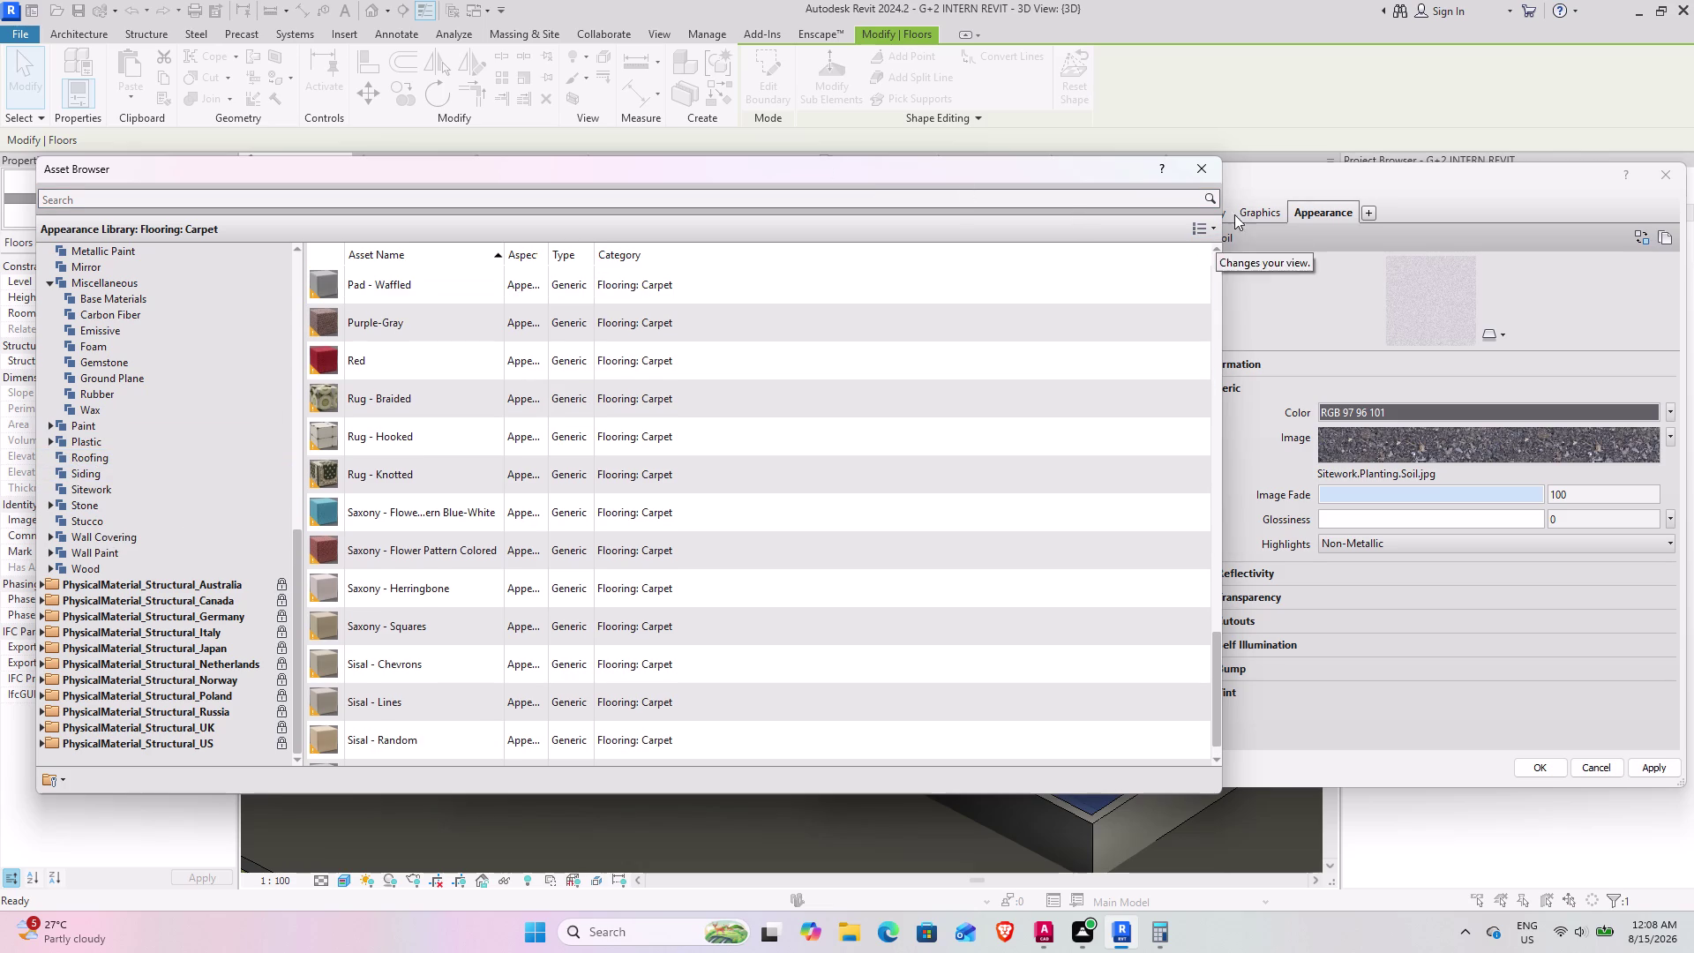
click(1201, 177)
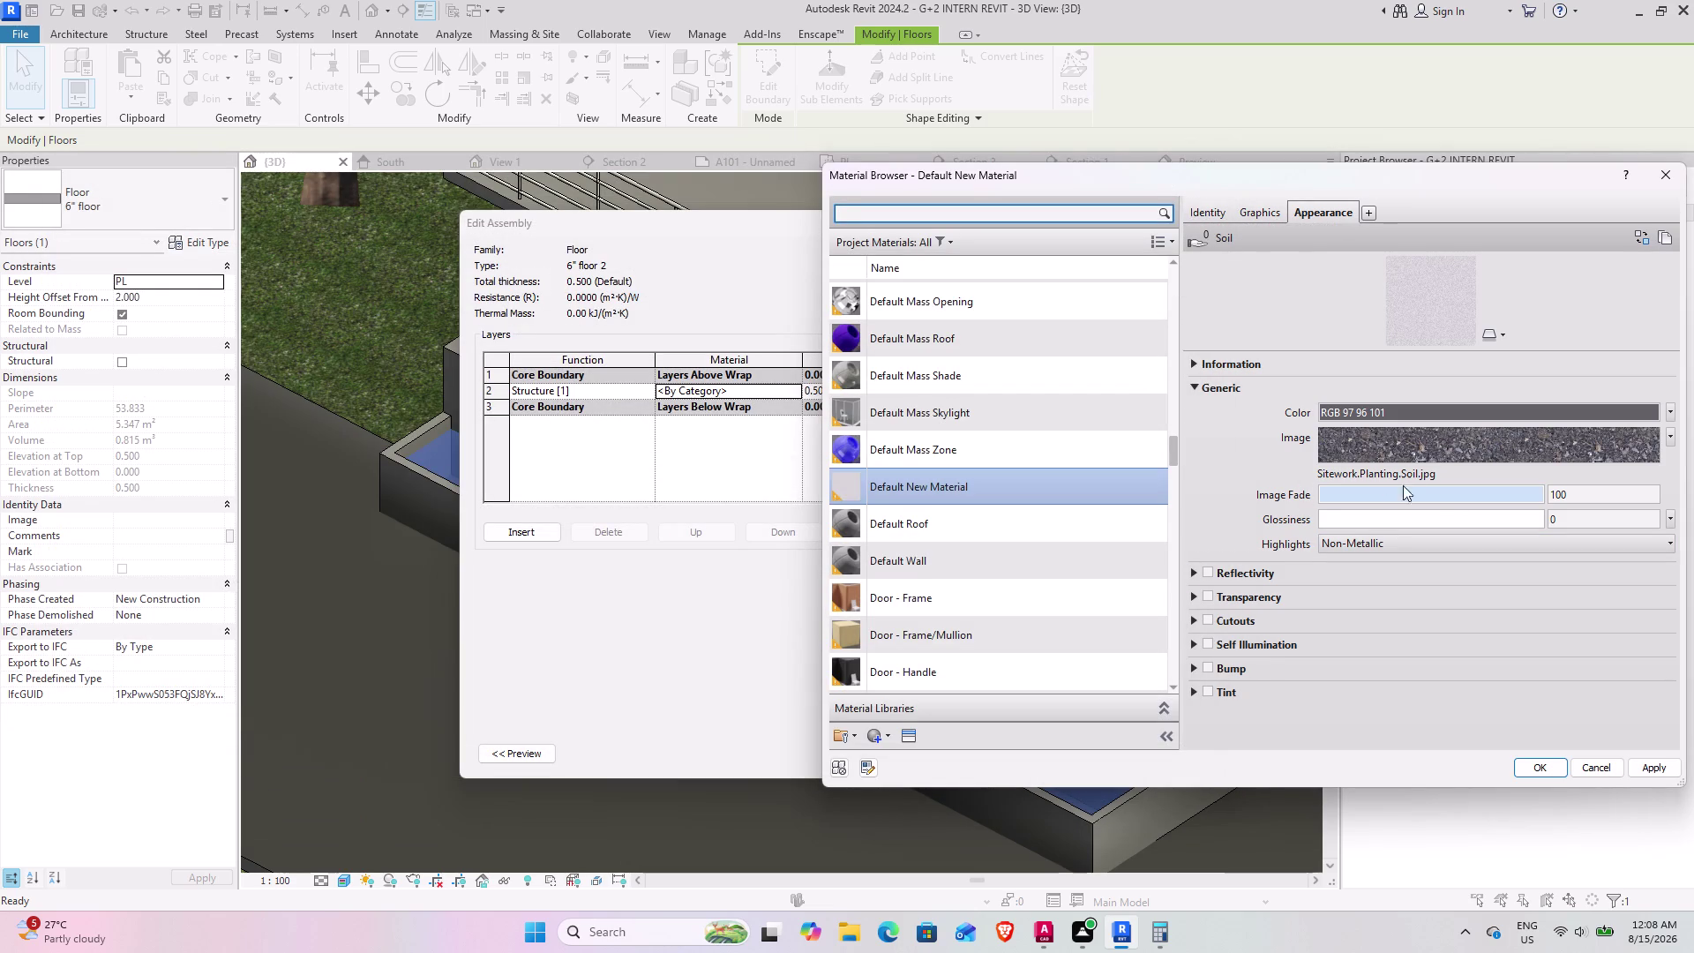
Set the material's shaded graphics to use the render appearance.
click(1660, 770)
click(1246, 208)
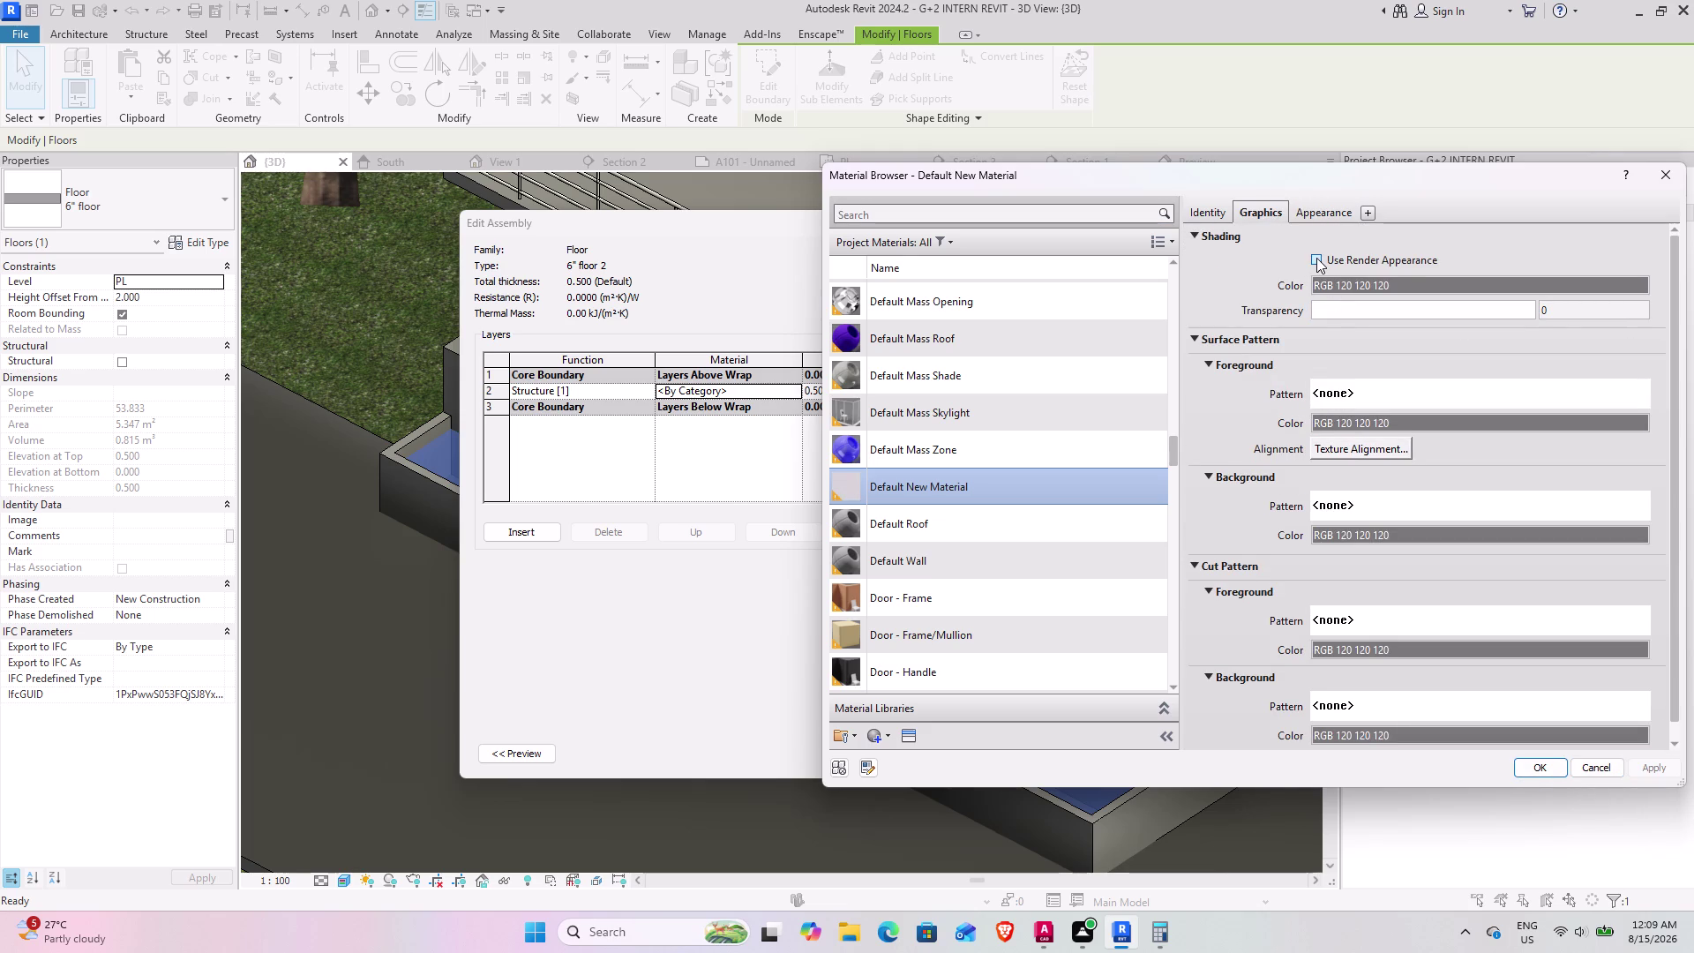
click(1317, 258)
click(1309, 215)
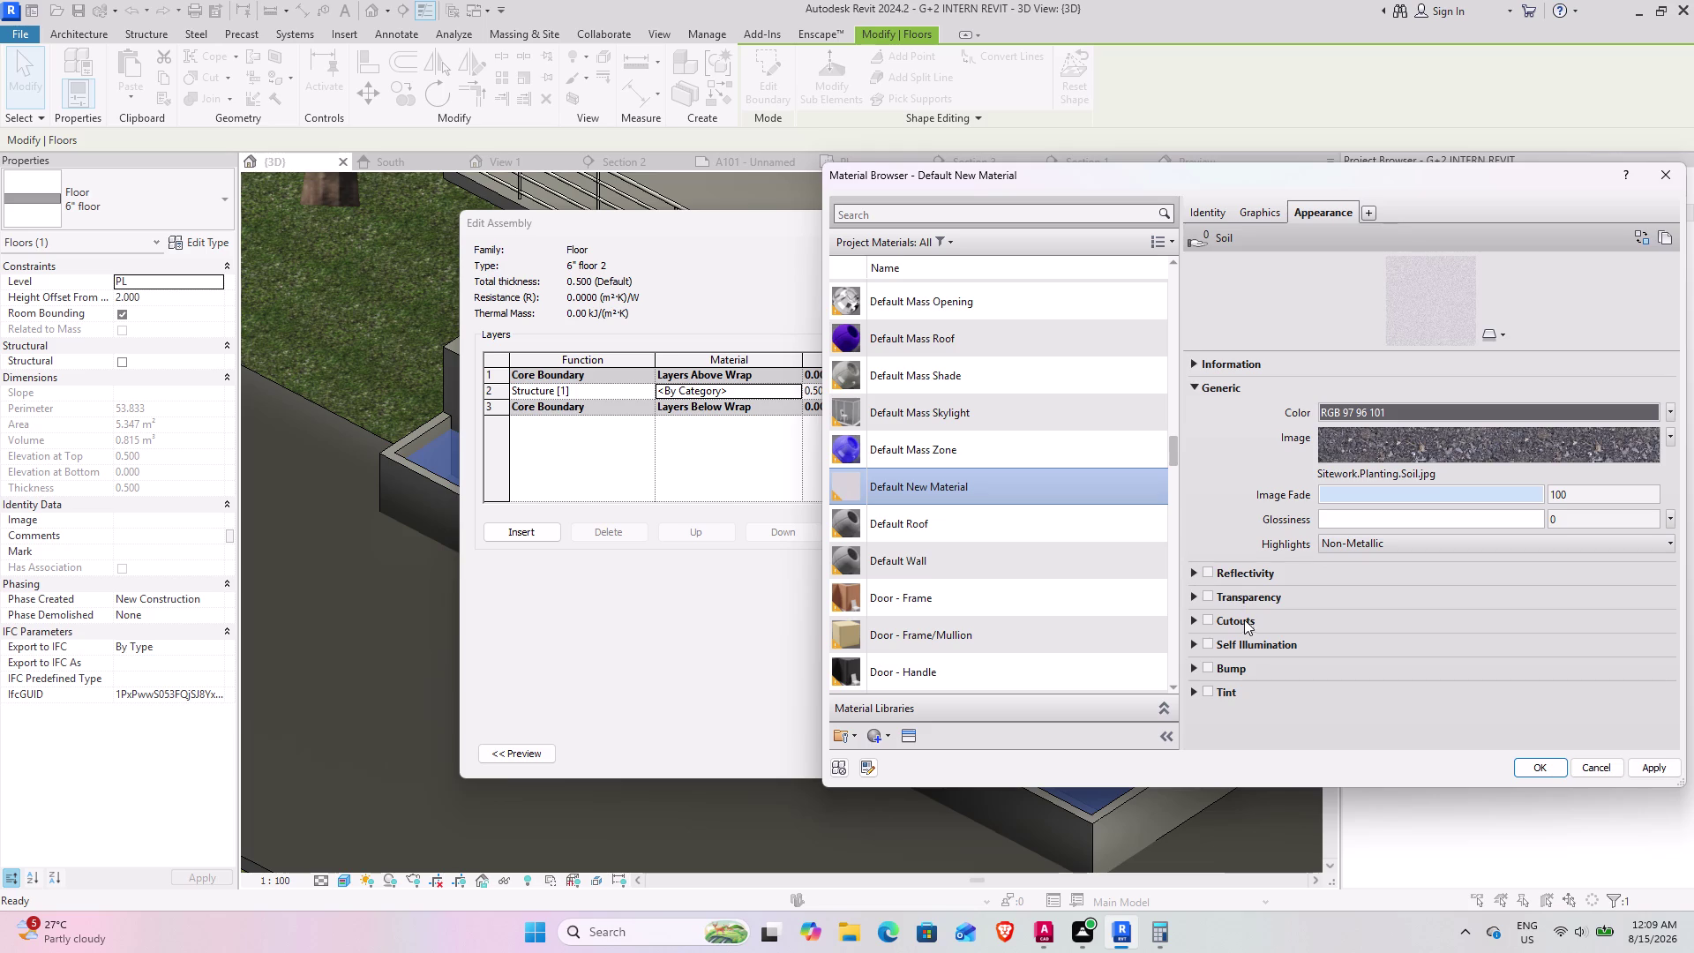
Confirm the Material Browser, Edit Assembly and Type Properties dialogs.
click(1652, 762)
click(1551, 763)
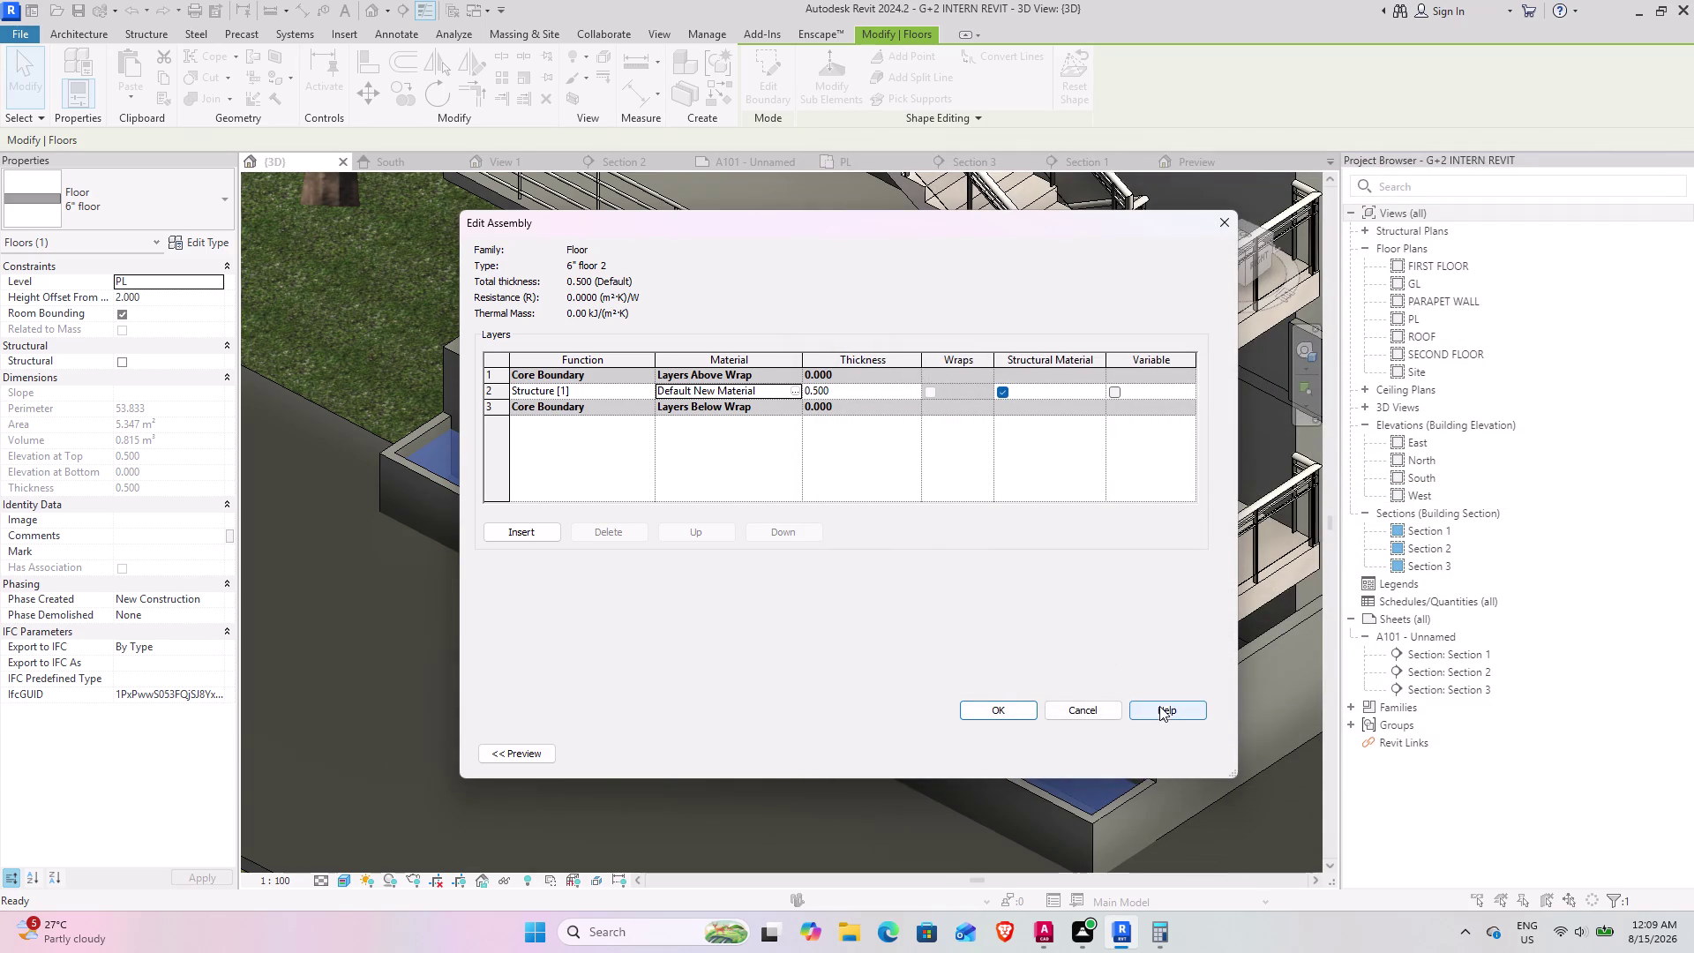
click(1023, 712)
click(1179, 755)
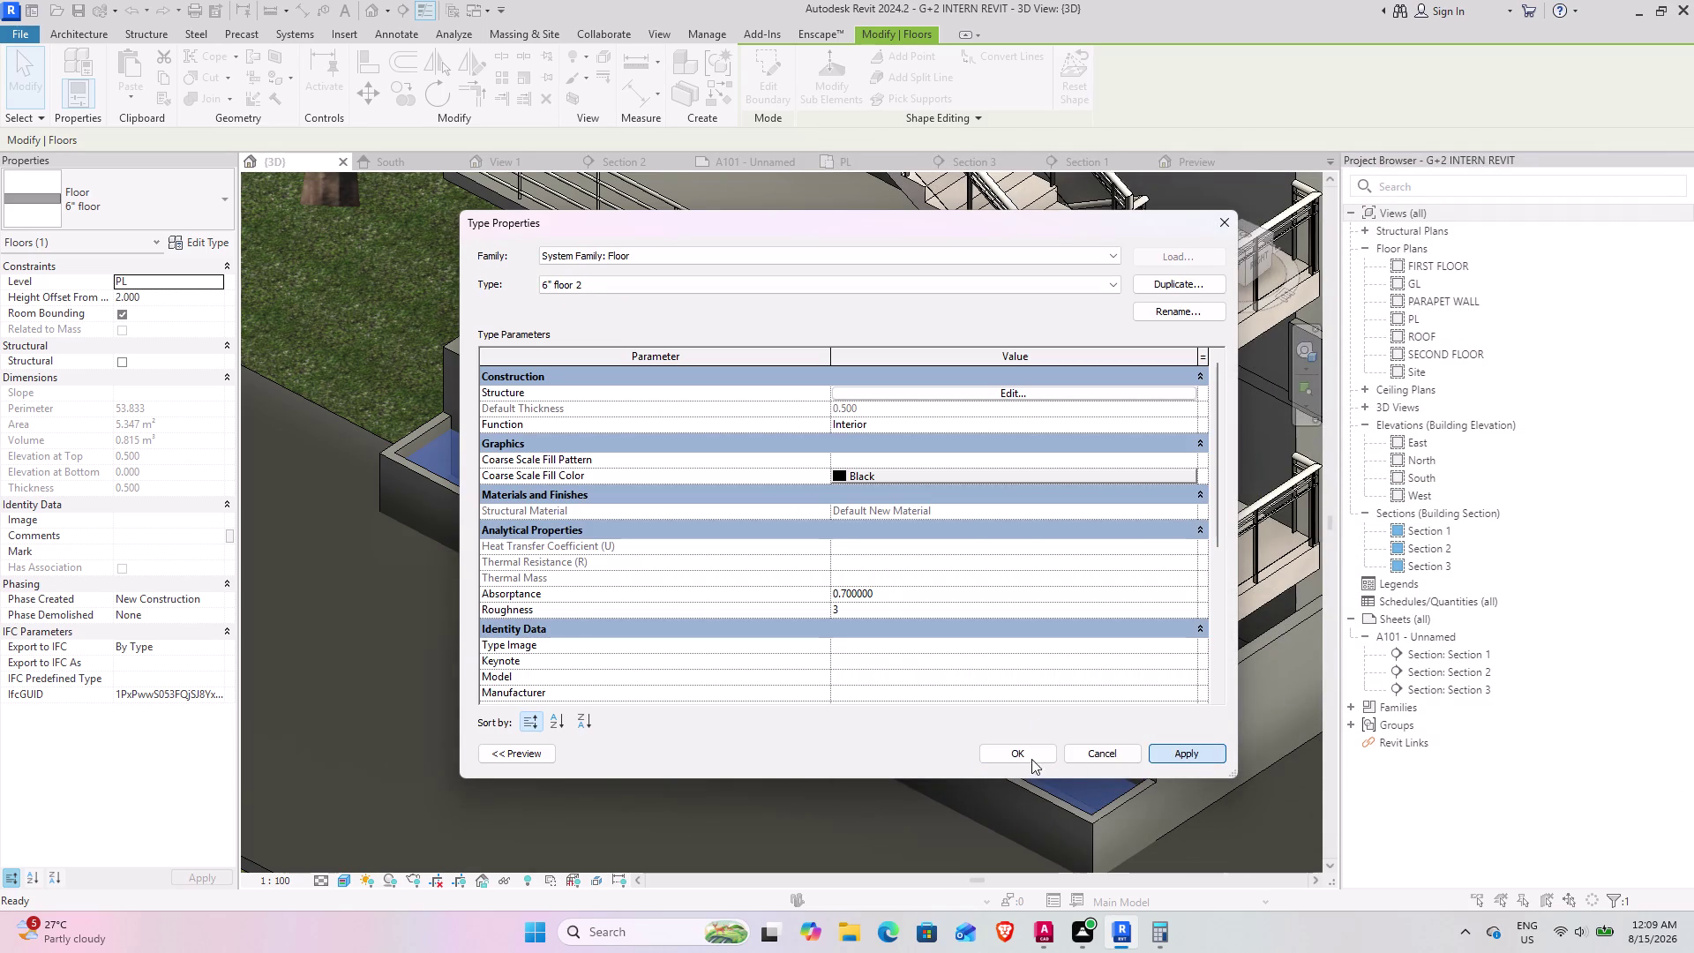
click(1031, 757)
Check the floor type properties and zoom in on the right planter's soil texture.
click(591, 697)
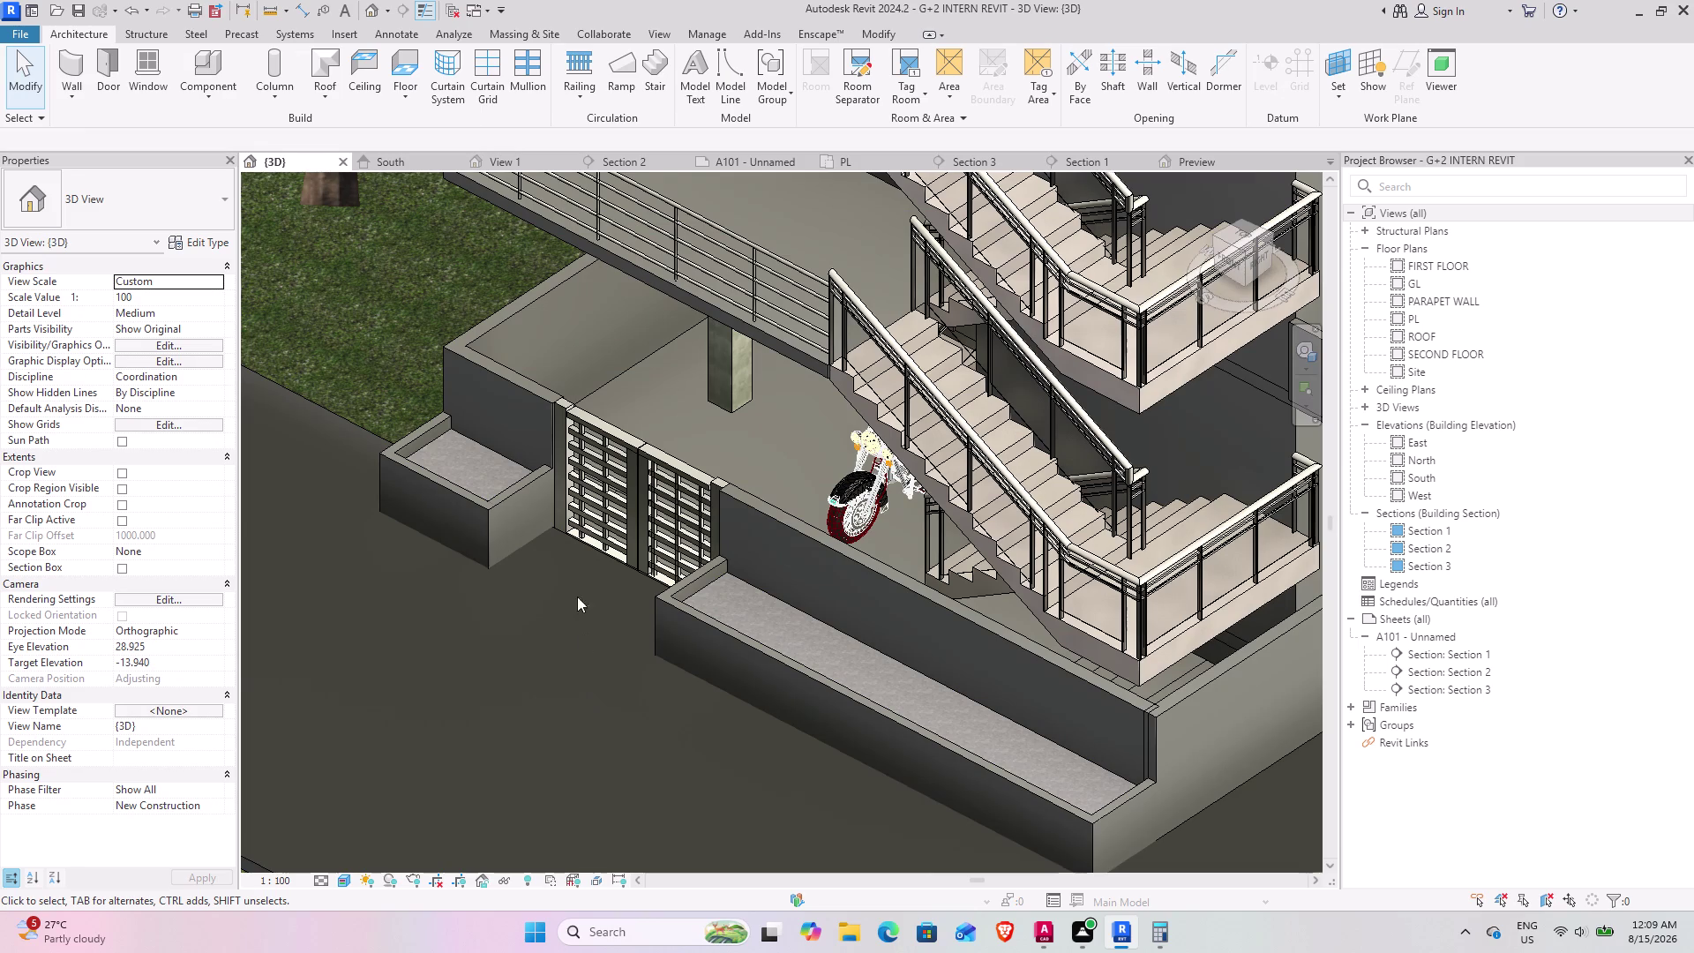
middle_drag(479, 665, 614, 781)
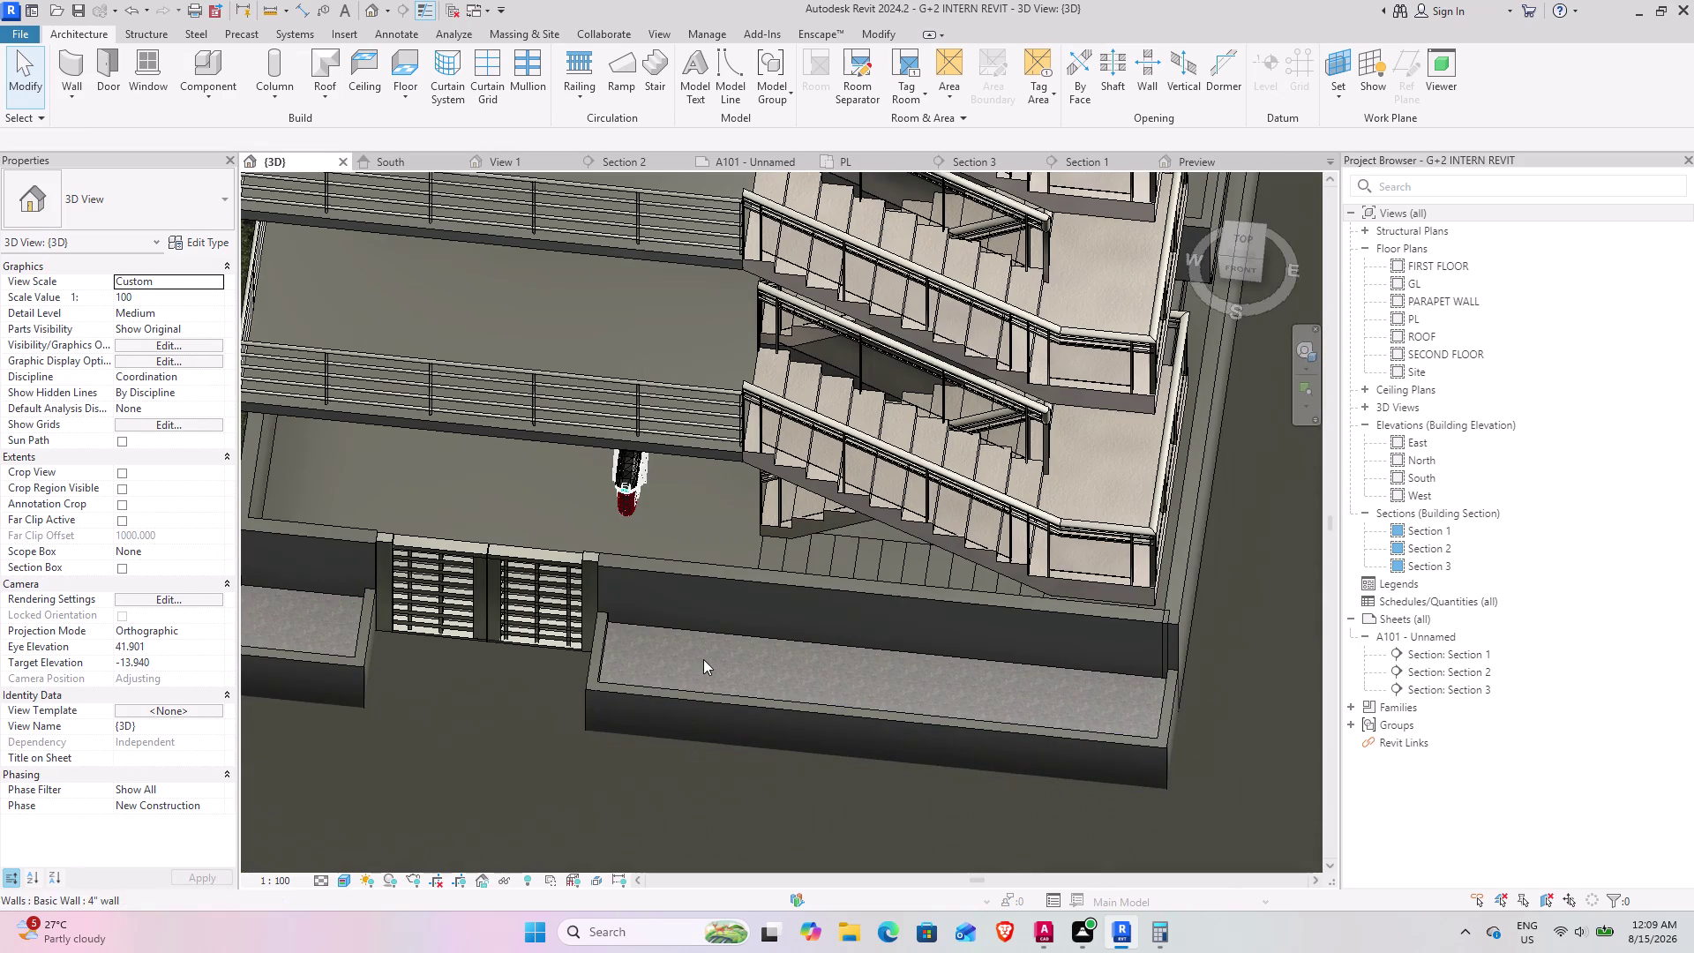
click(703, 659)
middle_drag(655, 658, 627, 650)
scroll(up, 3)
scroll(up, 3)
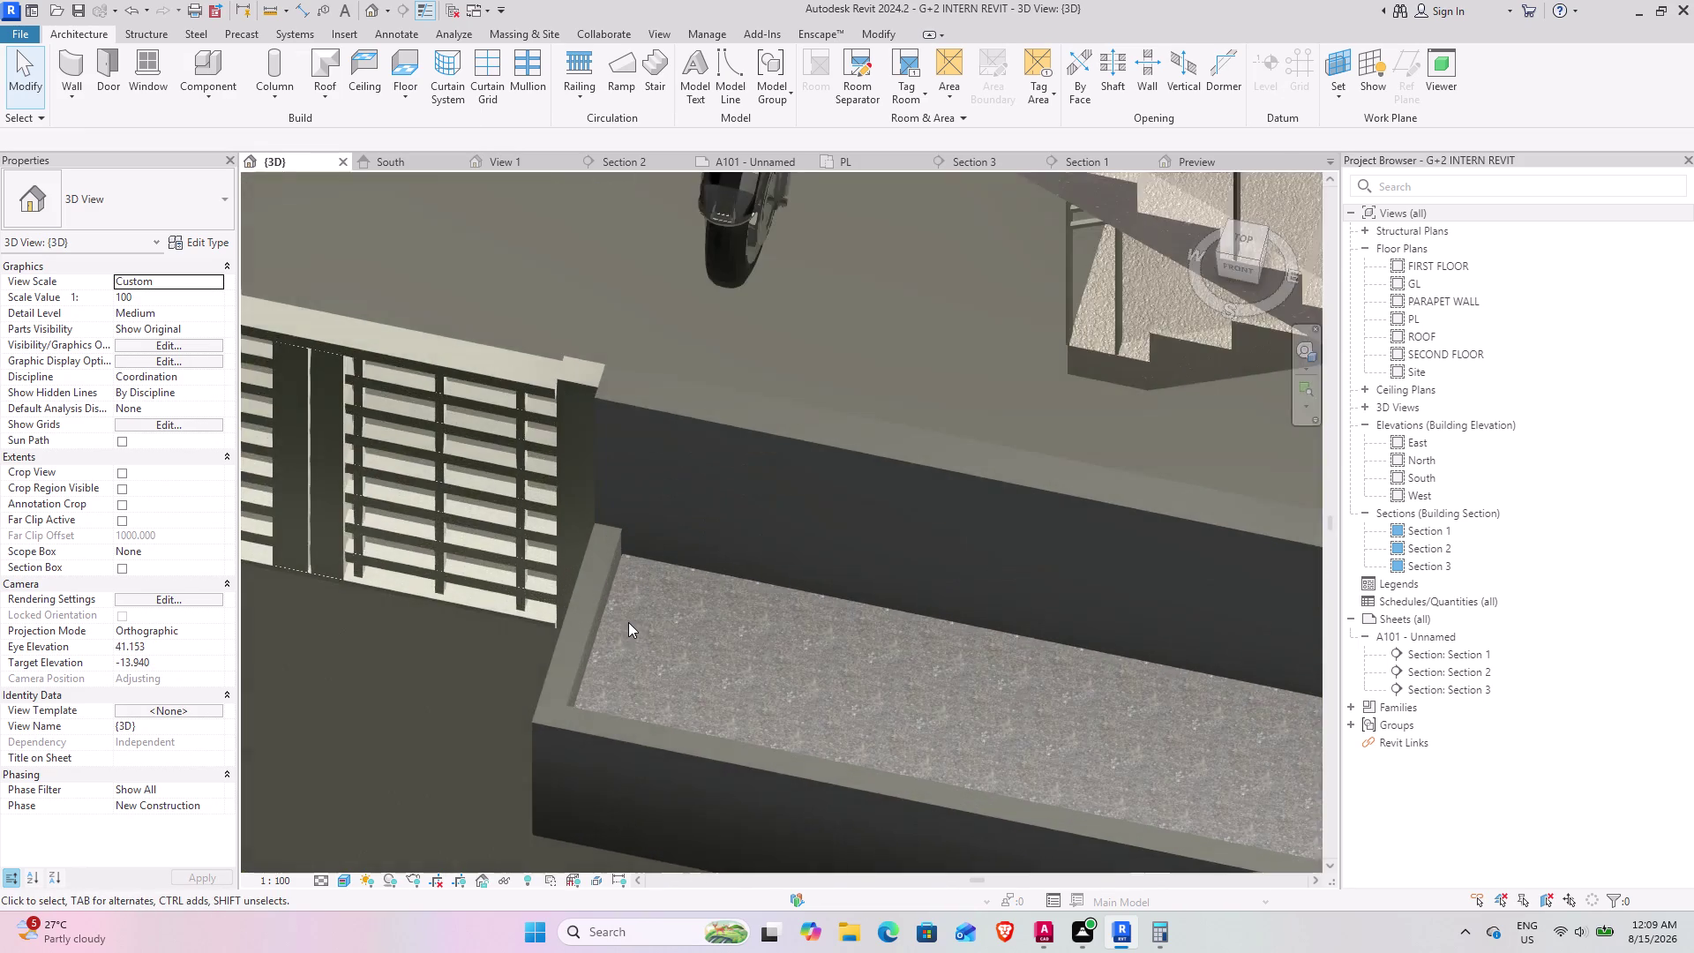
scroll(up, 3)
scroll(up, 3)
scroll(up, 3)
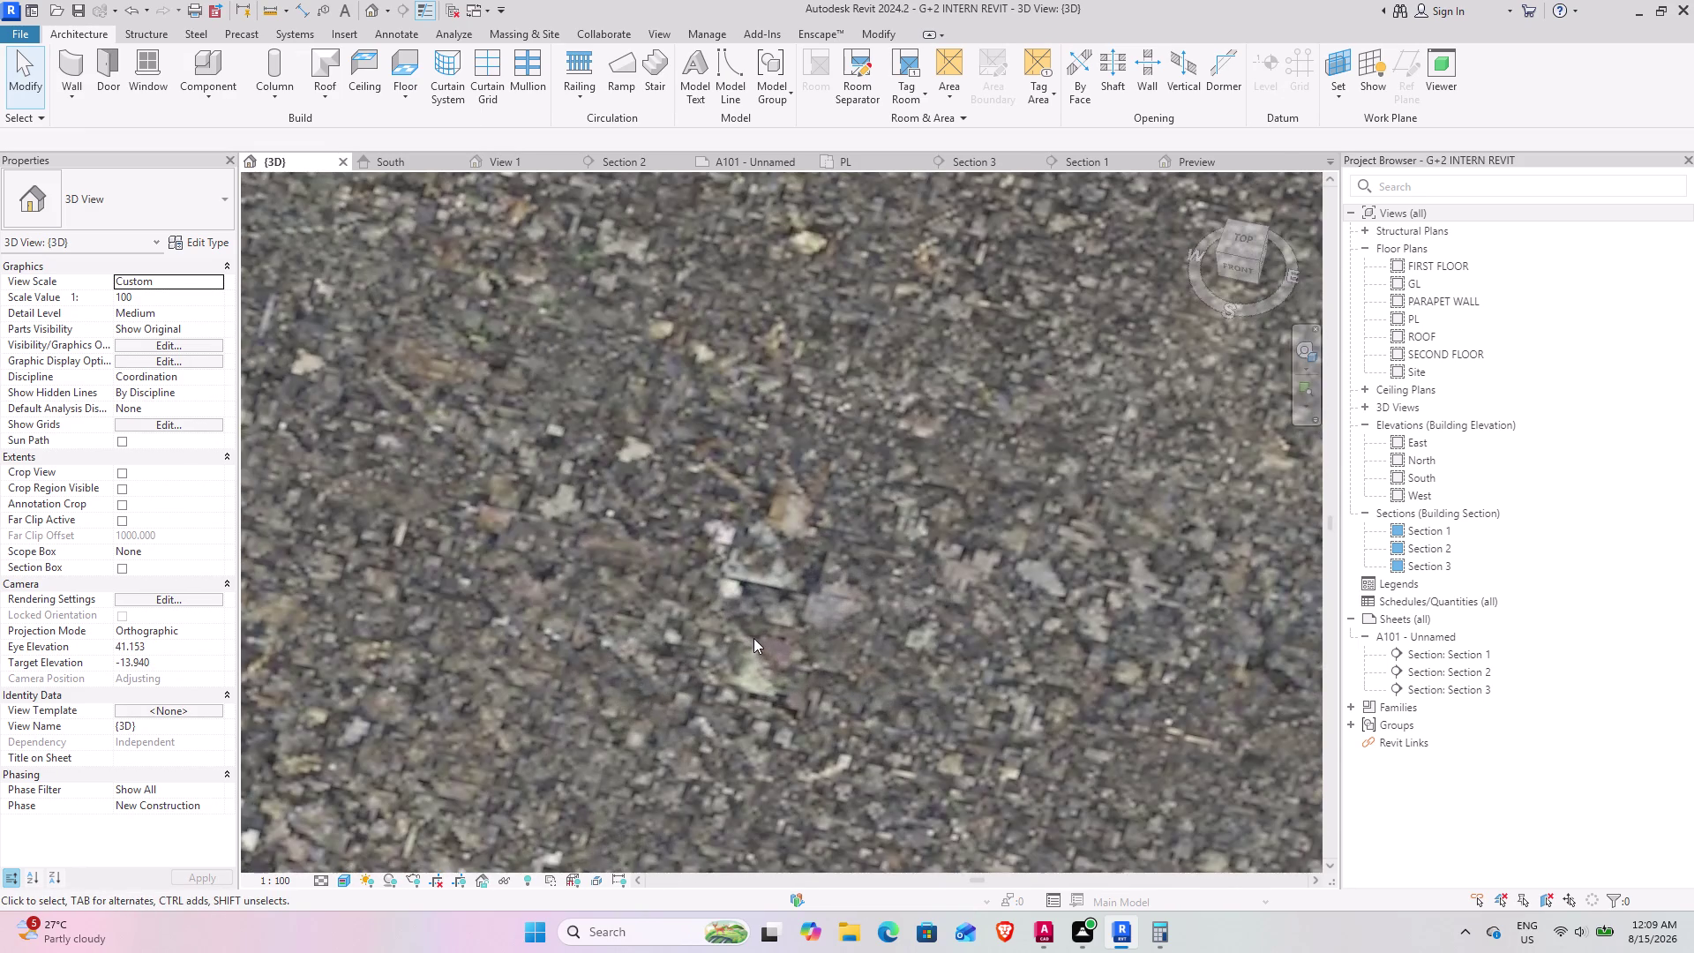
scroll(down, 3)
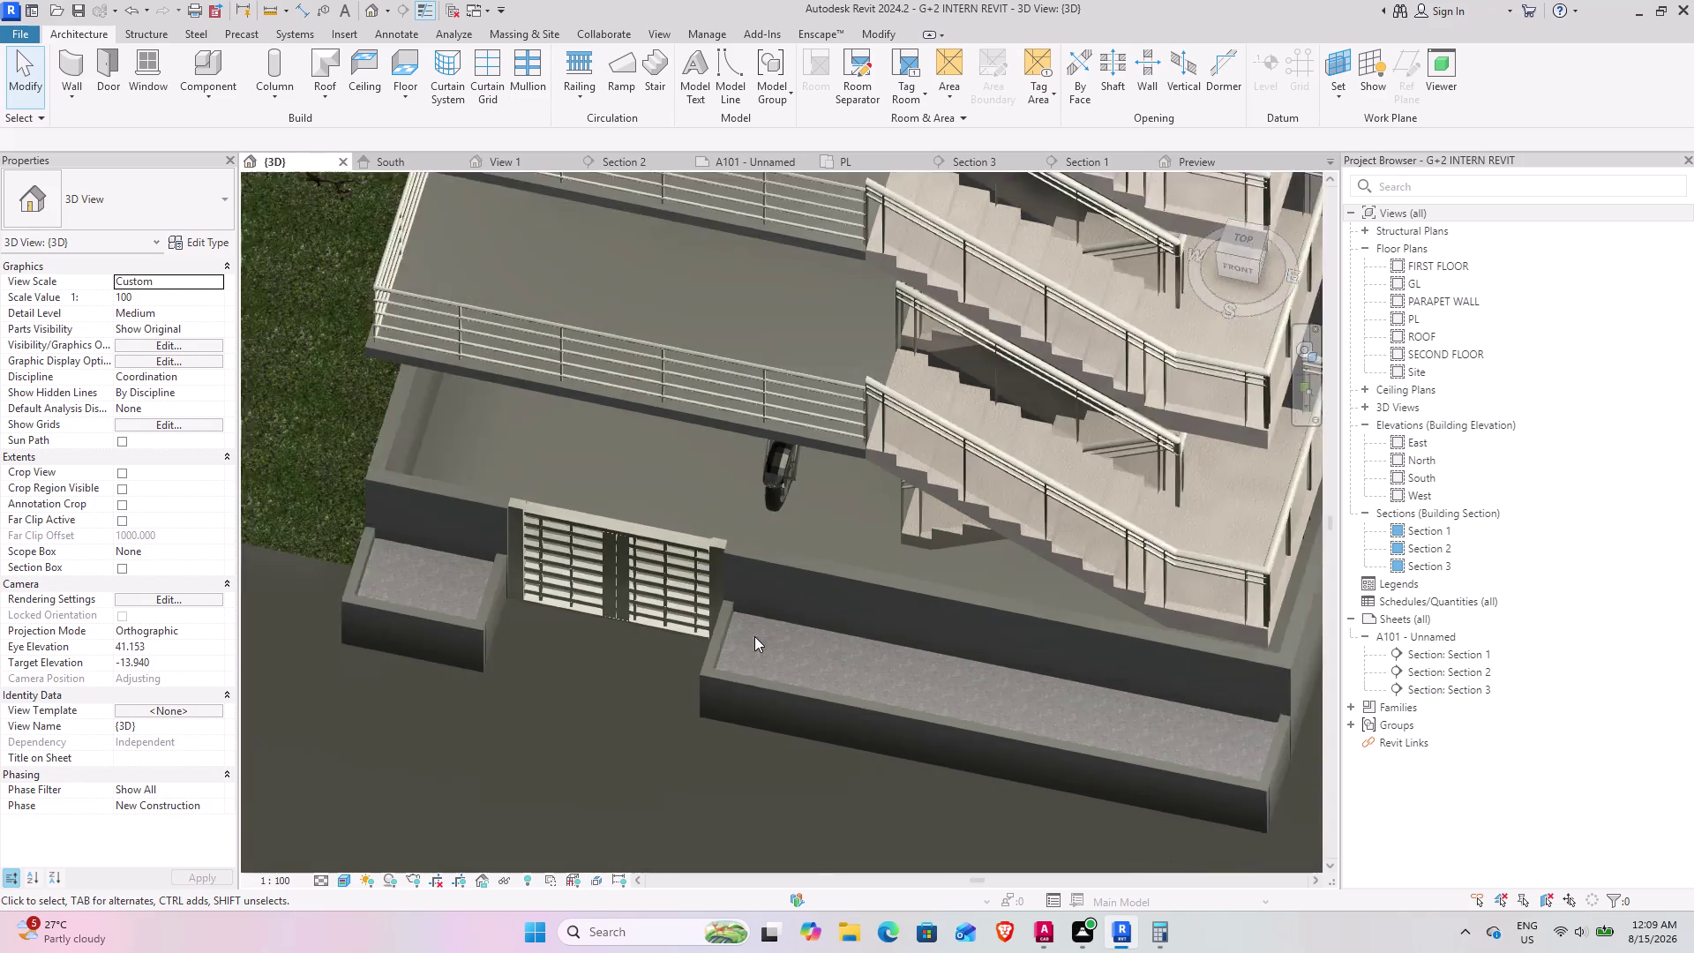
Orbit out to the house front and select the planter bed floor.
middle_drag(638, 639, 726, 573)
middle_drag(902, 668, 784, 480)
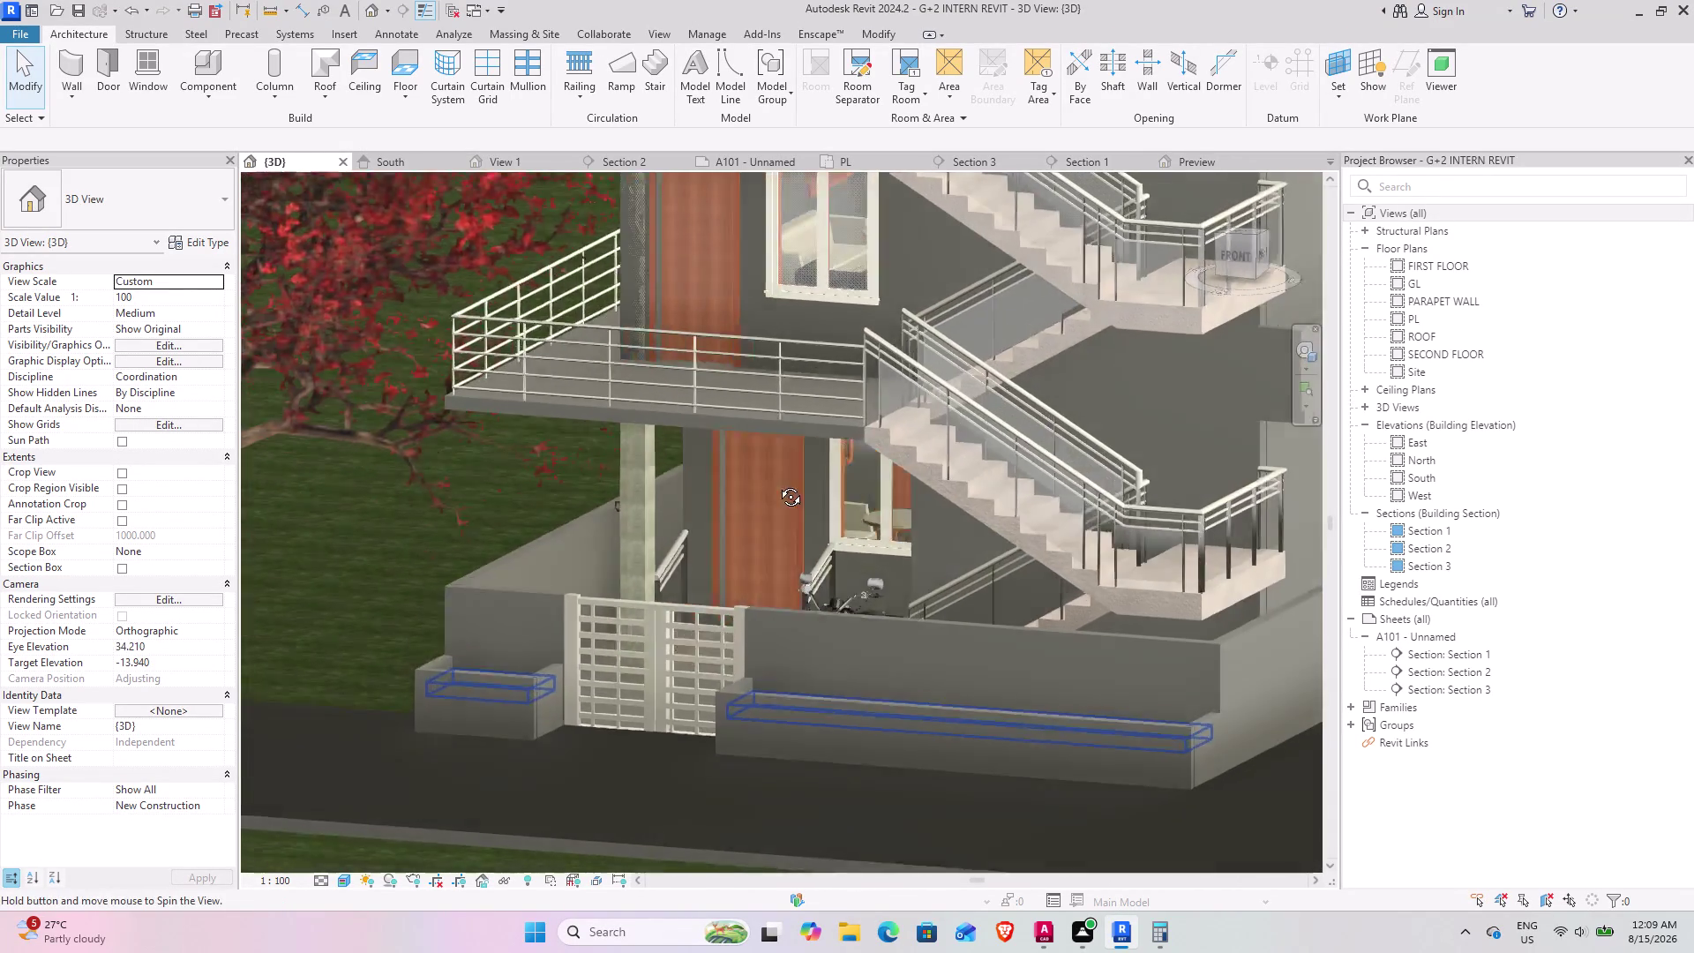
middle_drag(784, 480, 773, 484)
middle_drag(551, 622, 608, 738)
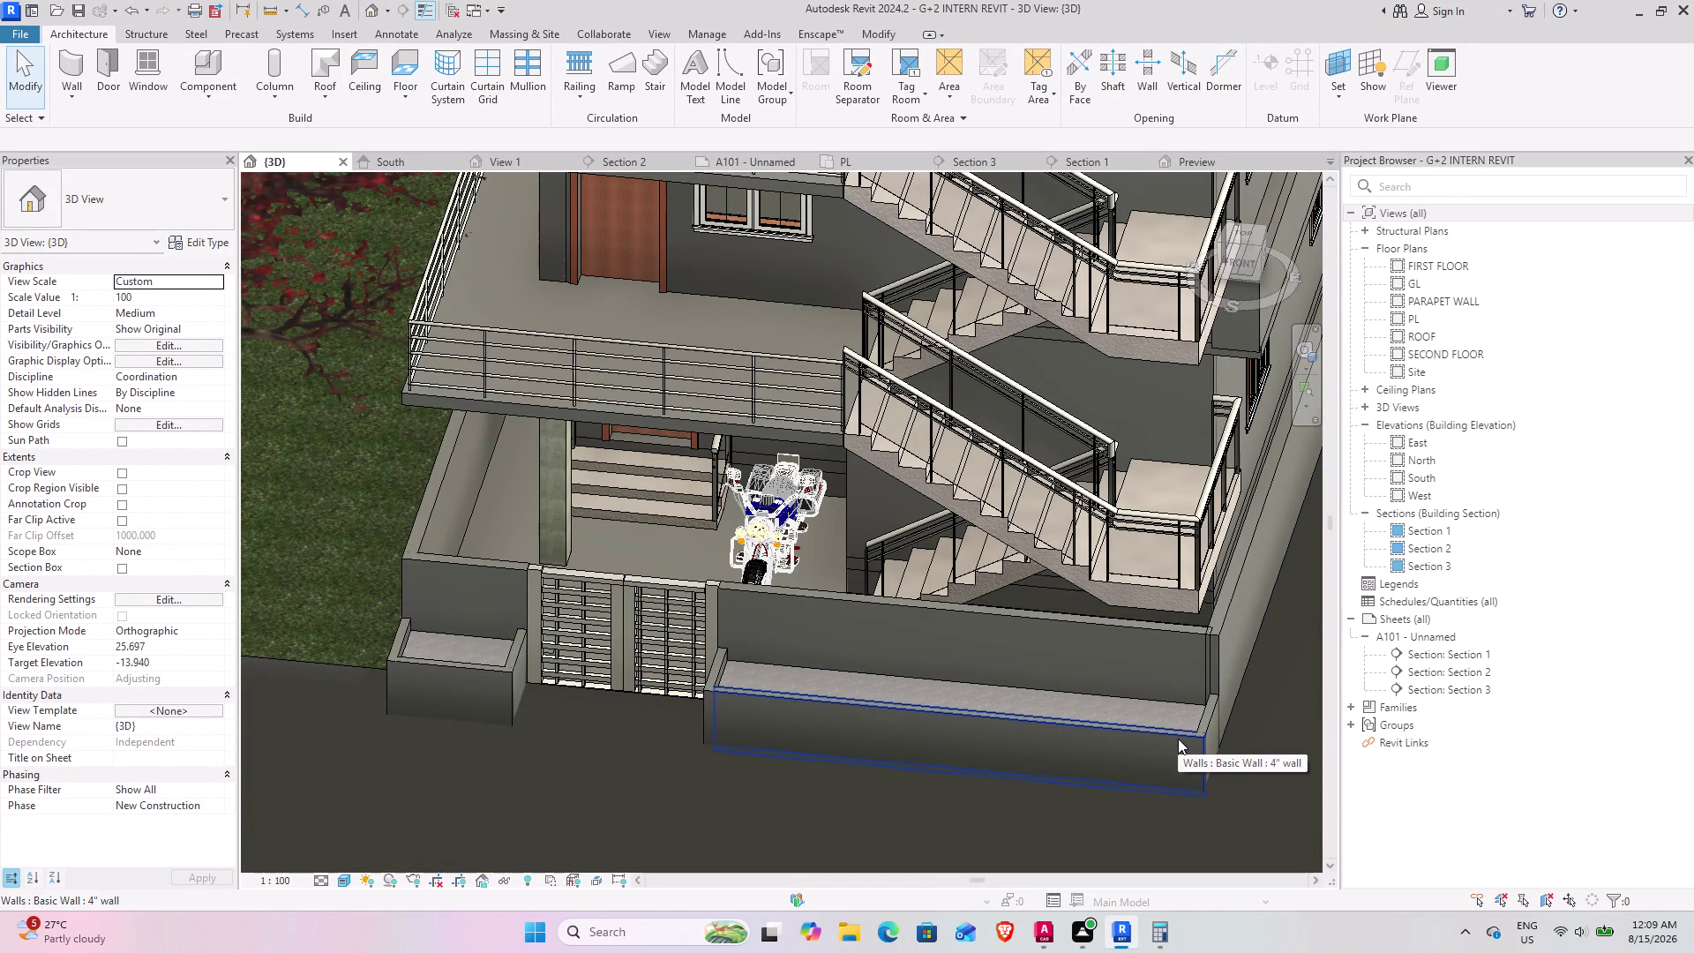
click(828, 666)
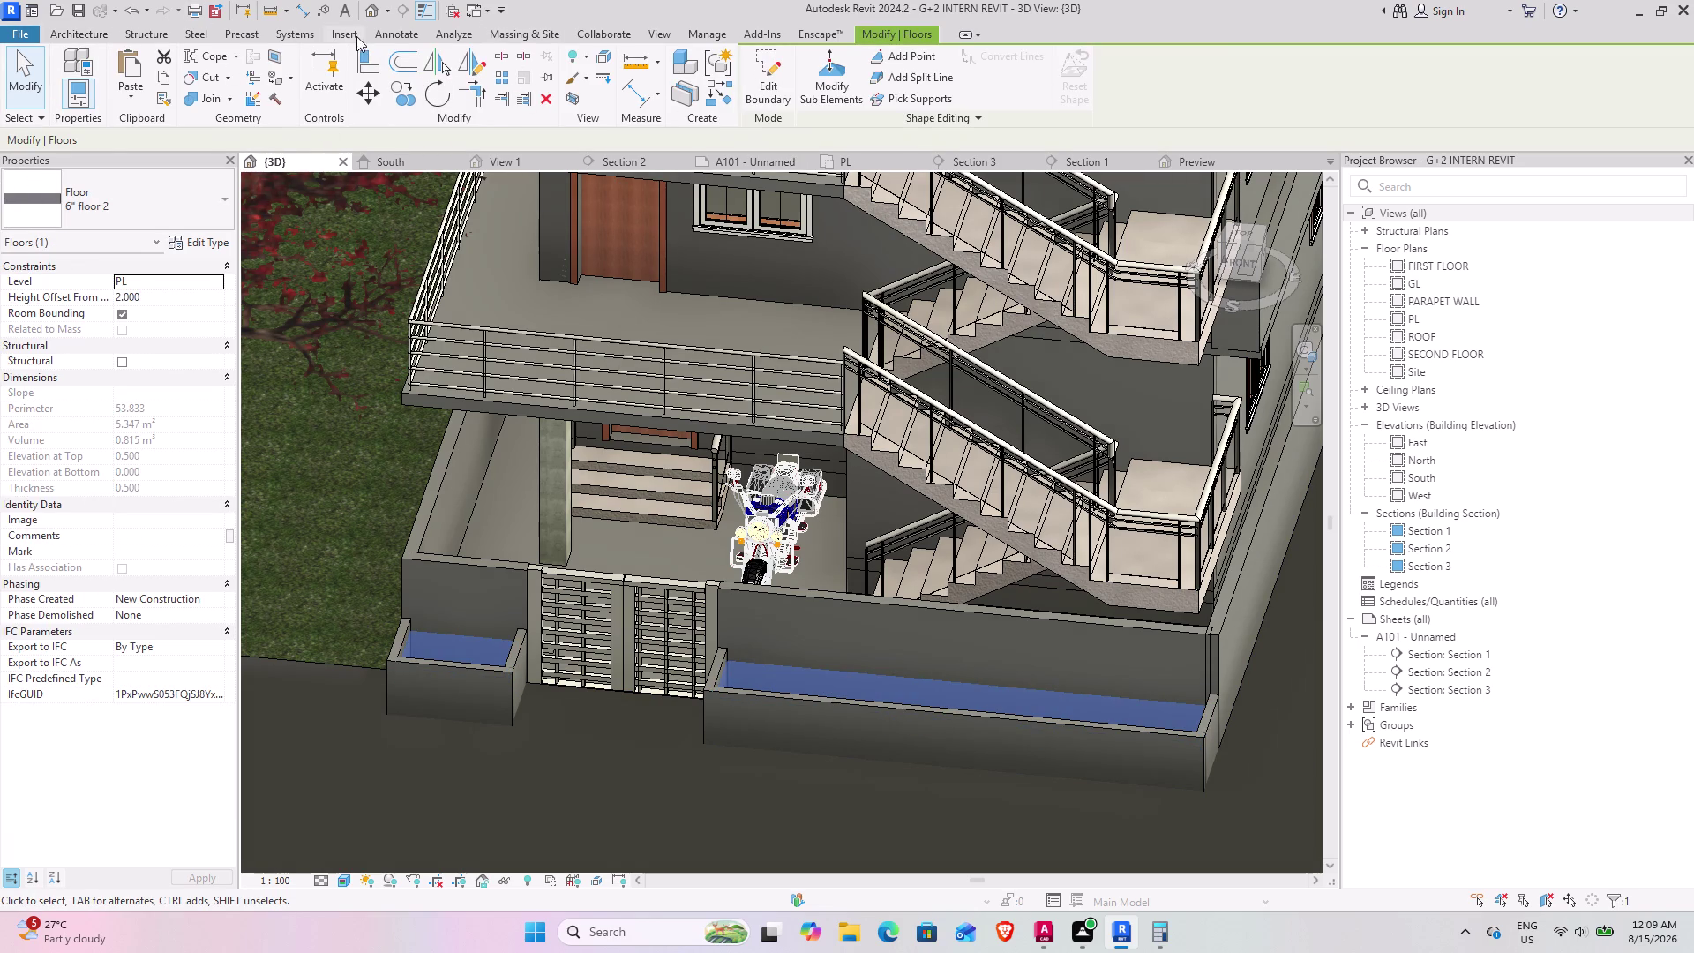
Check the floor type list without changing it, then clear the selection.
click(194, 199)
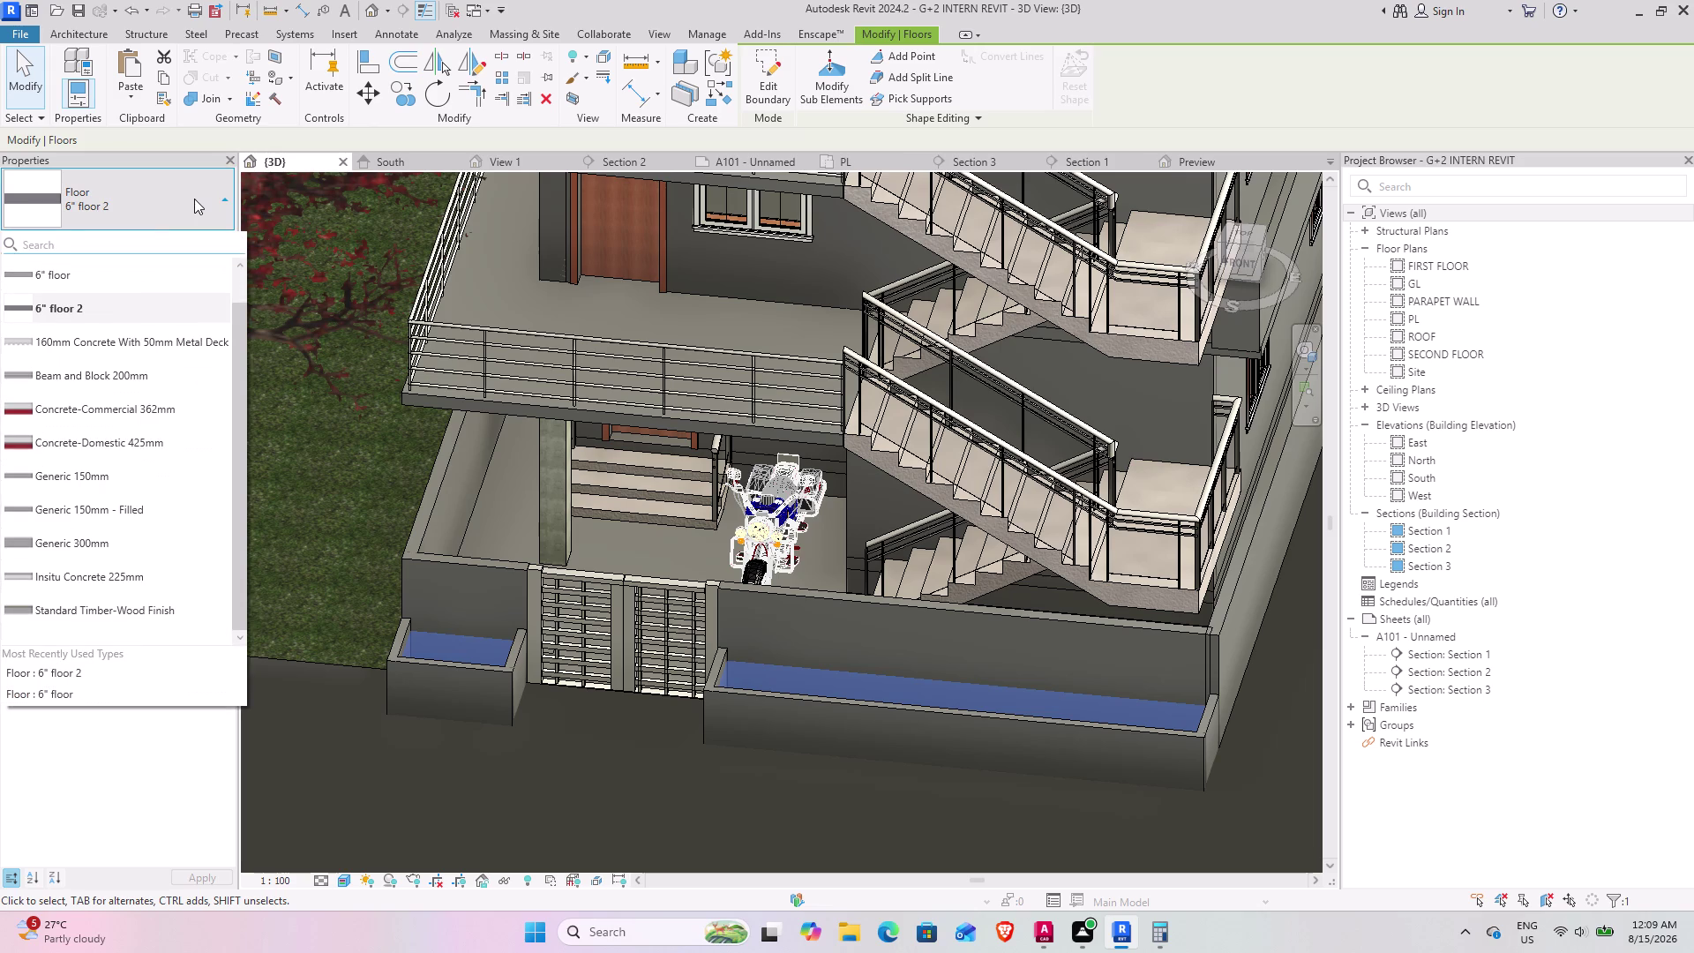
click(194, 199)
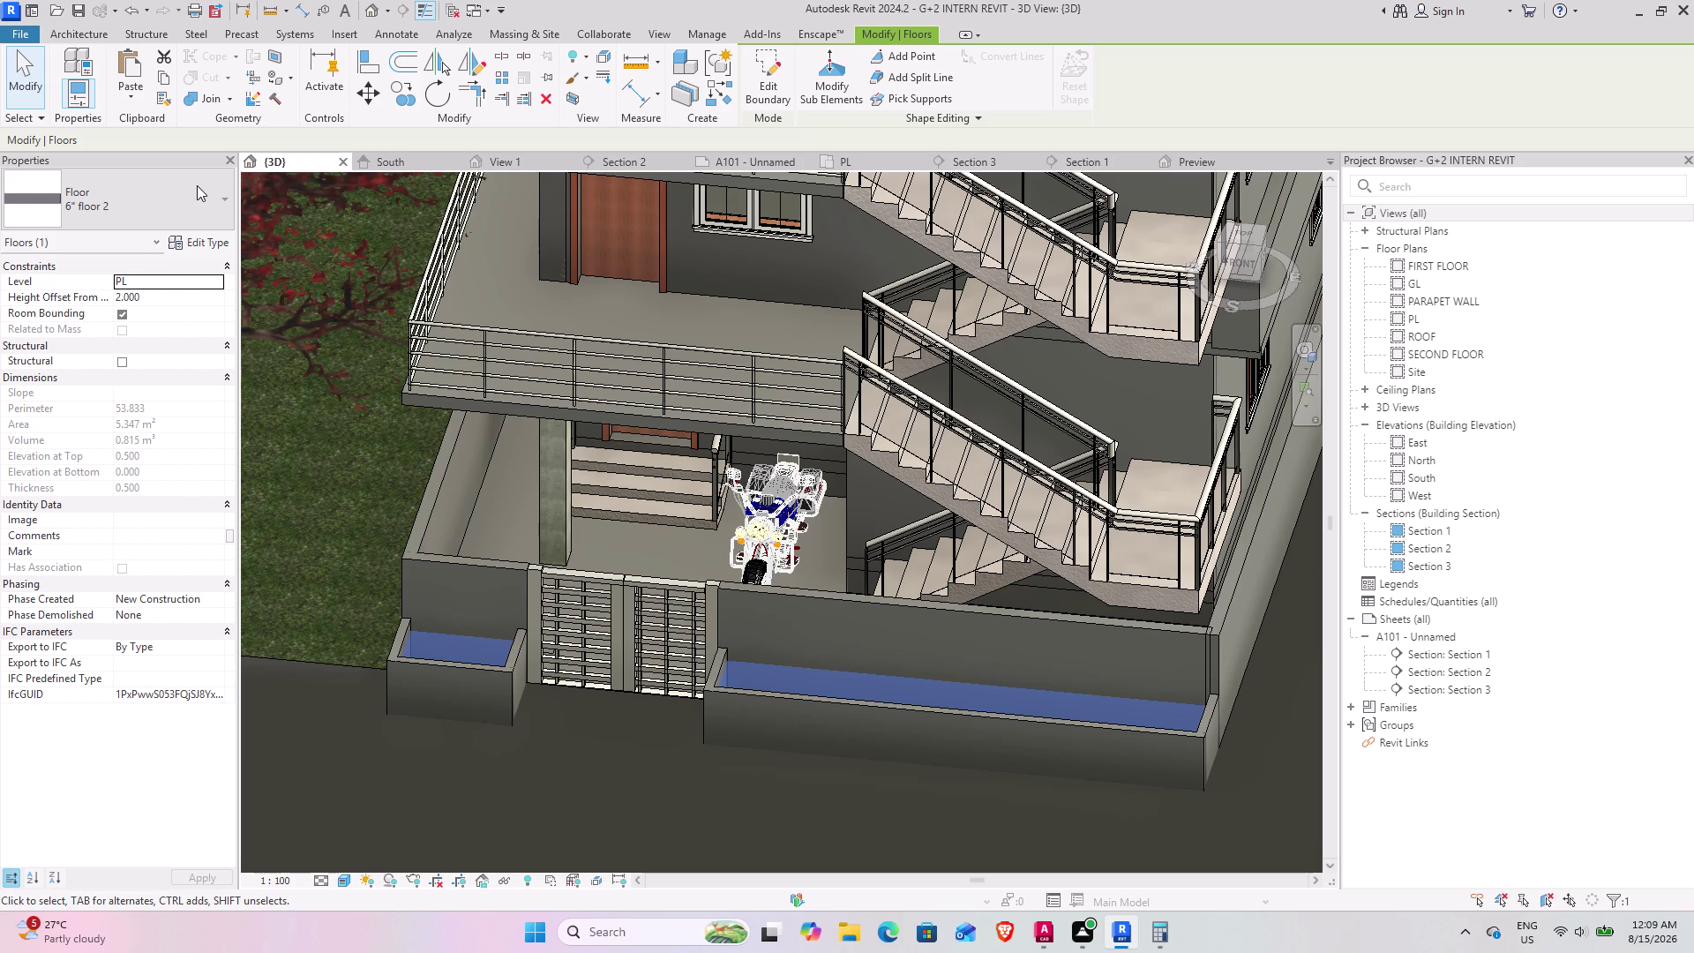
key(Escape)
key(Escape)
key(Escape)
Reposition the site view and select the grassland ground surface.
scroll(down, 3)
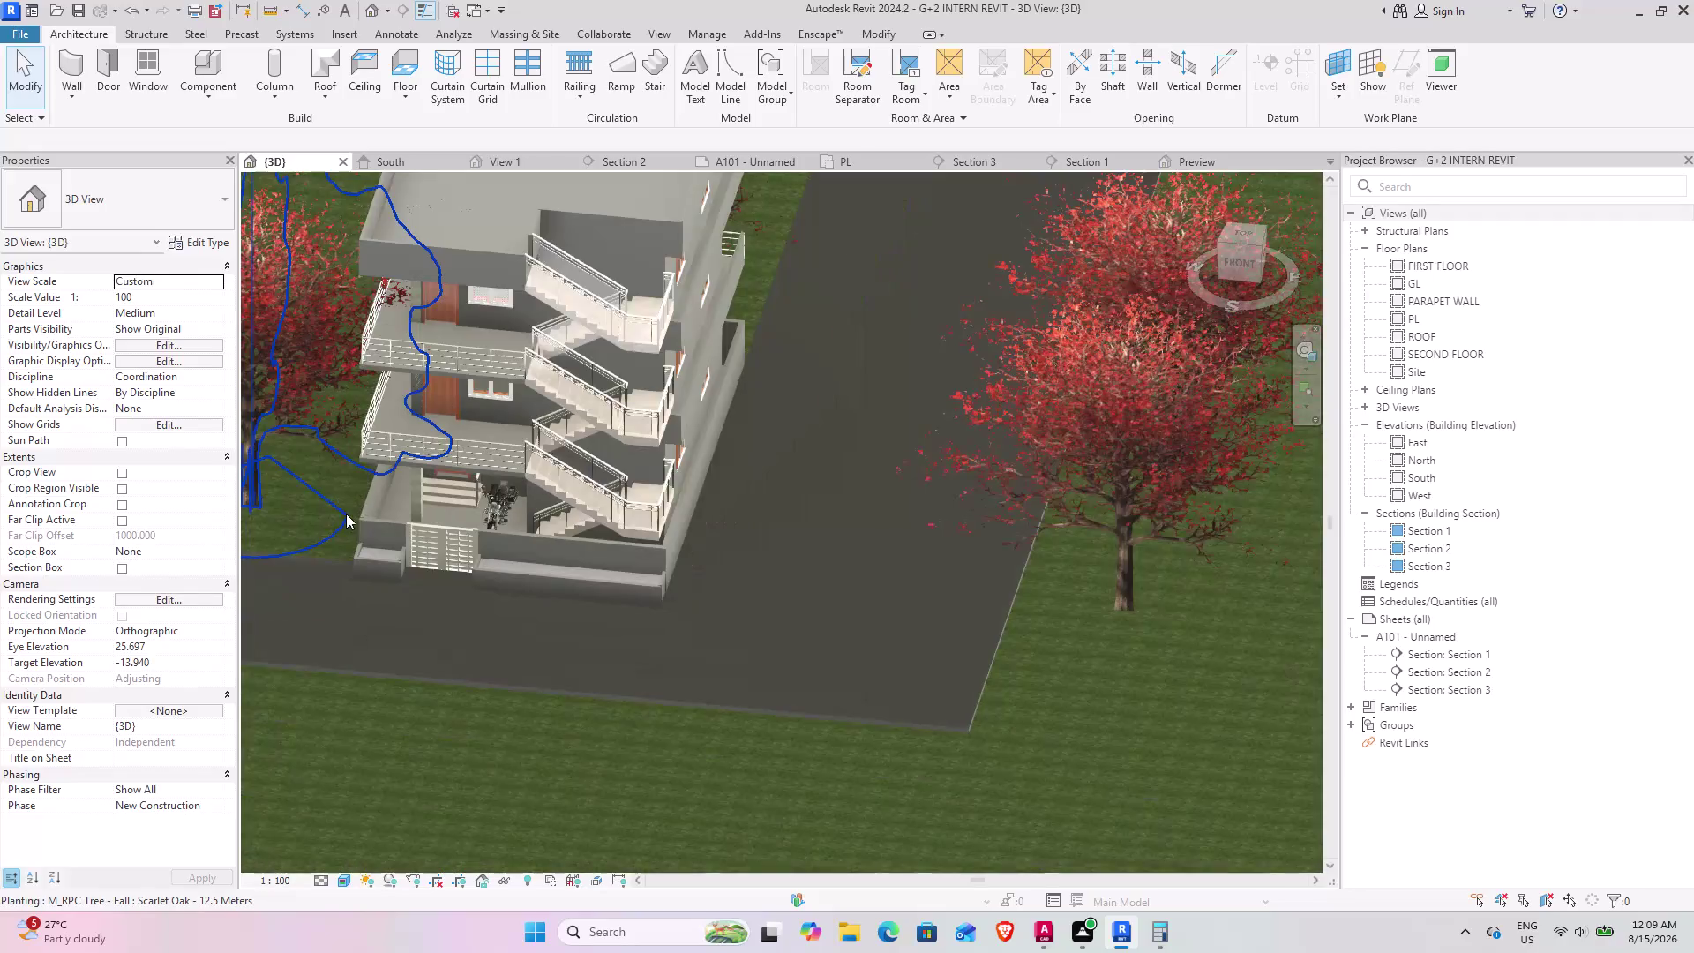
scroll(down, 3)
middle_drag(402, 532, 755, 289)
scroll(down, 3)
middle_drag(555, 483, 658, 422)
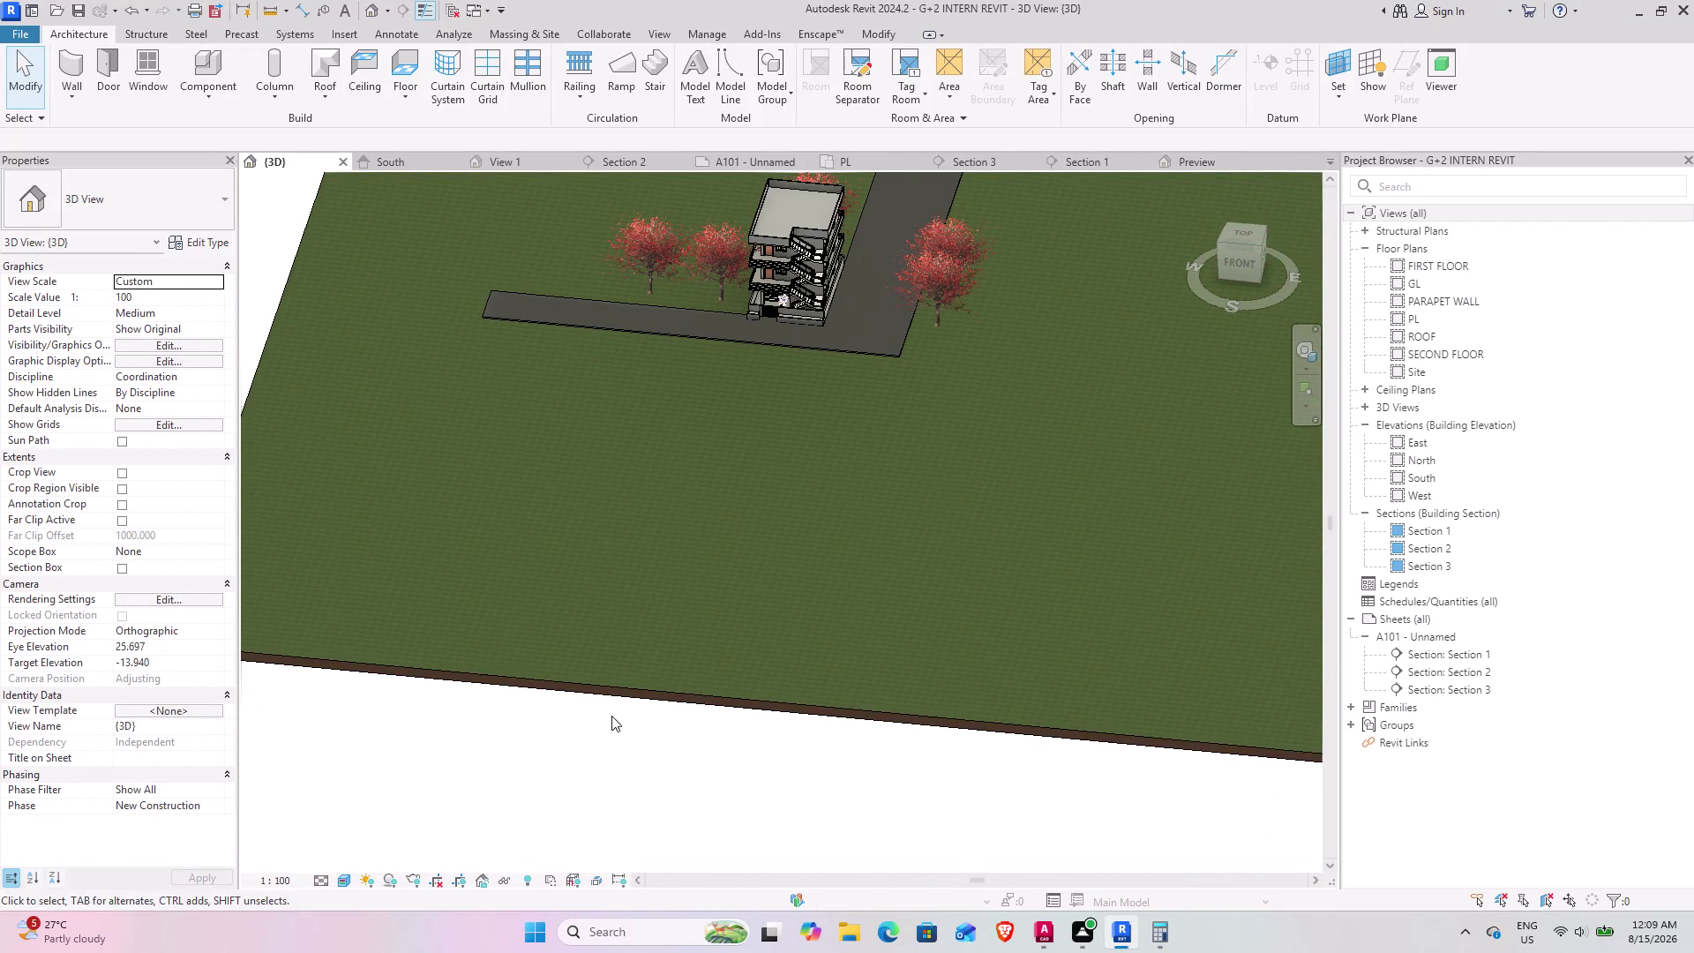
click(605, 689)
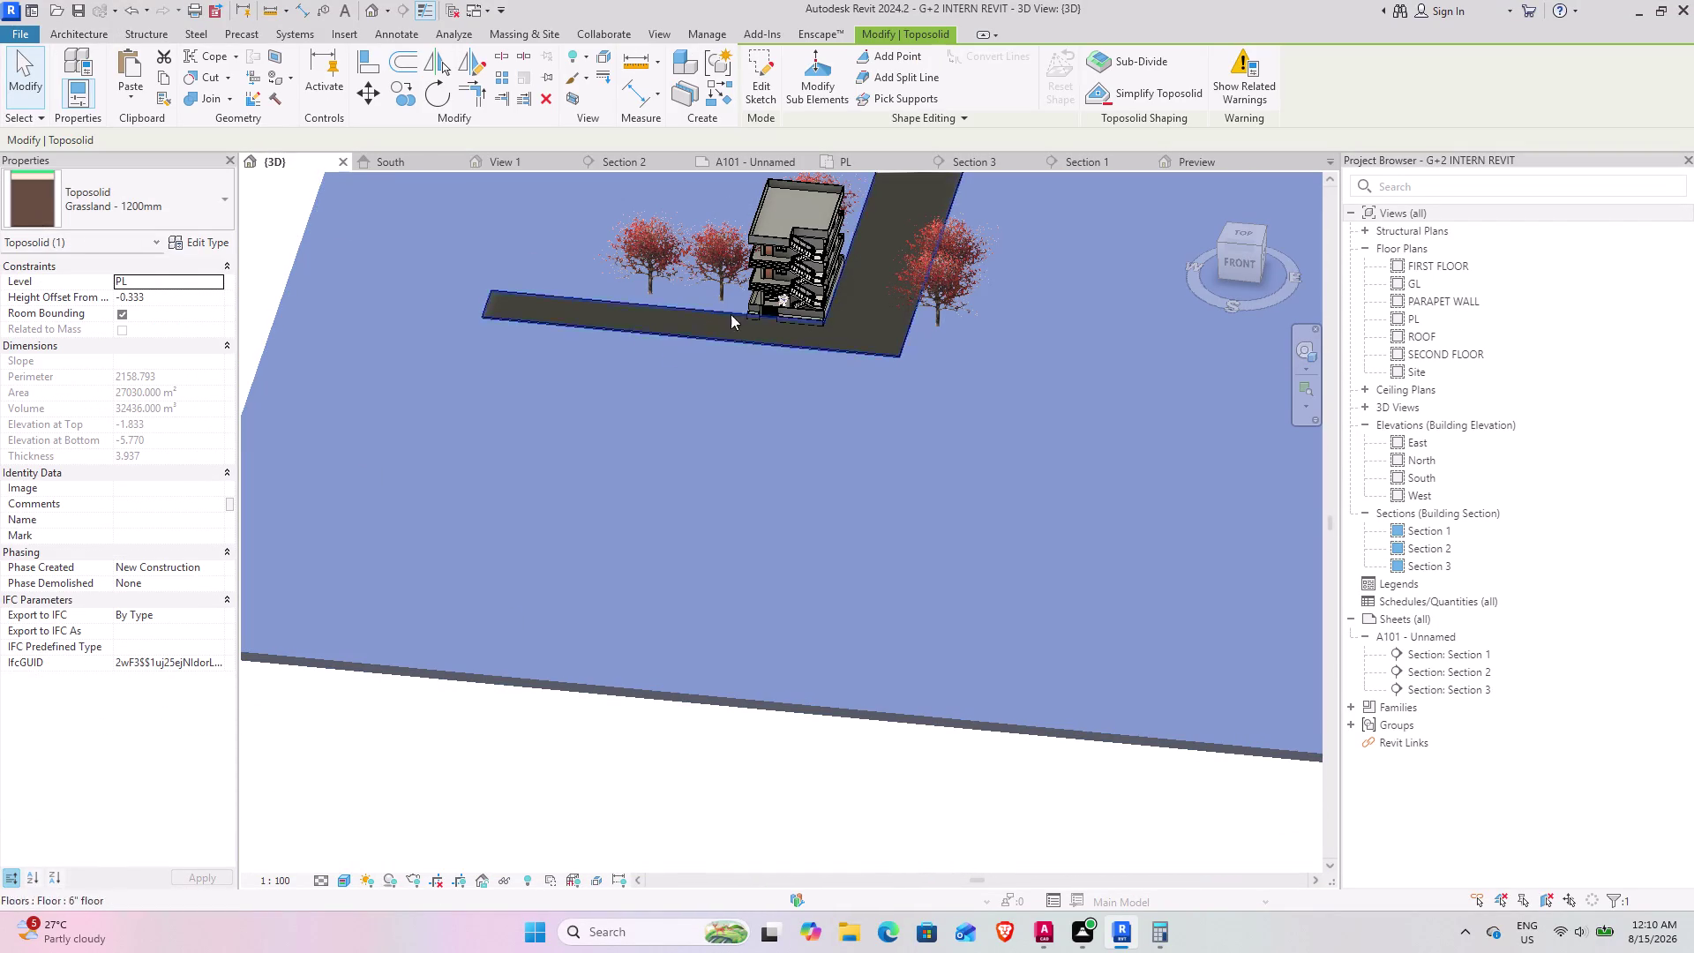
Zoom into the gate planter, select its 6" floor 2 fill, and open Edit Type.
scroll(up, 3)
scroll(up, 3)
scroll(up, 3)
scroll(up, 3)
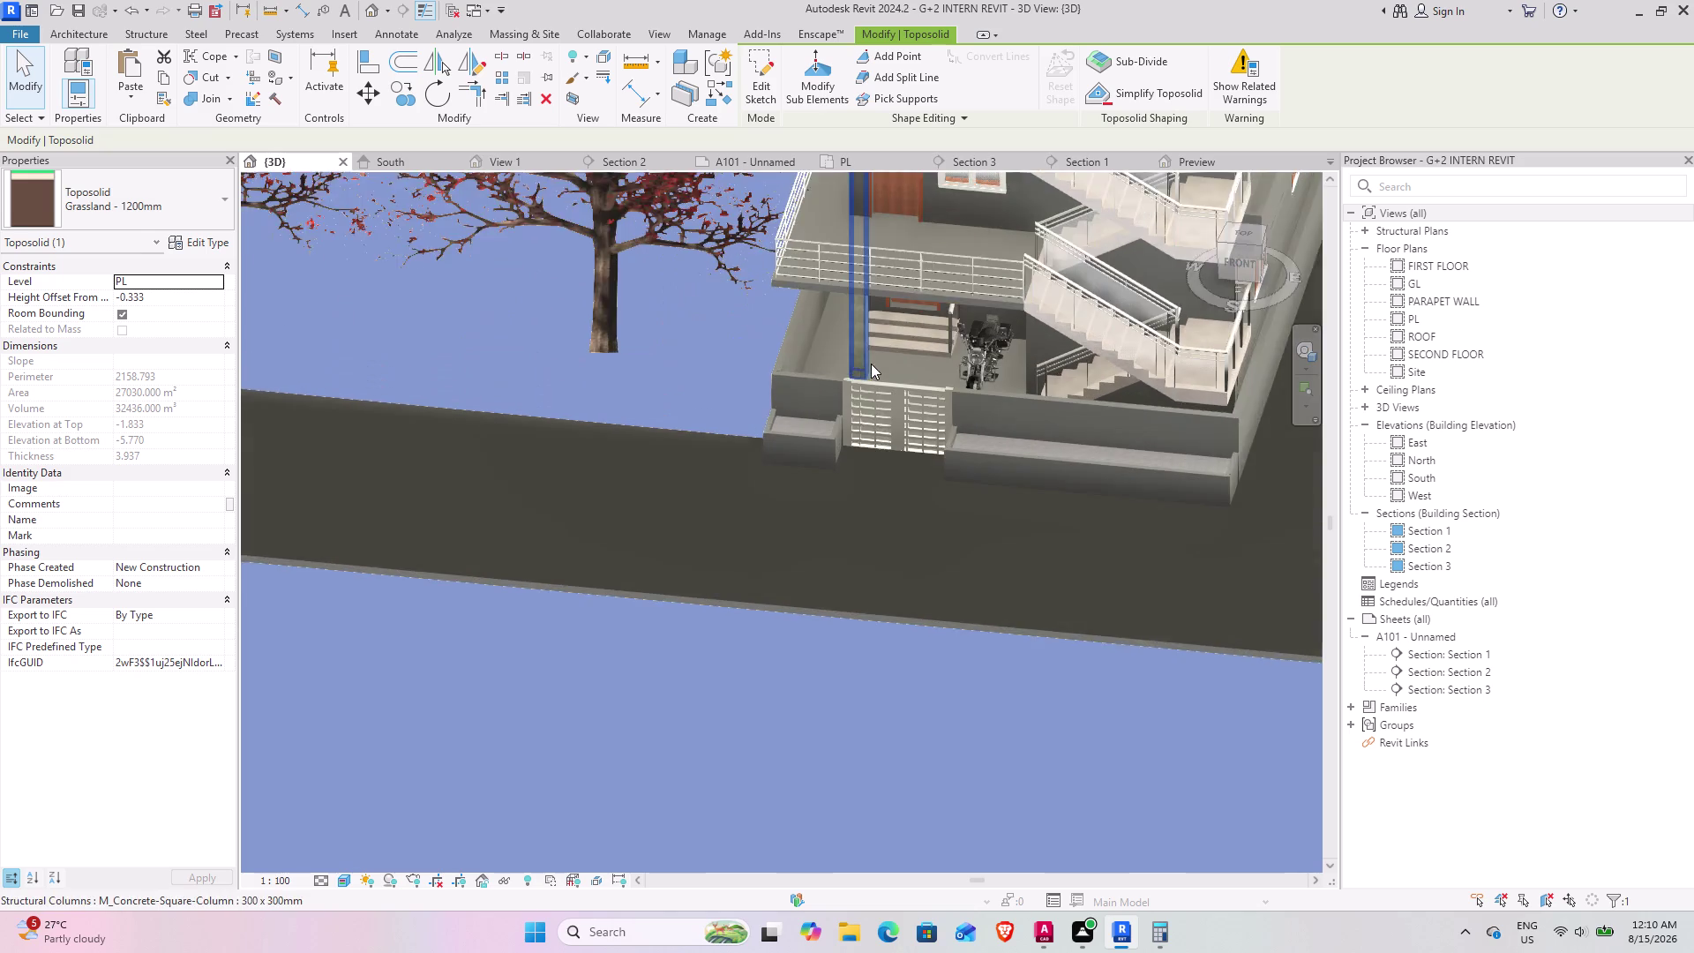
scroll(up, 3)
scroll(up, 3)
scroll(up, 3)
scroll(up, 3)
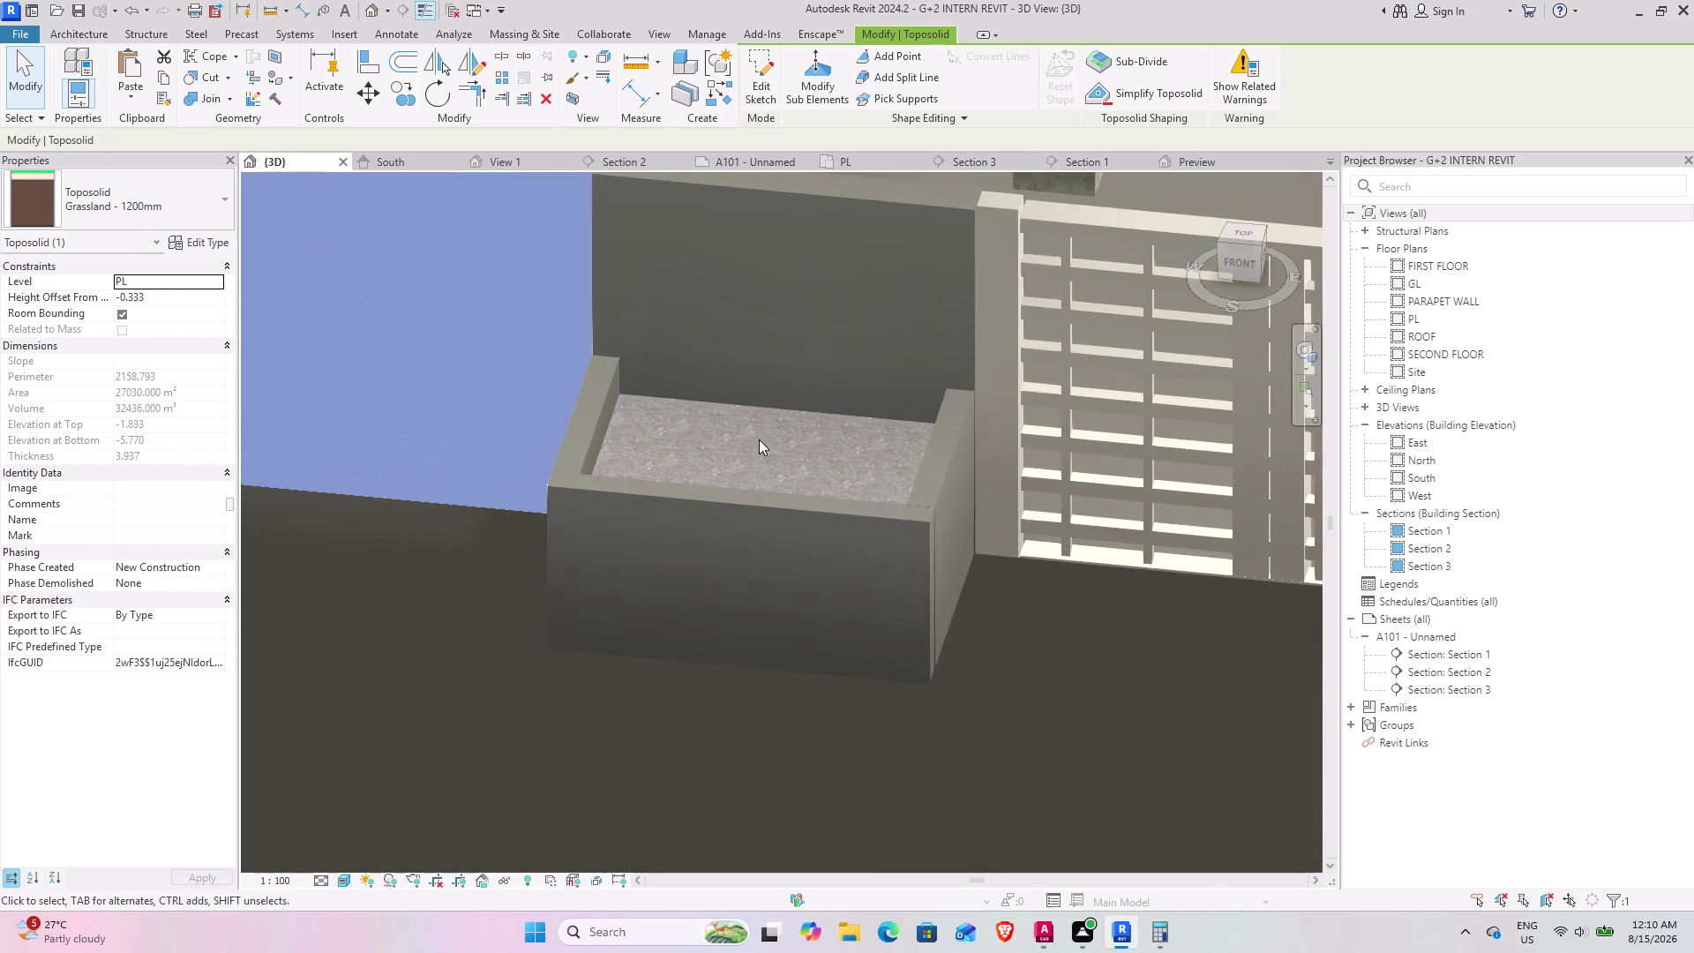
click(649, 395)
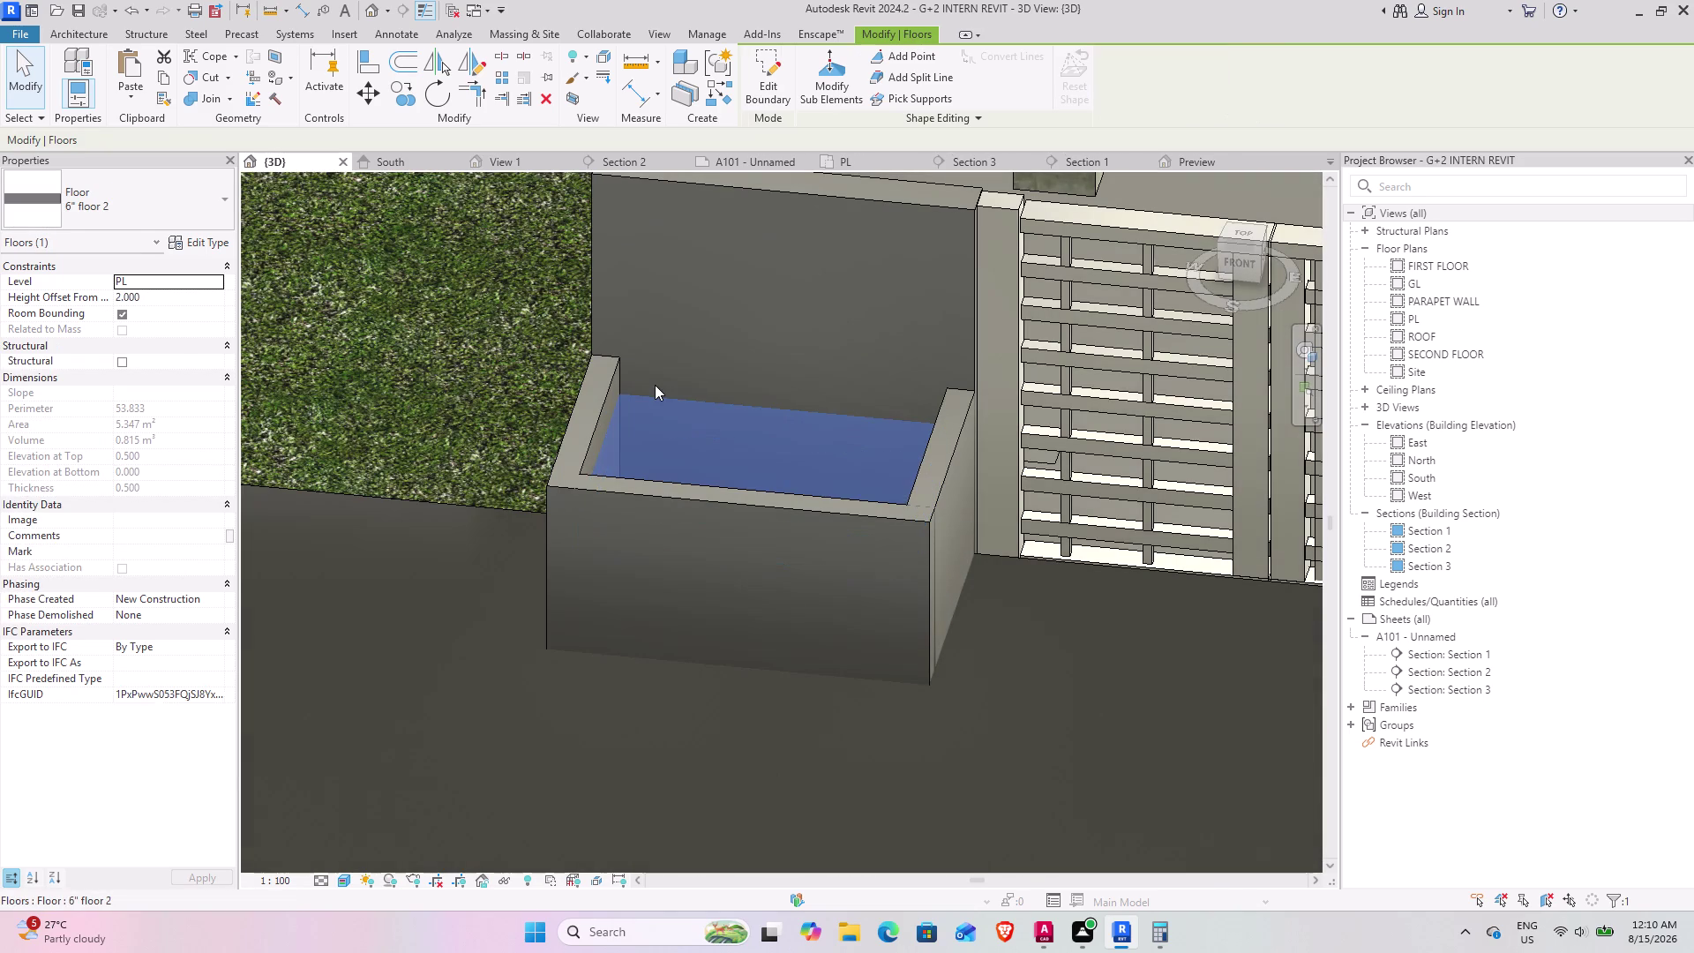
click(456, 399)
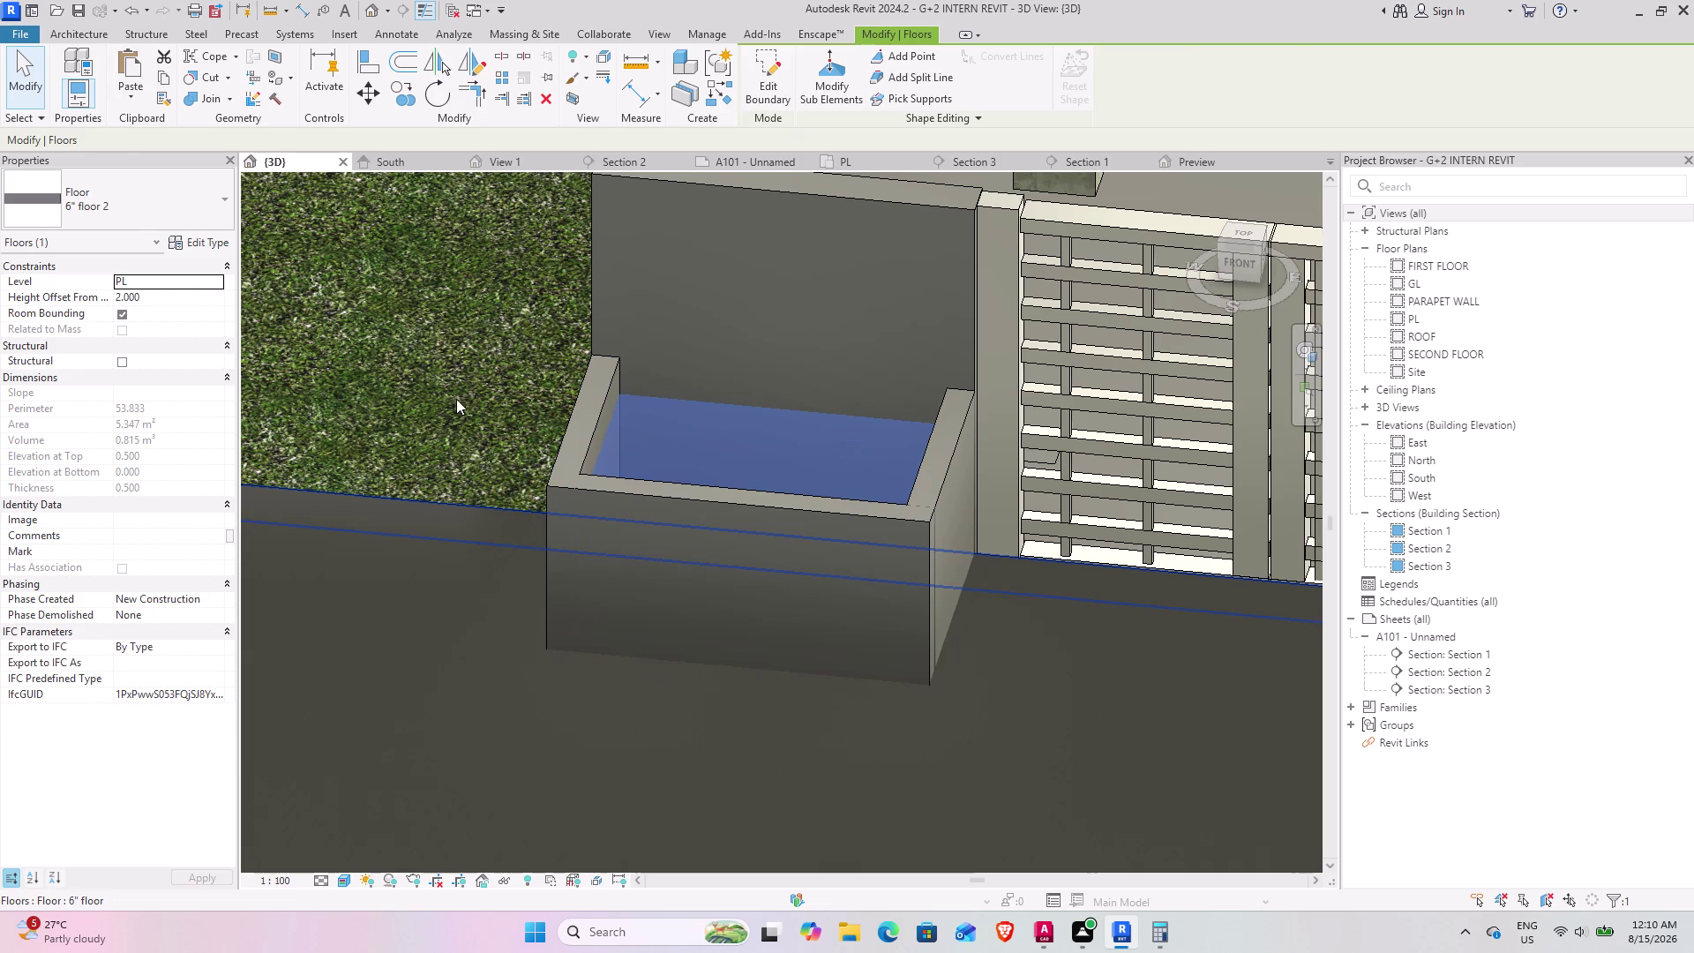
click(686, 400)
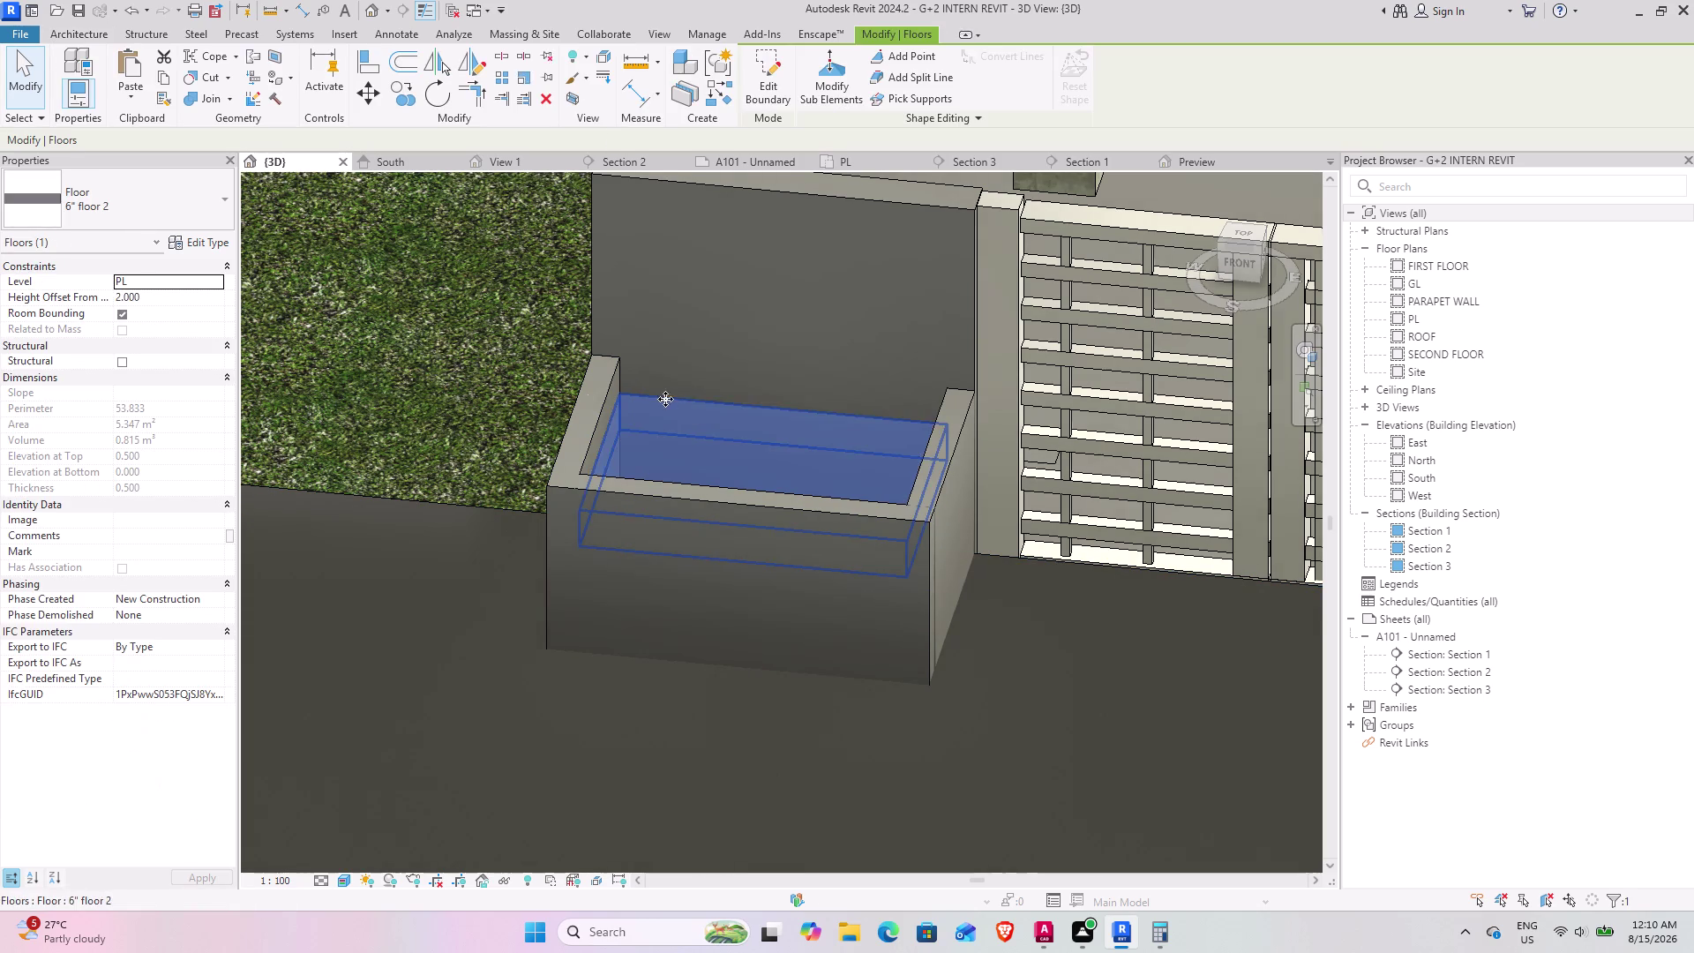
click(187, 234)
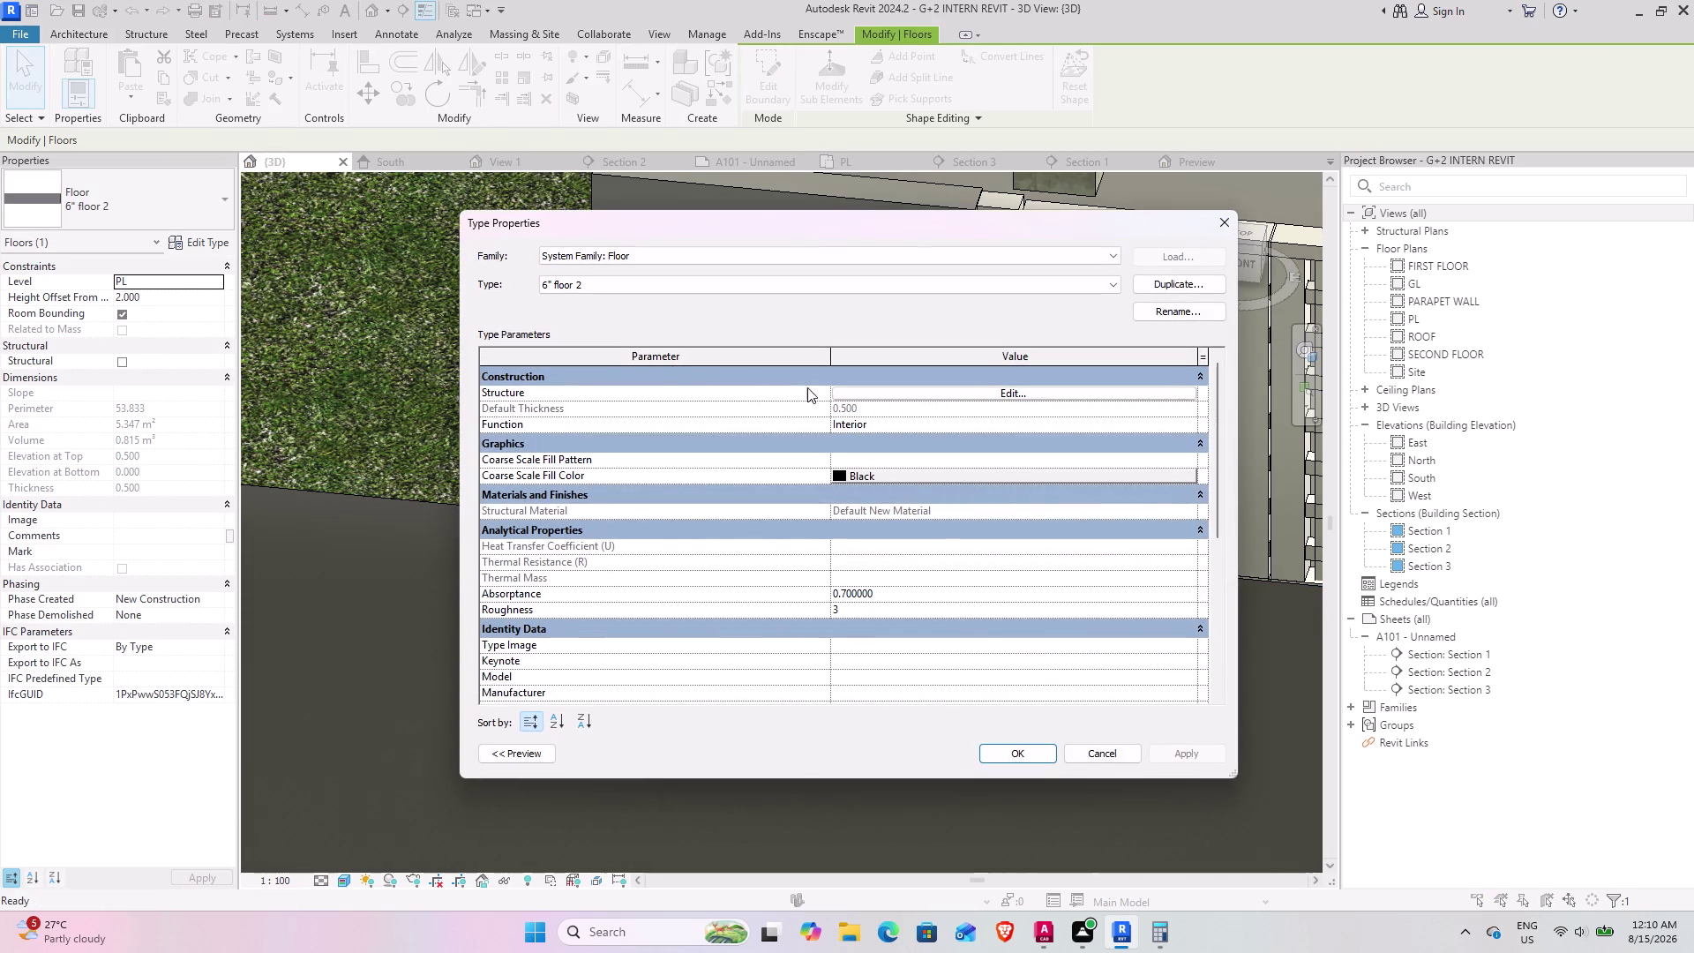
Pick Grass in the Material Browser for the floor's structure layer.
click(1053, 389)
click(800, 385)
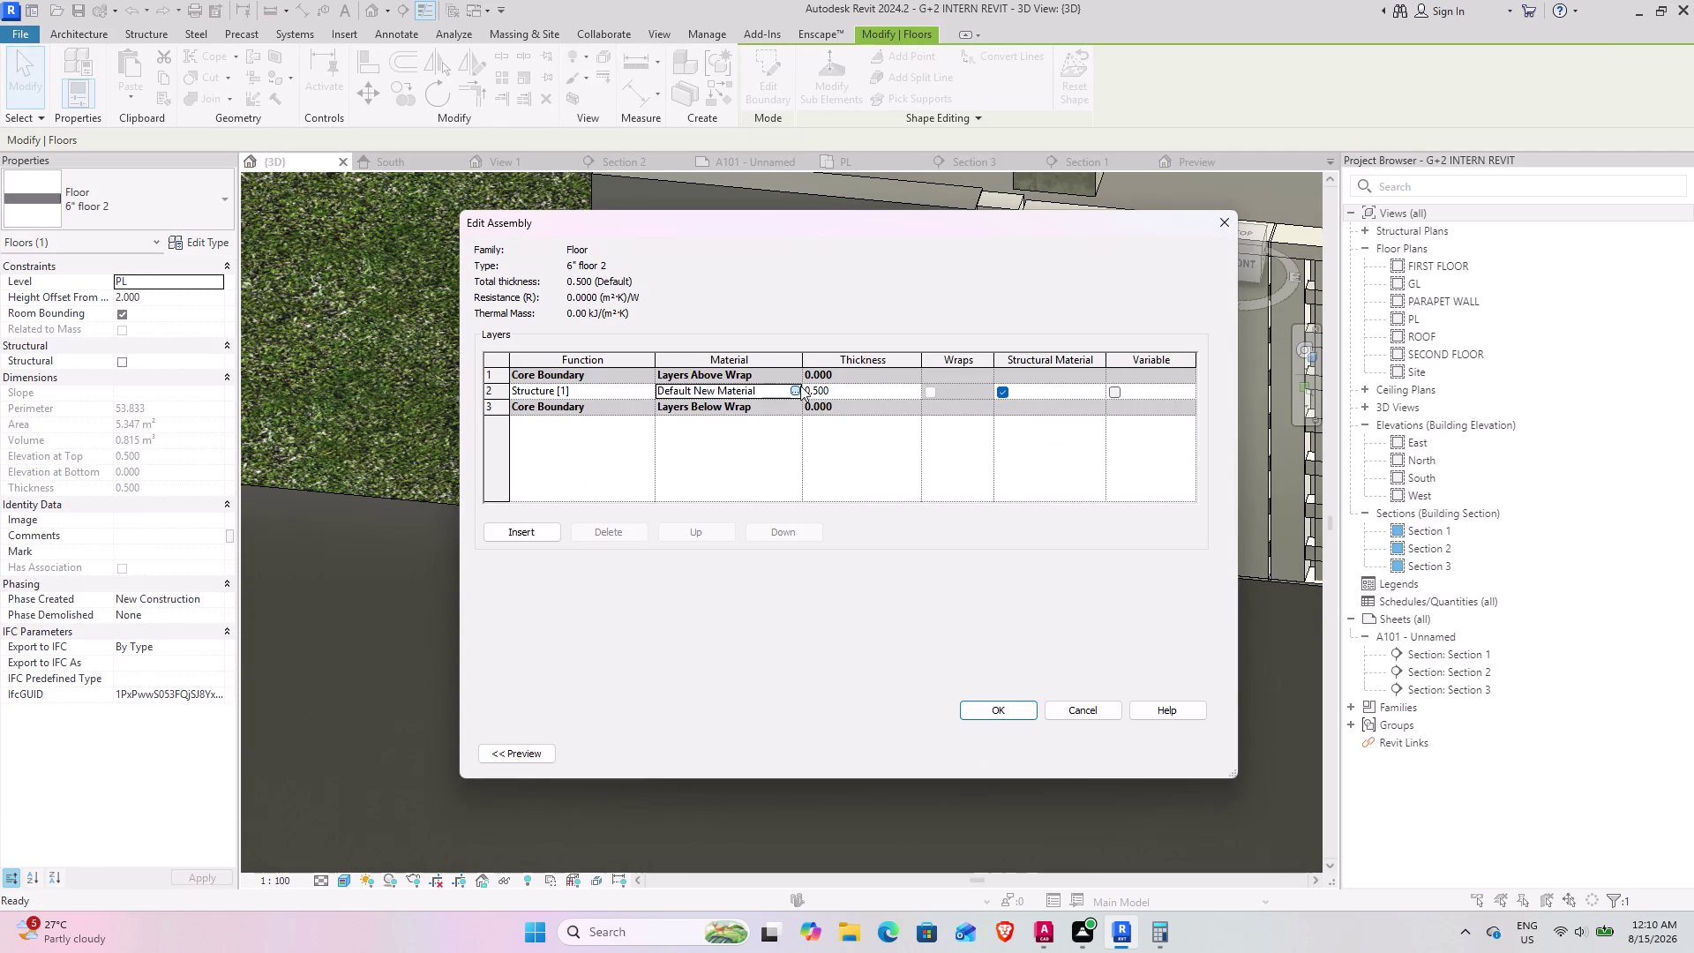
scroll(up, 3)
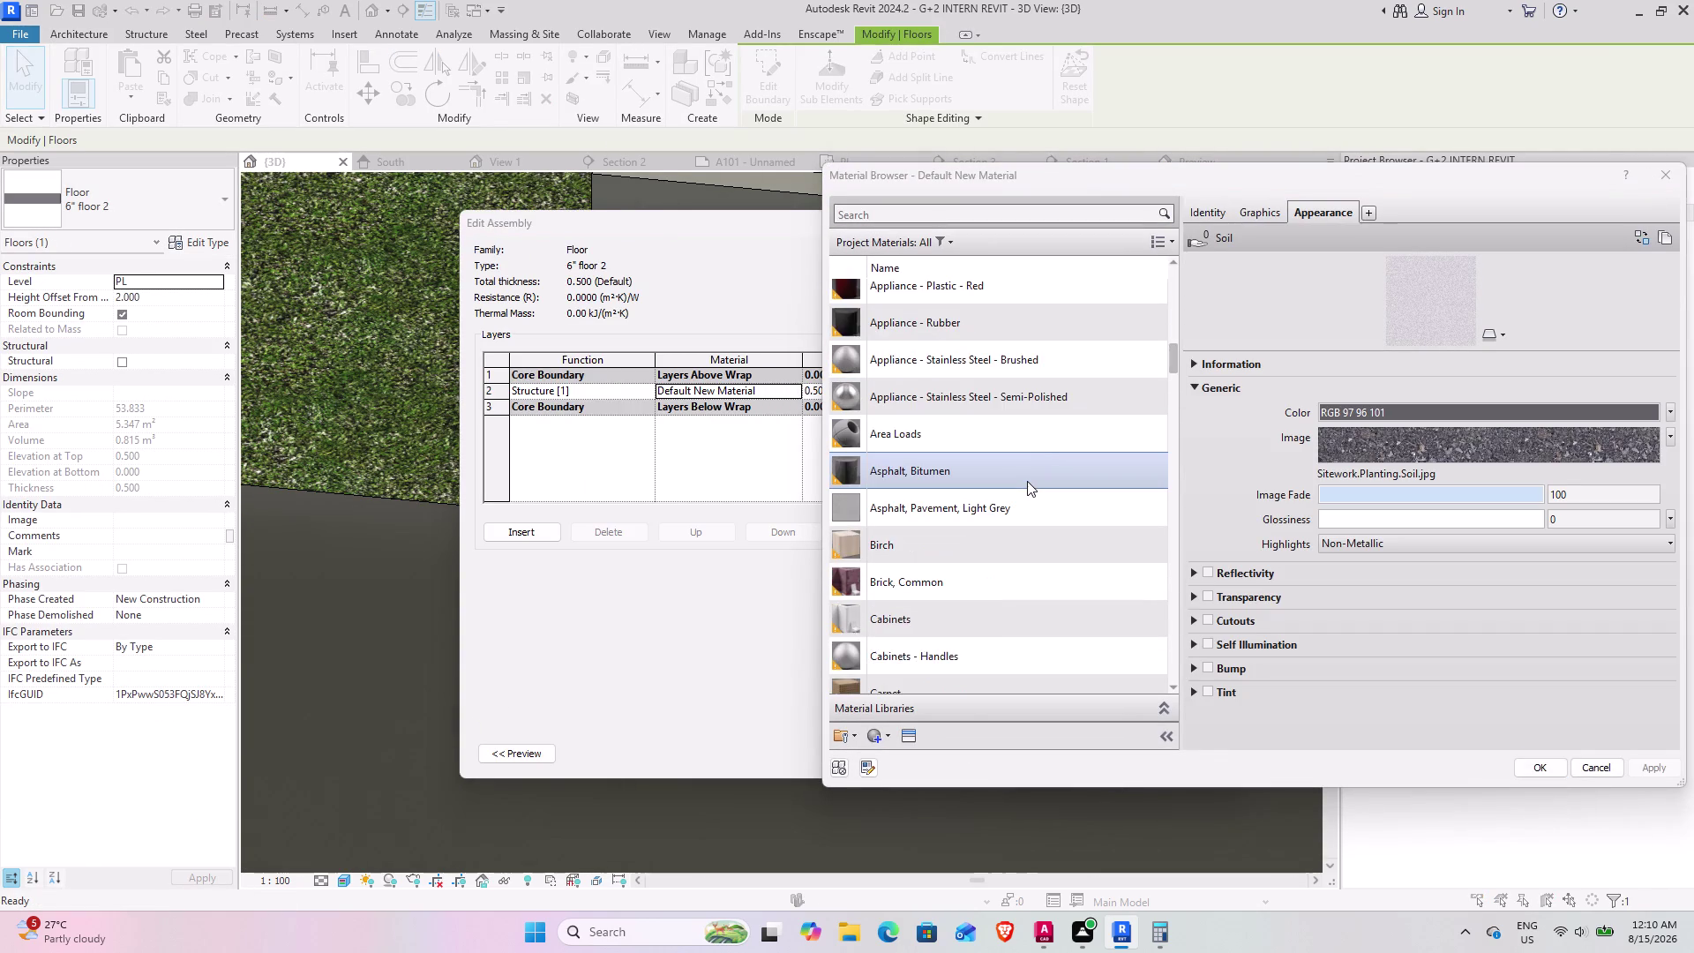
scroll(up, 3)
scroll(up, 3)
scroll(down, 3)
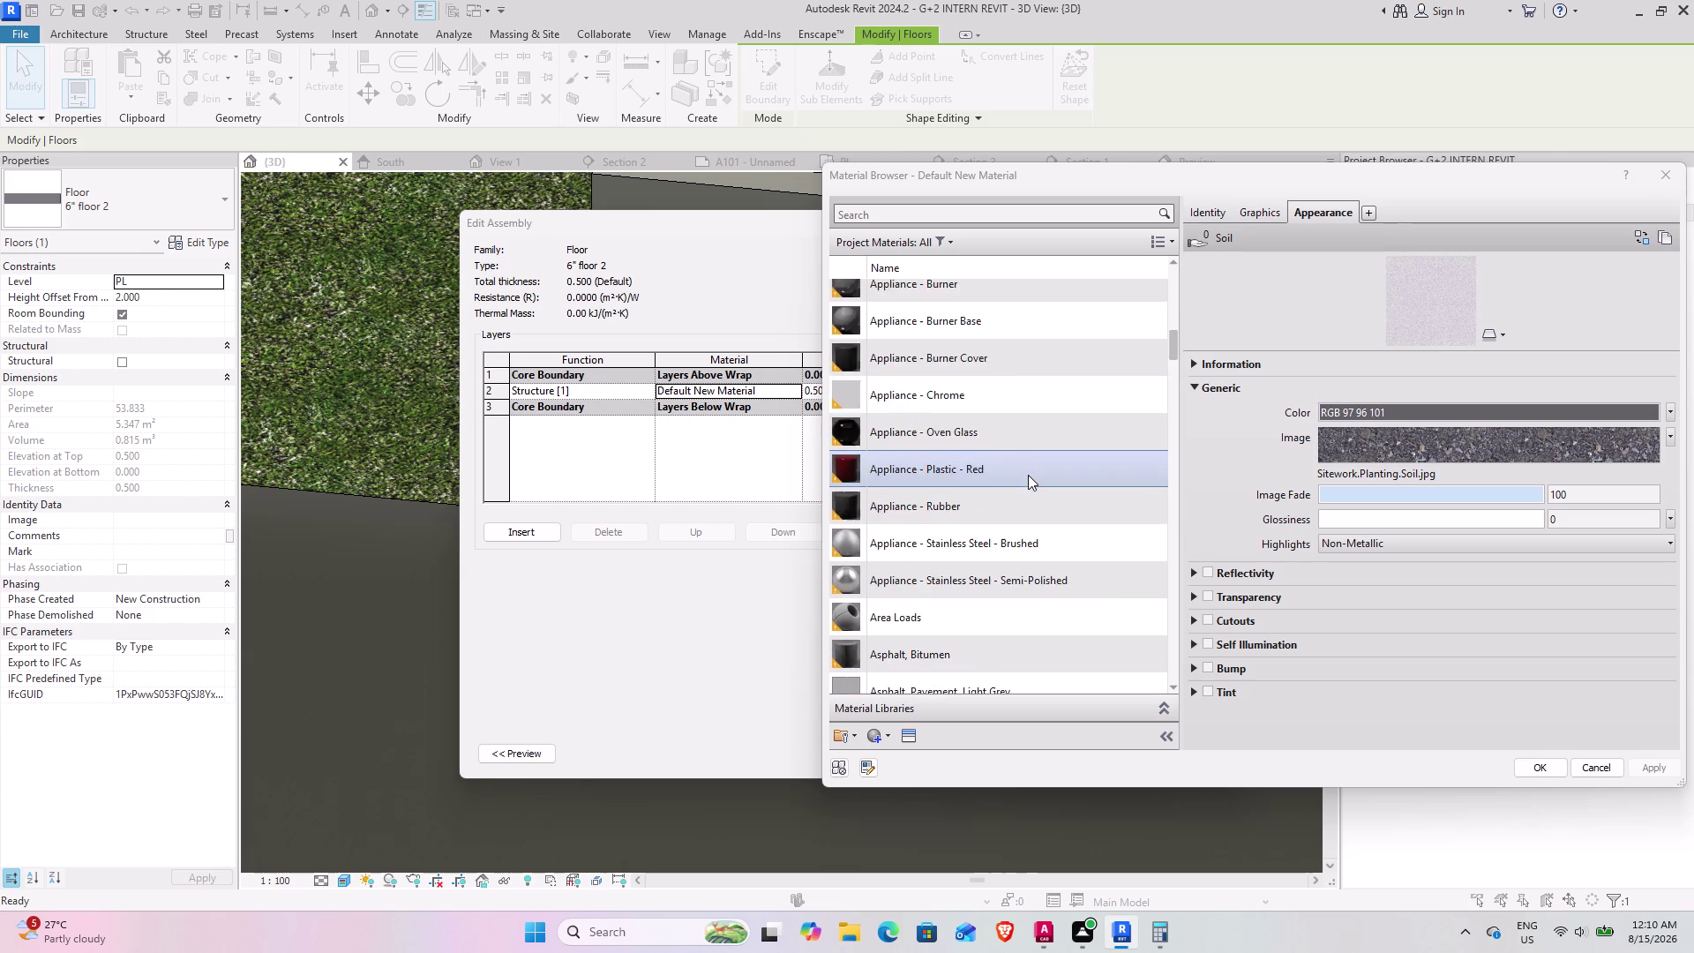
scroll(down, 3)
scroll(up, 3)
scroll(up, 3)
scroll(down, 3)
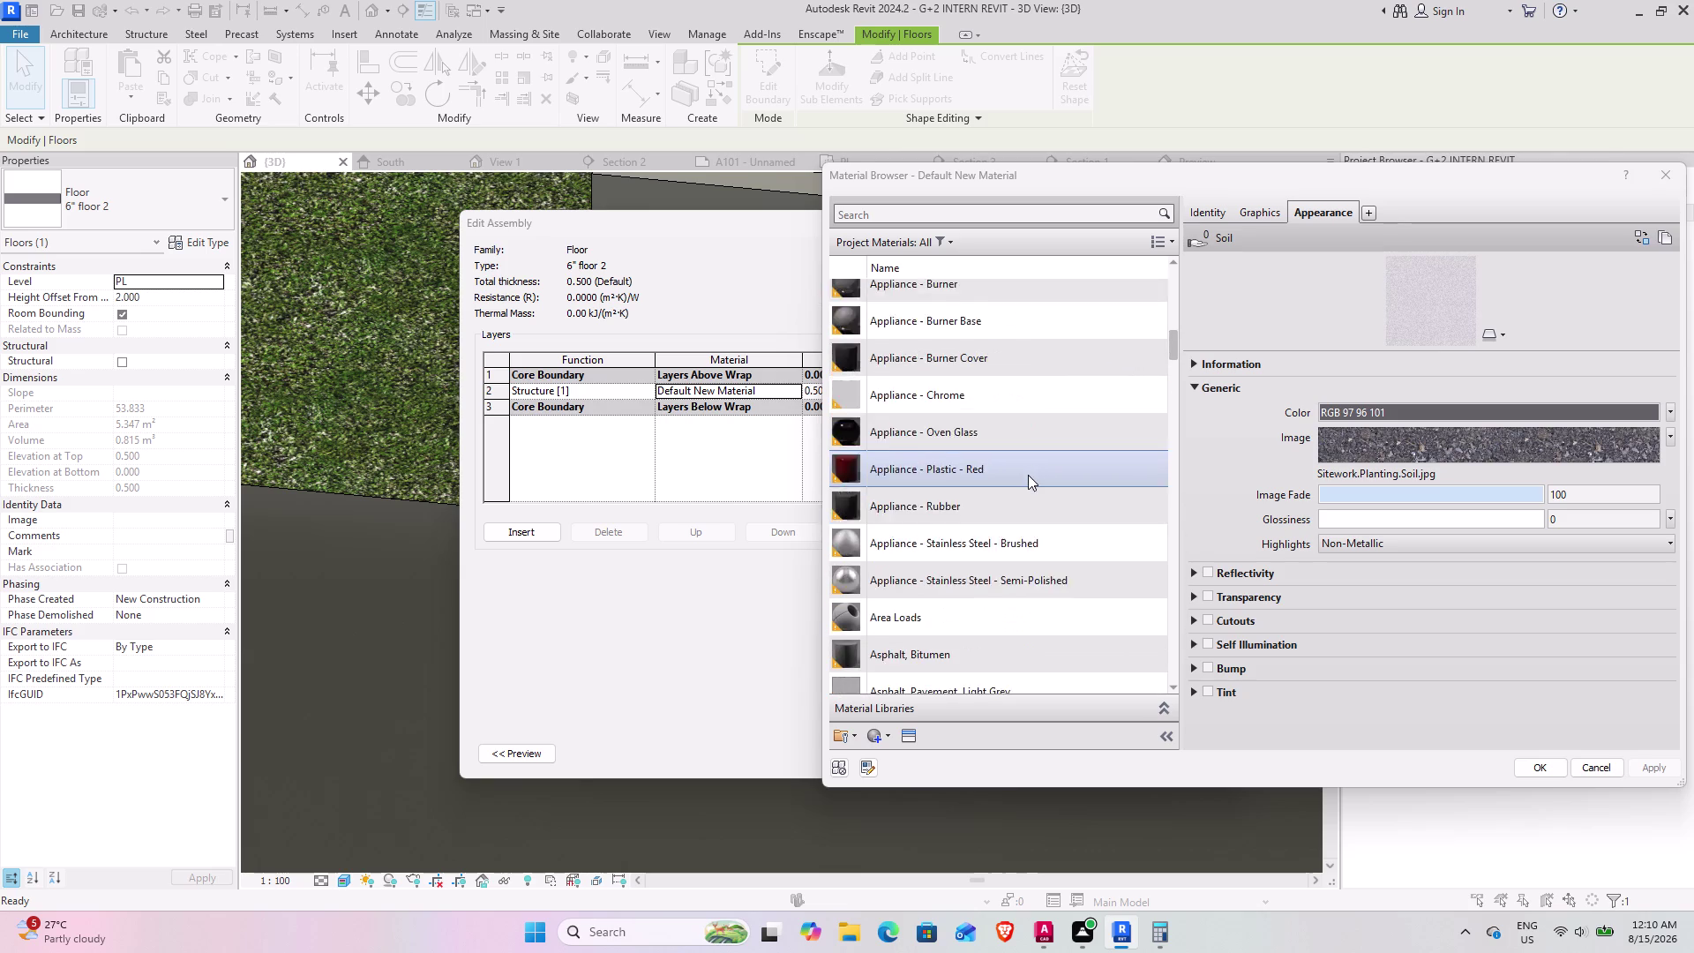
scroll(down, 3)
scroll(up, 3)
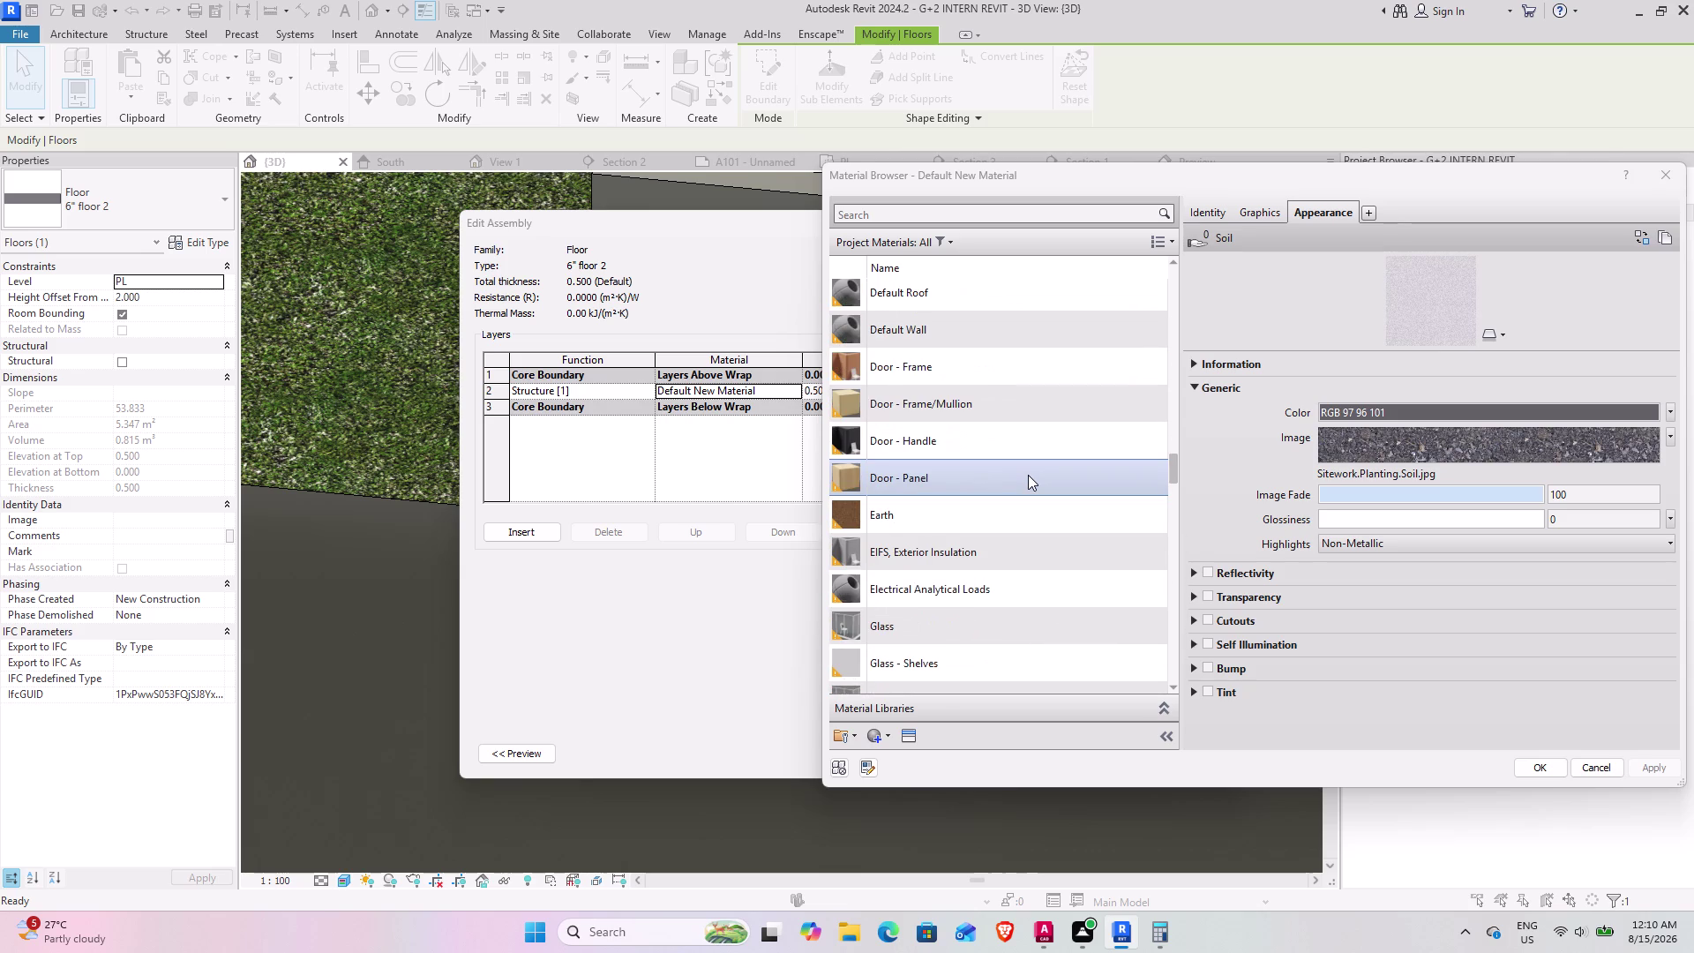
scroll(up, 3)
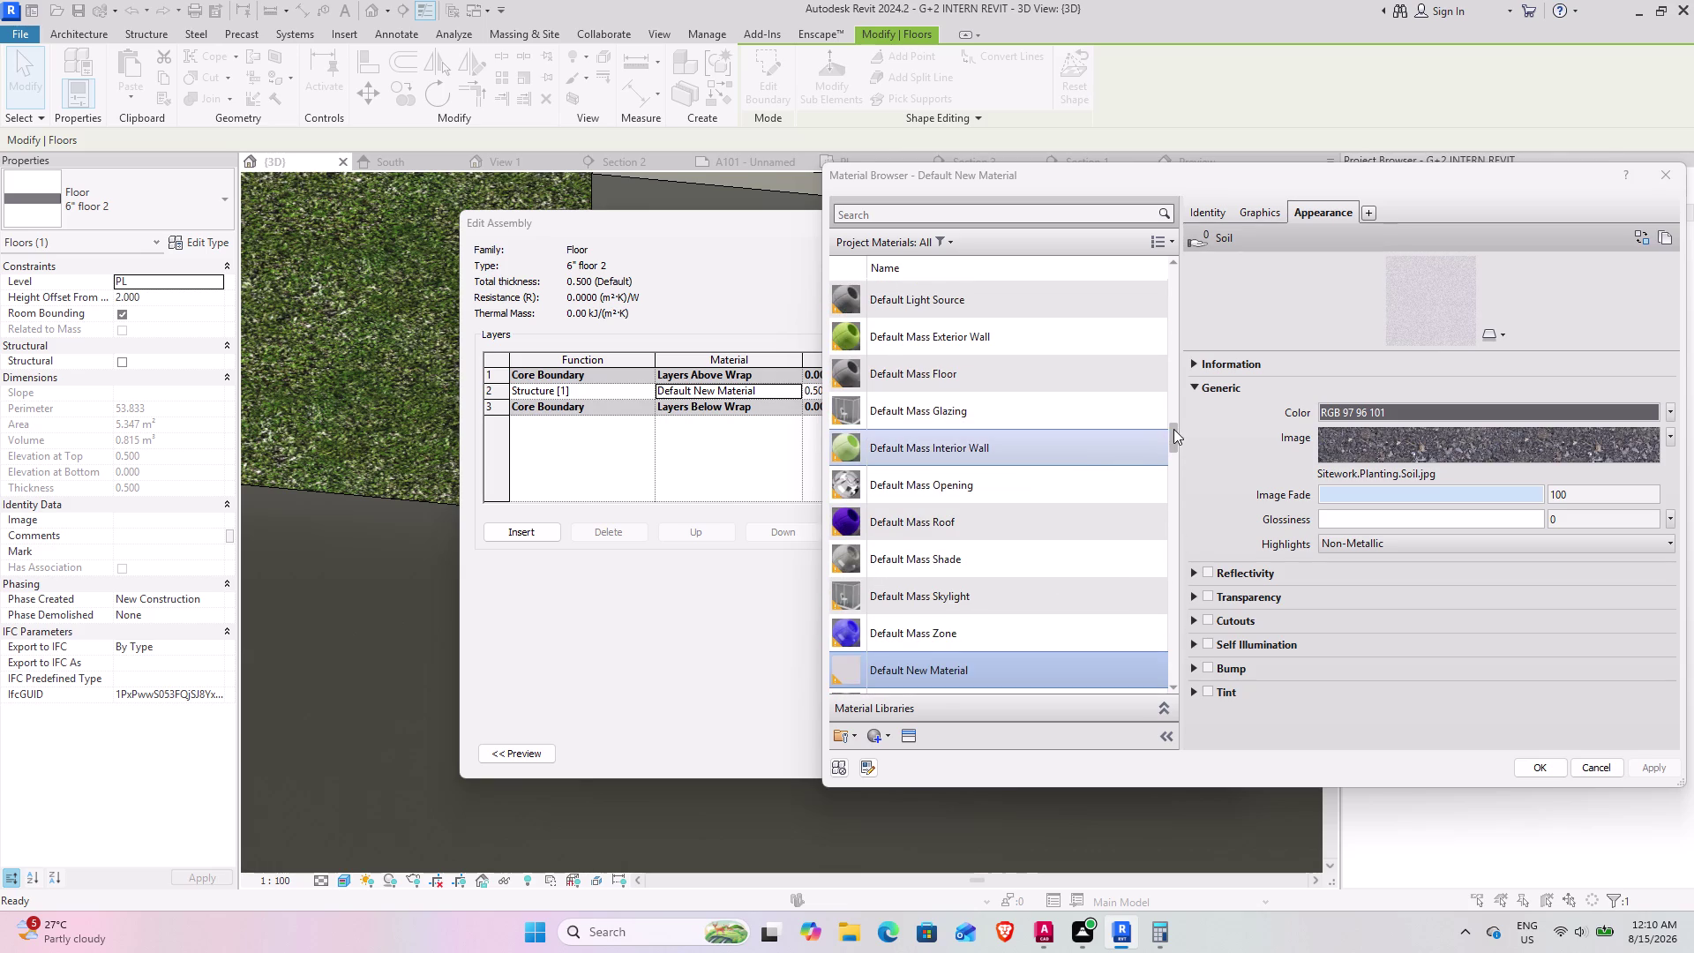
drag(1174, 429, 1176, 476)
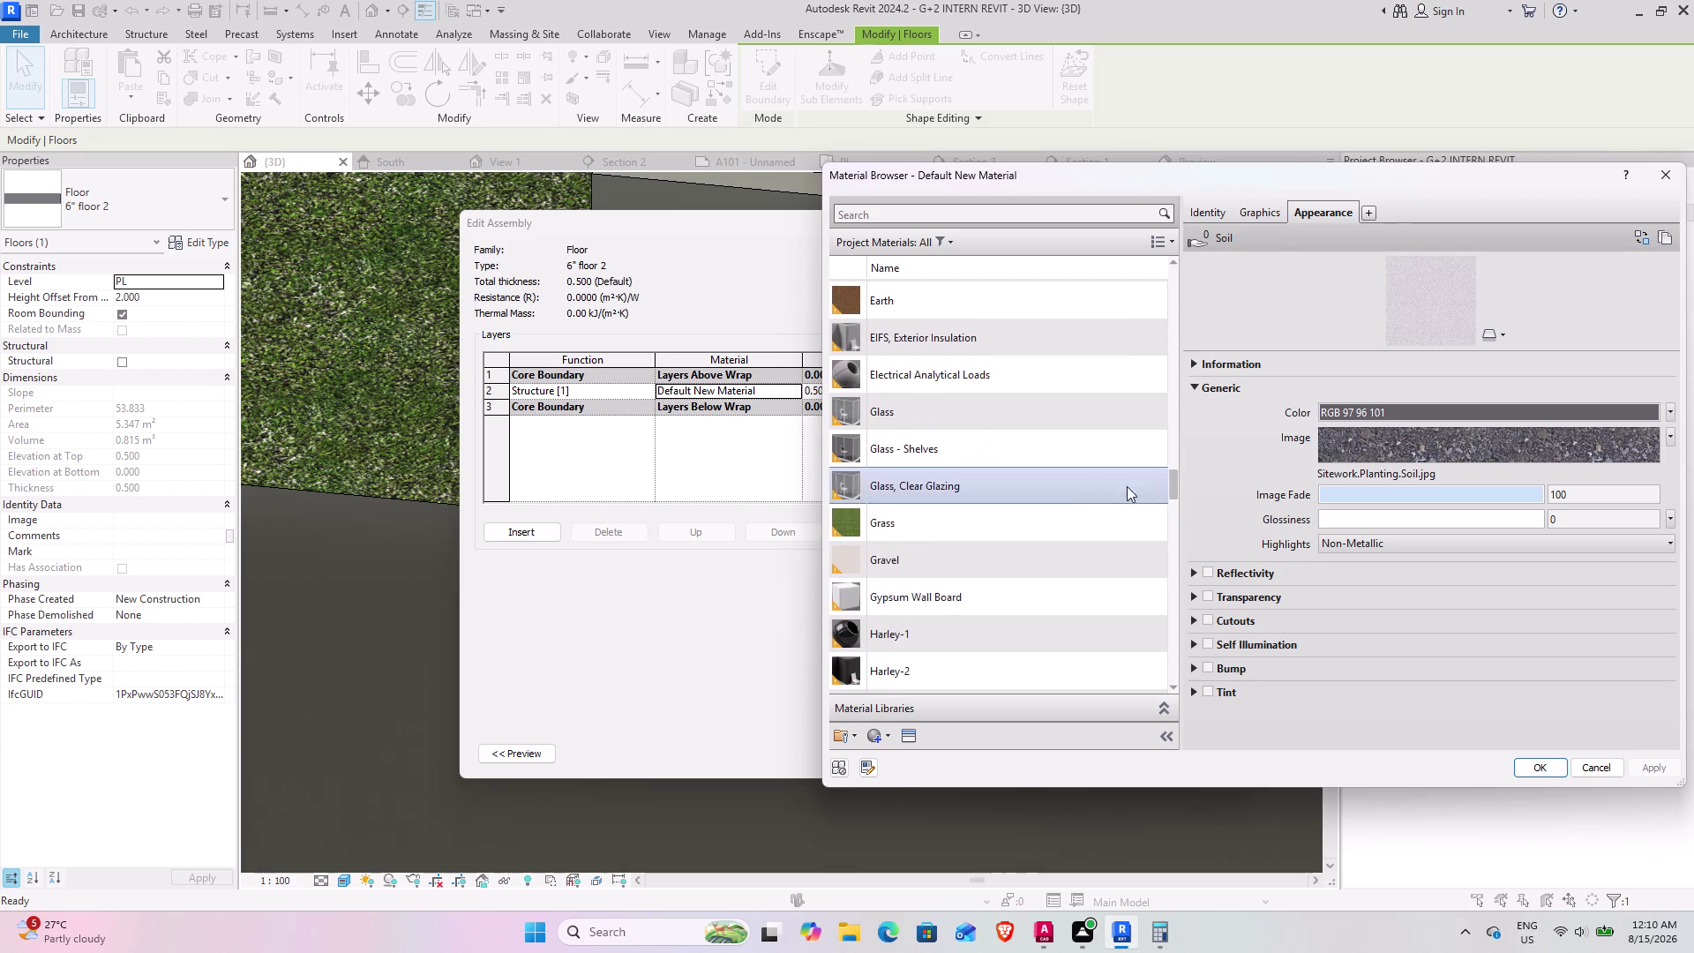
click(1011, 517)
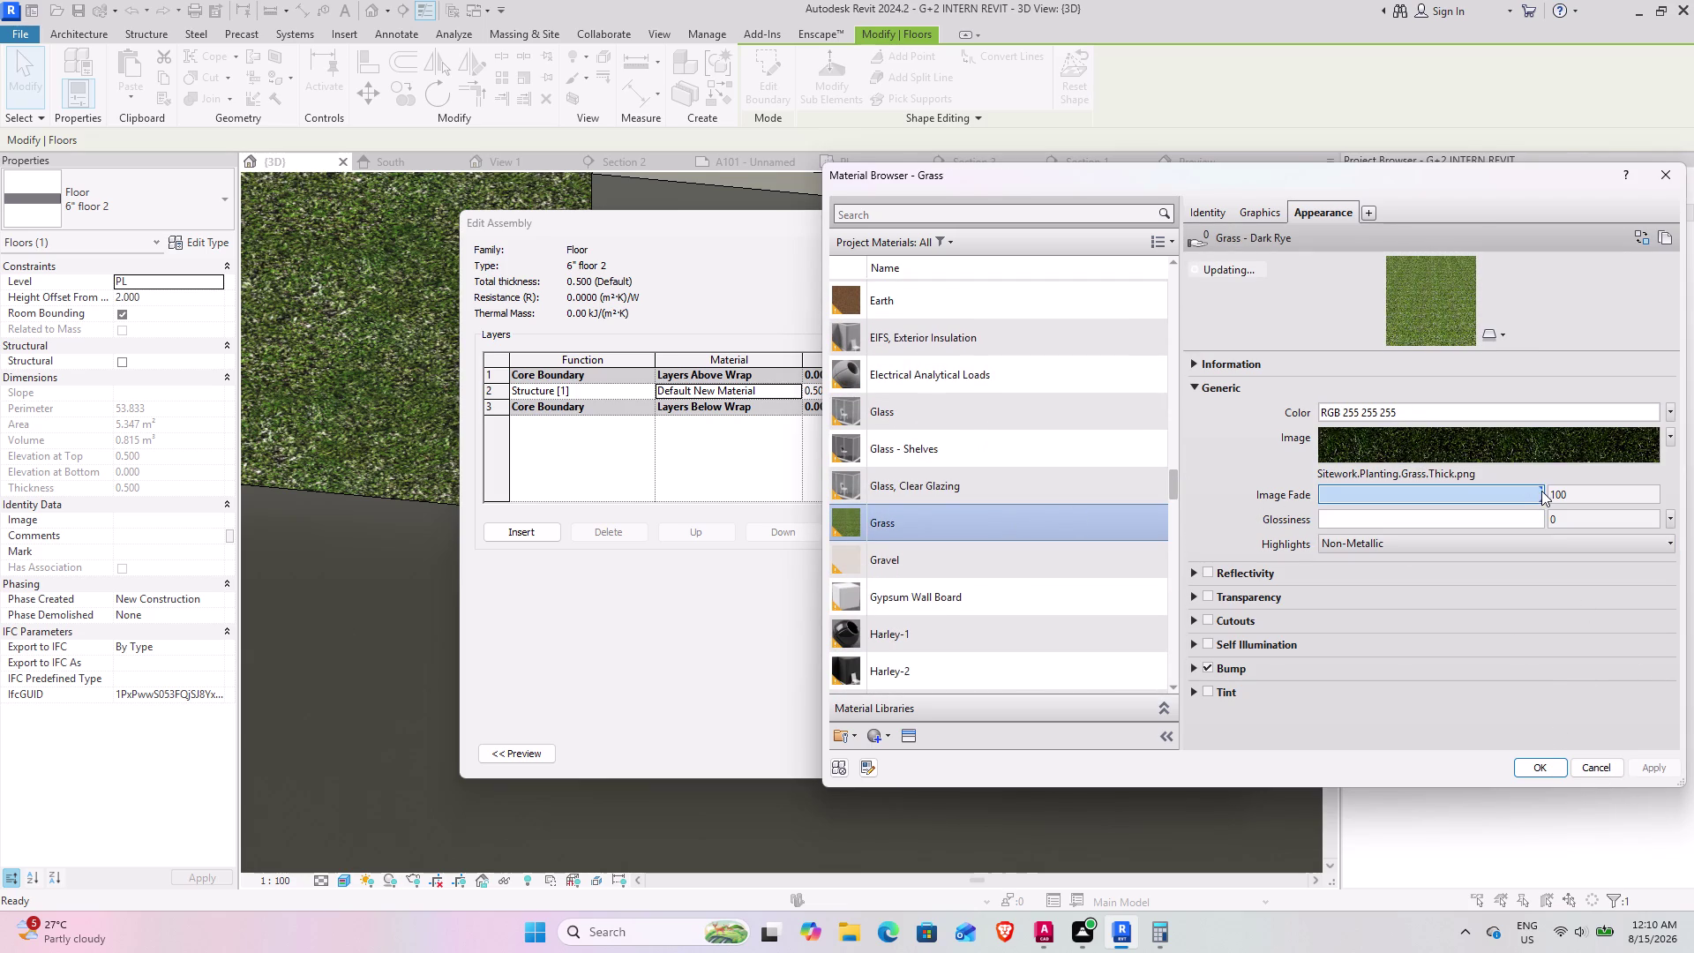
Test the grass image fade, restore it to full, and confirm all dialogs.
drag(1541, 491, 1477, 499)
drag(1477, 491, 1423, 492)
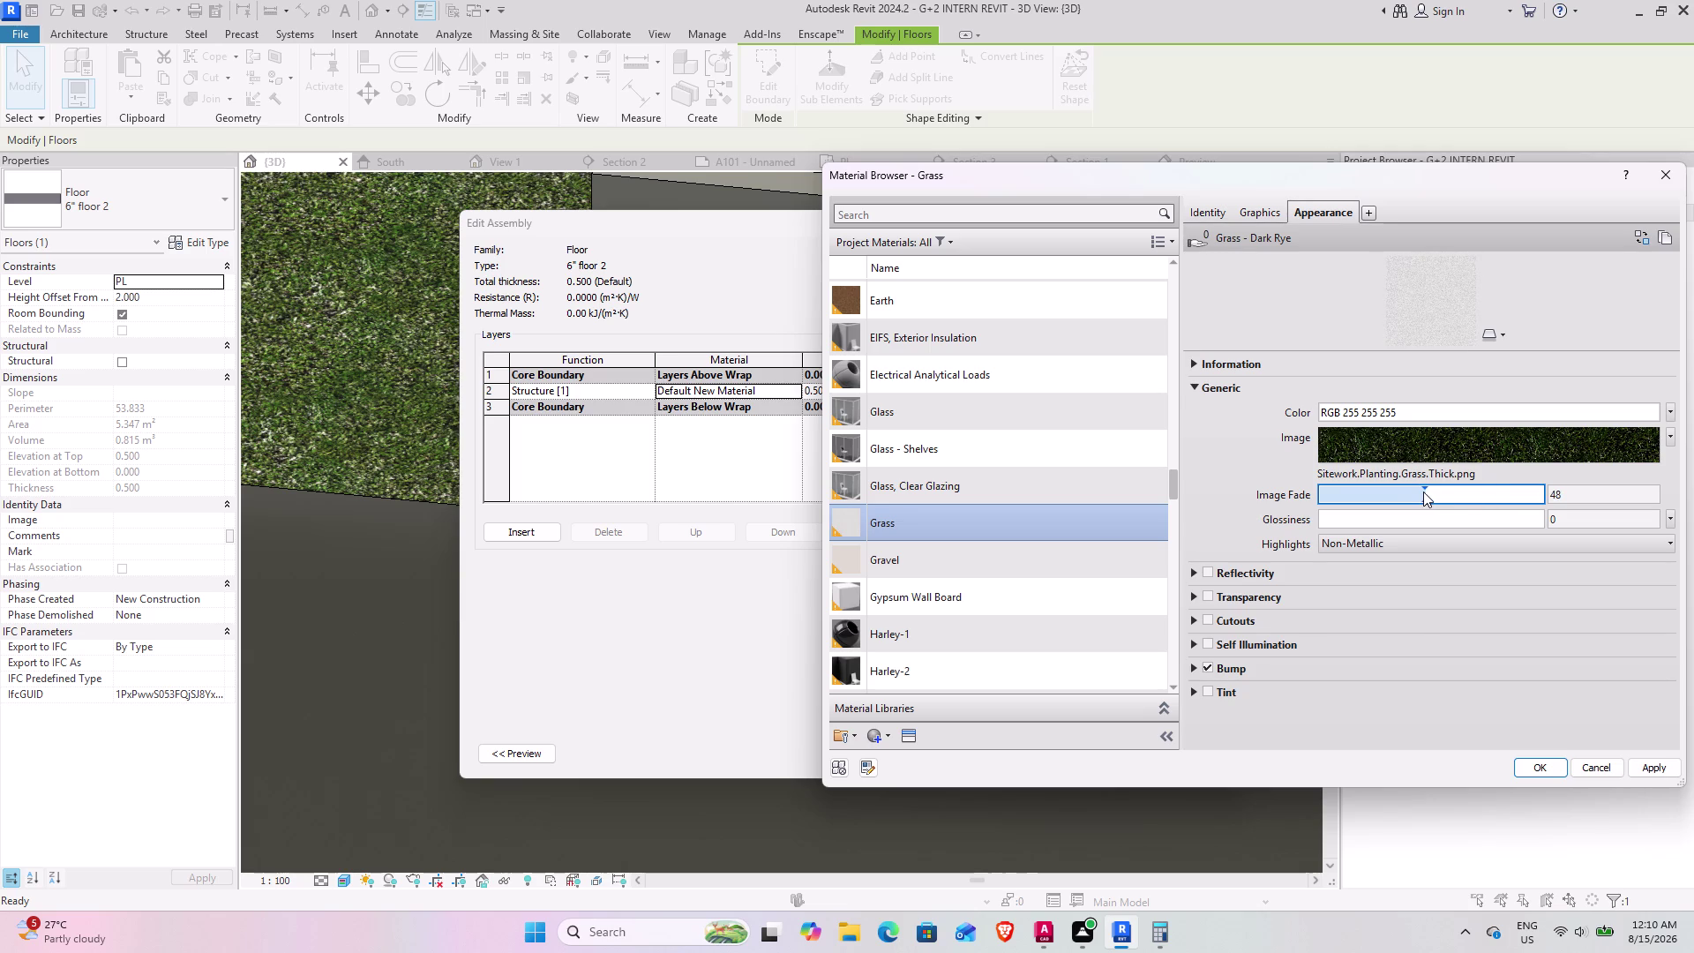
drag(1428, 498, 1589, 482)
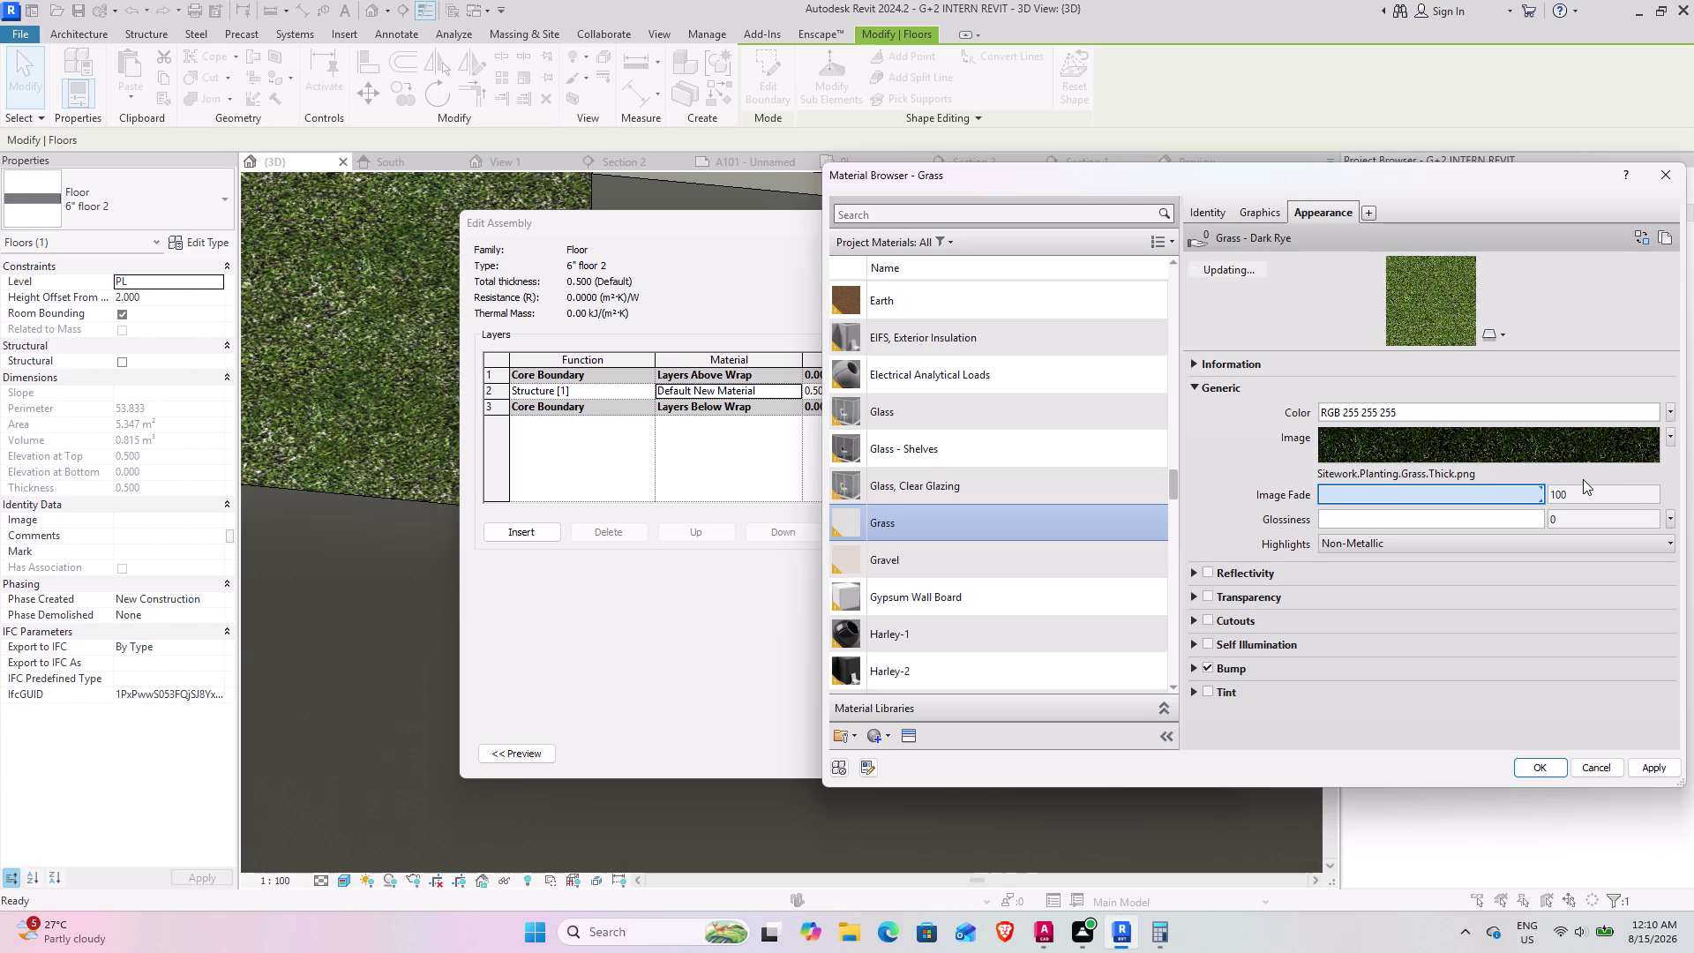
click(1680, 783)
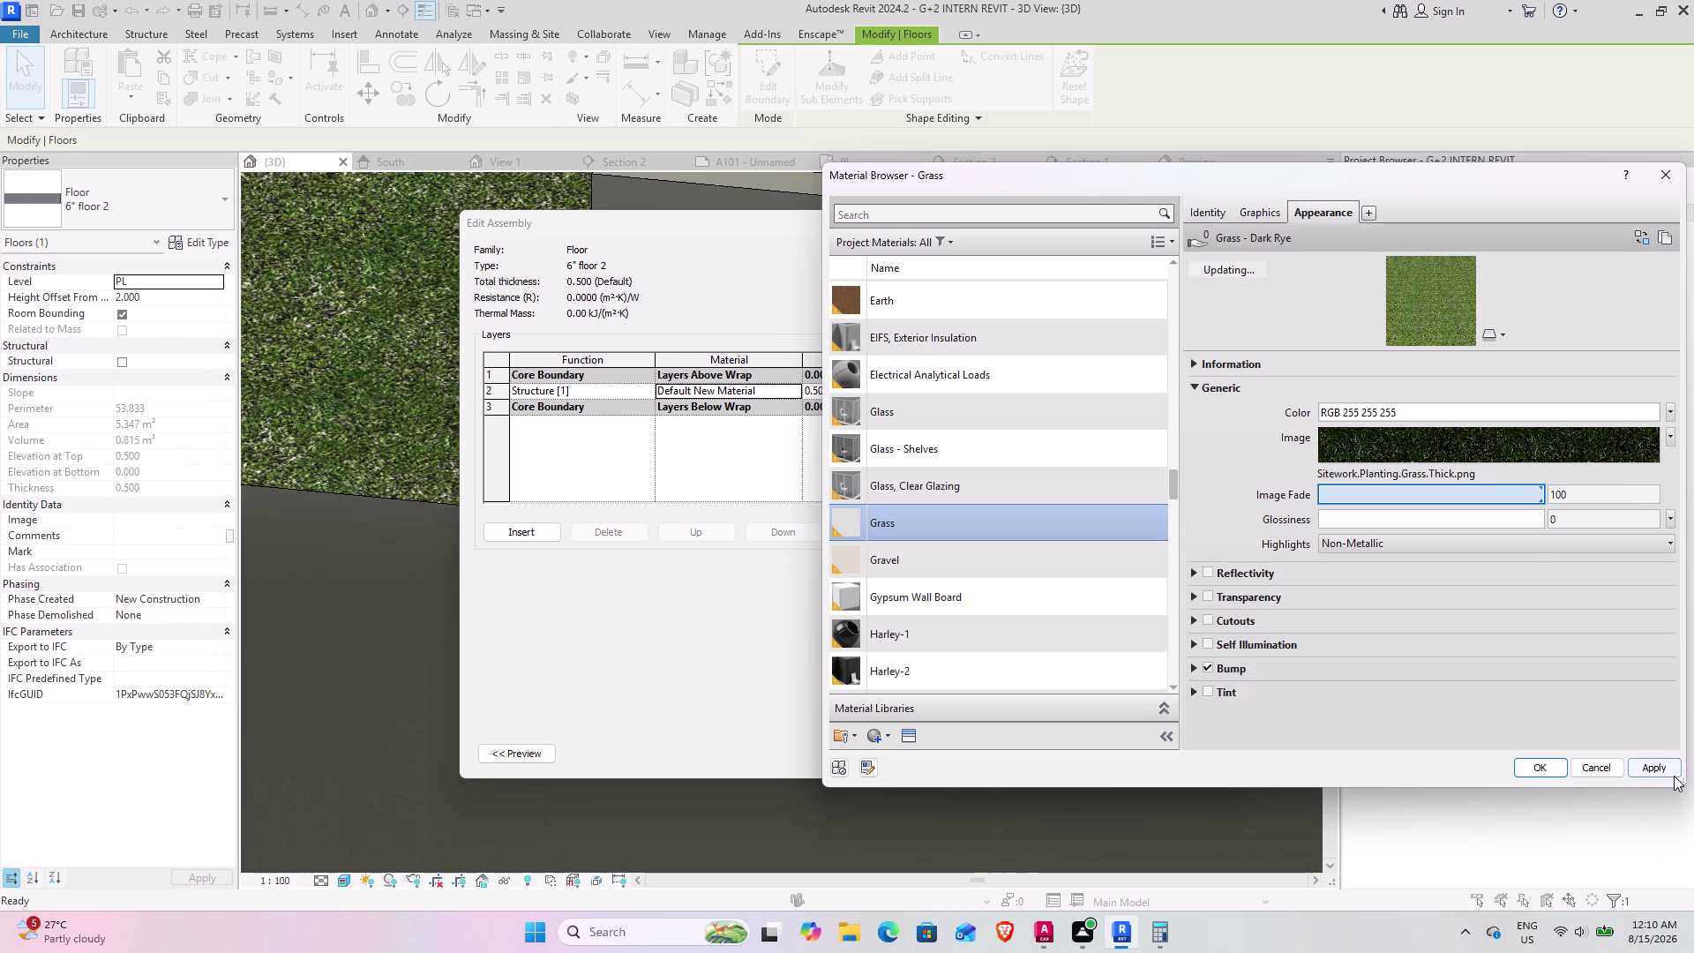
click(1674, 775)
click(1545, 763)
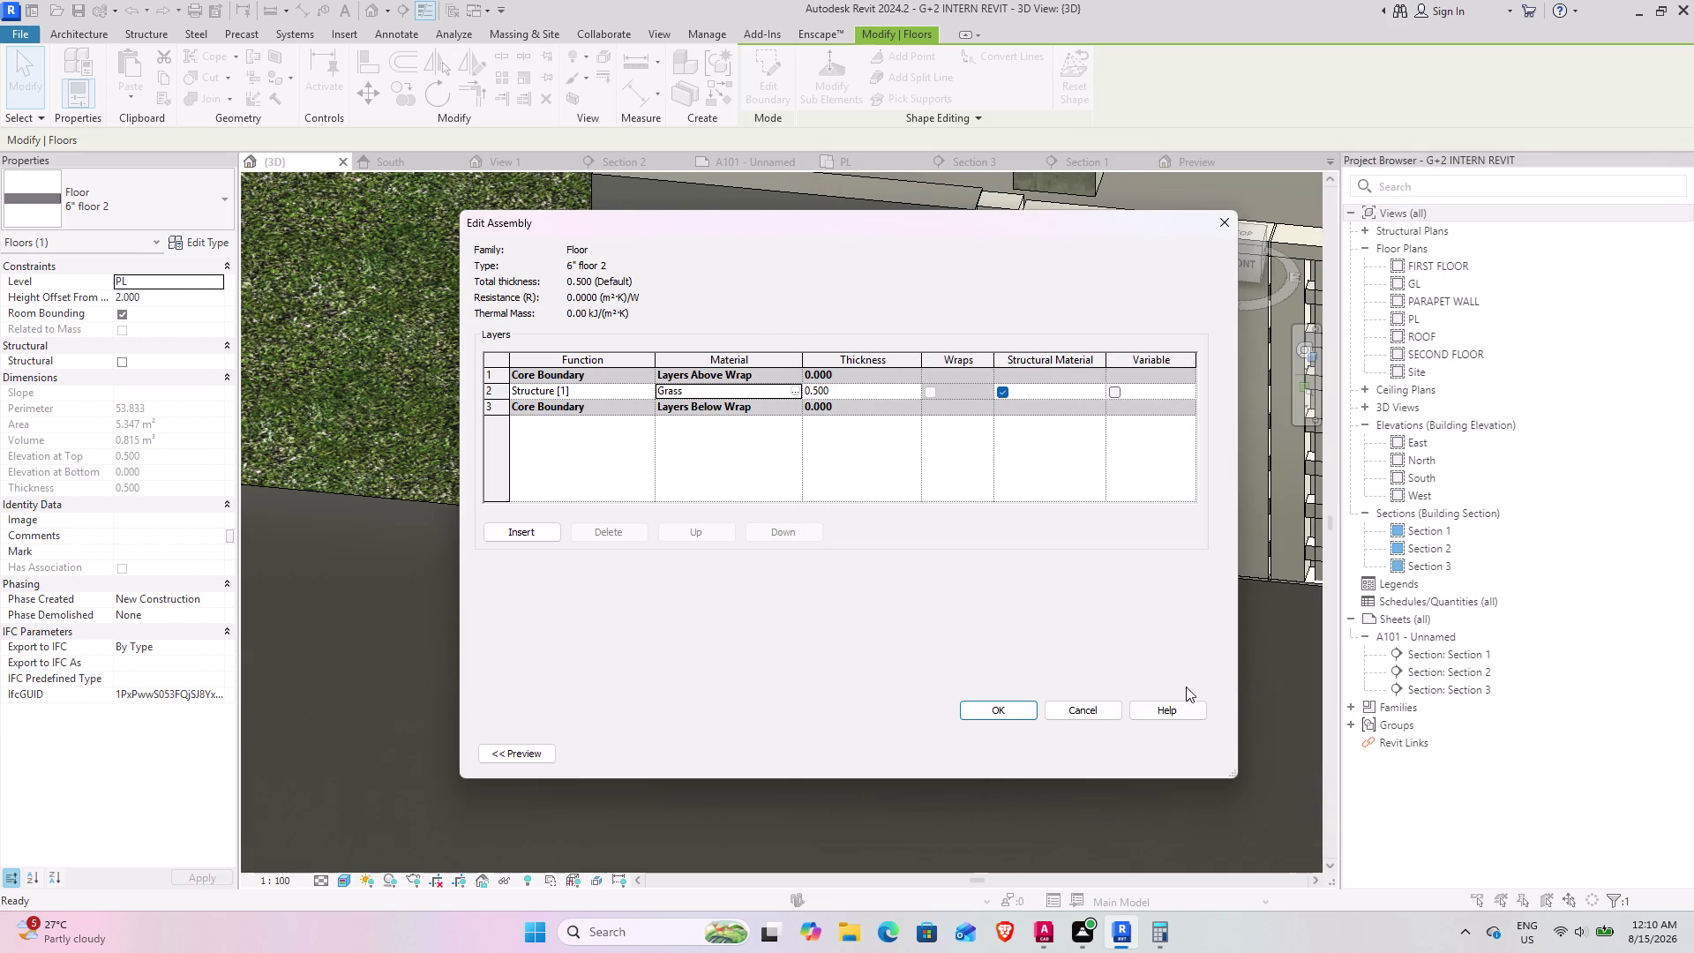
click(1019, 712)
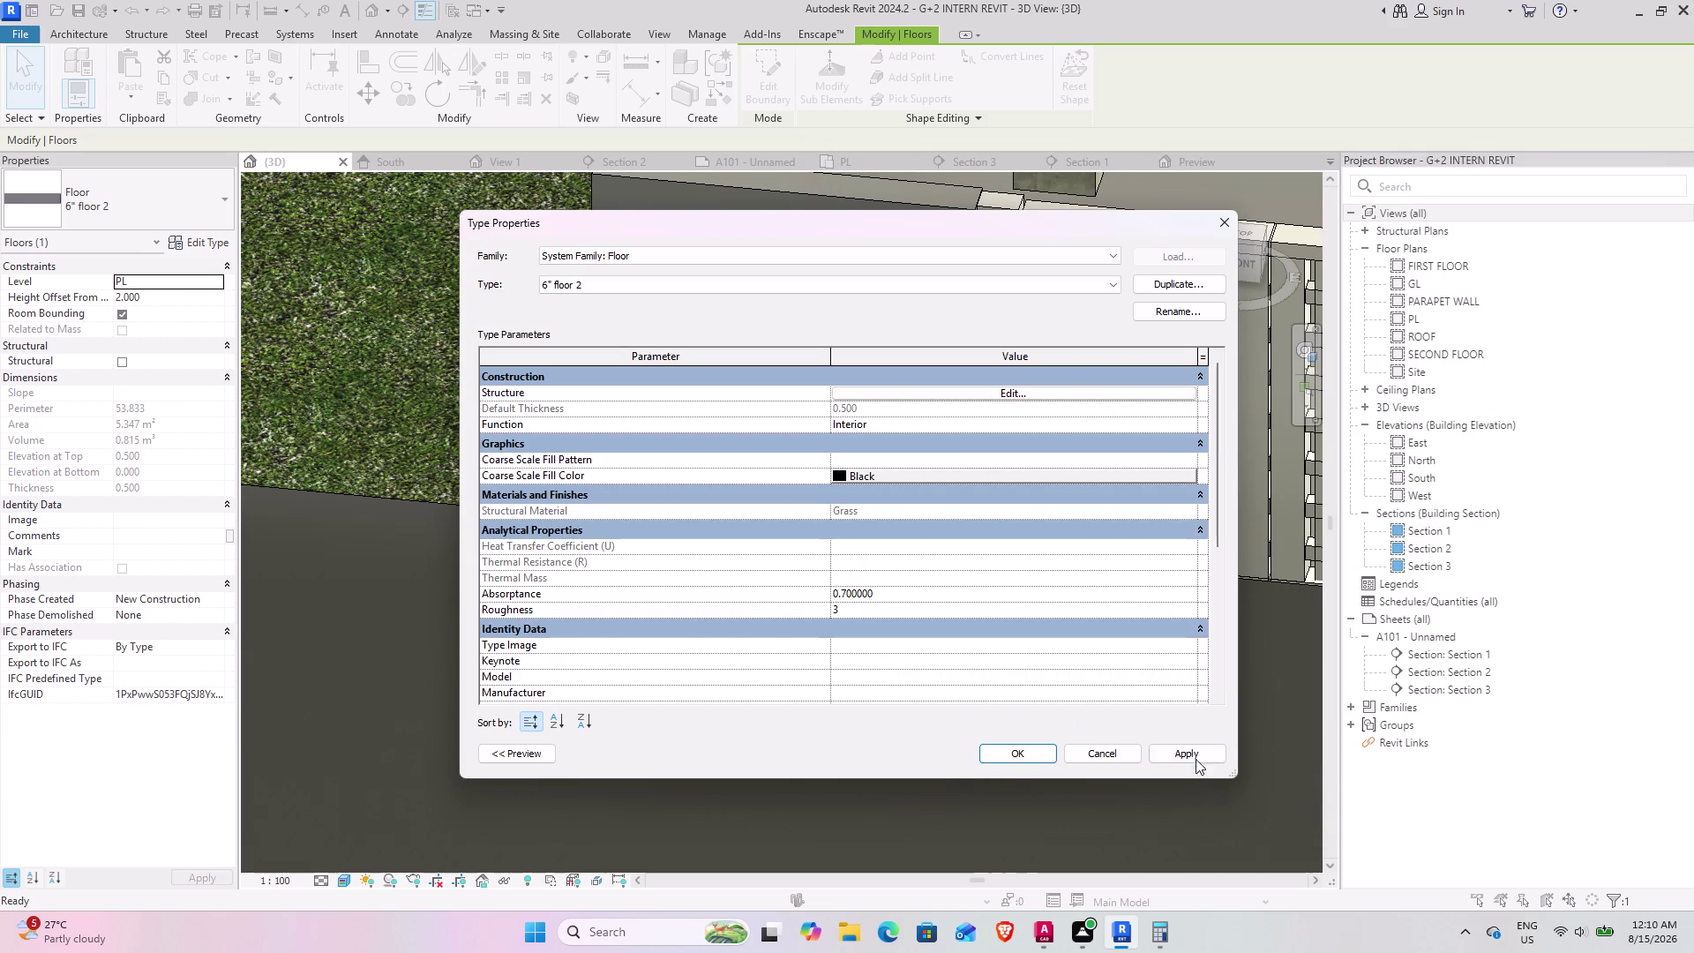
click(1195, 755)
click(1022, 749)
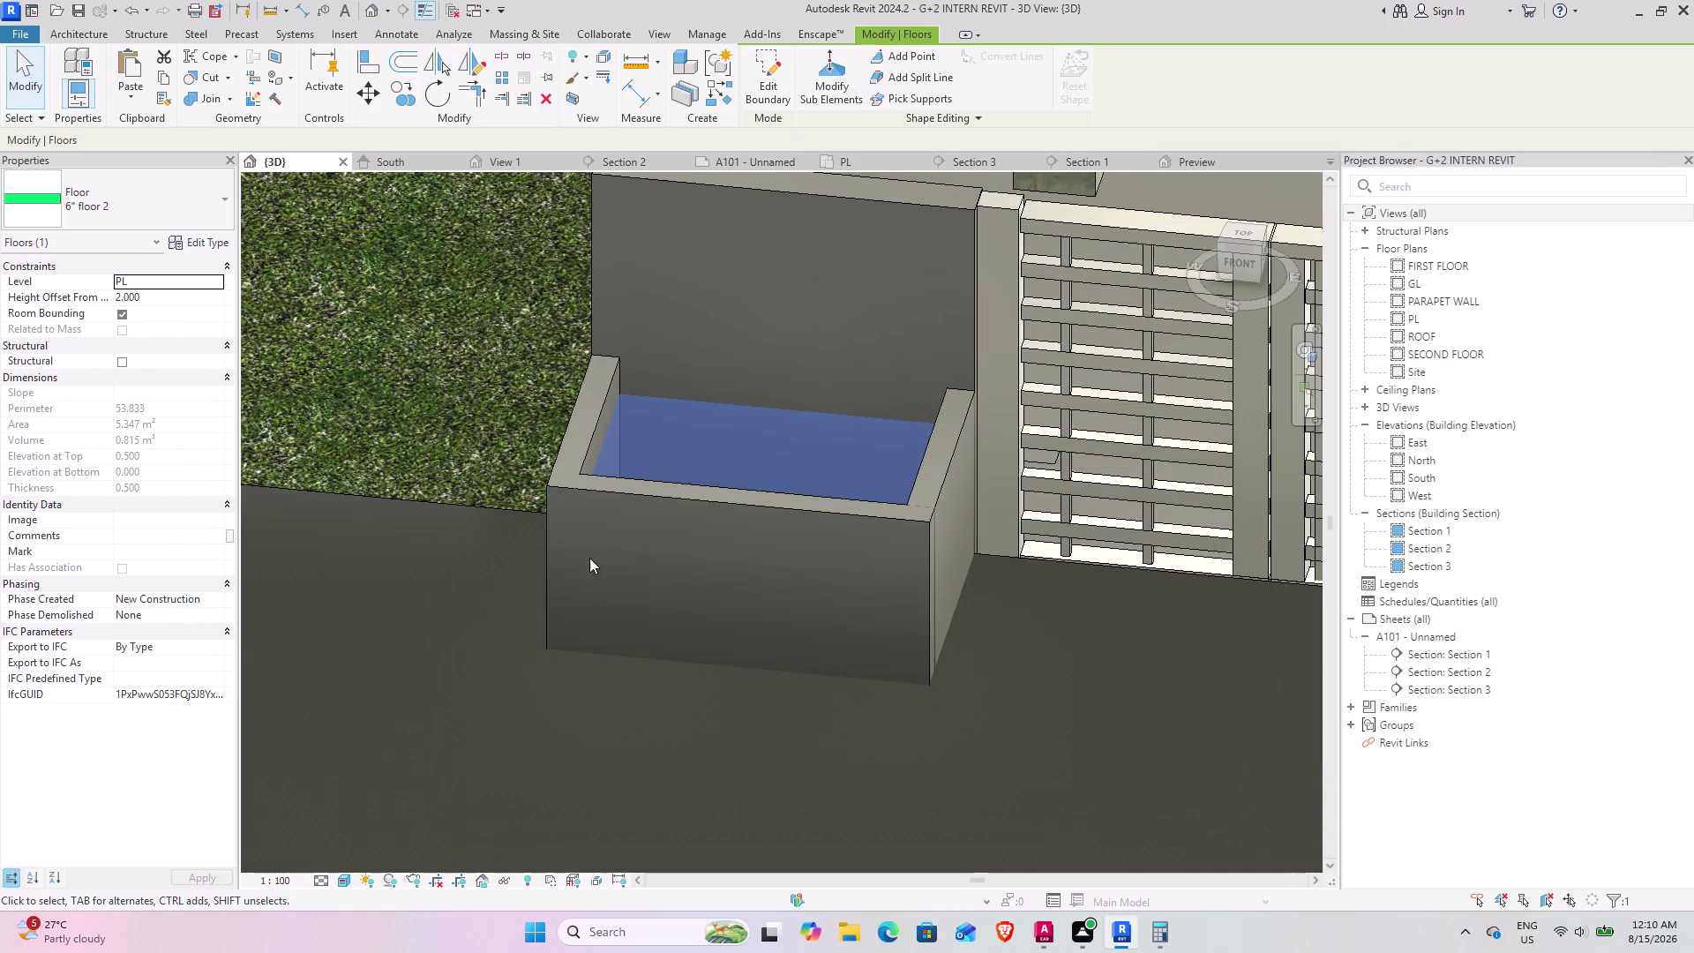
Orbit around the front and side planters to review the grass fill.
click(593, 683)
scroll(down, 3)
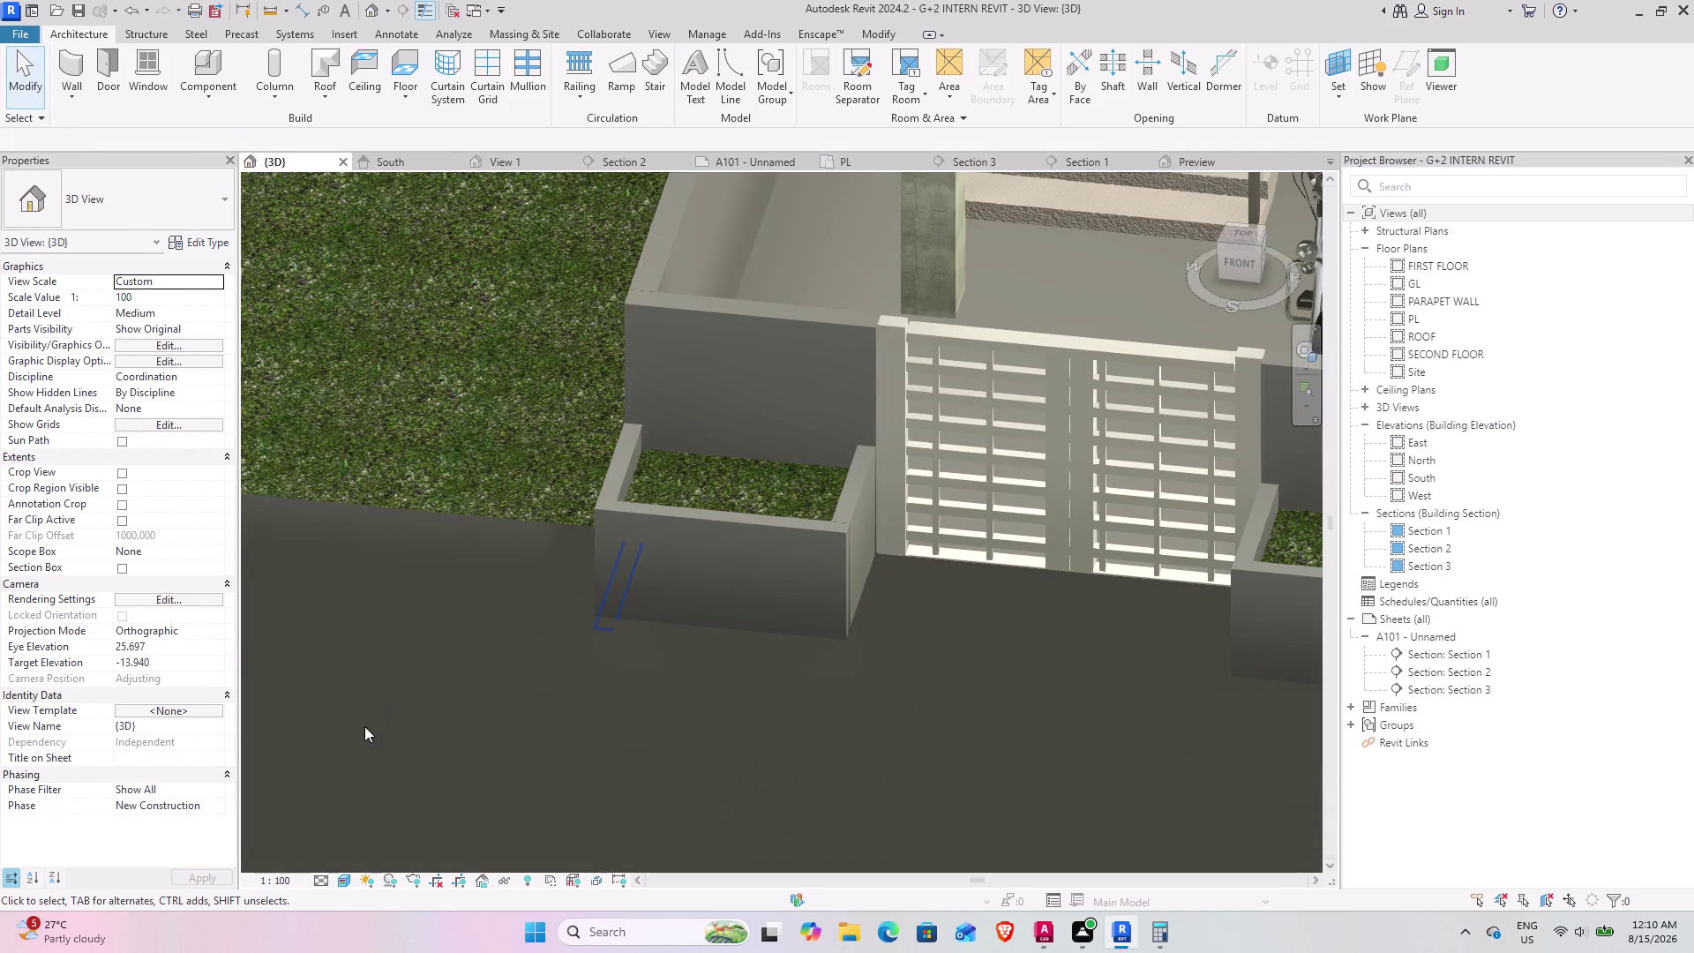
middle_drag(375, 712, 471, 655)
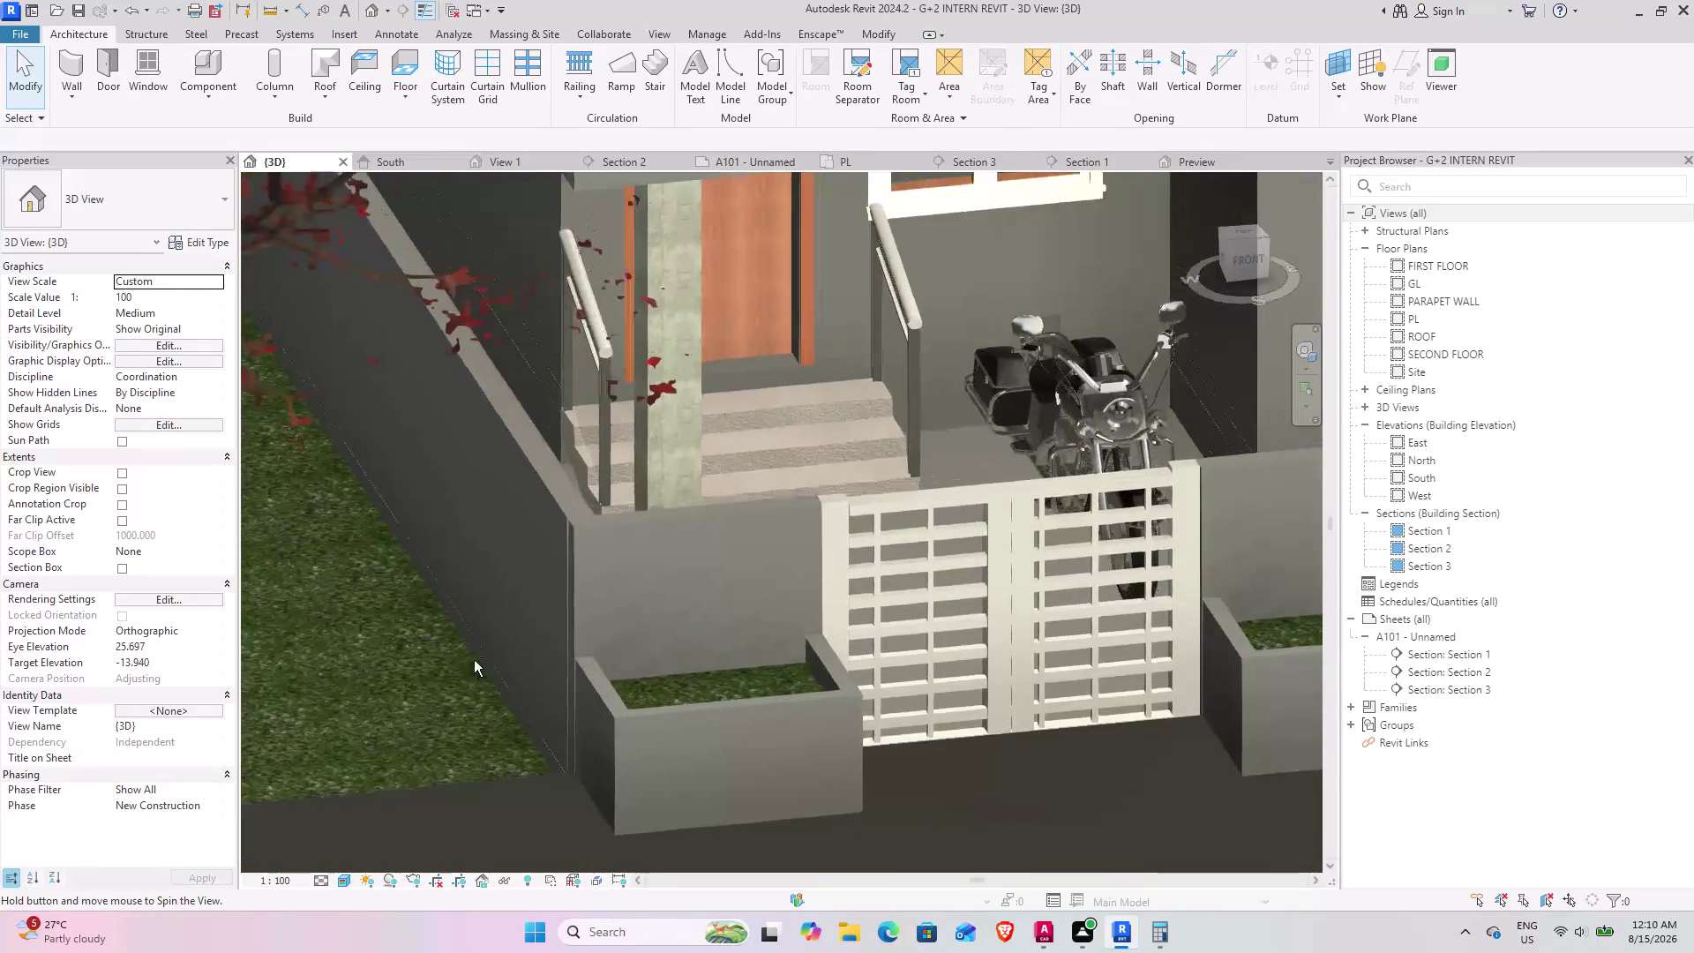
middle_drag(470, 655, 473, 659)
scroll(down, 3)
middle_drag(624, 760, 846, 852)
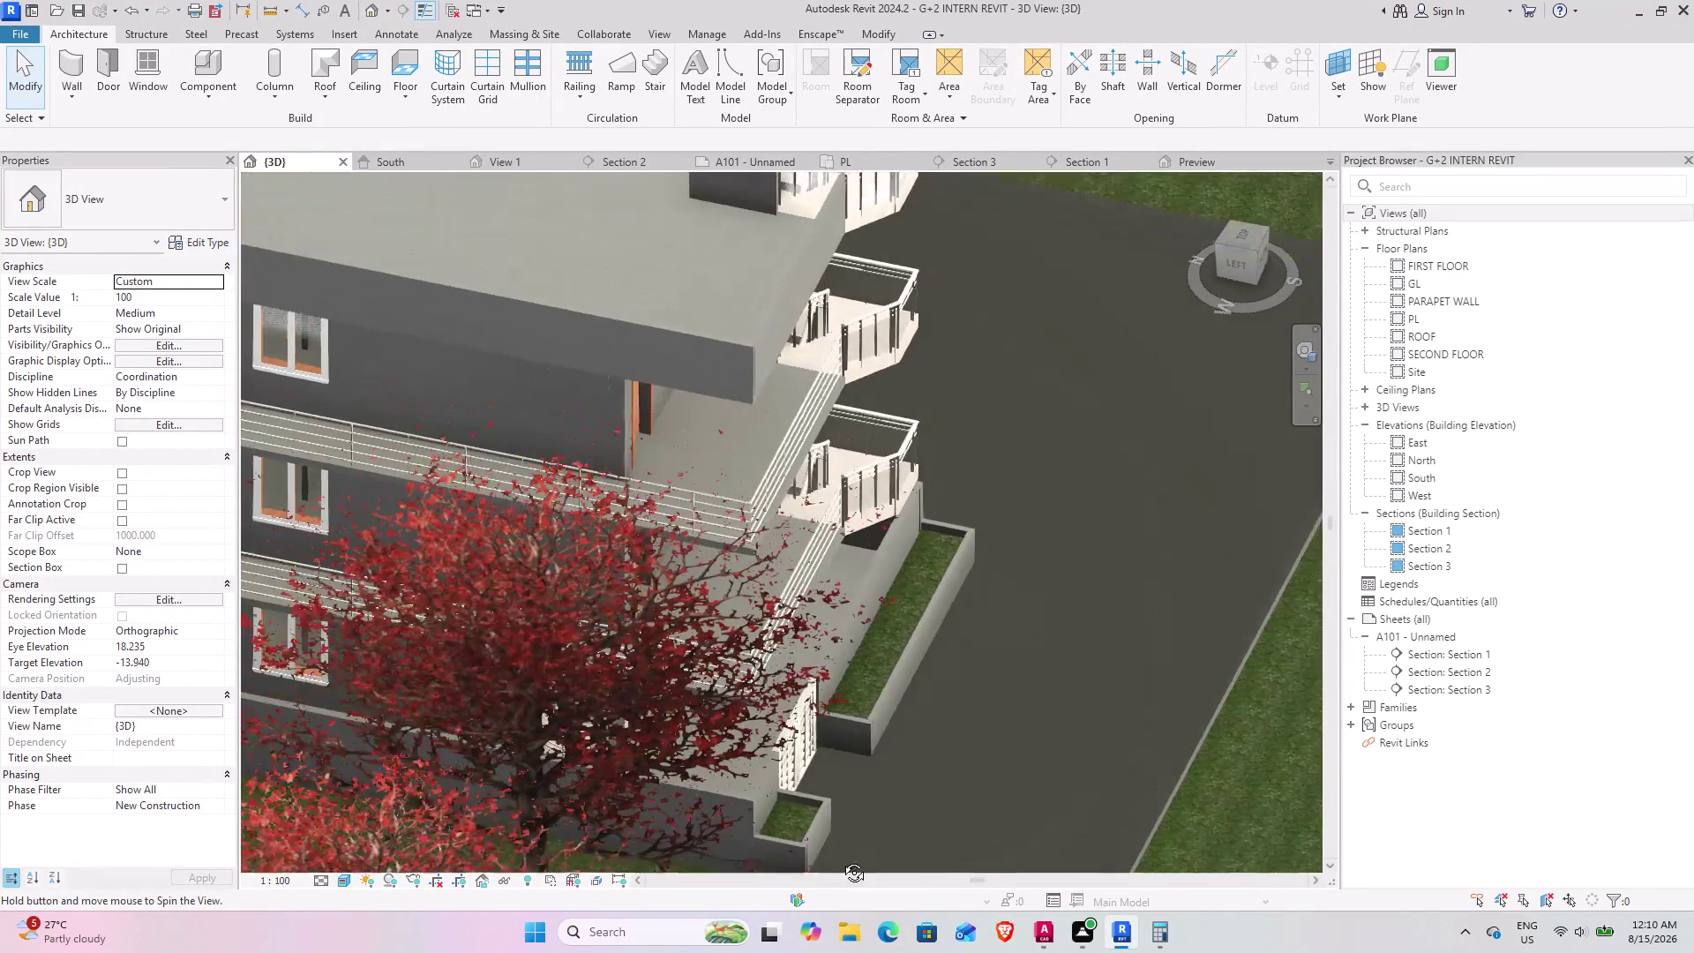
middle_drag(845, 852, 573, 825)
scroll(up, 3)
scroll(up, 3)
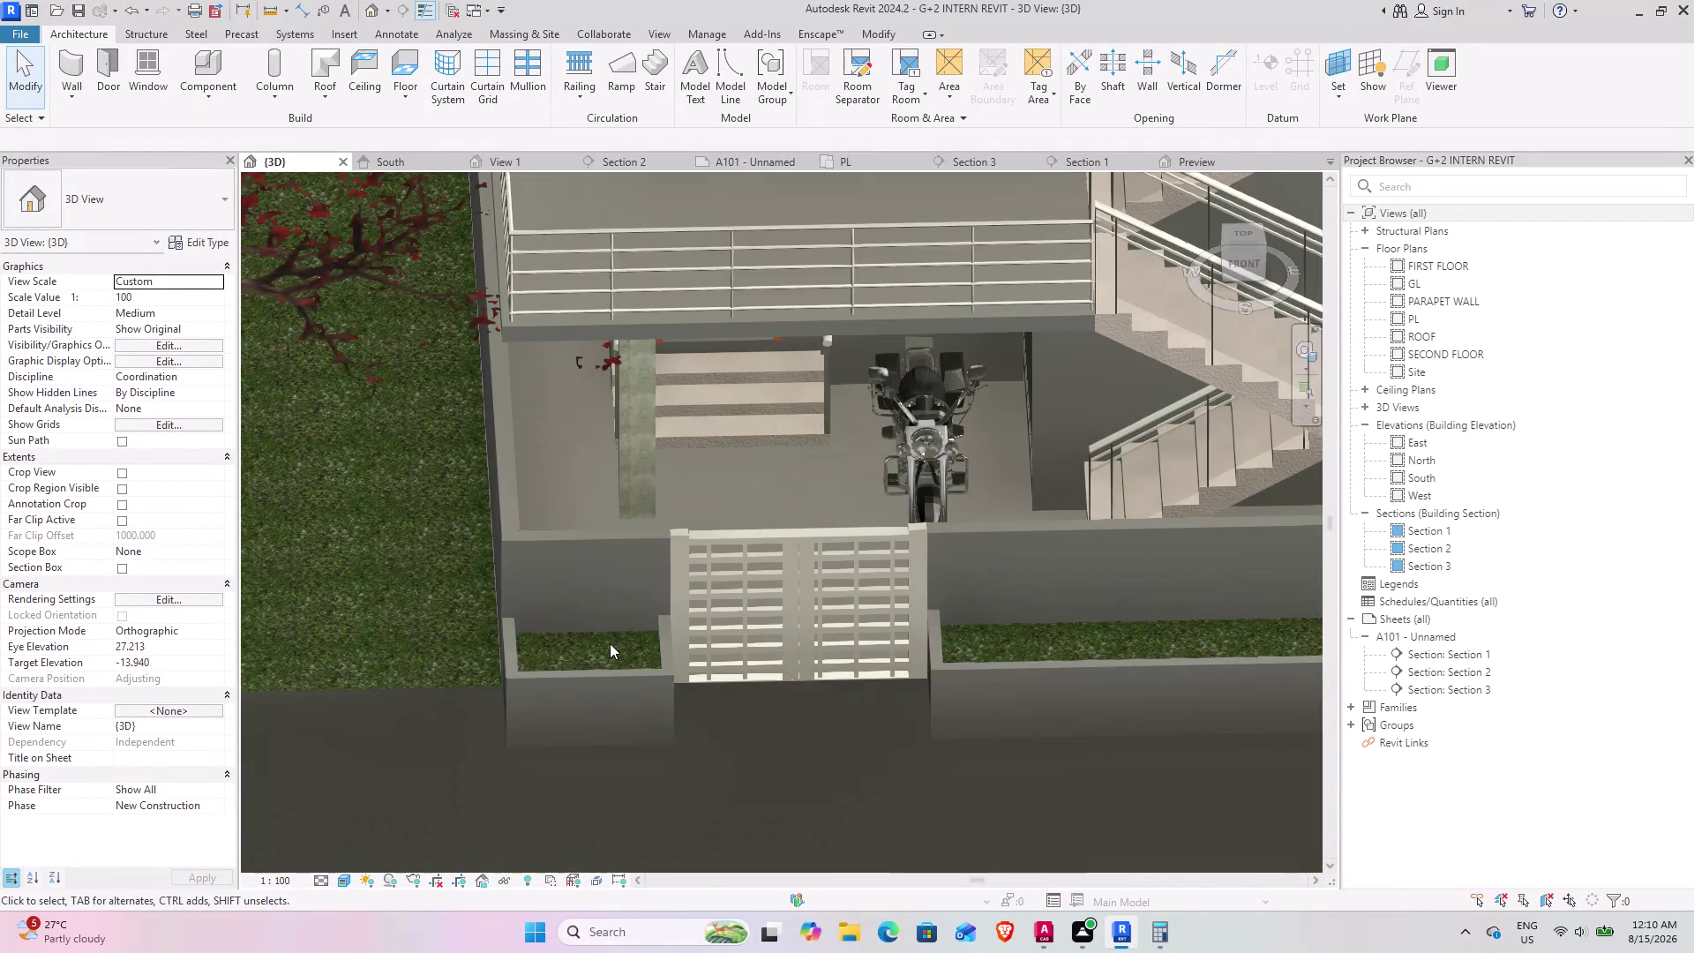
View both front planters and the upper floors, then start Place a Component.
middle_drag(566, 677, 499, 690)
scroll(up, 3)
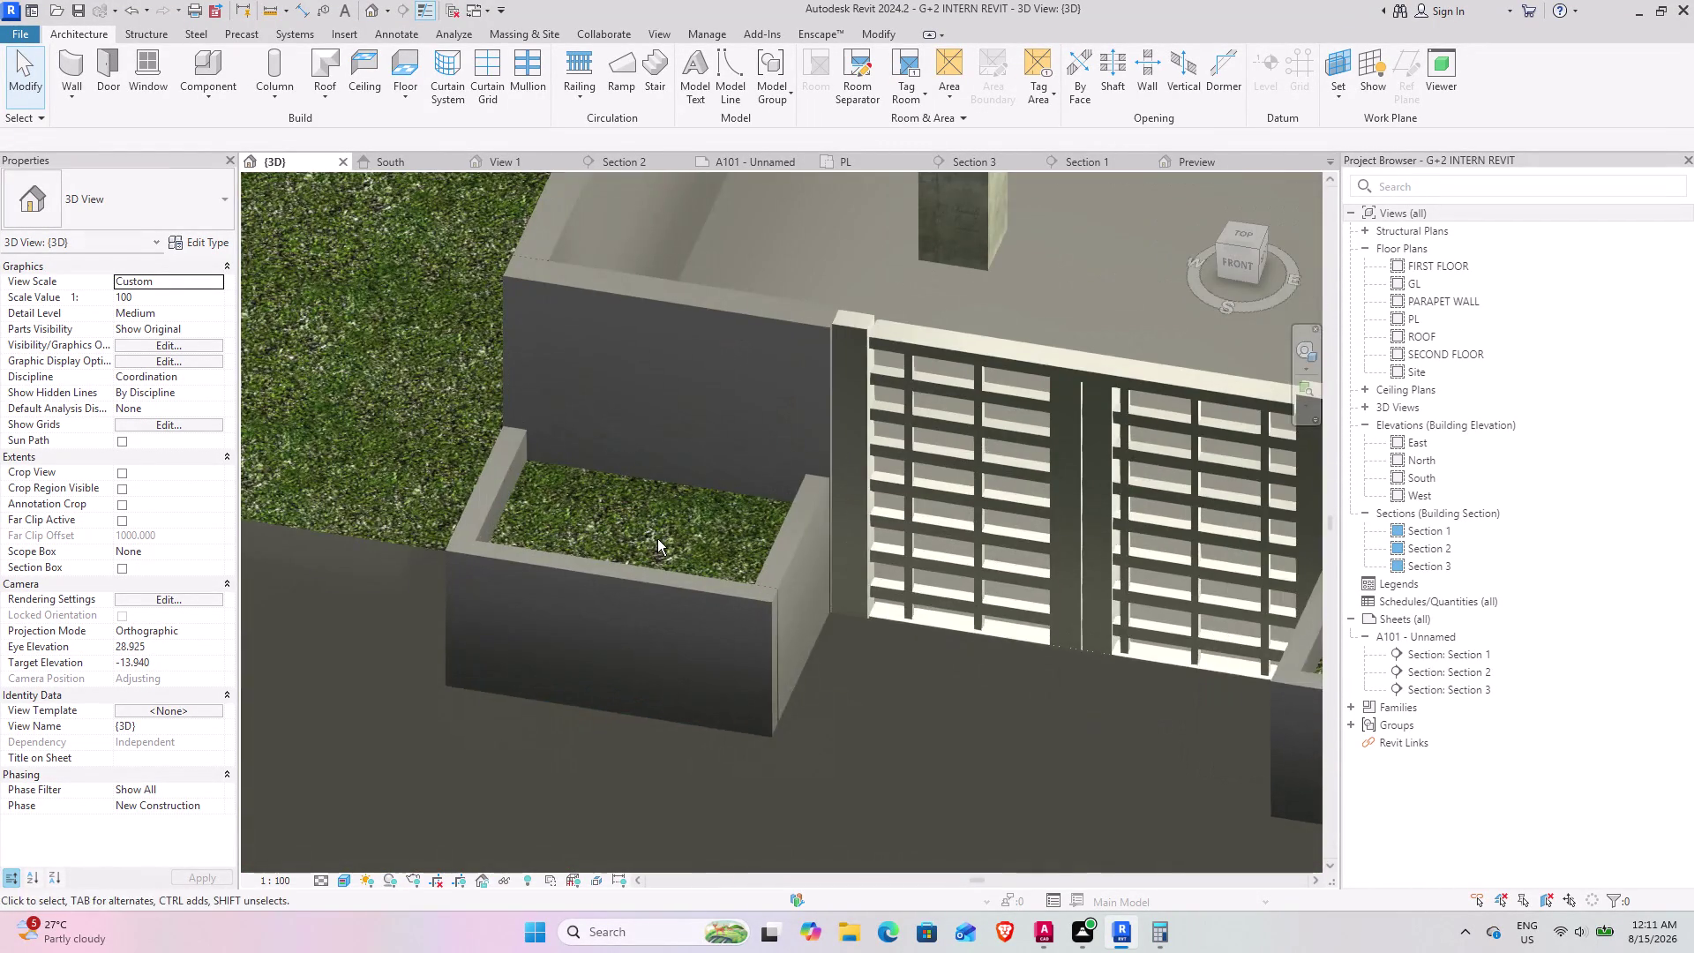
middle_drag(658, 539, 623, 559)
middle_drag(718, 518, 499, 690)
scroll(down, 3)
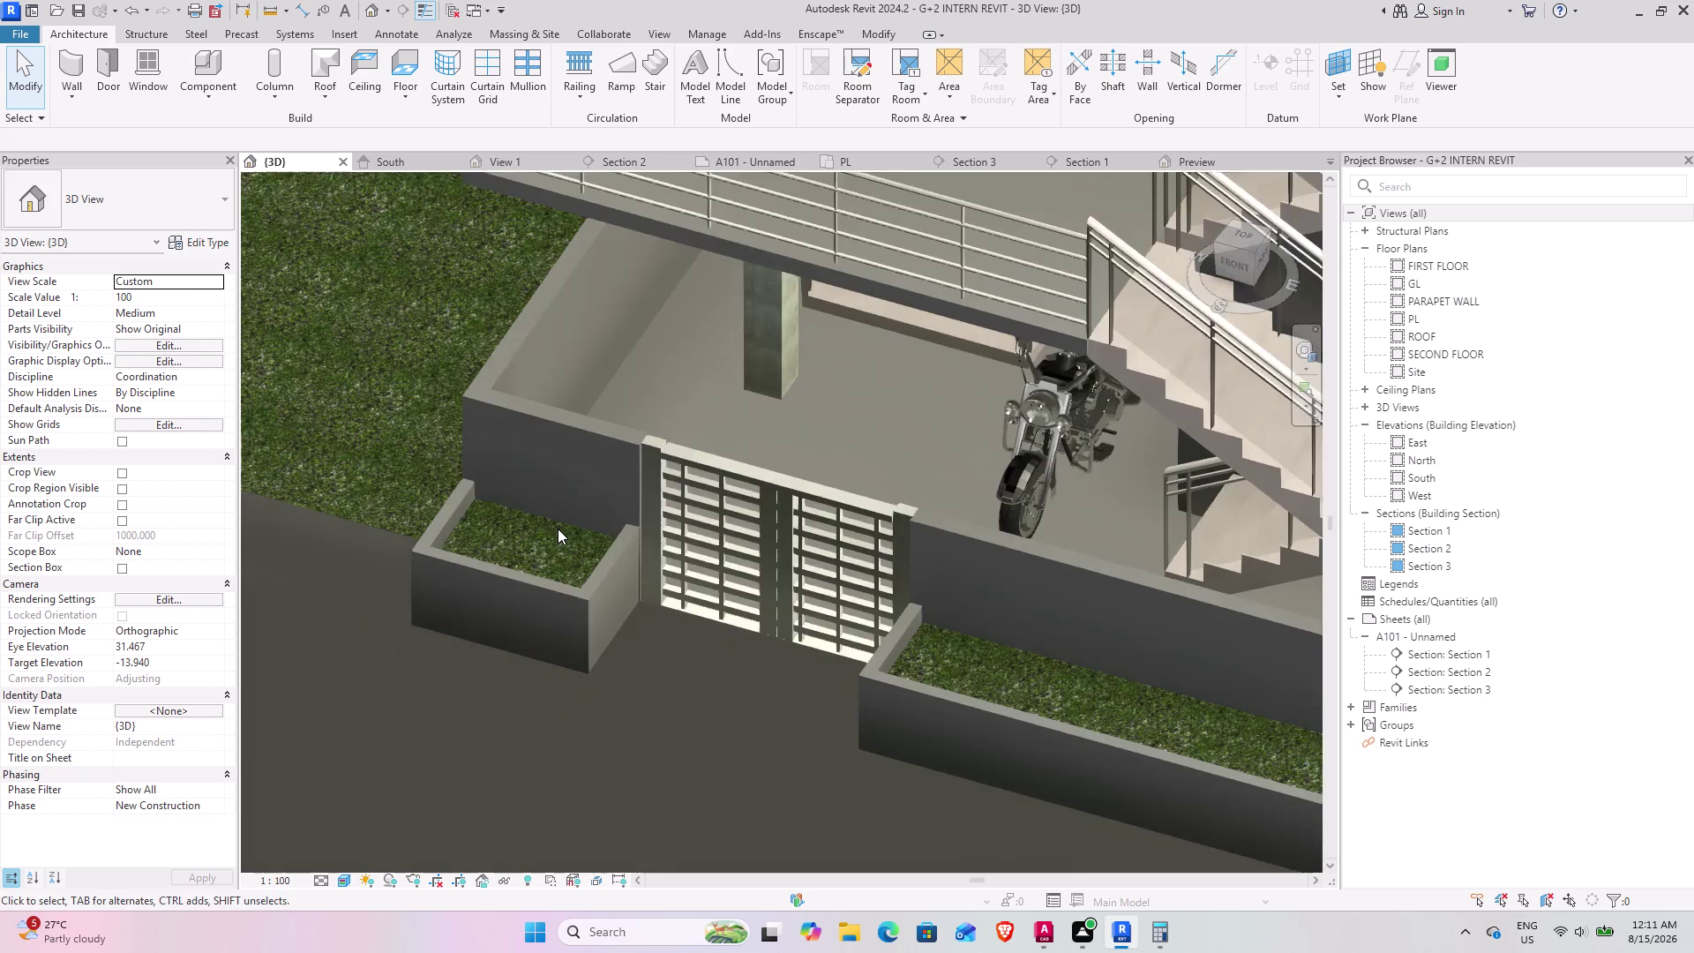
scroll(down, 3)
middle_drag(545, 531, 563, 408)
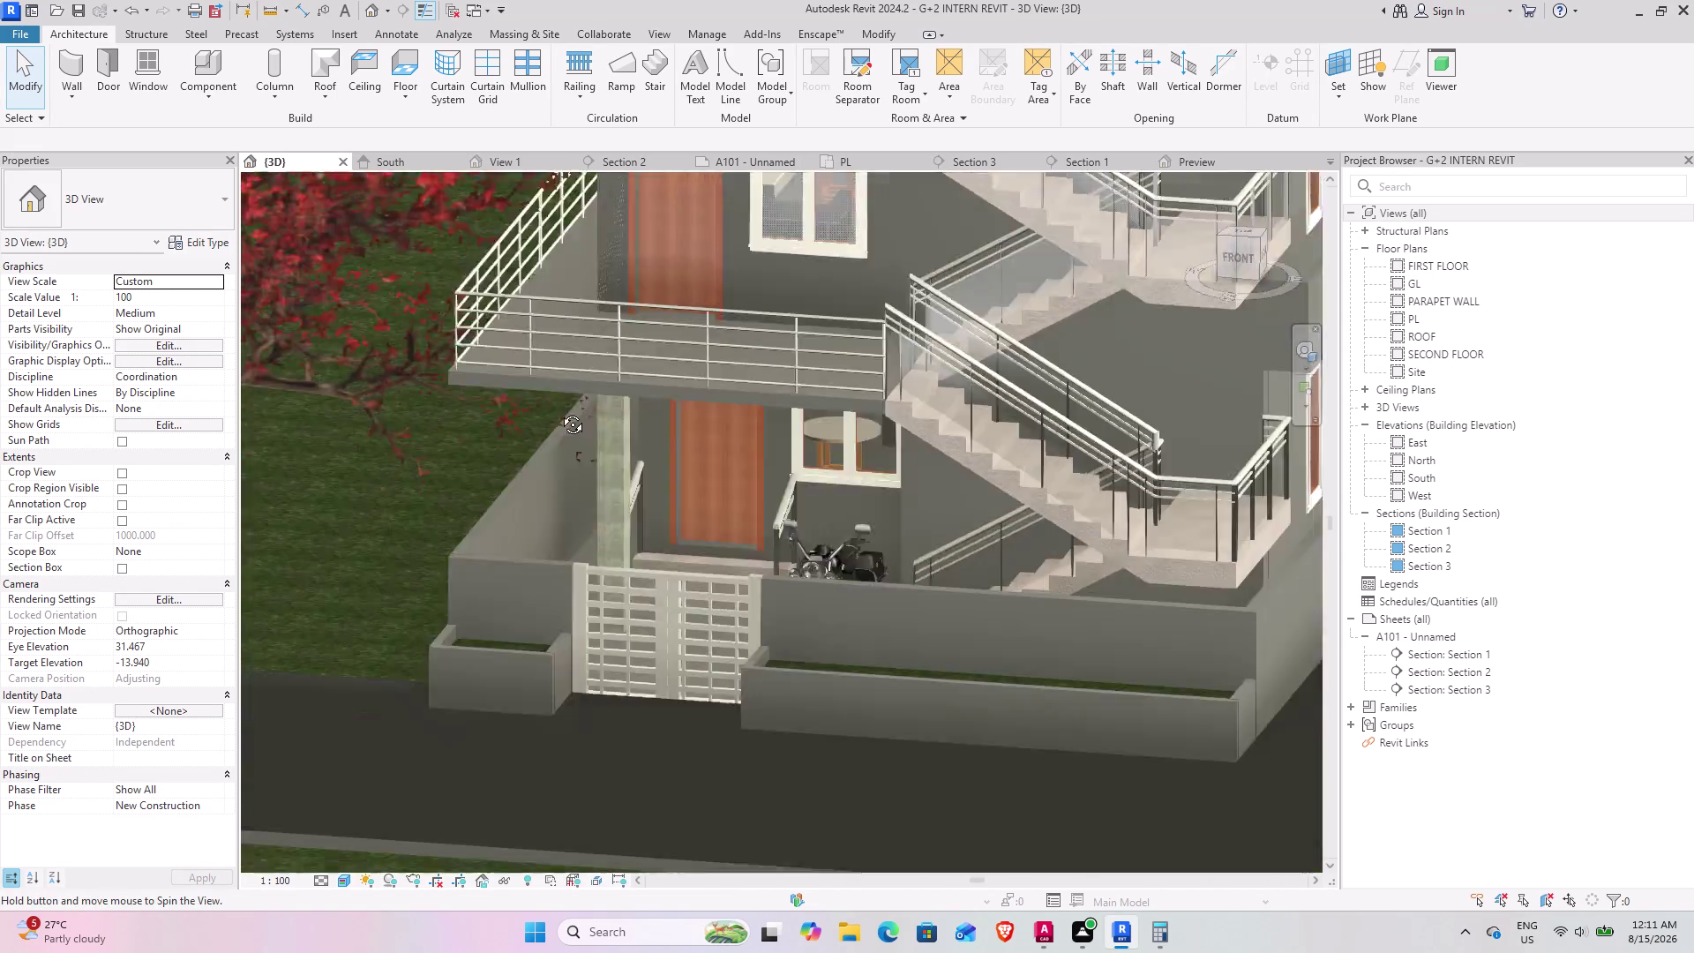
middle_drag(563, 408, 550, 497)
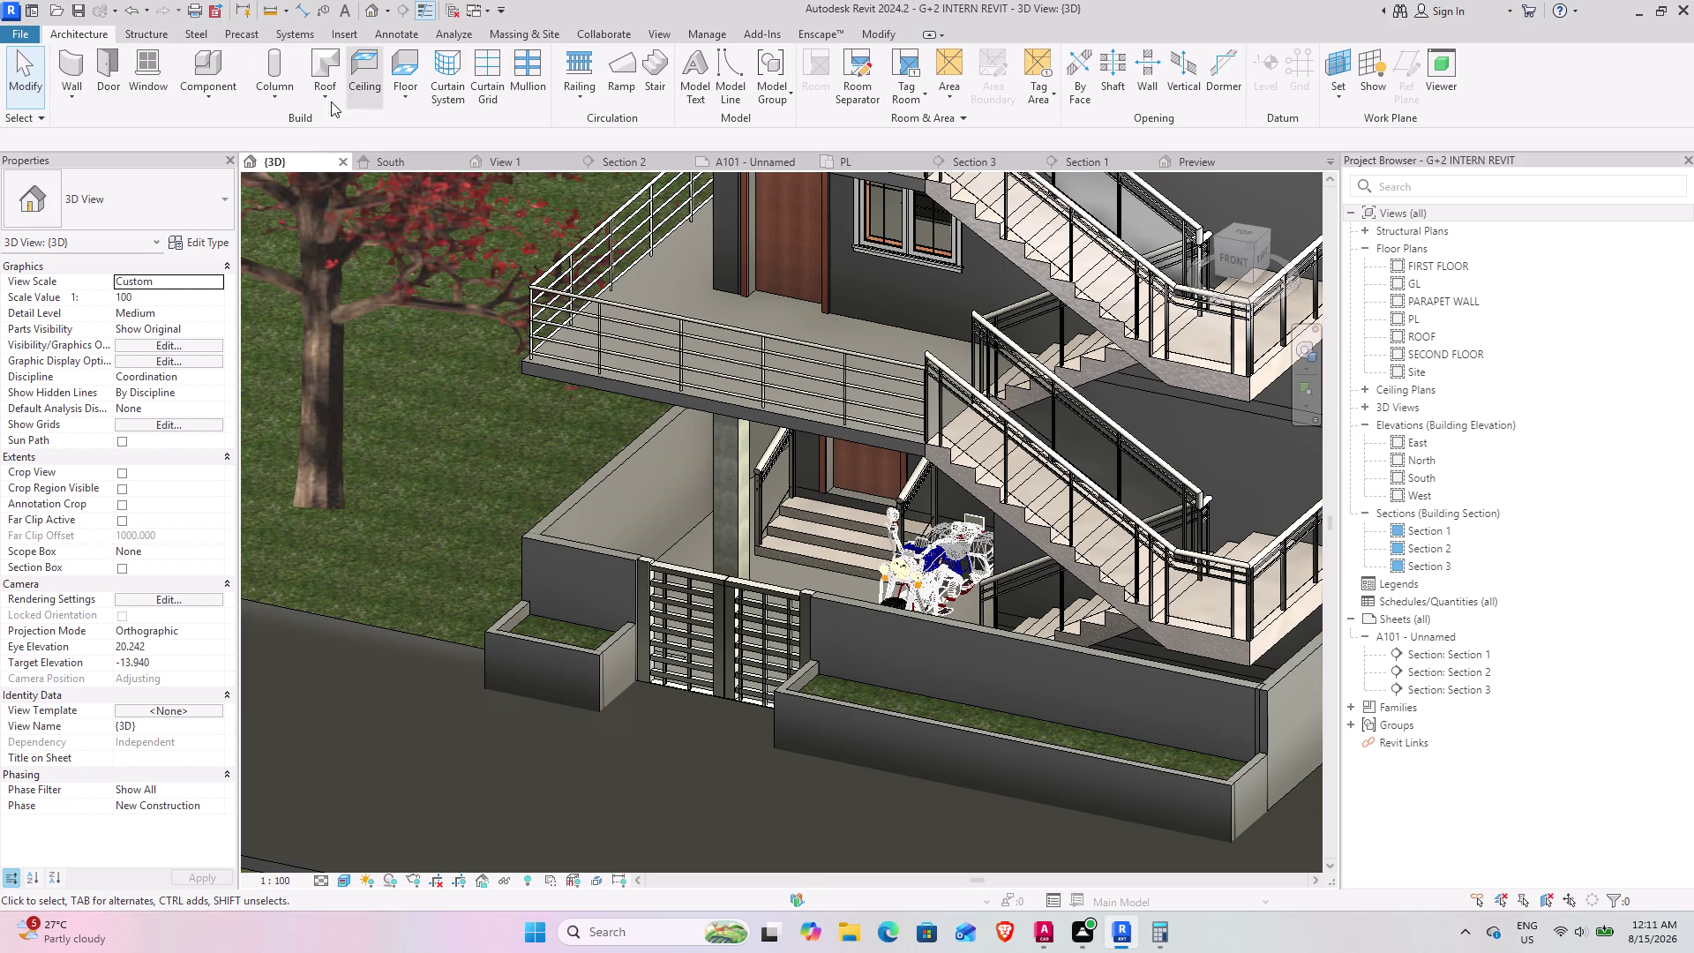
click(221, 65)
Open Load Family from component placement and enter the Entourage folder.
click(767, 75)
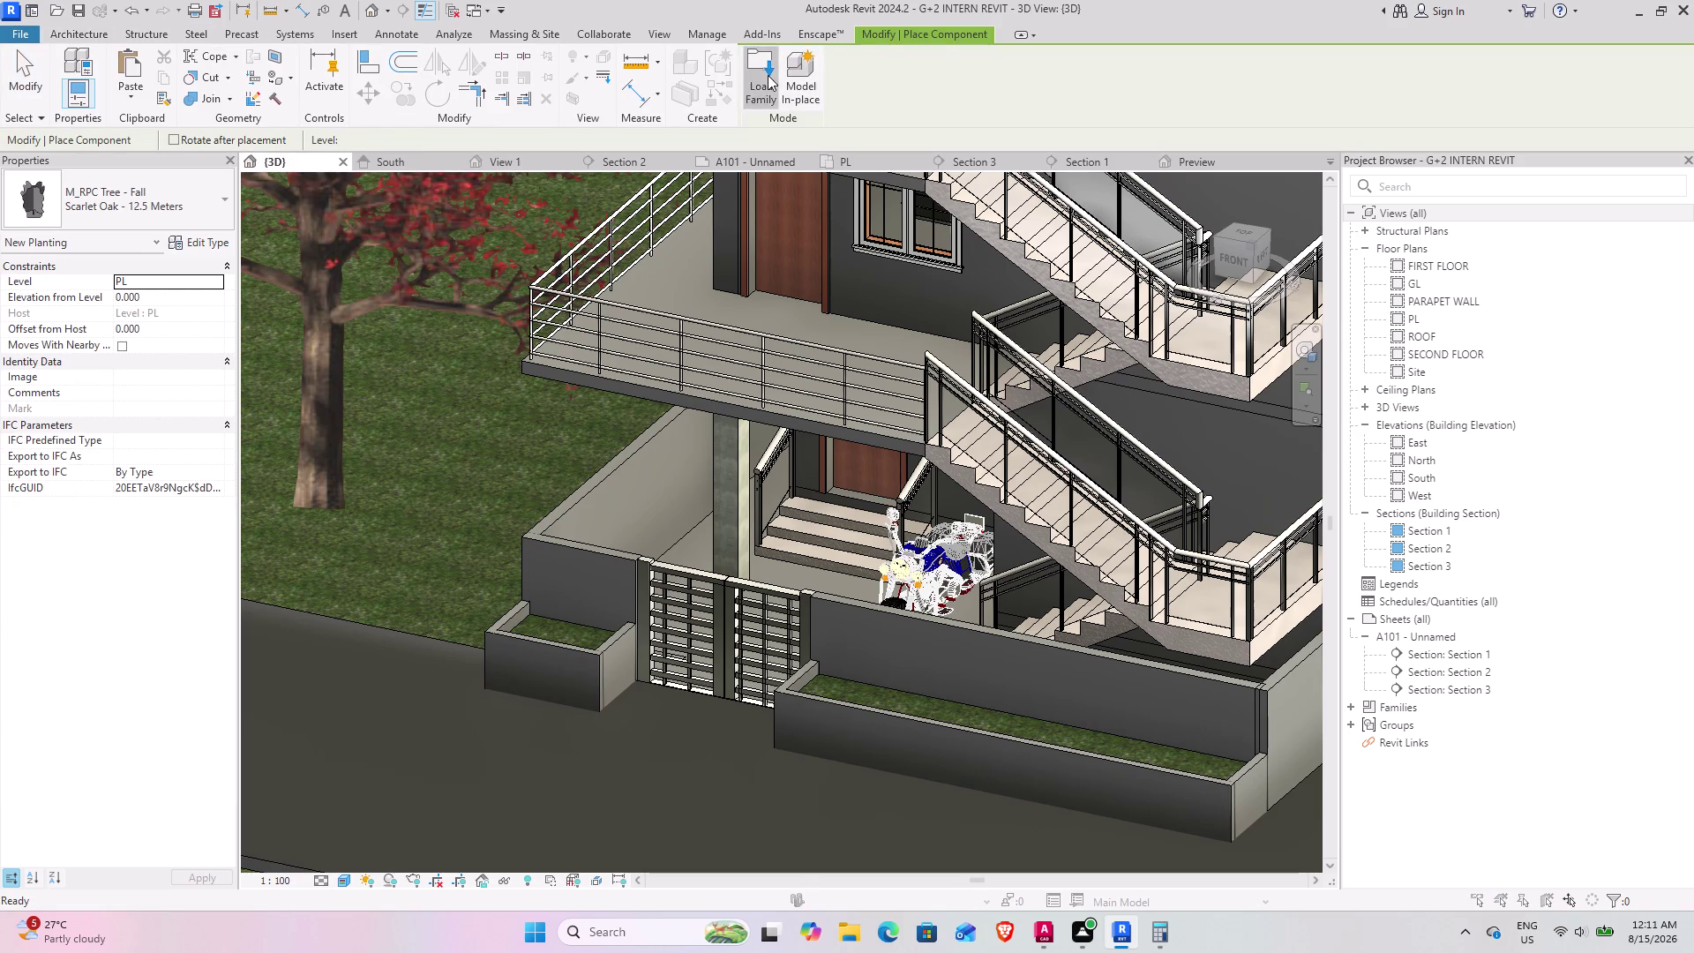
click(1070, 287)
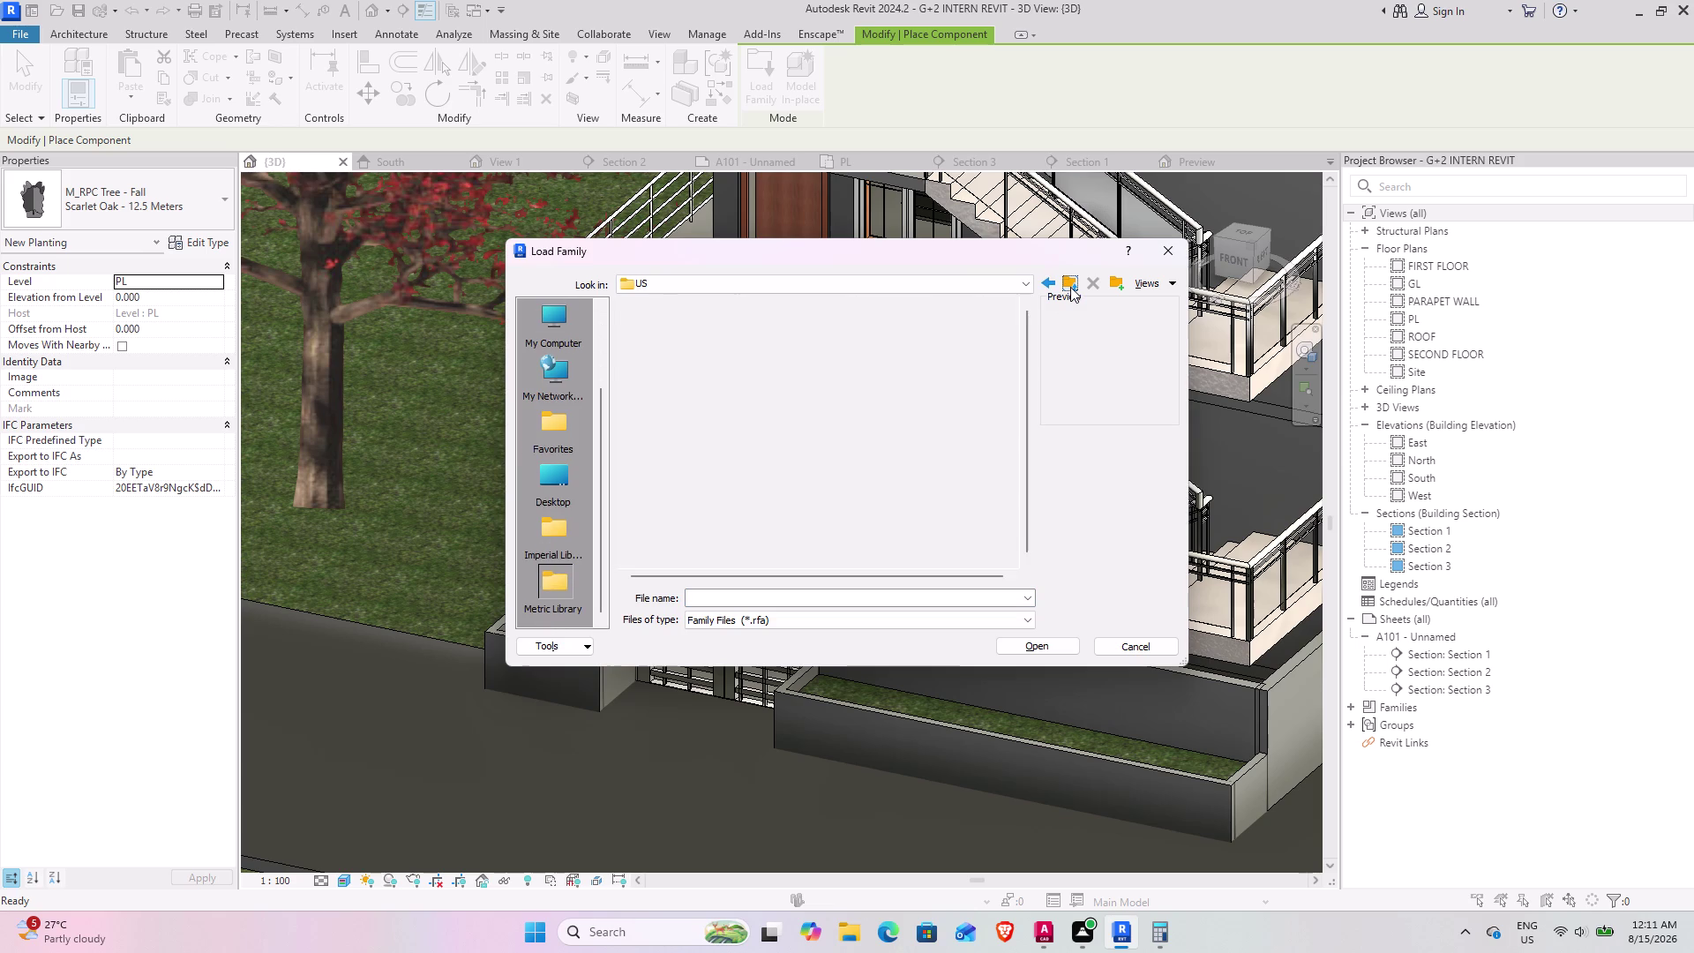
scroll(down, 3)
scroll(down, 3)
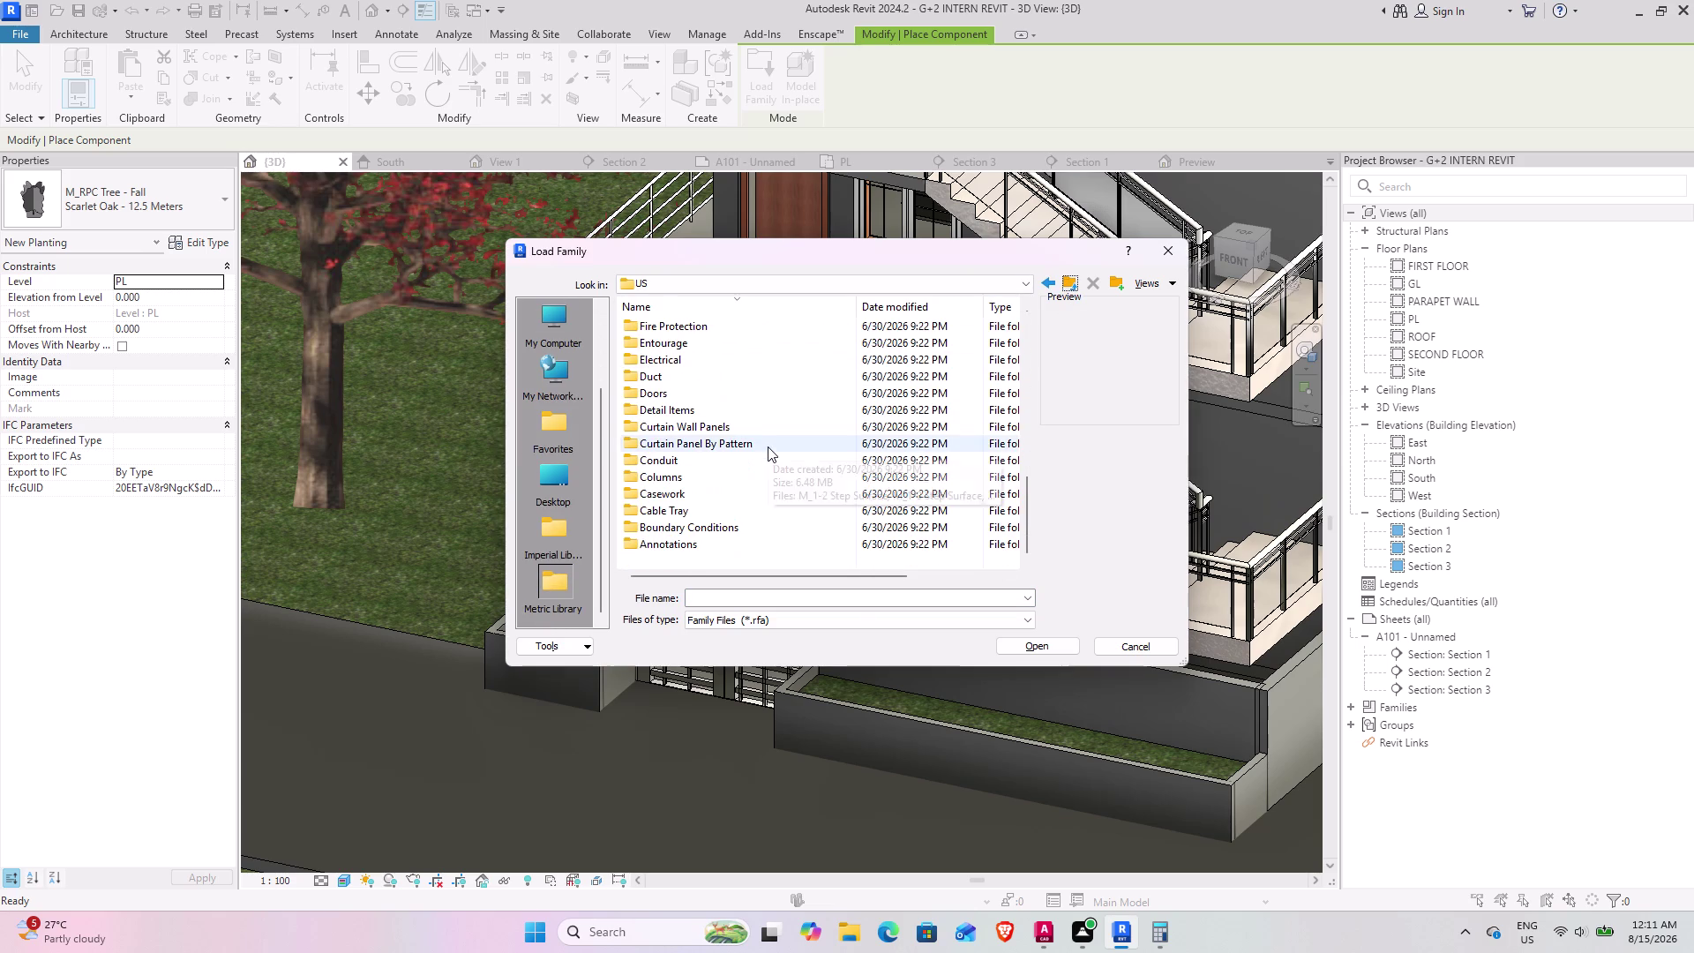
double_click(719, 339)
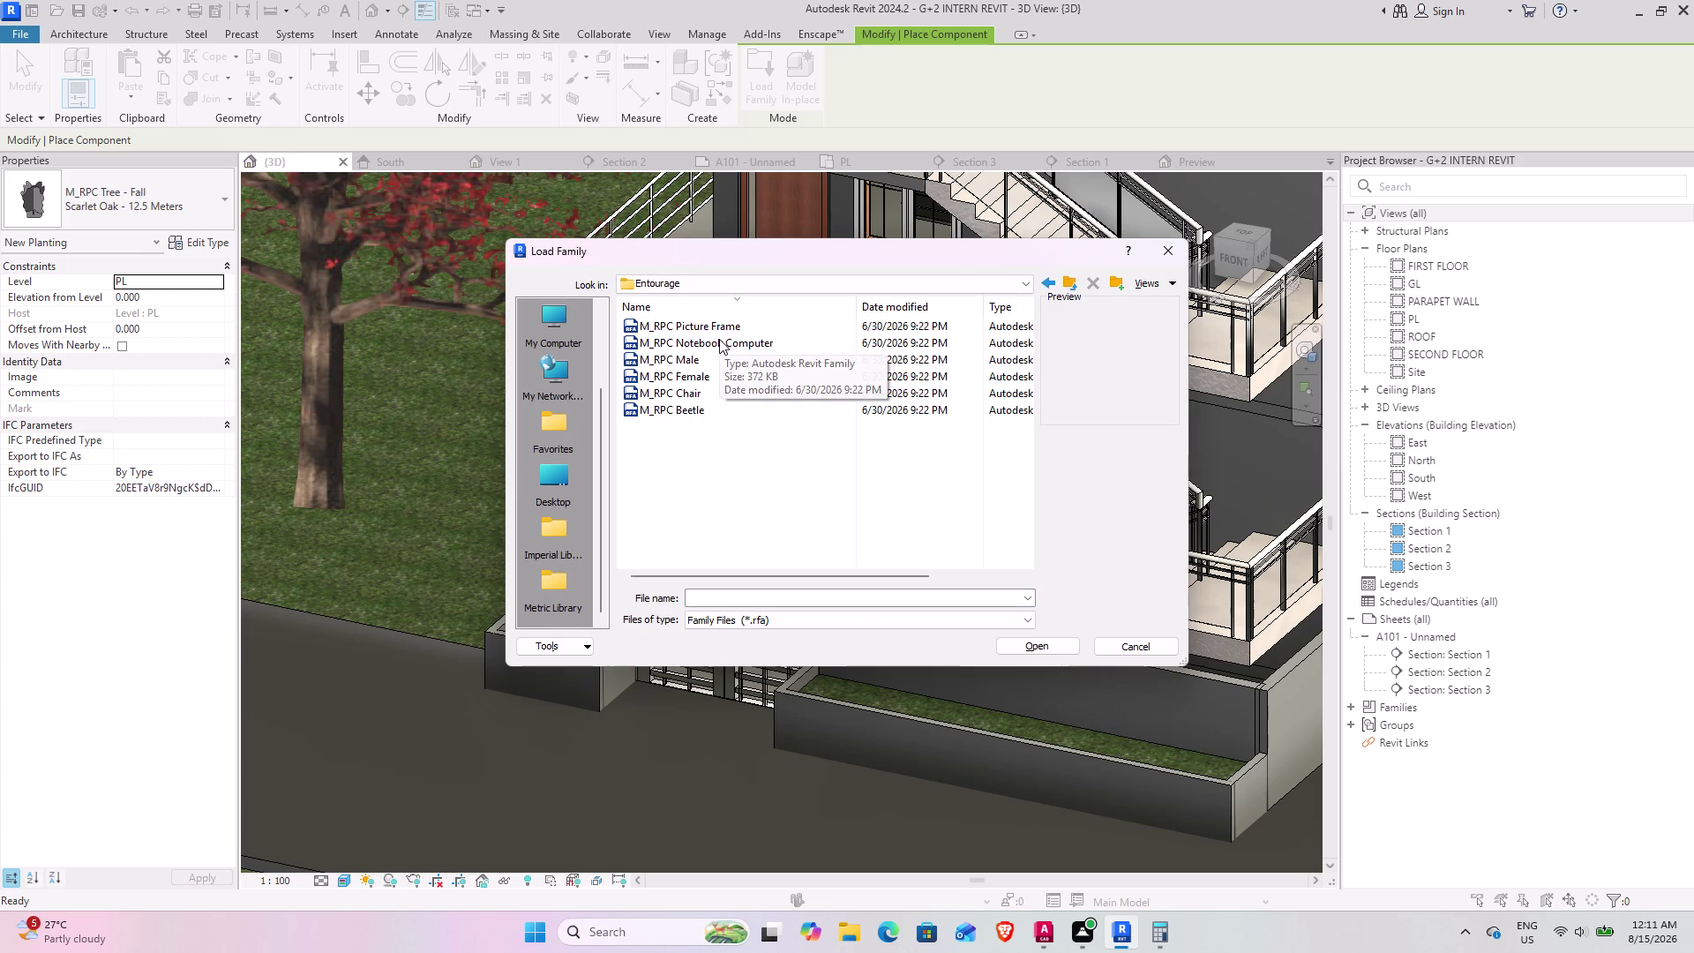
Browse the Entourage family previews, then return to the US library folder.
scroll(up, 3)
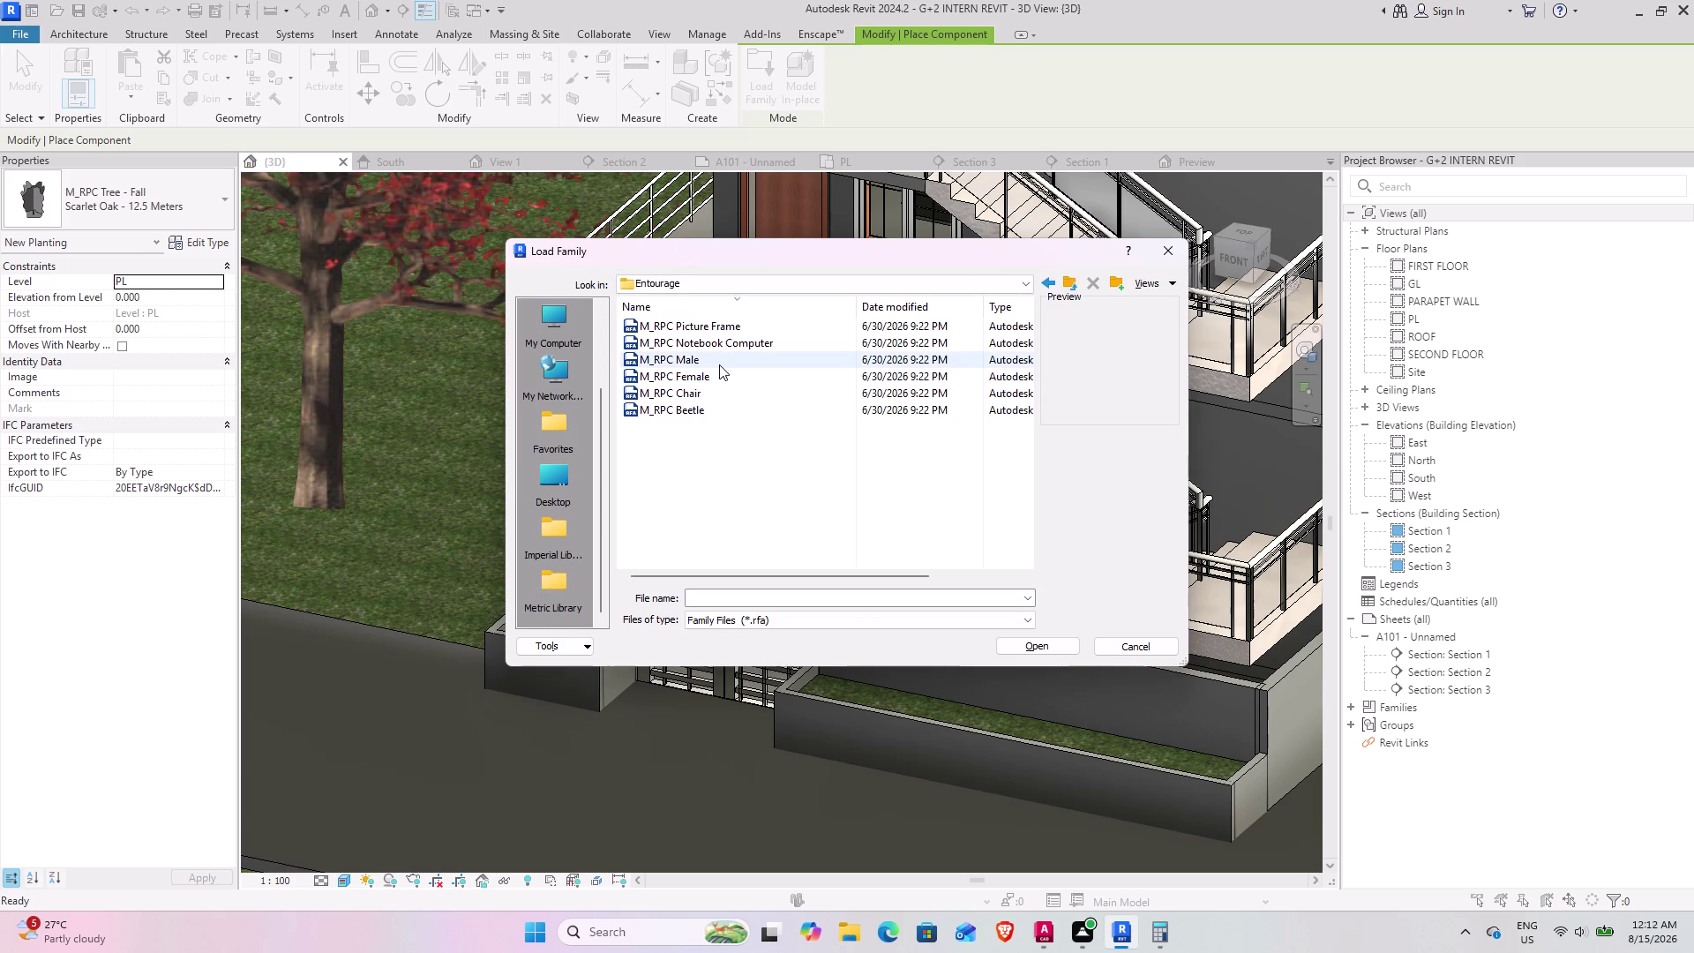
scroll(up, 3)
scroll(up, 3)
scroll(up, 3)
scroll(up, 3)
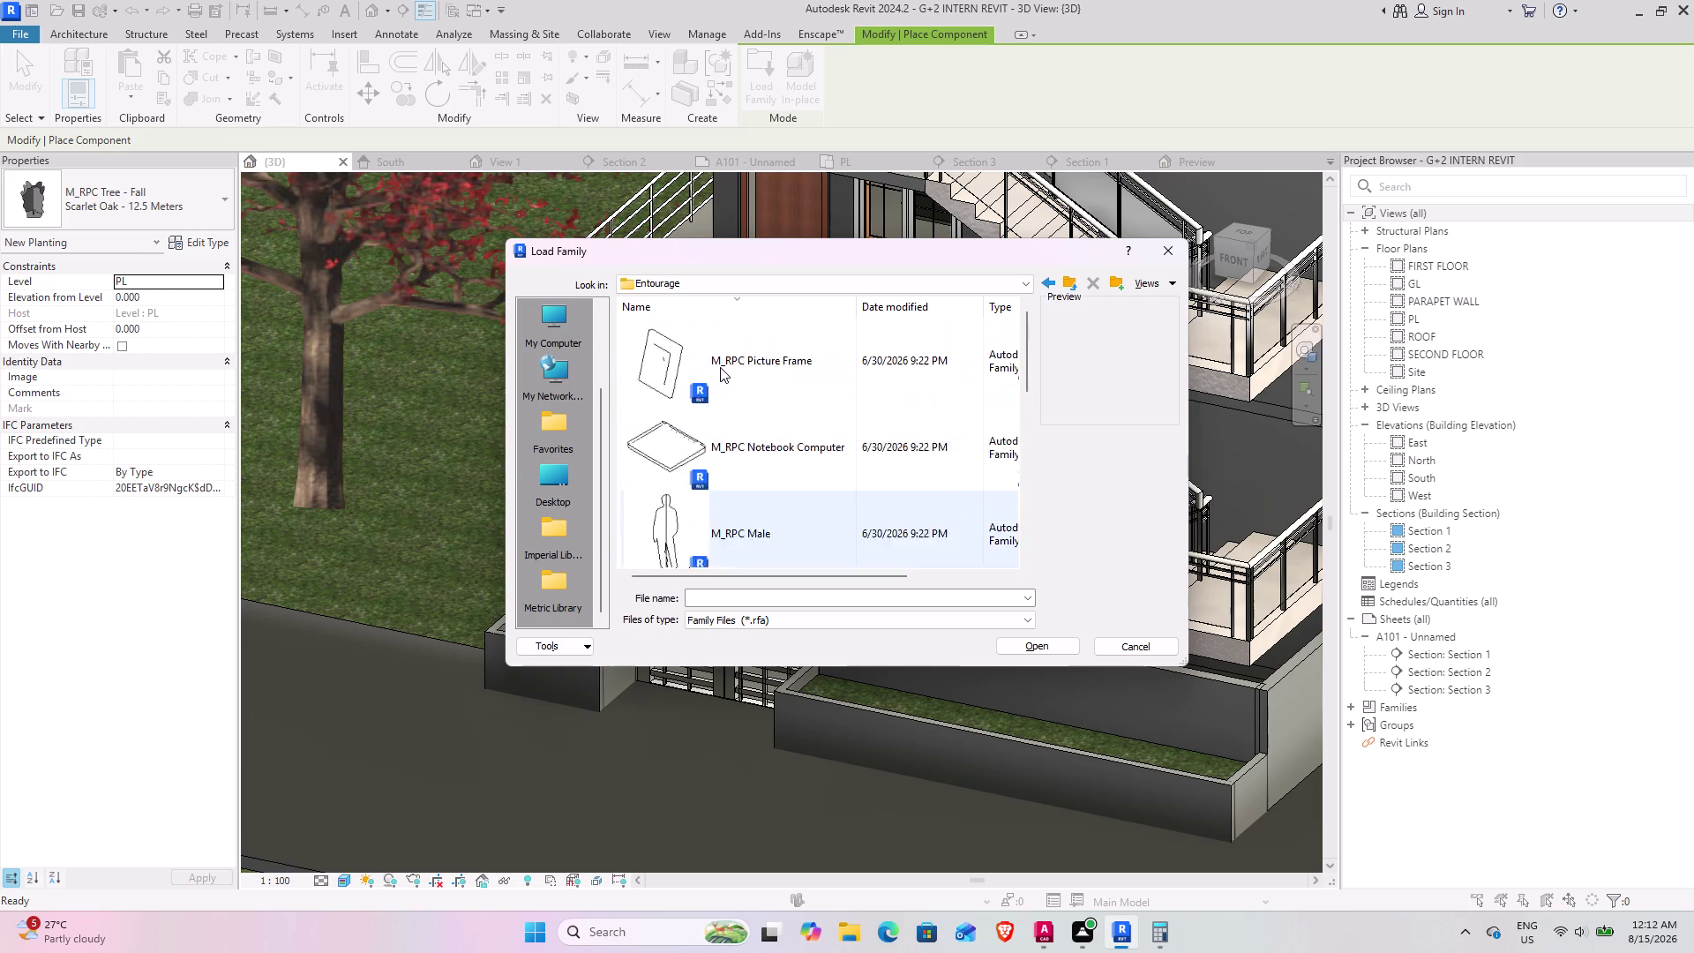
scroll(down, 3)
scroll(up, 3)
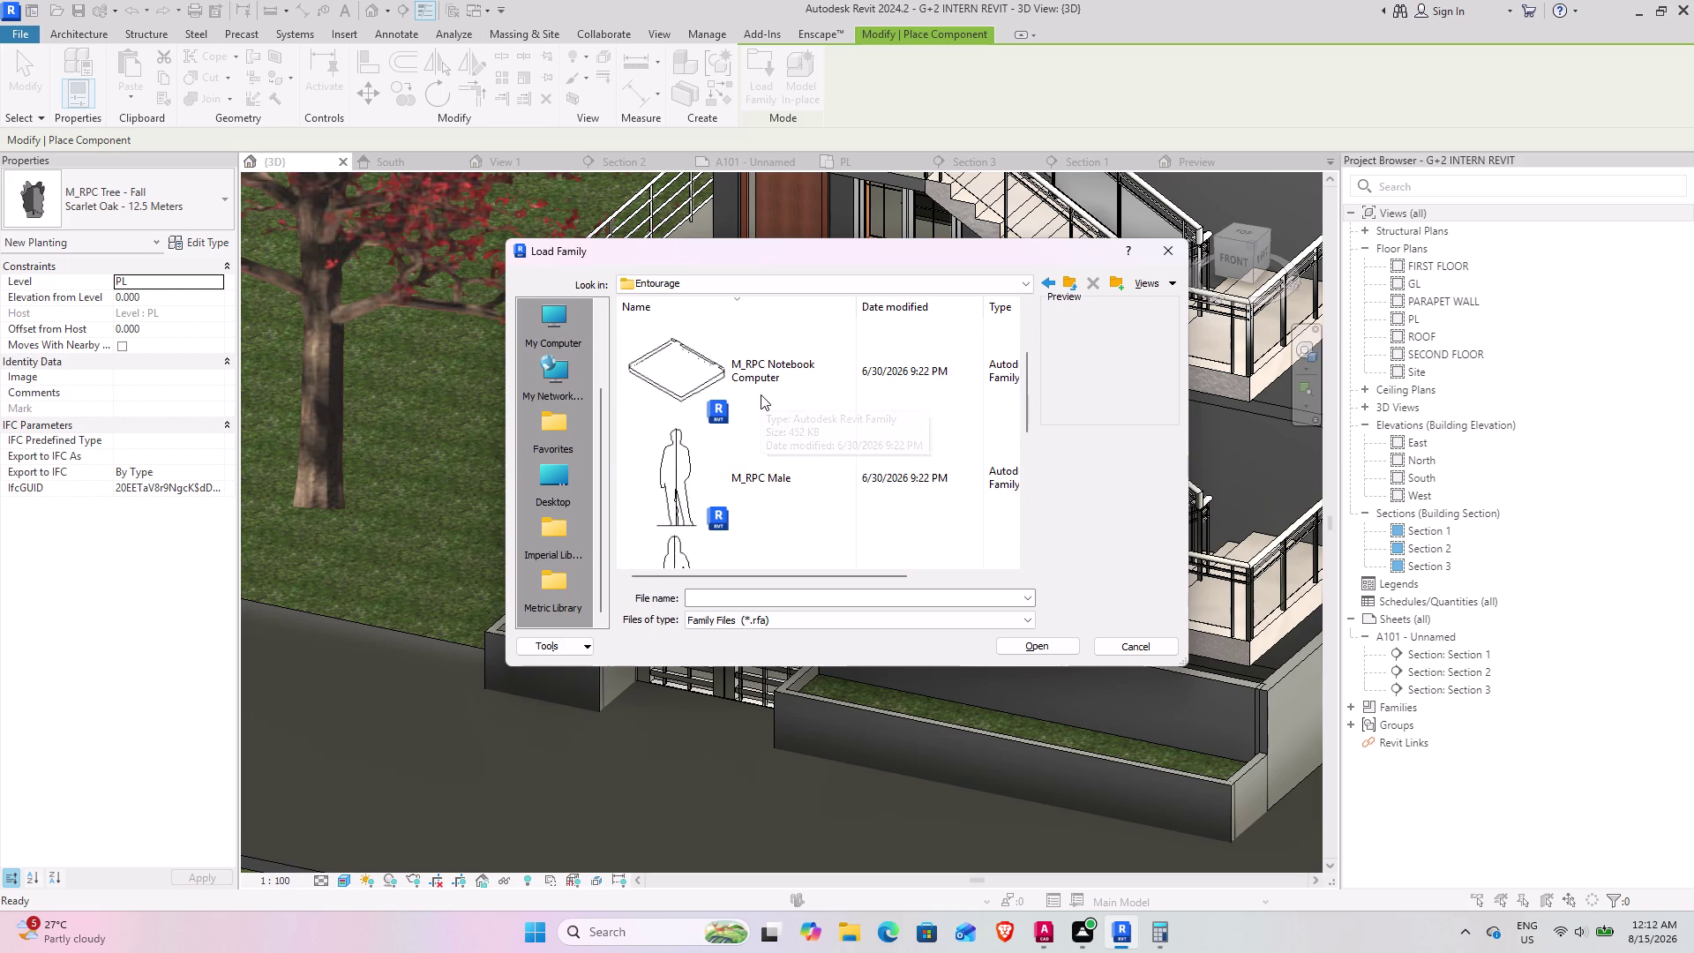
scroll(up, 3)
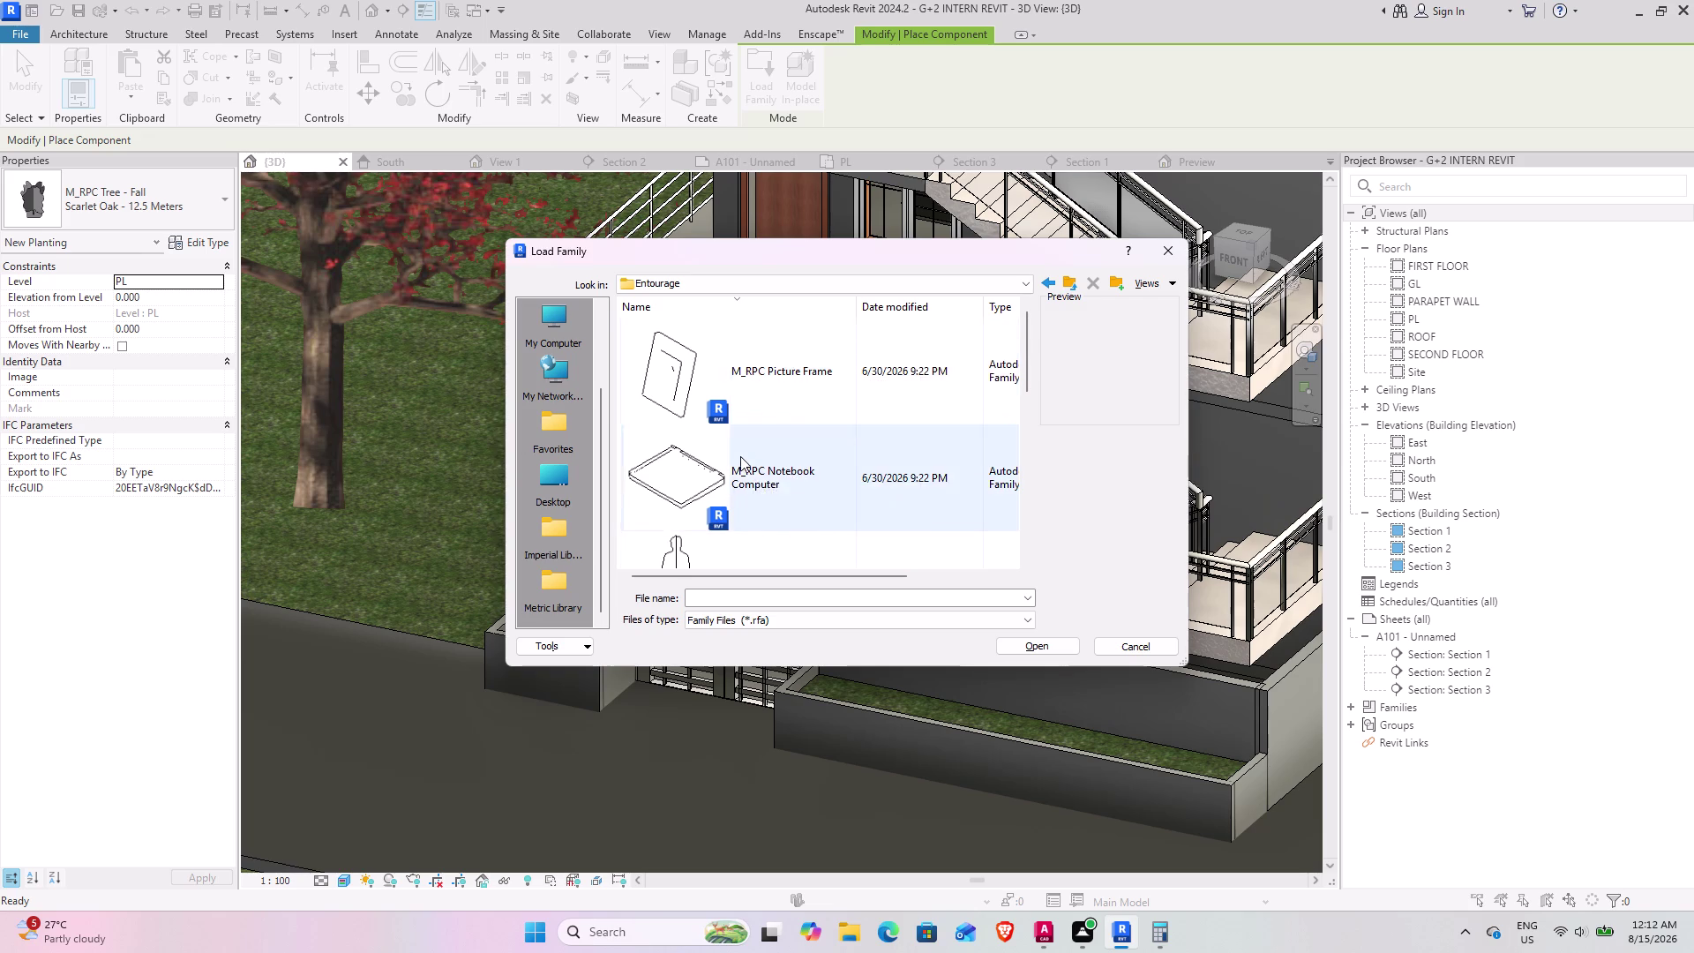
scroll(down, 3)
scroll(down, 3)
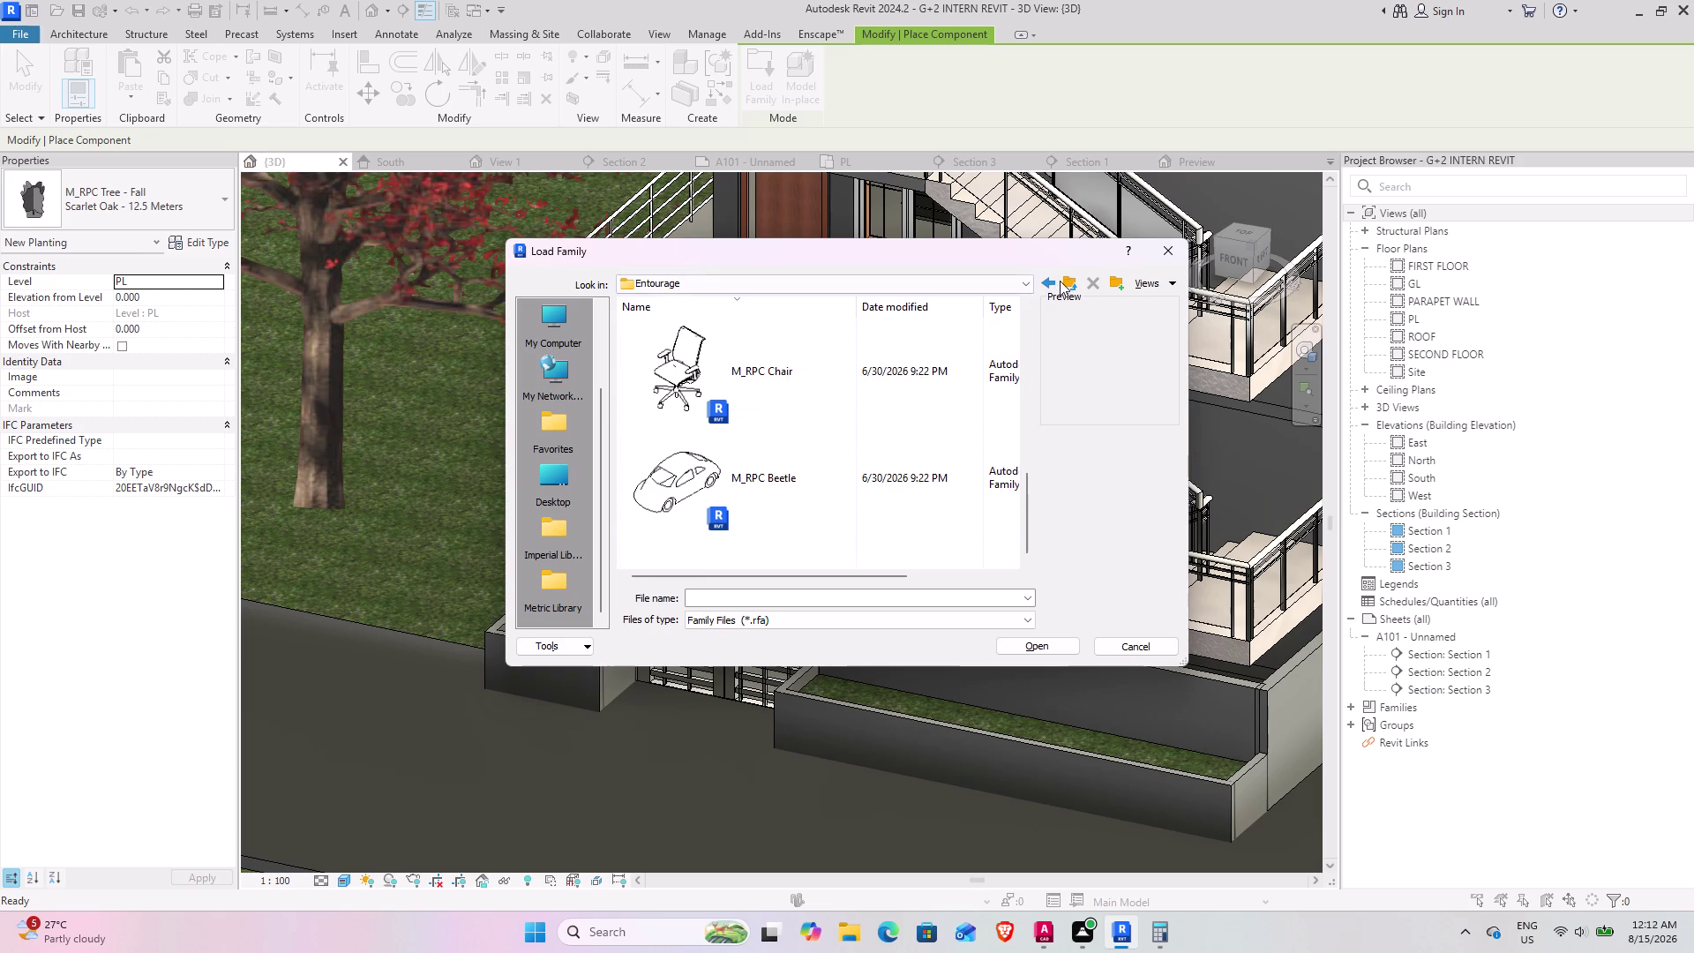
scroll(up, 3)
scroll(up, 3)
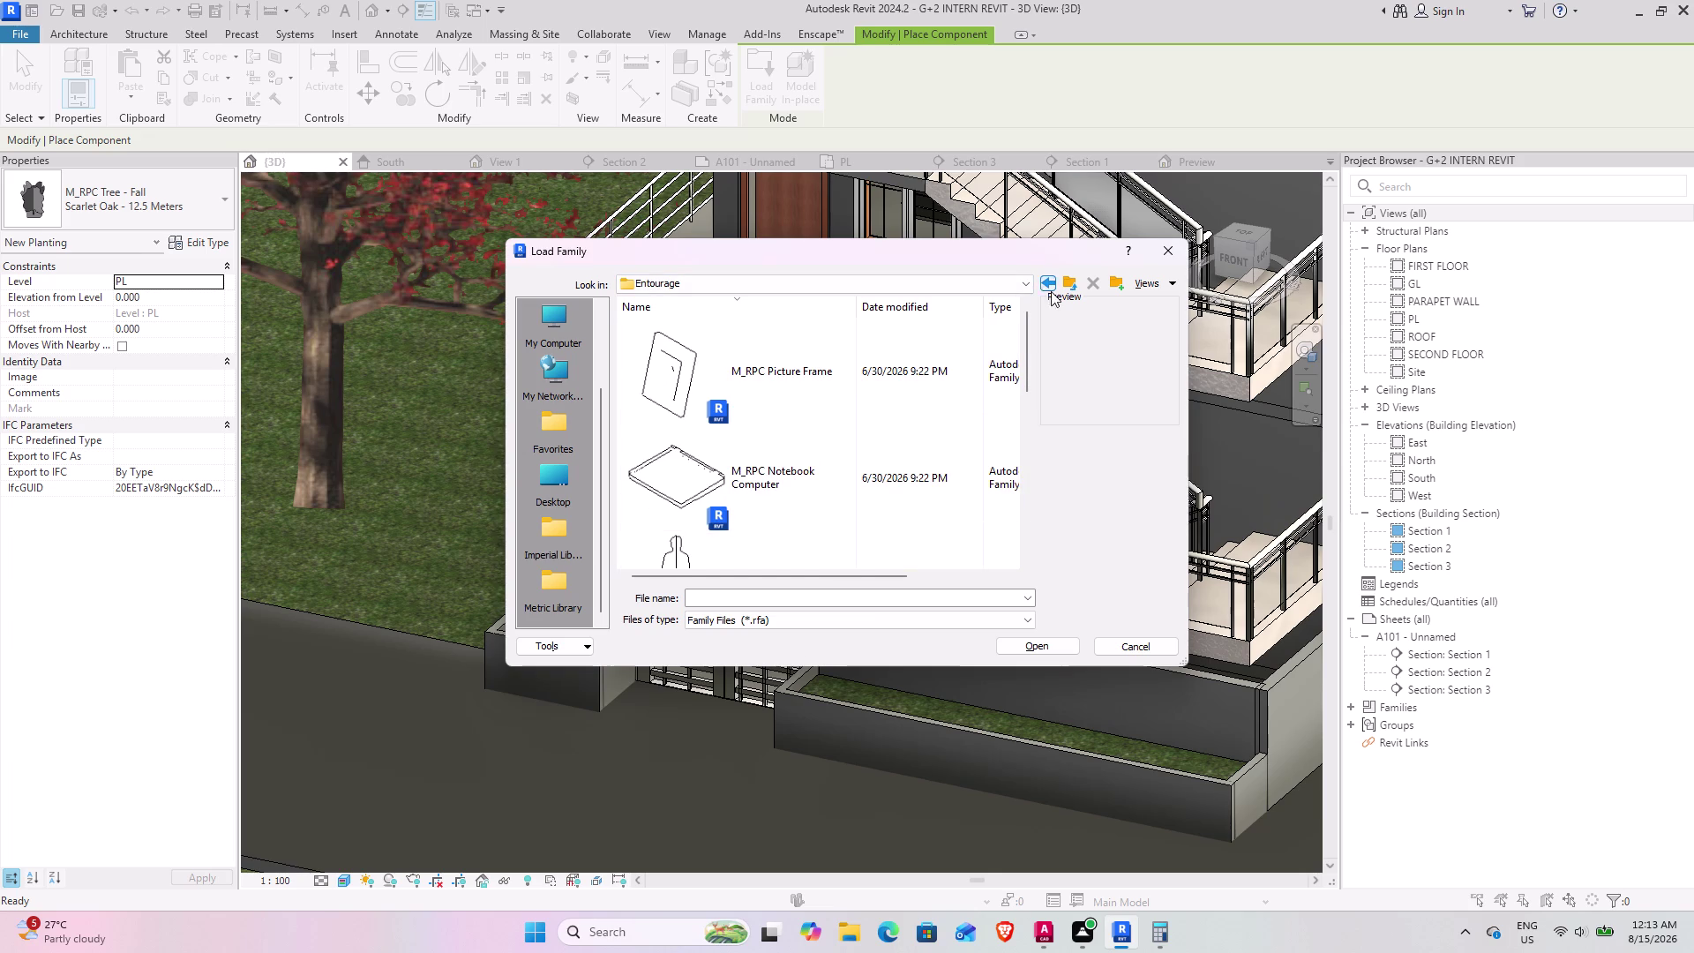
click(1078, 282)
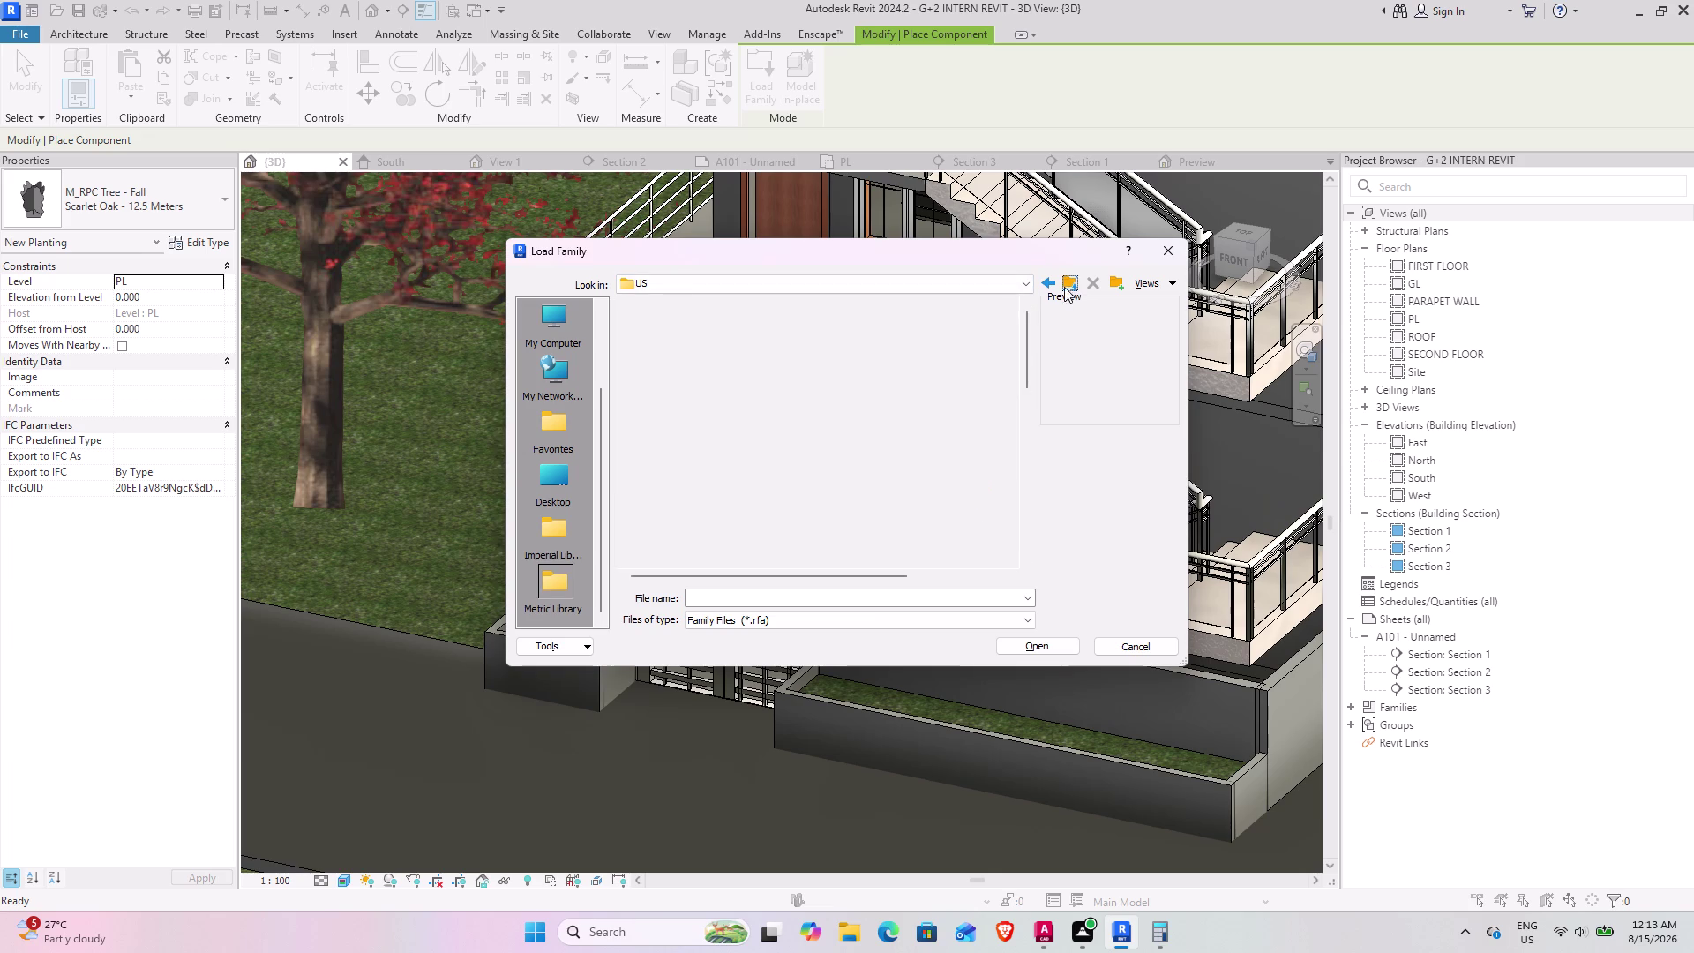
Open the Planting folder and scroll through its tree, shrub and plant families.
scroll(down, 3)
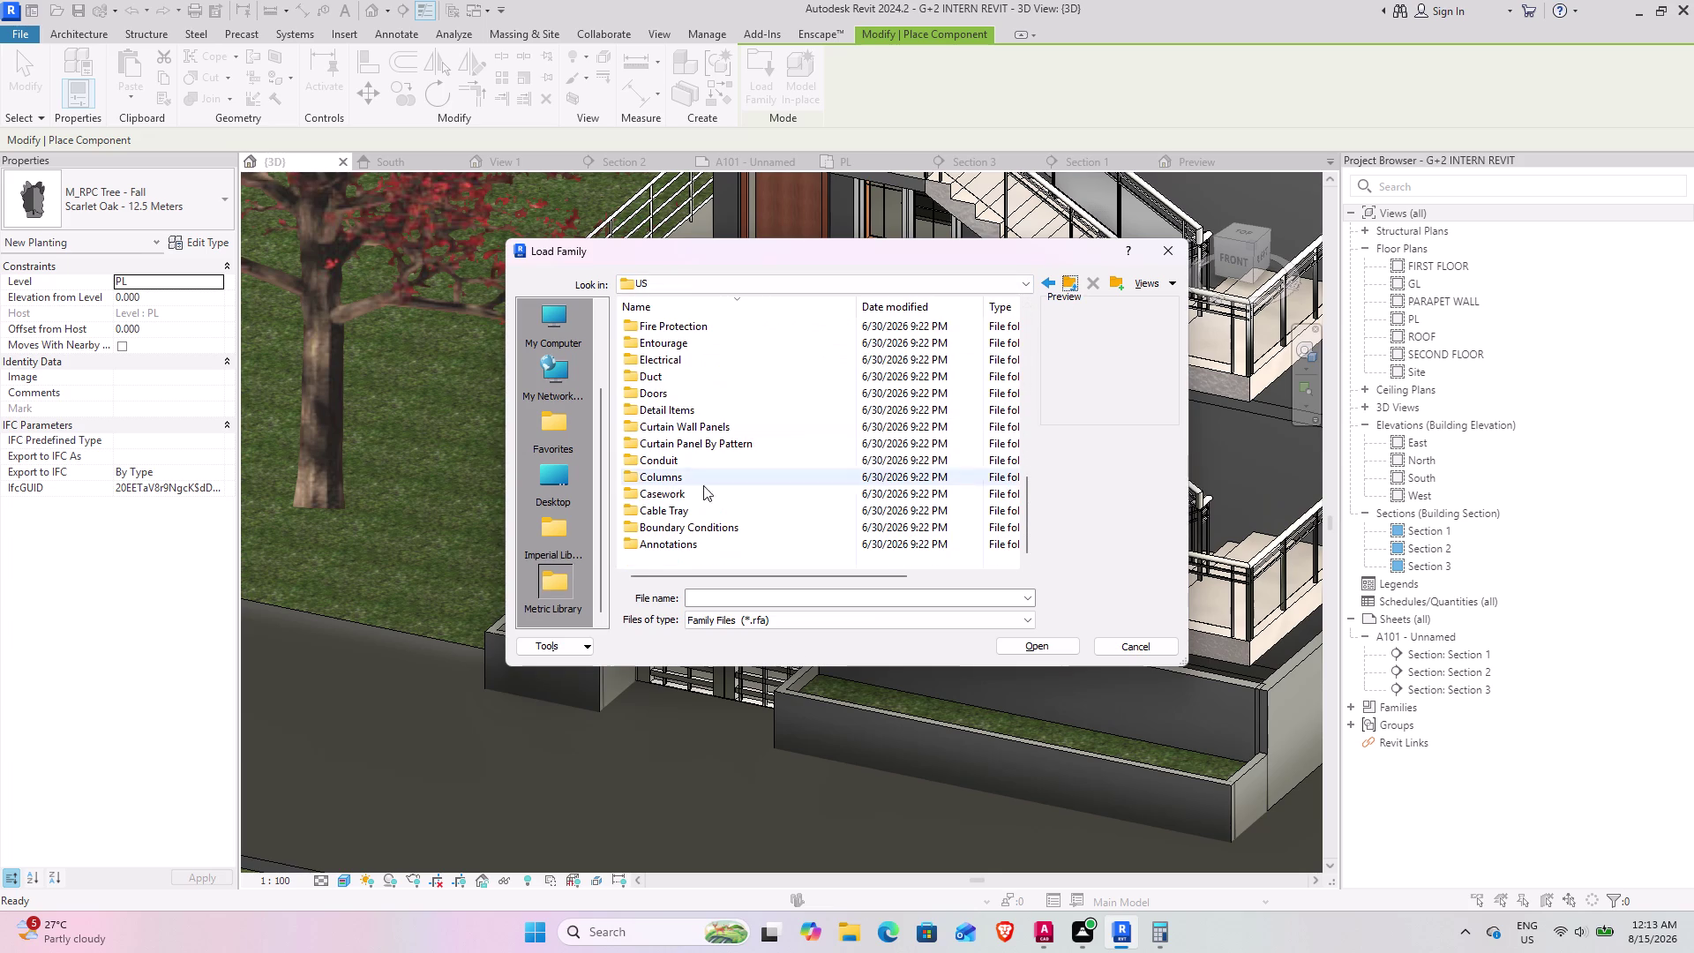
scroll(up, 3)
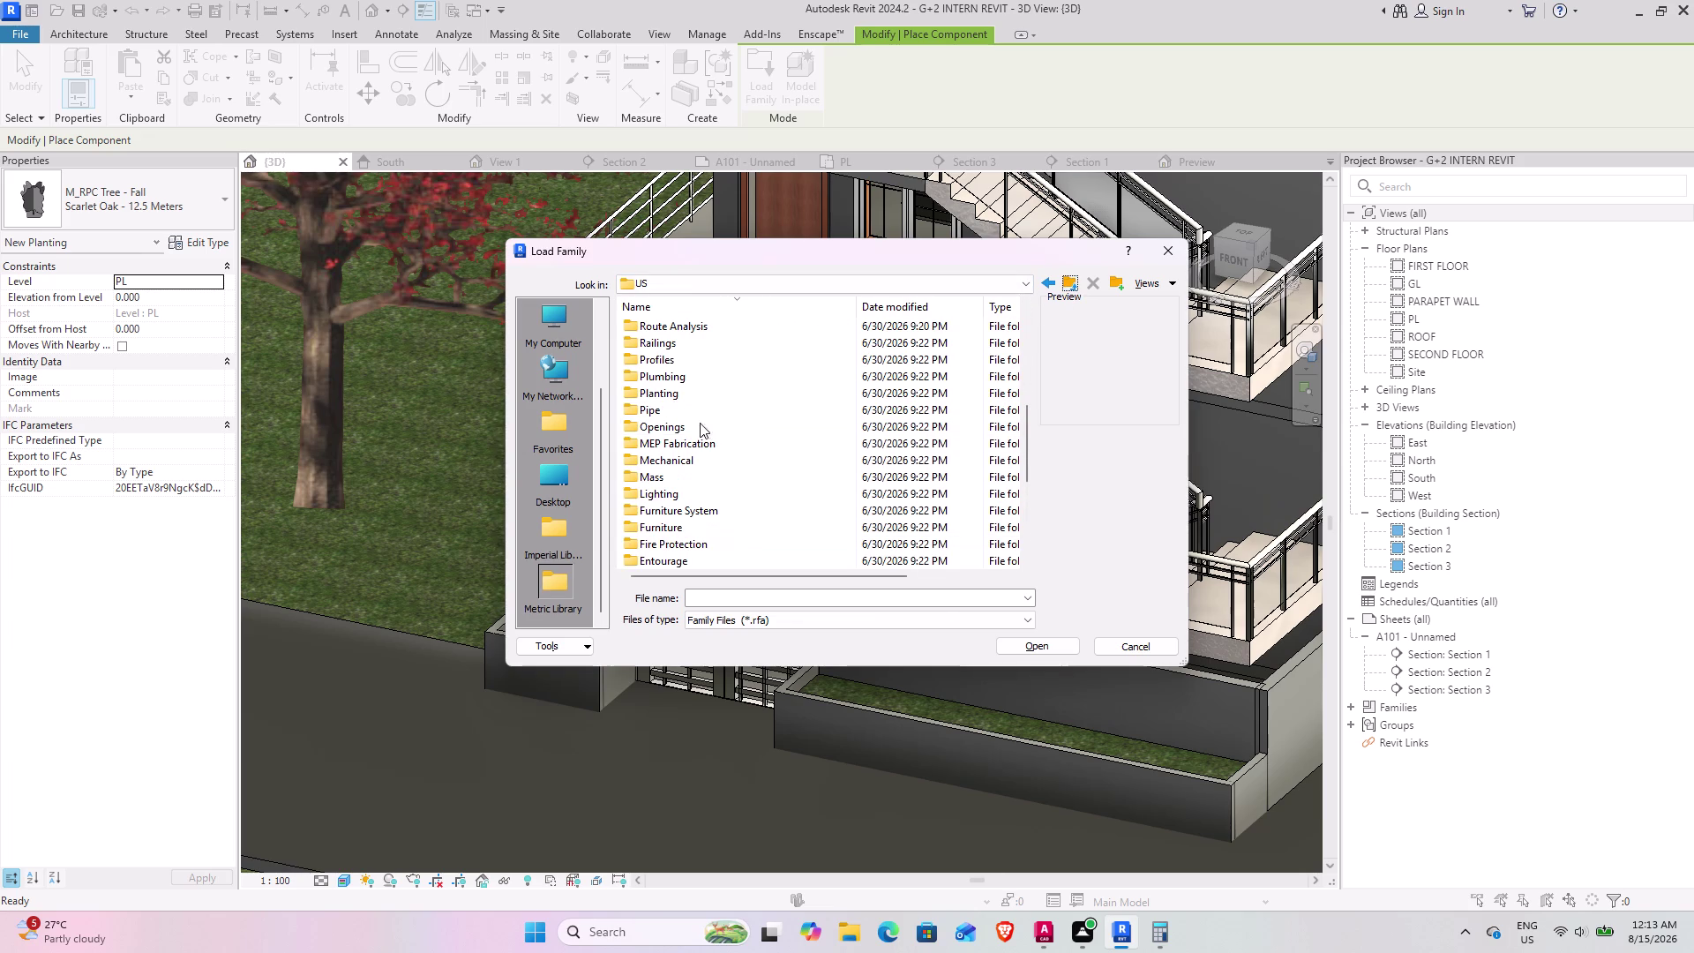
double_click(700, 390)
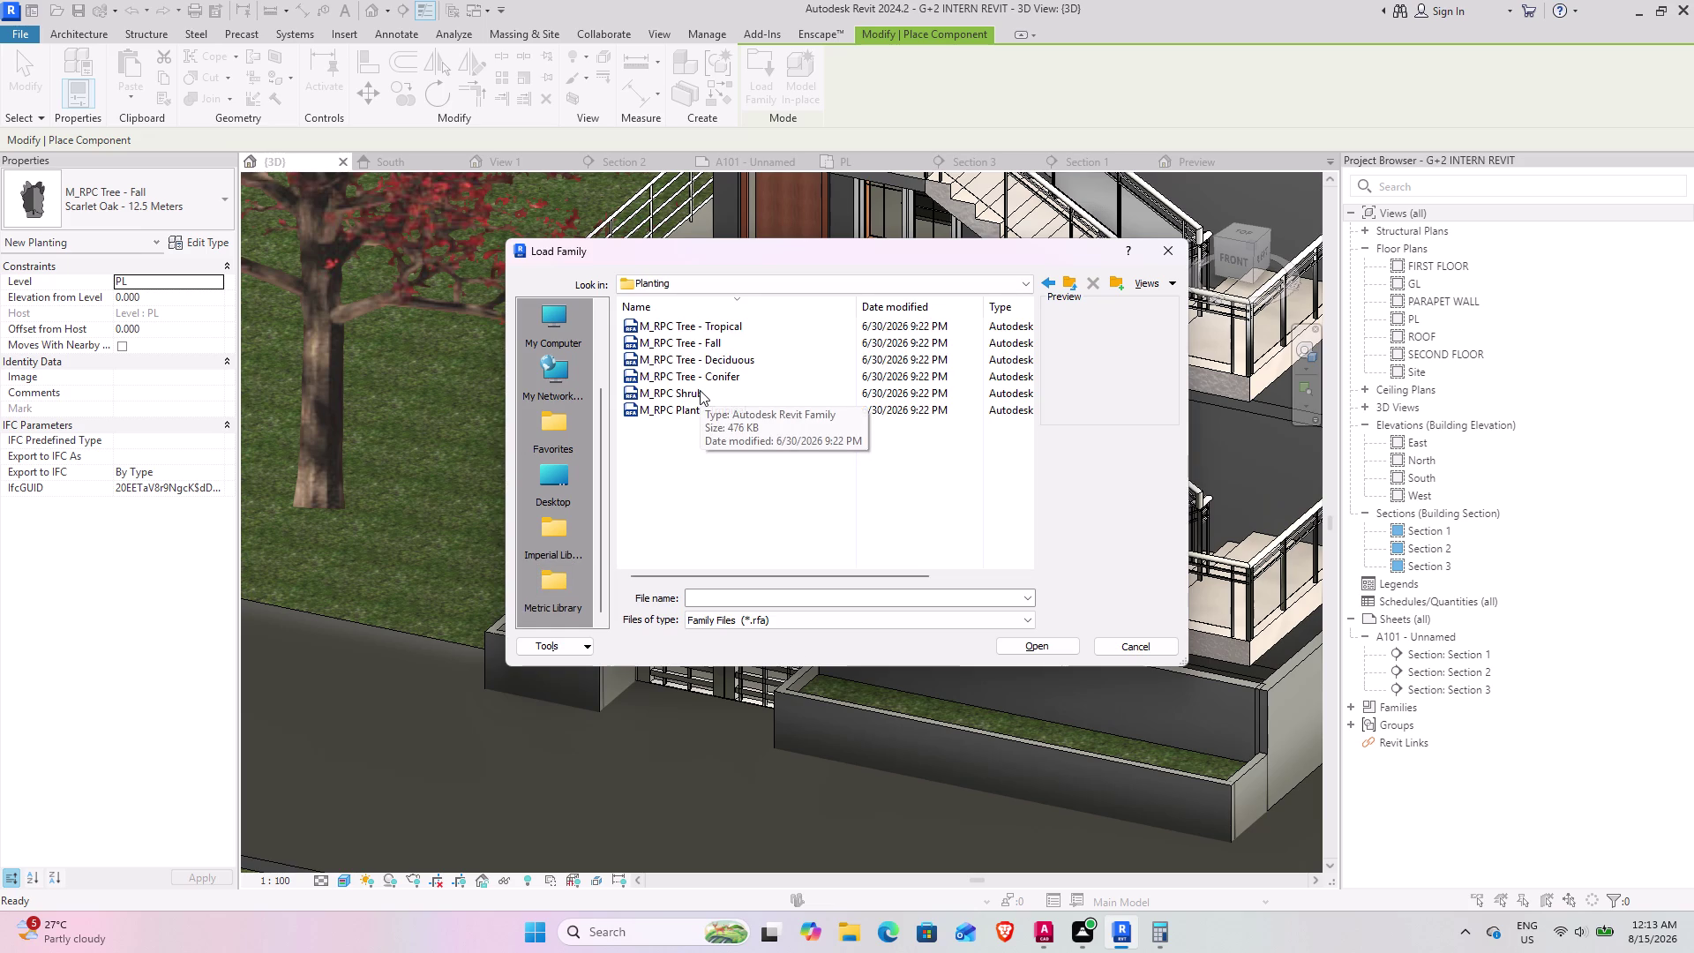
scroll(up, 3)
scroll(up, 3)
scroll(up, 3)
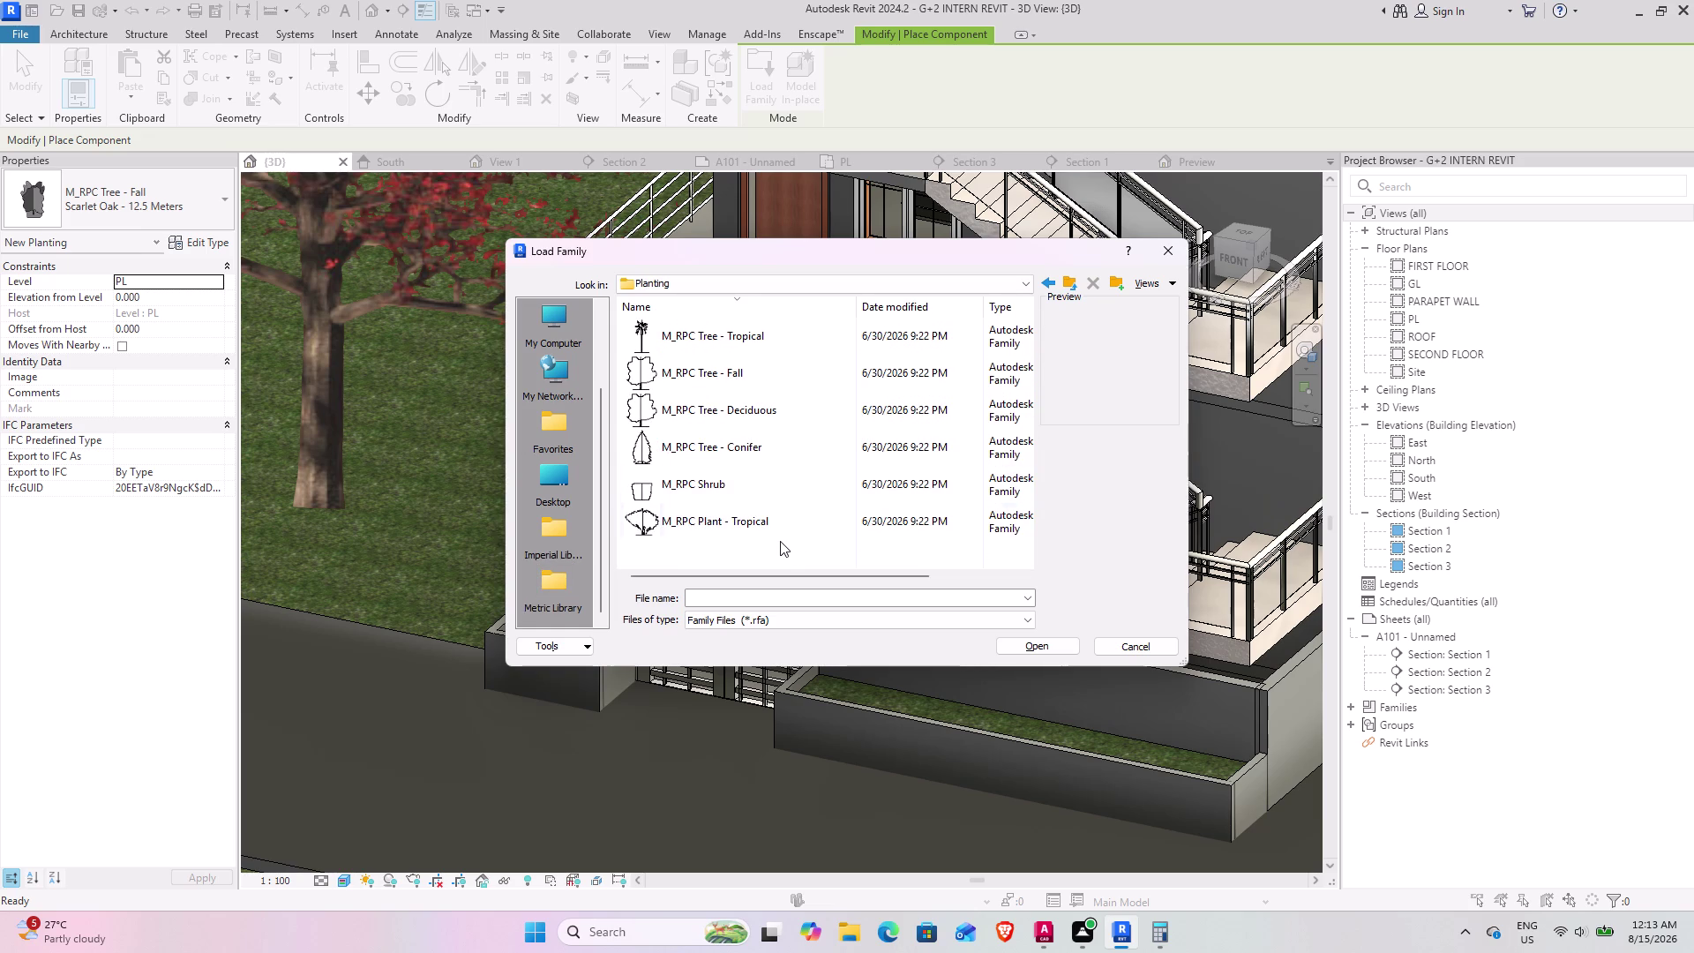
scroll(up, 3)
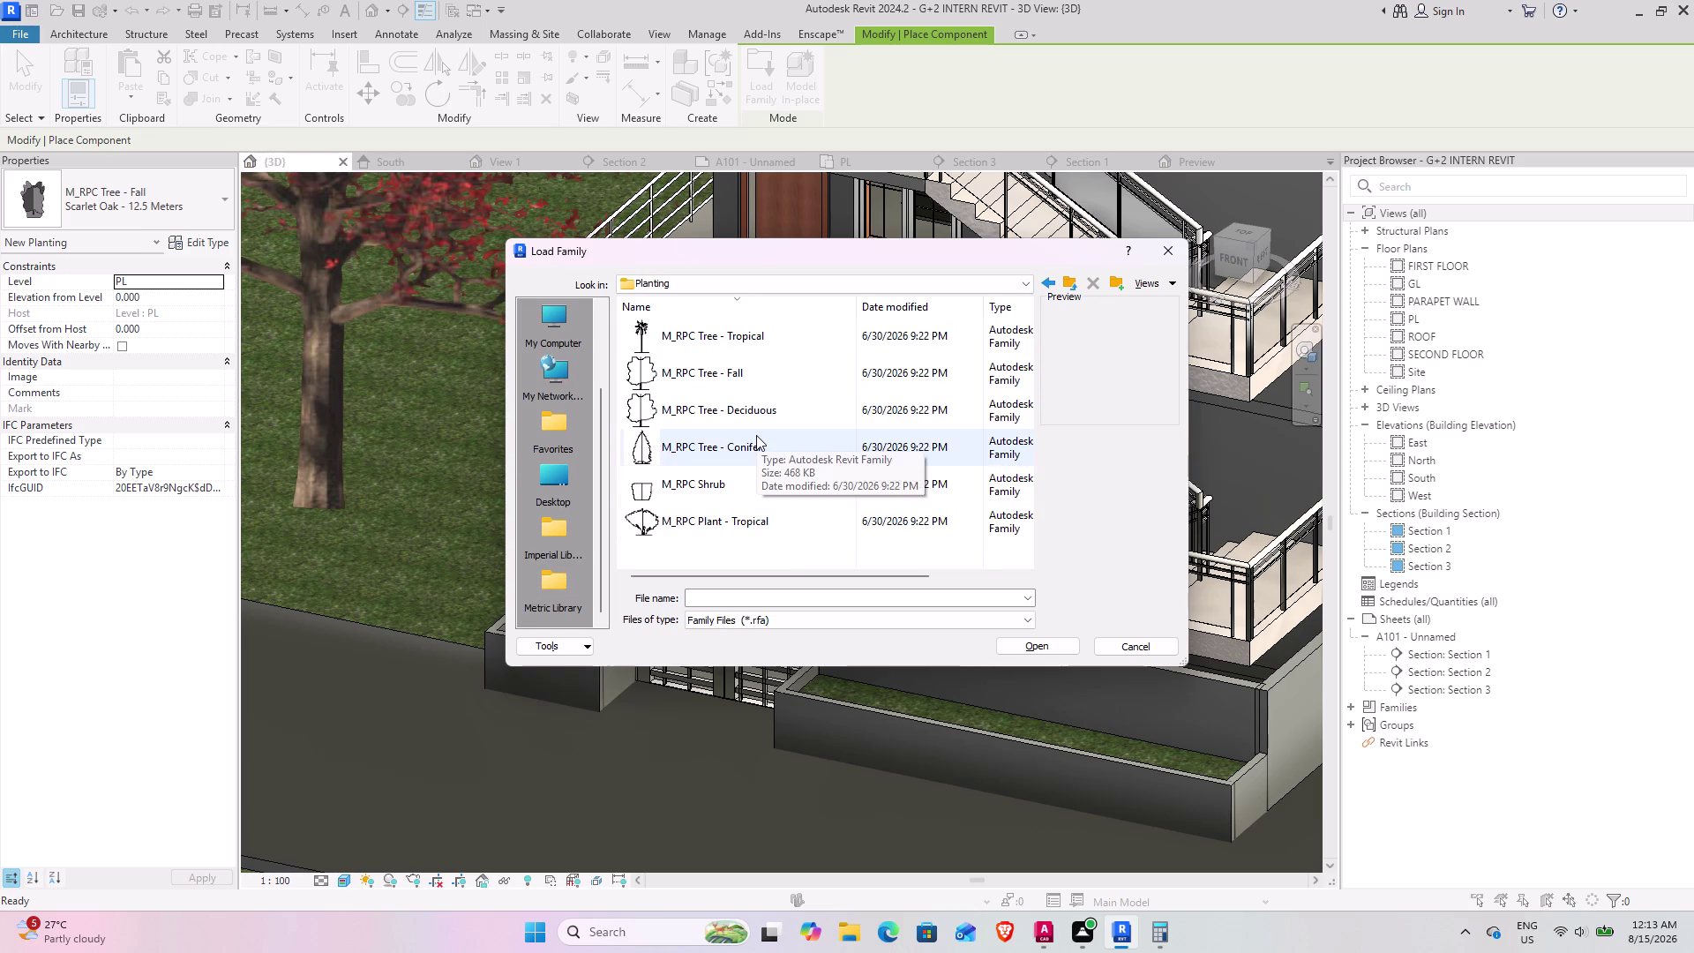
scroll(down, 3)
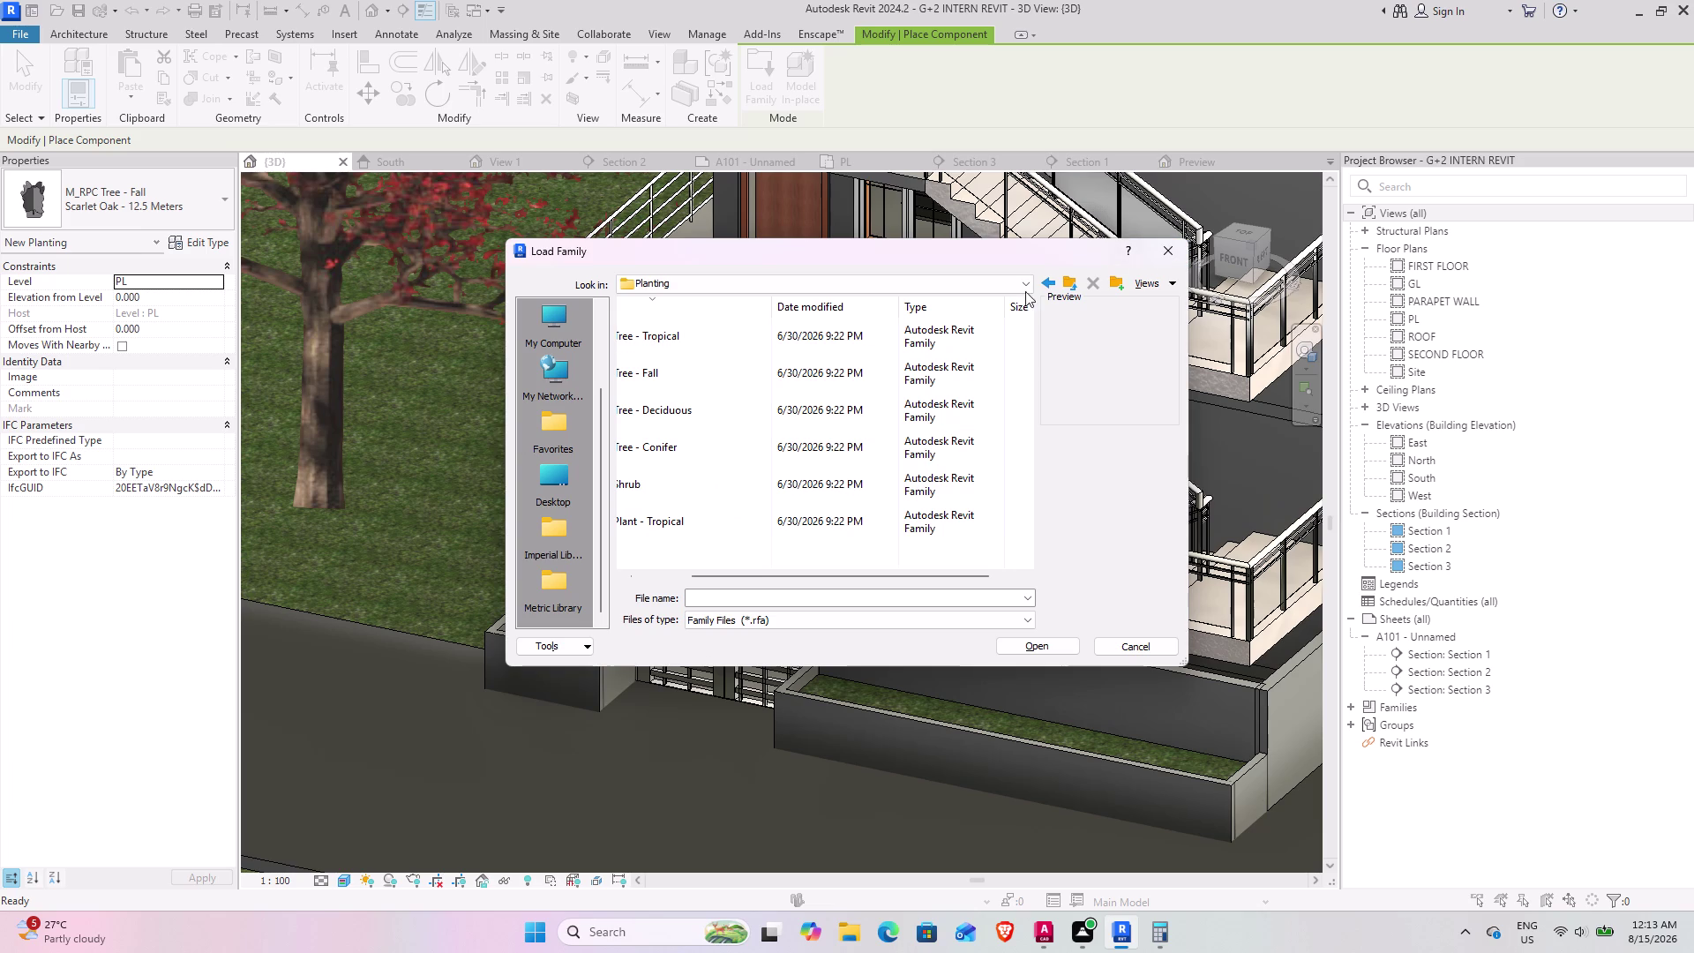
Navigate up the folder tree from the US library to the Desktop level.
click(1064, 278)
triple_click(1064, 278)
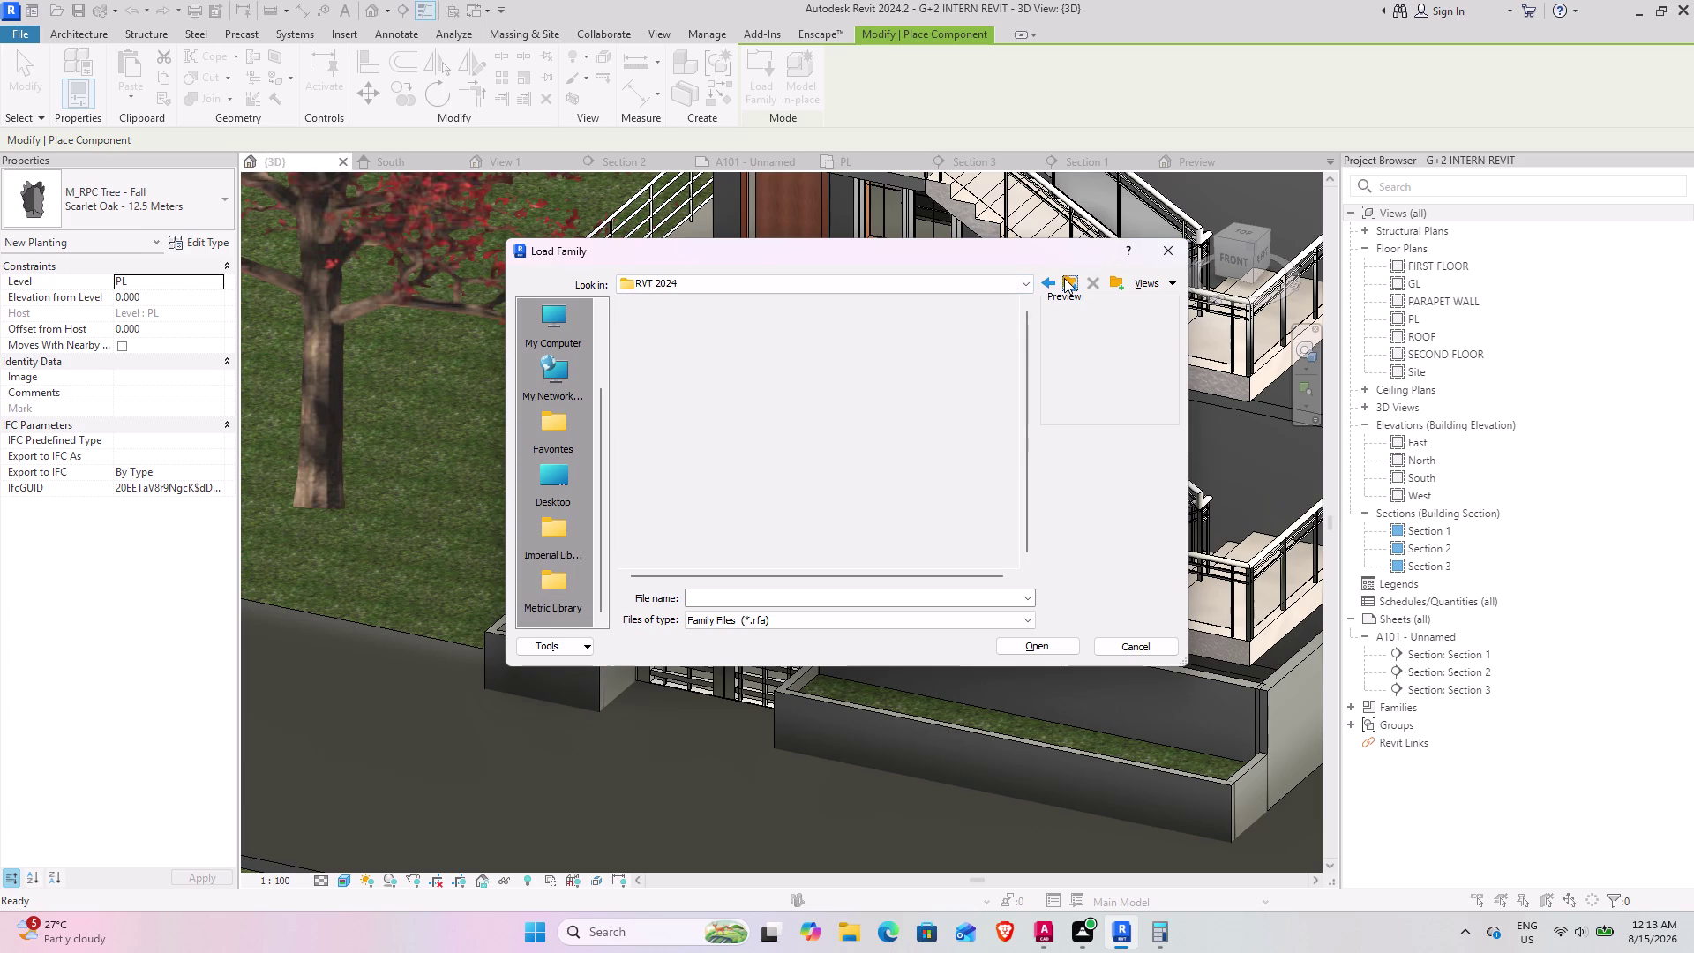
click(1064, 278)
click(1064, 278)
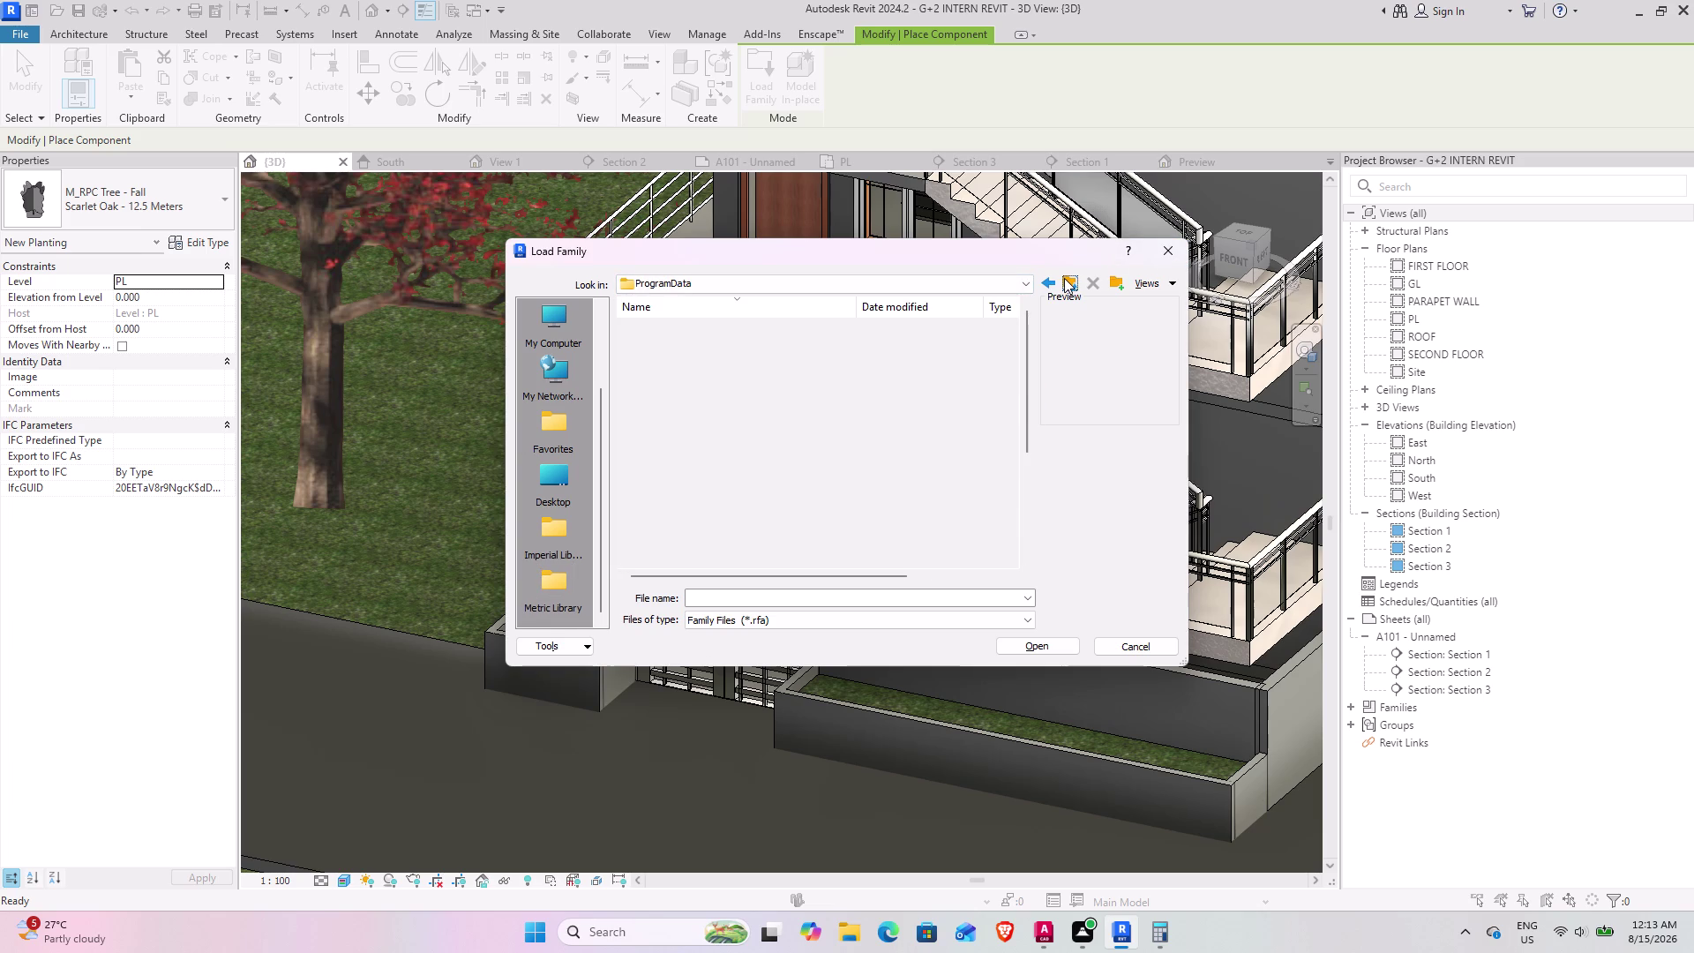
scroll(down, 3)
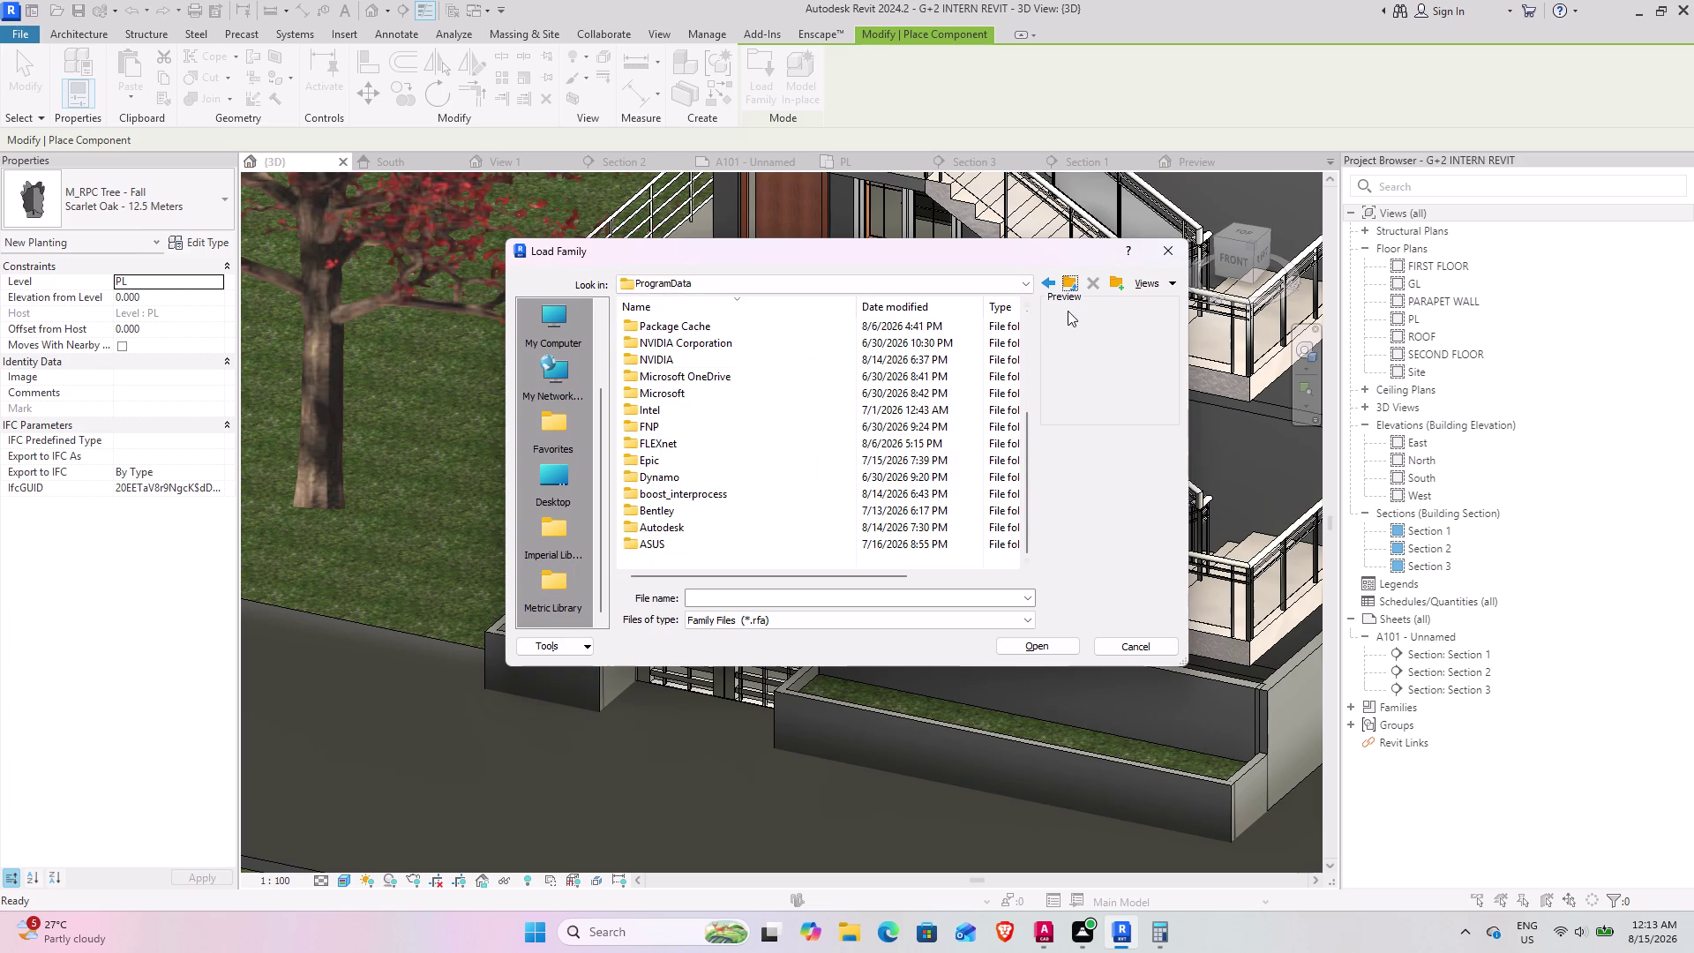
click(1074, 280)
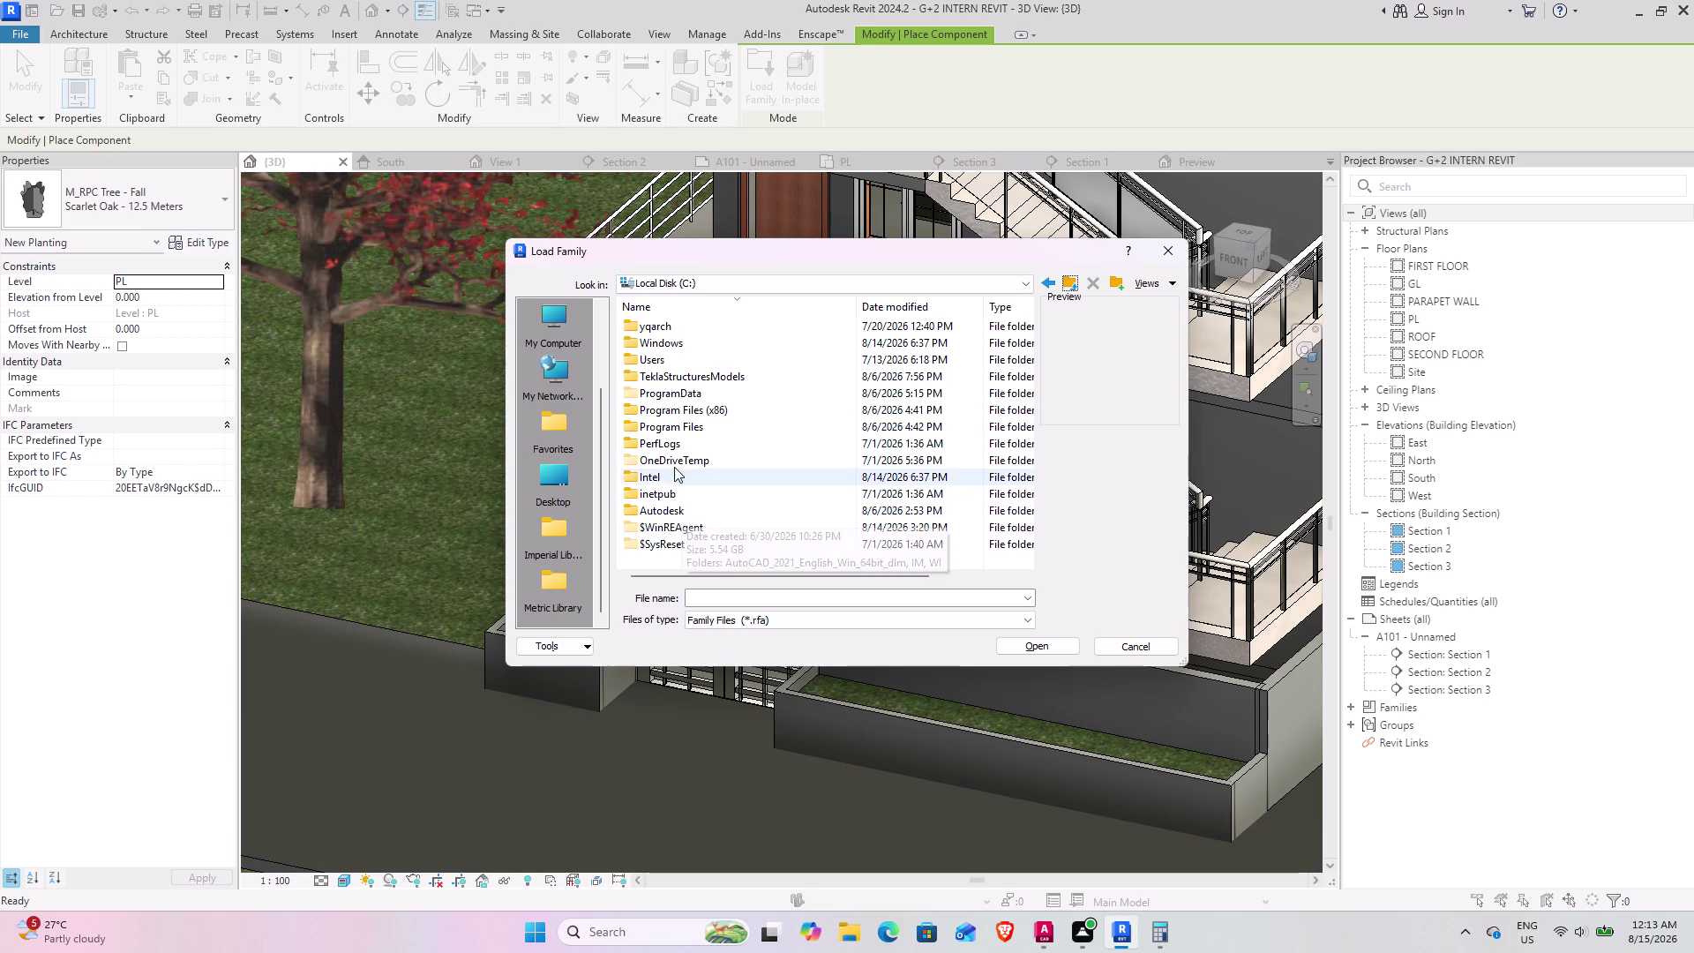
click(1065, 284)
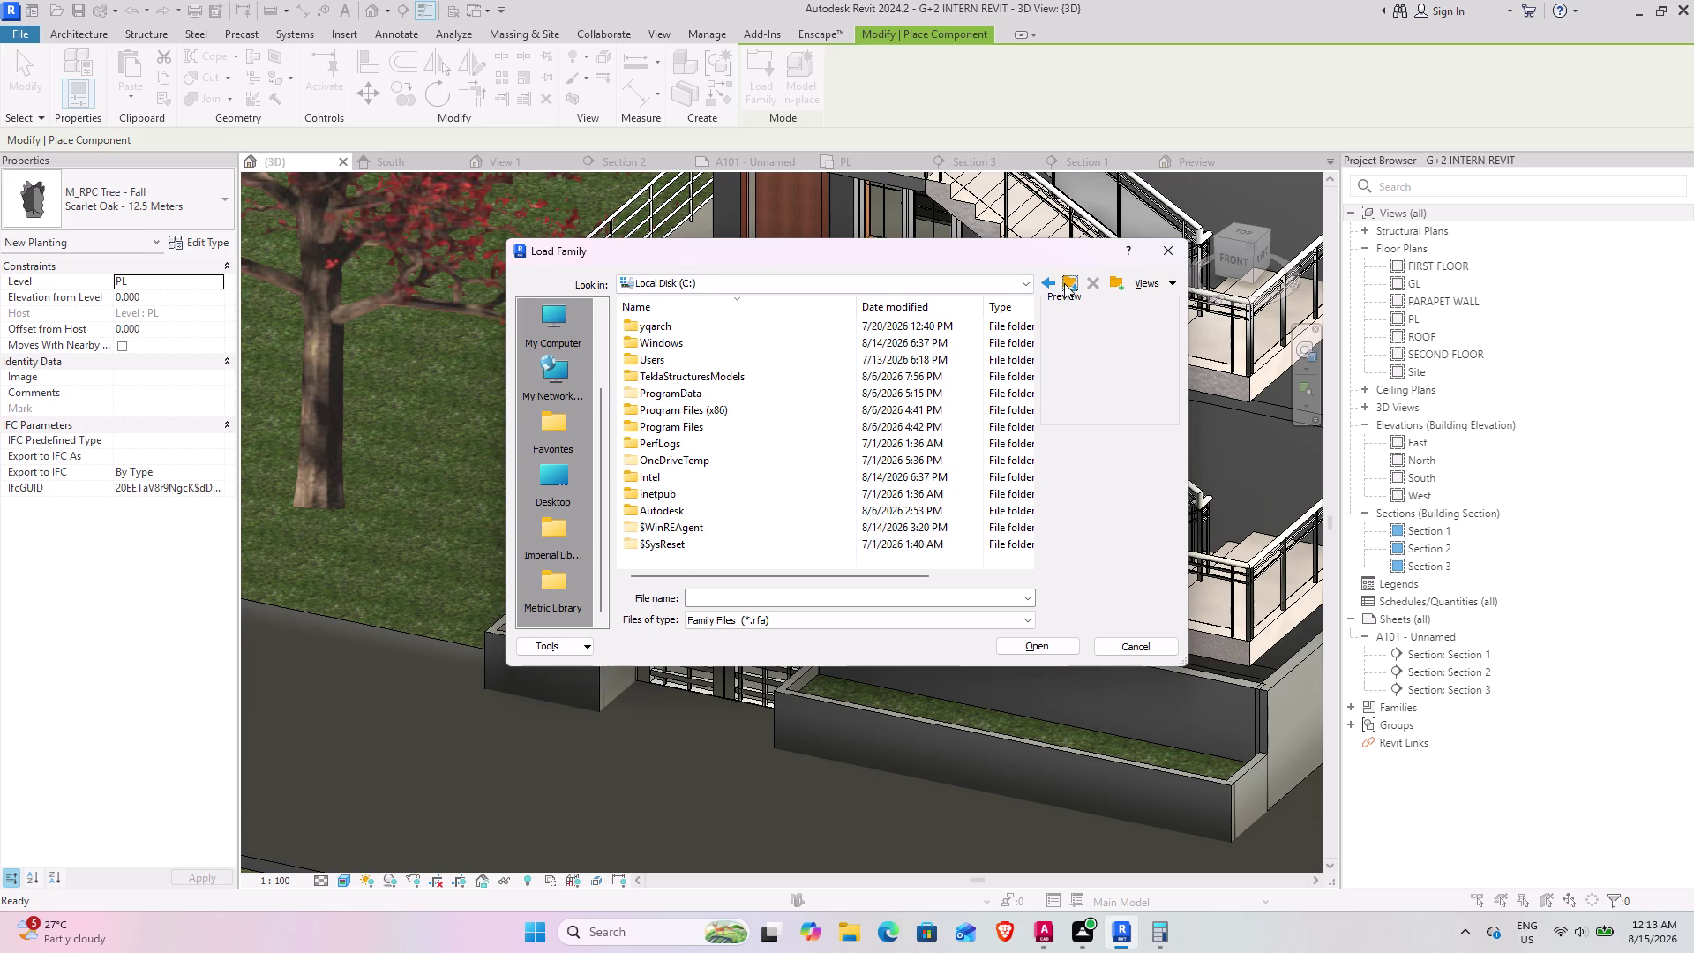
click(557, 481)
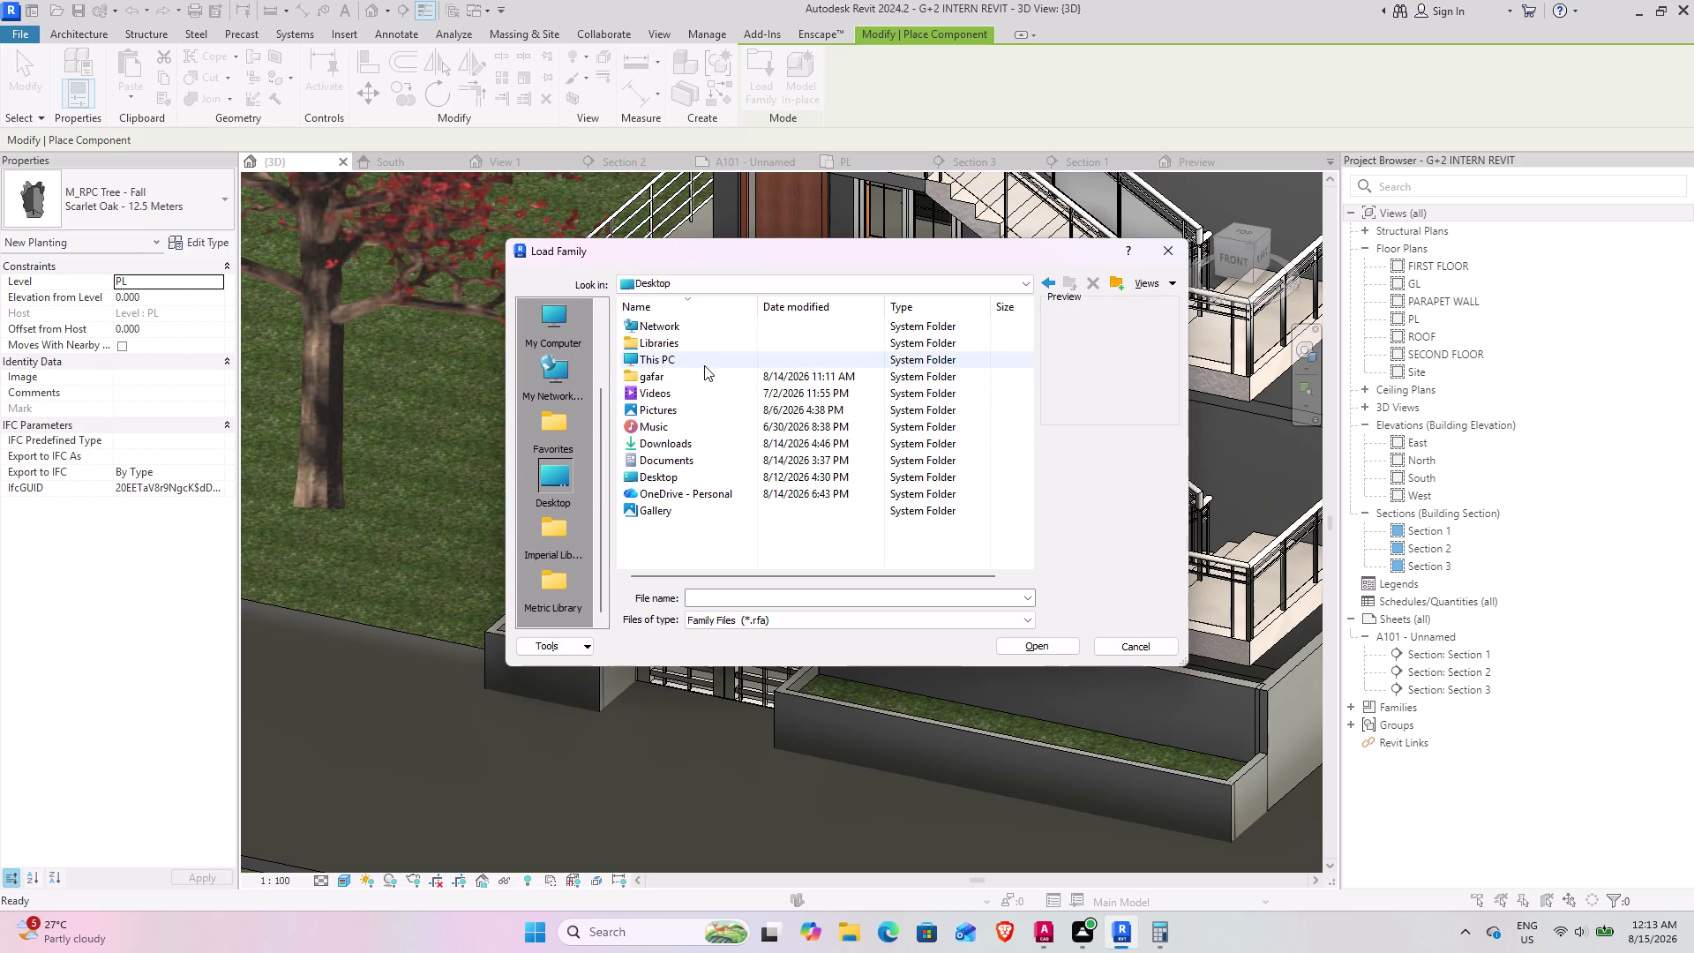
Open Documents > SHUBHAM CITY > tree and plant.
double_click(705, 465)
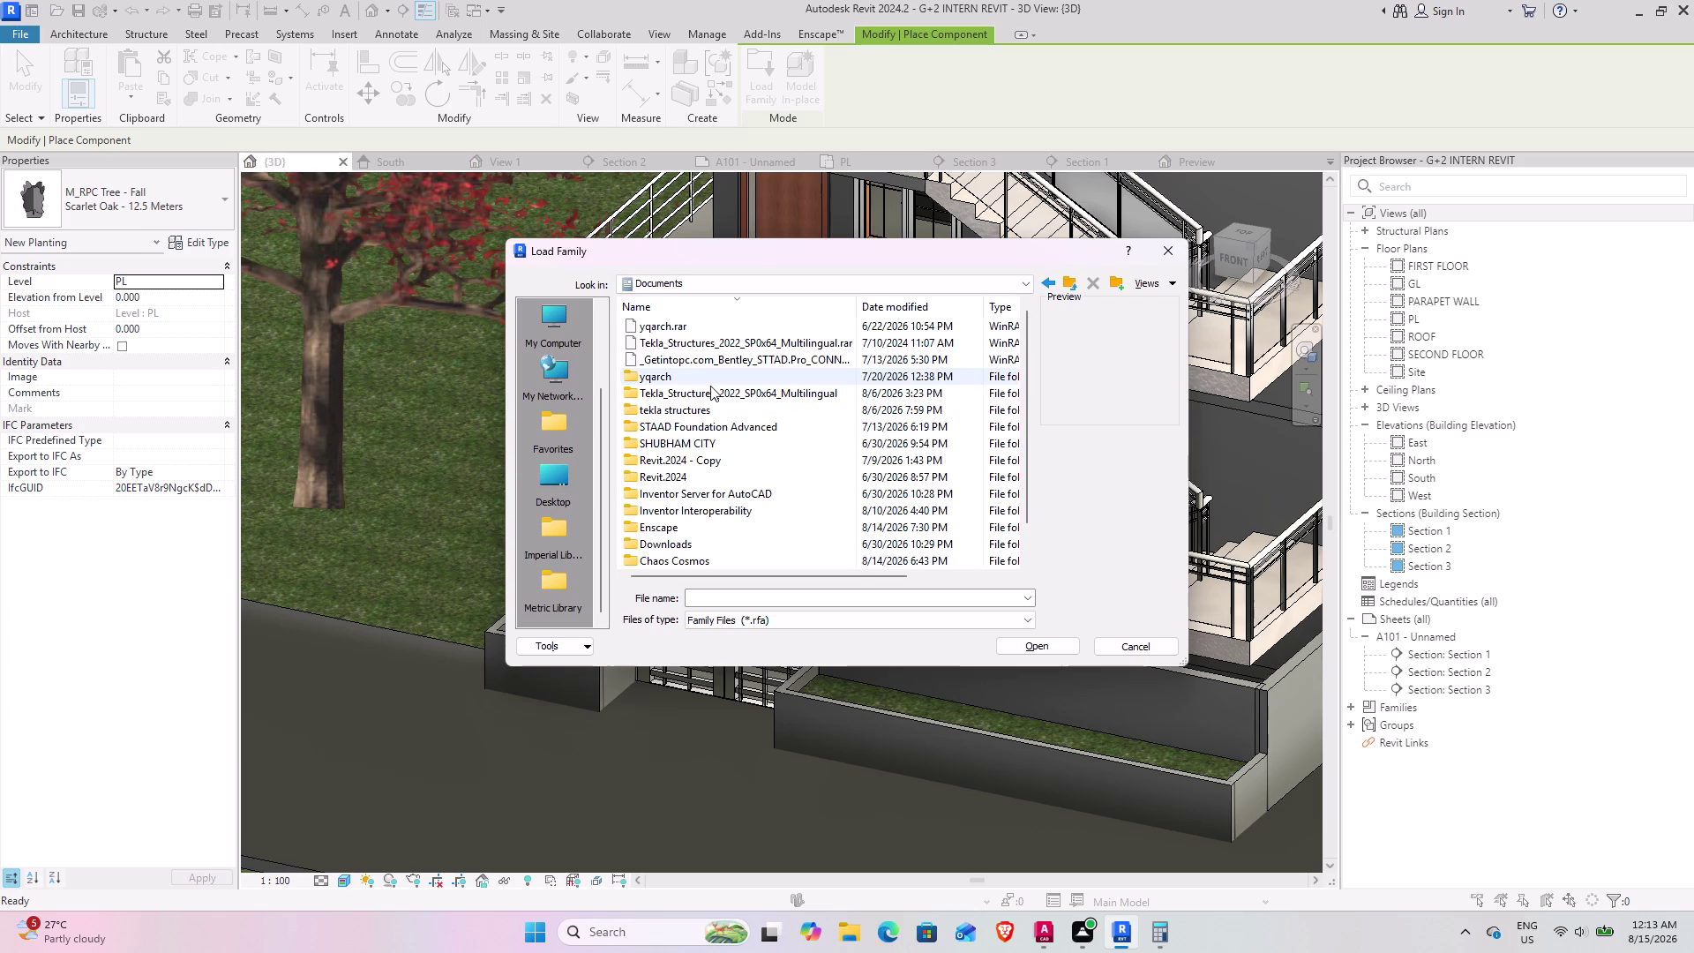
scroll(down, 3)
click(706, 413)
click(706, 414)
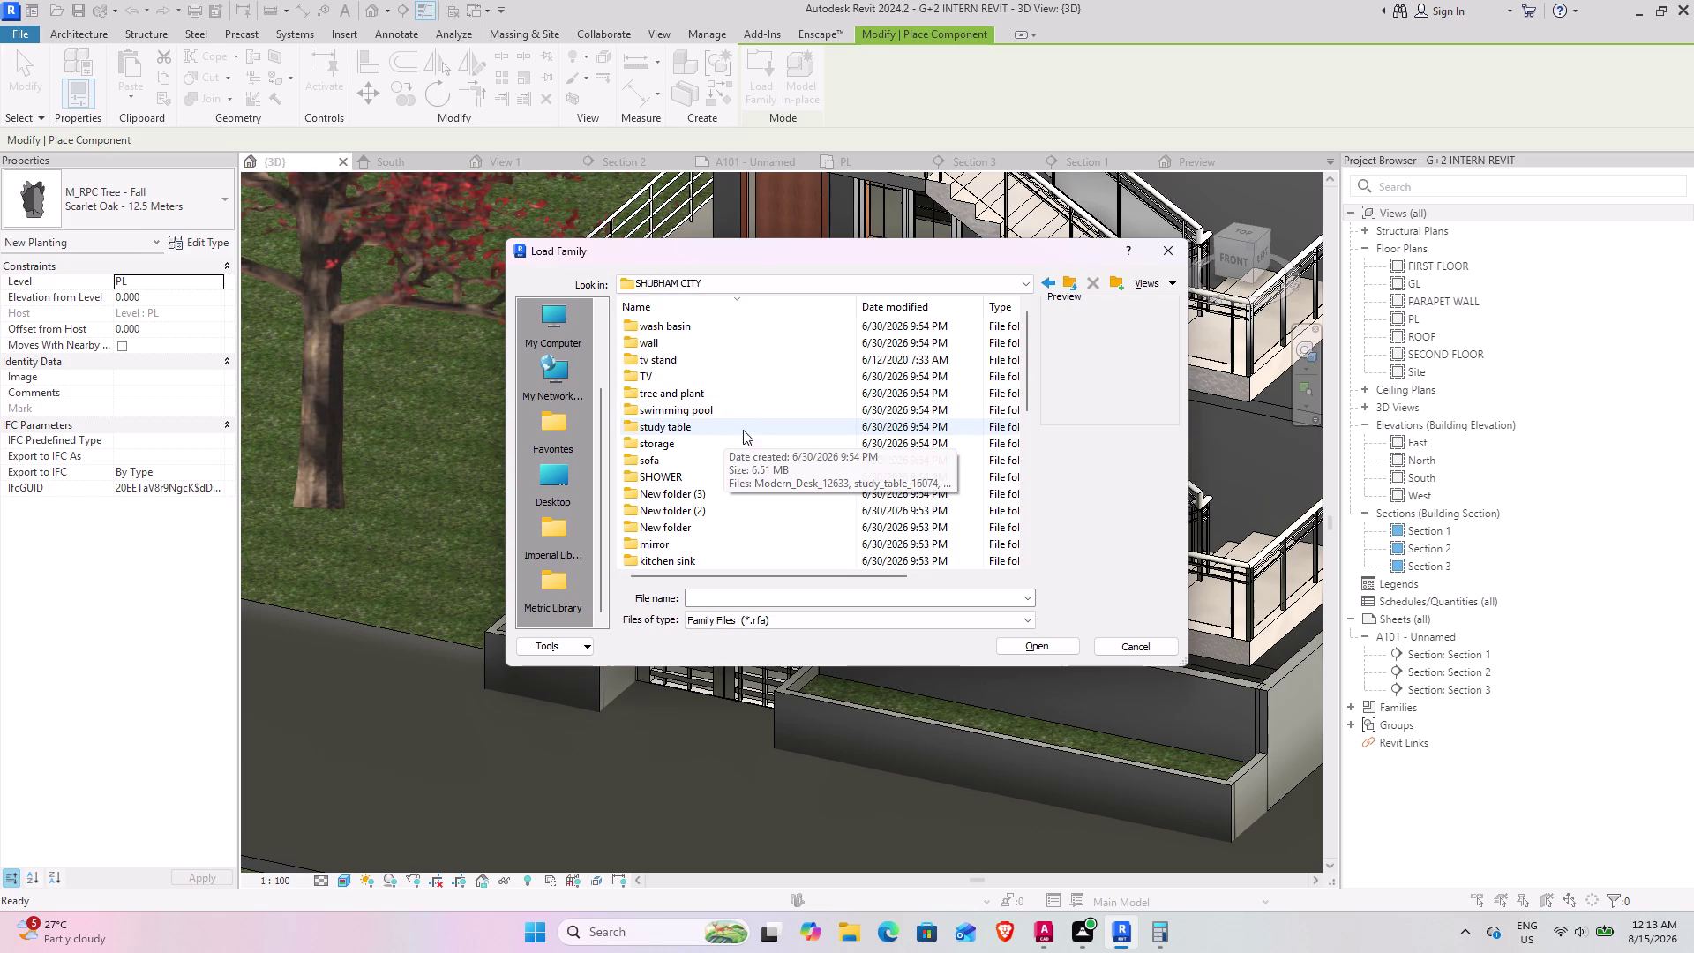
double_click(727, 395)
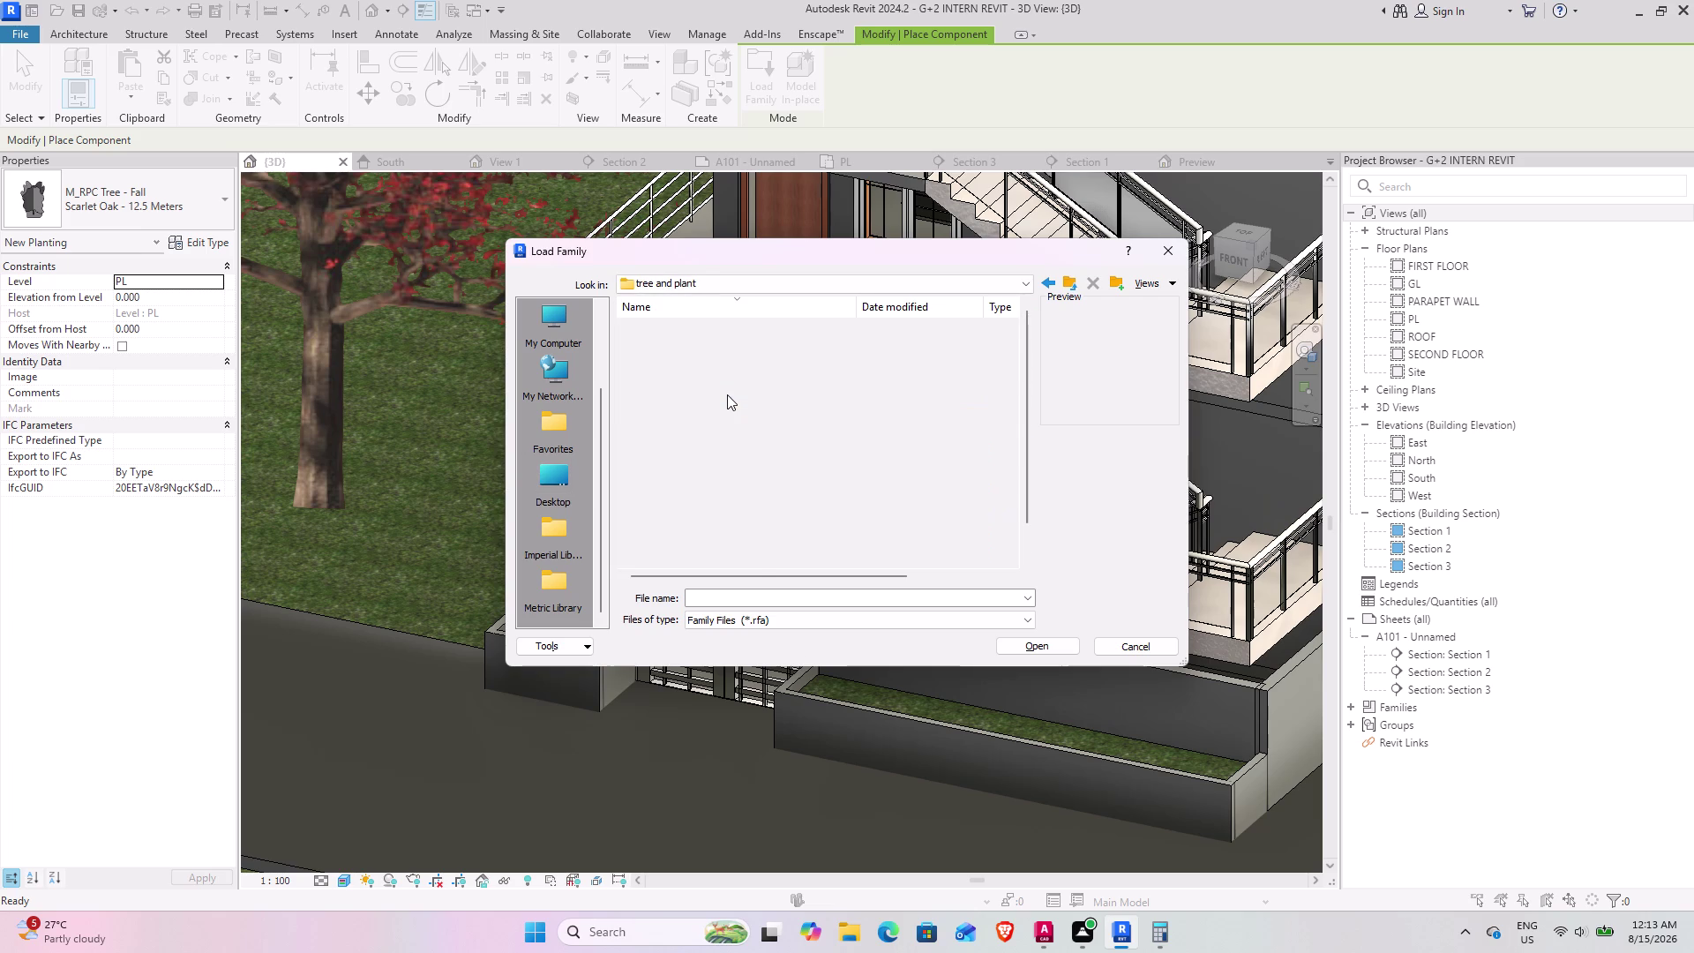
Select and load the 3D_Flower_-_Lilly2_8165 family.
scroll(up, 3)
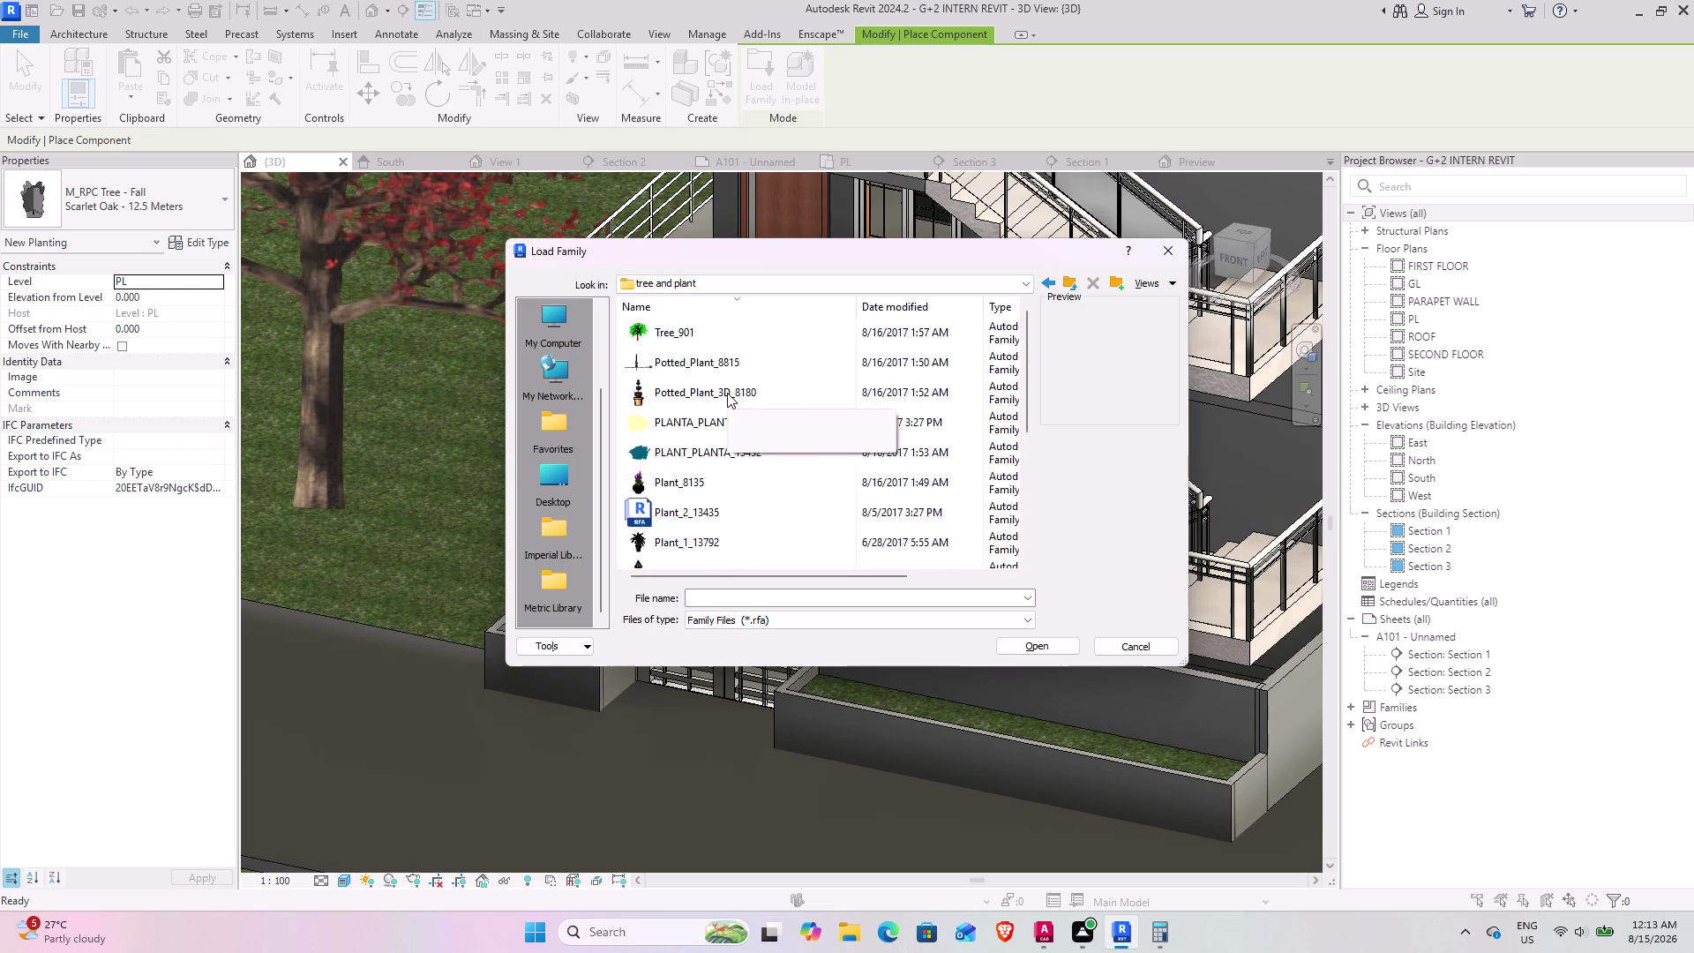
scroll(up, 3)
scroll(up, 3)
scroll(down, 3)
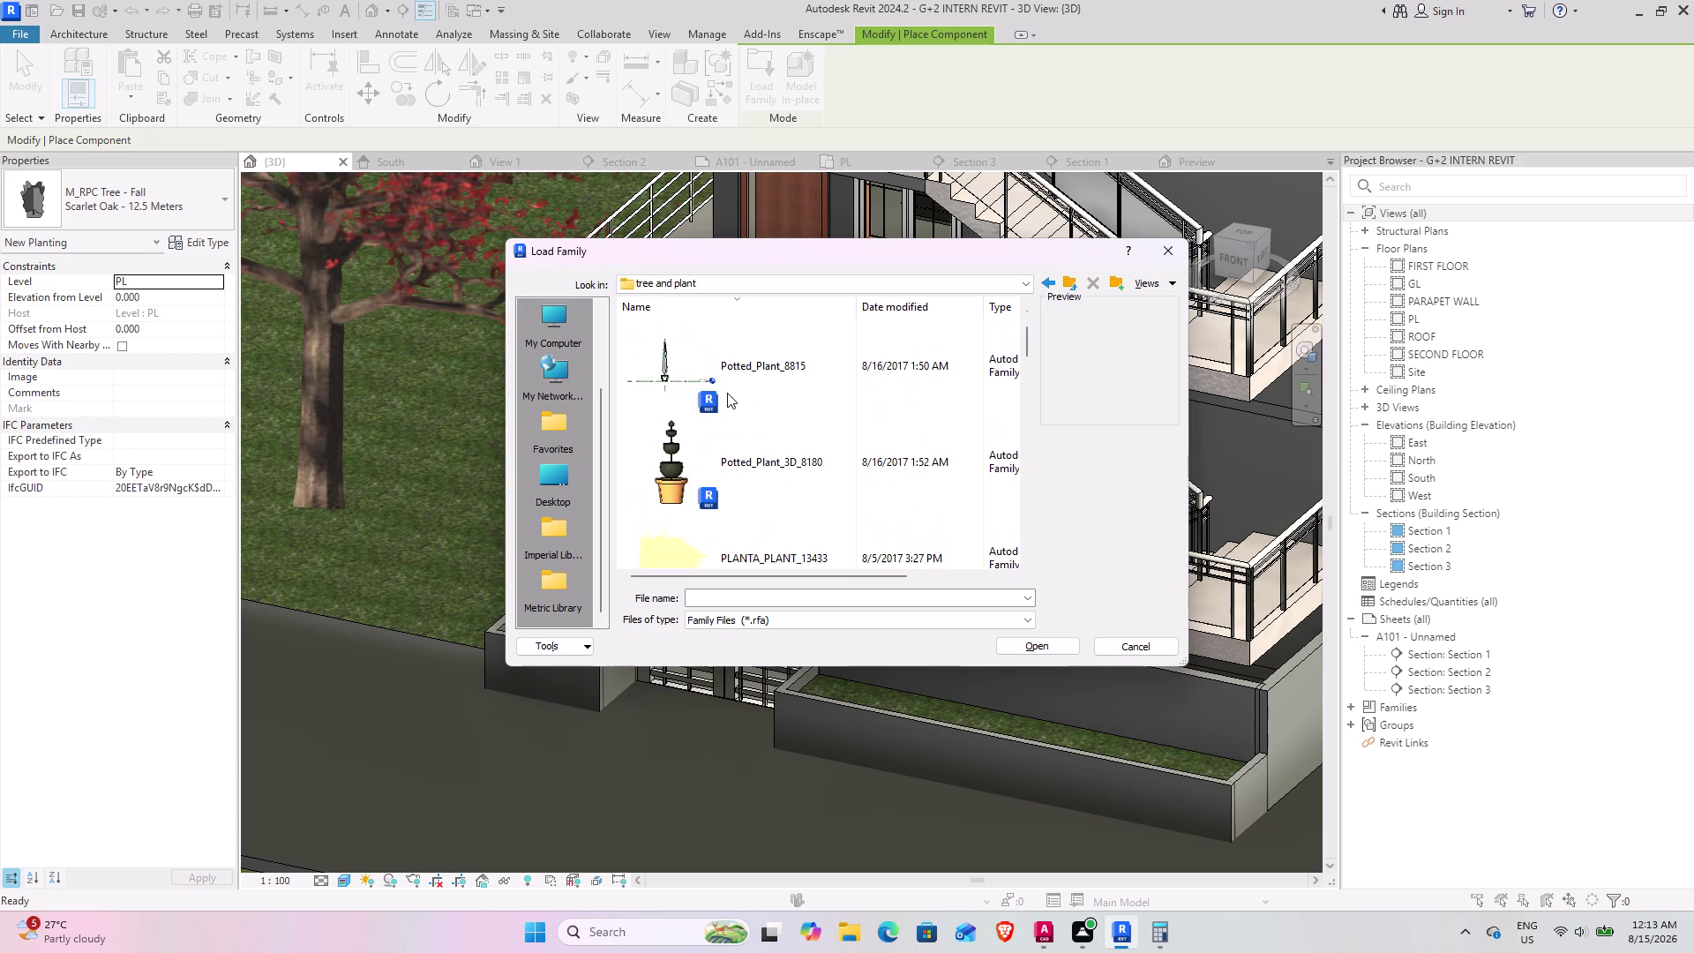
scroll(down, 3)
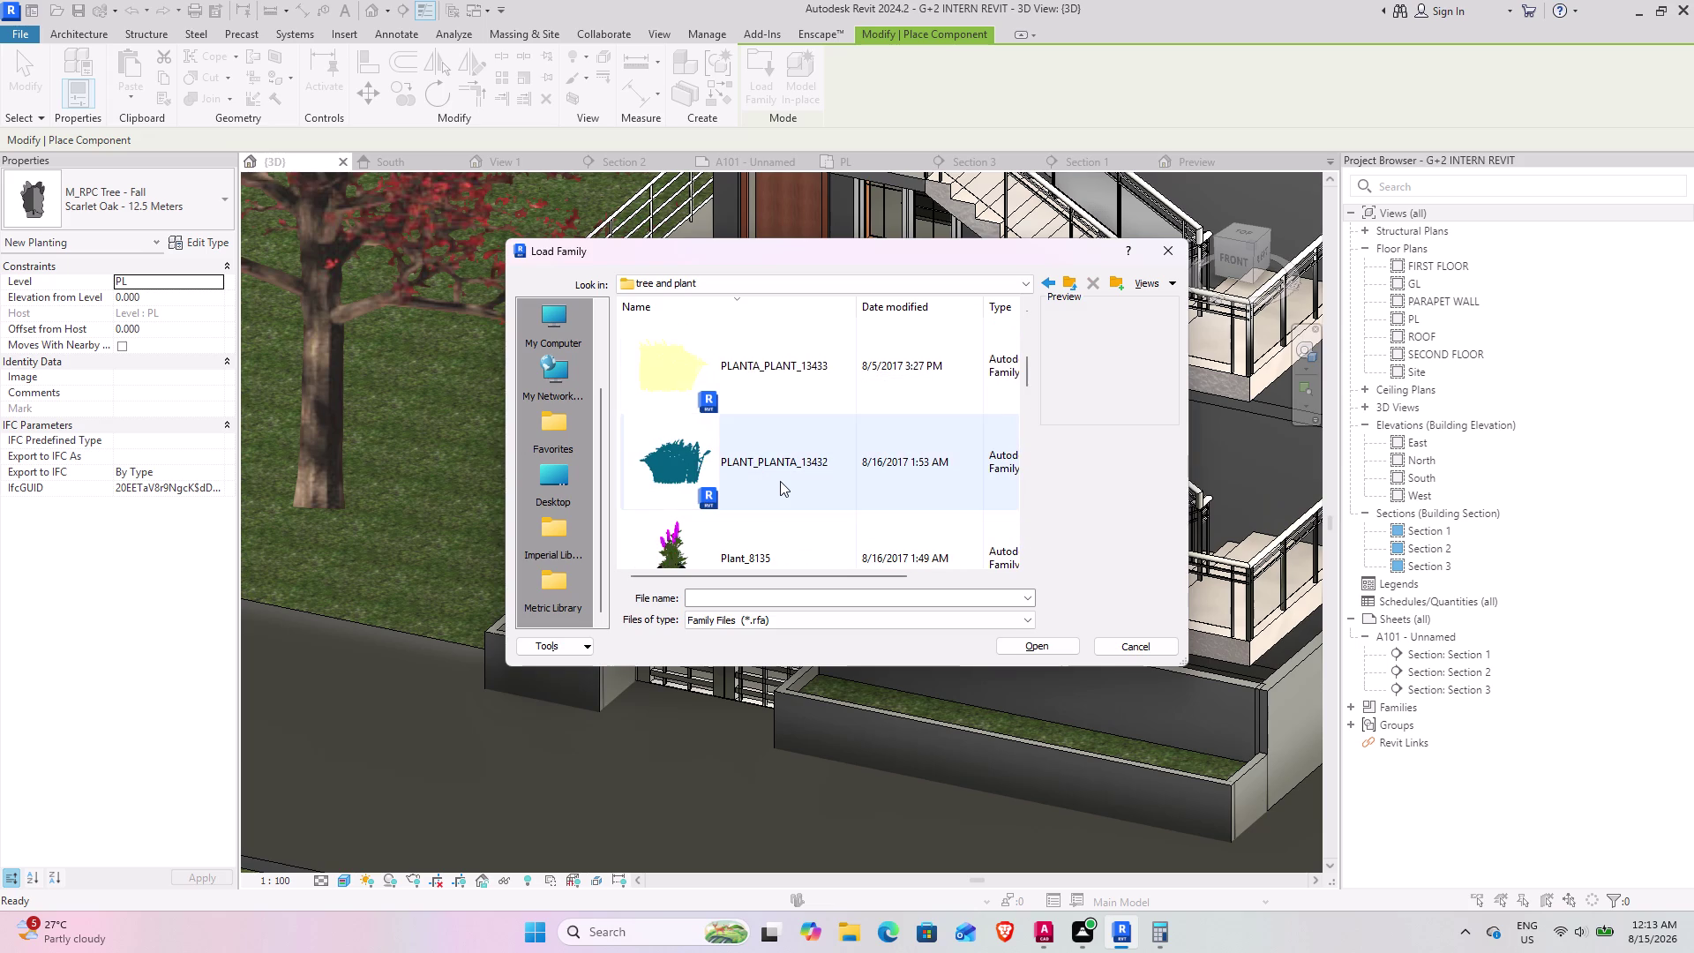
scroll(down, 3)
scroll(down, 3)
scroll(down, 3)
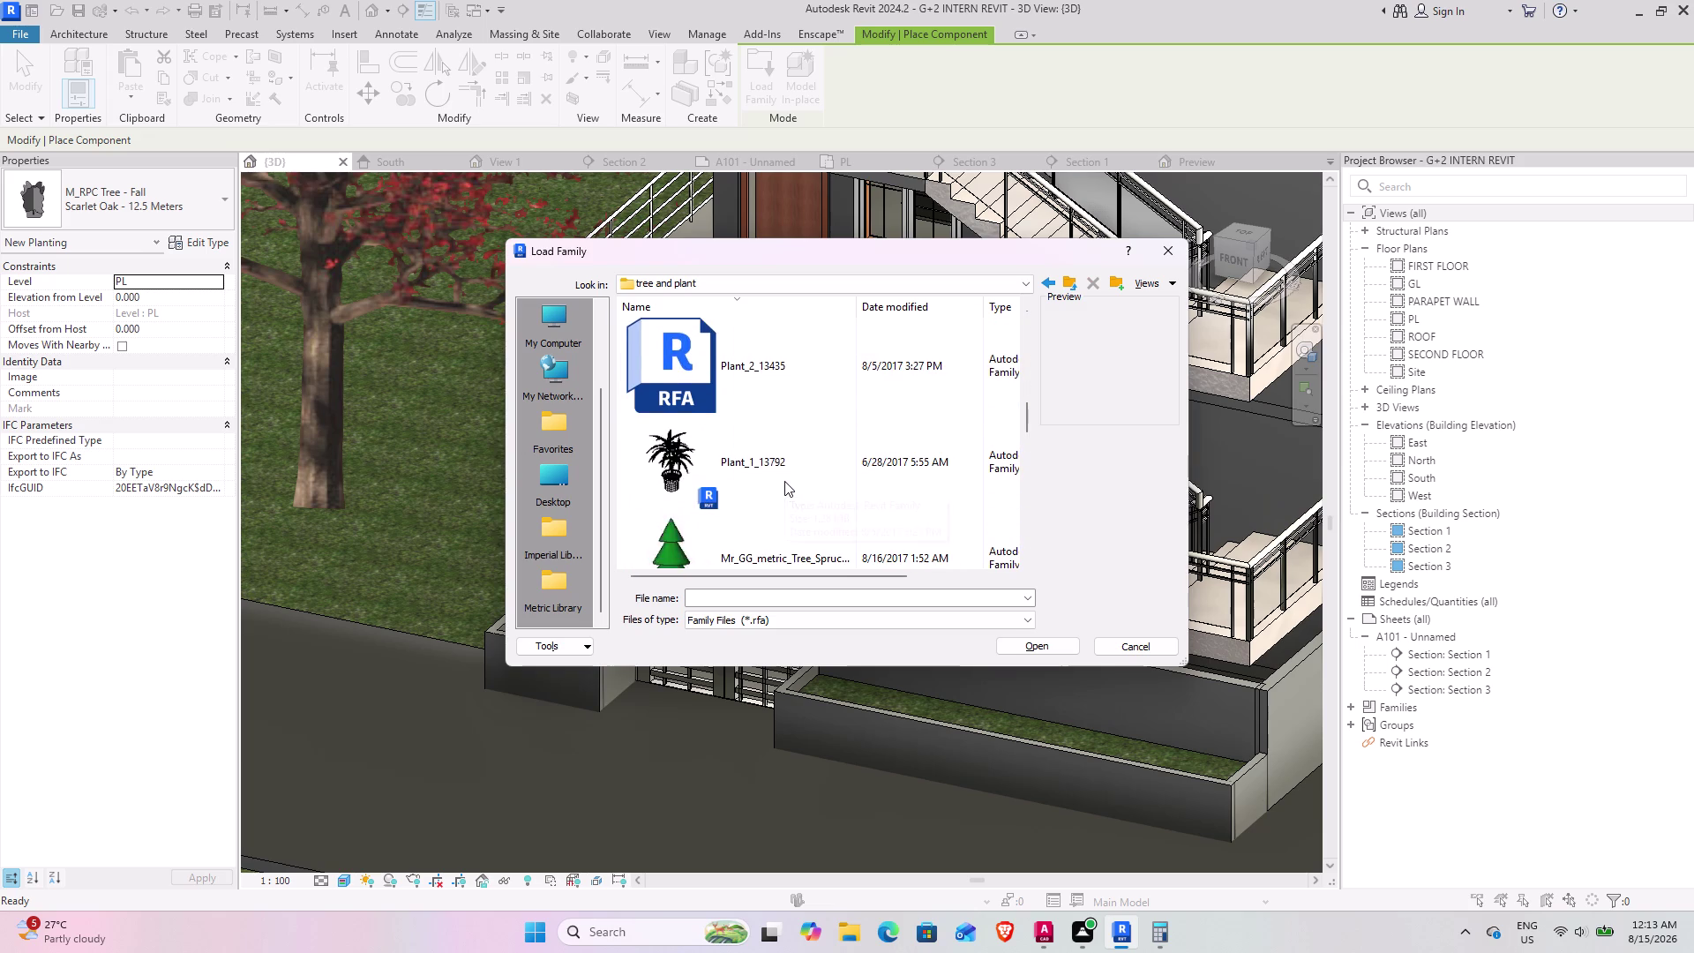
scroll(down, 3)
scroll(down, 3)
scroll(down, 3)
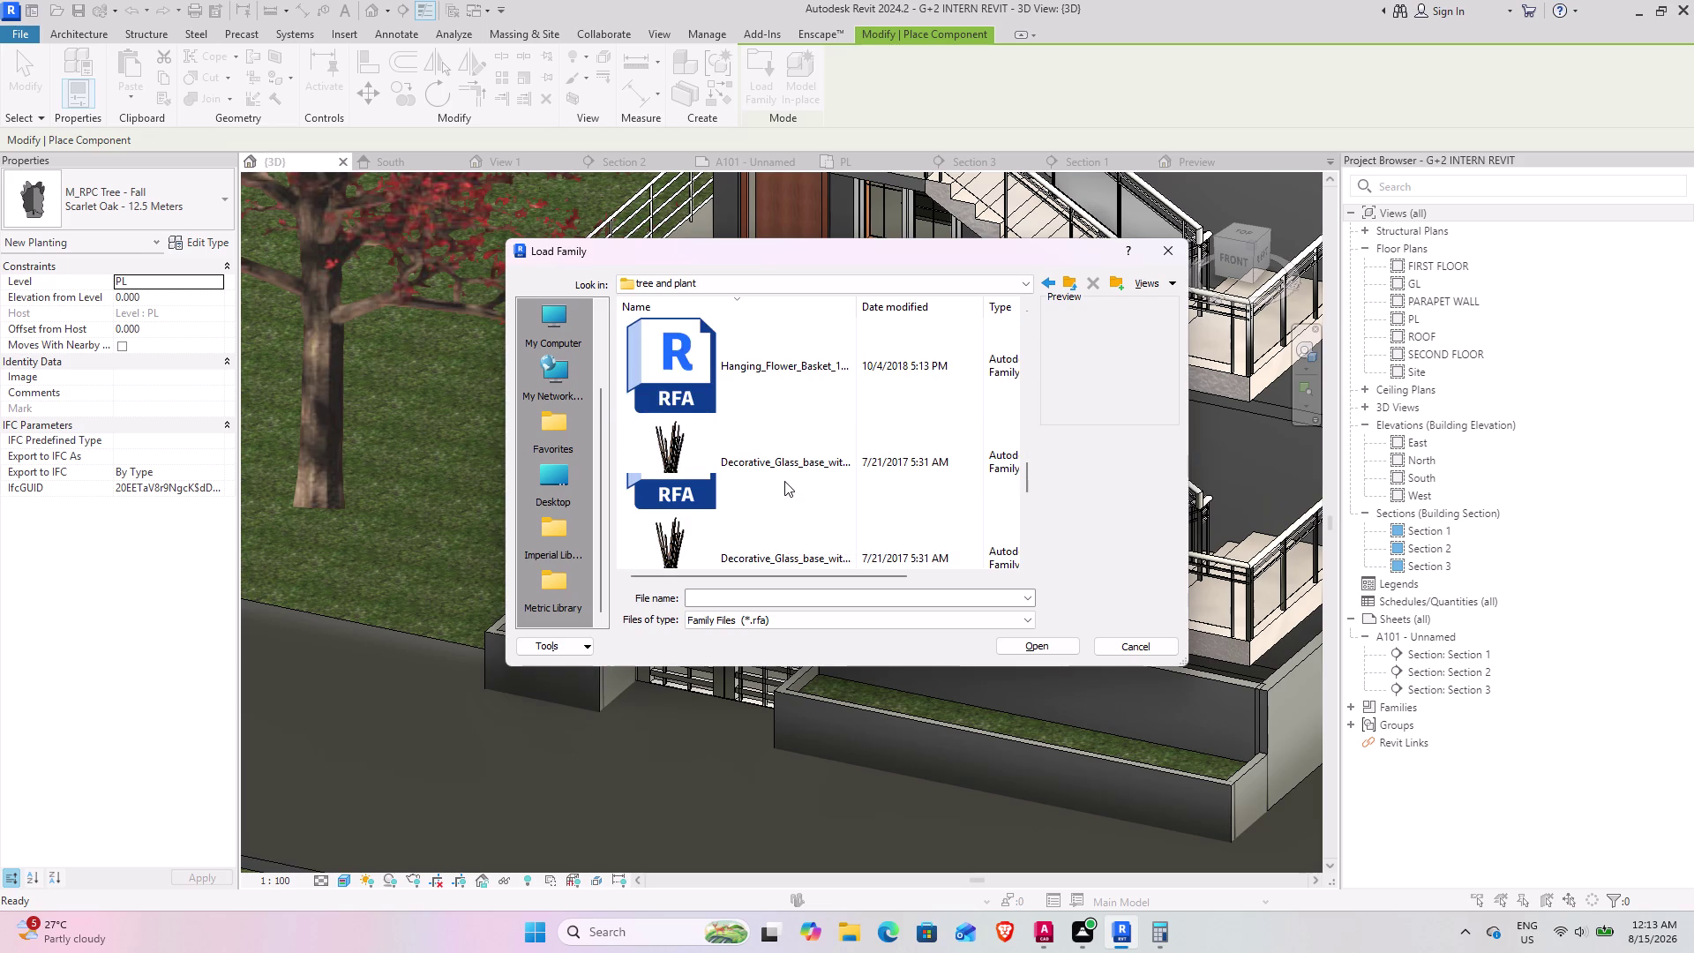
scroll(down, 3)
scroll(down, 3)
scroll(down, 3)
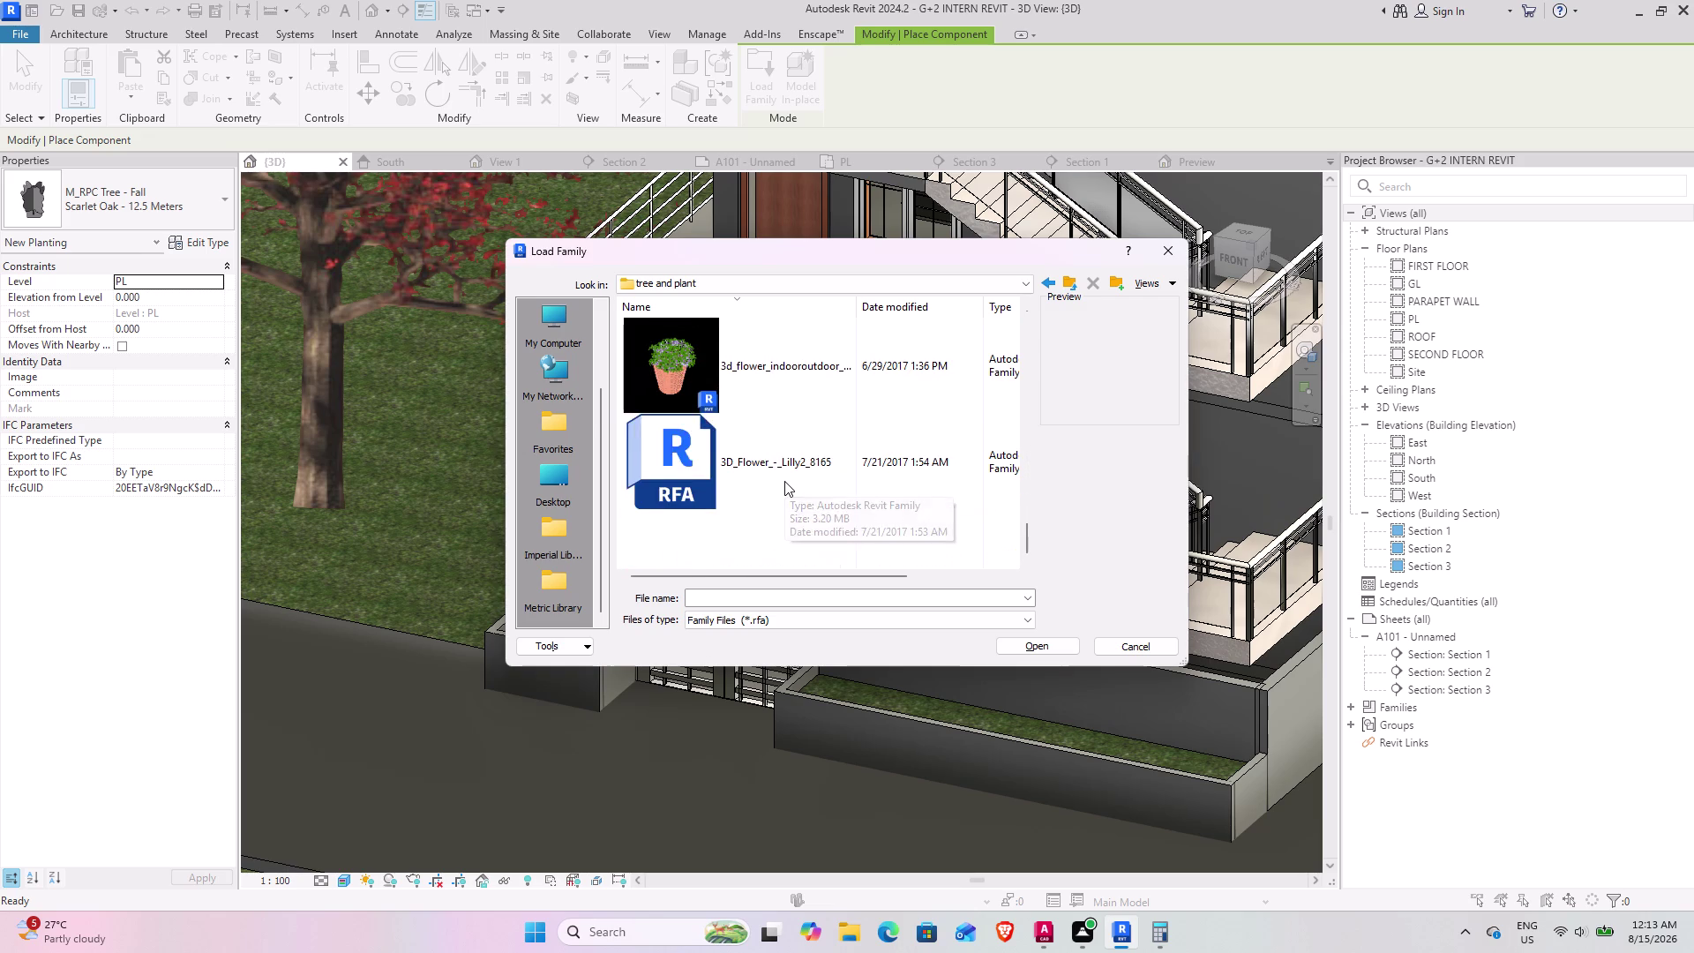
scroll(down, 3)
click(767, 465)
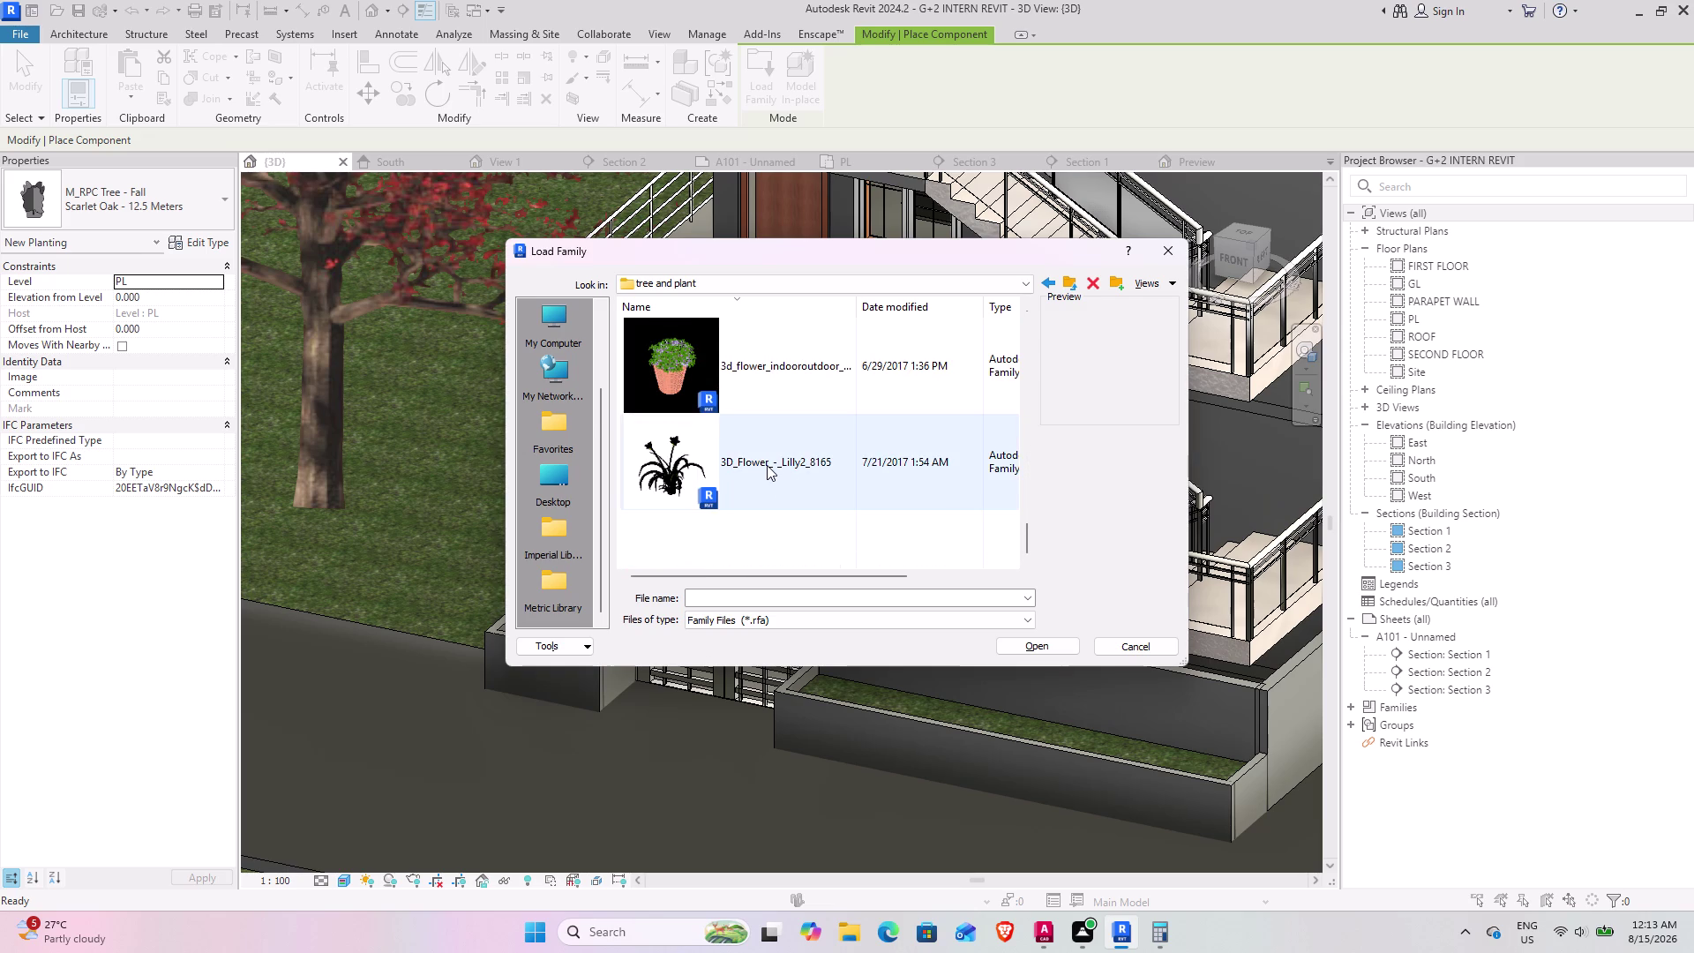
click(1058, 647)
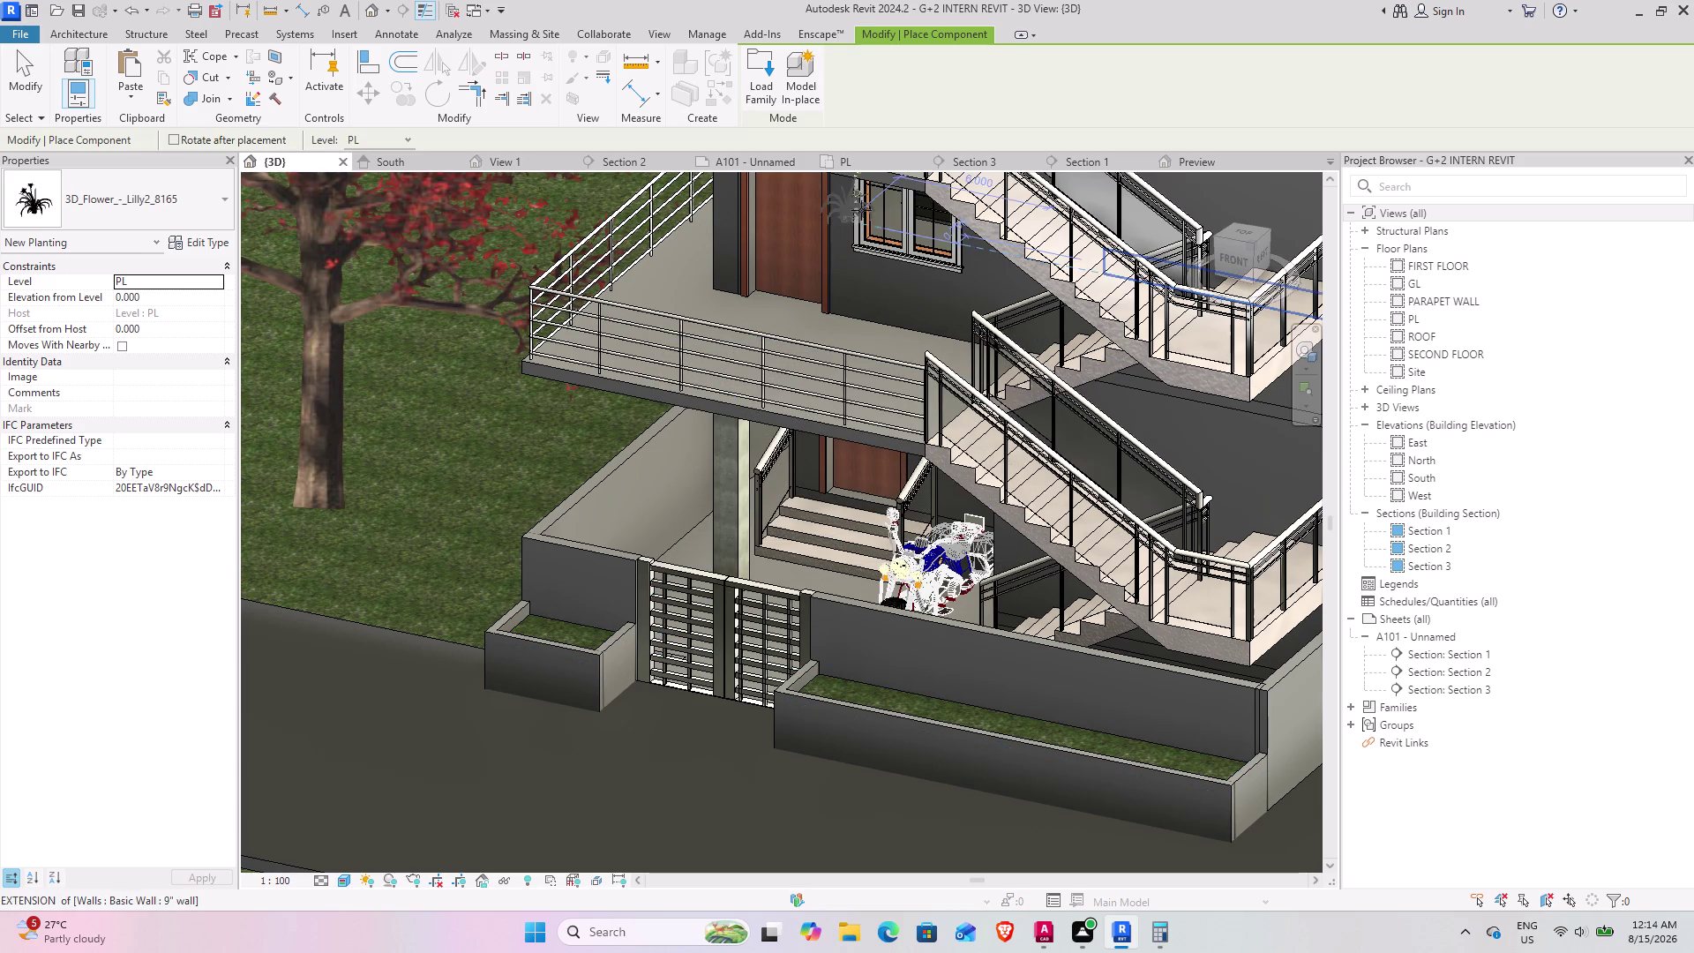
Set the lily planting's Elevation from Level to 2.000.
click(860, 163)
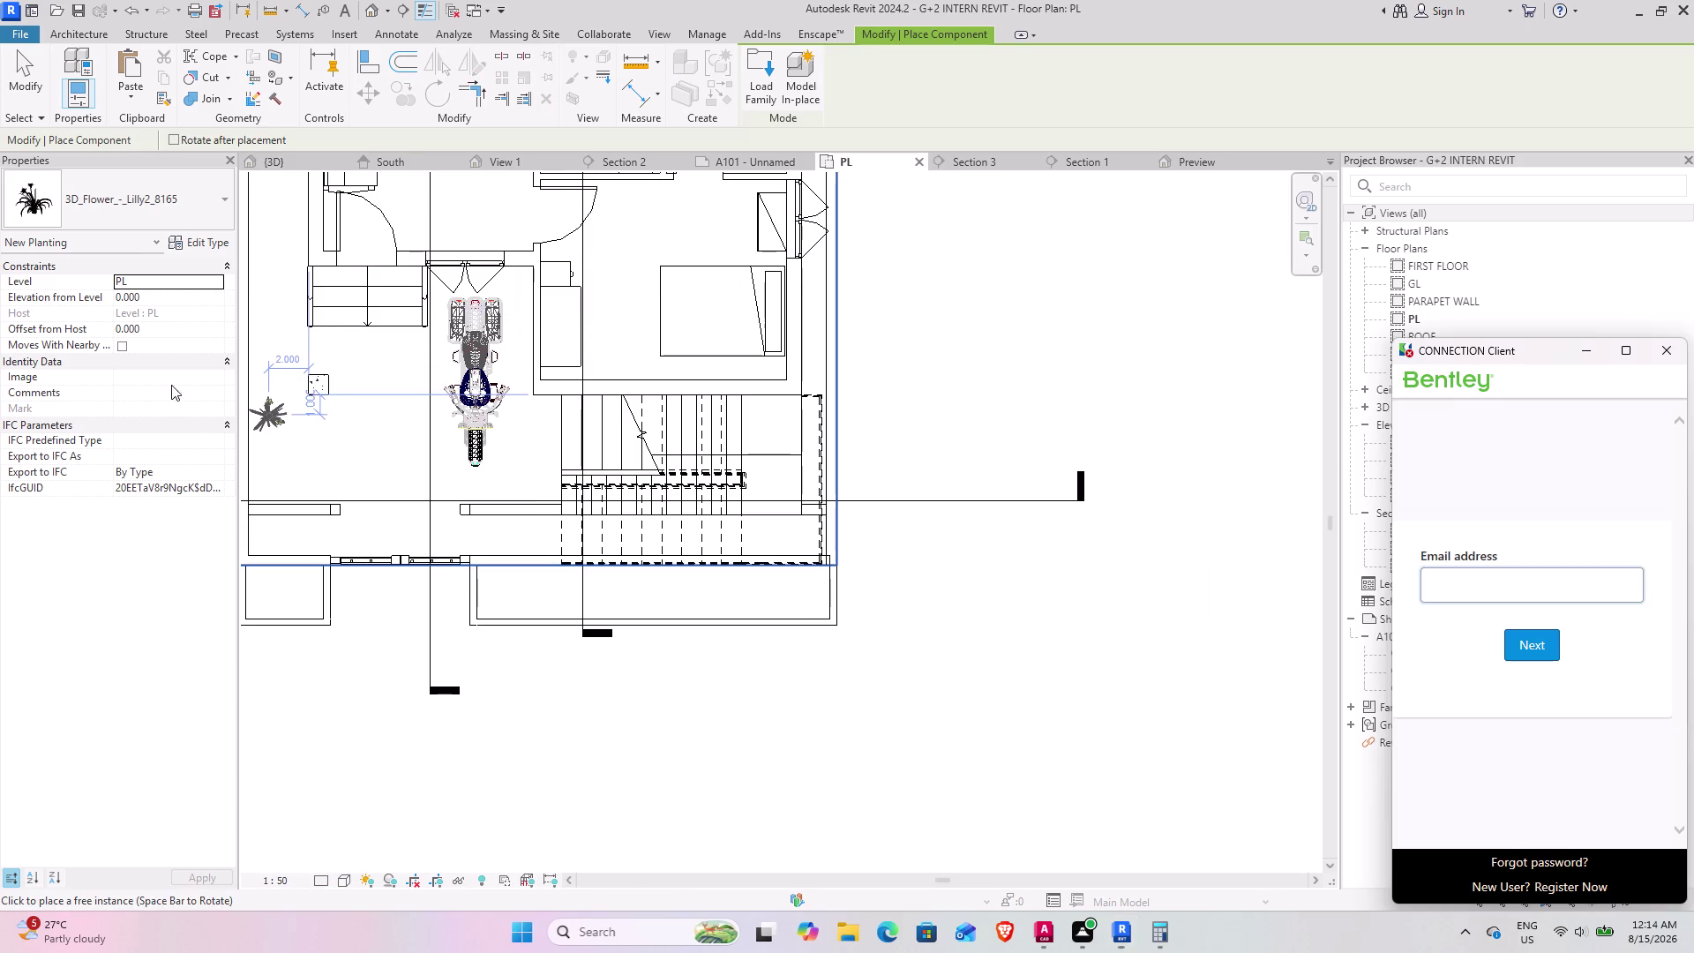
click(167, 295)
text(2)
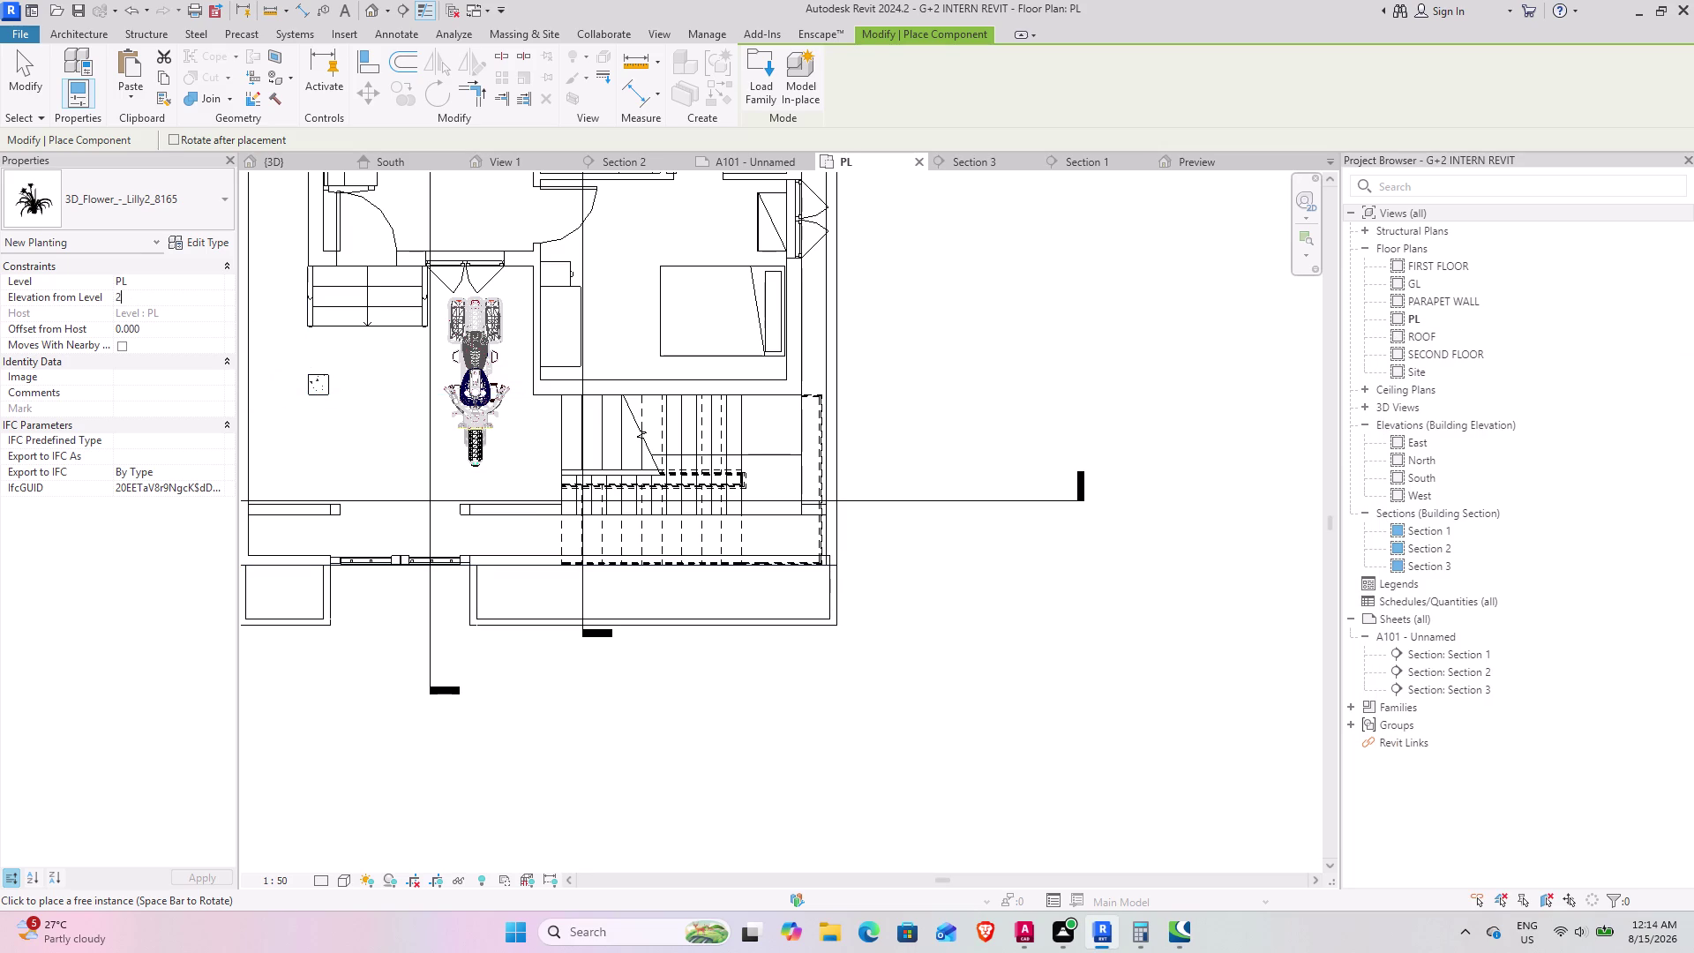
text(')
key(Return)
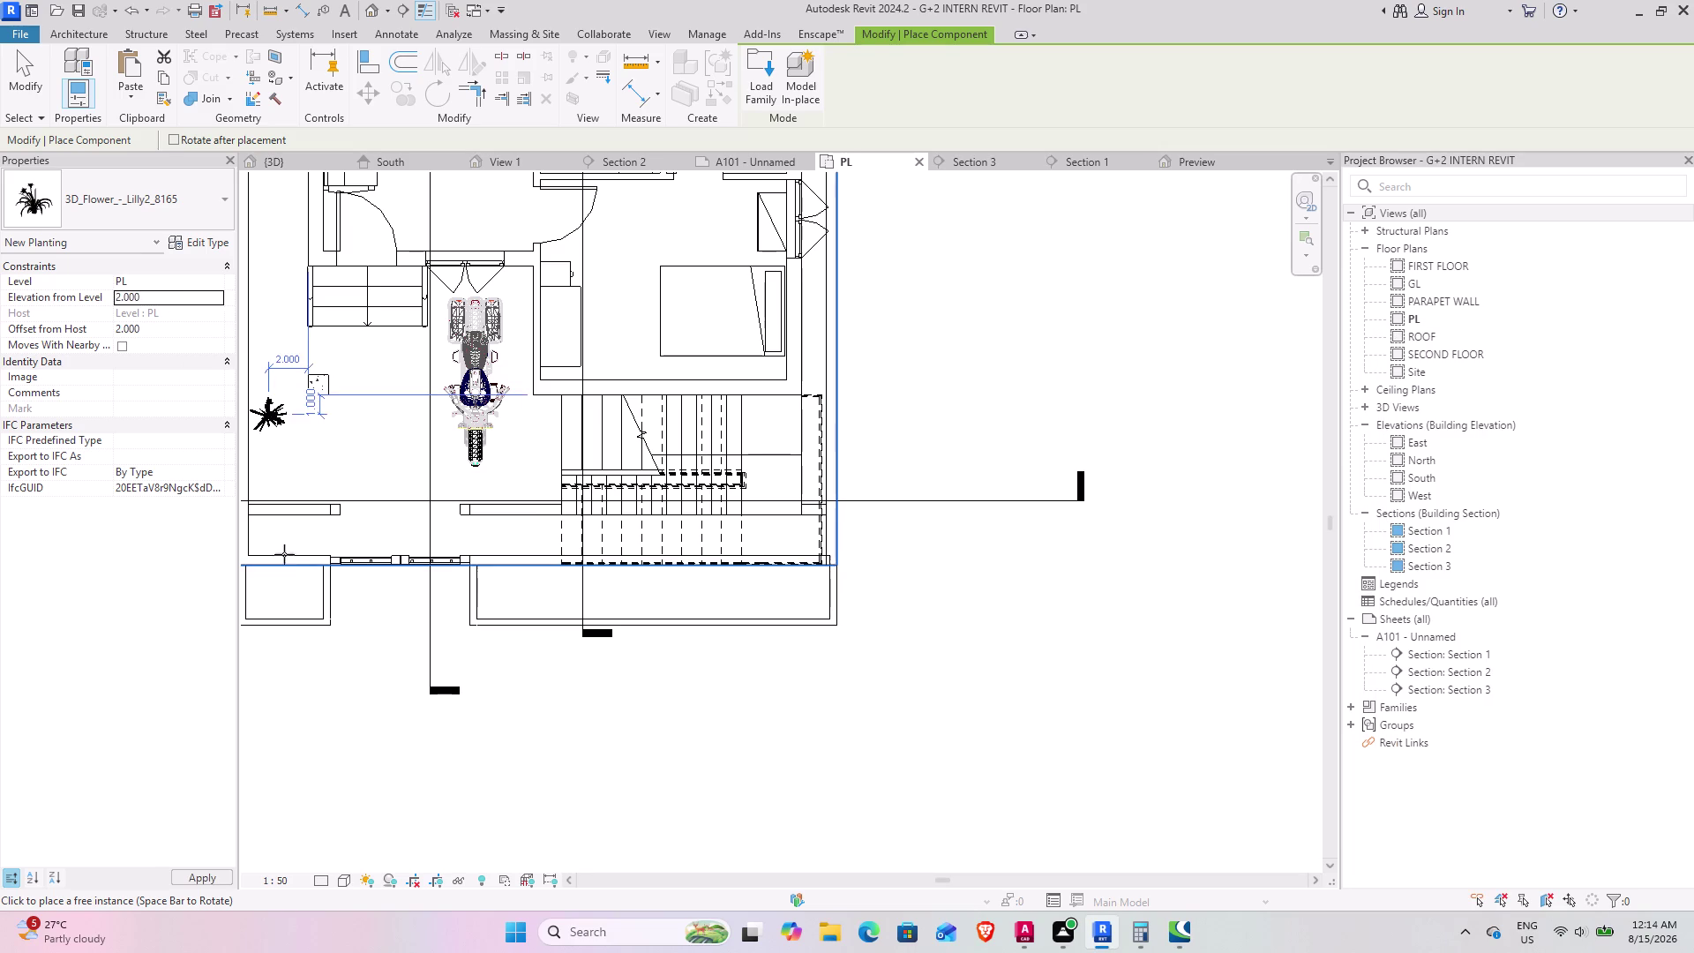
Pan to the front planters and place two lilies in the small left planter.
scroll(up, 3)
middle_drag(296, 596, 454, 599)
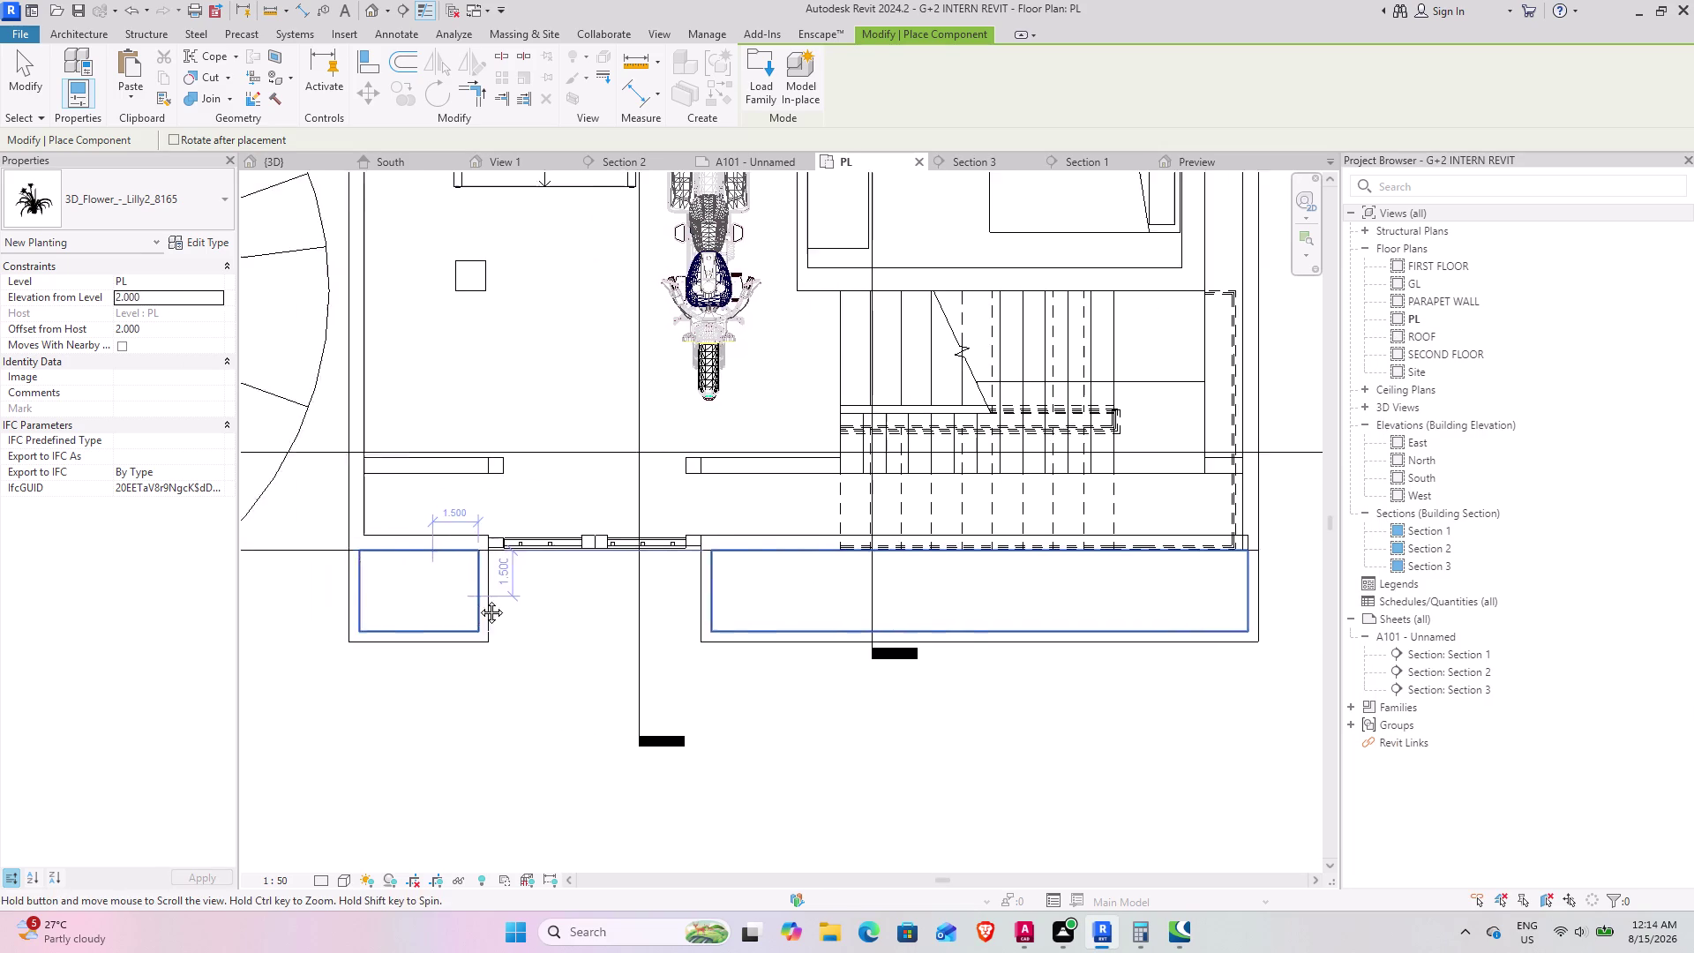
middle_drag(455, 599, 491, 598)
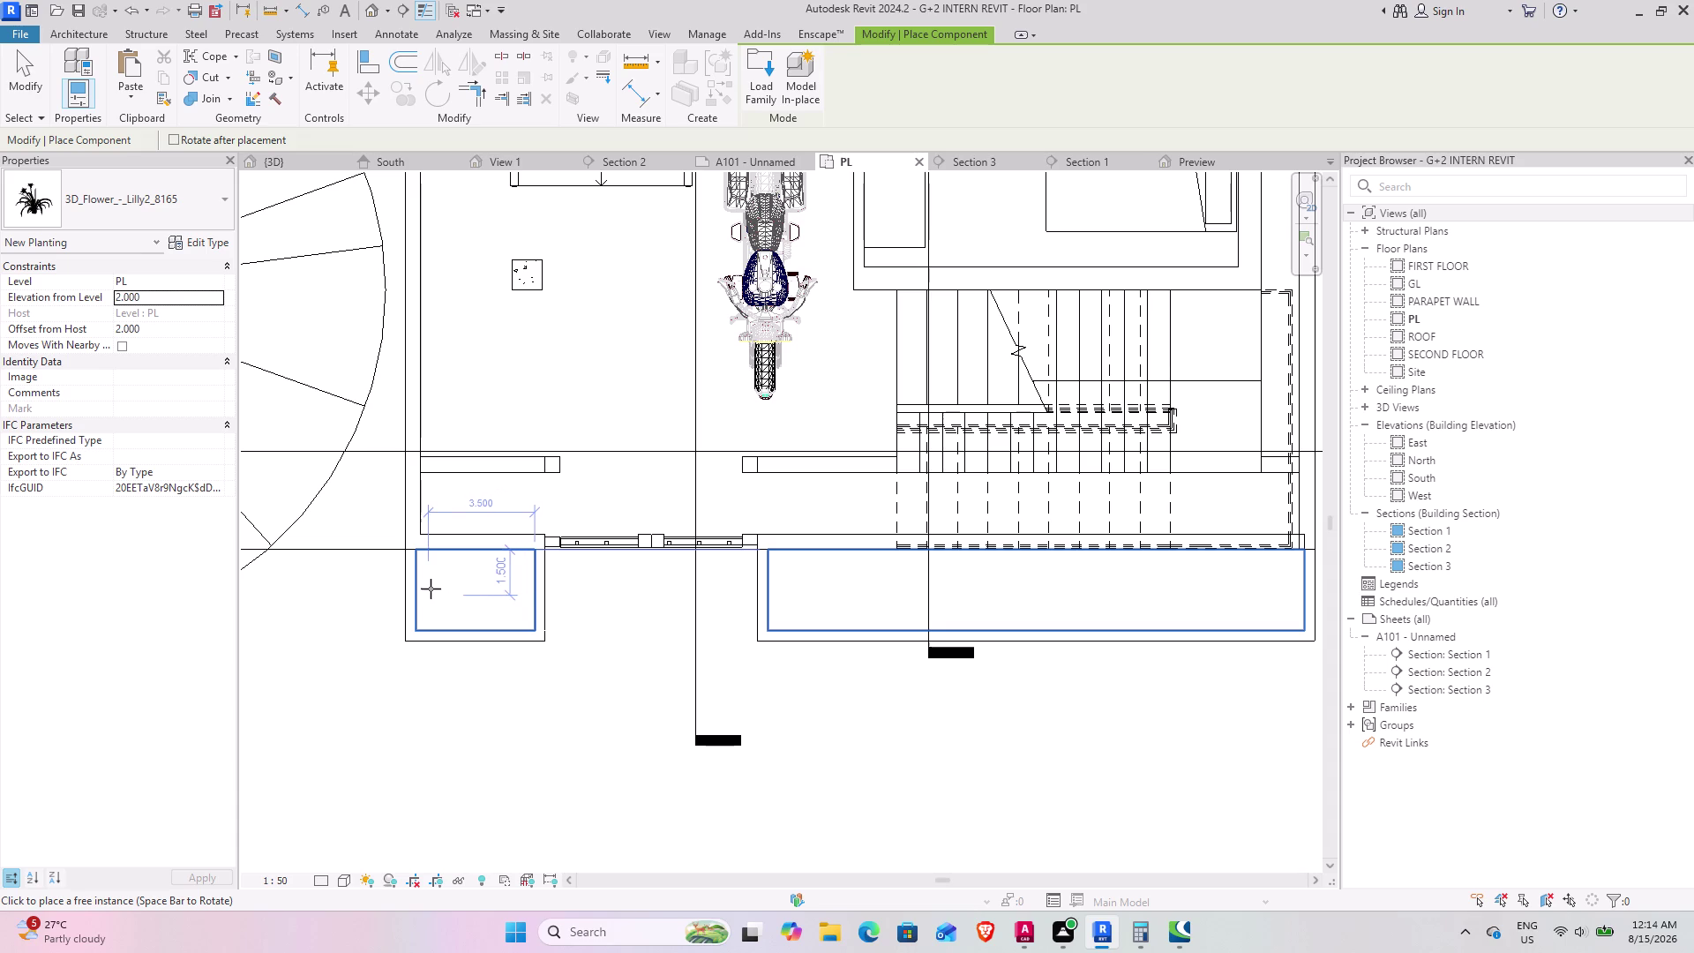
click(429, 589)
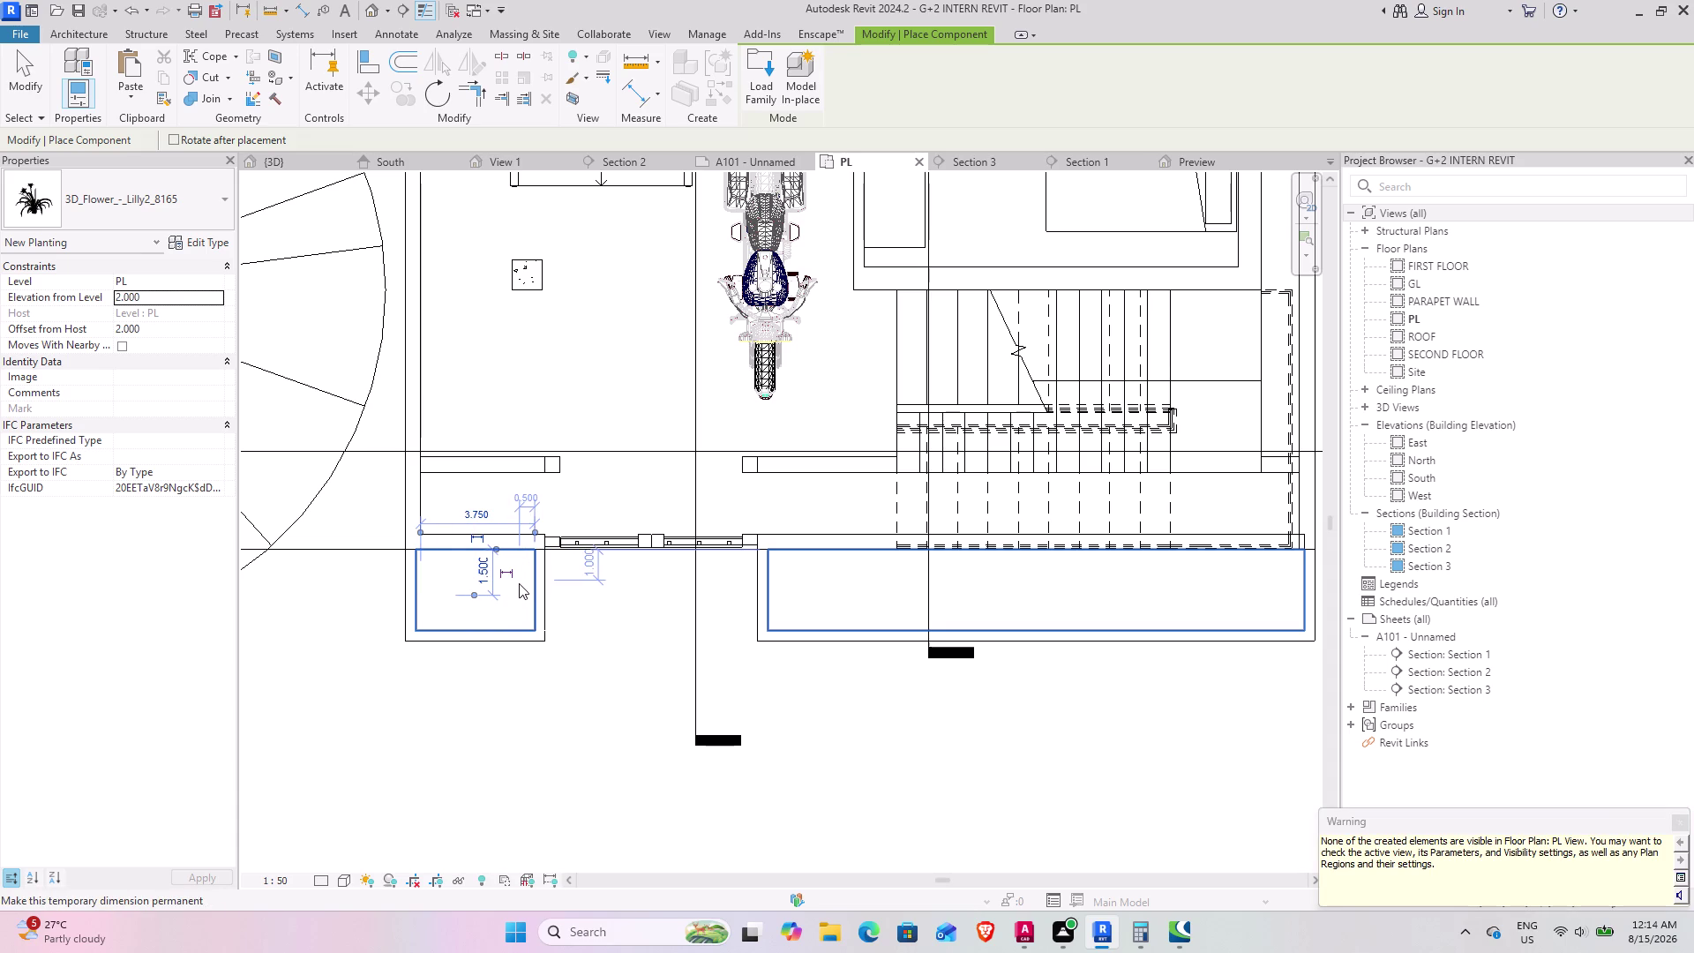
click(517, 582)
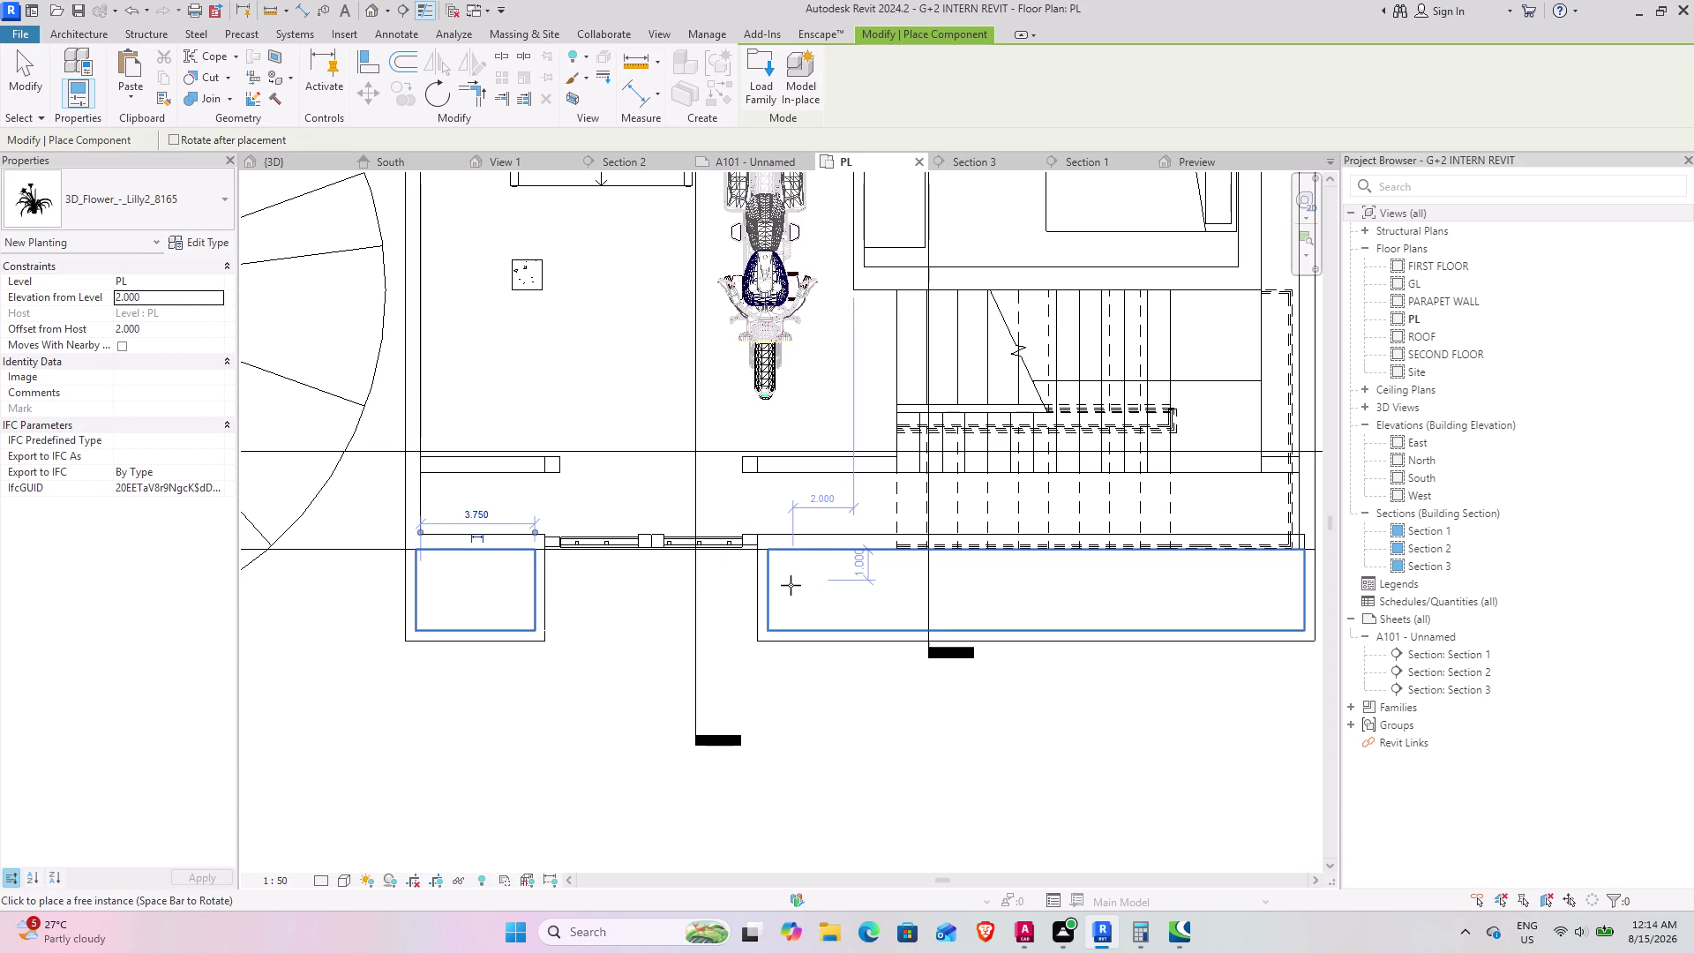
Place lilies along the long right planter to its end, then finish and switch to 3D.
click(783, 590)
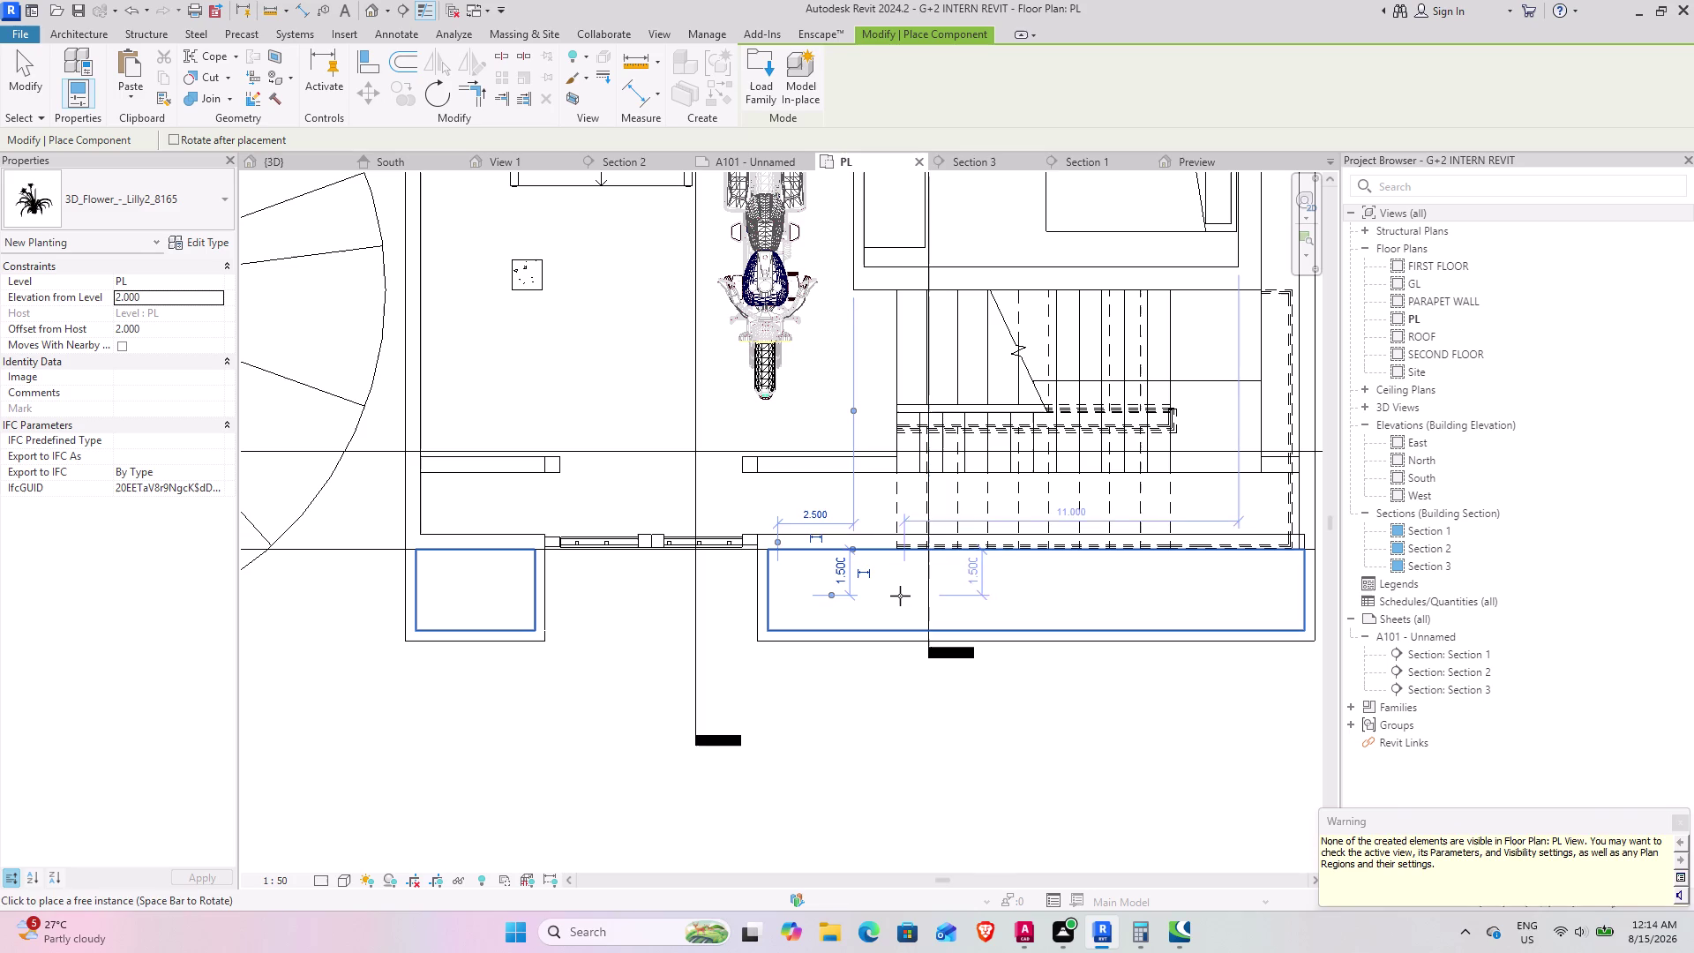
click(895, 592)
click(958, 581)
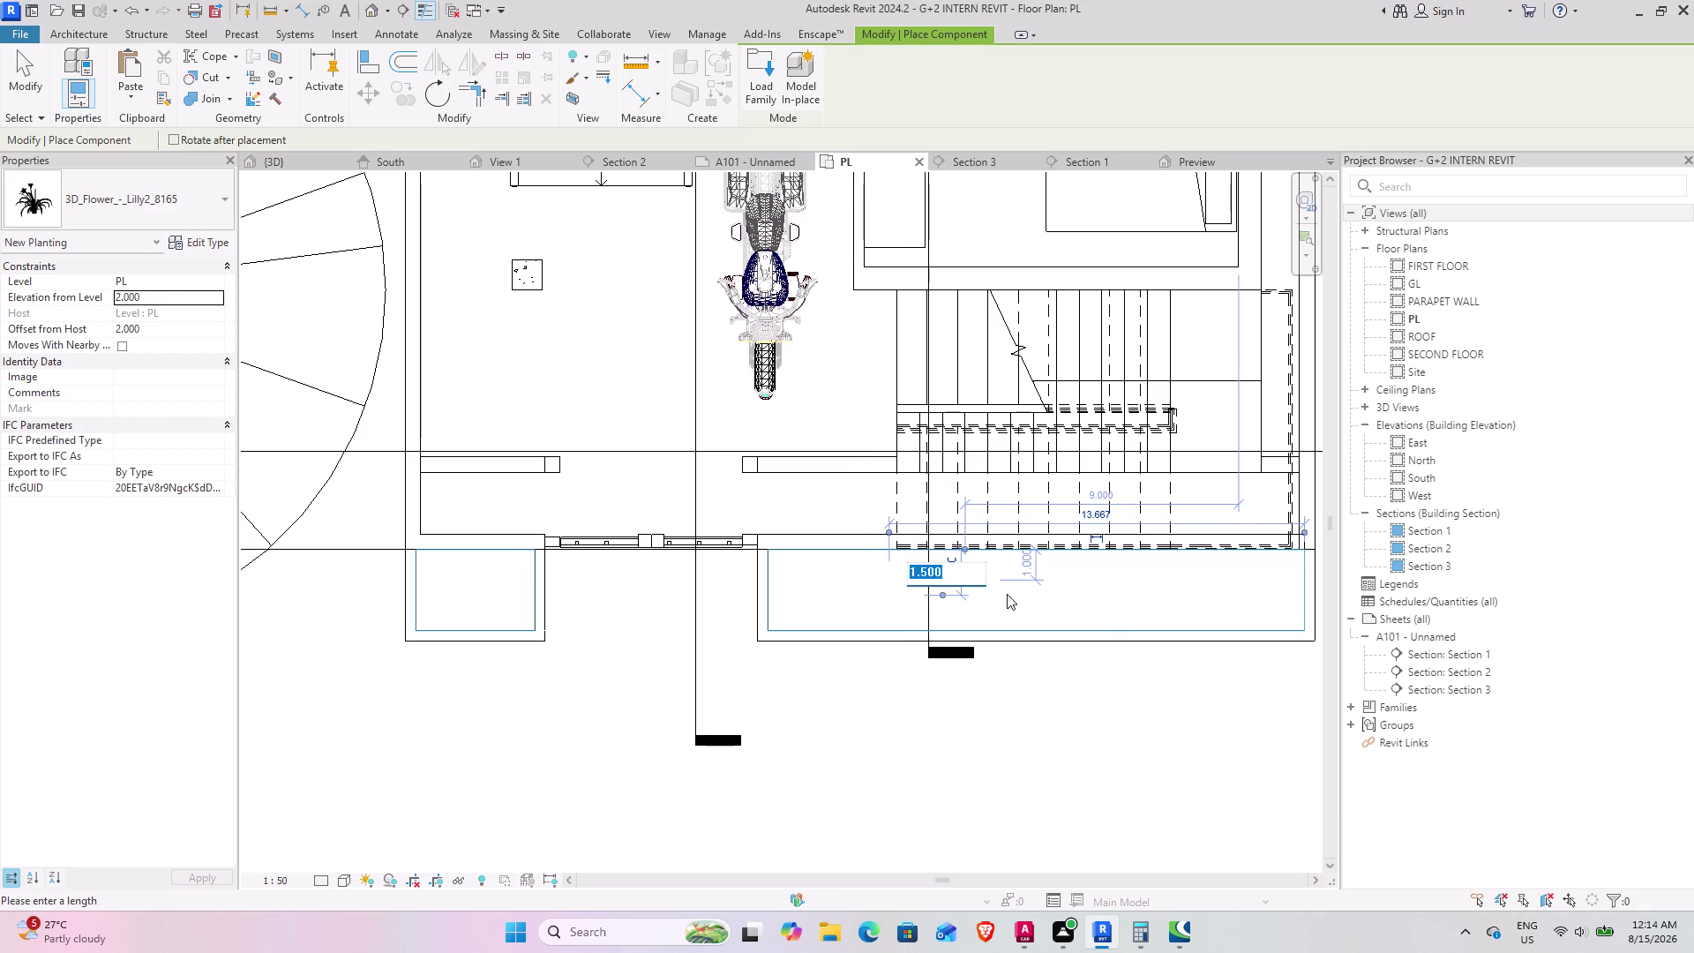
click(1007, 594)
click(1009, 595)
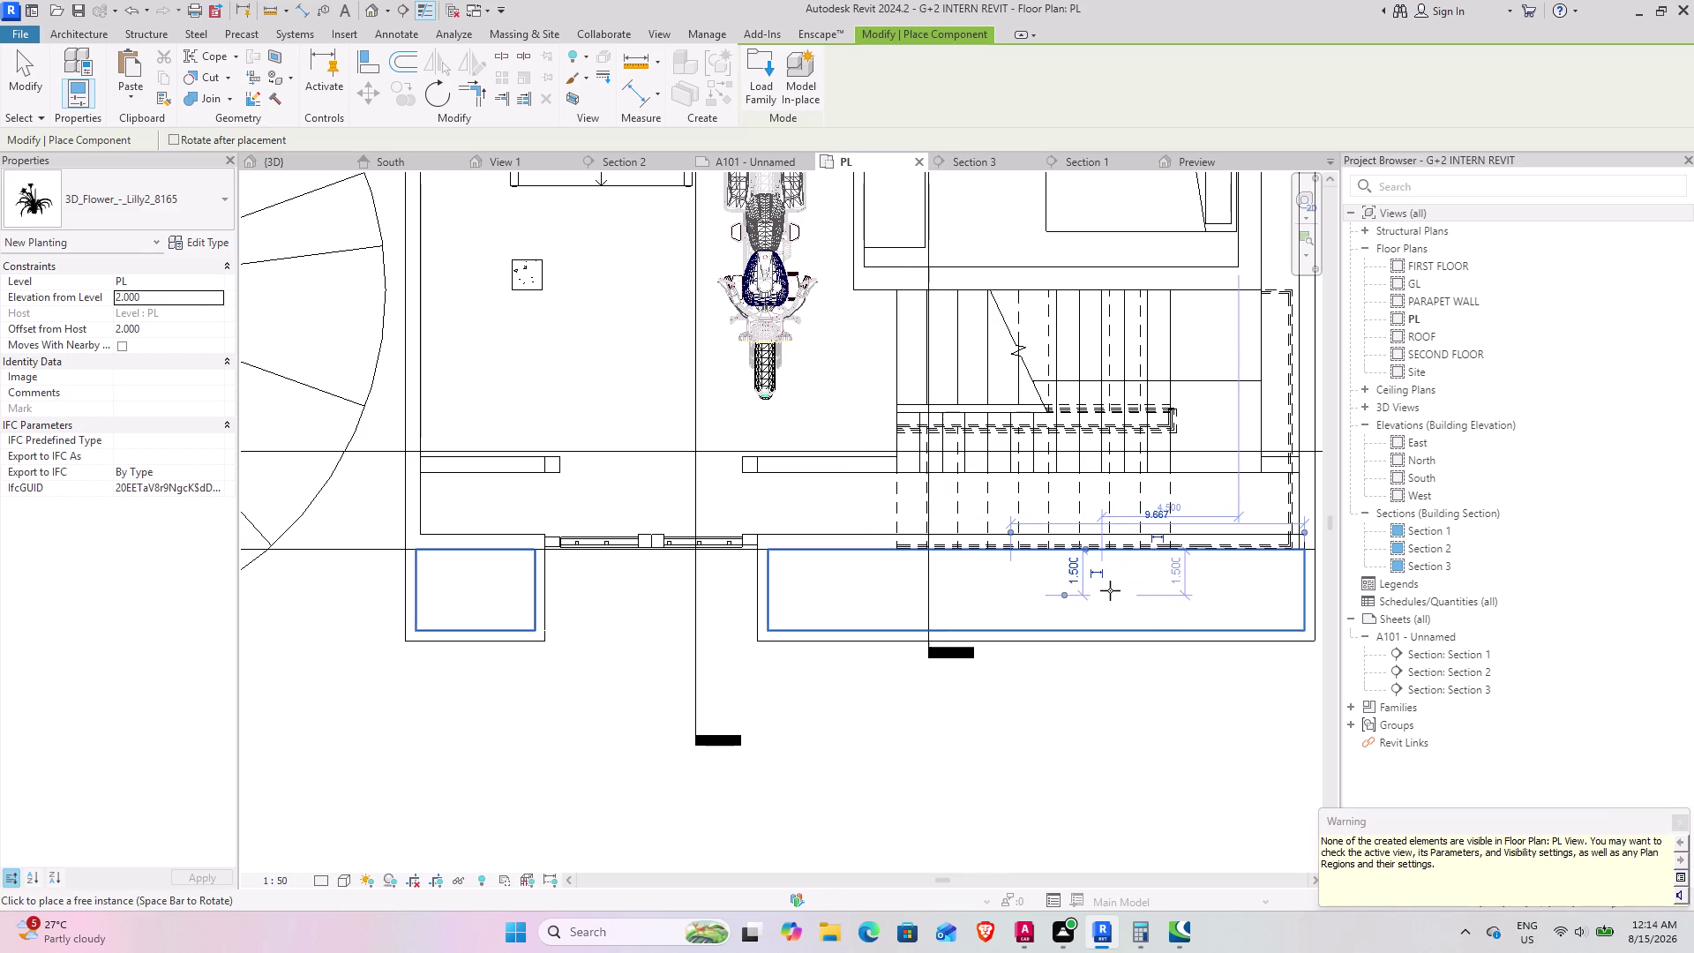
click(1110, 590)
click(1207, 593)
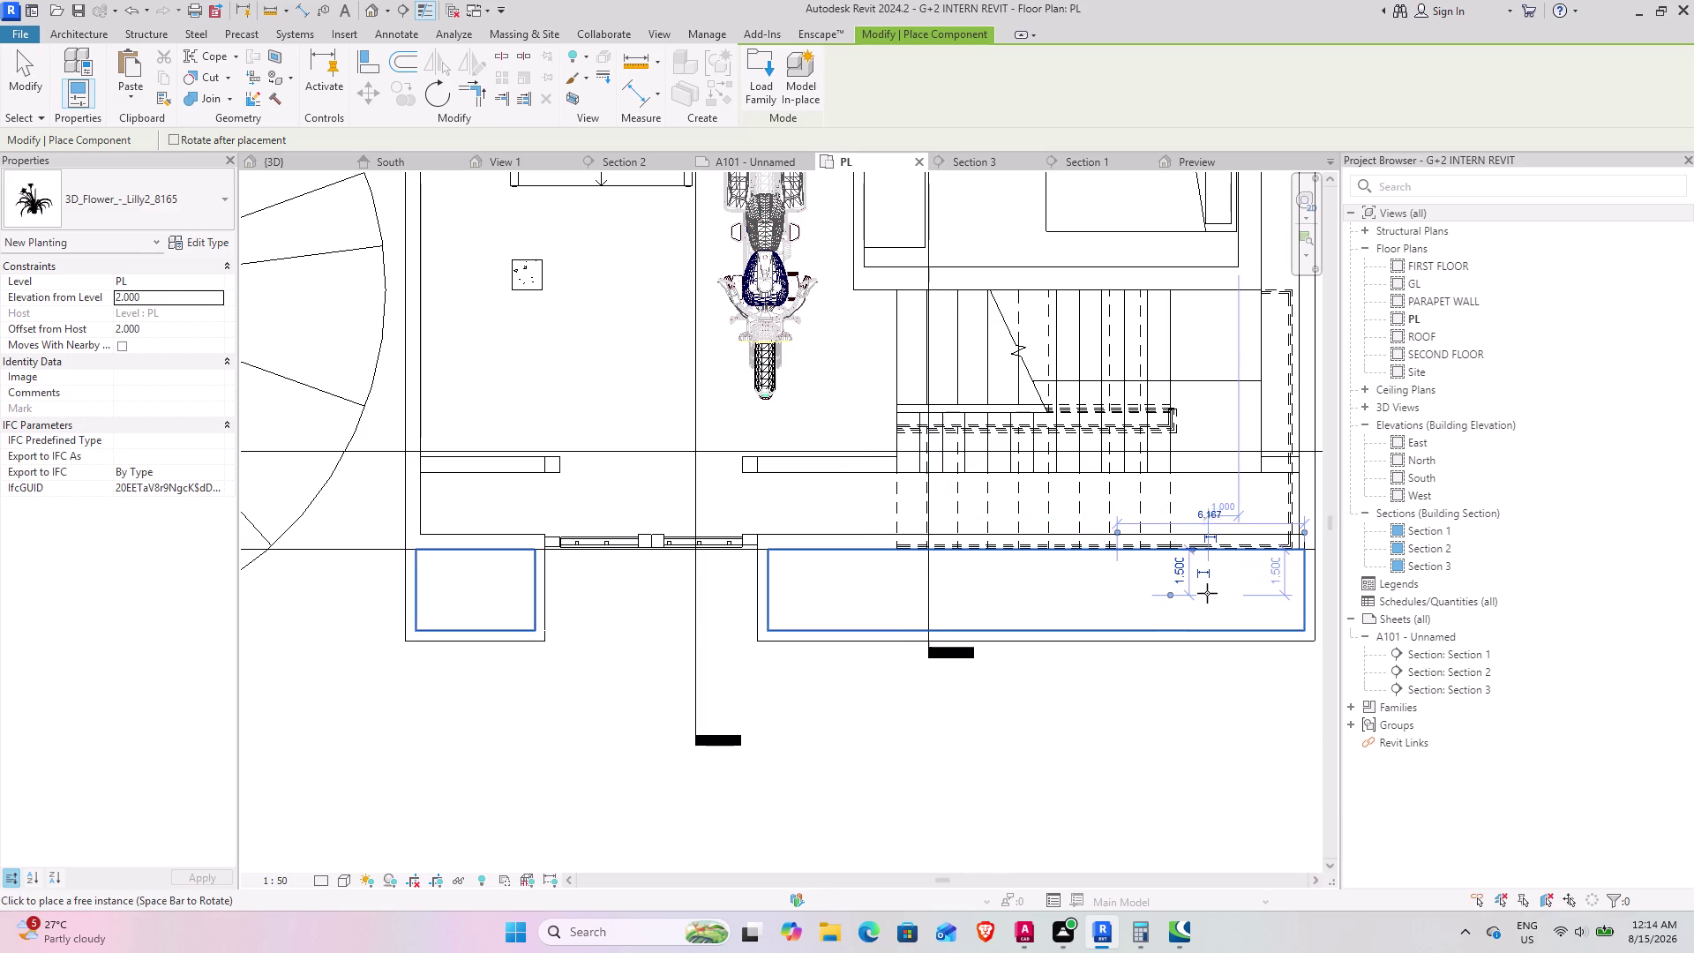
click(1252, 573)
click(1279, 617)
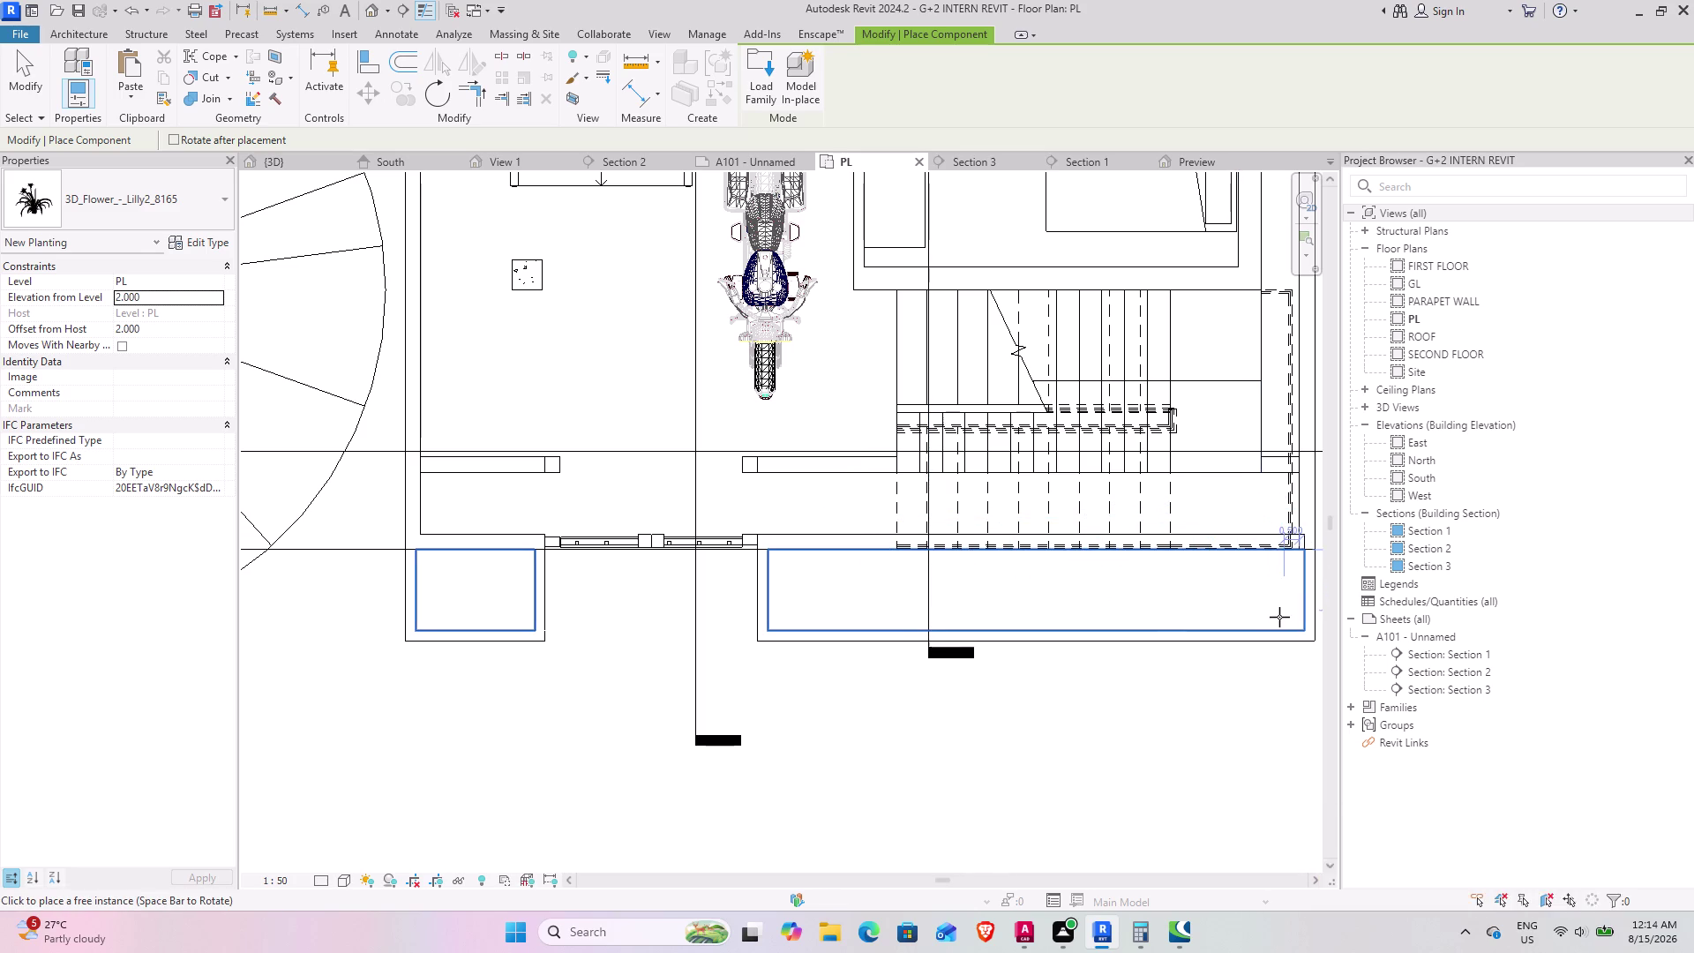
click(39, 77)
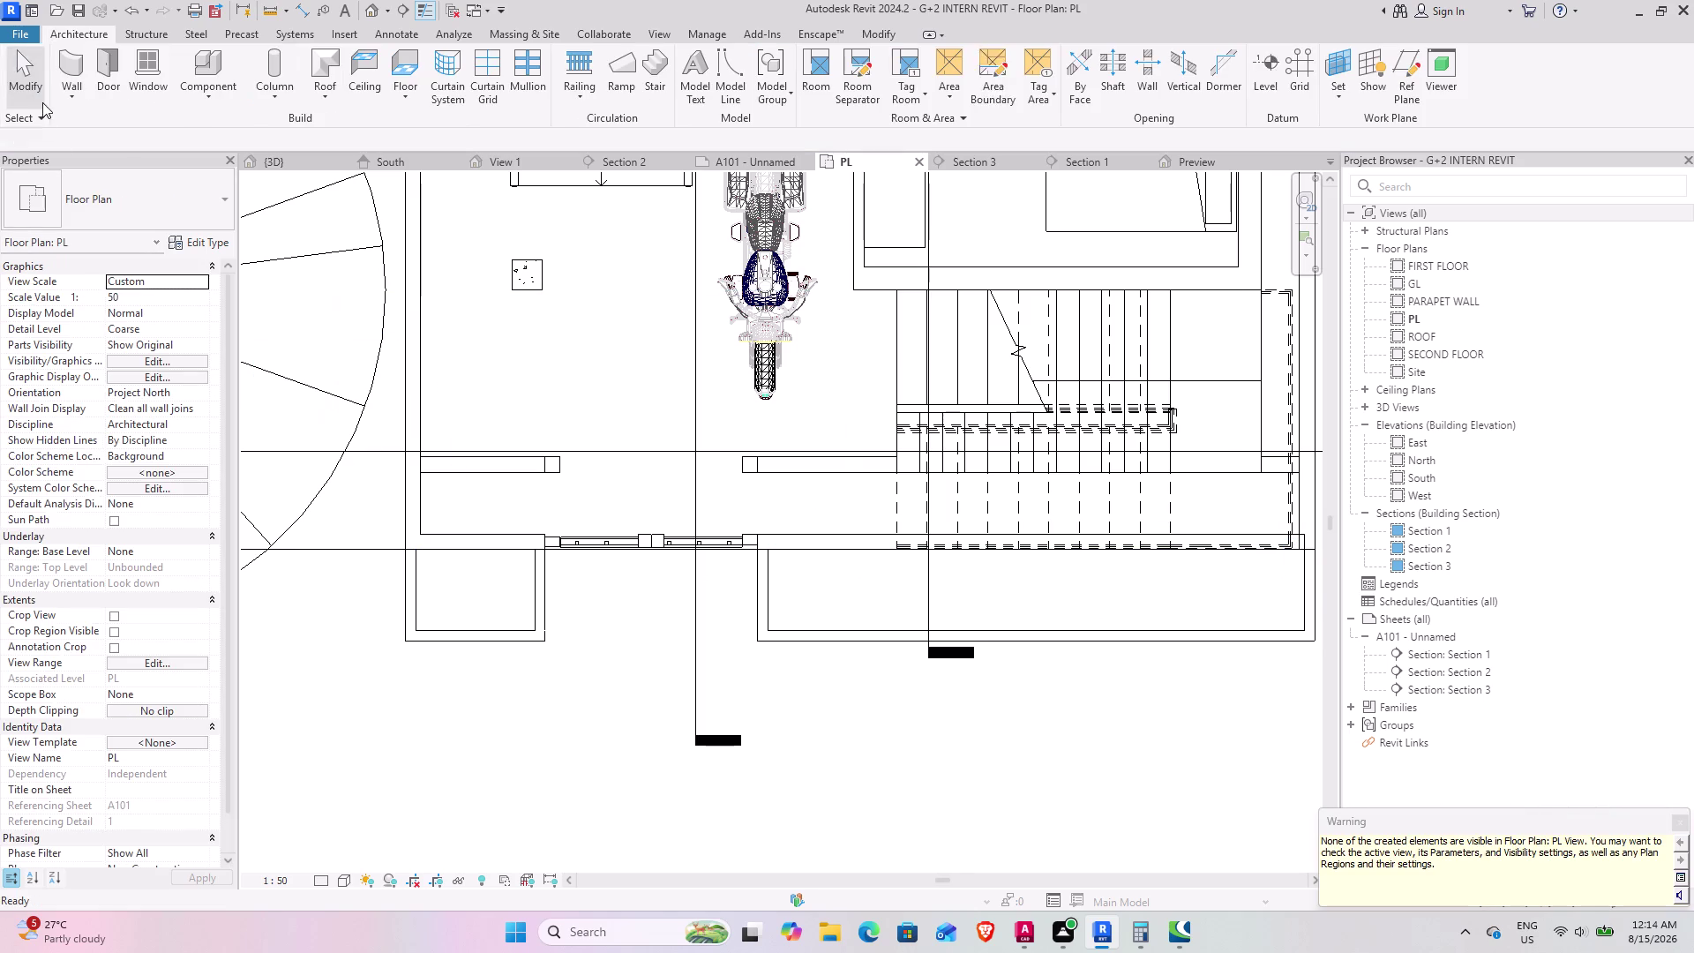
click(278, 158)
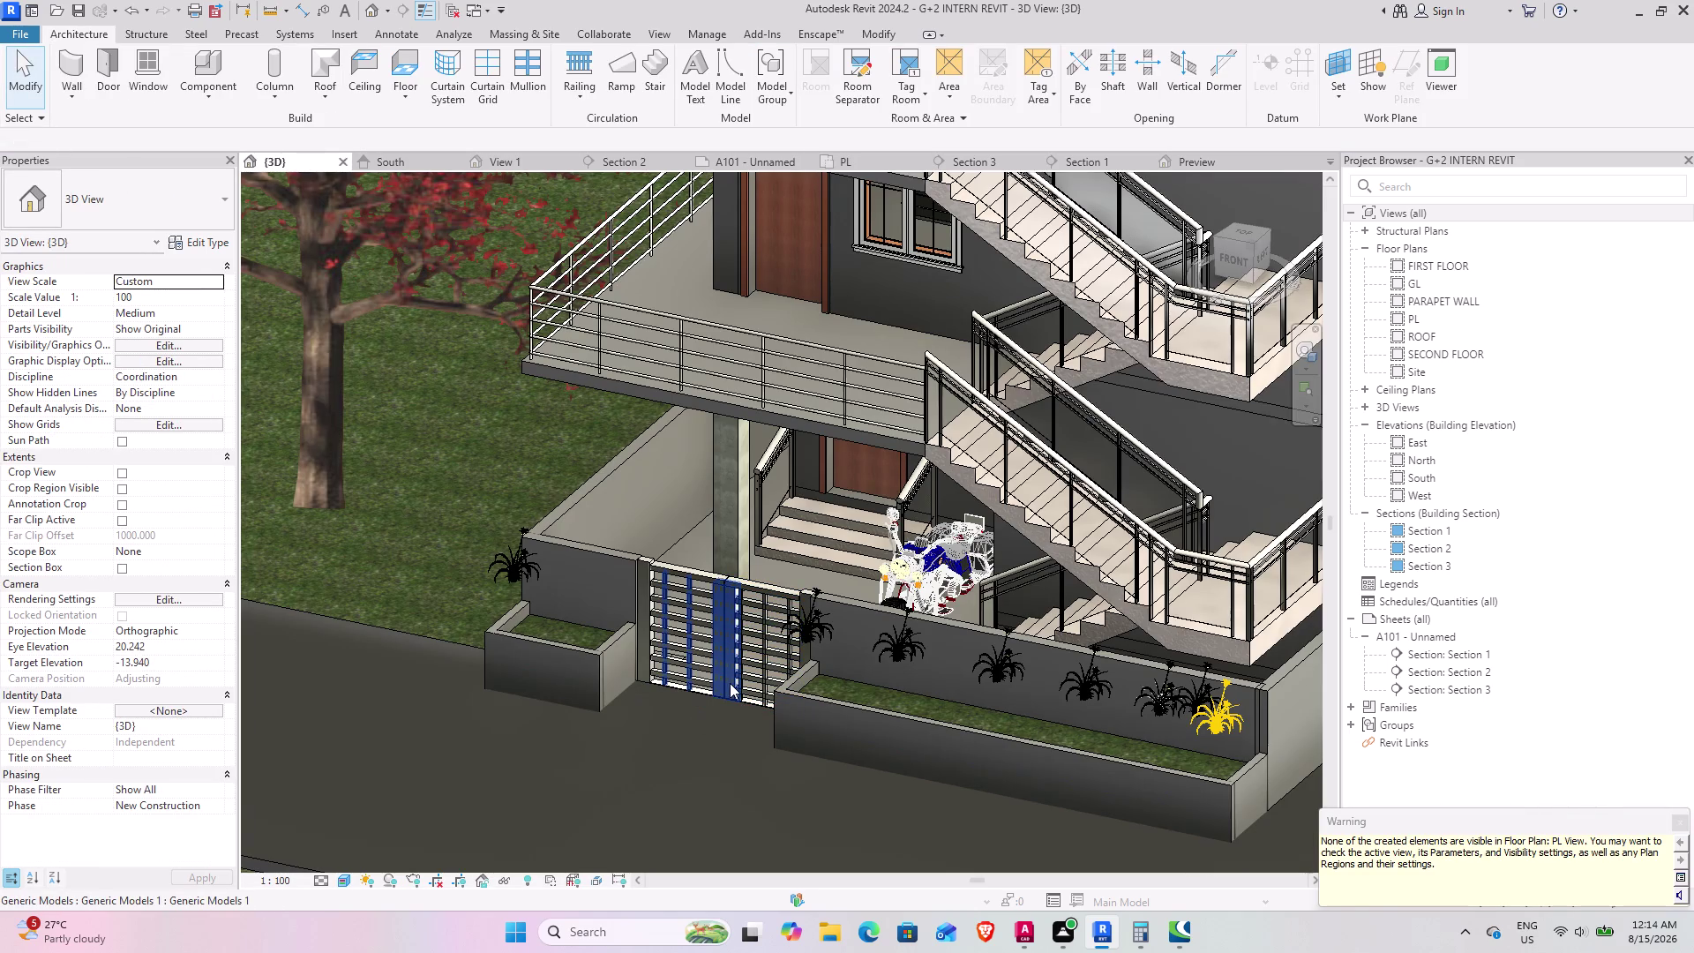
Orbit to the front planters, pick a lily and select all its instances with SA.
middle_drag(712, 686, 758, 645)
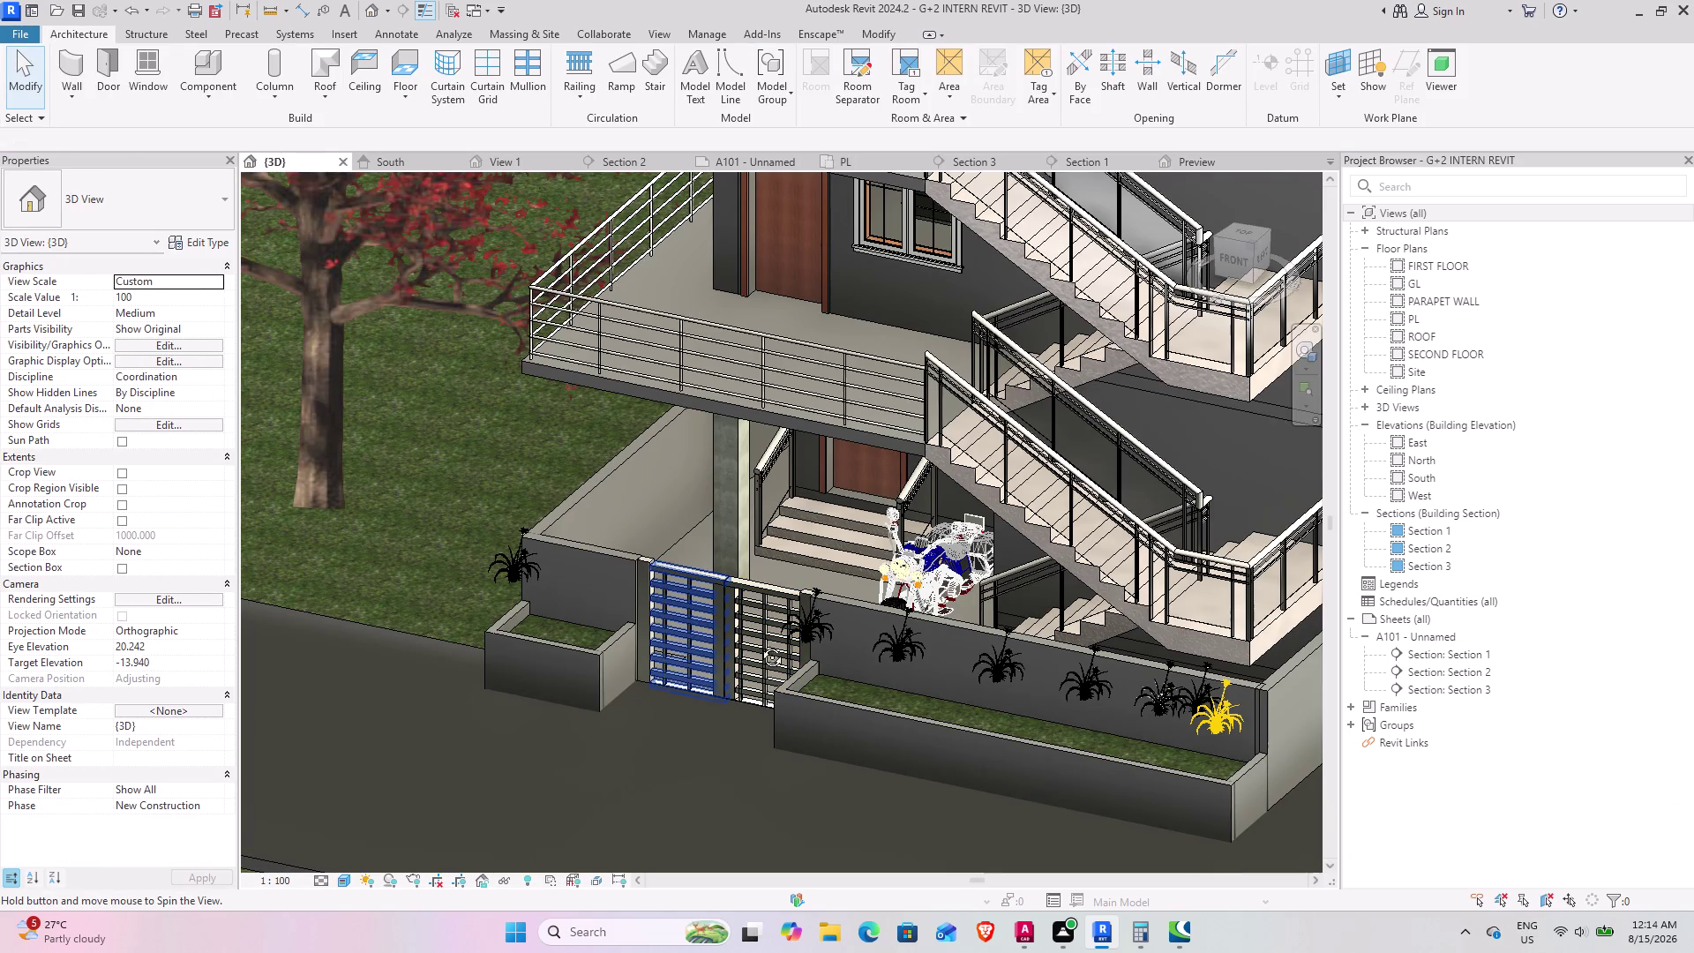
middle_drag(758, 645, 782, 606)
middle_drag(688, 635, 669, 631)
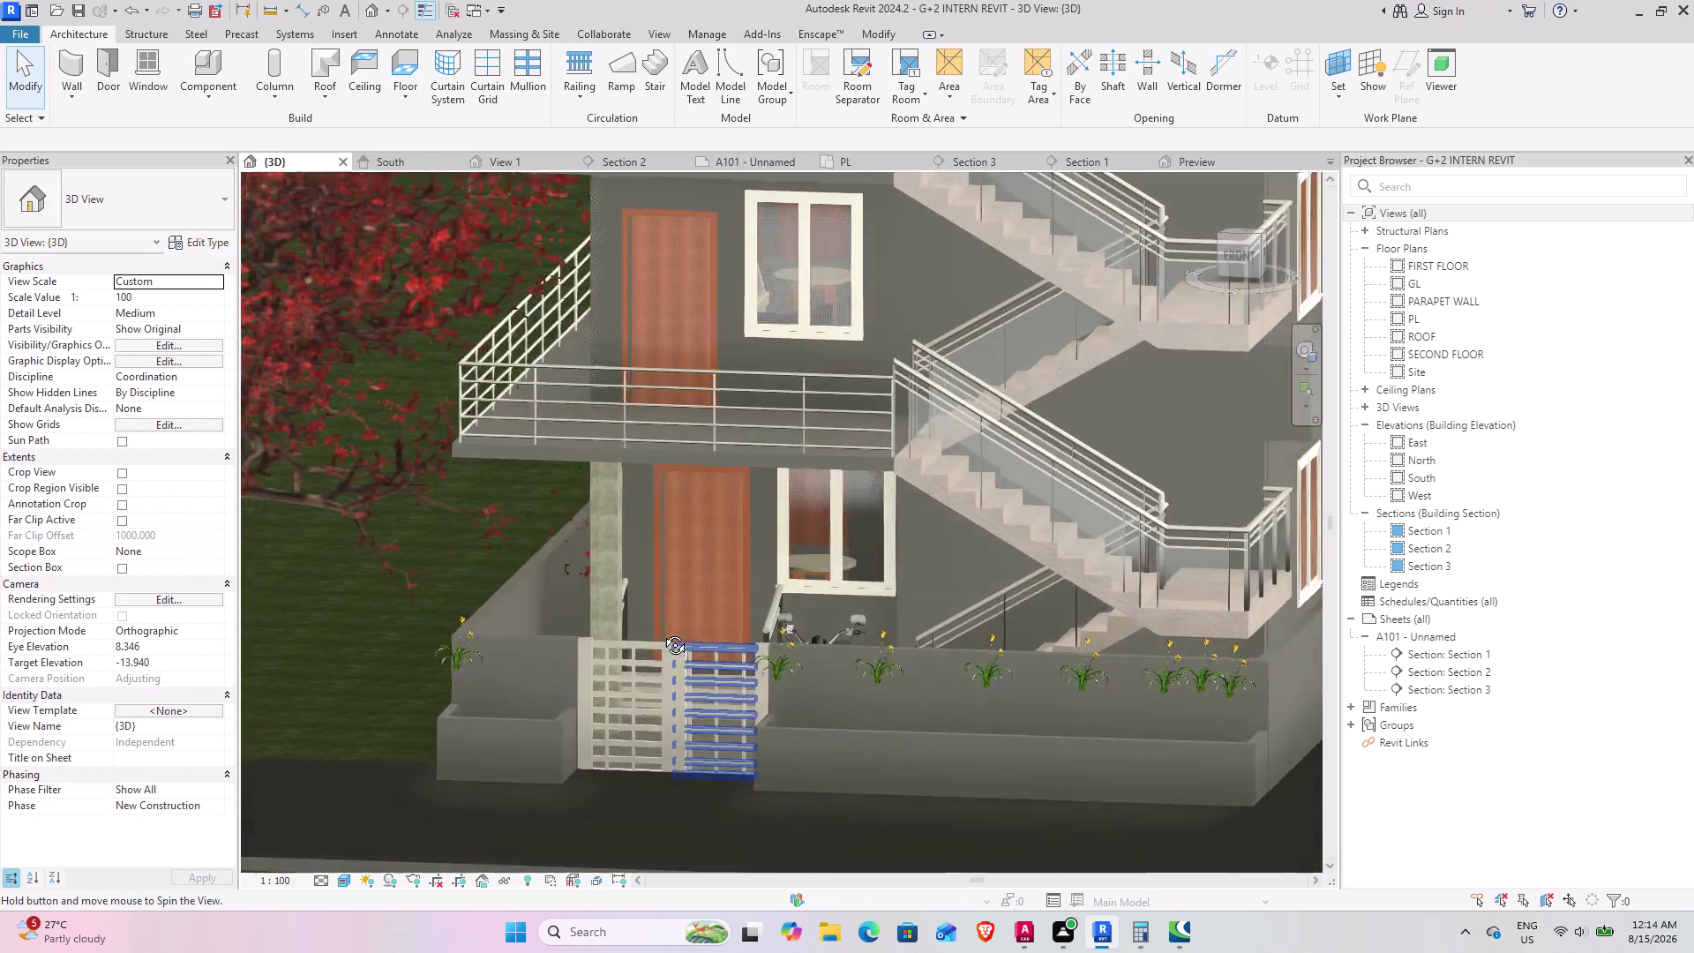
middle_drag(668, 632, 591, 657)
scroll(down, 3)
middle_drag(608, 713, 904, 636)
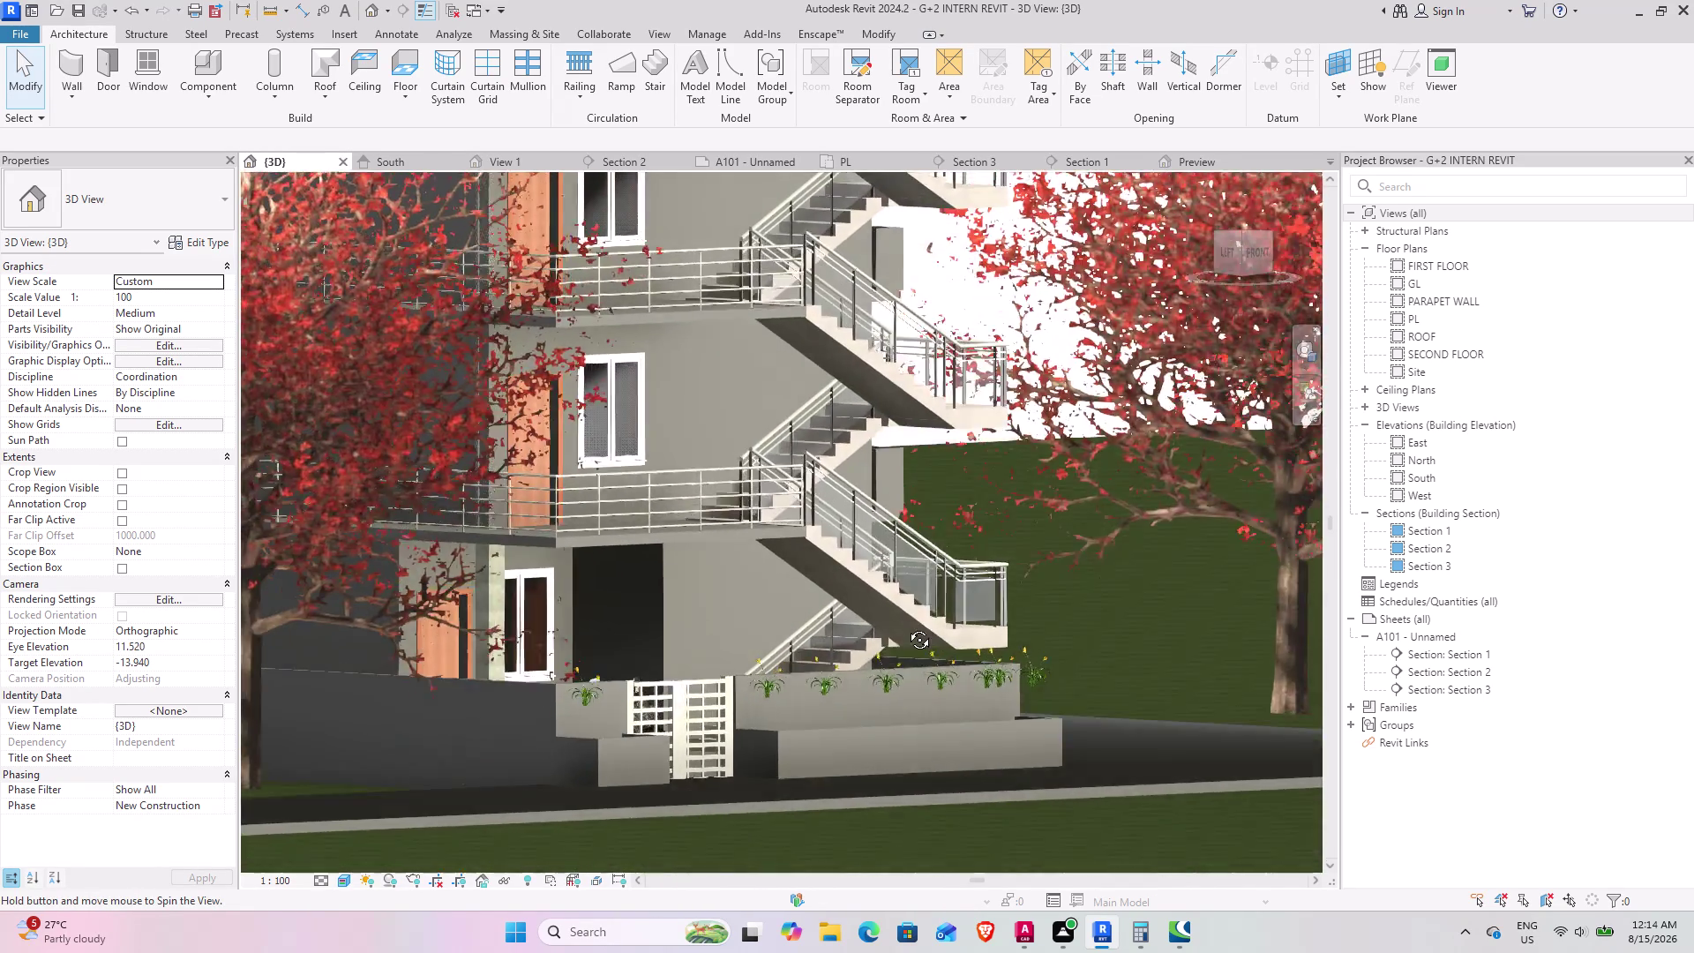
middle_drag(904, 636, 876, 694)
click(823, 678)
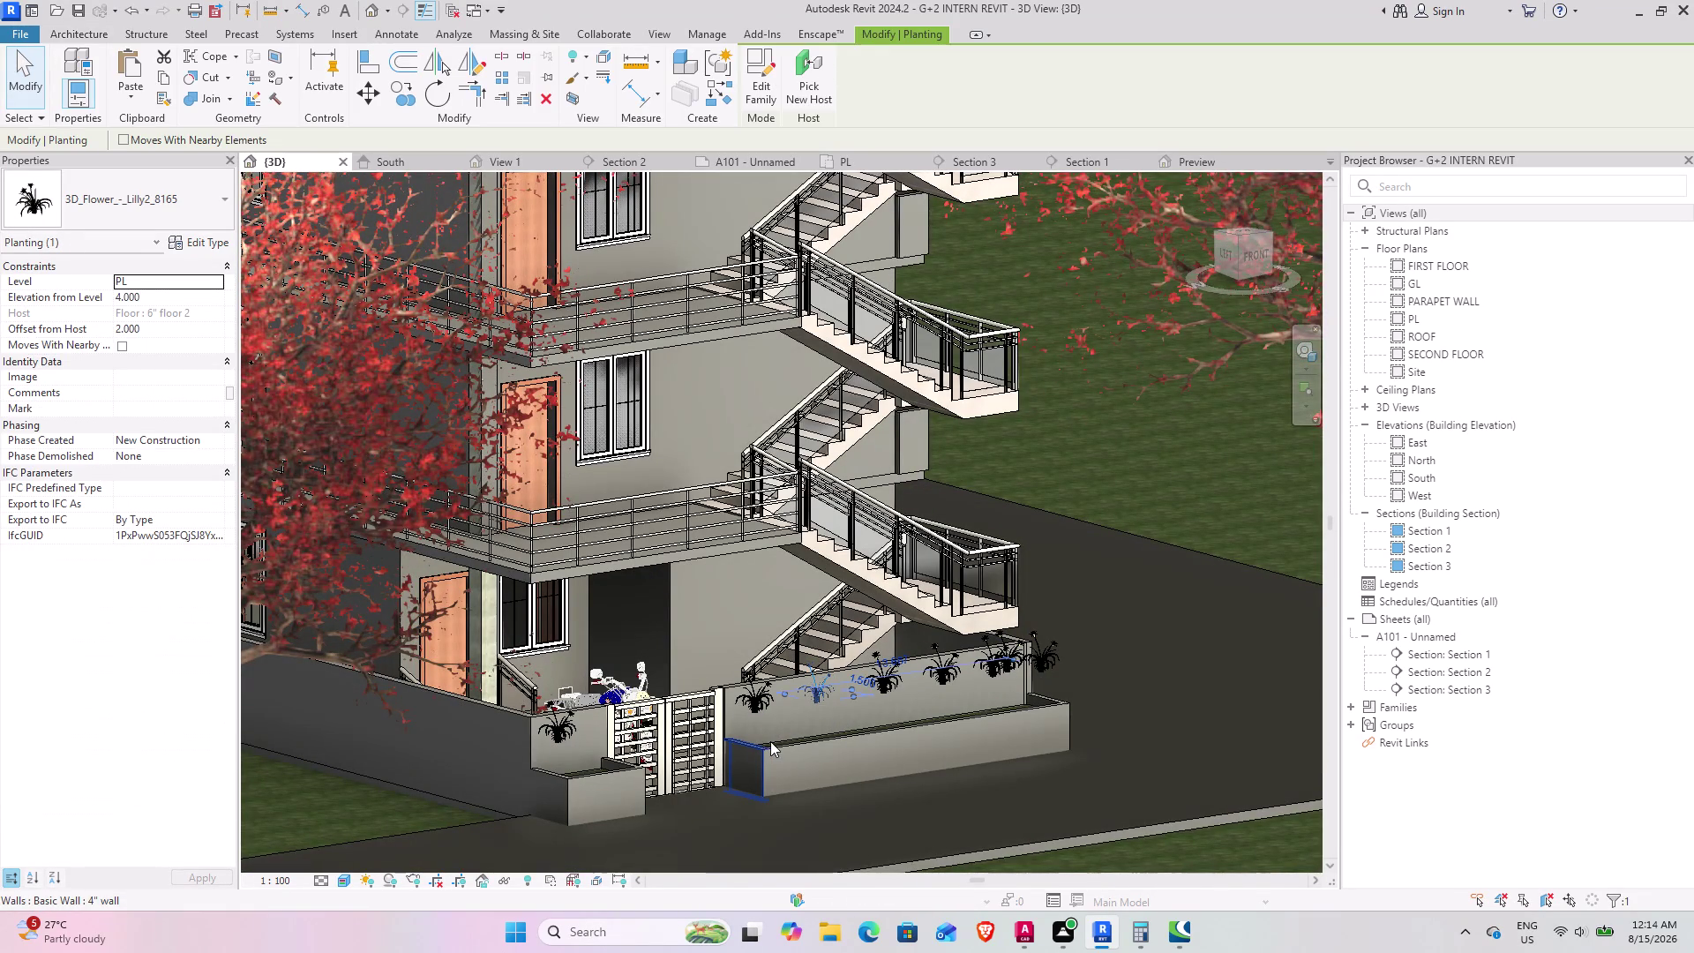
text(SA)
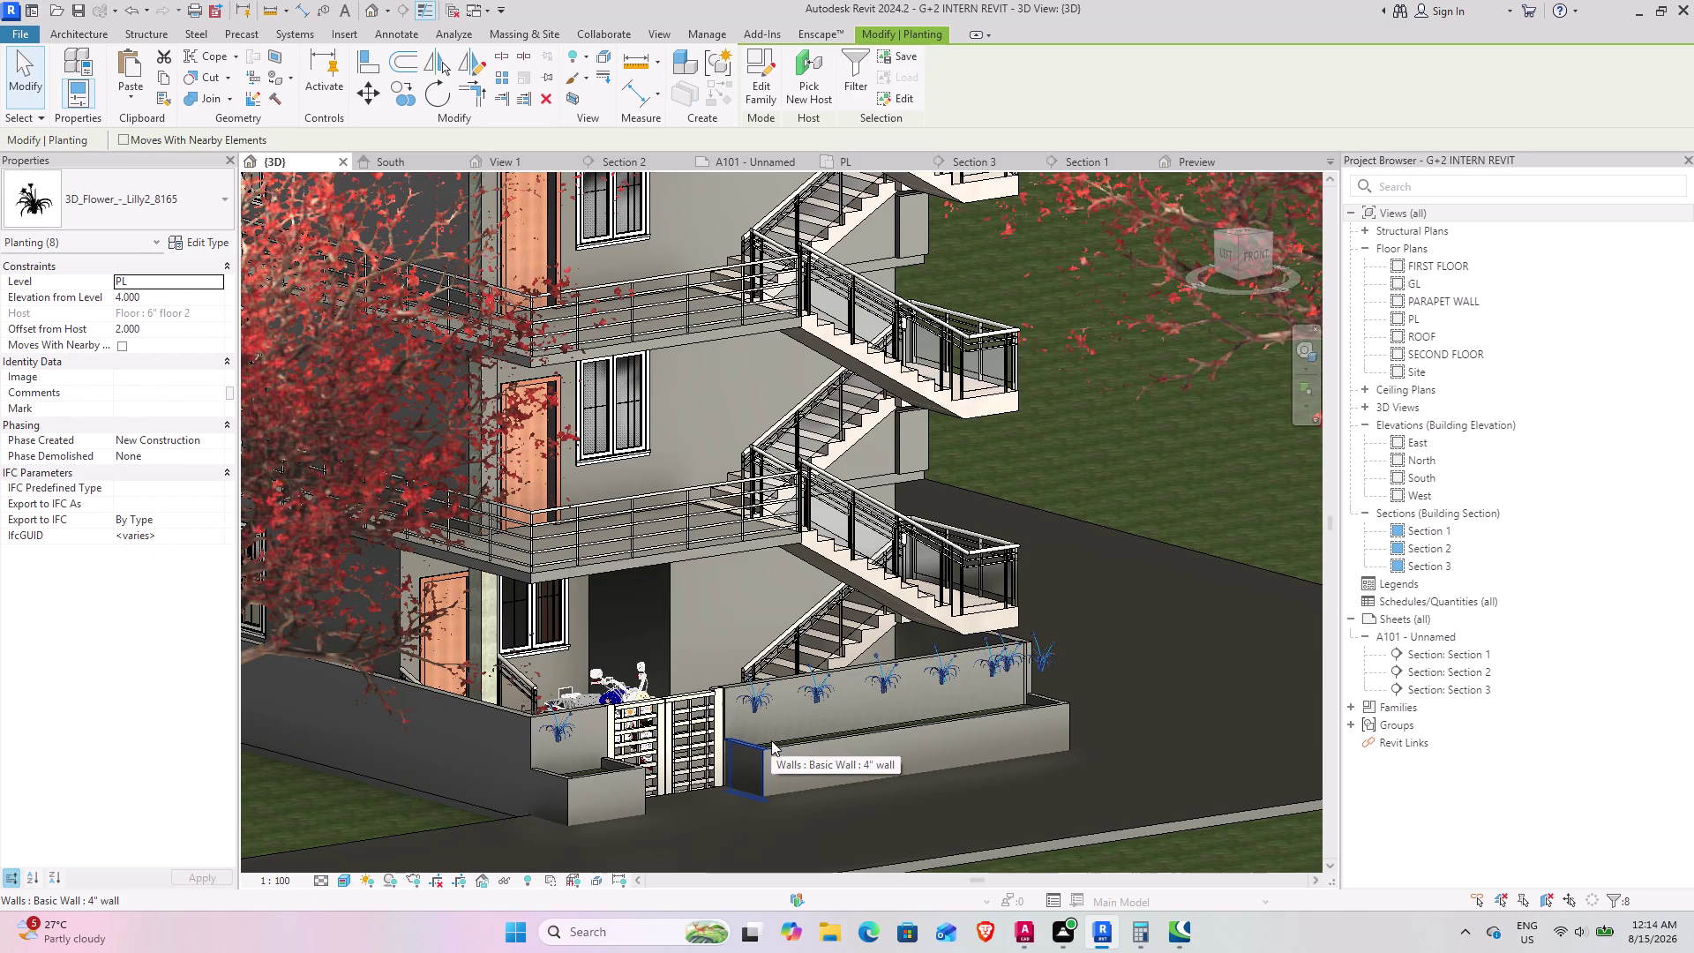
Give all selected lilies Elevation from Level 2.000, then orbit closer to check them.
click(185, 301)
text(2)
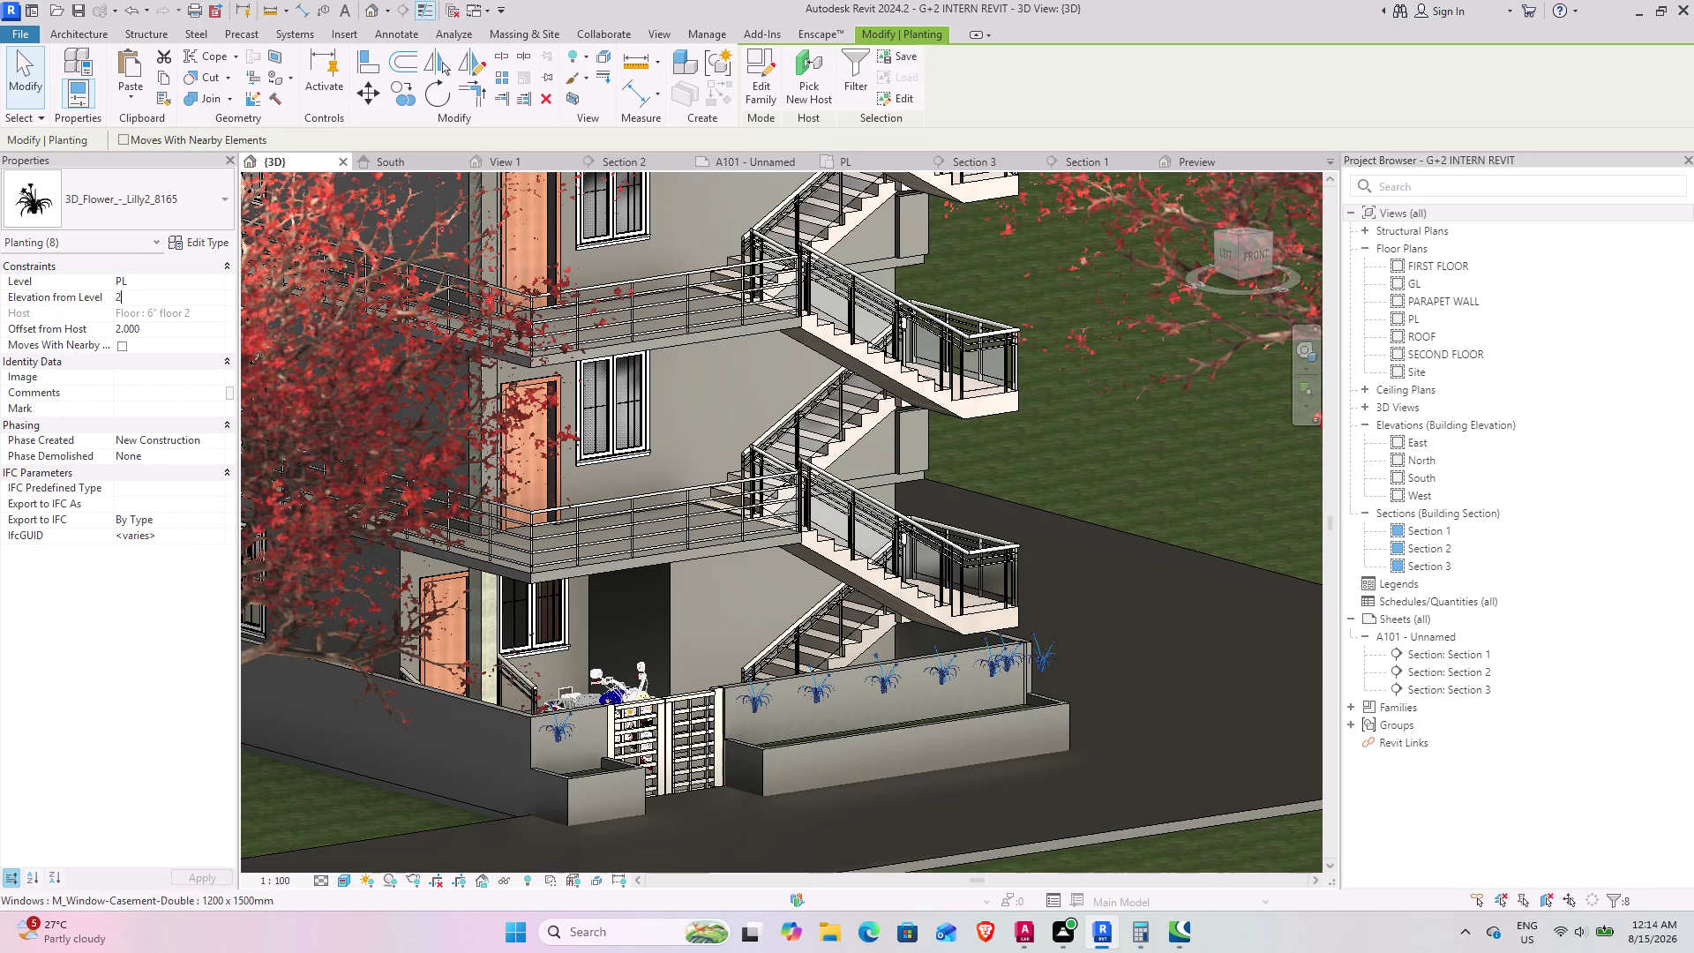
text(')
key(Return)
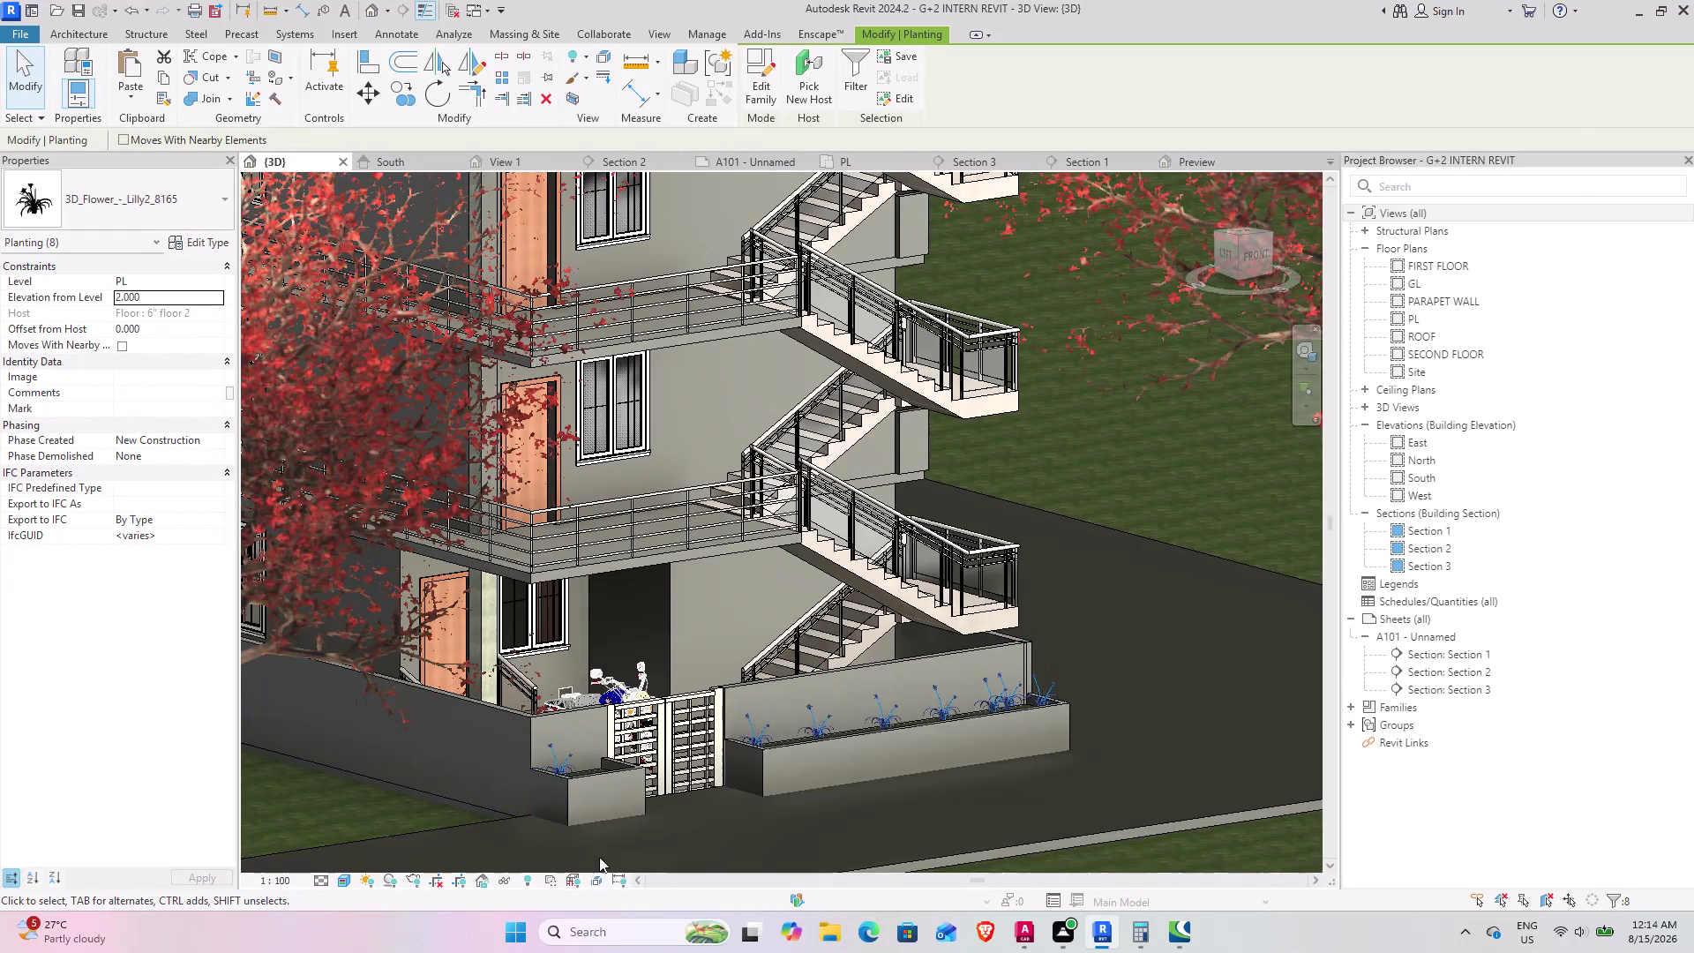
click(658, 829)
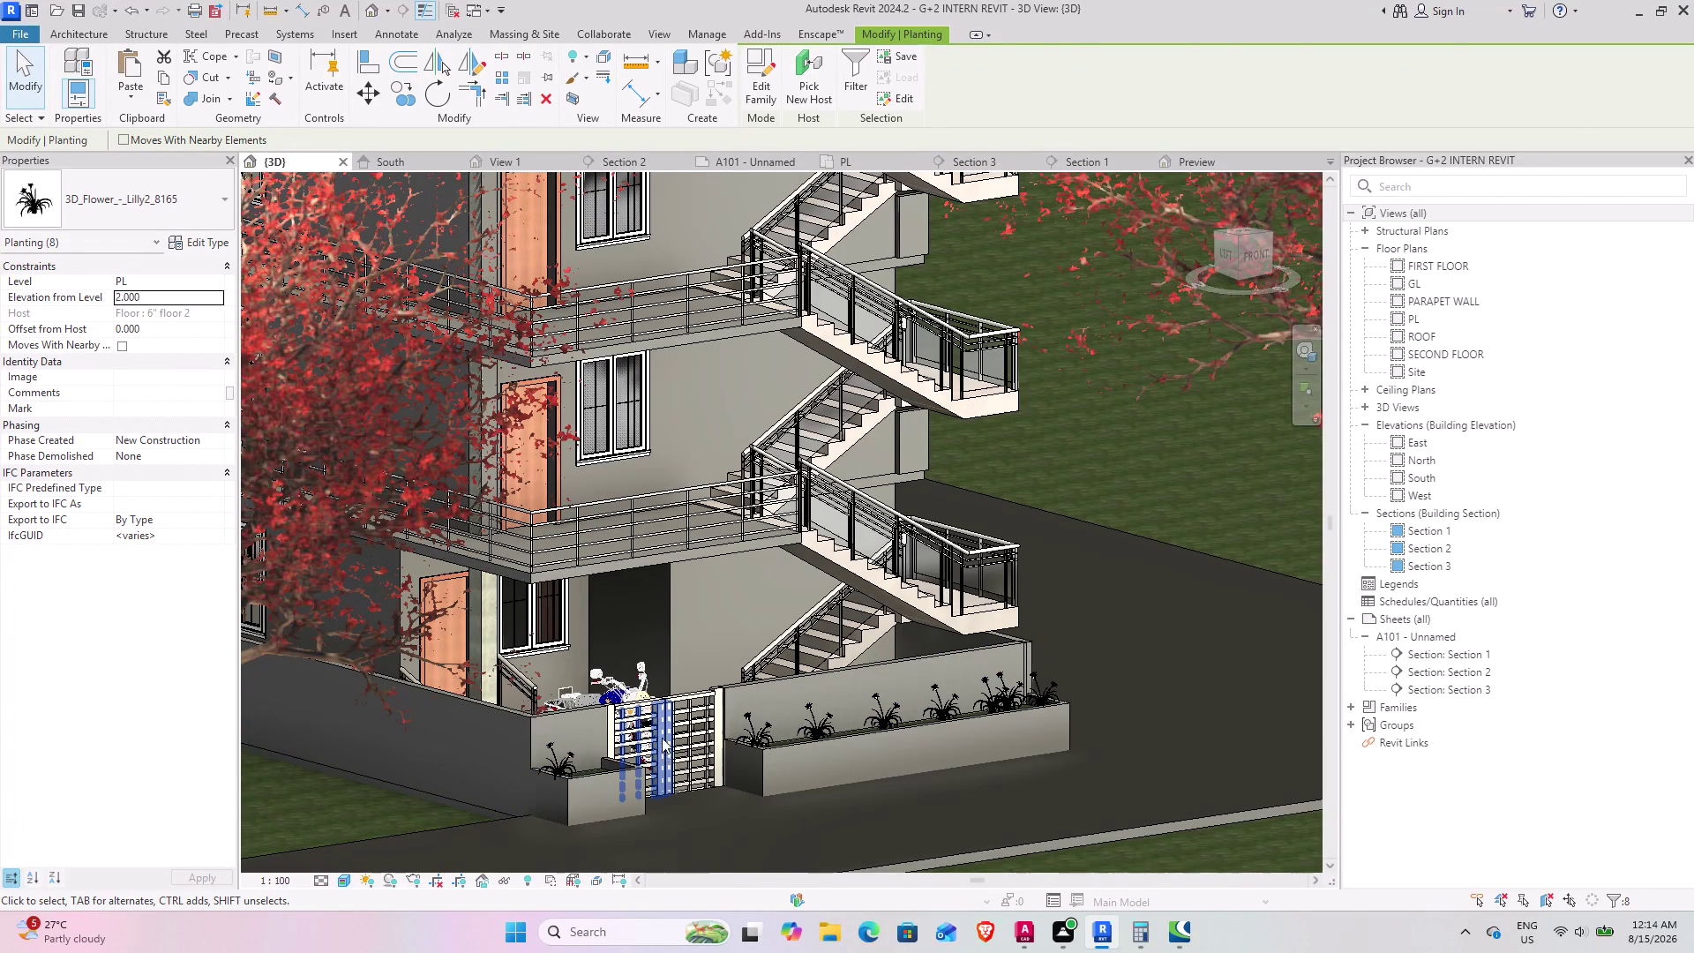
middle_drag(734, 761, 654, 849)
middle_drag(679, 808, 654, 640)
middle_drag(704, 676, 645, 822)
scroll(up, 3)
scroll(up, 3)
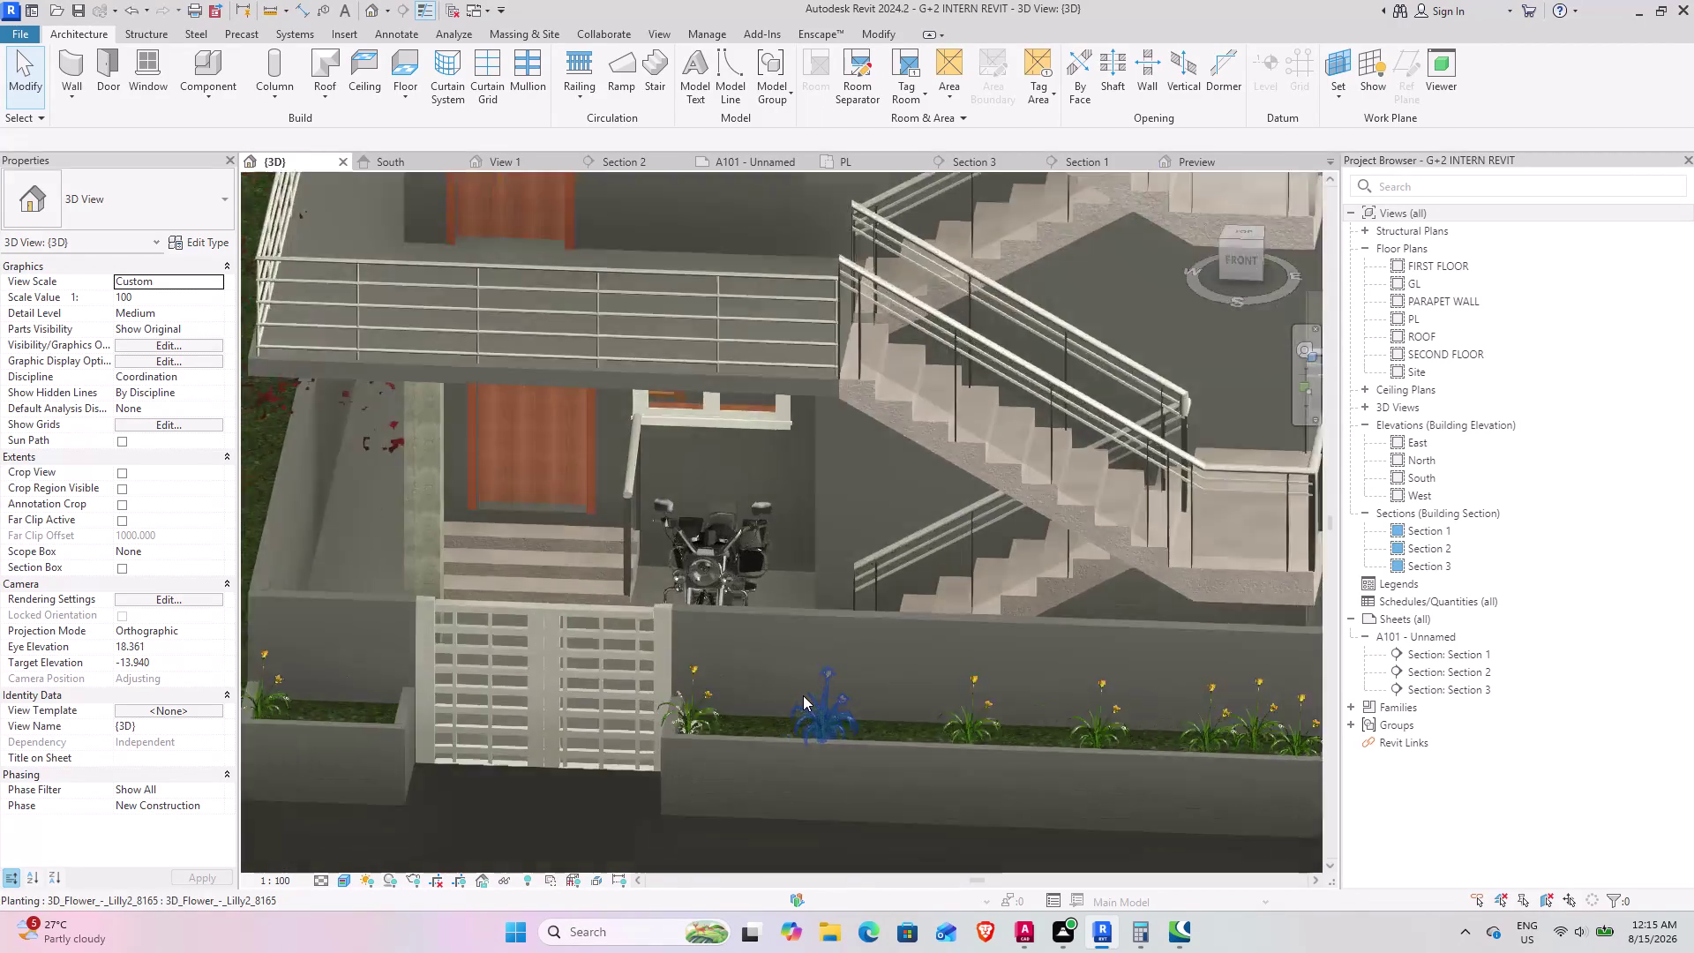
Orbit around the planted lilies, select the left-planter lily, and return to plan PL.
scroll(up, 3)
middle_drag(694, 789, 712, 773)
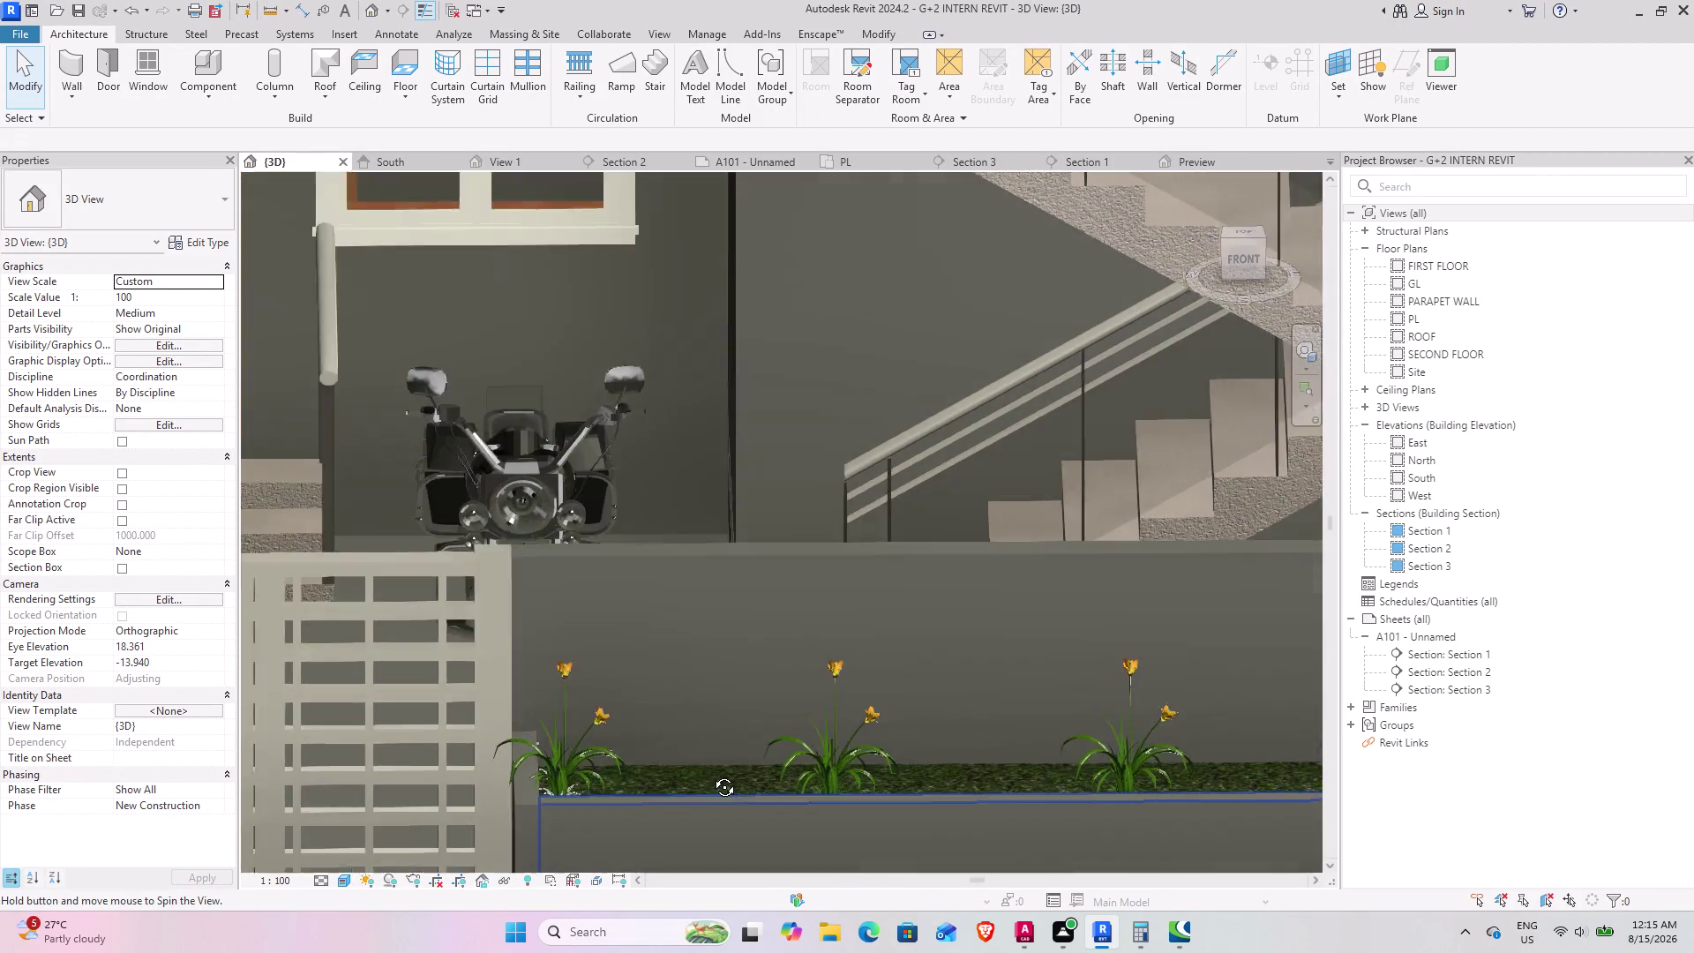
middle_drag(712, 773, 665, 781)
scroll(down, 3)
middle_drag(607, 766, 624, 757)
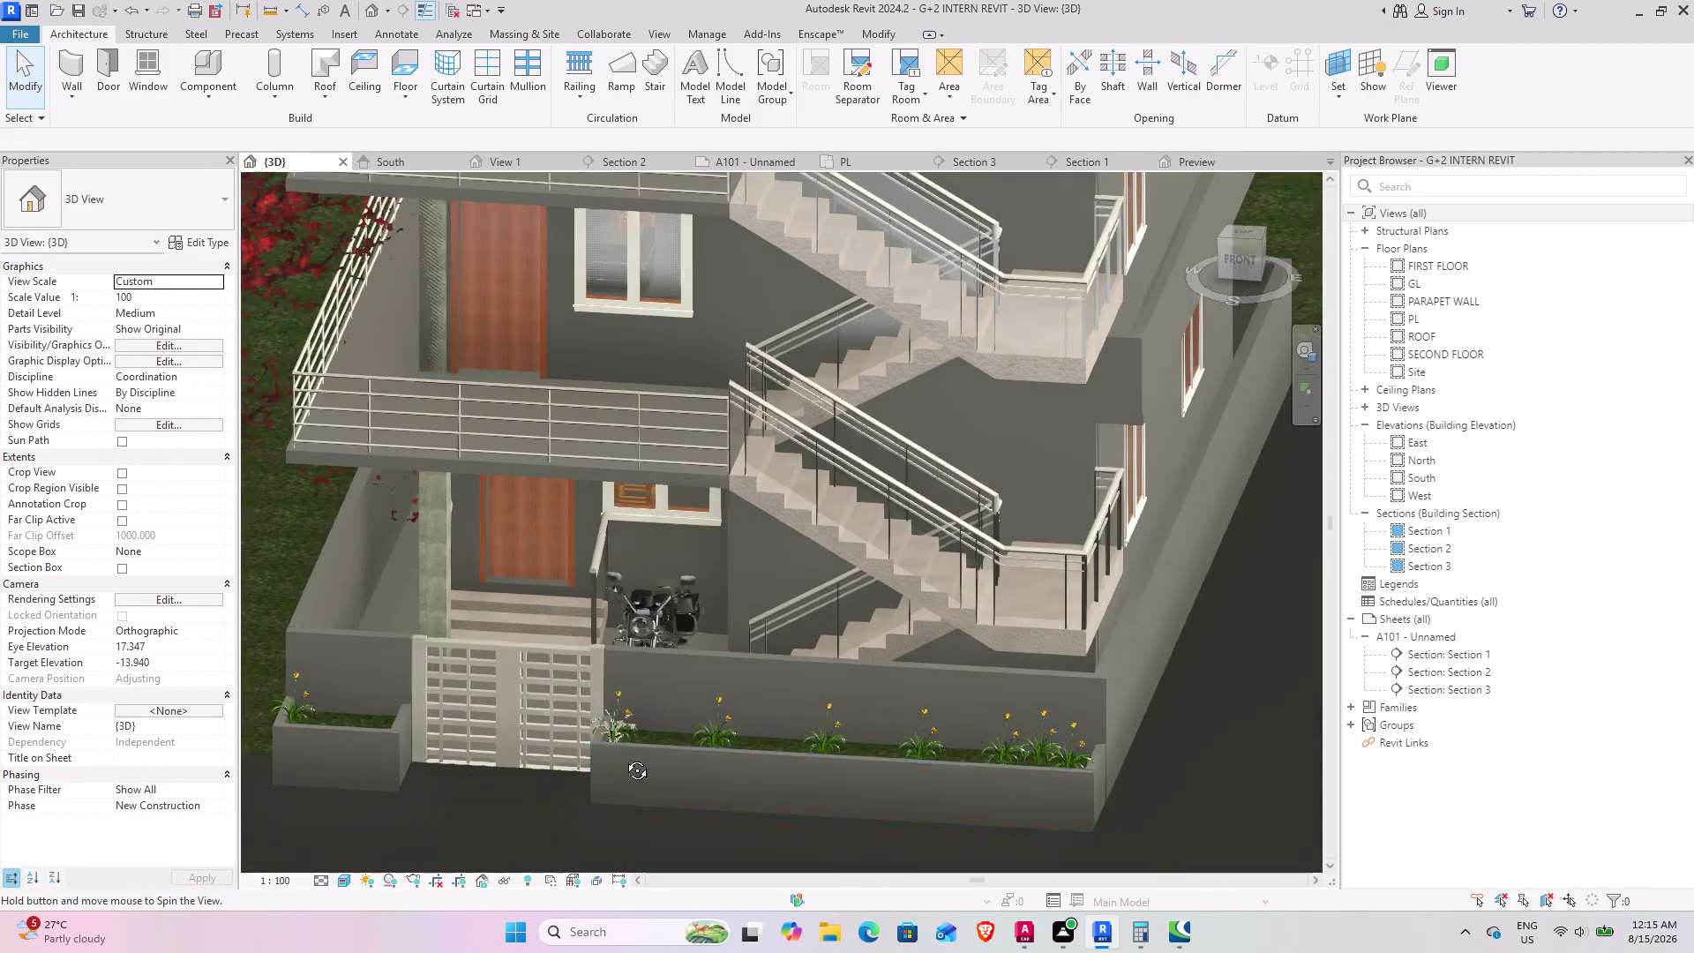
middle_drag(624, 757, 685, 756)
middle_drag(693, 730, 863, 665)
middle_drag(702, 759, 683, 760)
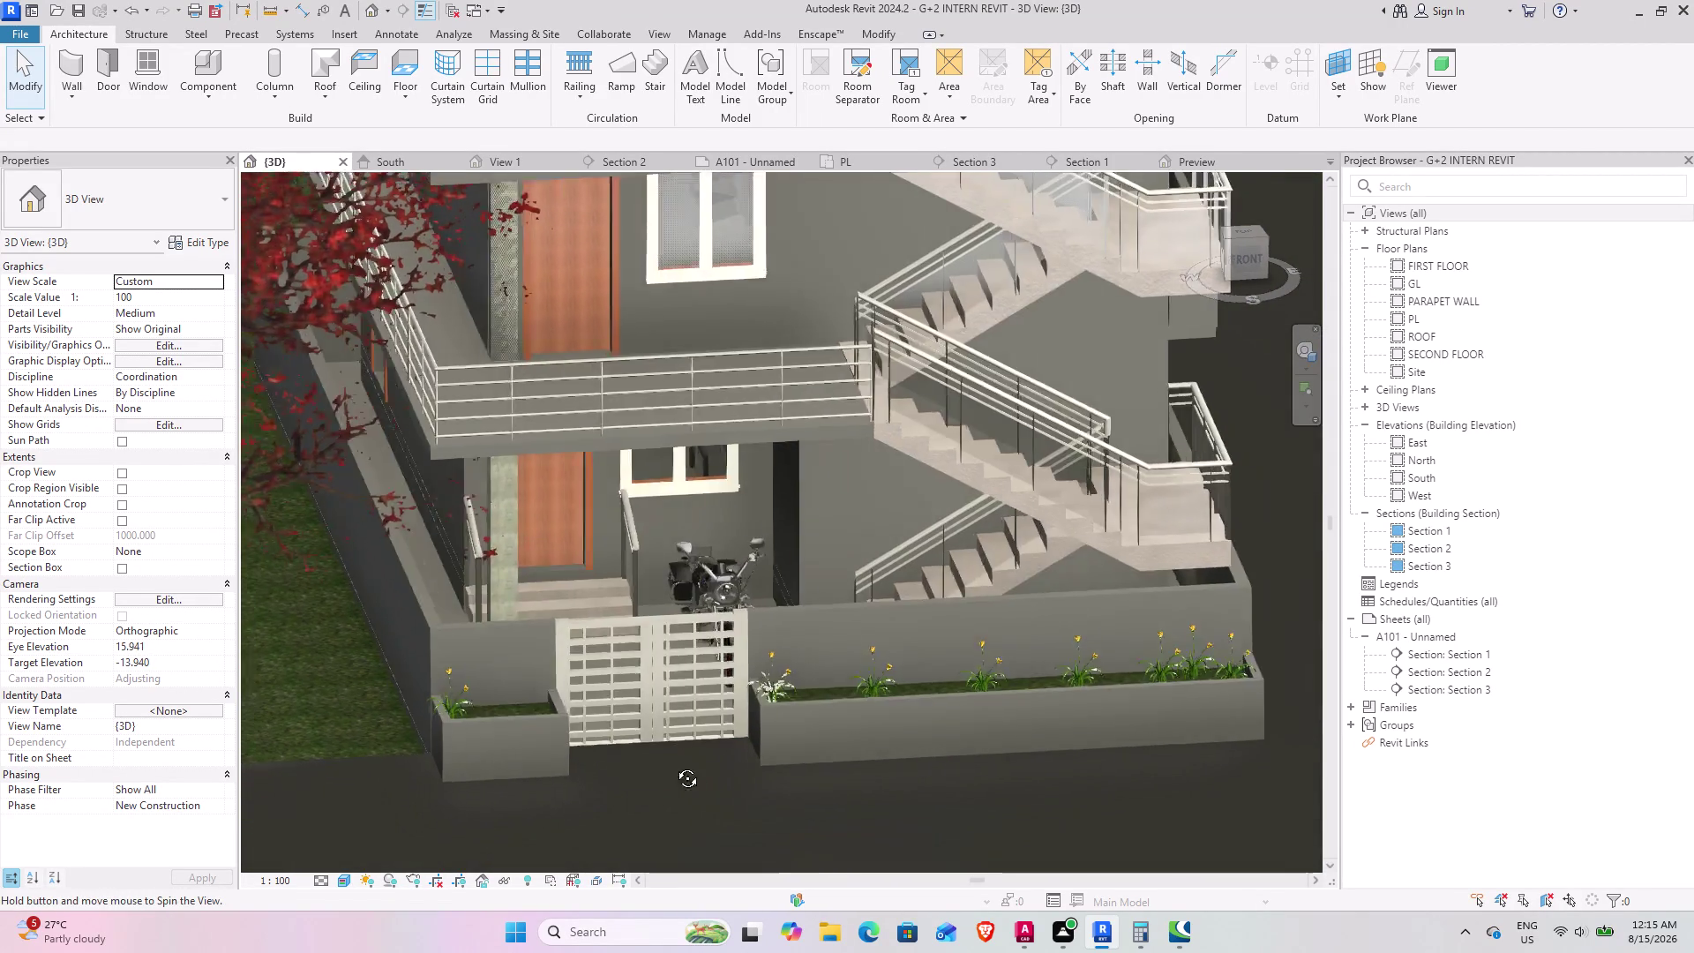
middle_drag(682, 760, 639, 778)
middle_drag(596, 716, 609, 778)
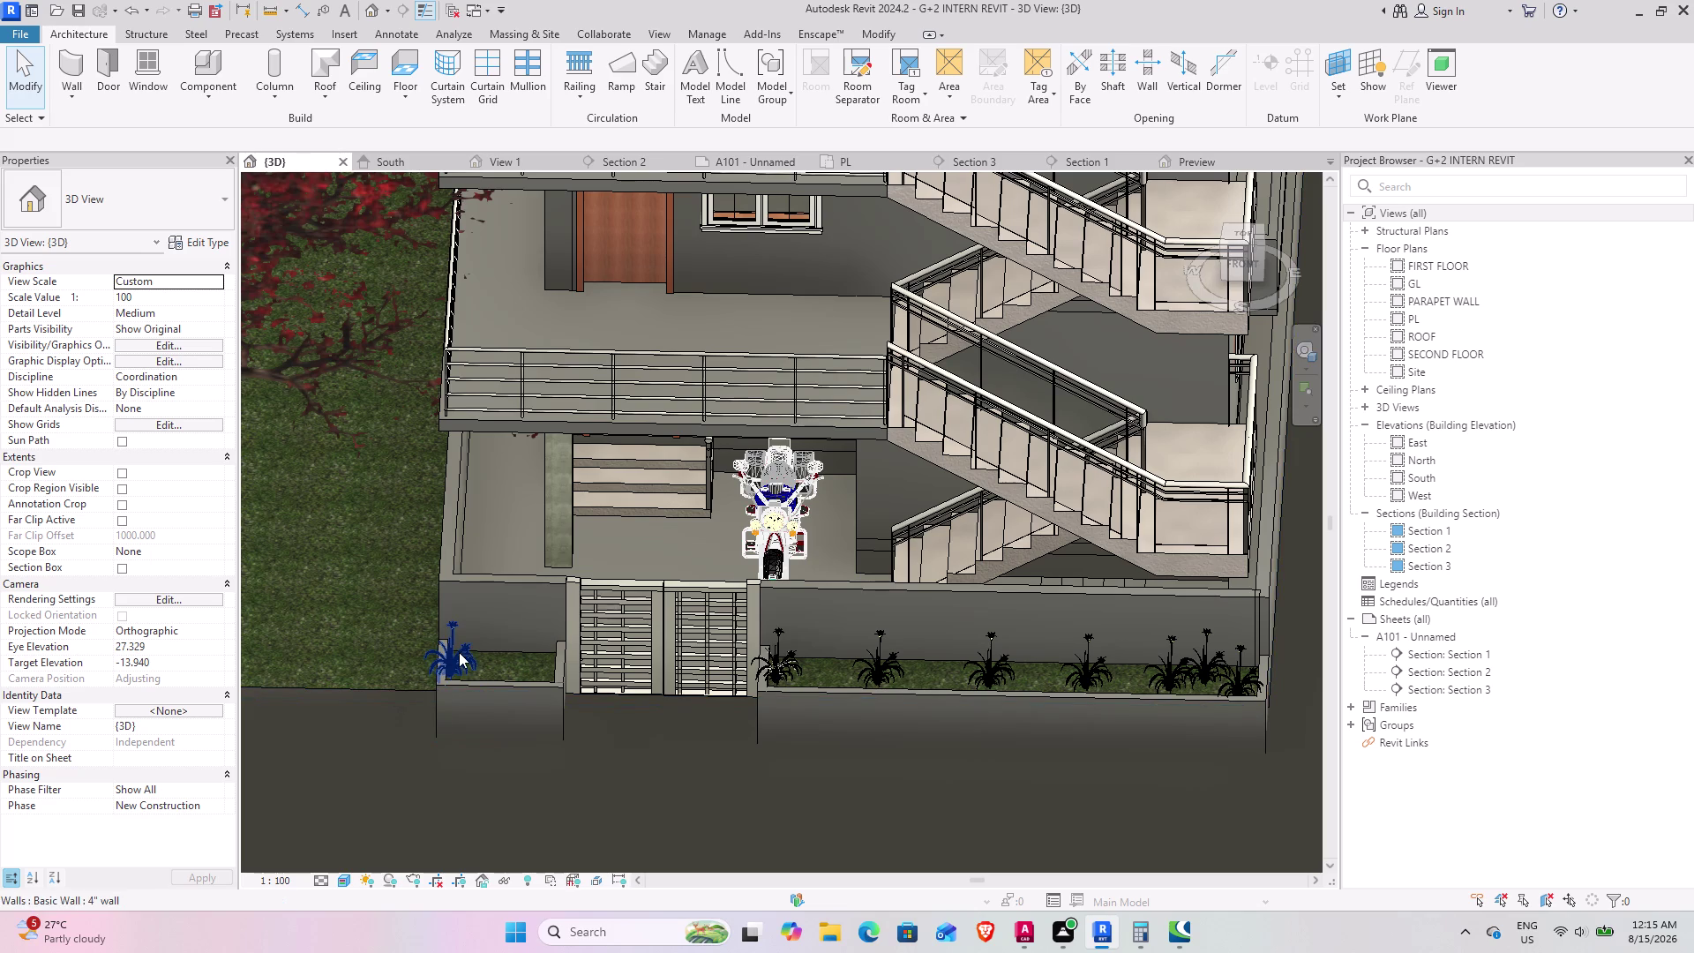
click(459, 651)
scroll(up, 3)
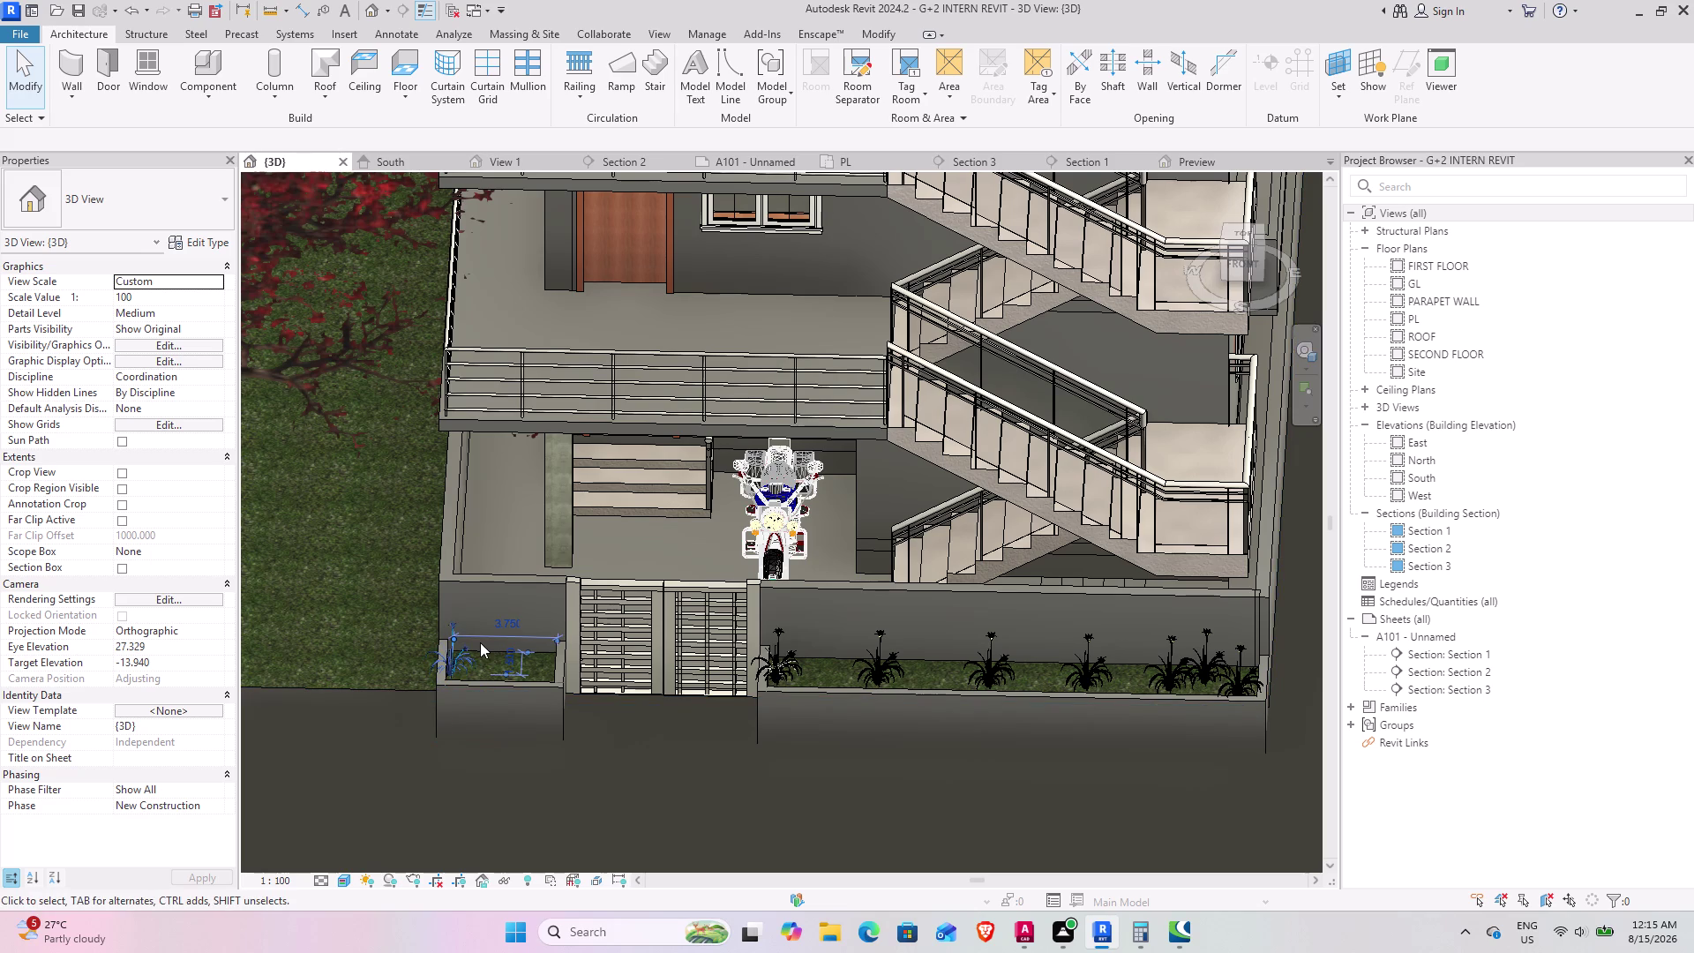
click(869, 164)
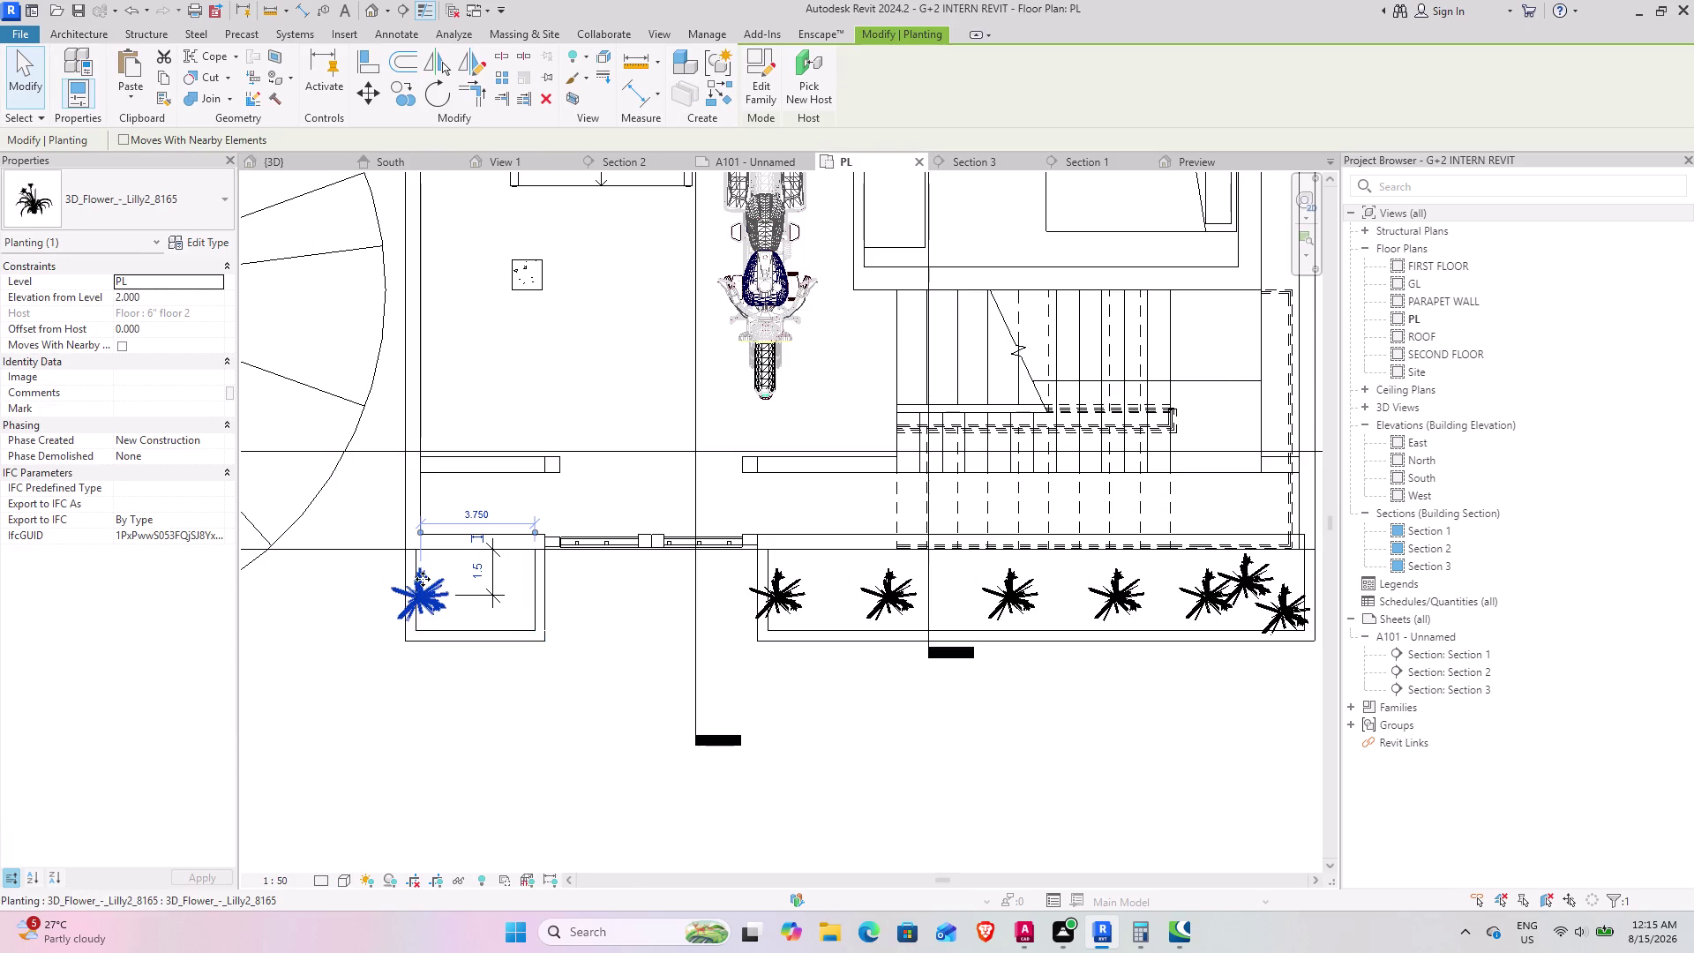
Rotate-copy the selected lily to add rotated lilies in the small left planter.
scroll(up, 3)
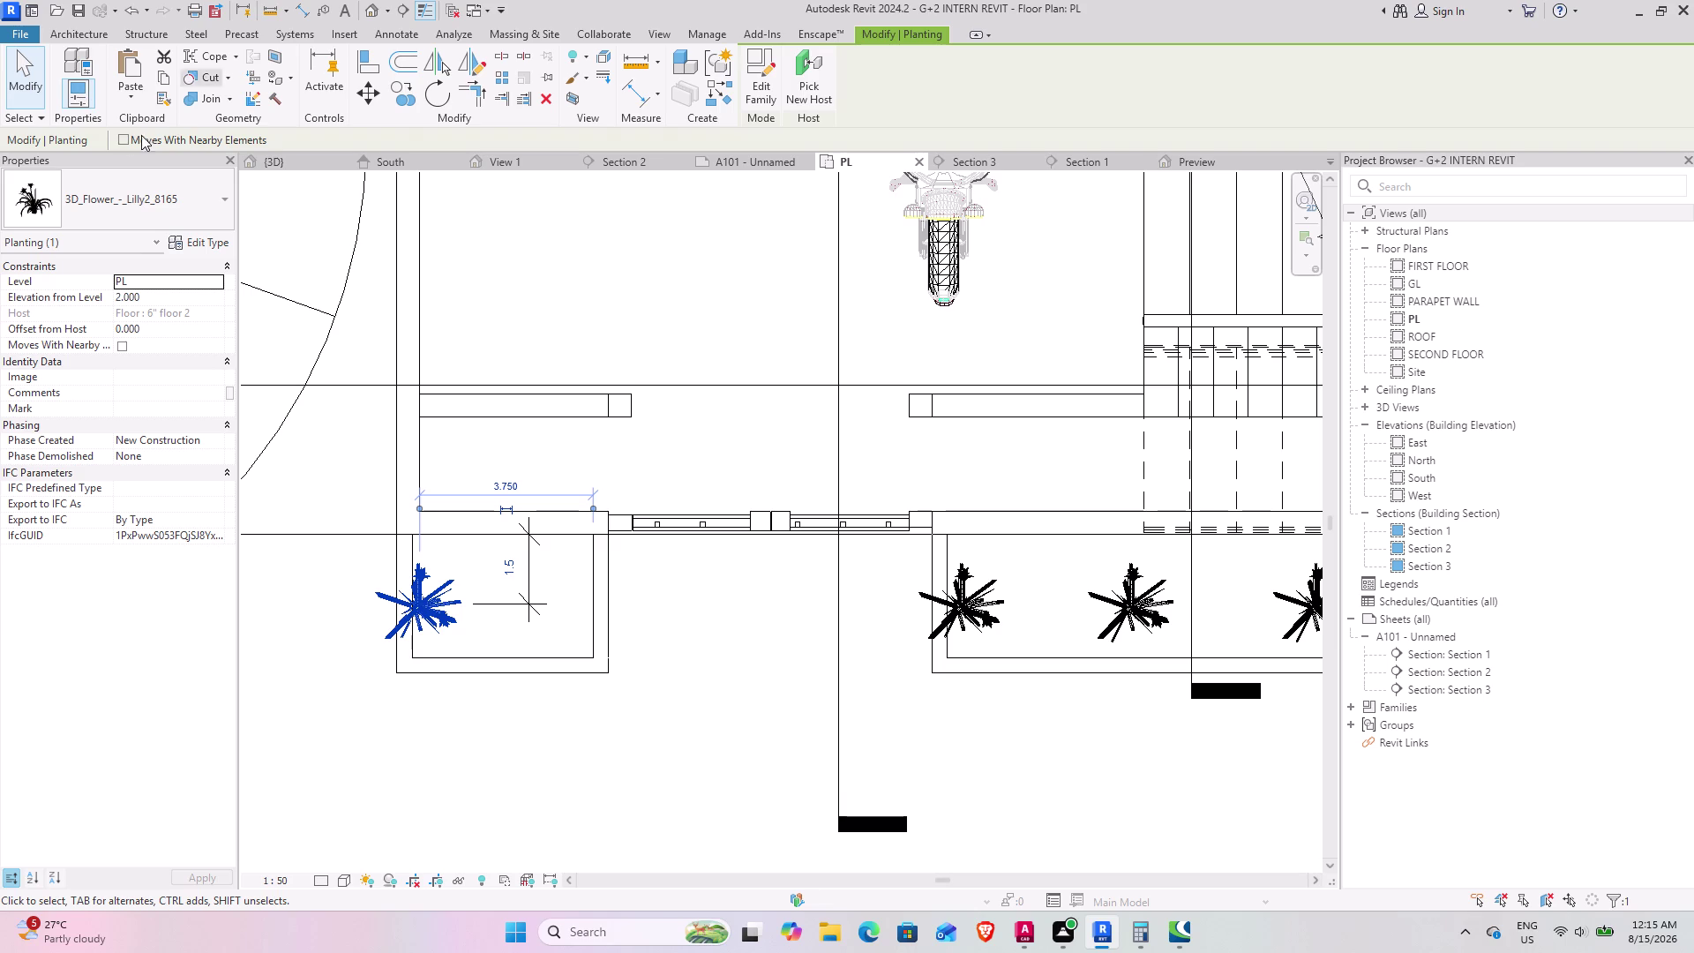
click(410, 102)
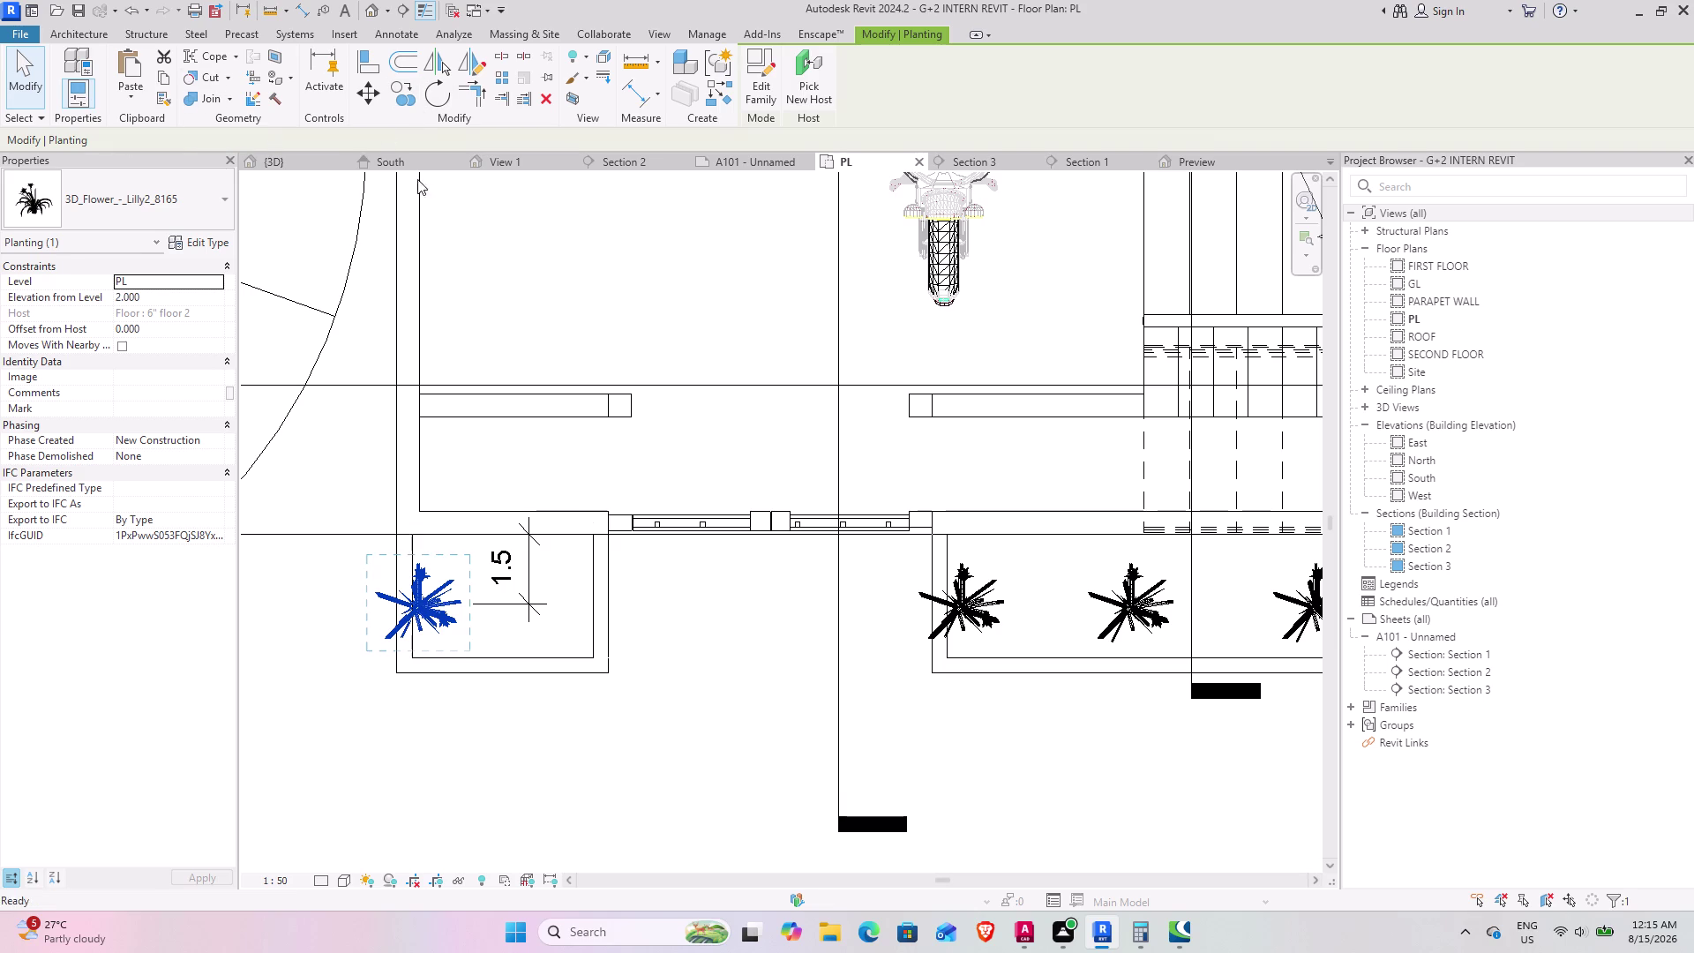
click(414, 597)
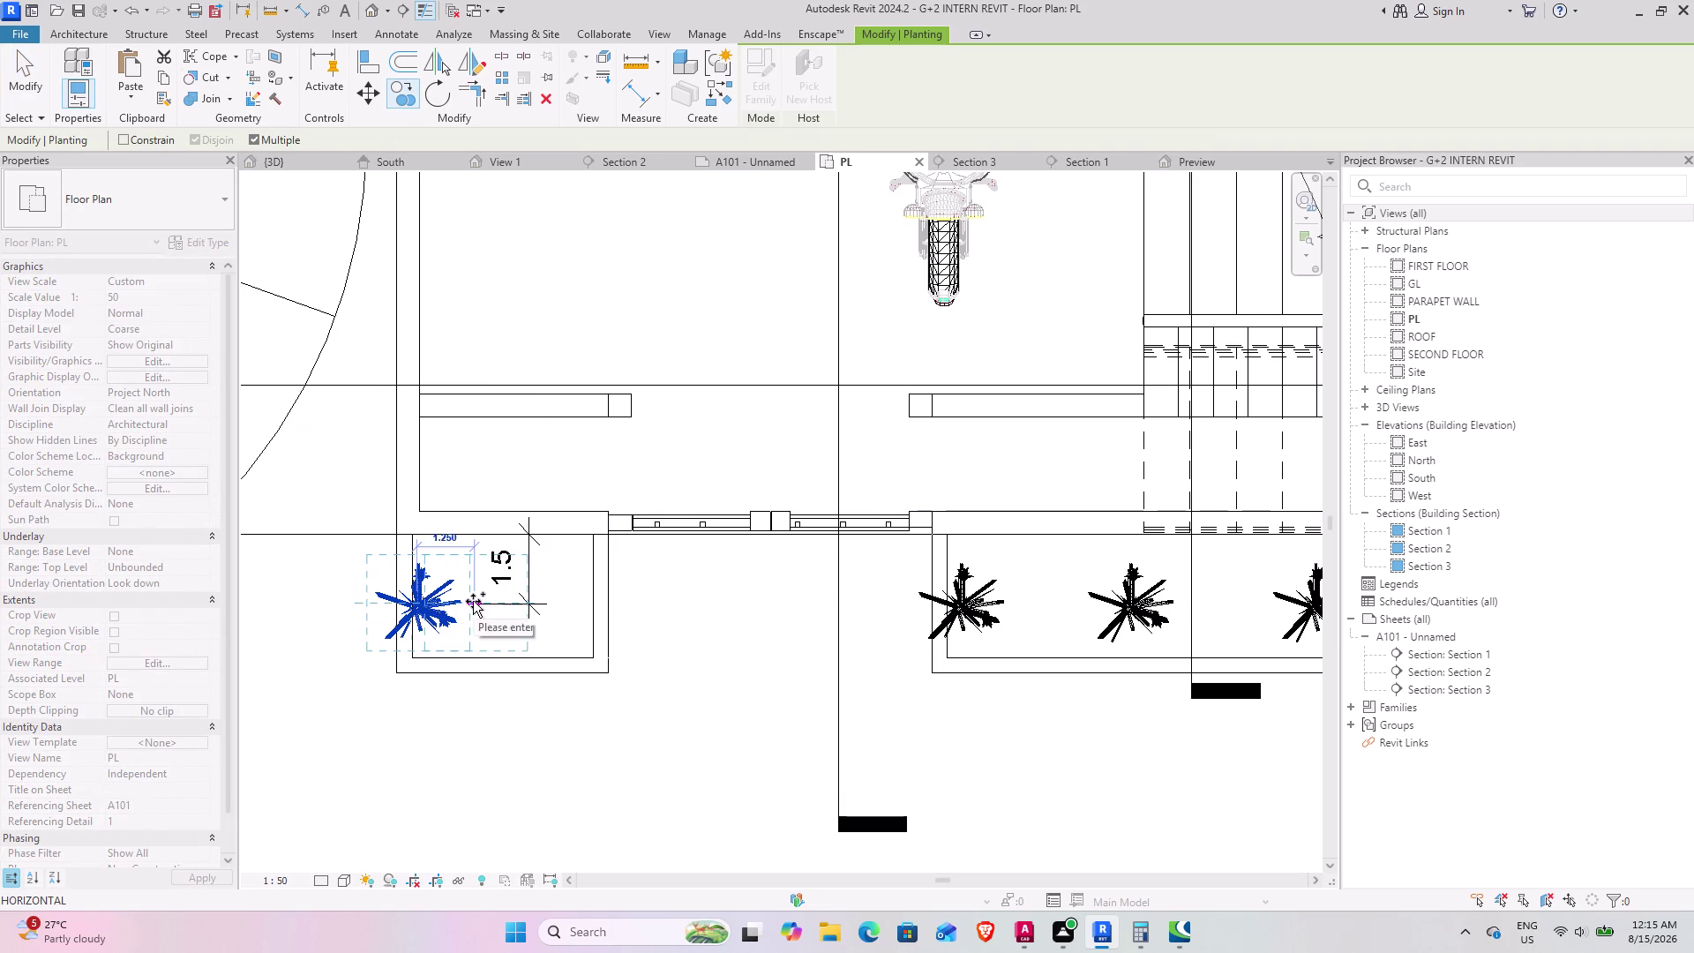
click(473, 601)
click(511, 570)
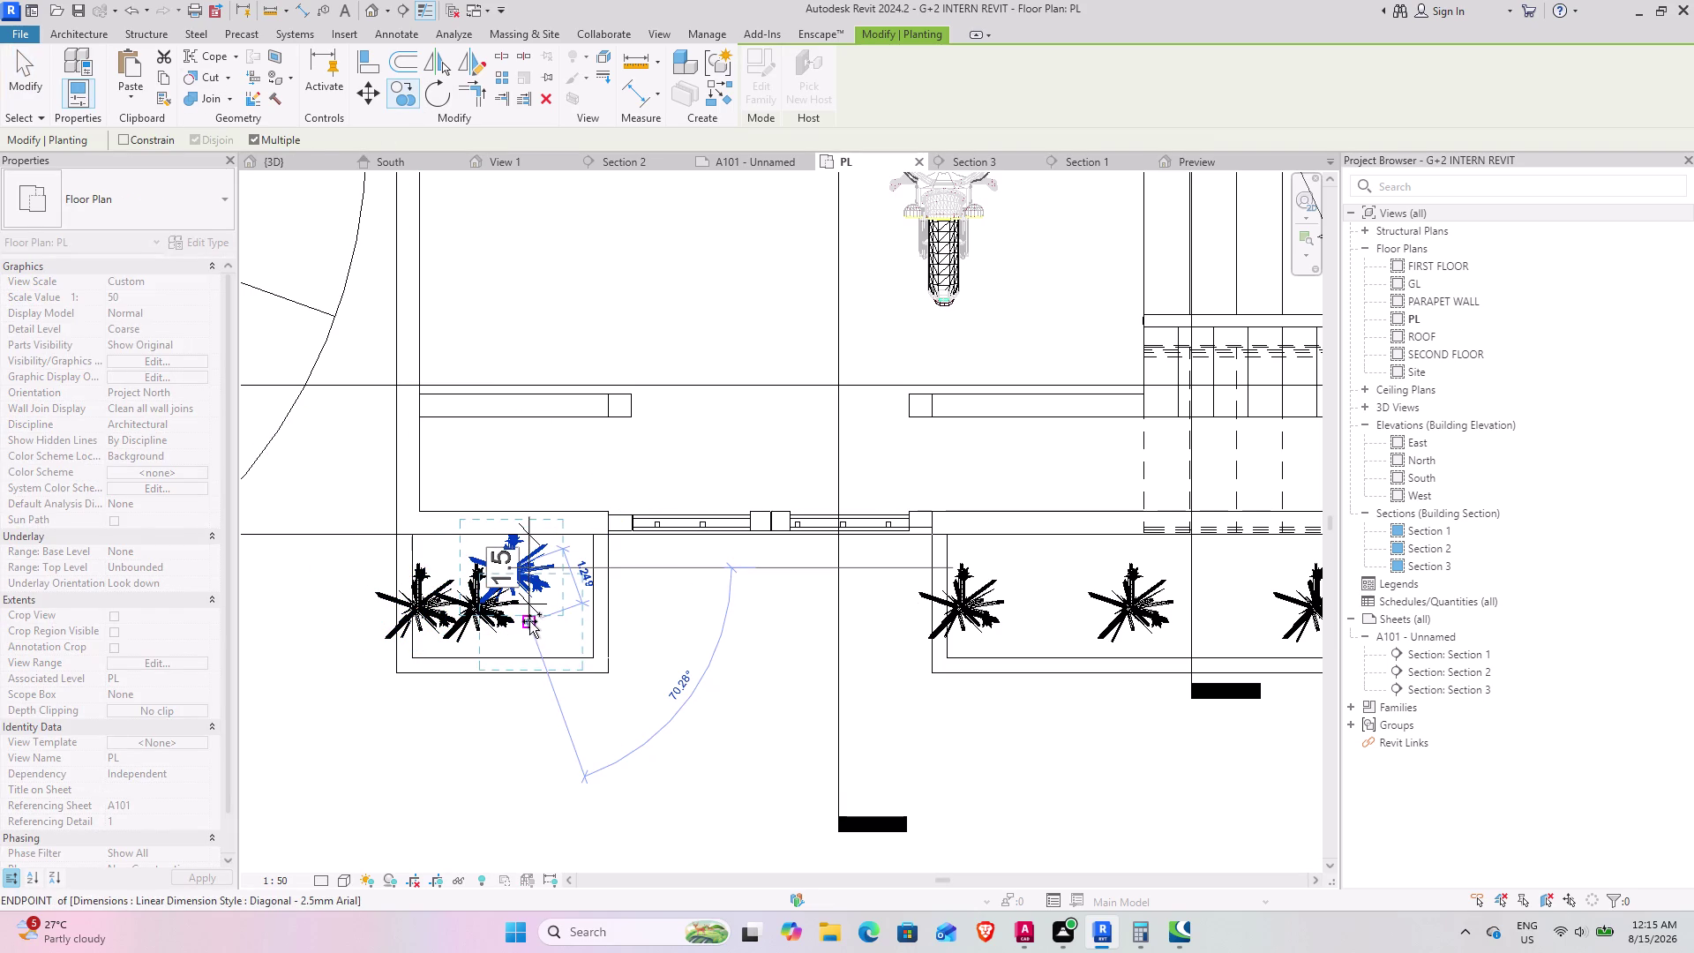
click(520, 620)
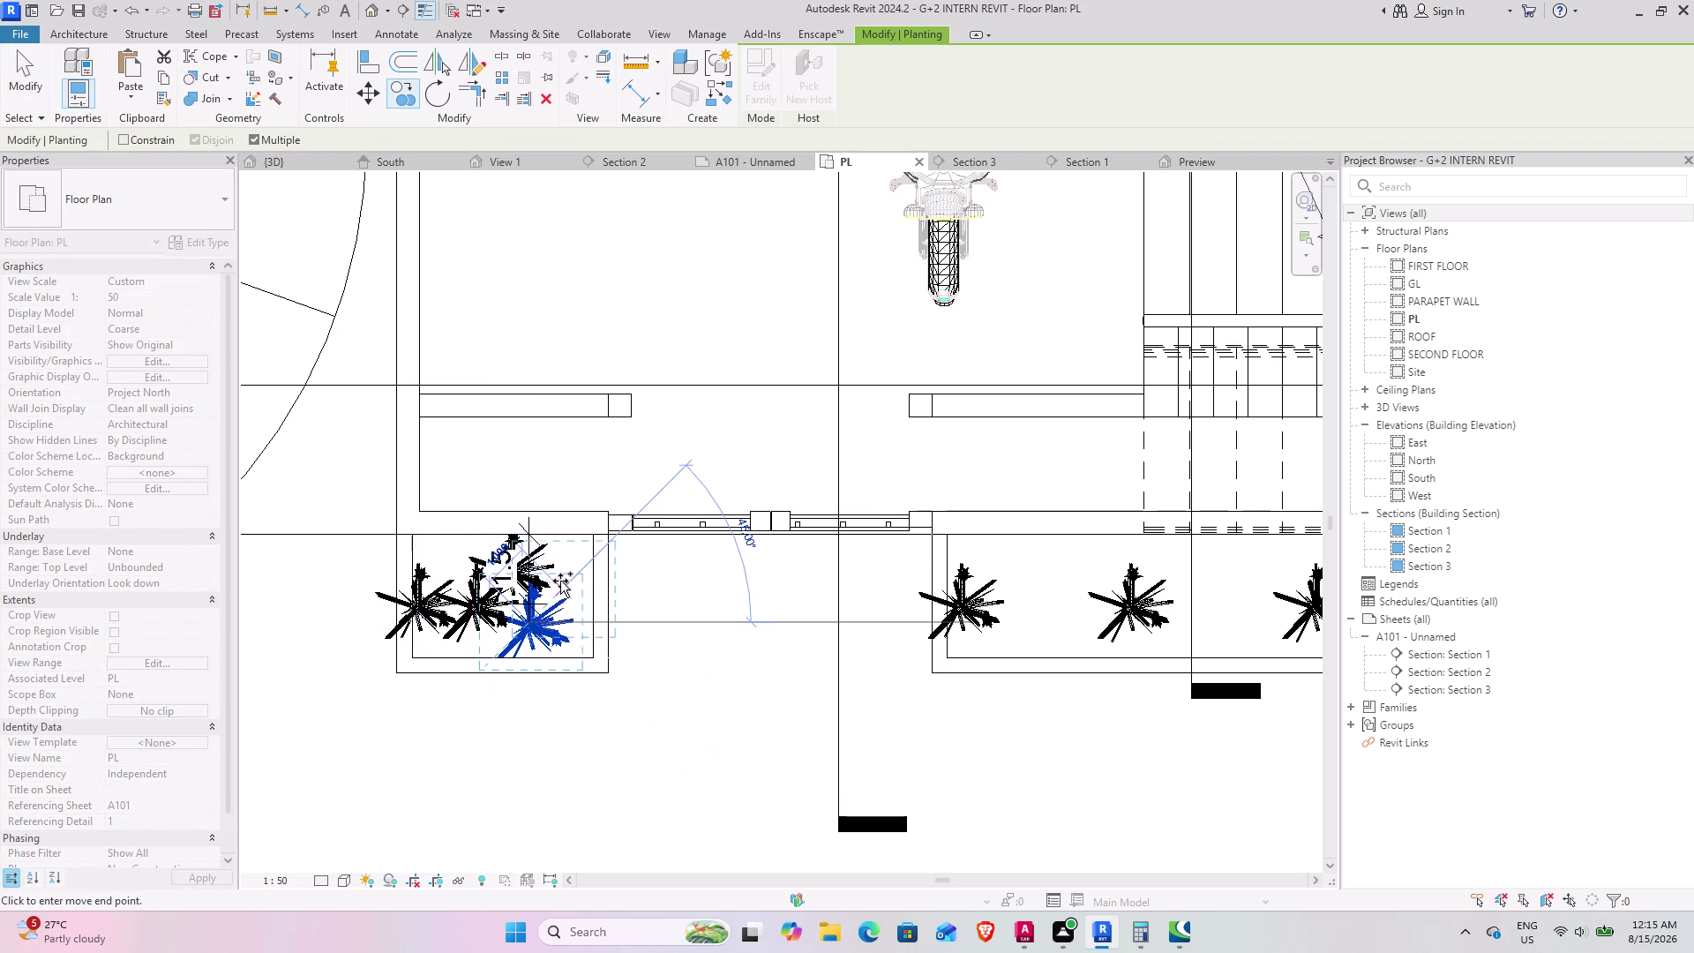
click(560, 581)
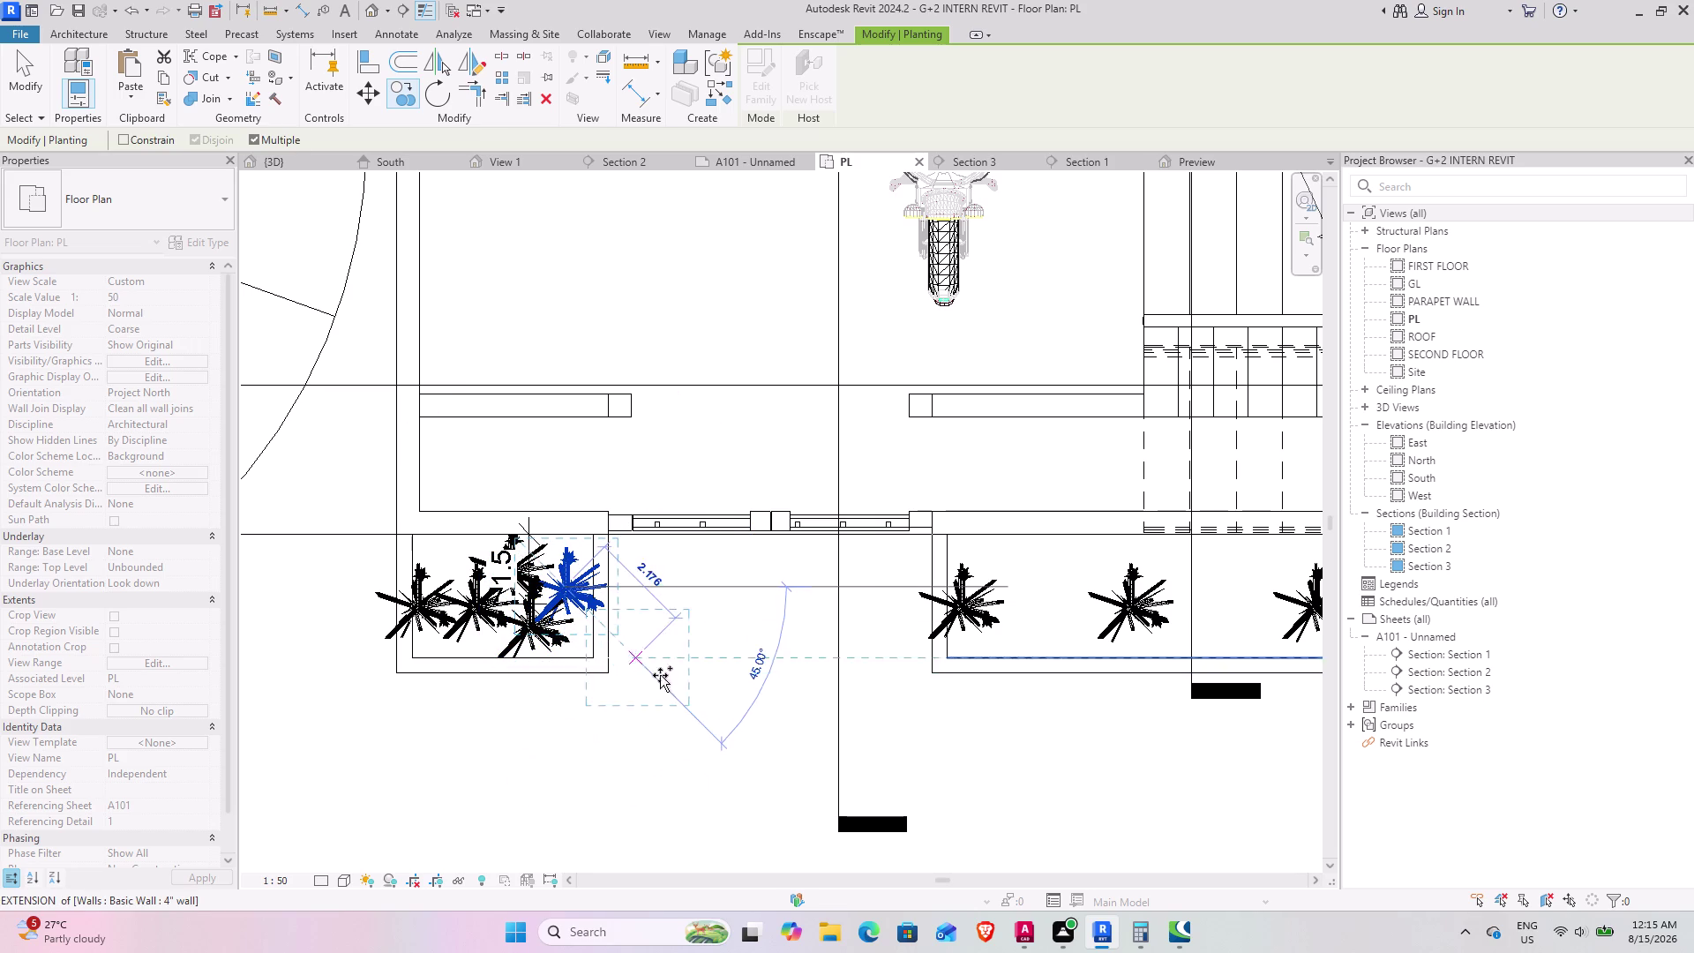
Add rotated lily copies at the start of the long right planter.
click(1012, 628)
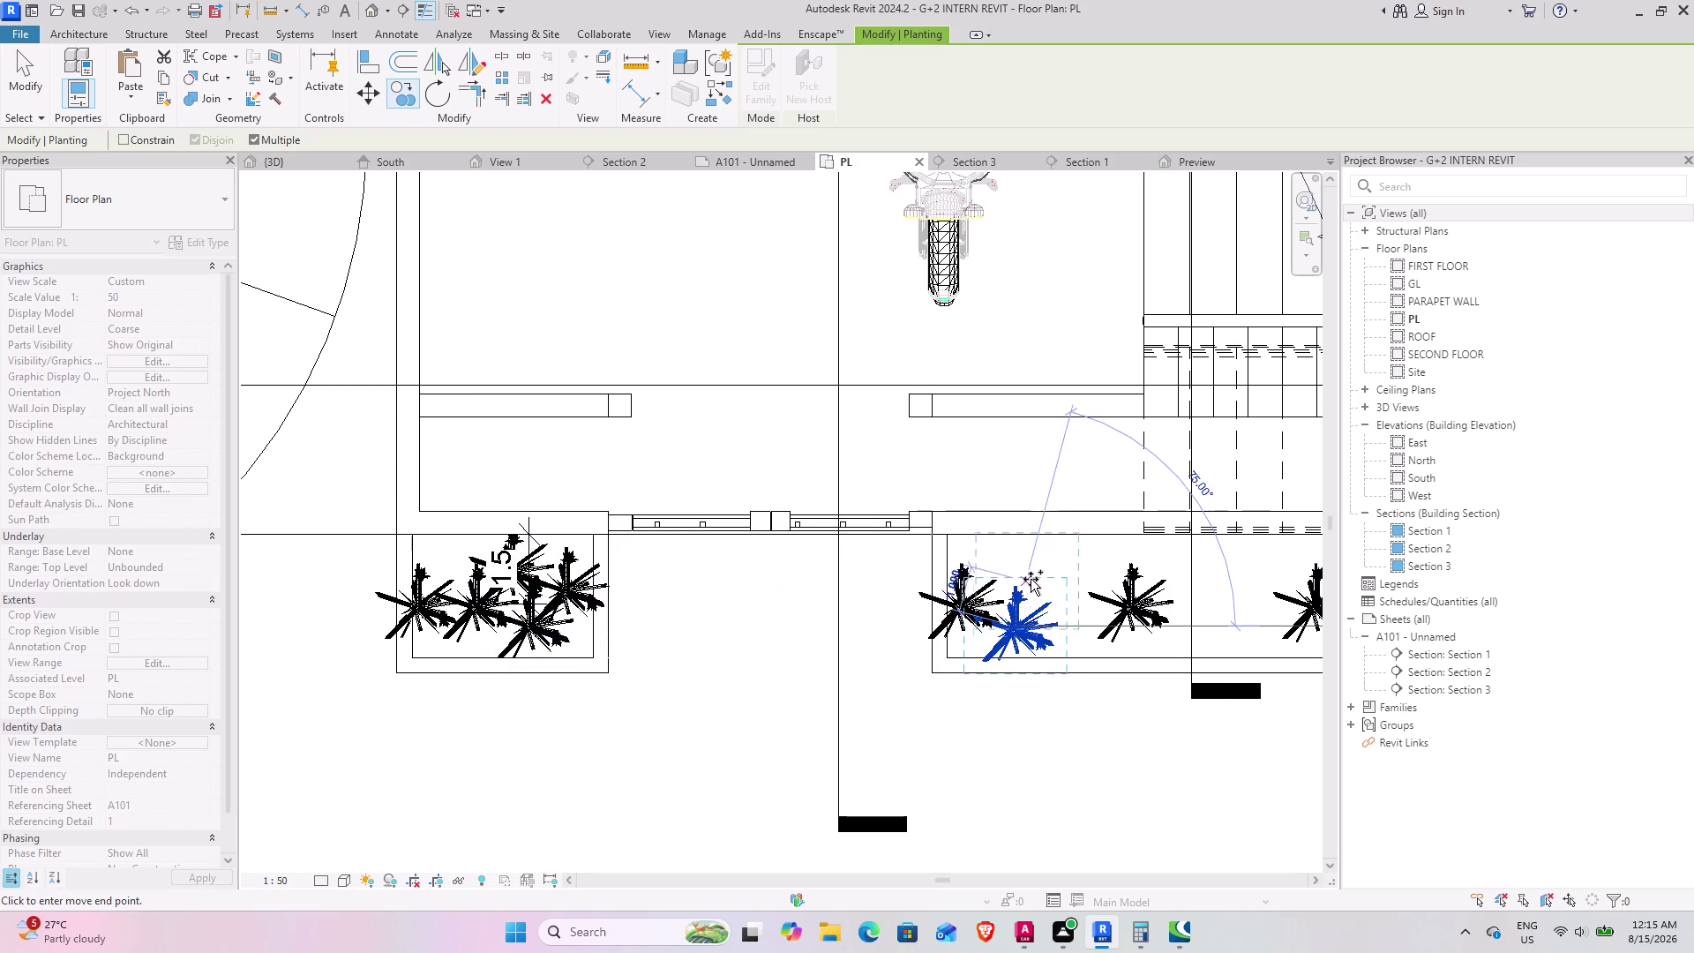
click(1047, 566)
click(1067, 623)
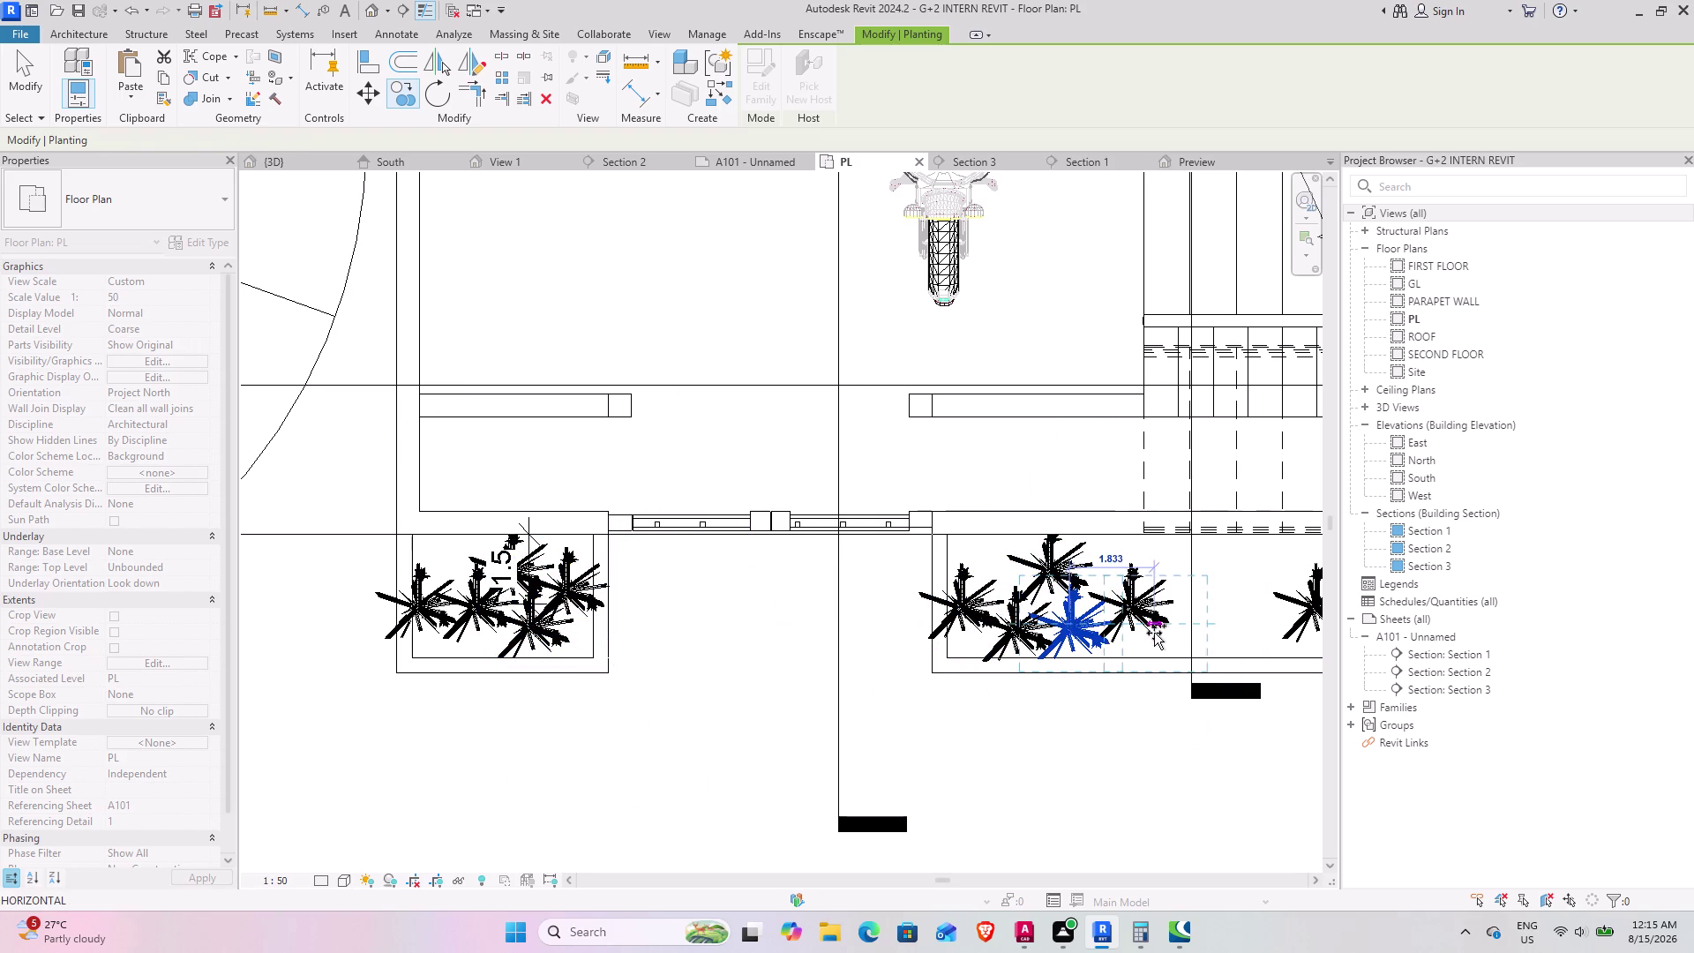
click(1161, 631)
click(1177, 569)
middle_drag(1227, 570, 1079, 596)
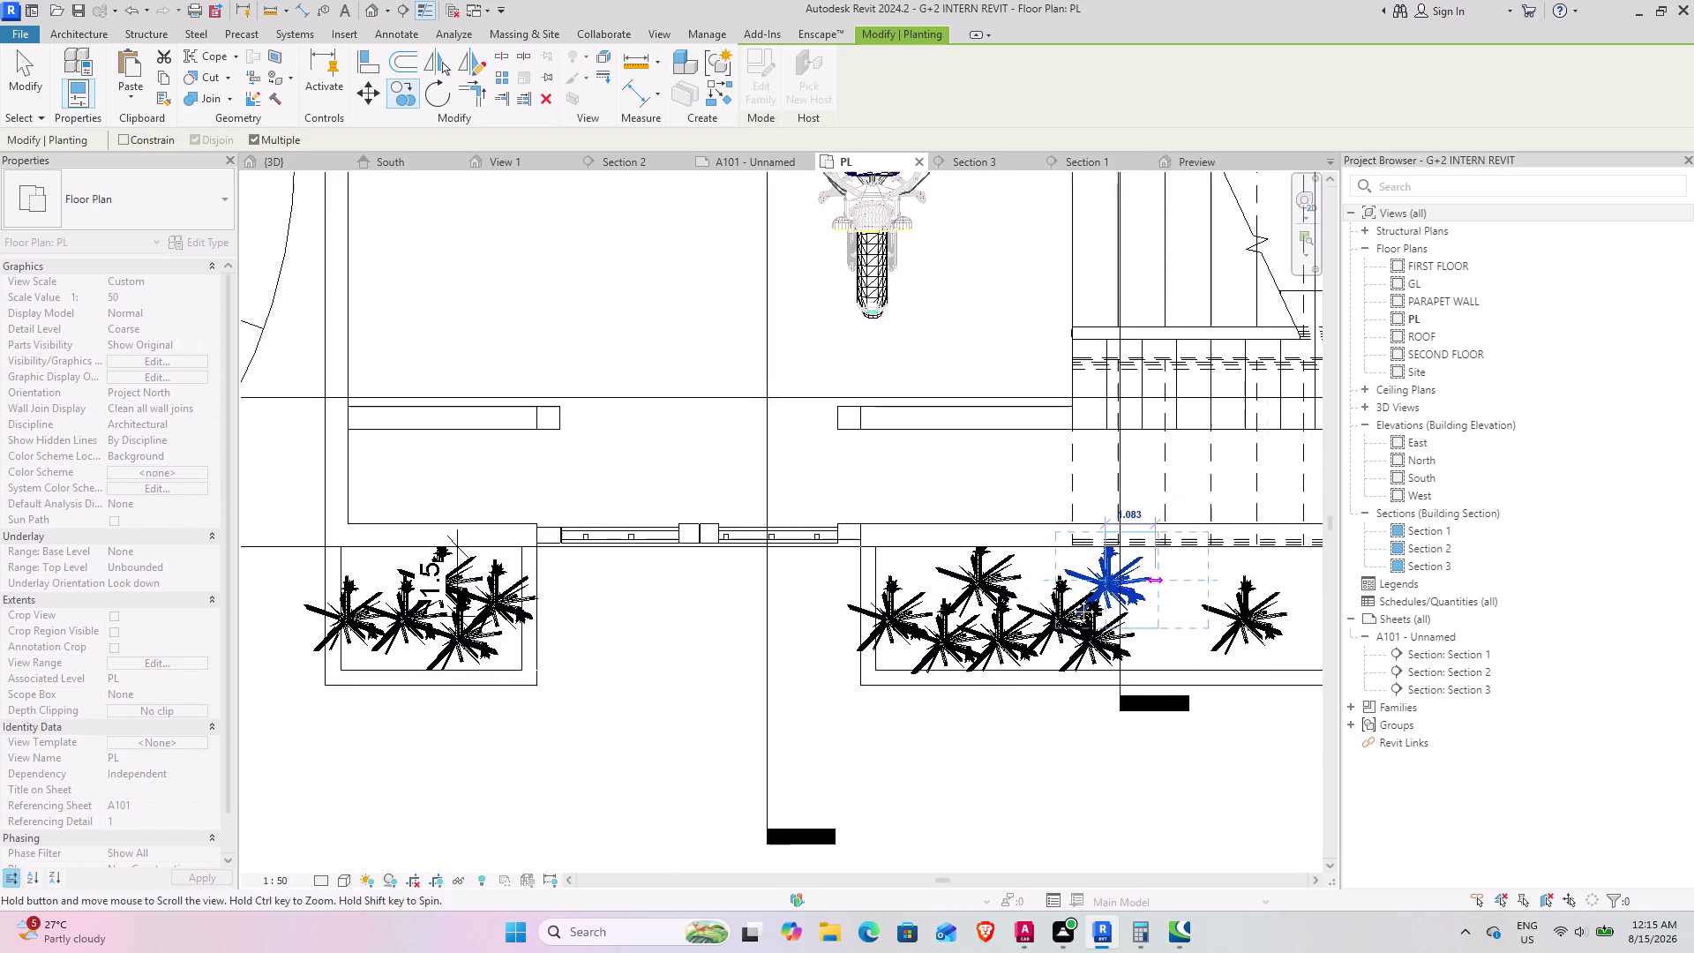
middle_drag(1078, 596, 832, 631)
Add more rotated lily copies further along the right planter.
click(824, 684)
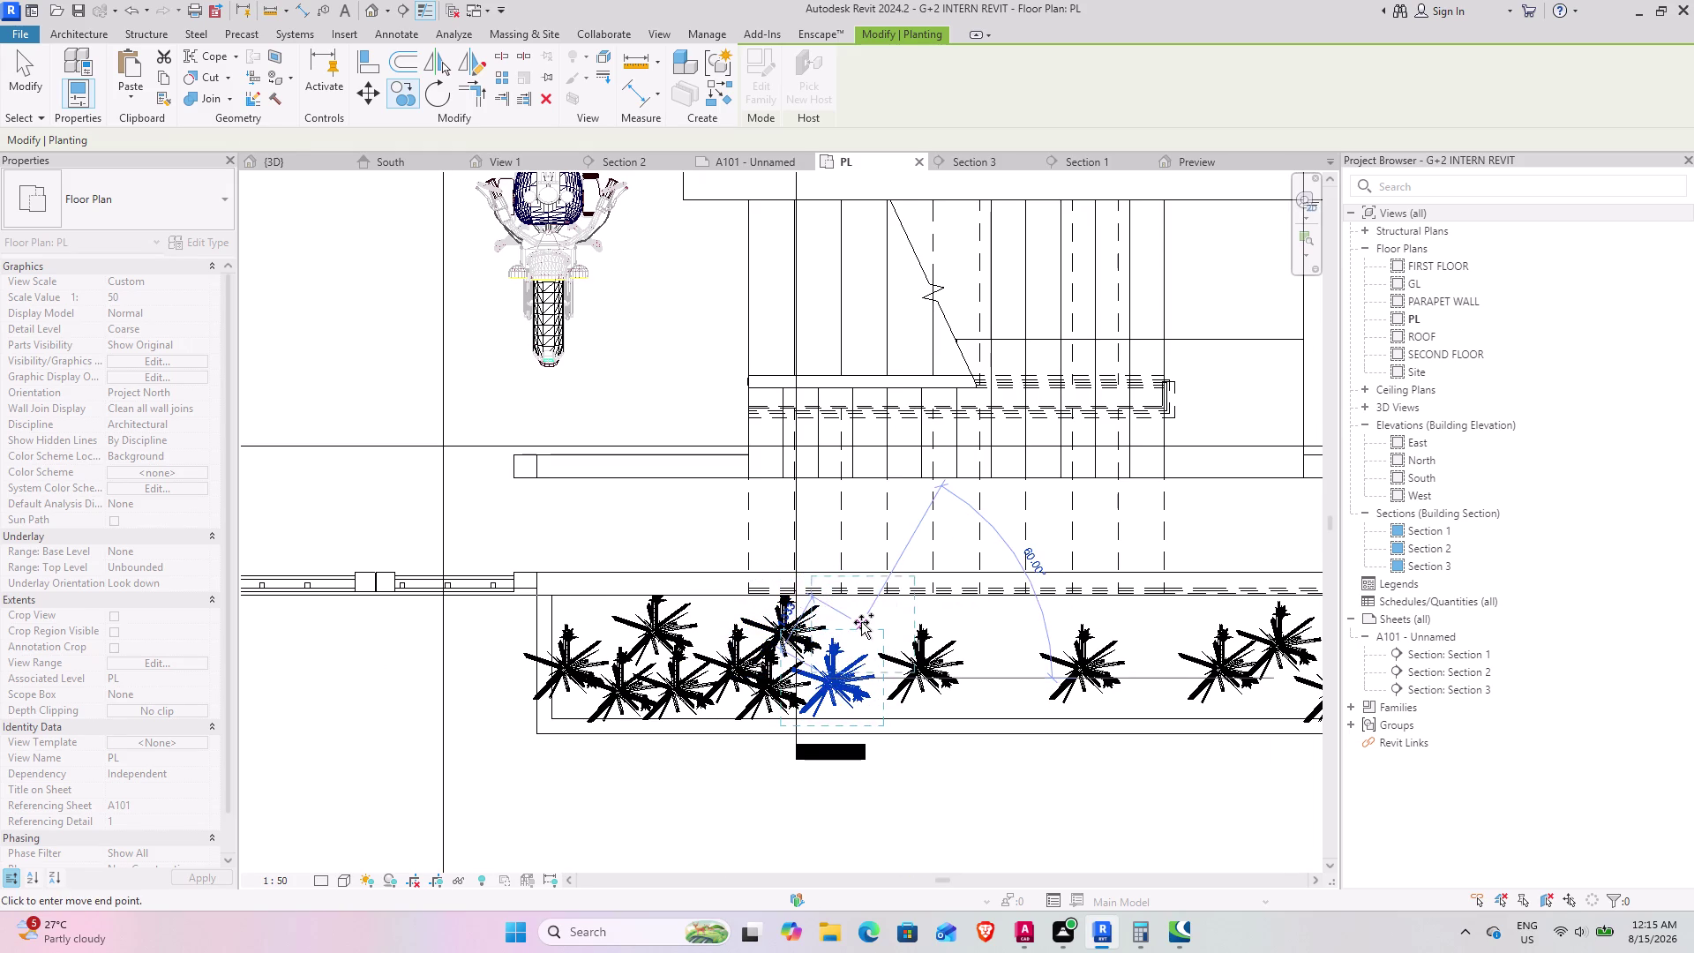
click(863, 617)
click(948, 614)
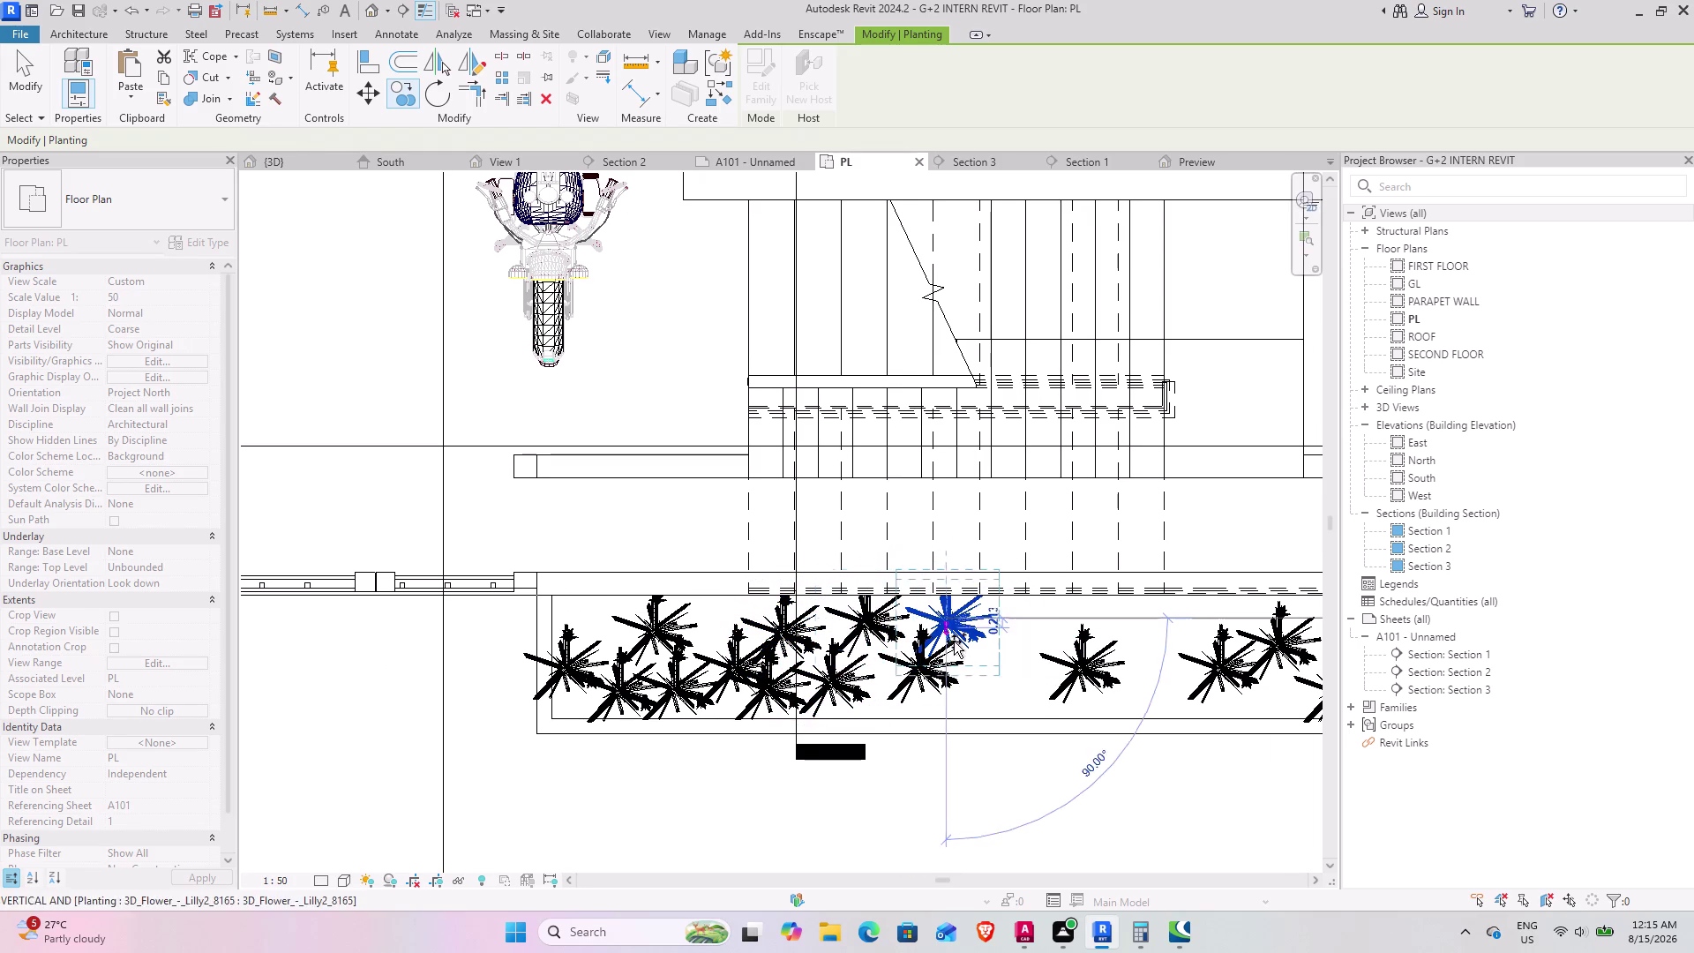
click(948, 691)
click(1015, 689)
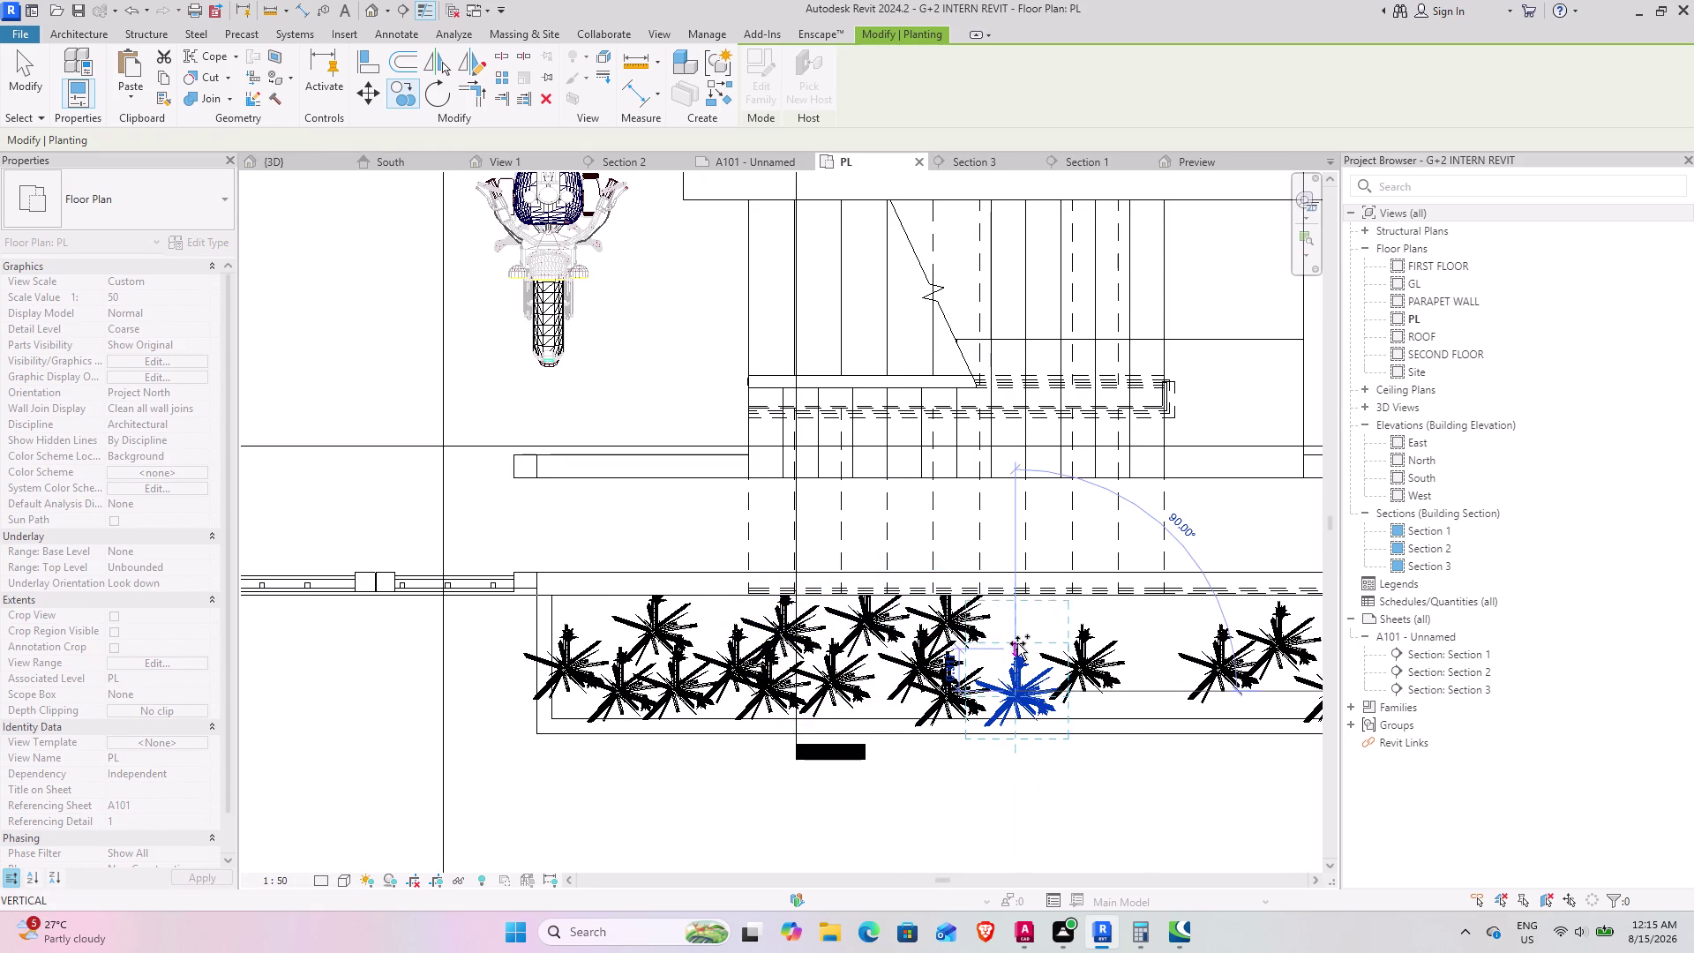
click(1018, 622)
click(1109, 617)
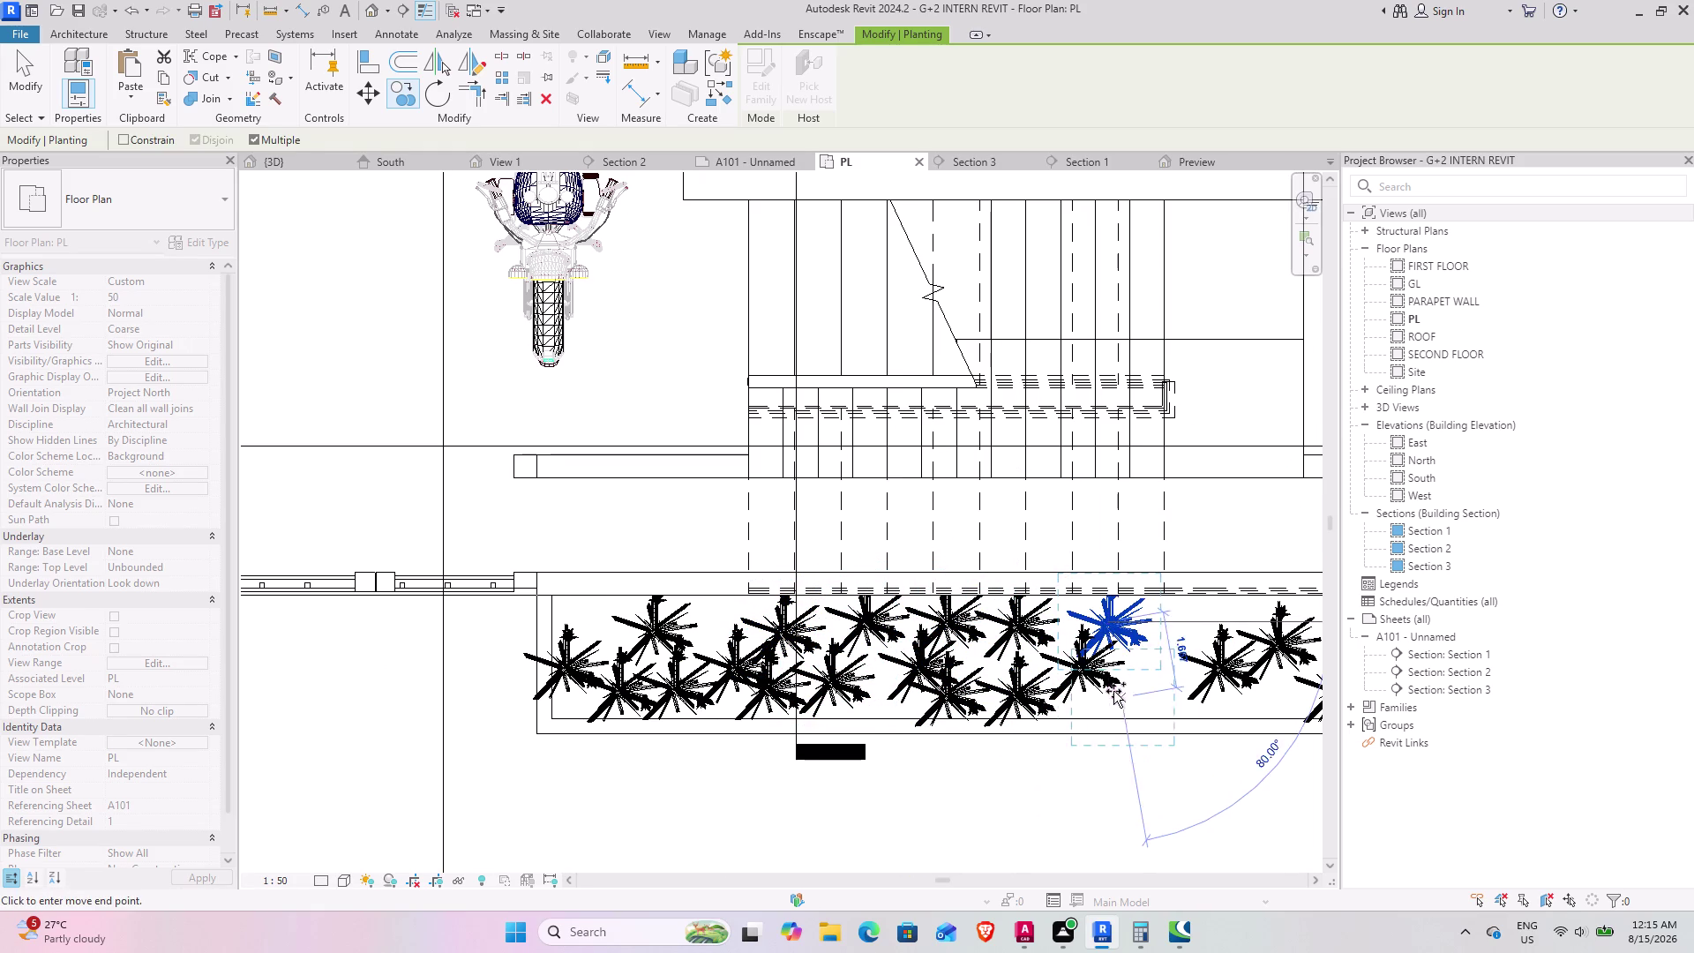
click(1112, 690)
middle_drag(1155, 670, 791, 711)
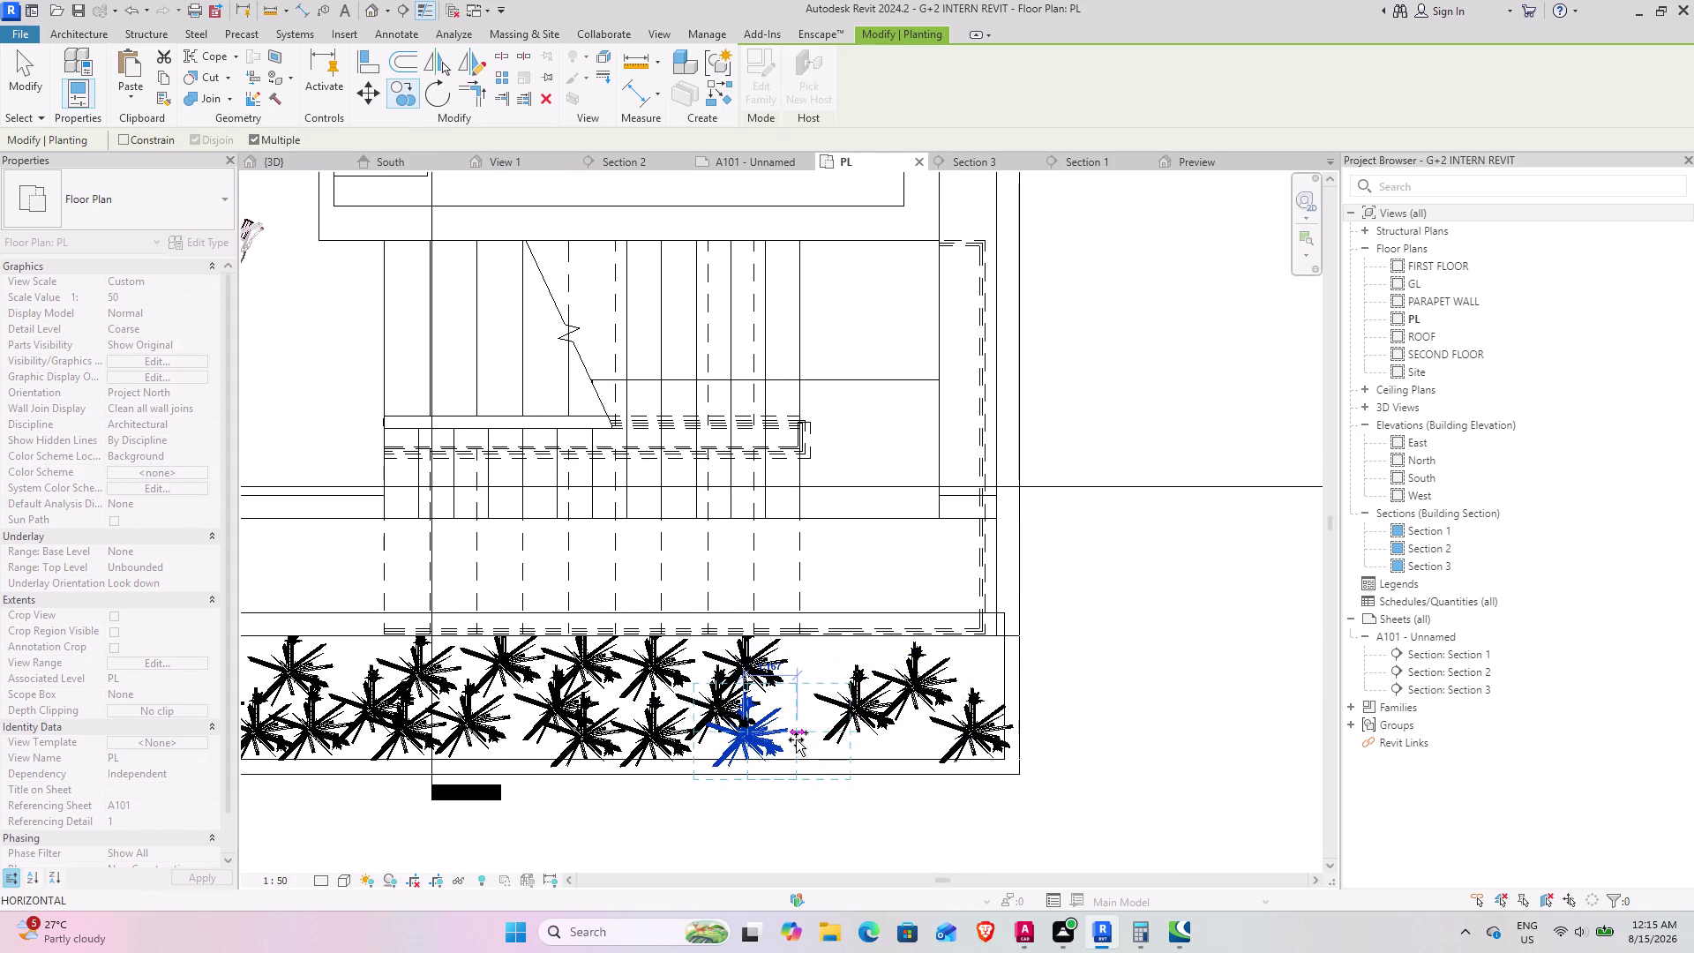
Add the final rotated lilies near the planter's right end and corner, then view 3D.
click(796, 739)
click(793, 697)
click(801, 655)
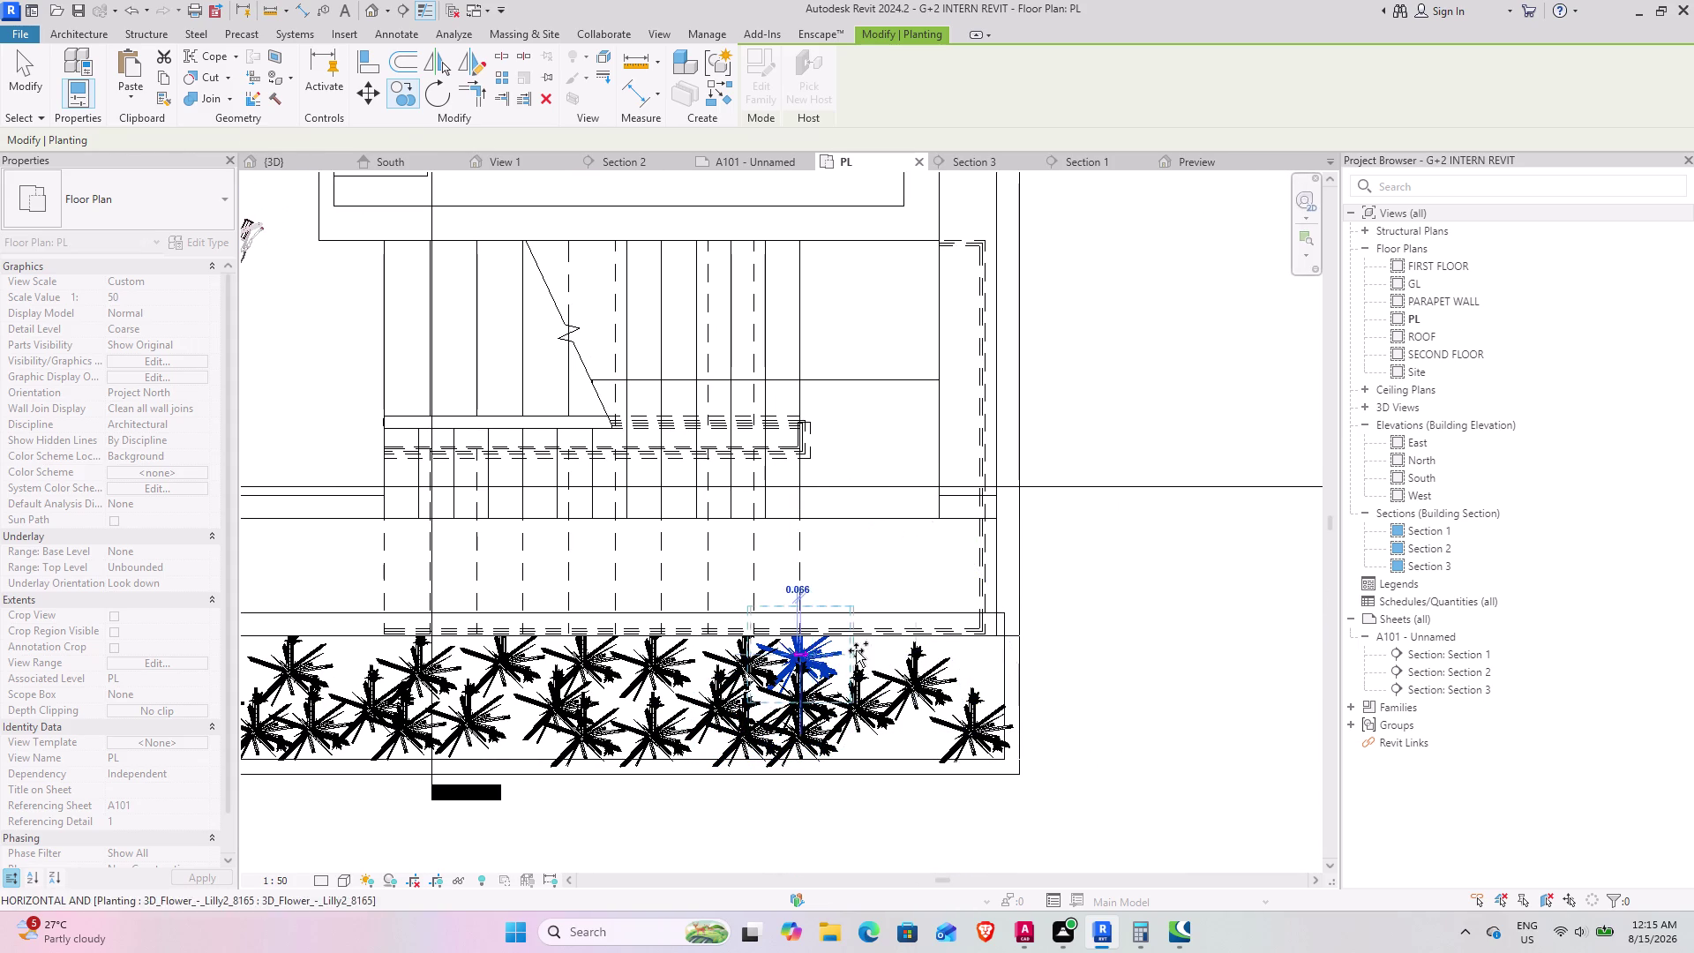
click(875, 657)
click(883, 748)
click(925, 726)
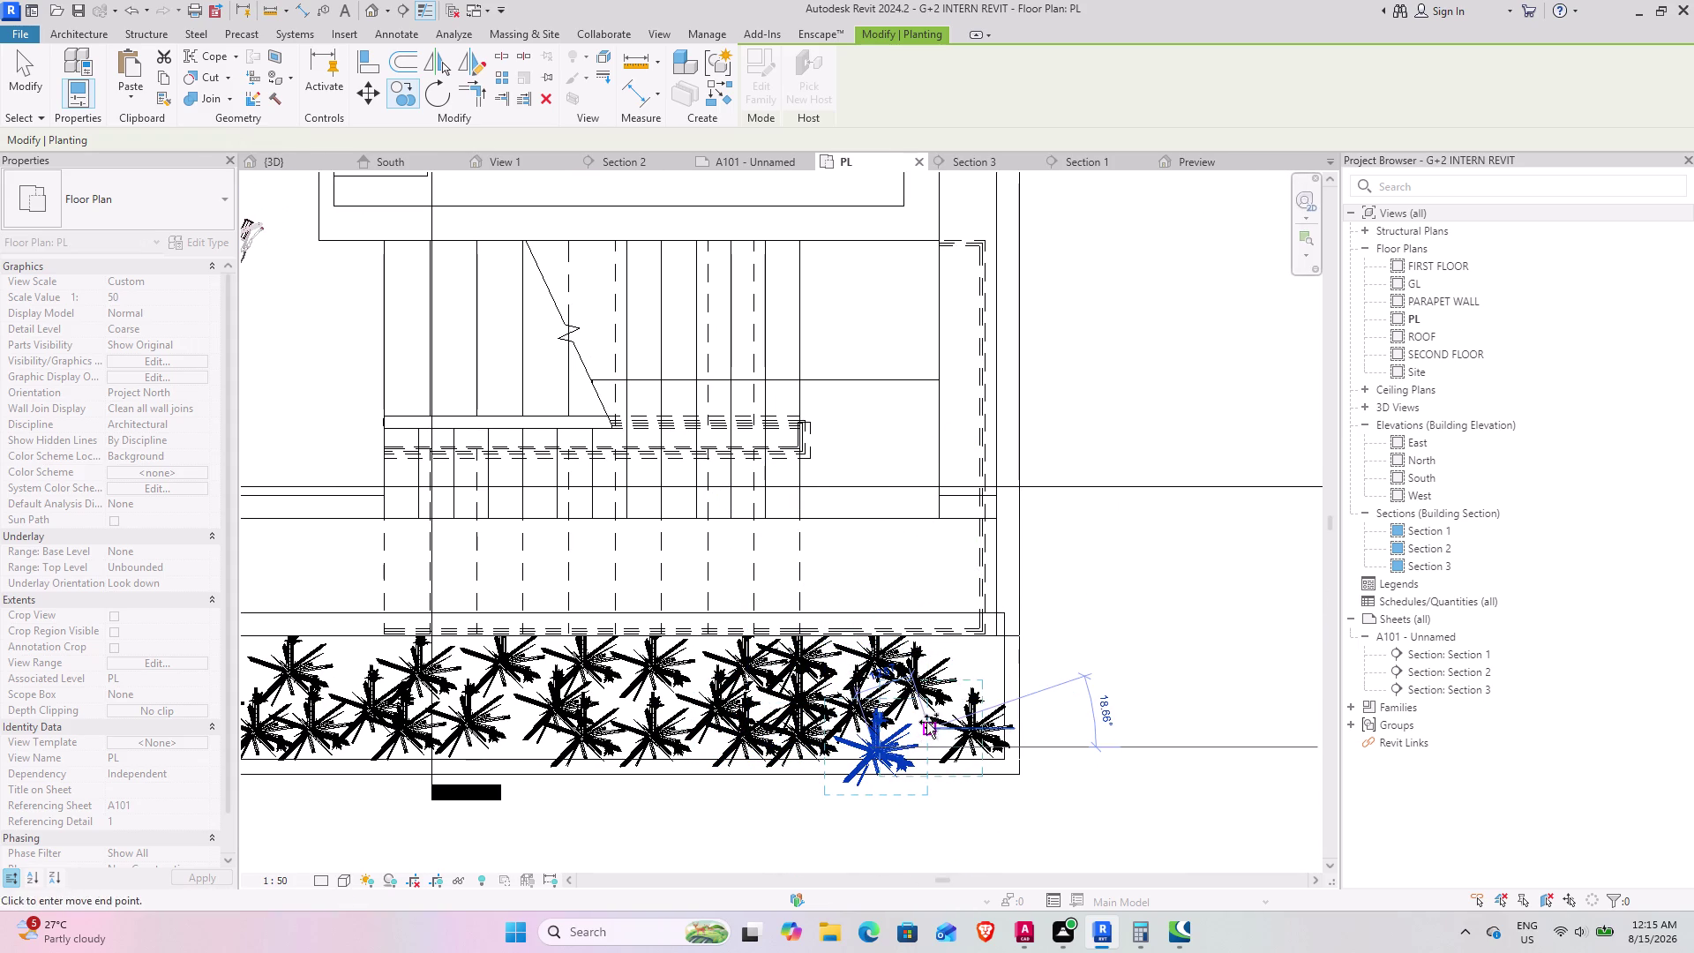
click(976, 663)
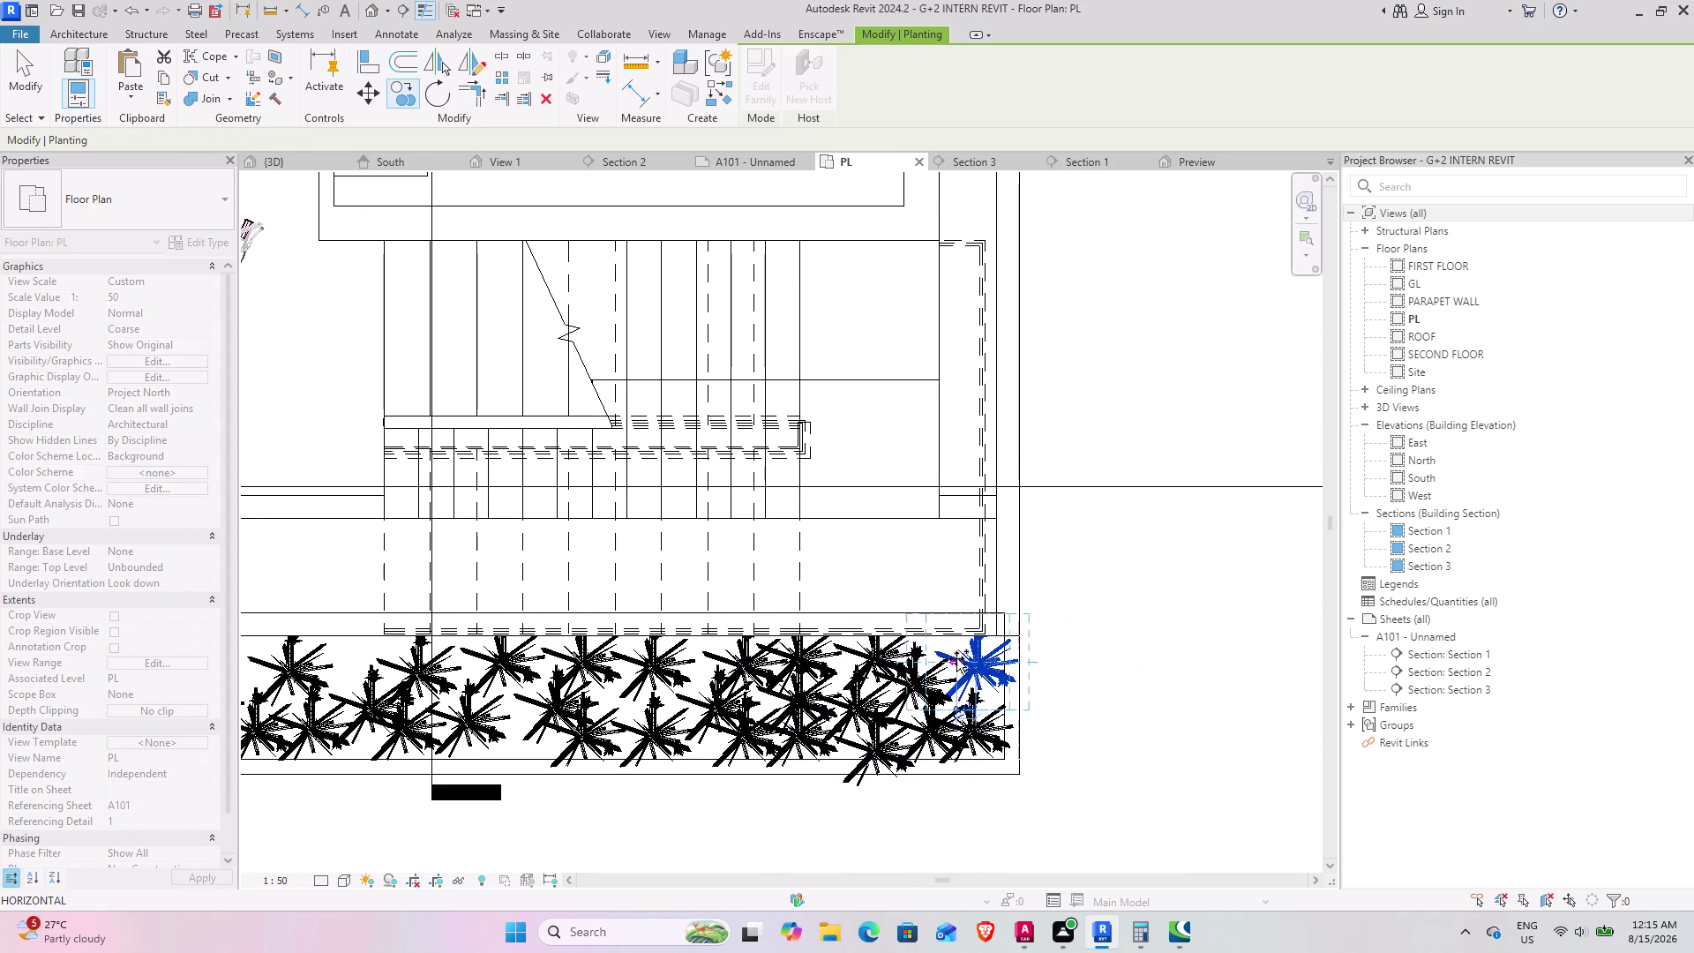
click(946, 650)
click(985, 700)
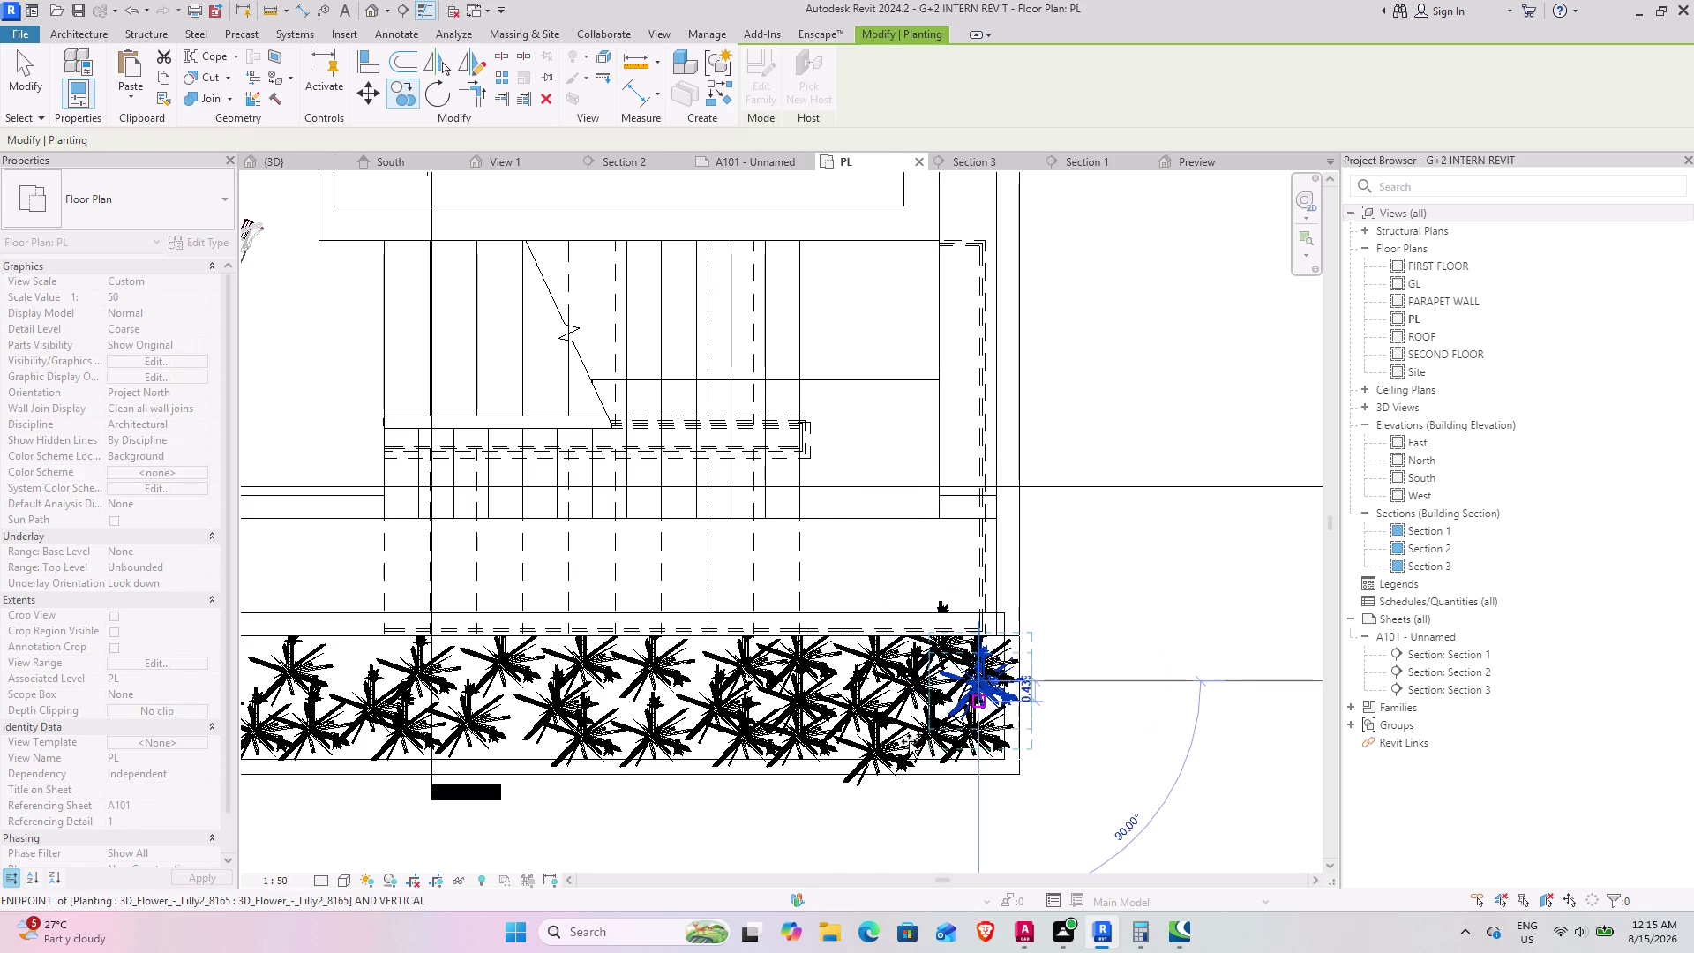
click(36, 87)
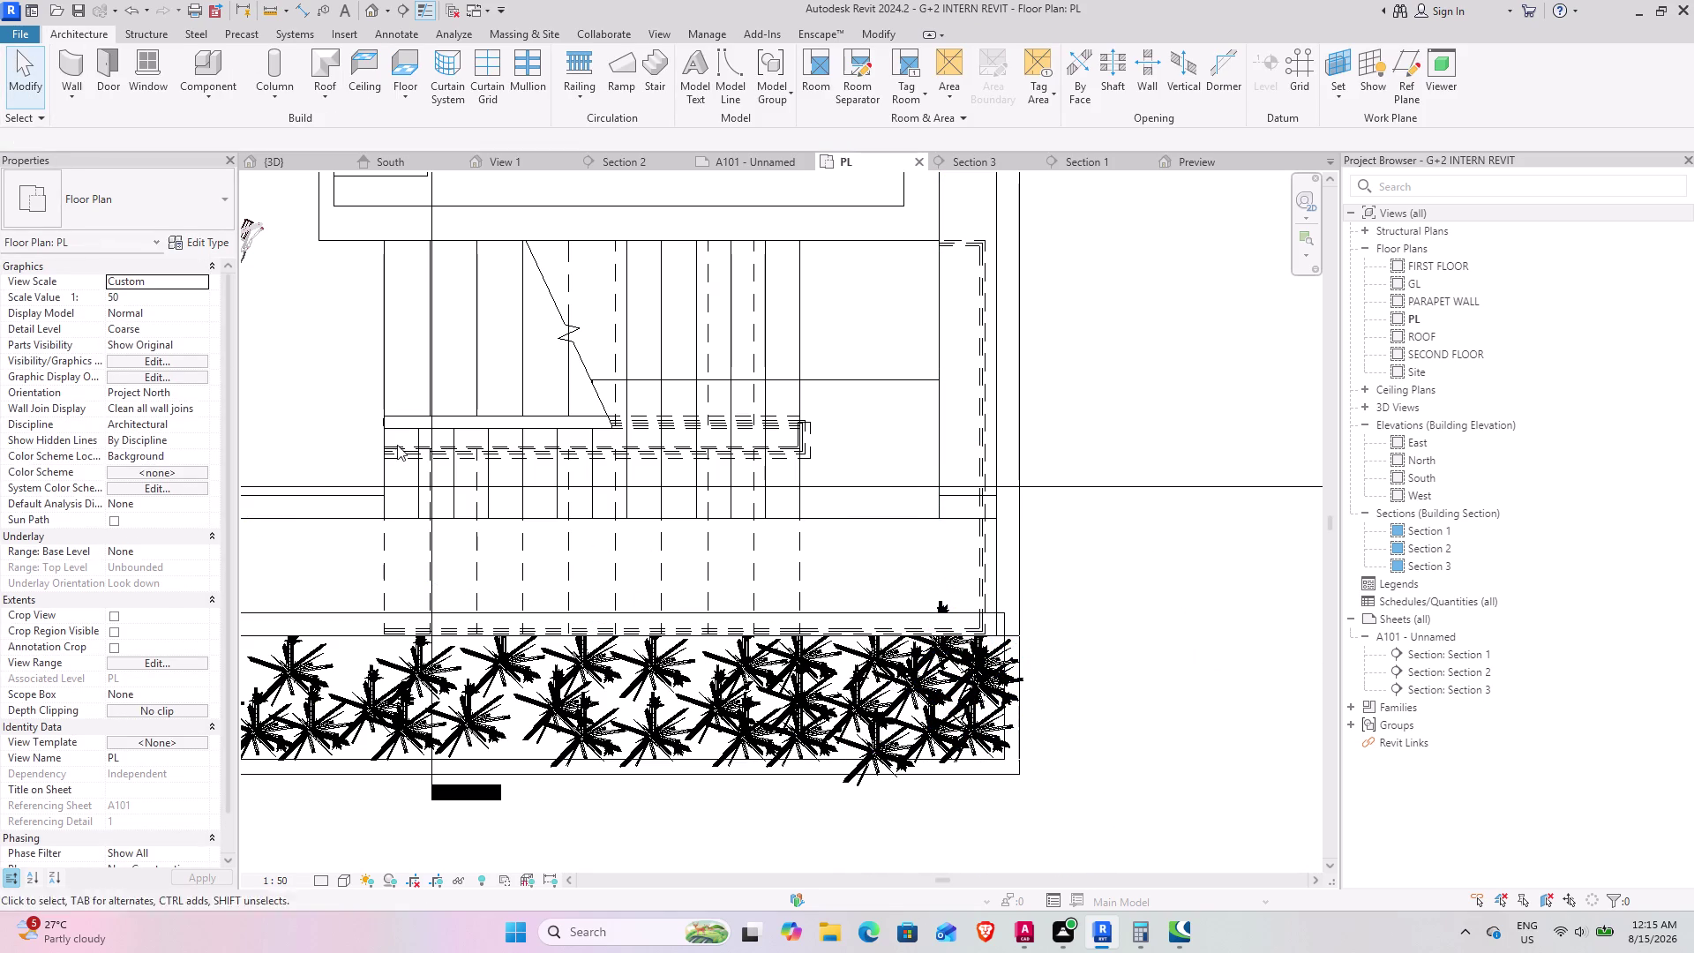
click(267, 167)
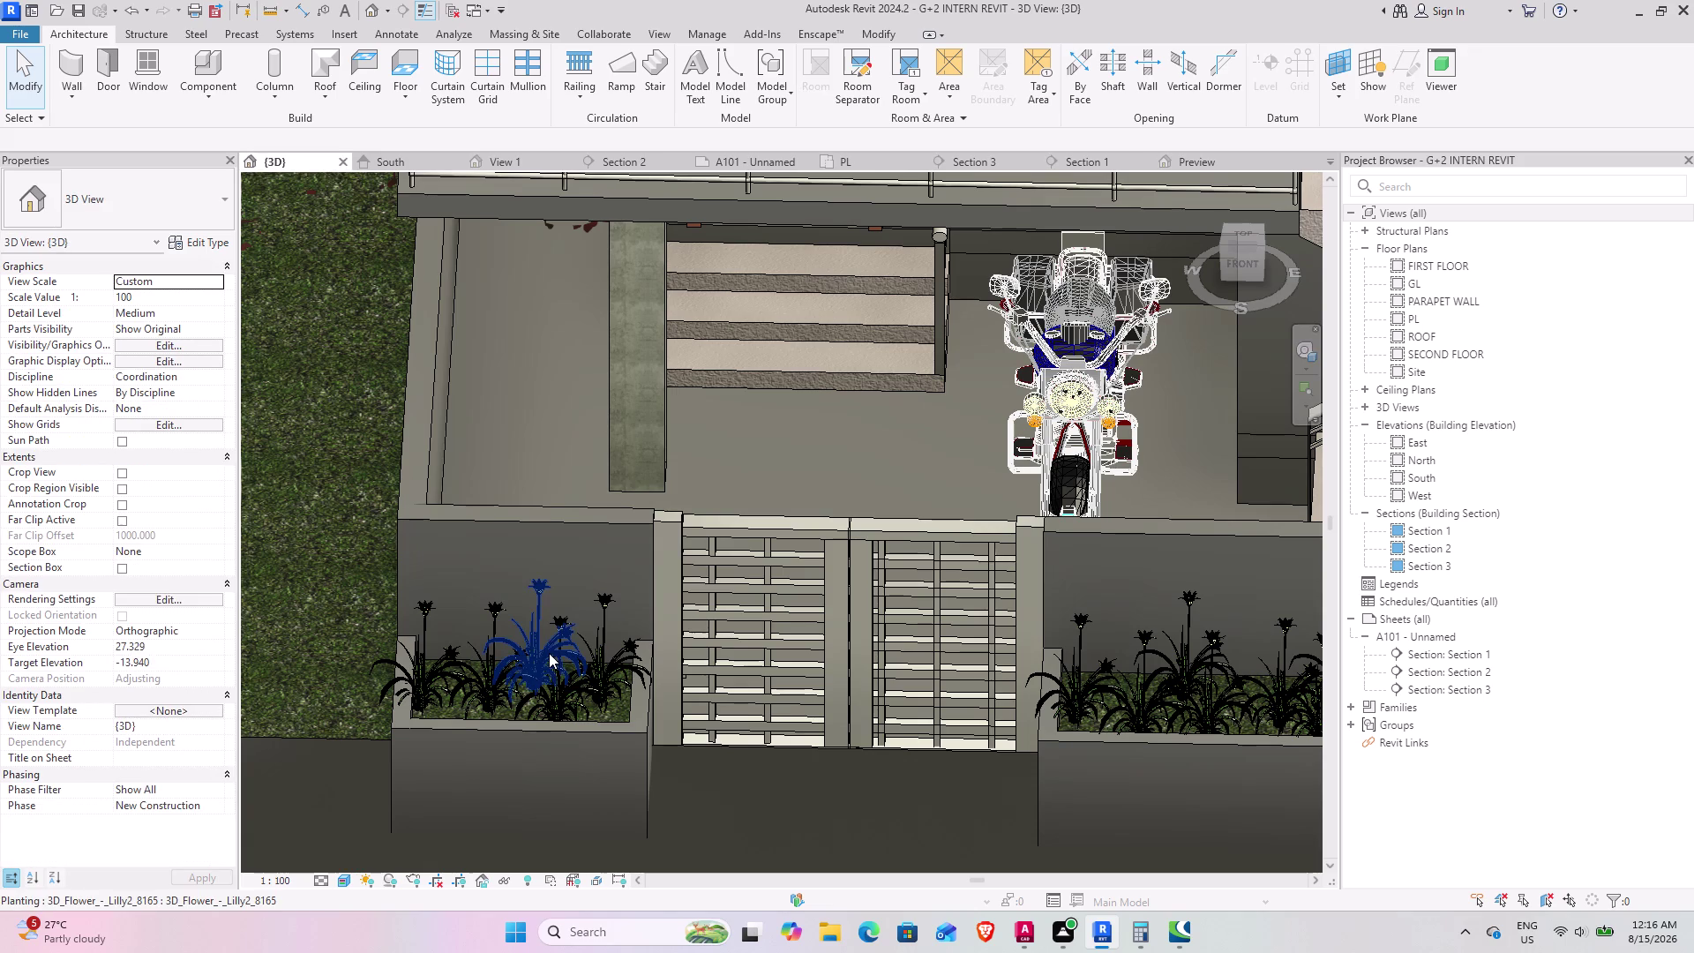
scroll(down, 3)
scroll(down, 3)
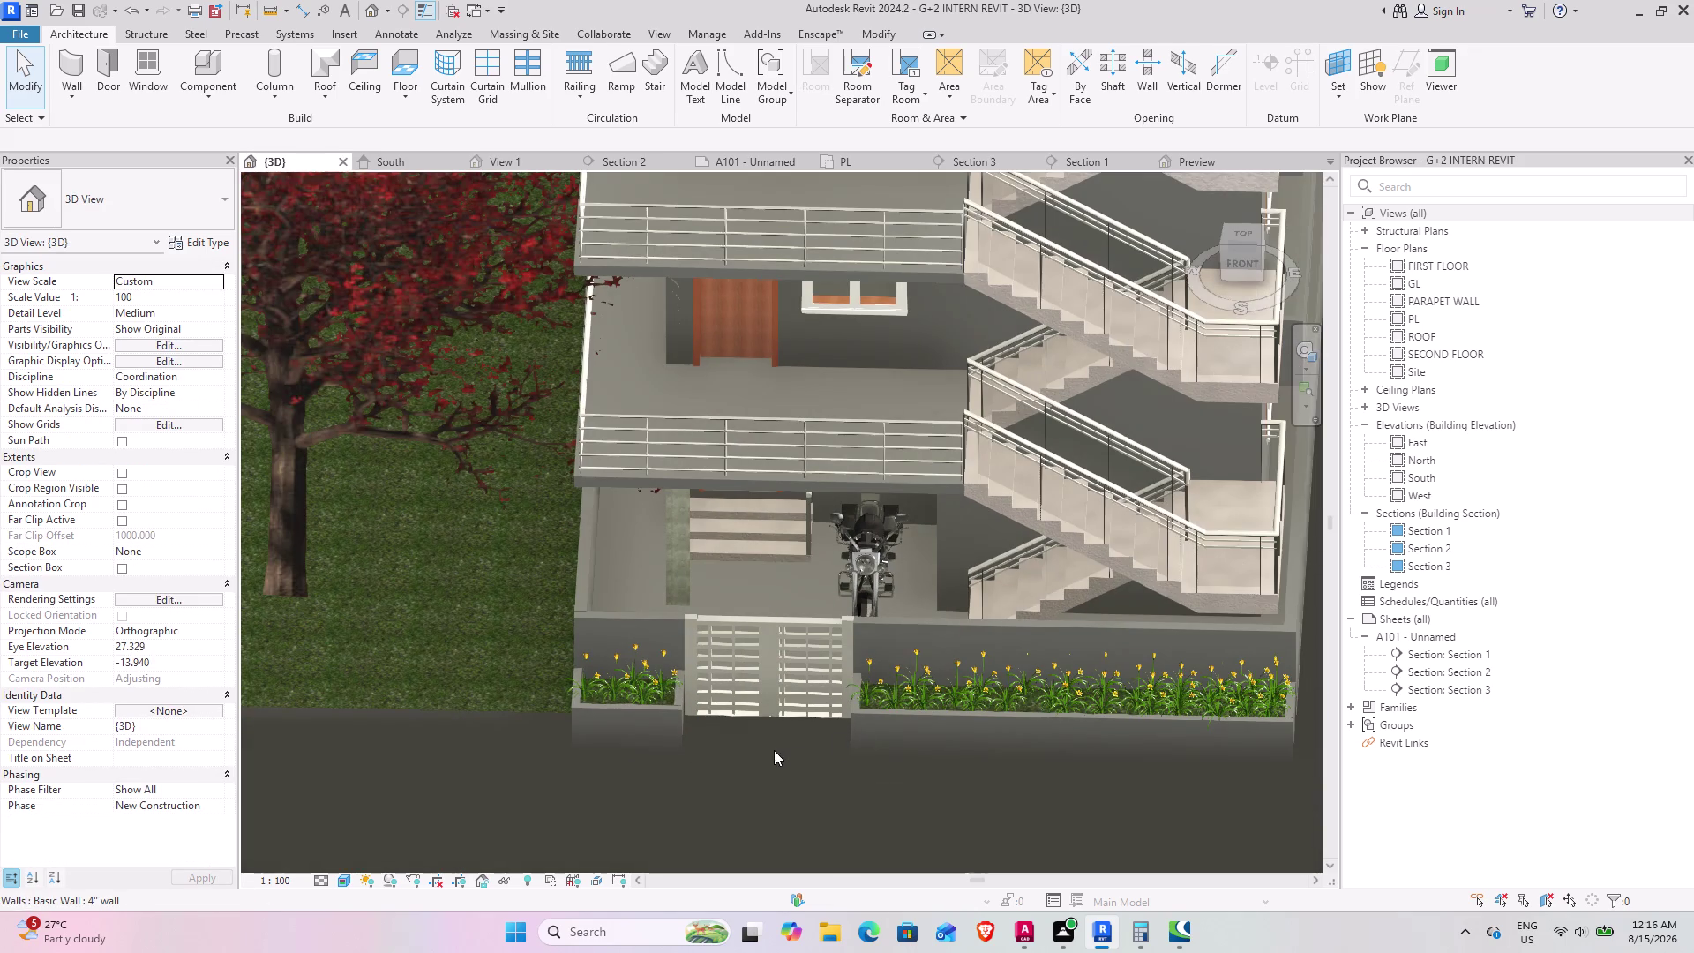
middle_drag(775, 748, 871, 721)
scroll(up, 3)
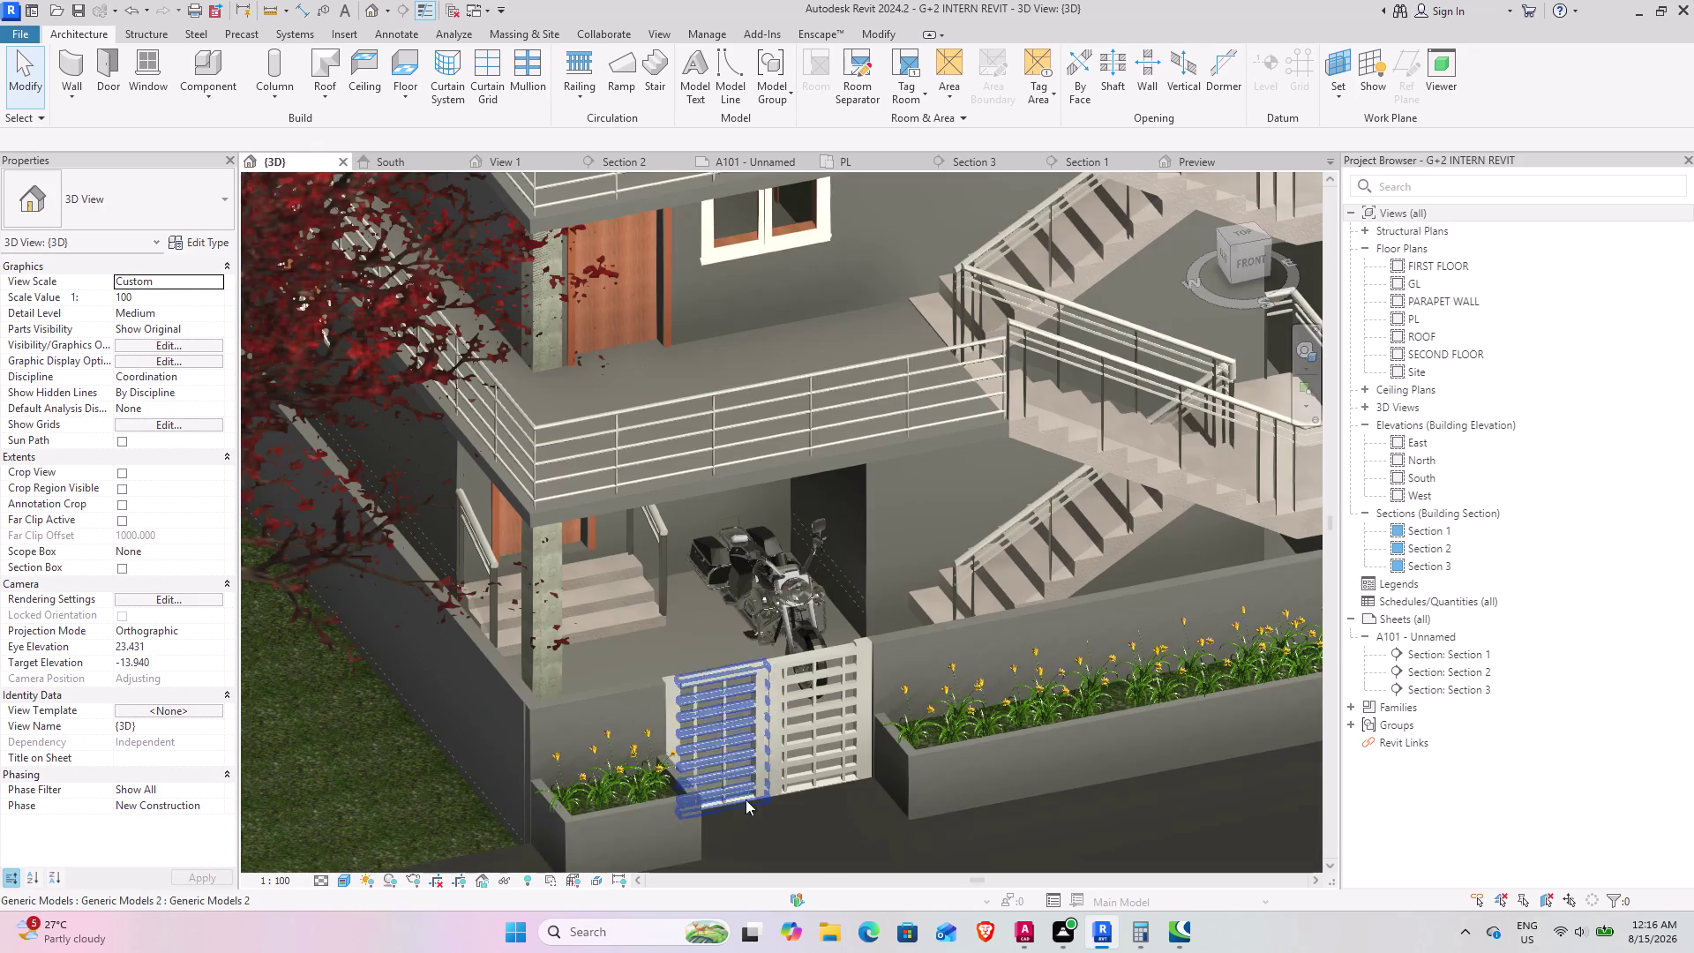
middle_drag(853, 779, 739, 778)
middle_drag(989, 747, 533, 698)
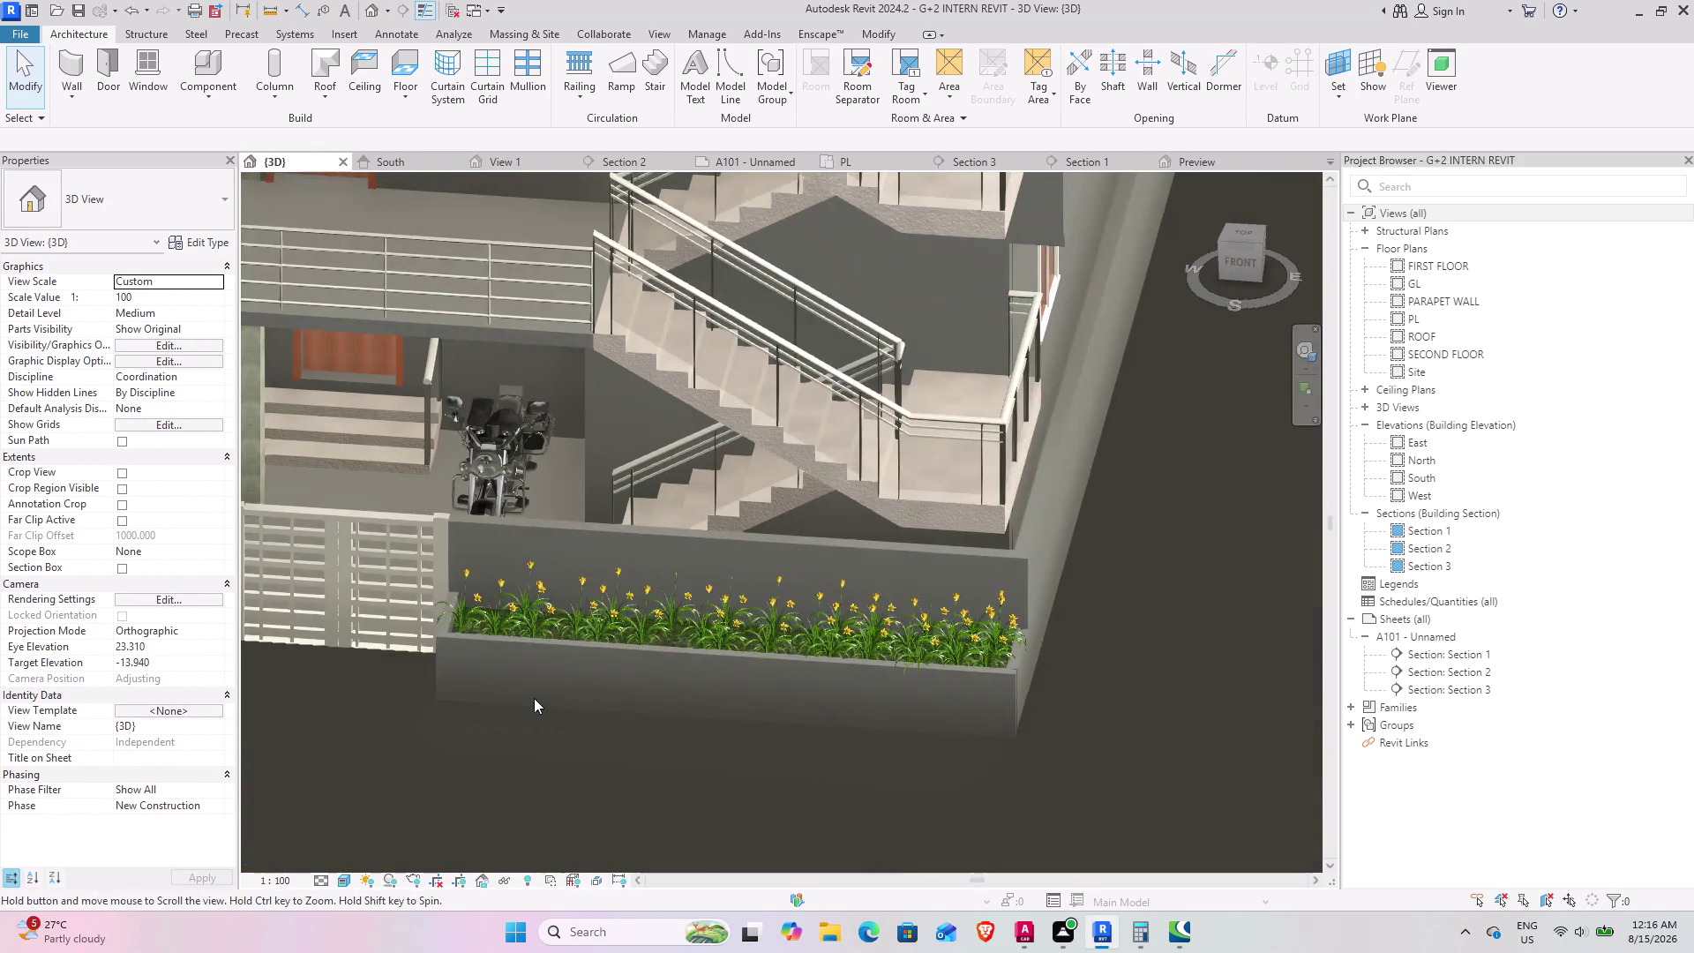
scroll(down, 3)
middle_drag(518, 748, 567, 717)
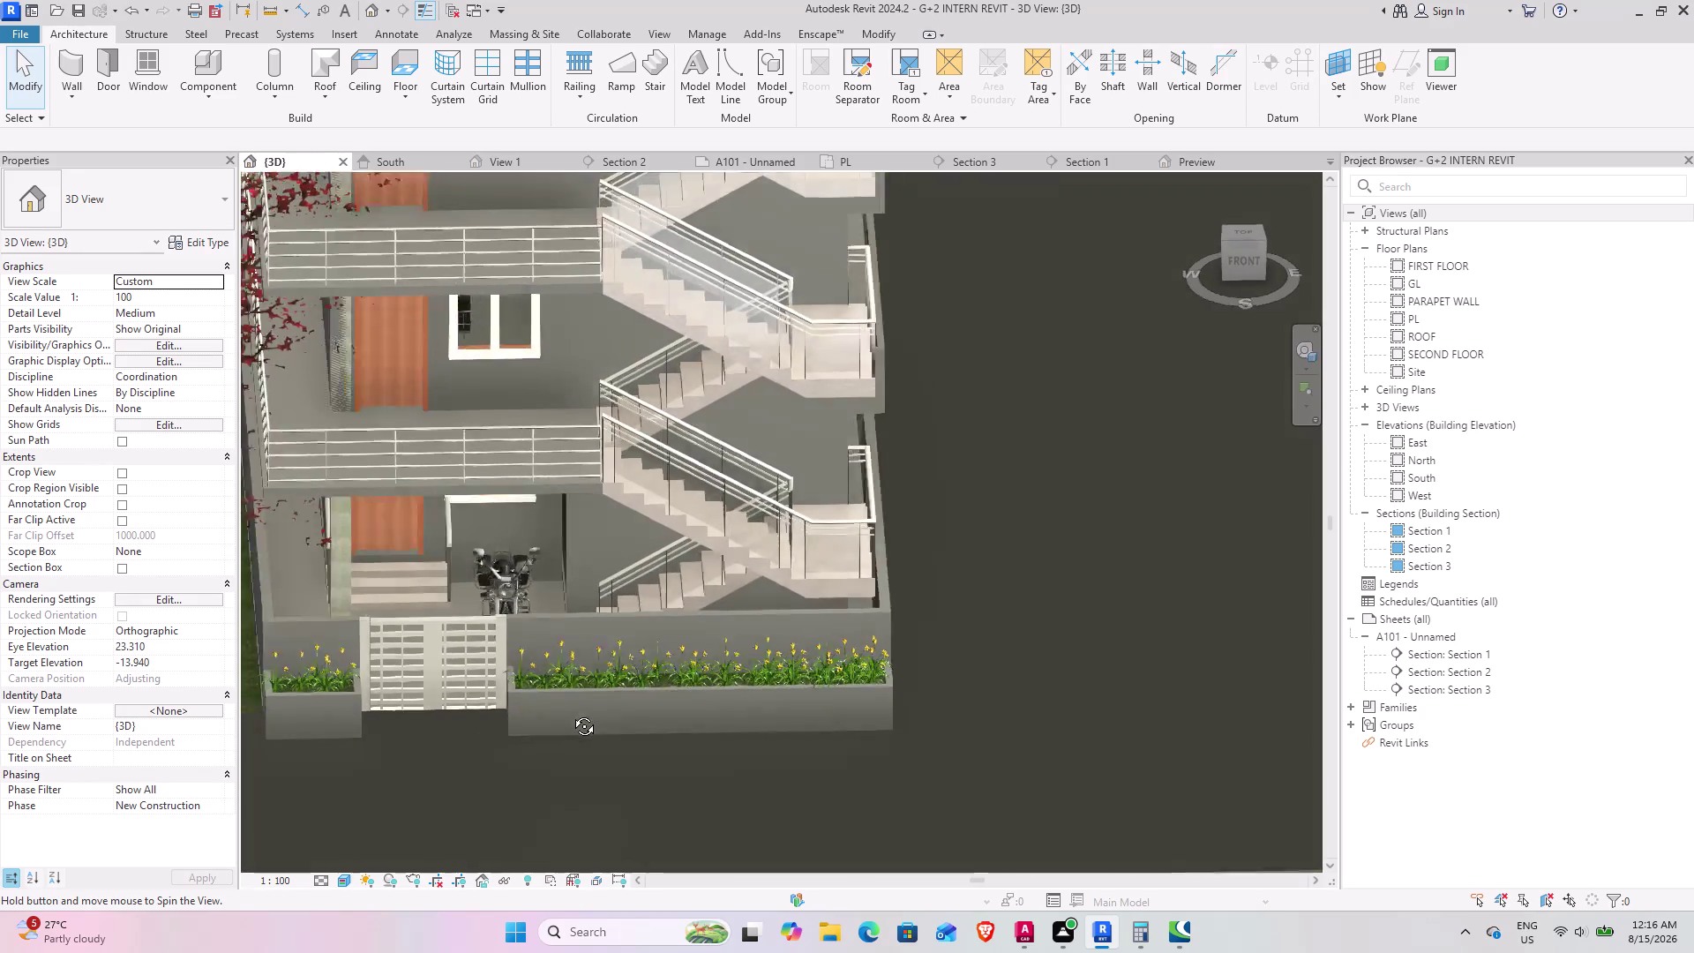
middle_drag(568, 716, 533, 619)
middle_drag(568, 696, 788, 688)
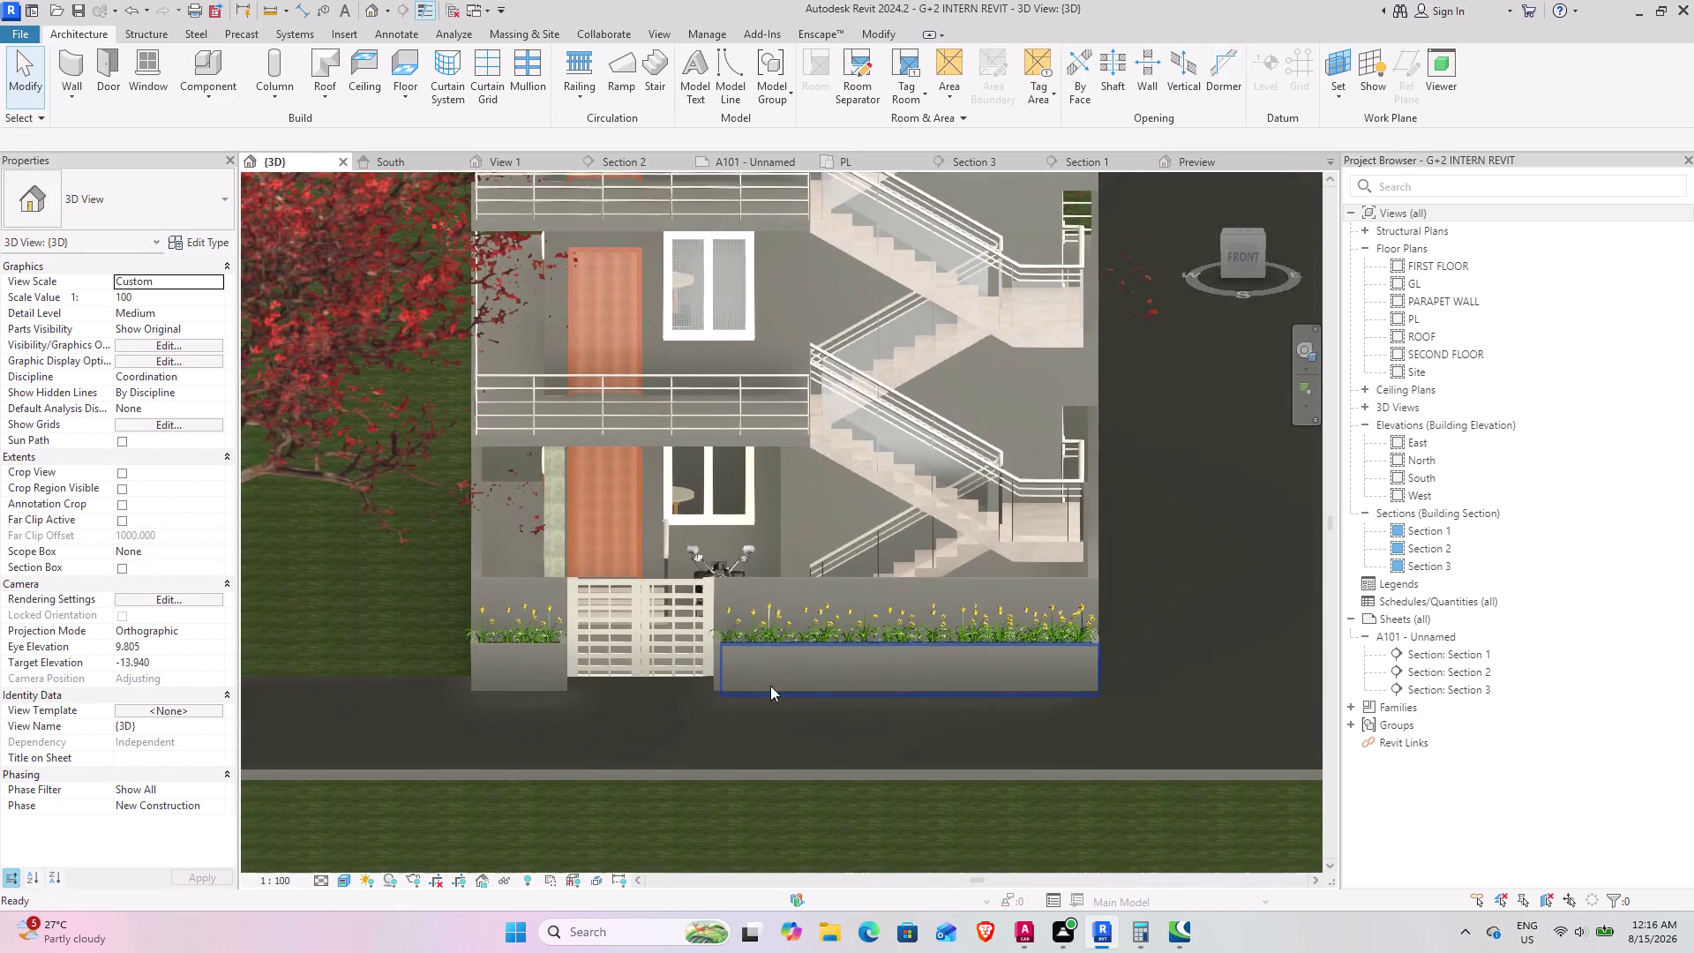
scroll(down, 3)
middle_drag(507, 724, 489, 652)
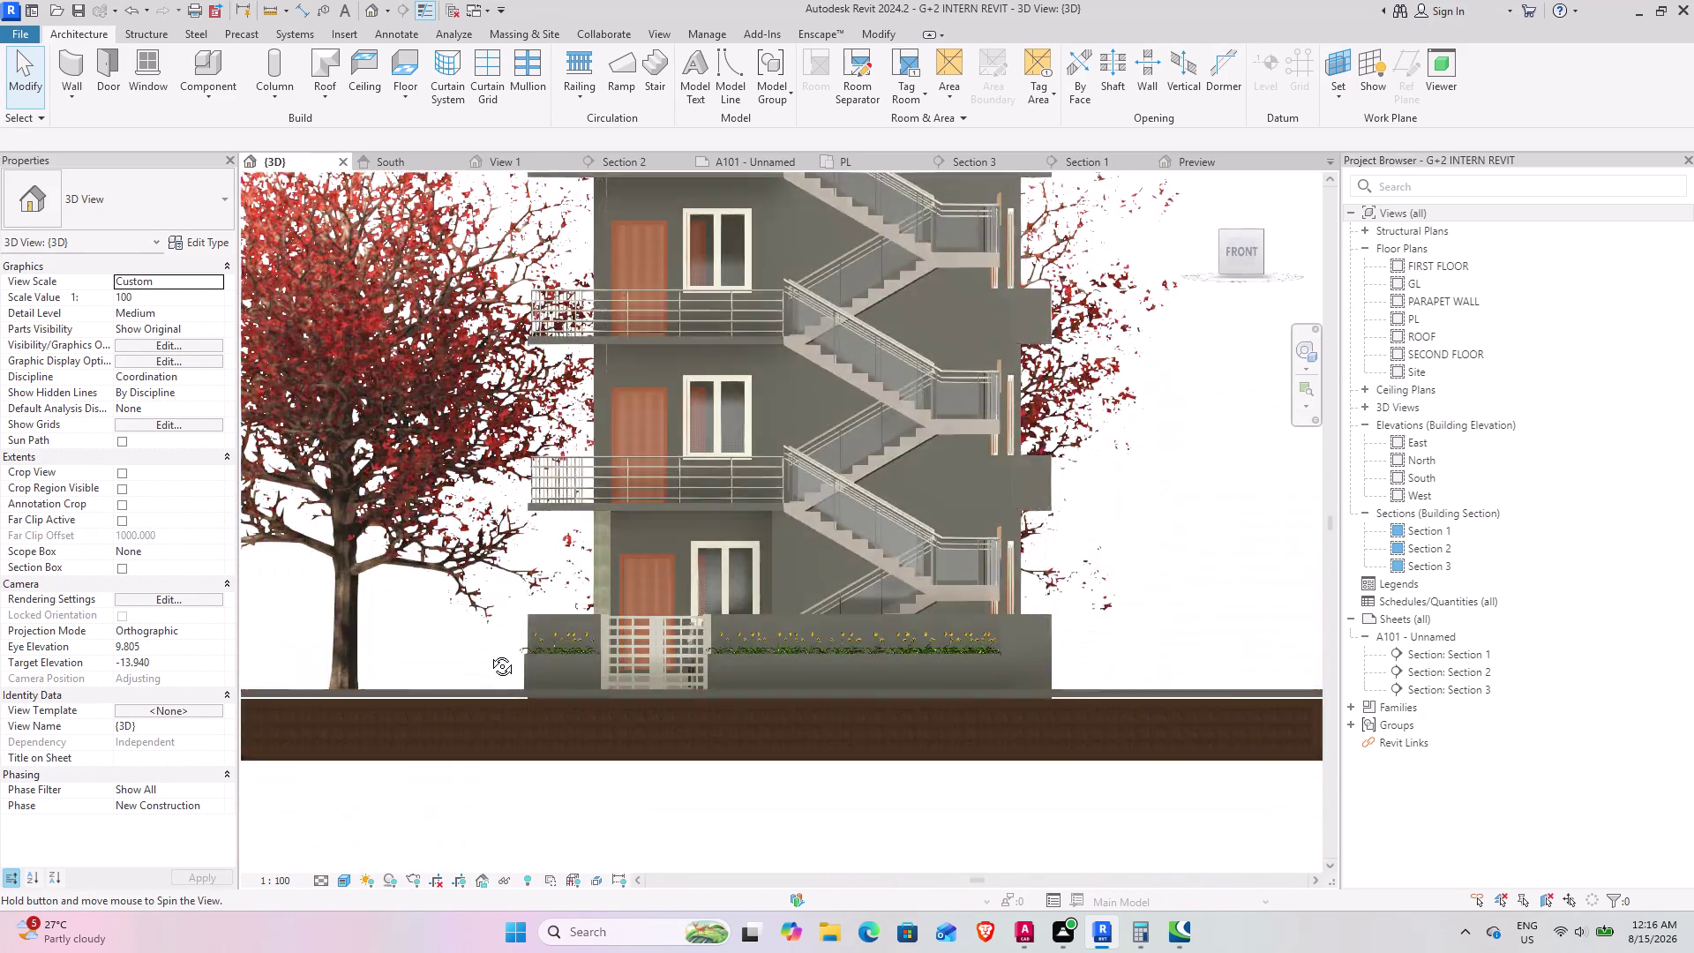
middle_drag(489, 652, 477, 770)
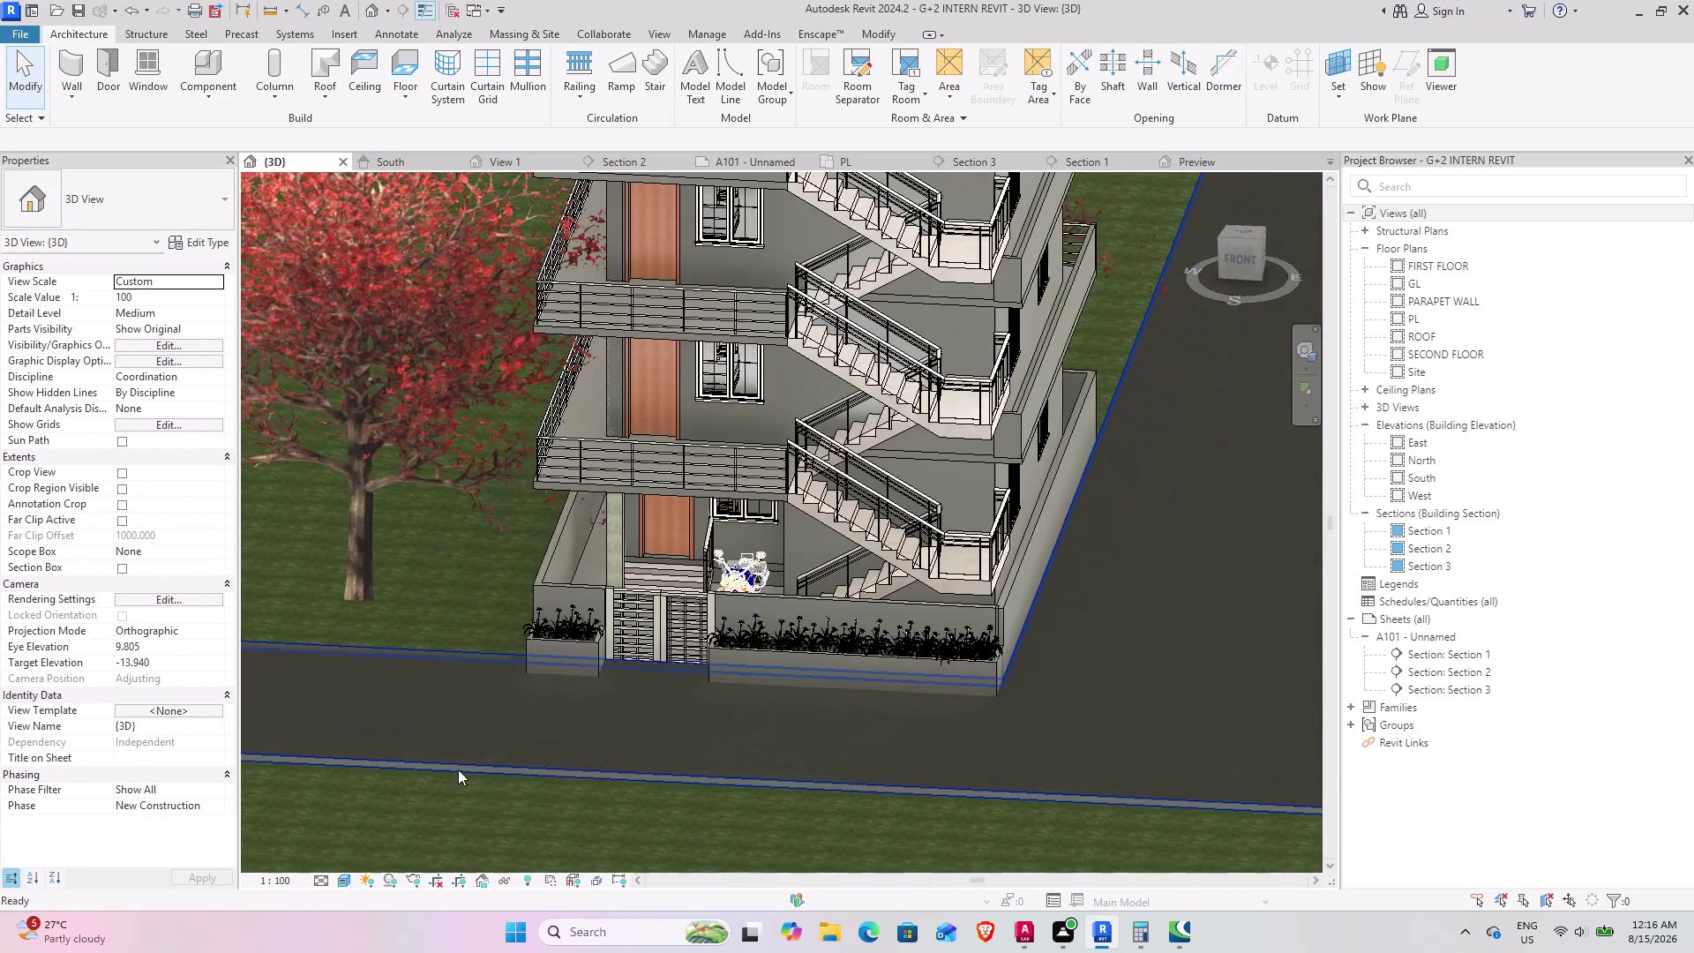
middle_drag(445, 772, 467, 675)
scroll(down, 3)
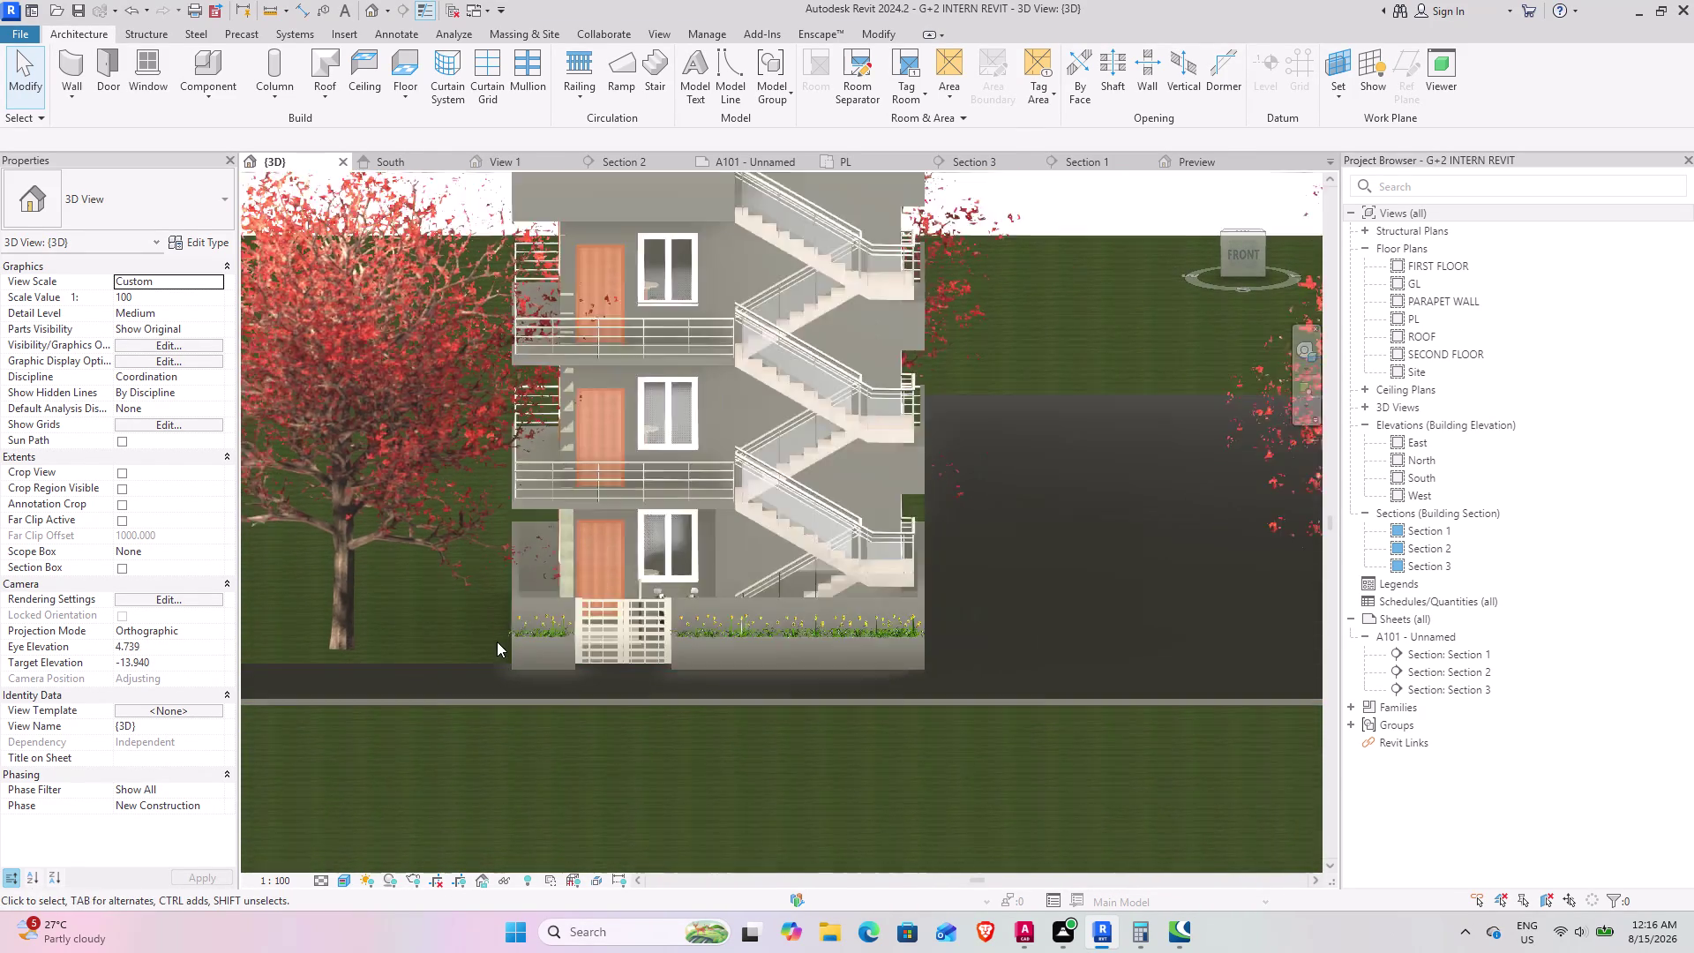
scroll(down, 3)
middle_drag(497, 641, 419, 801)
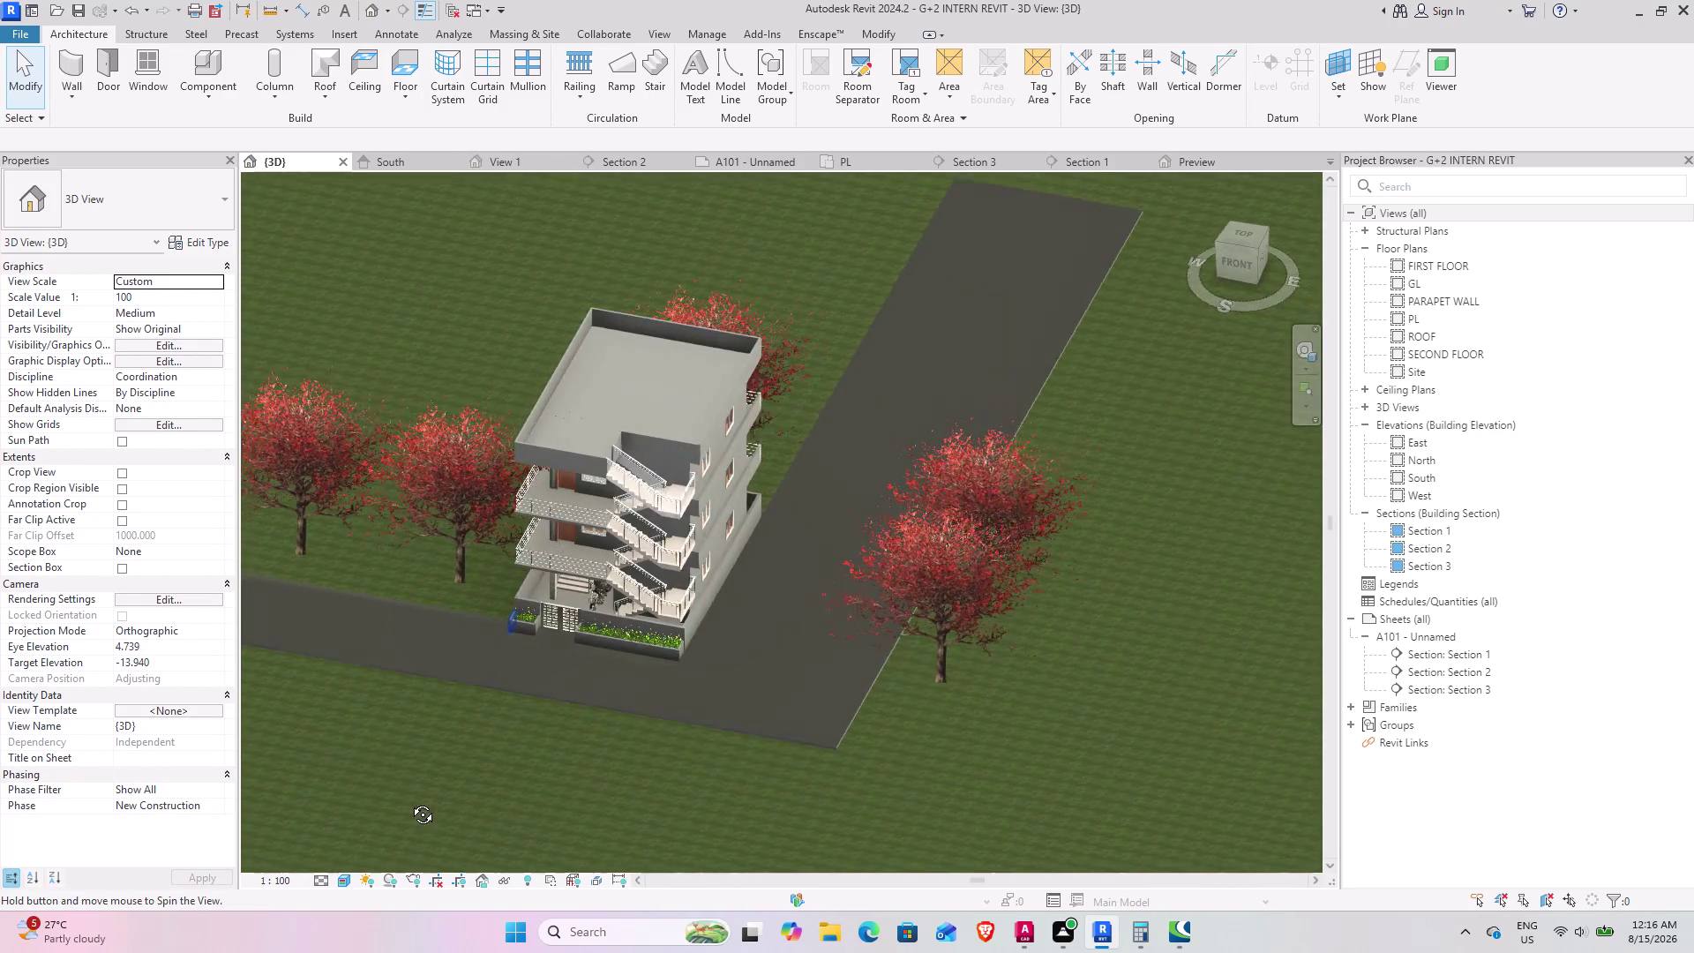
middle_drag(419, 801, 650, 746)
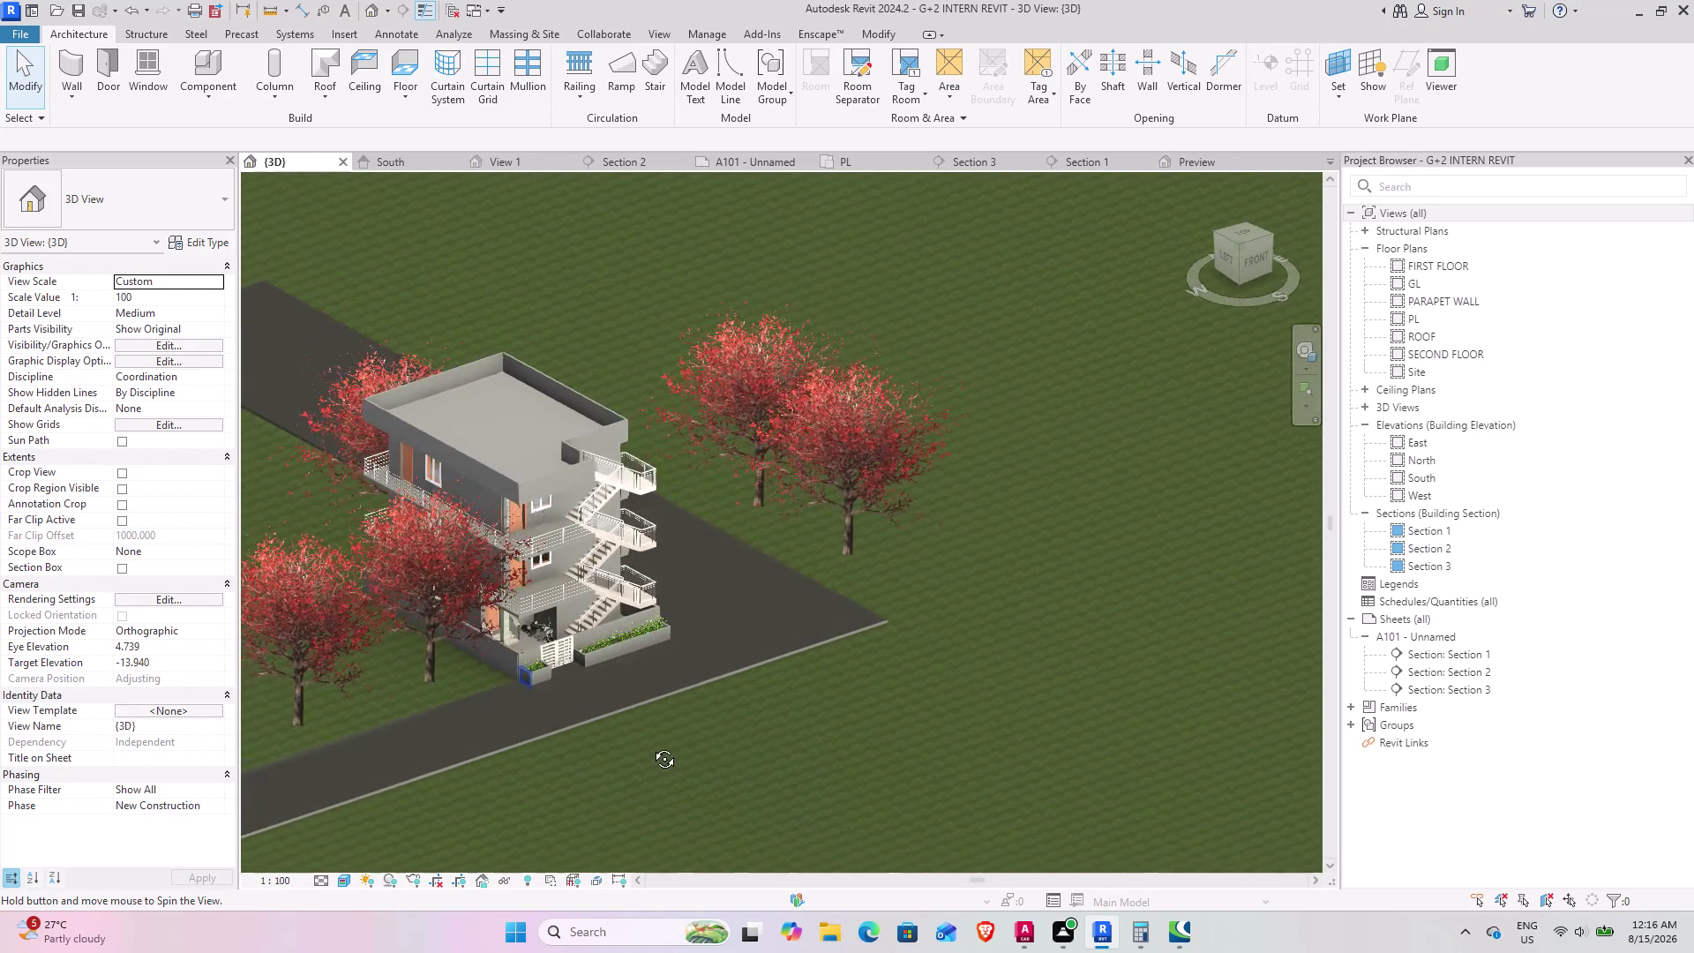
middle_drag(650, 745, 681, 752)
middle_drag(609, 768, 447, 816)
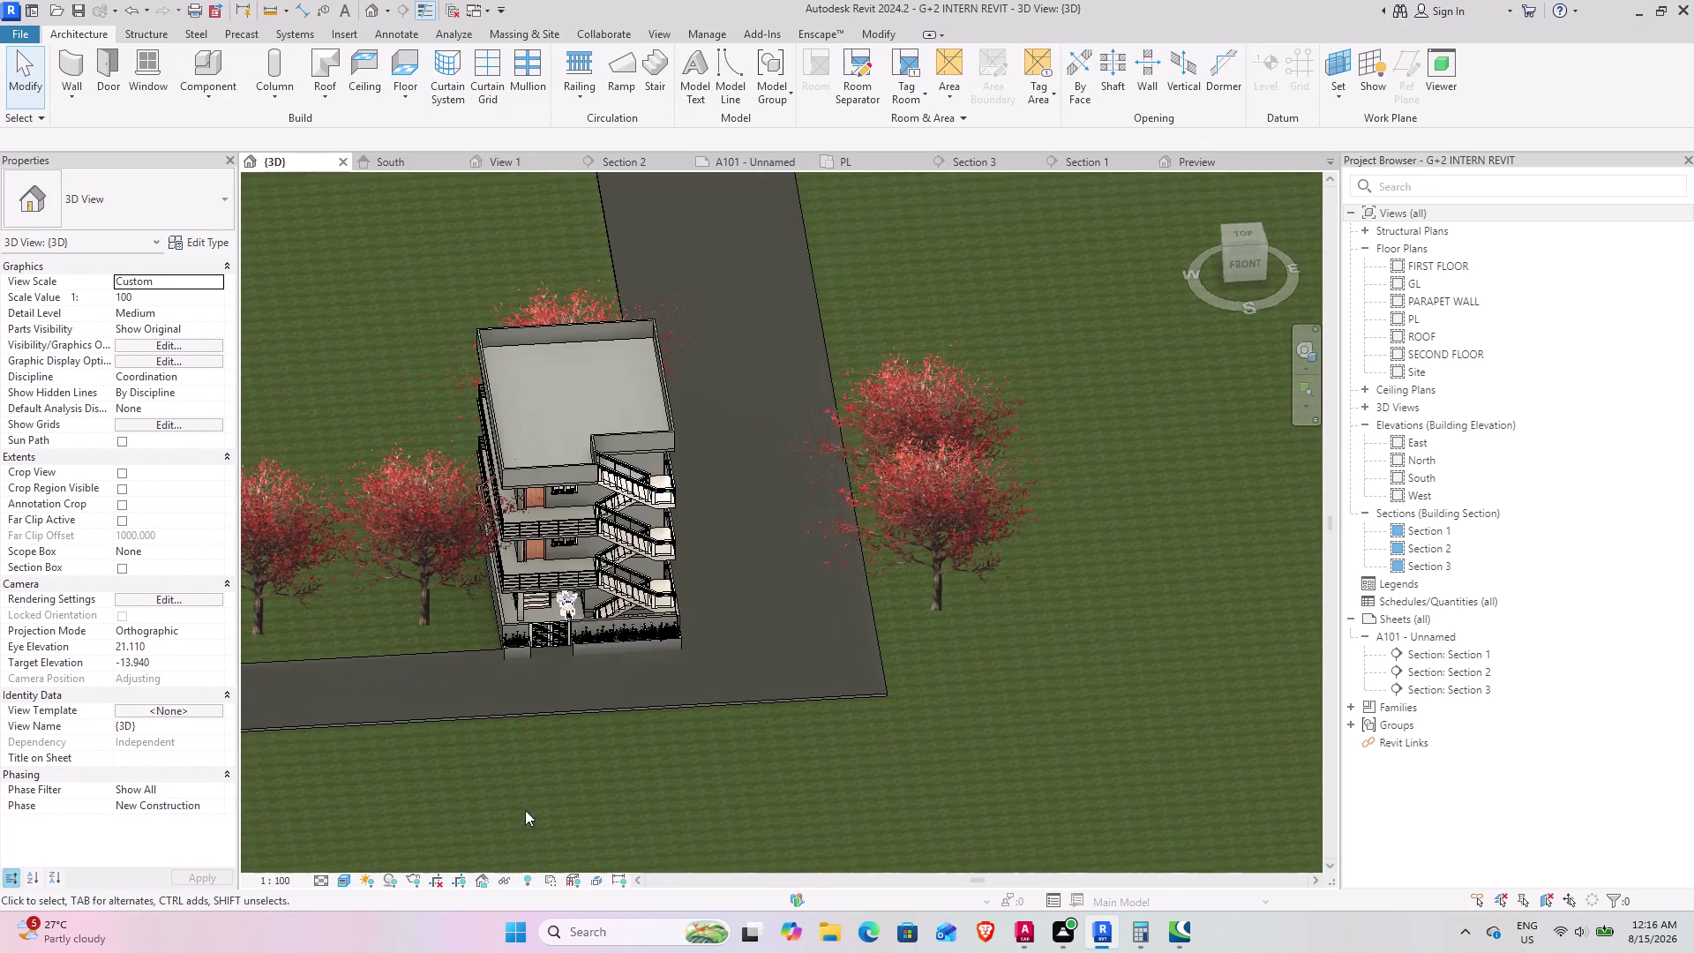
middle_drag(638, 792, 453, 766)
scroll(up, 3)
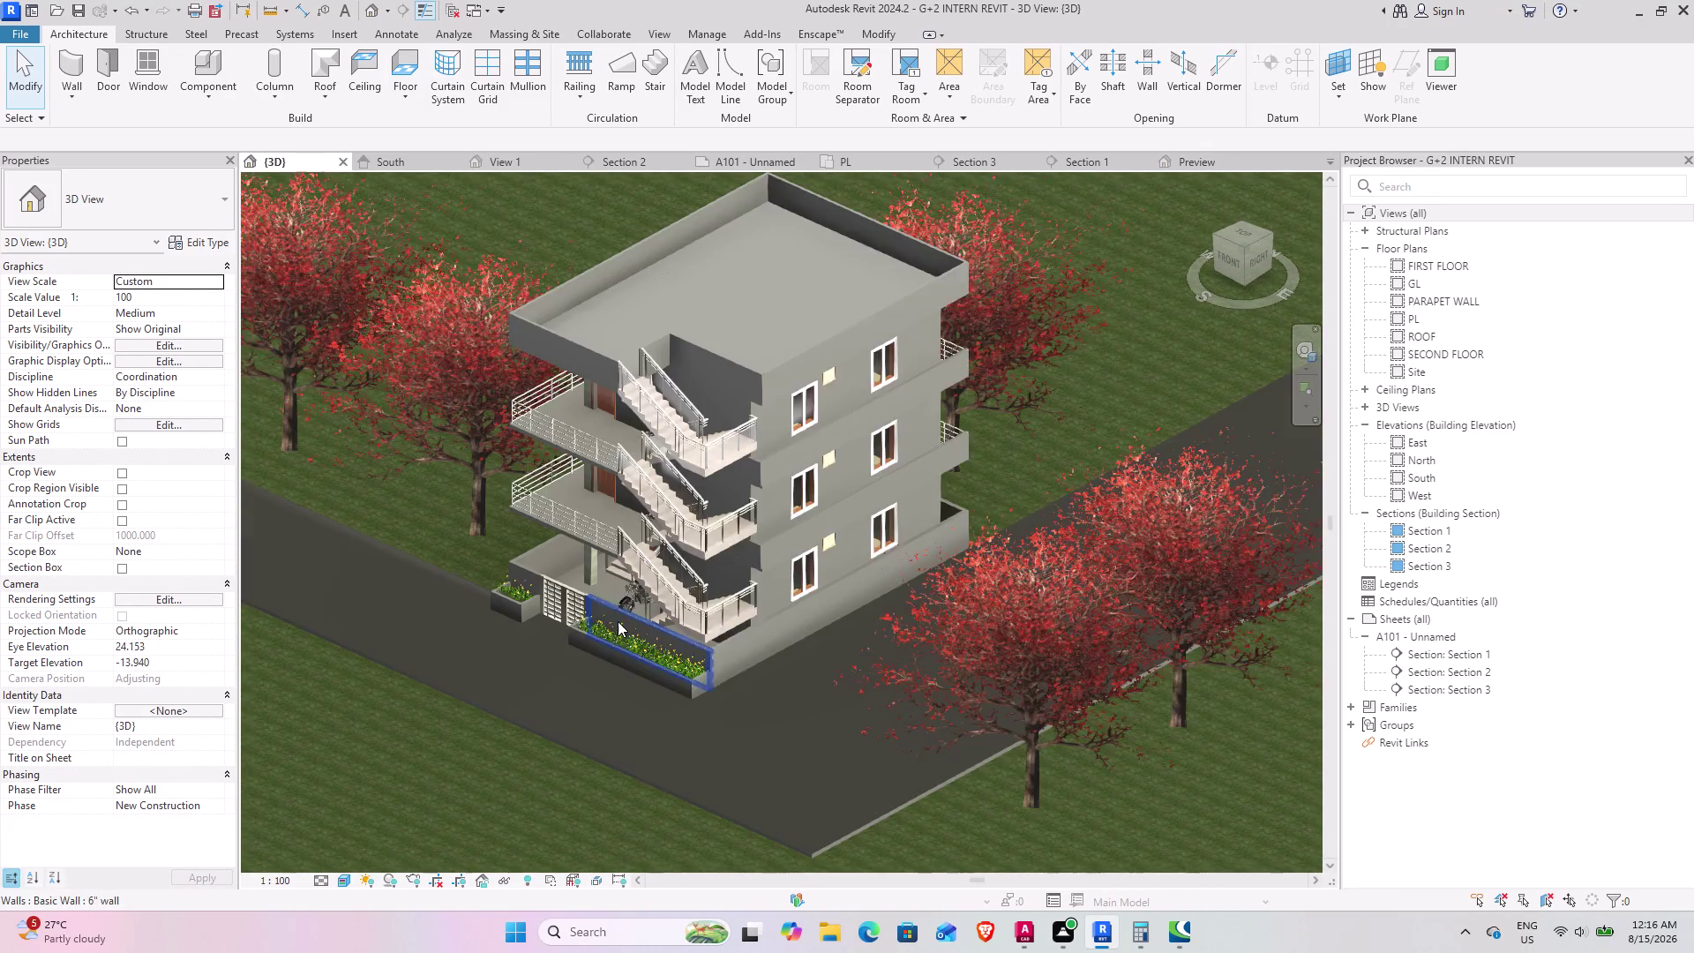
scroll(up, 3)
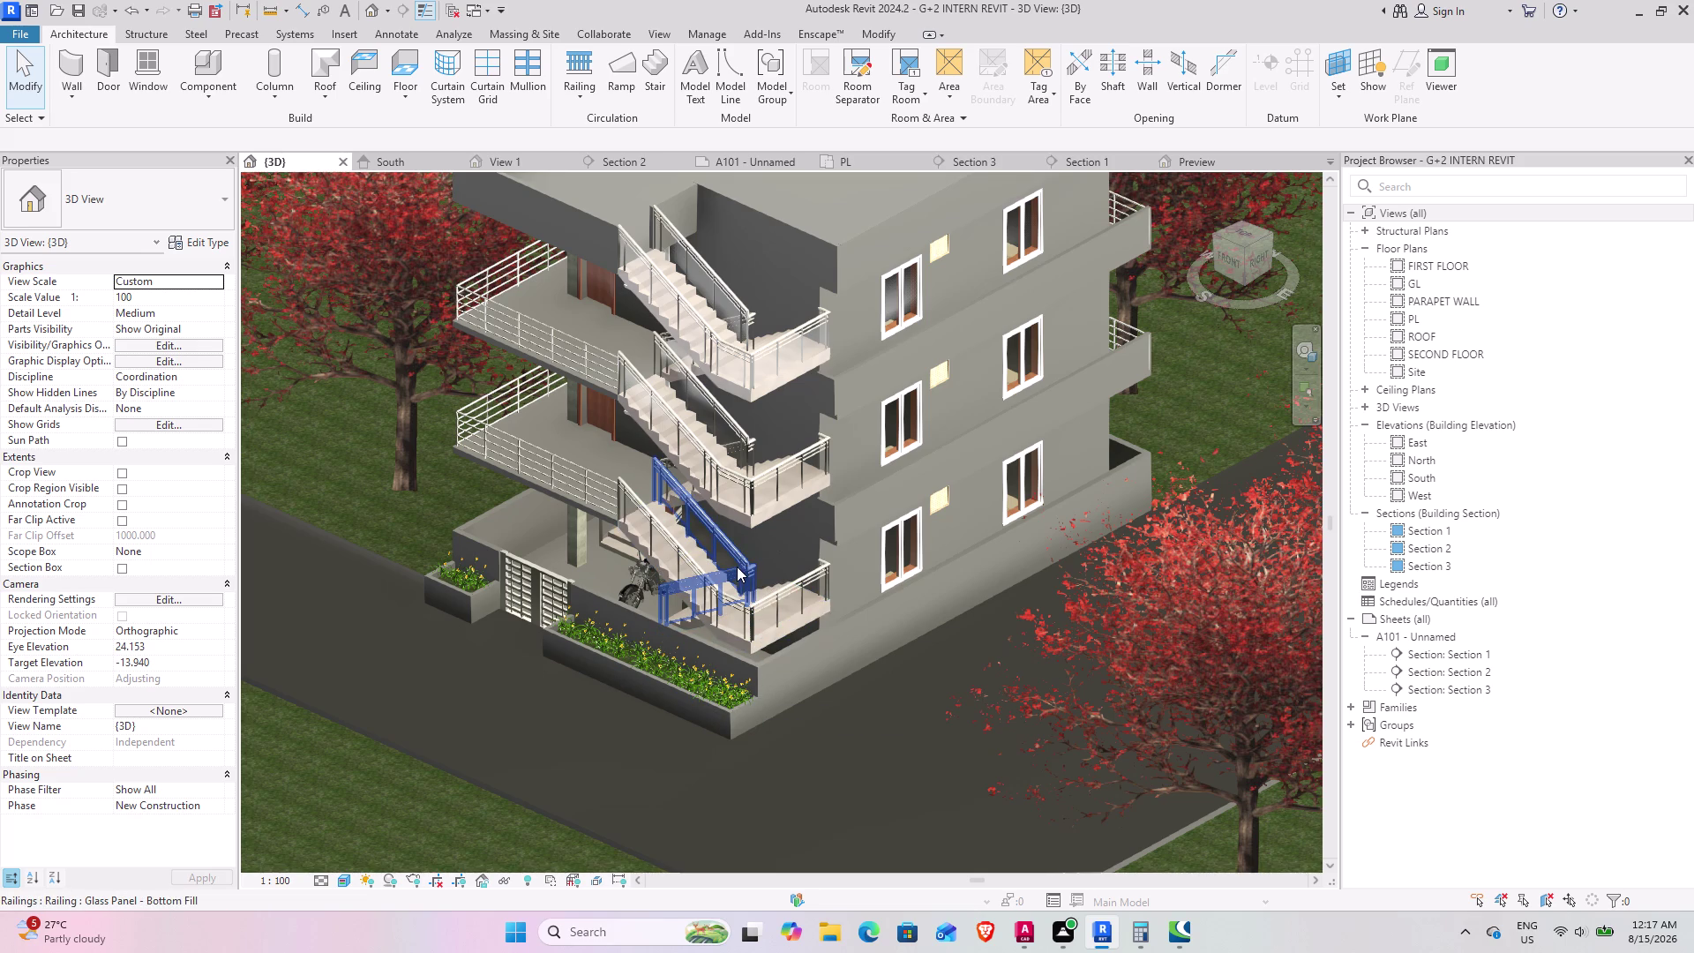
key(ctrl+s)
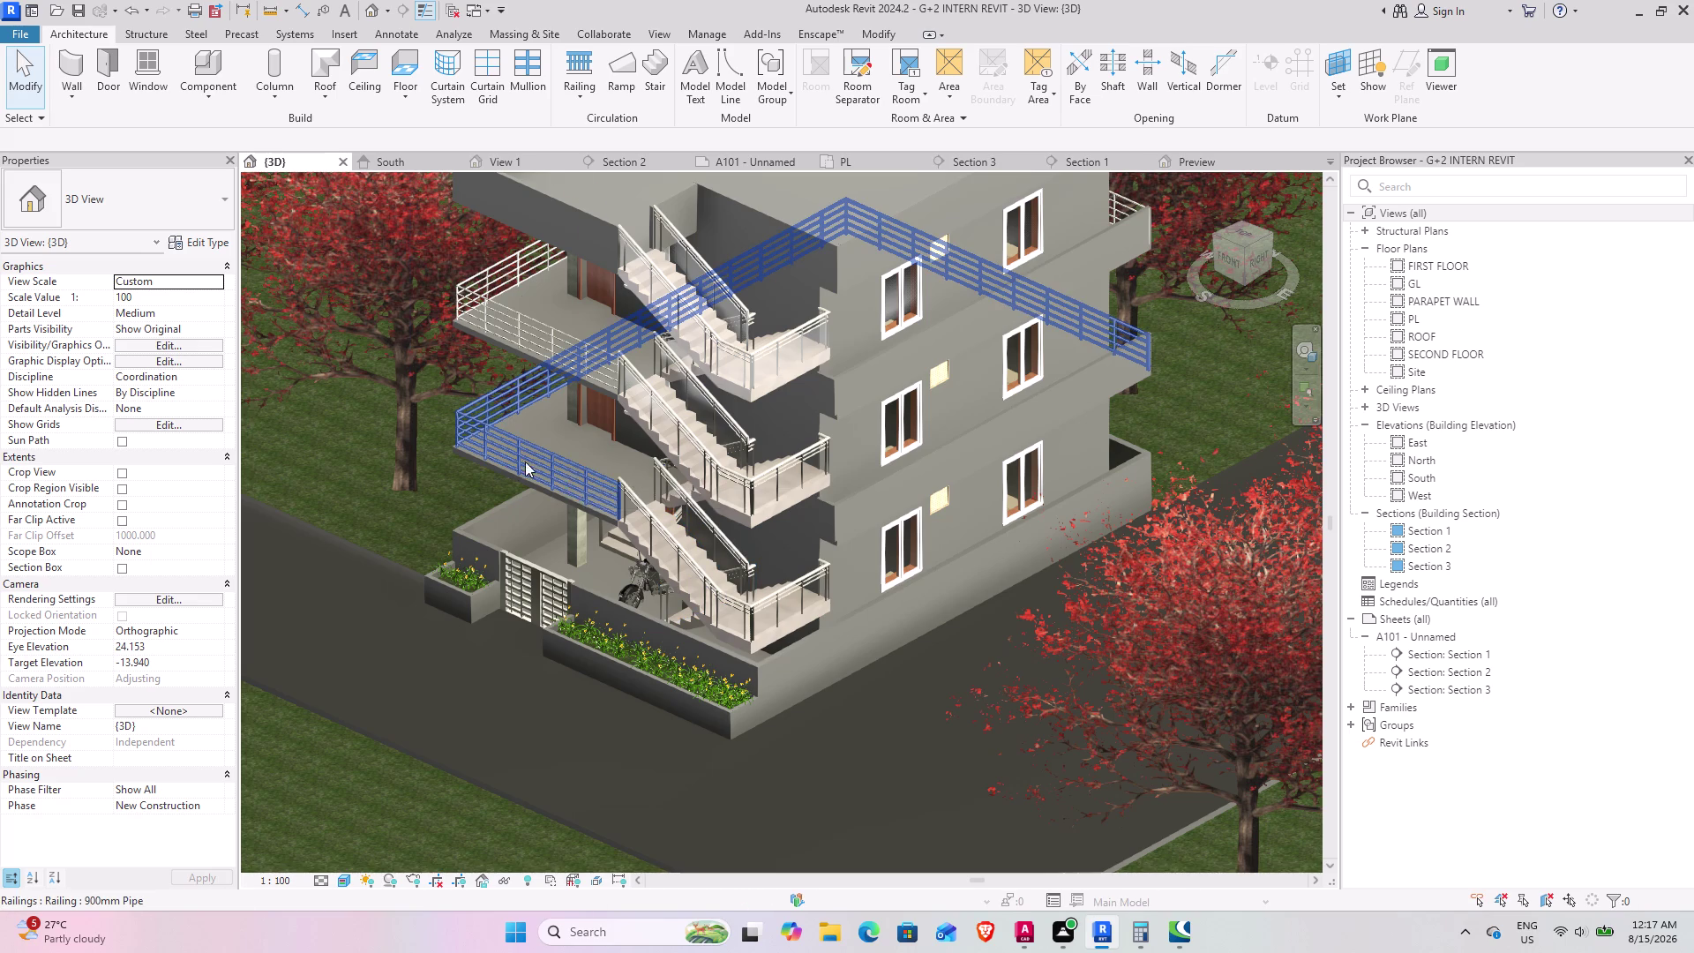
scroll(down, 3)
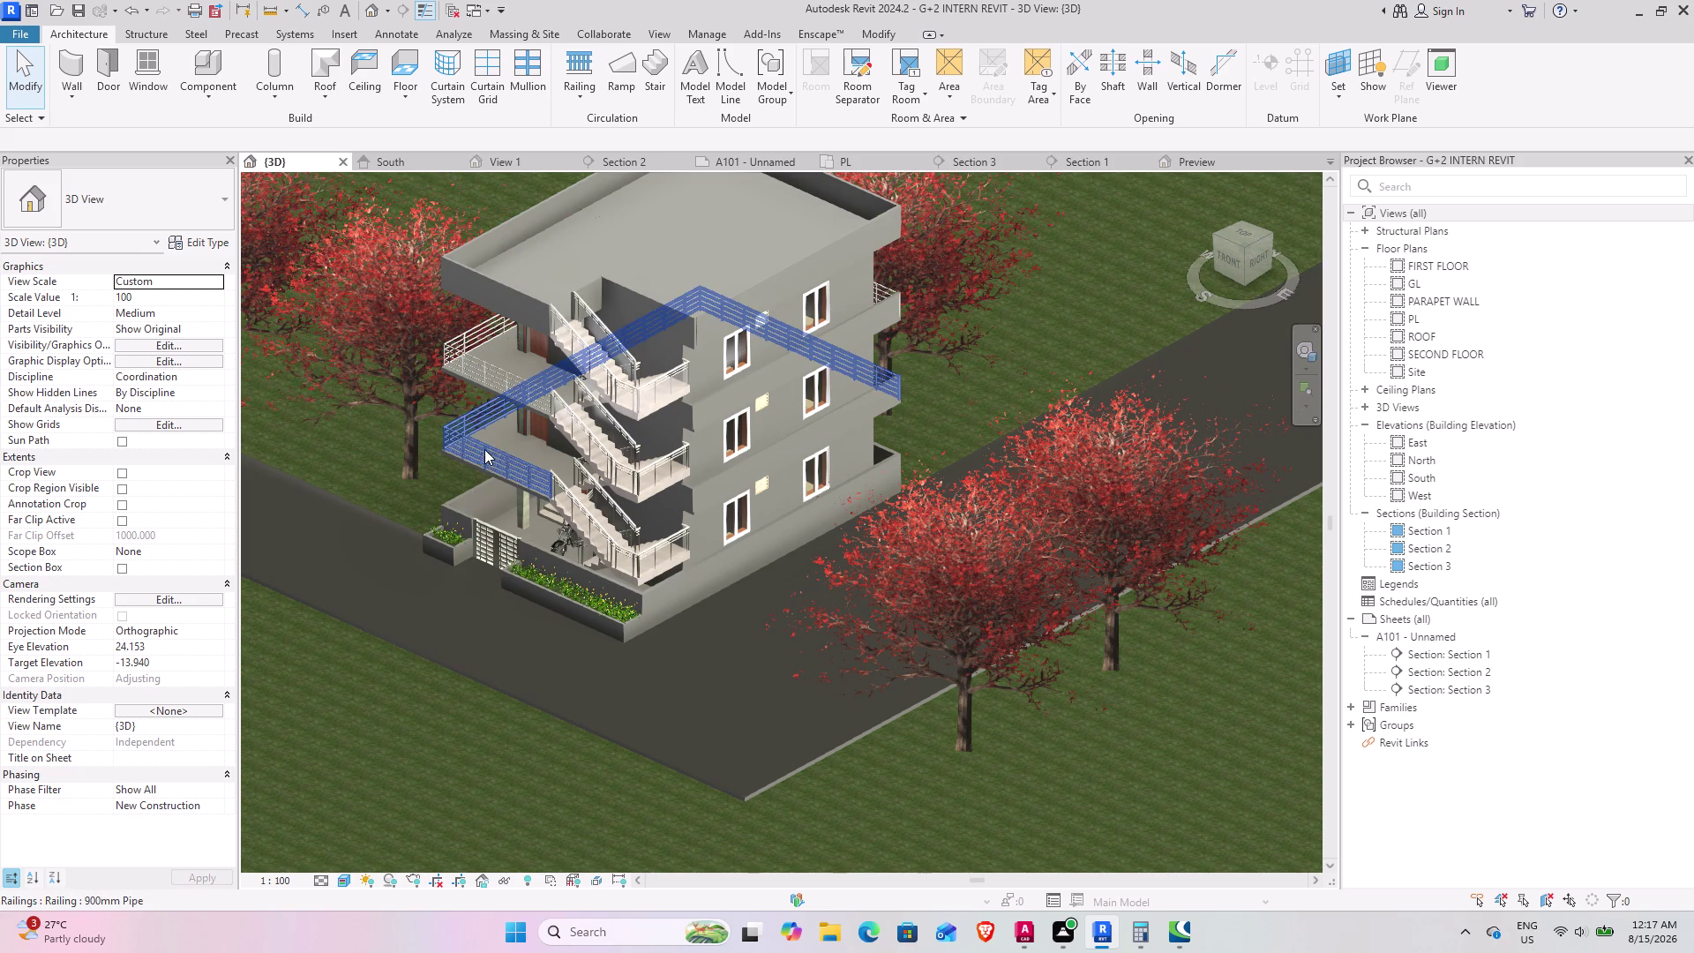
scroll(down, 3)
middle_drag(432, 518, 545, 333)
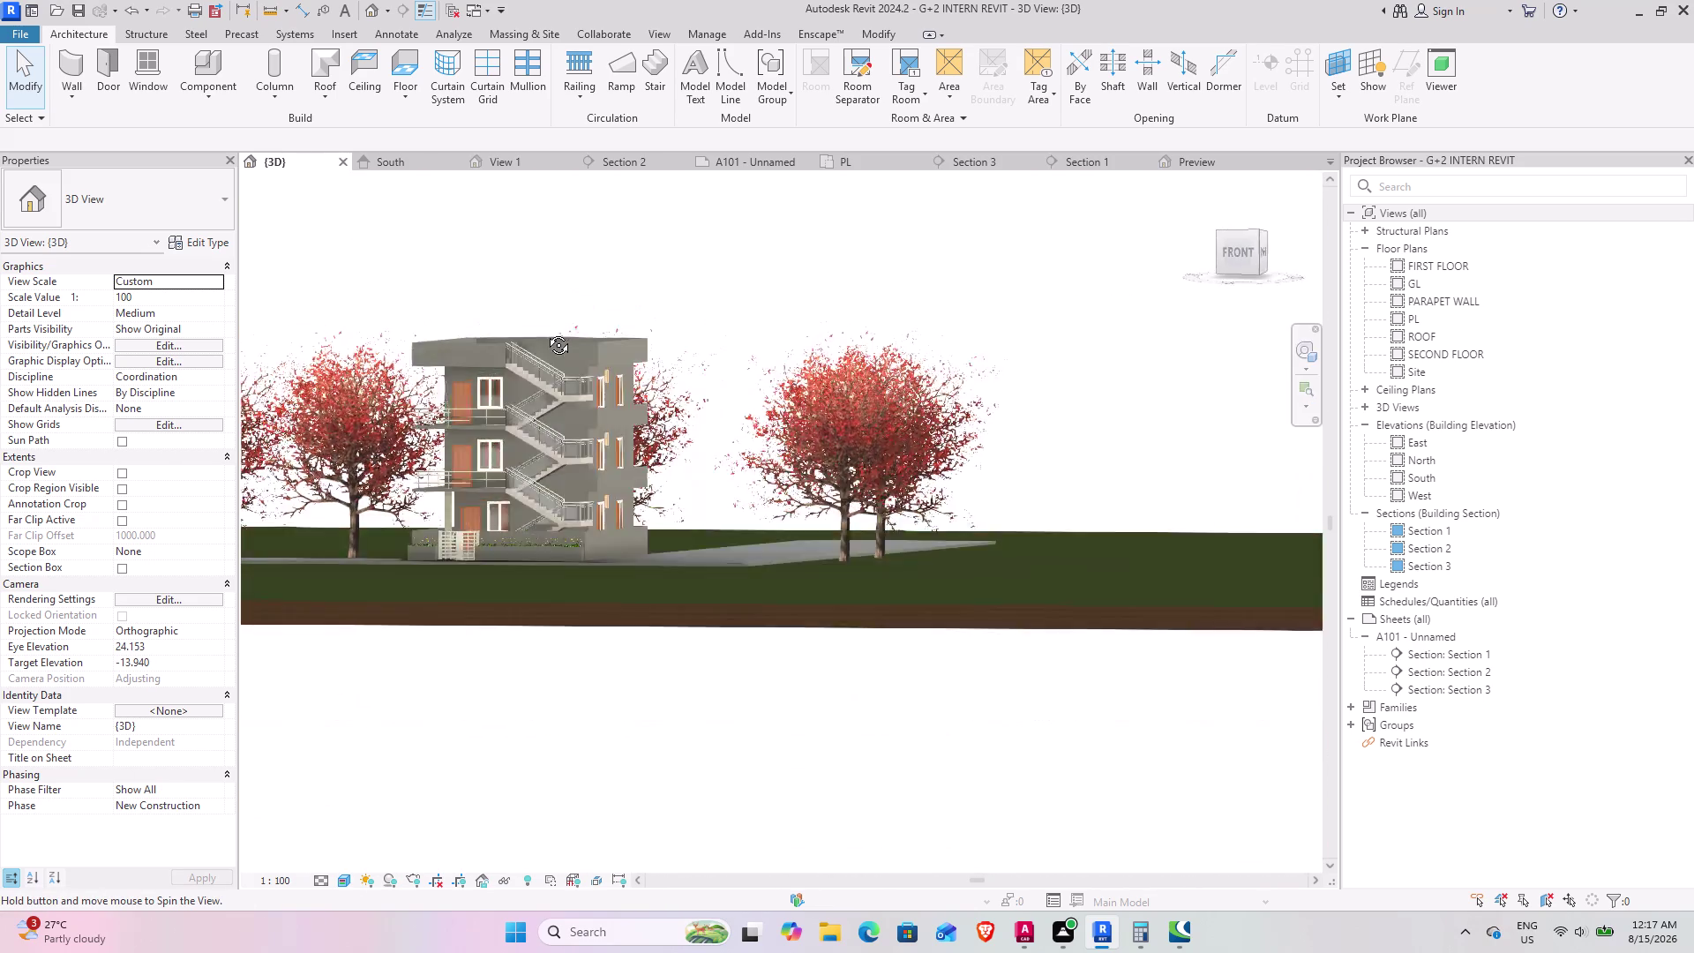
middle_drag(545, 333, 496, 482)
scroll(up, 3)
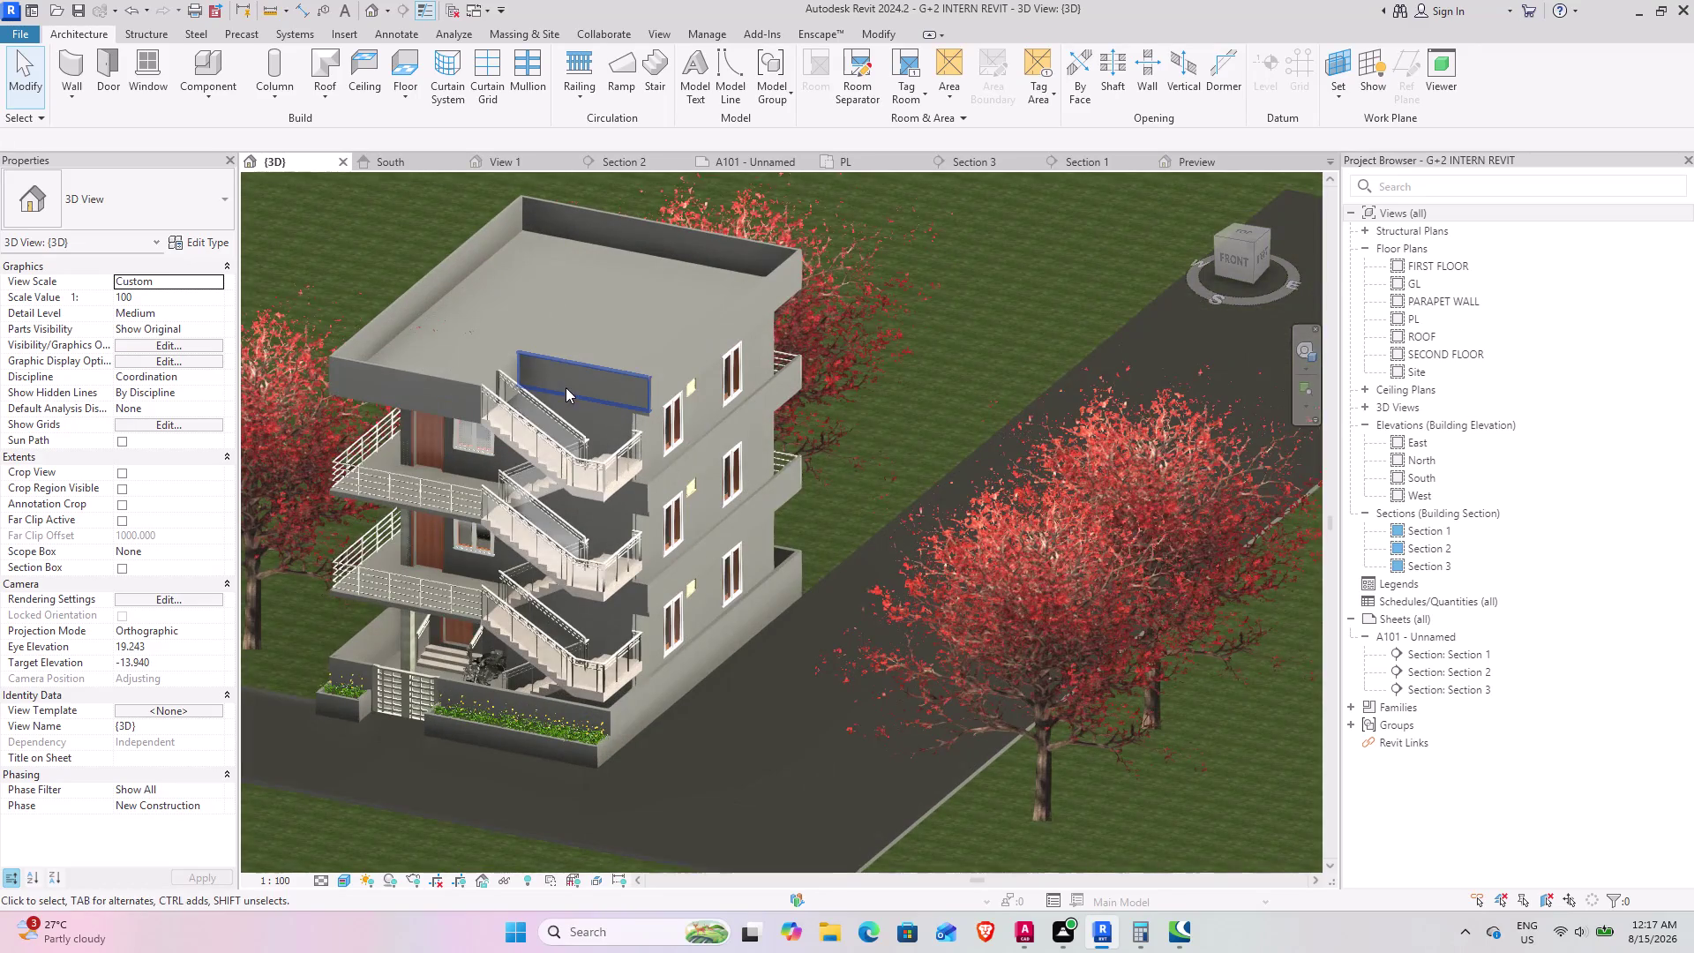
middle_drag(543, 386, 453, 383)
scroll(down, 3)
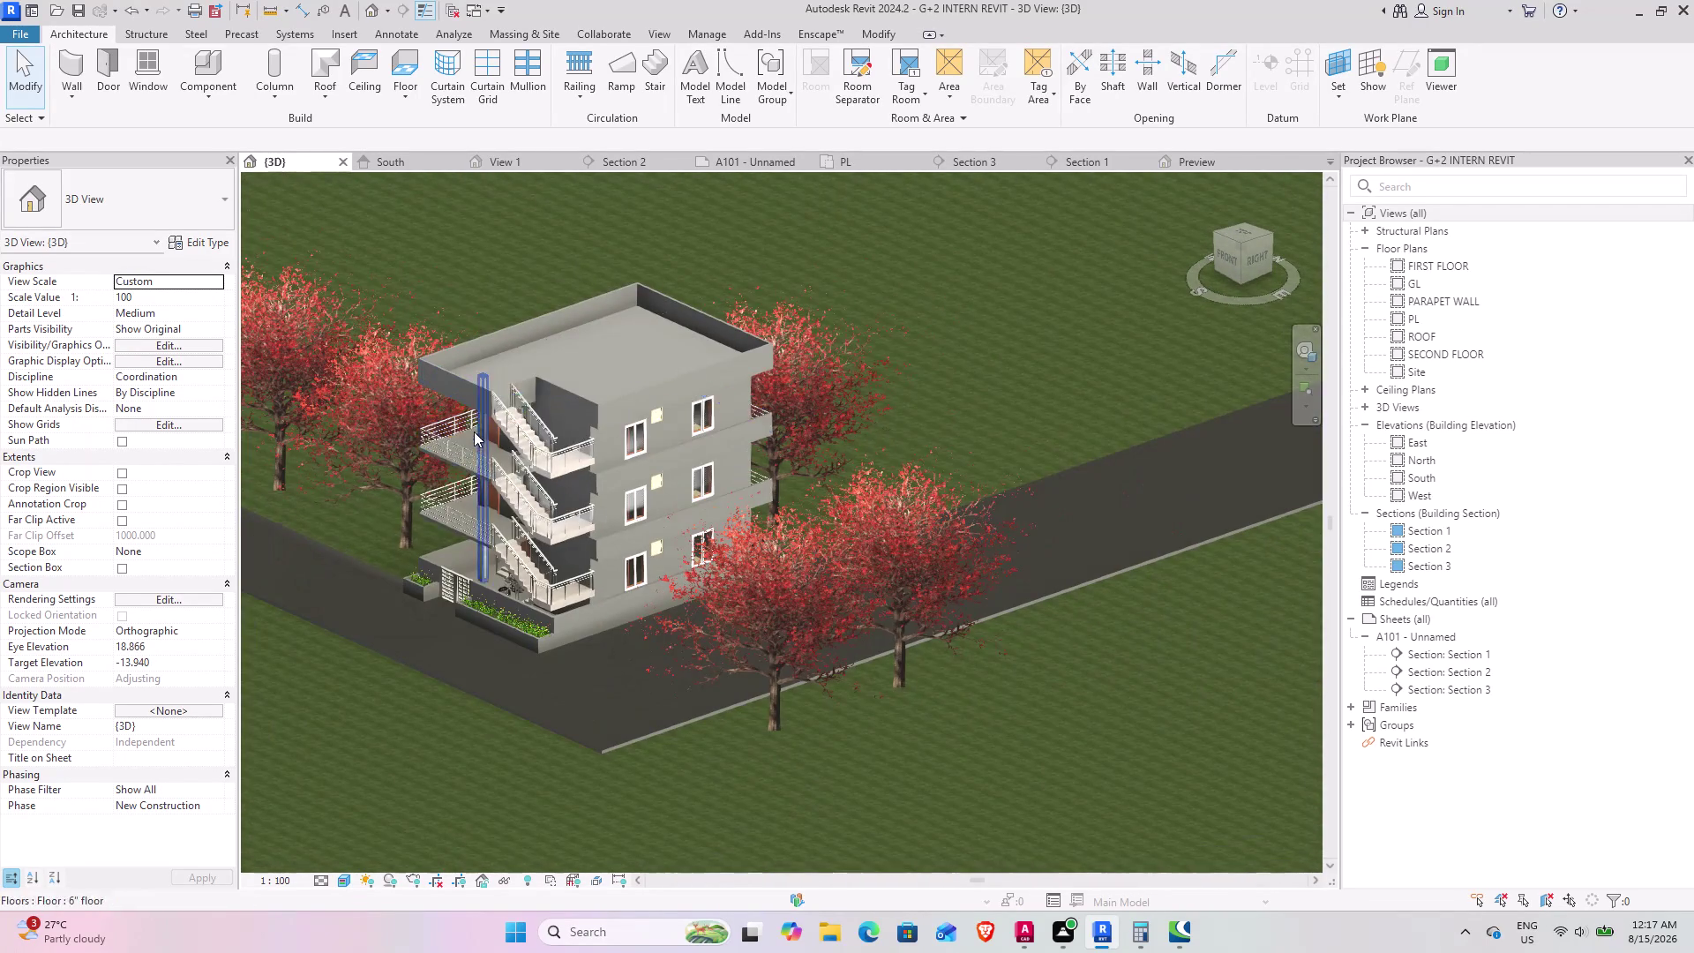
middle_drag(441, 516, 667, 390)
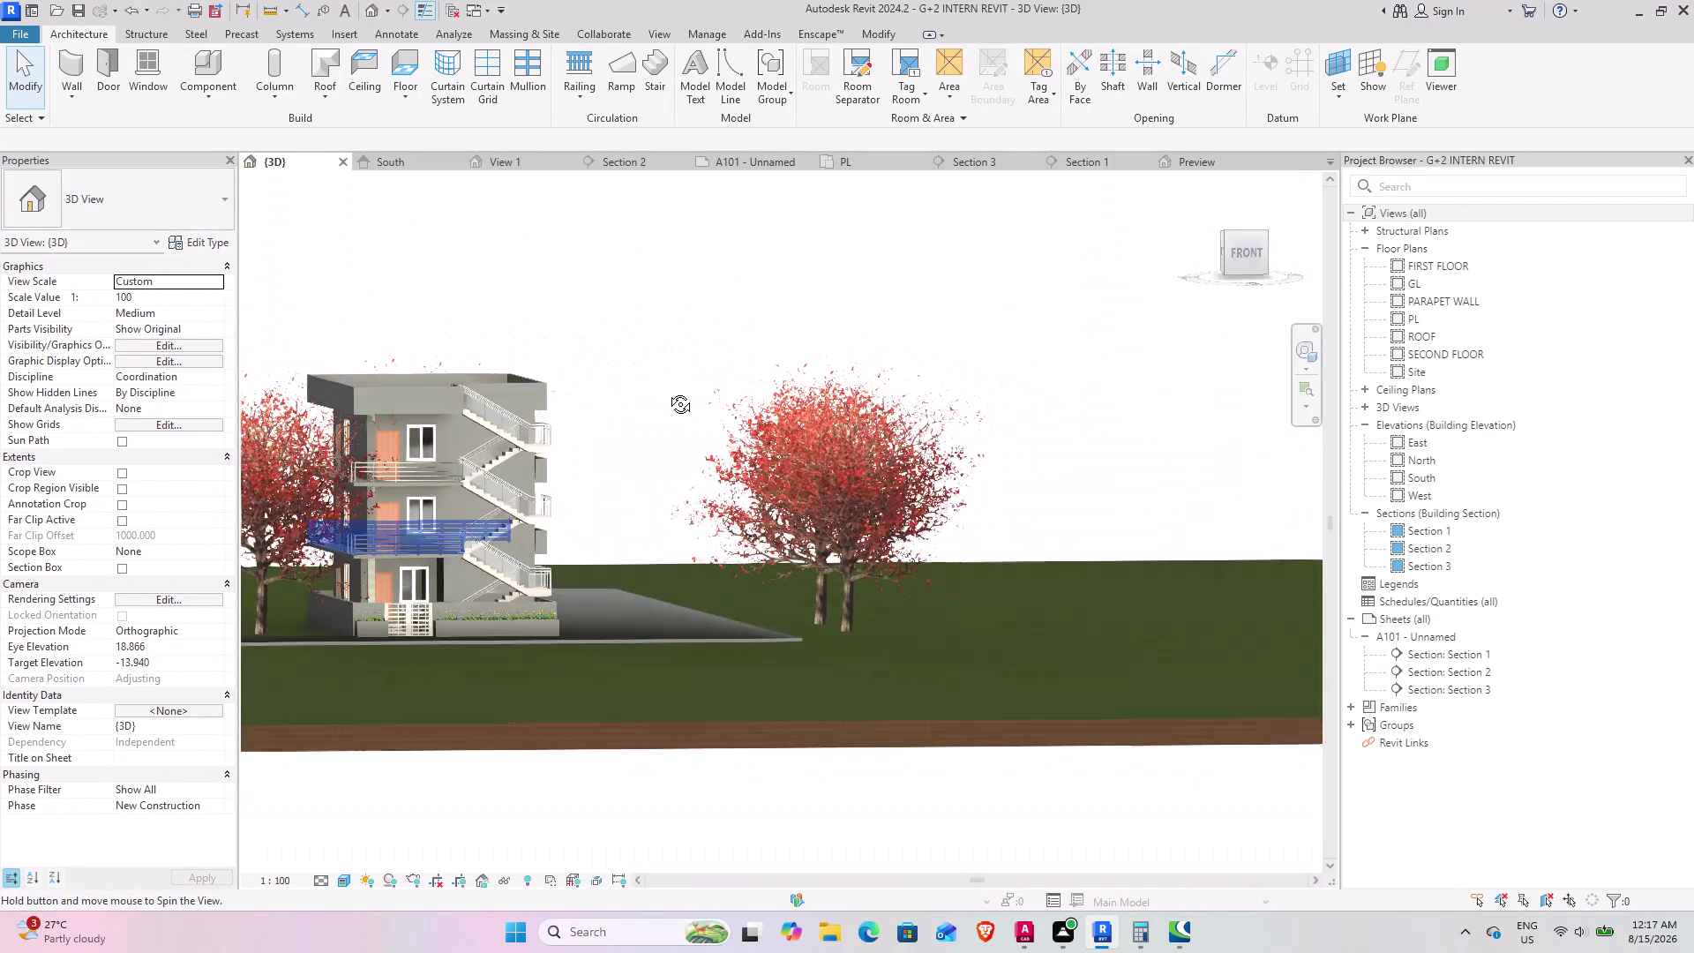
middle_drag(667, 391, 658, 525)
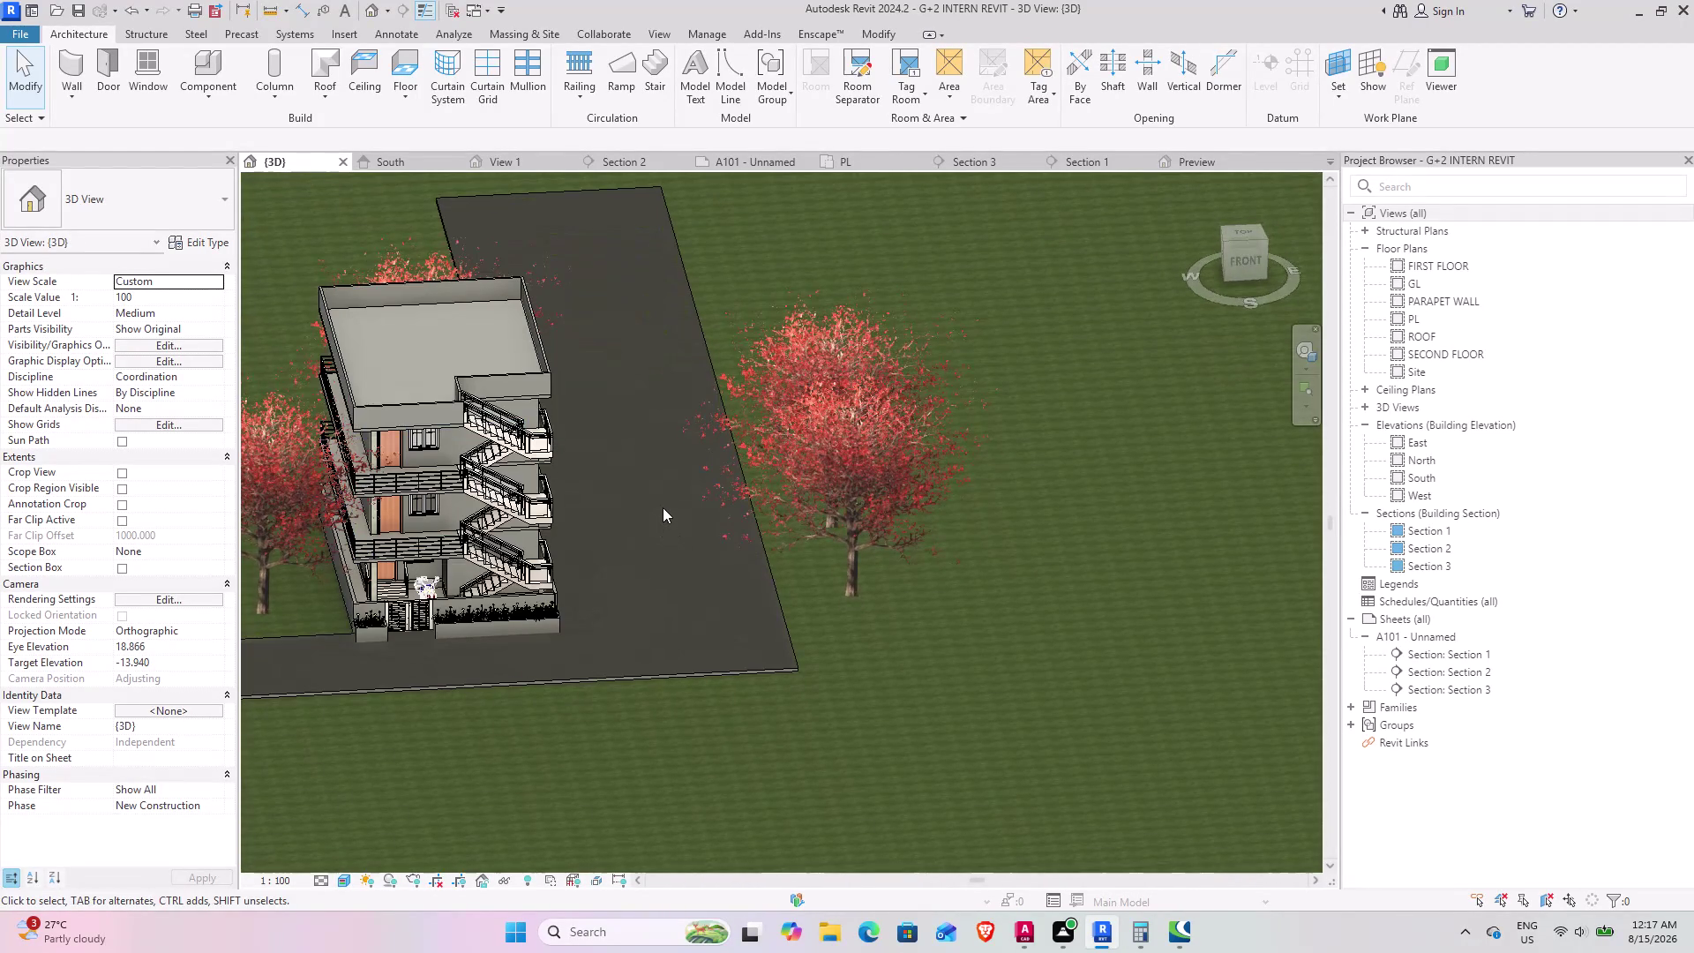
click(755, 723)
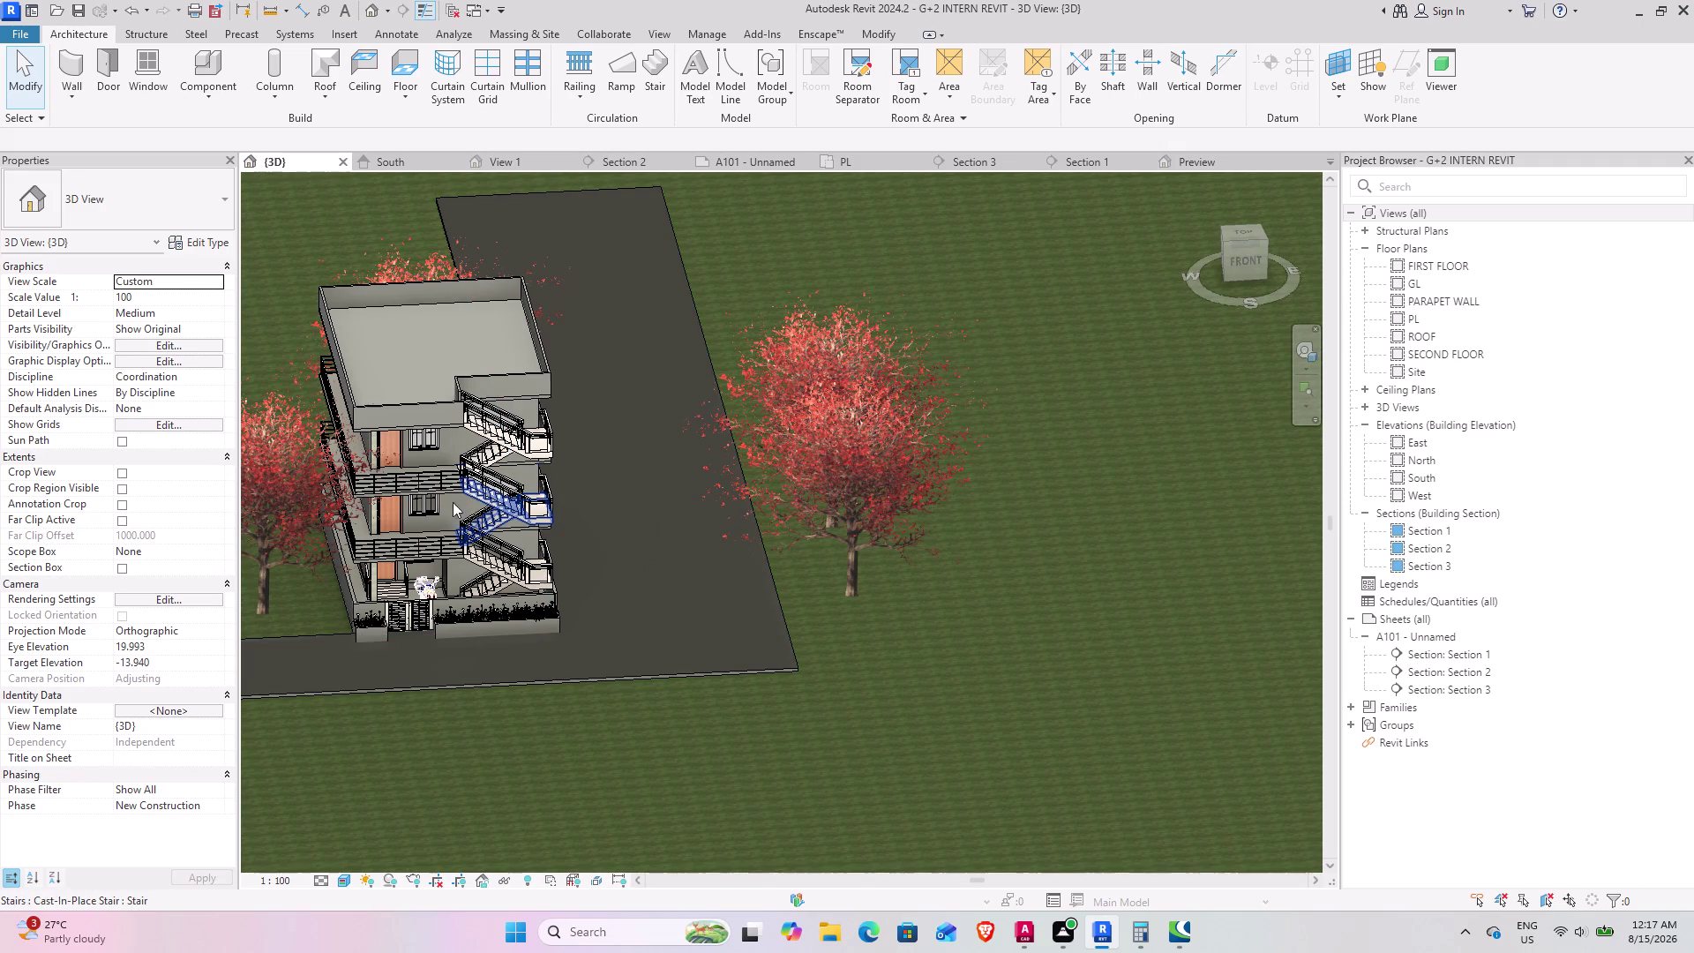
middle_drag(421, 474, 307, 448)
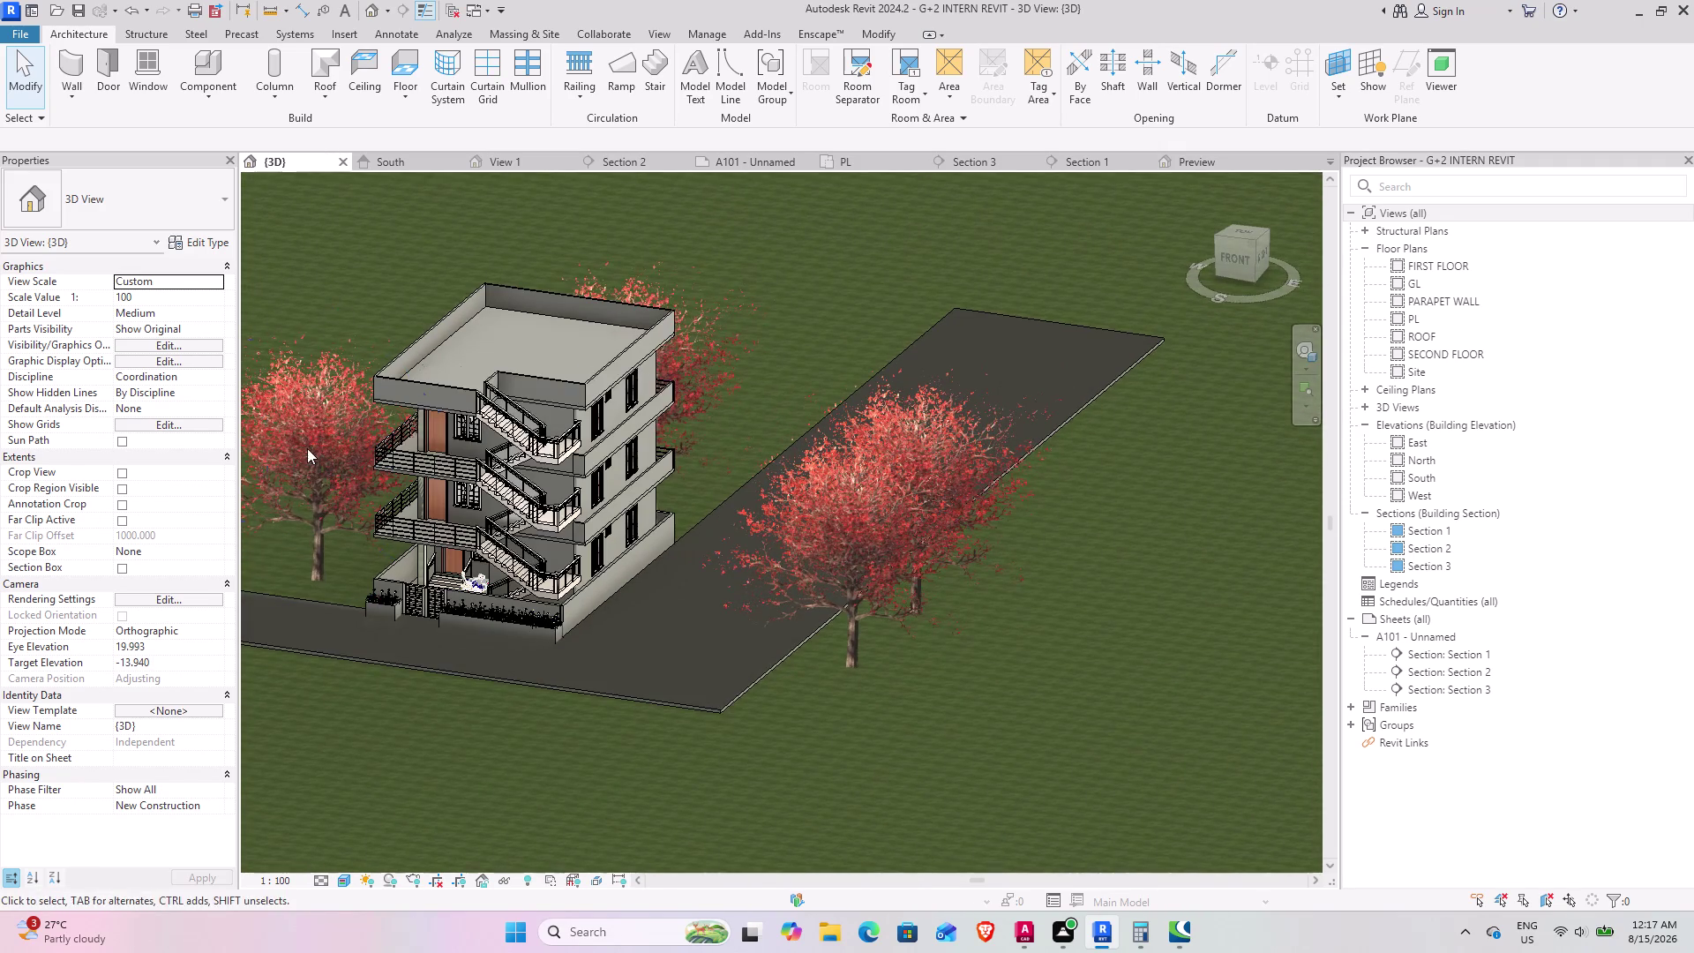
scroll(up, 3)
middle_drag(414, 393, 576, 401)
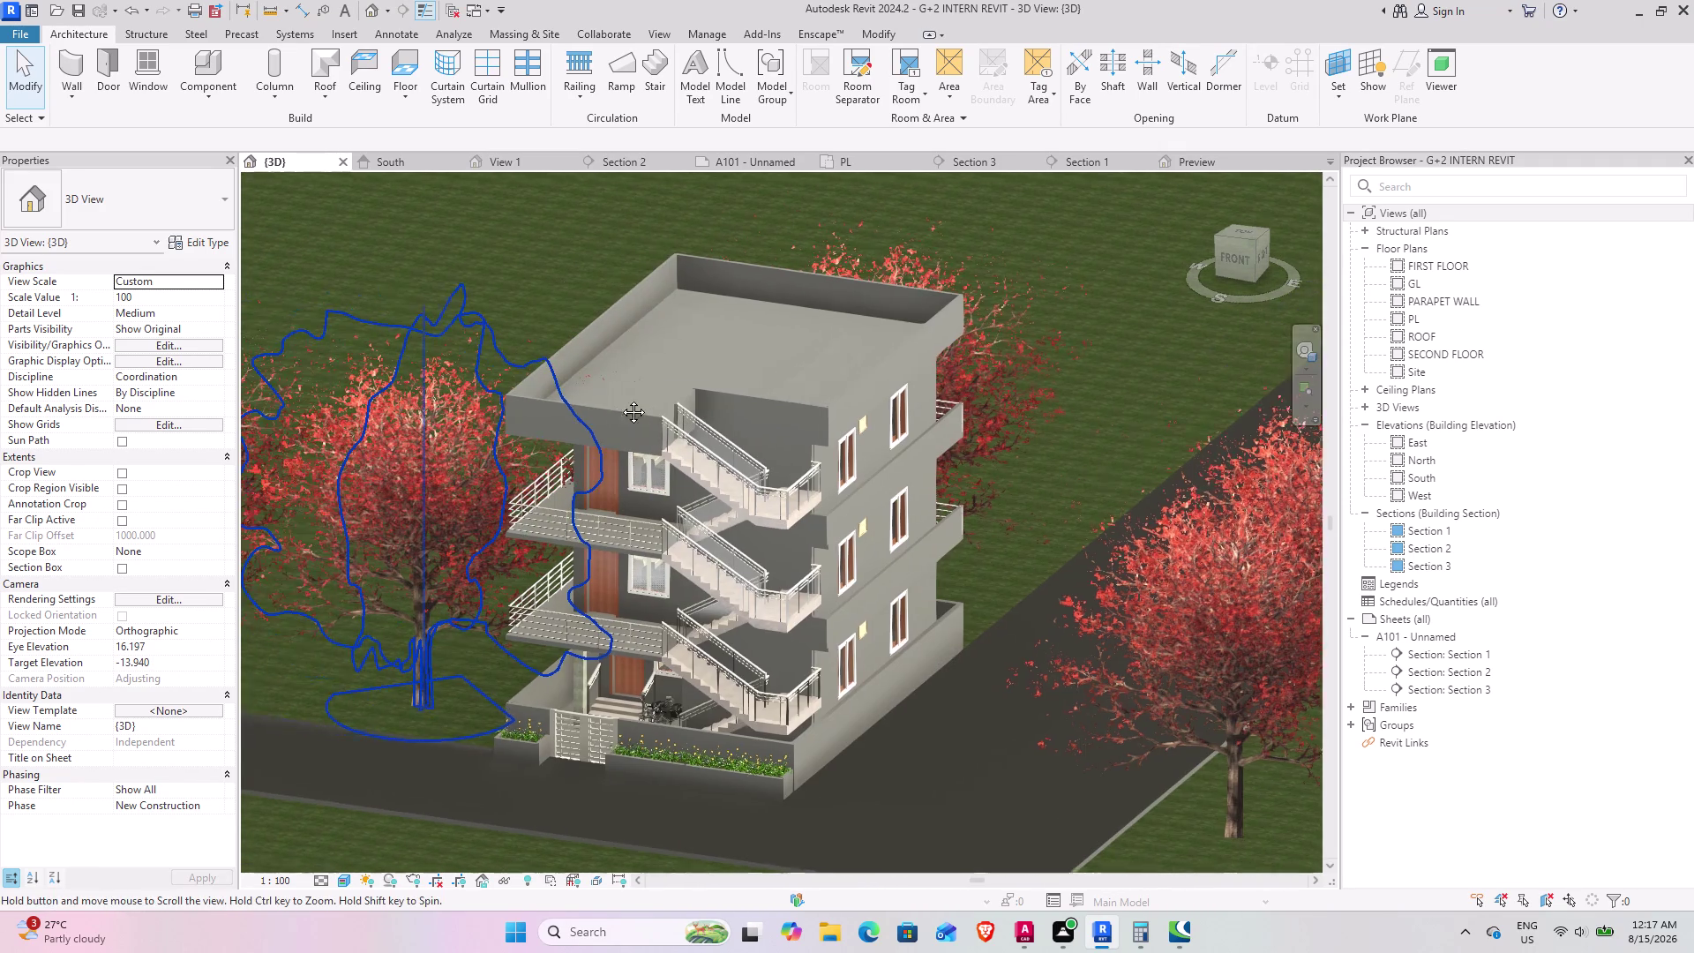
middle_drag(576, 400, 810, 374)
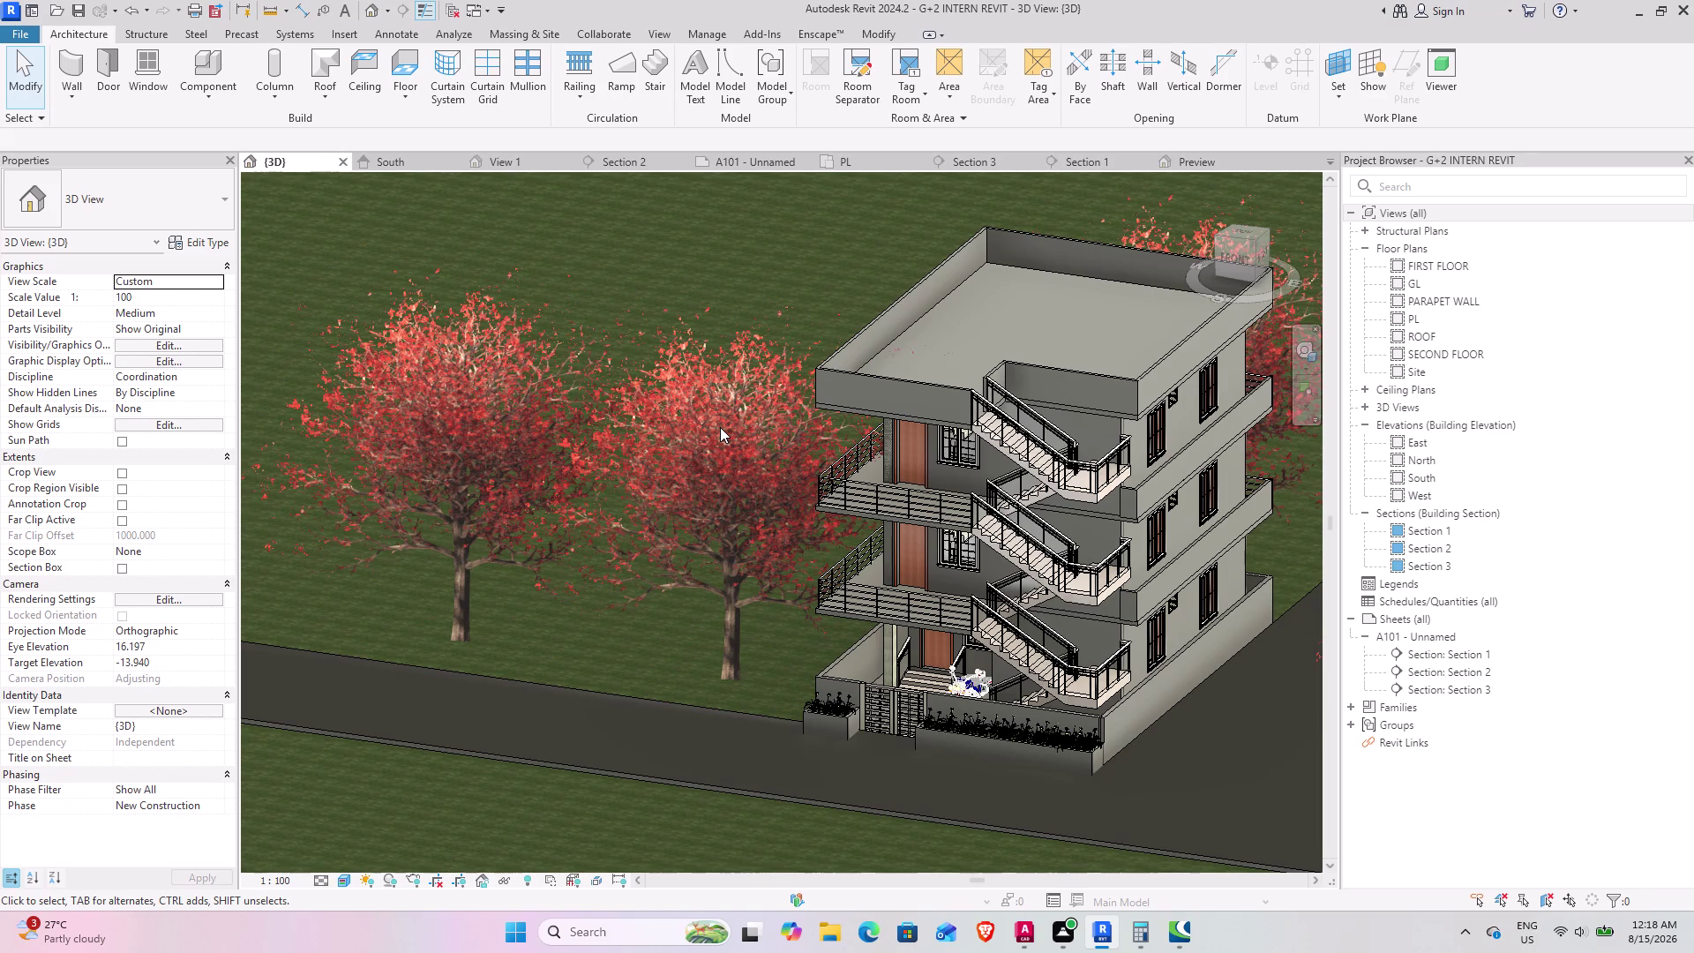
scroll(down, 3)
scroll(down, 3)
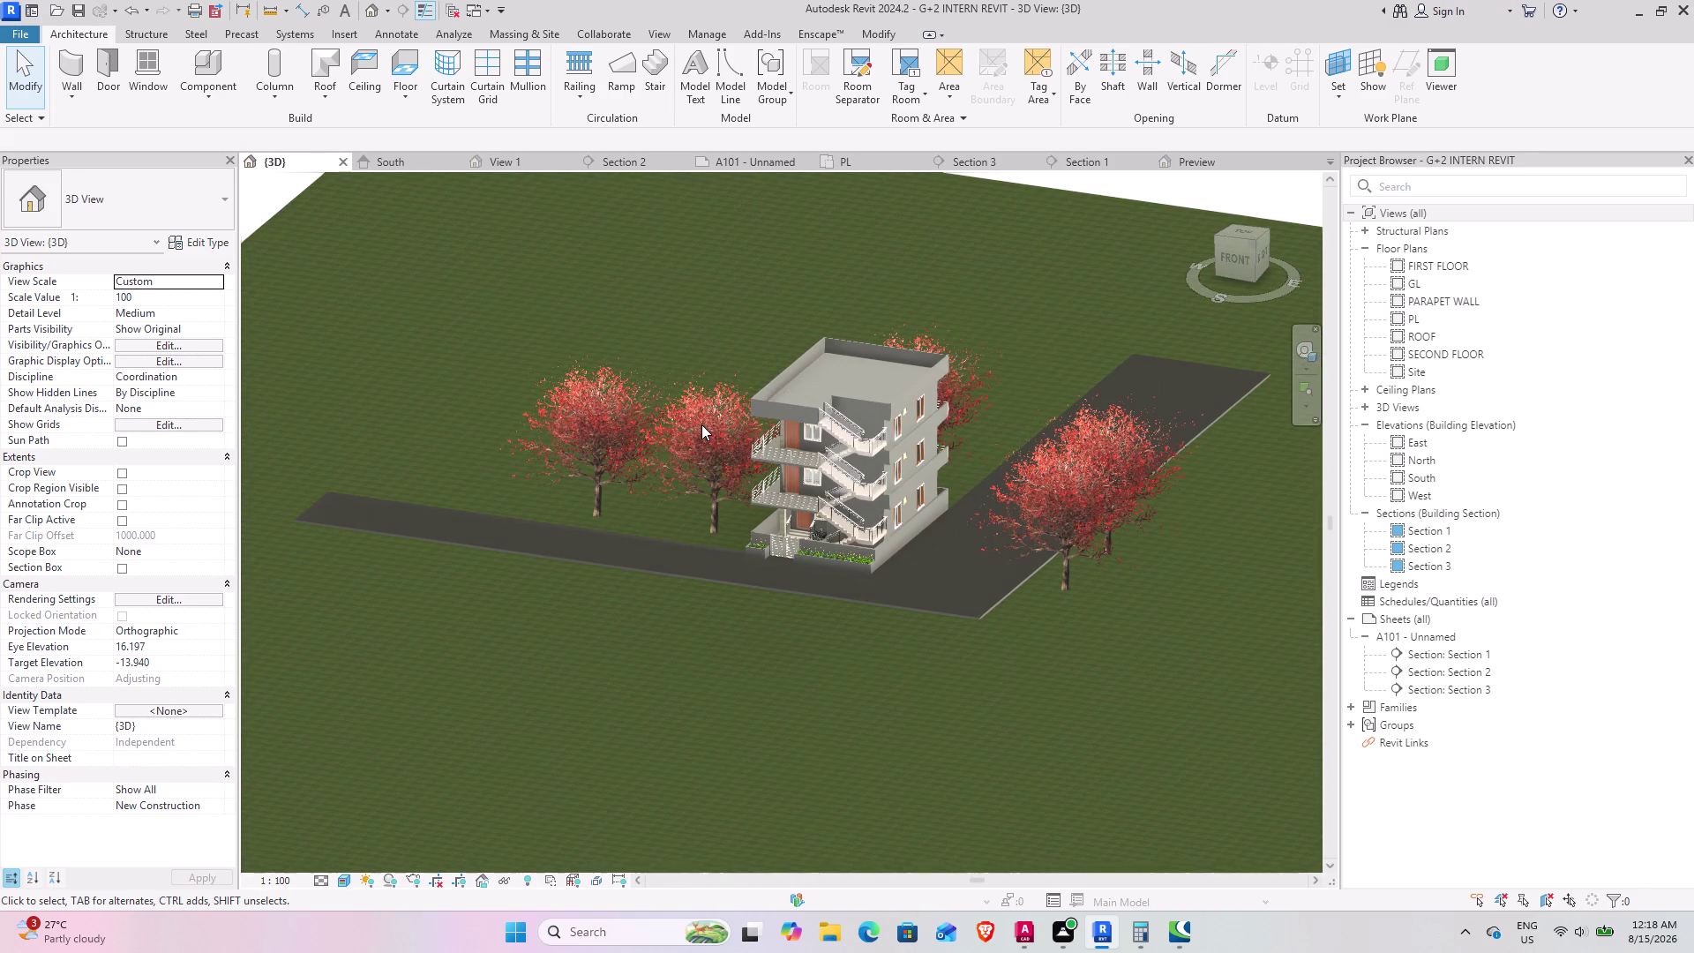
middle_drag(970, 438, 843, 520)
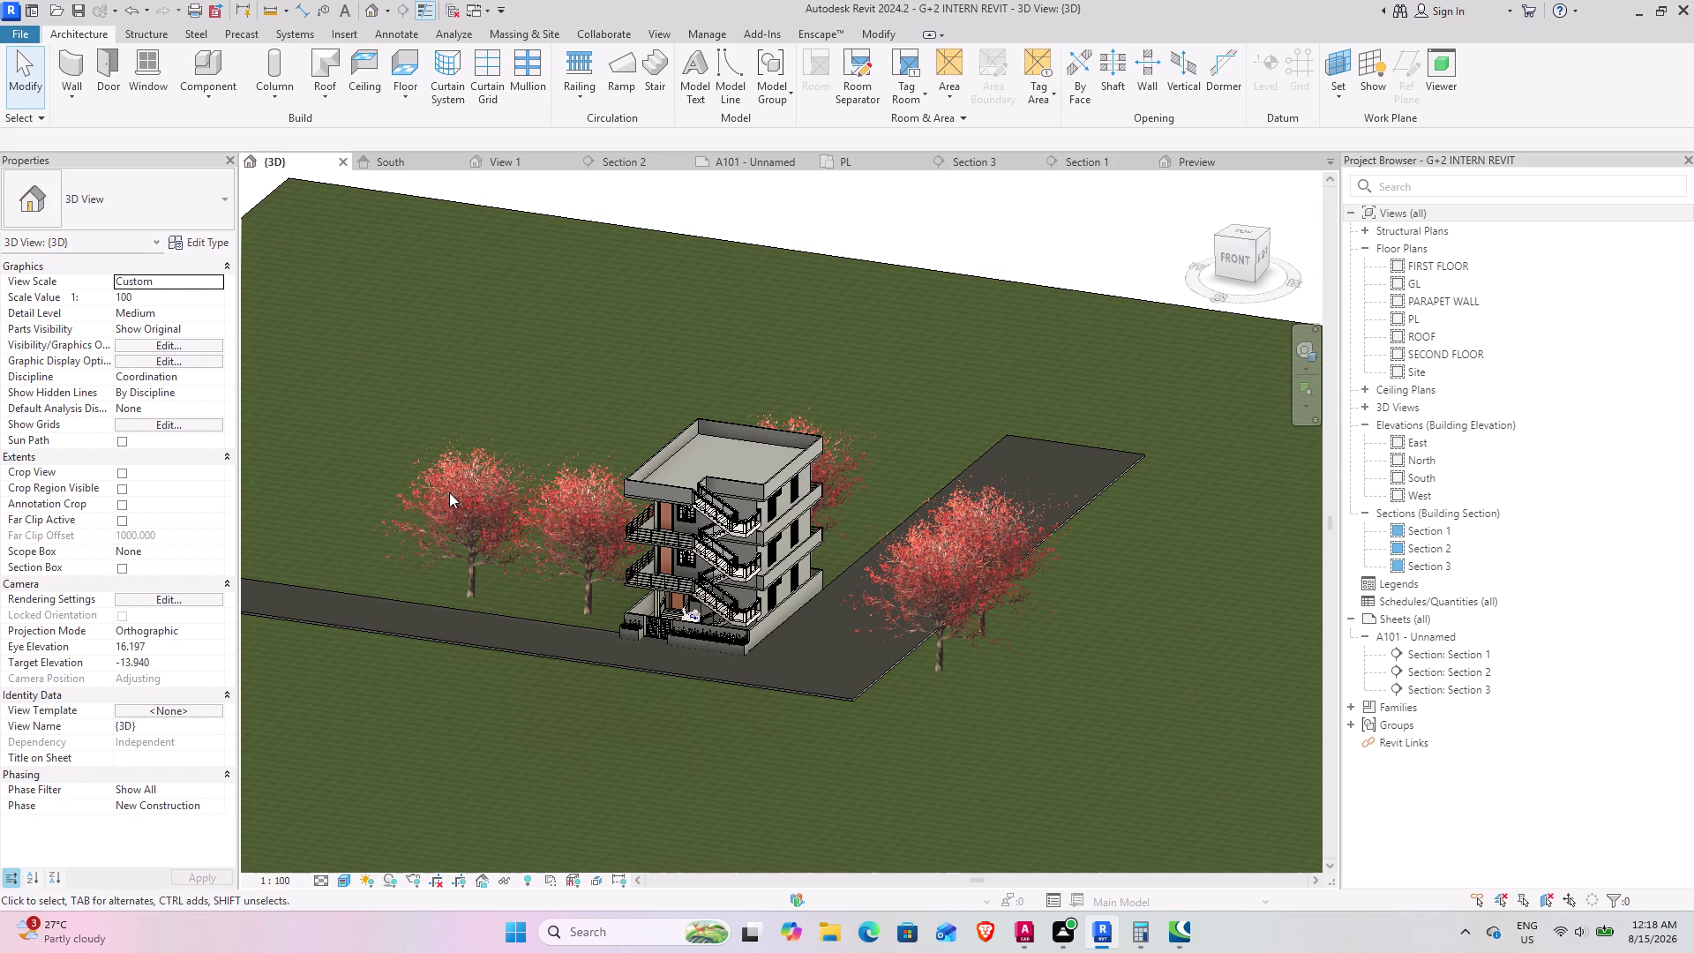
scroll(up, 3)
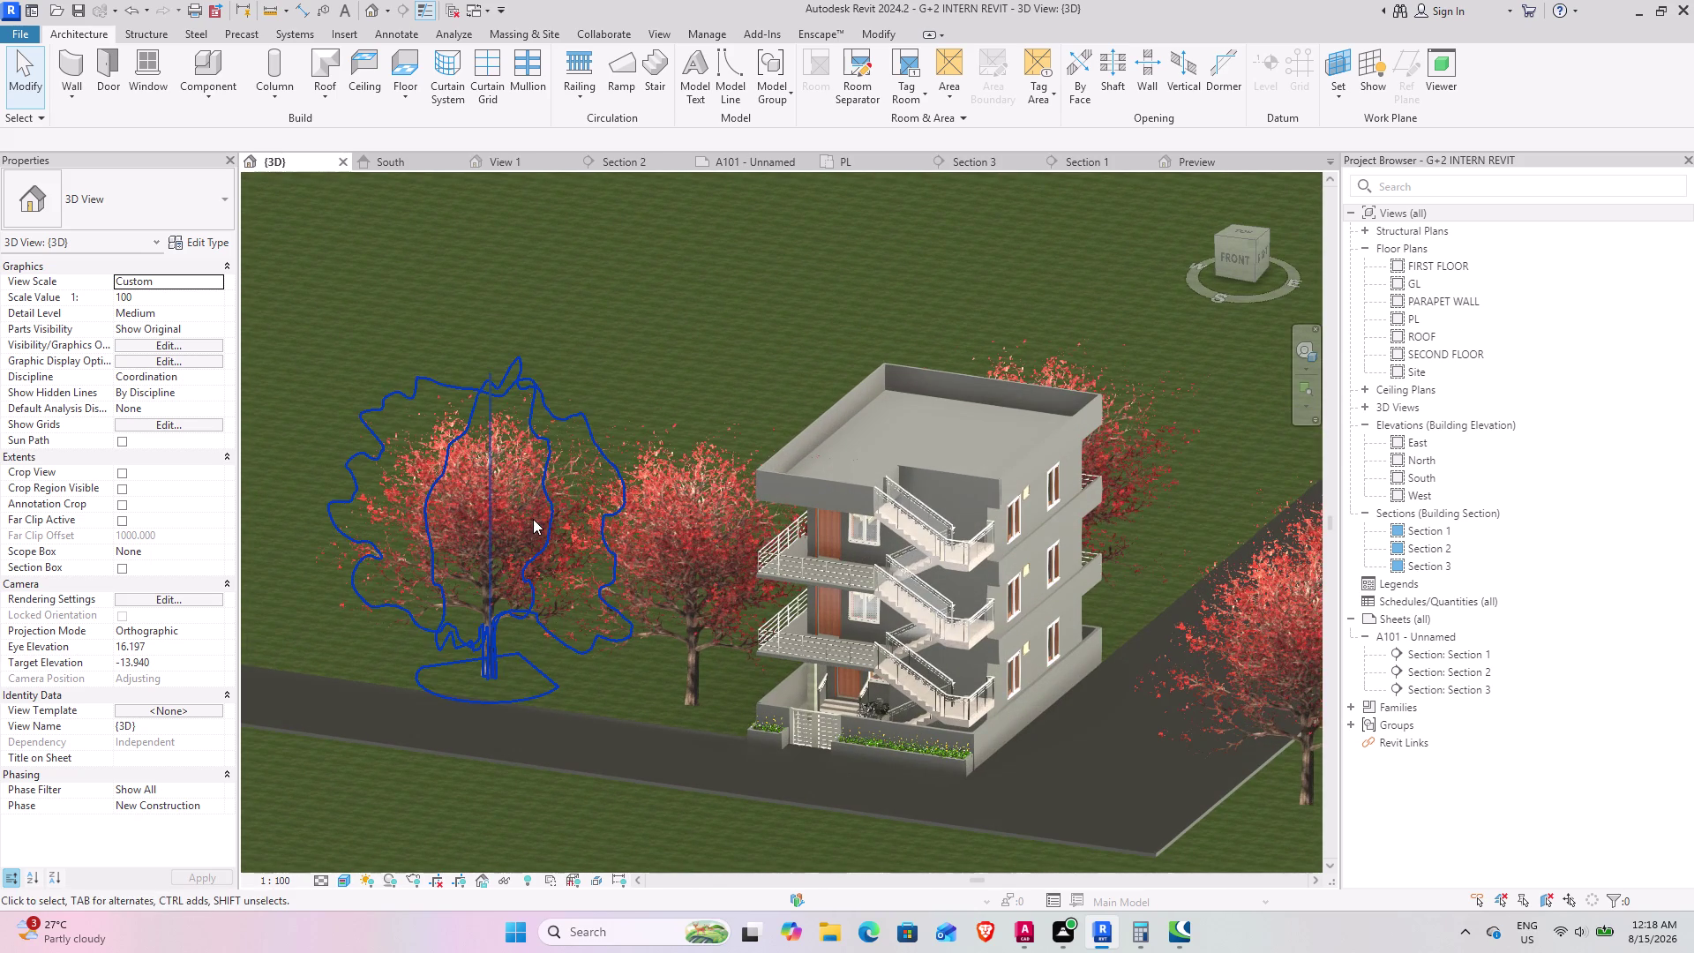
middle_drag(534, 518, 629, 550)
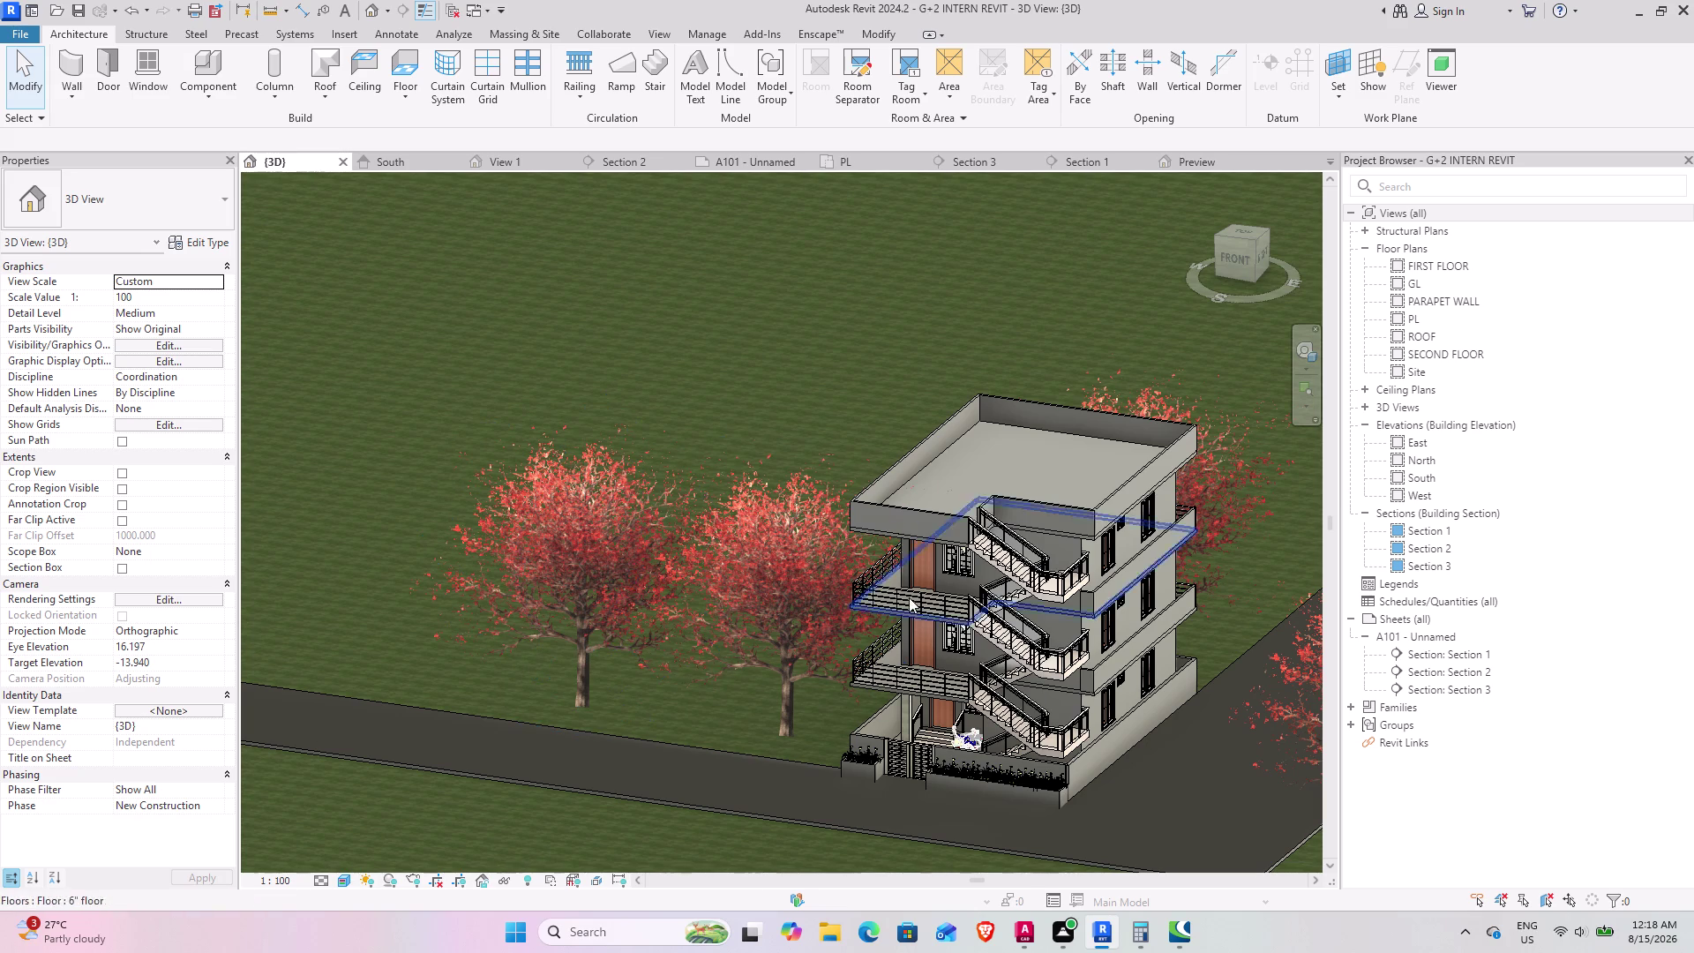
scroll(down, 3)
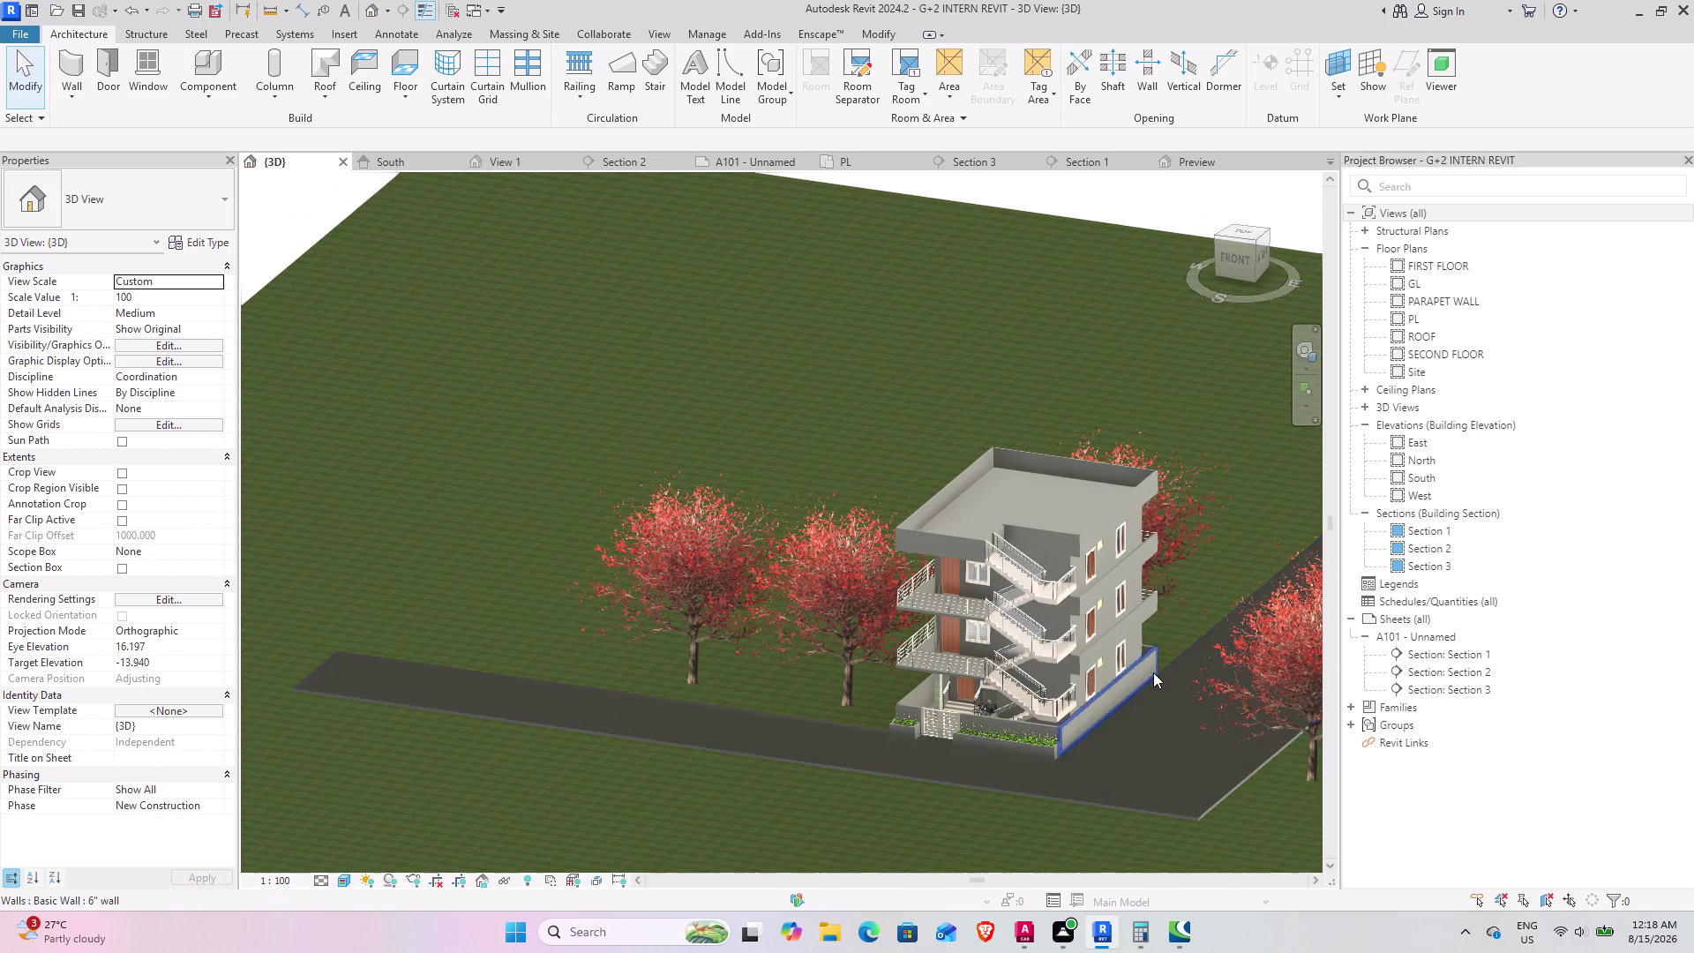
middle_drag(1151, 673, 868, 673)
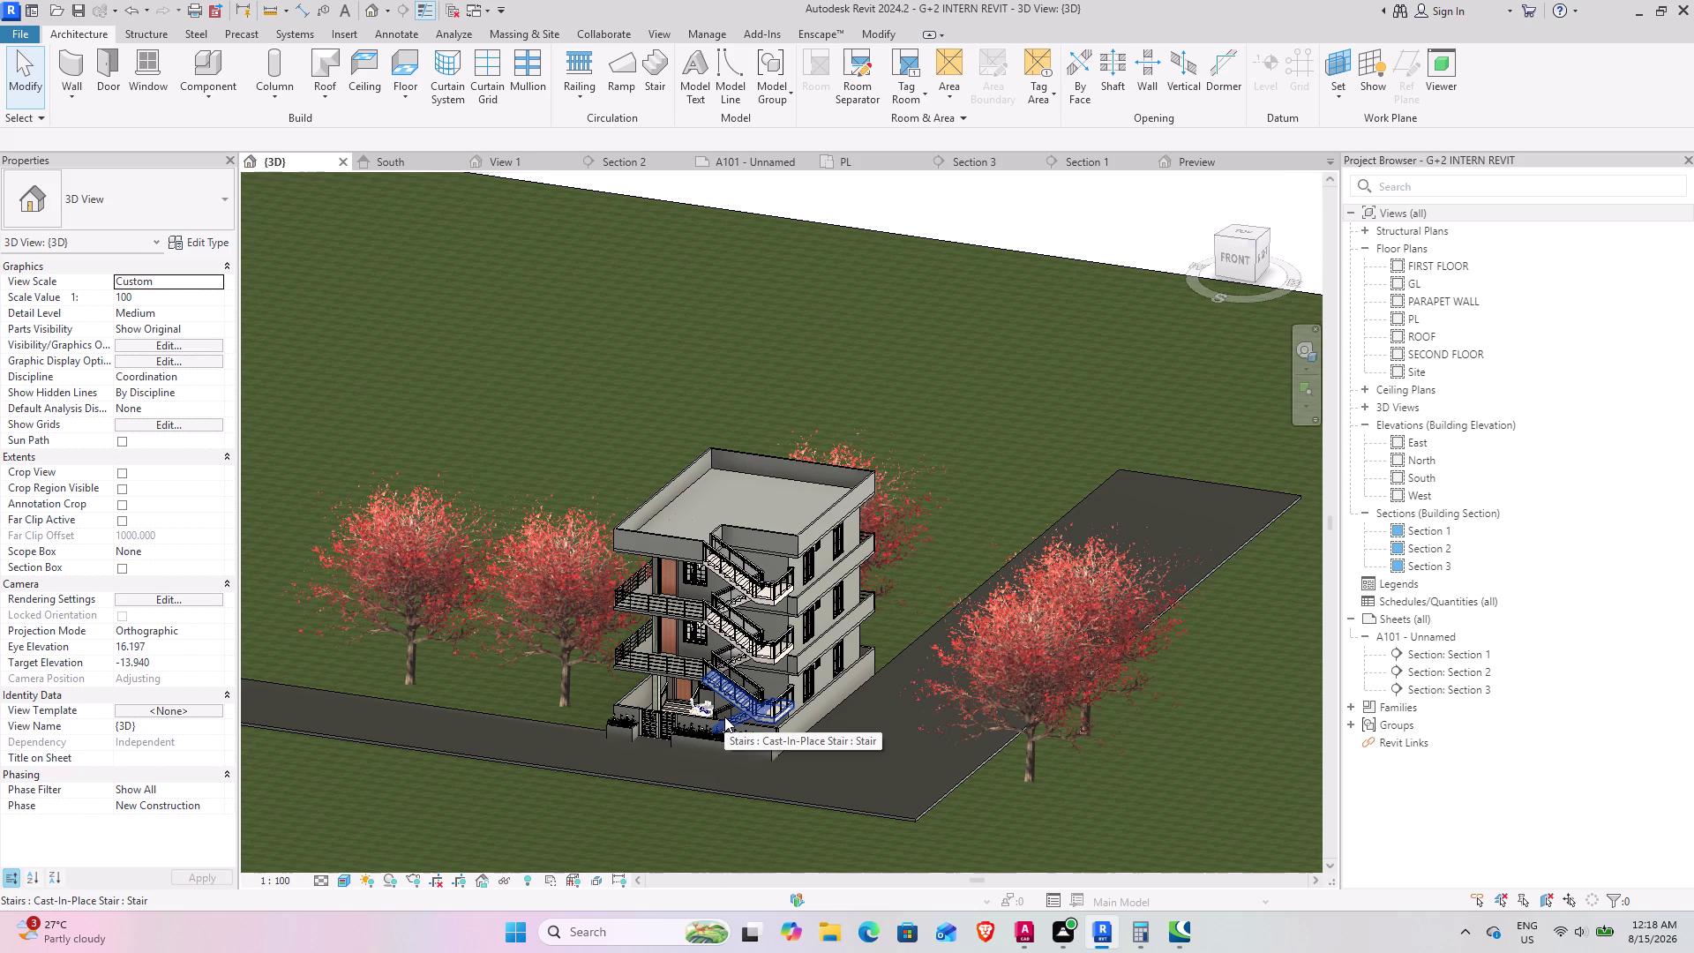
scroll(up, 3)
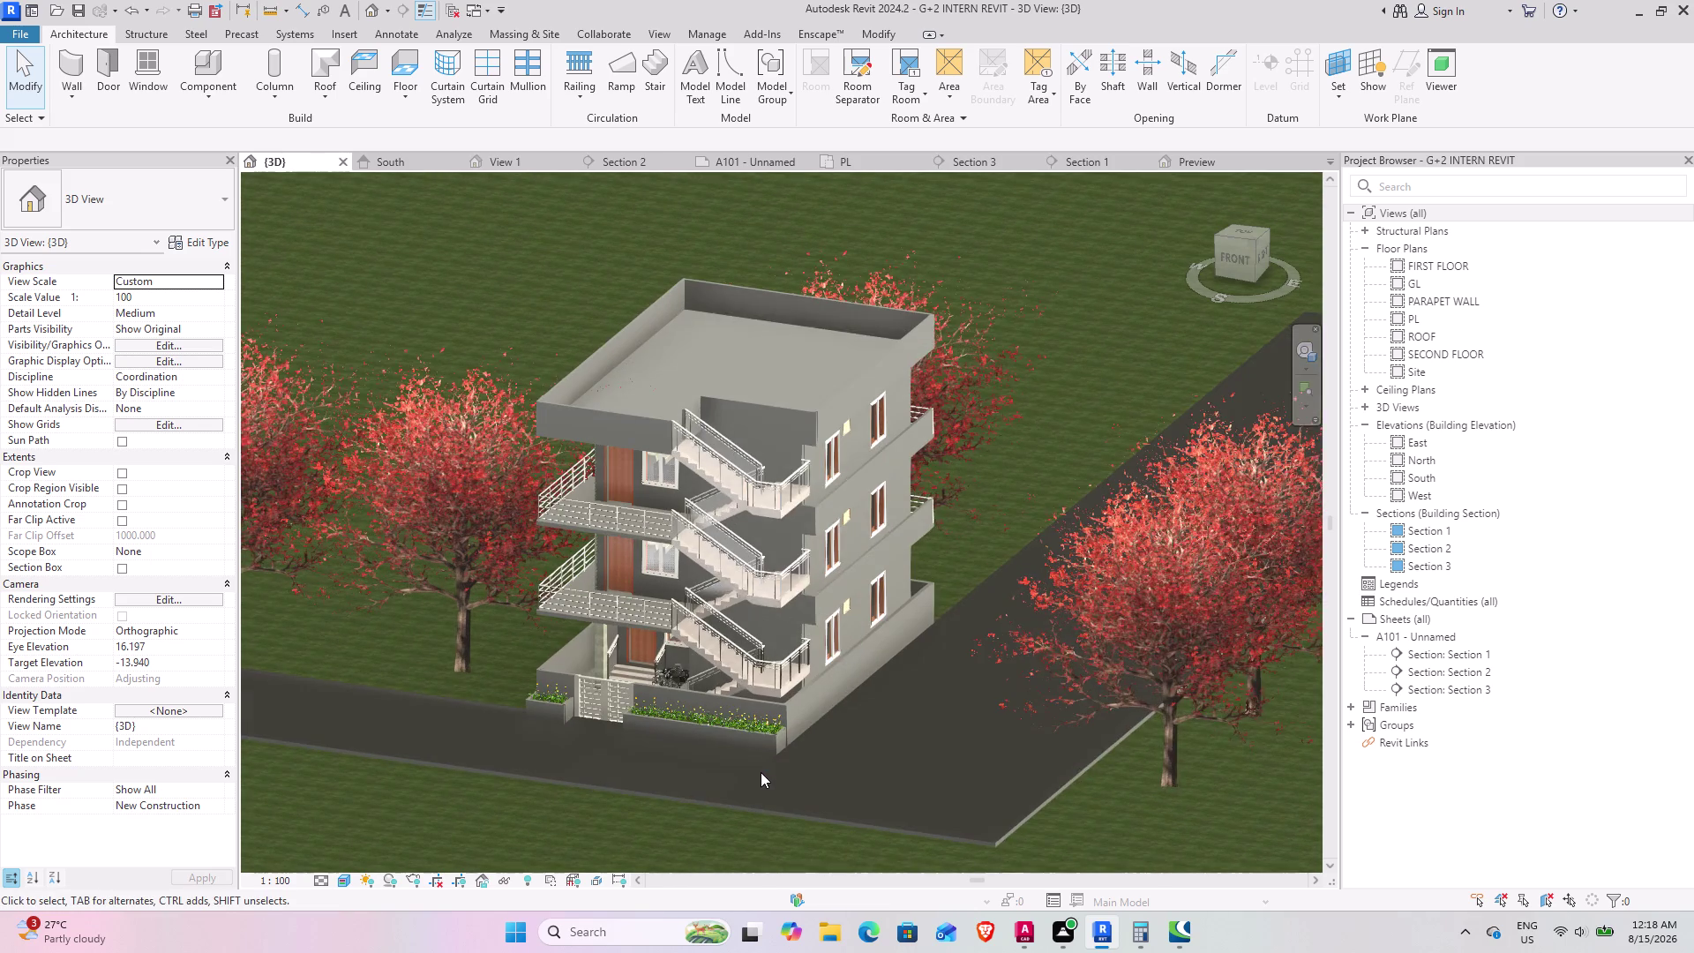
scroll(up, 3)
scroll(up, 3)
scroll(up, 3)
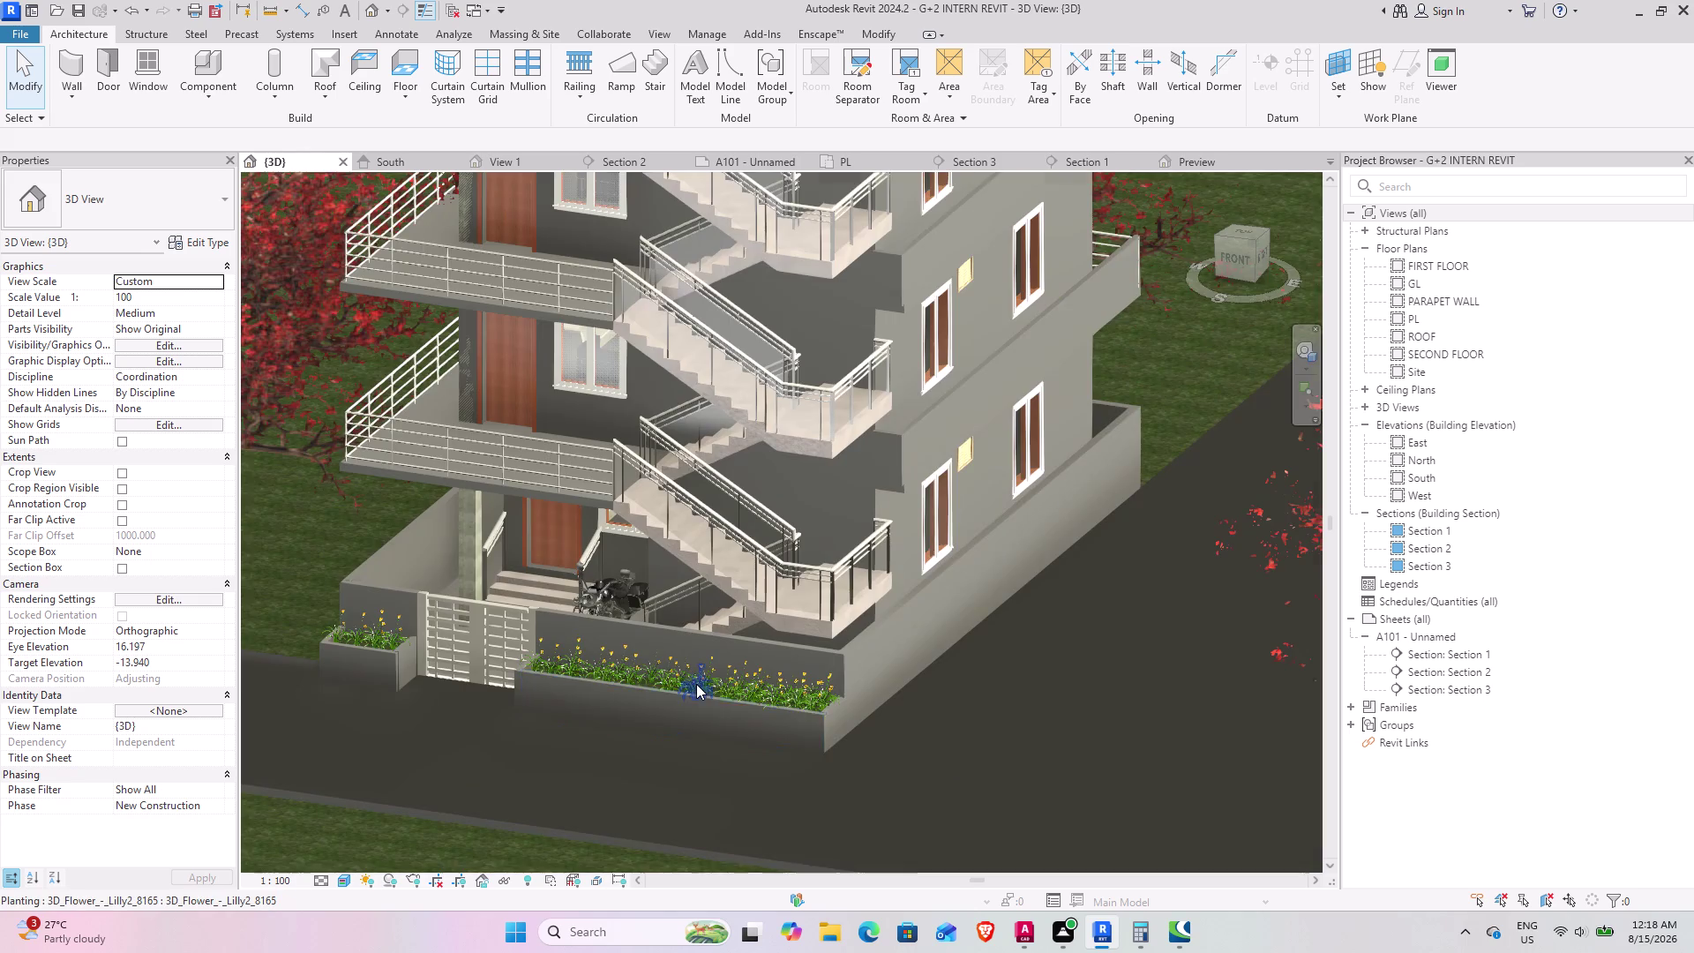
scroll(up, 3)
scroll(down, 3)
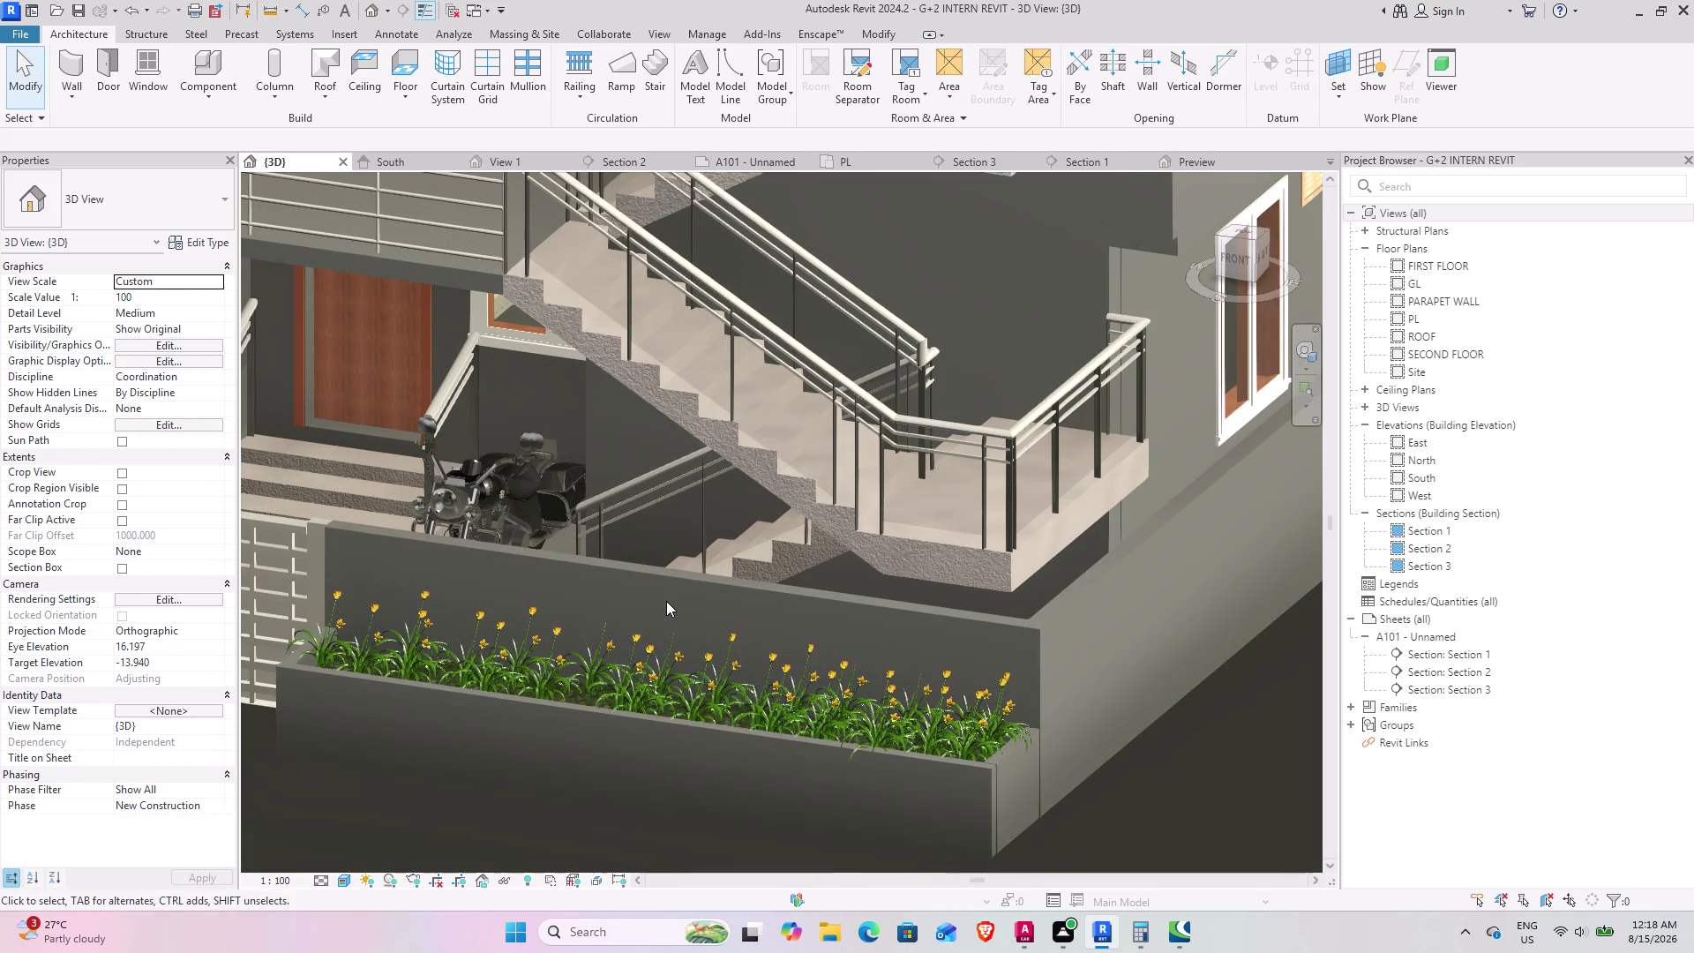
scroll(down, 3)
scroll(down, 3)
scroll(down, 3)
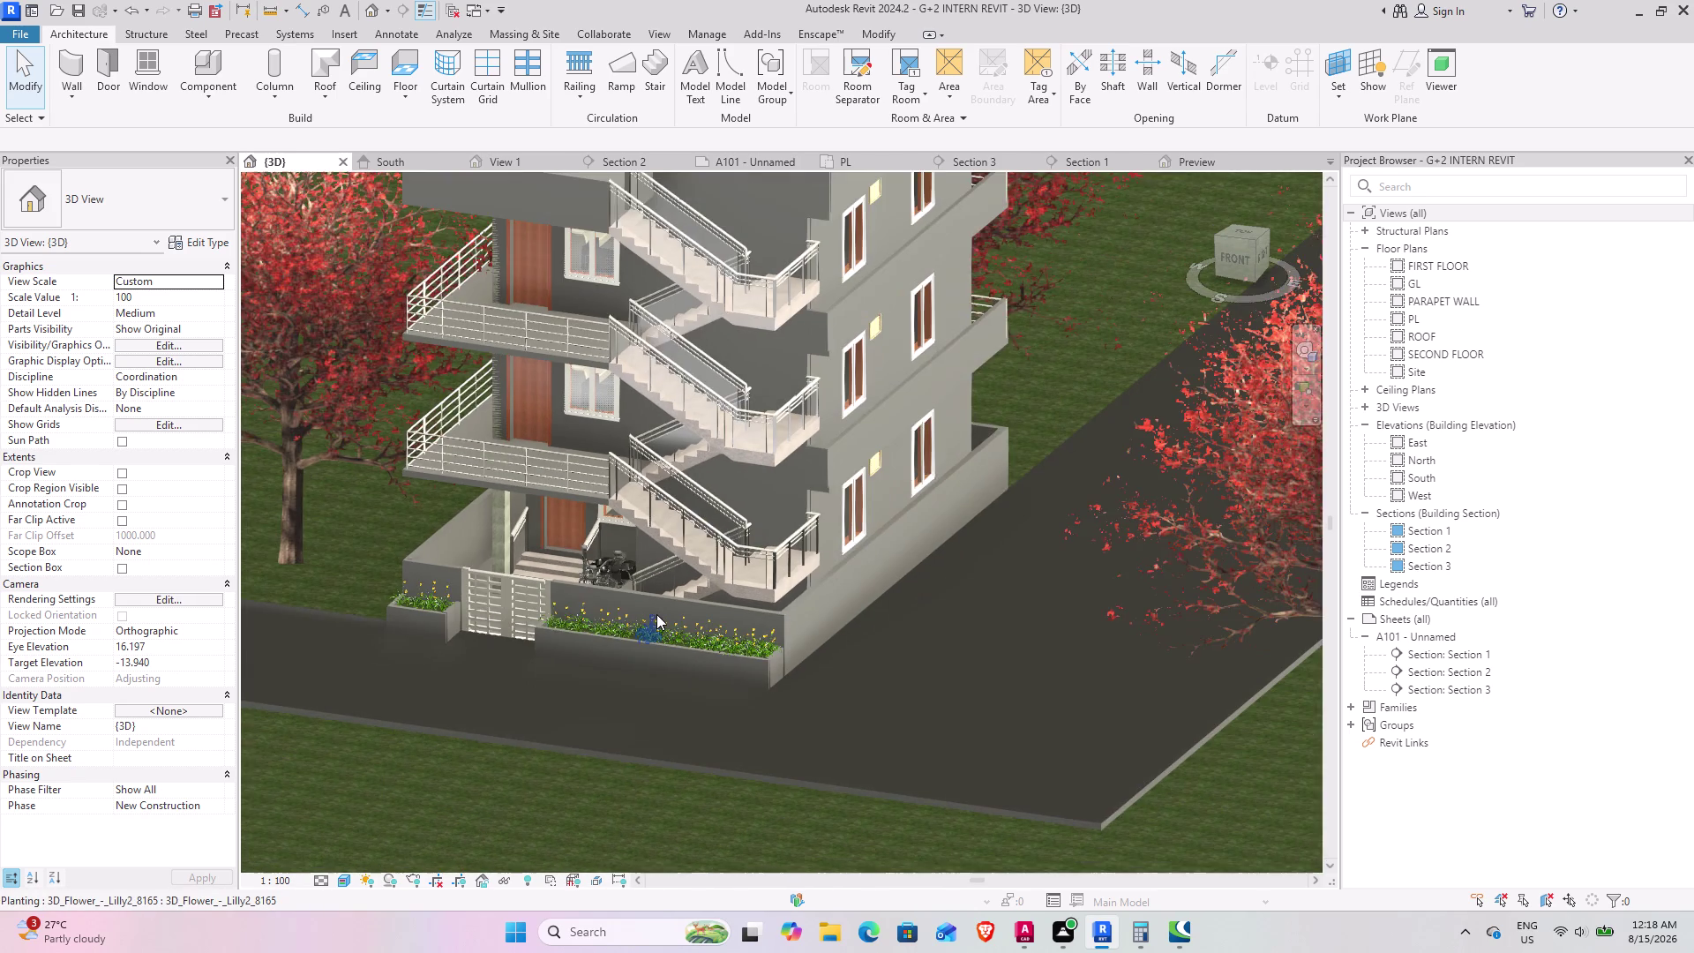
scroll(down, 3)
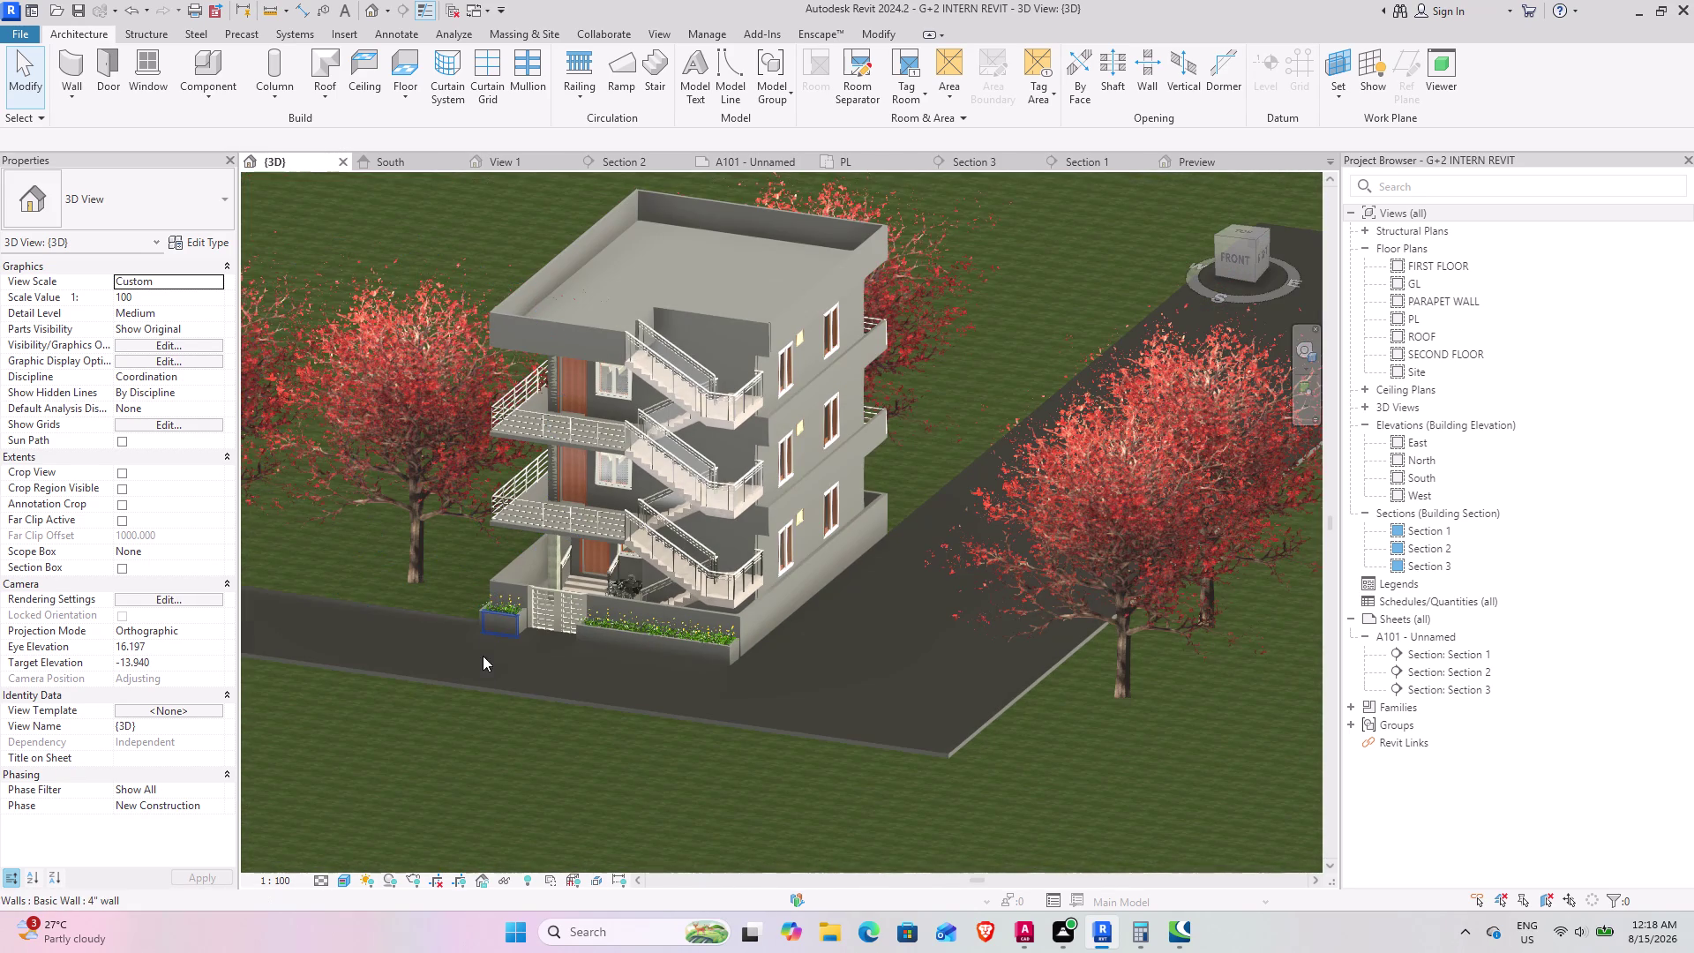
middle_drag(485, 652, 576, 557)
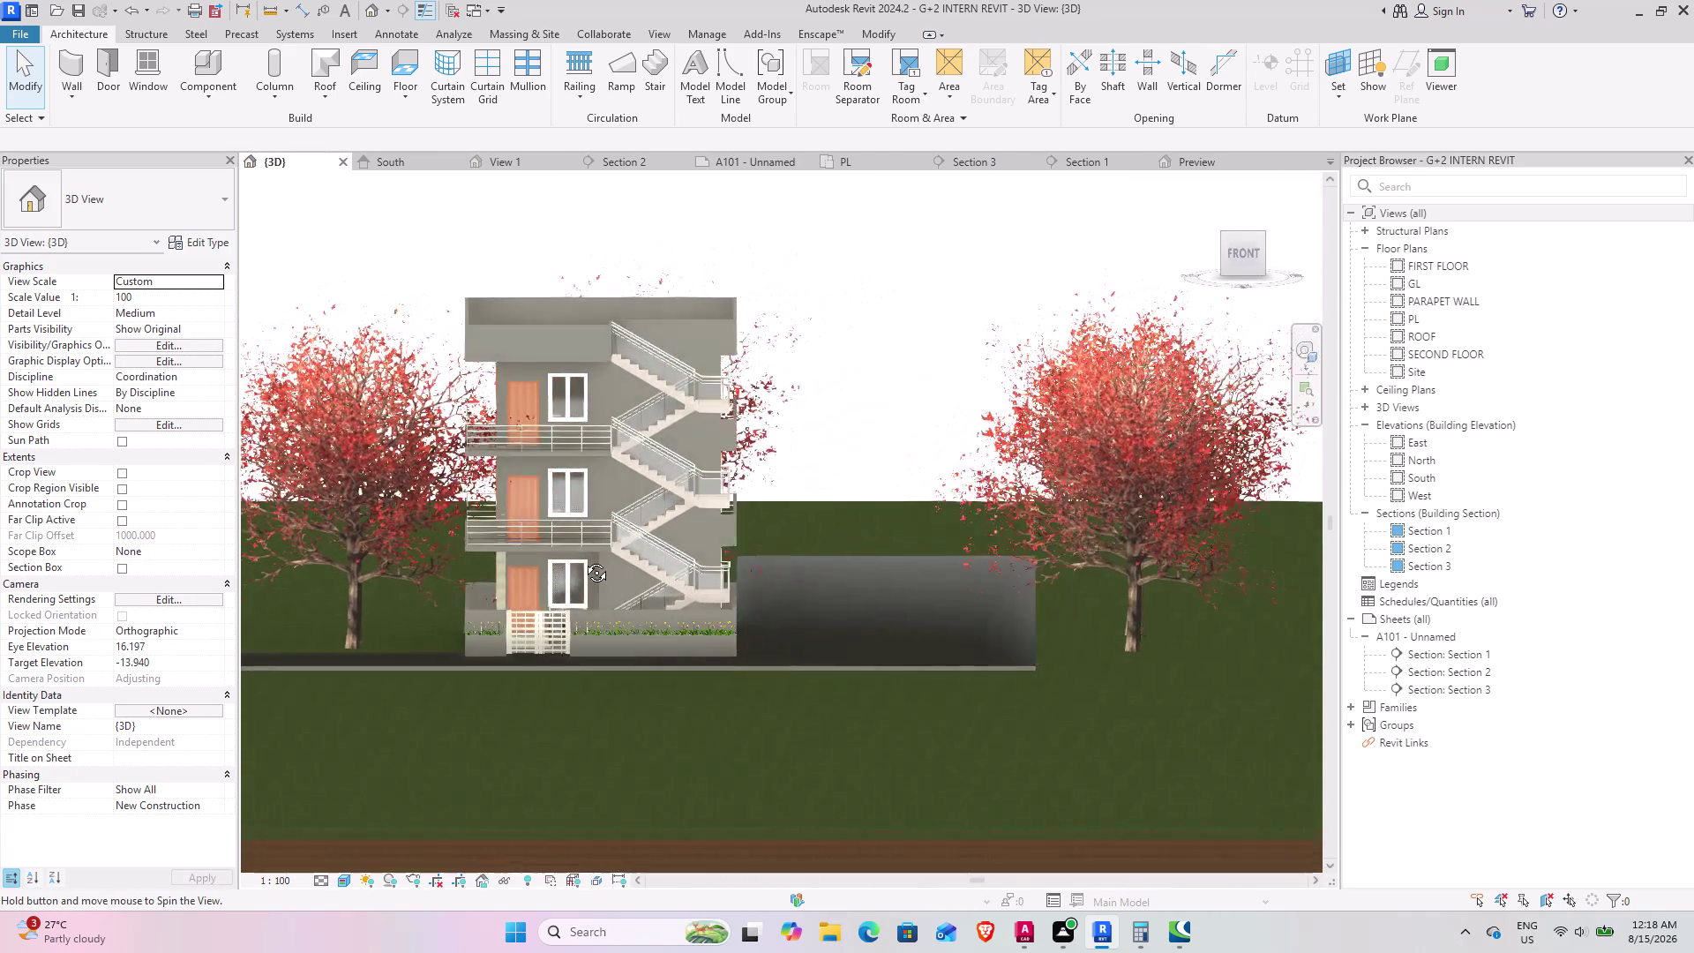
middle_drag(576, 557, 635, 719)
scroll(up, 3)
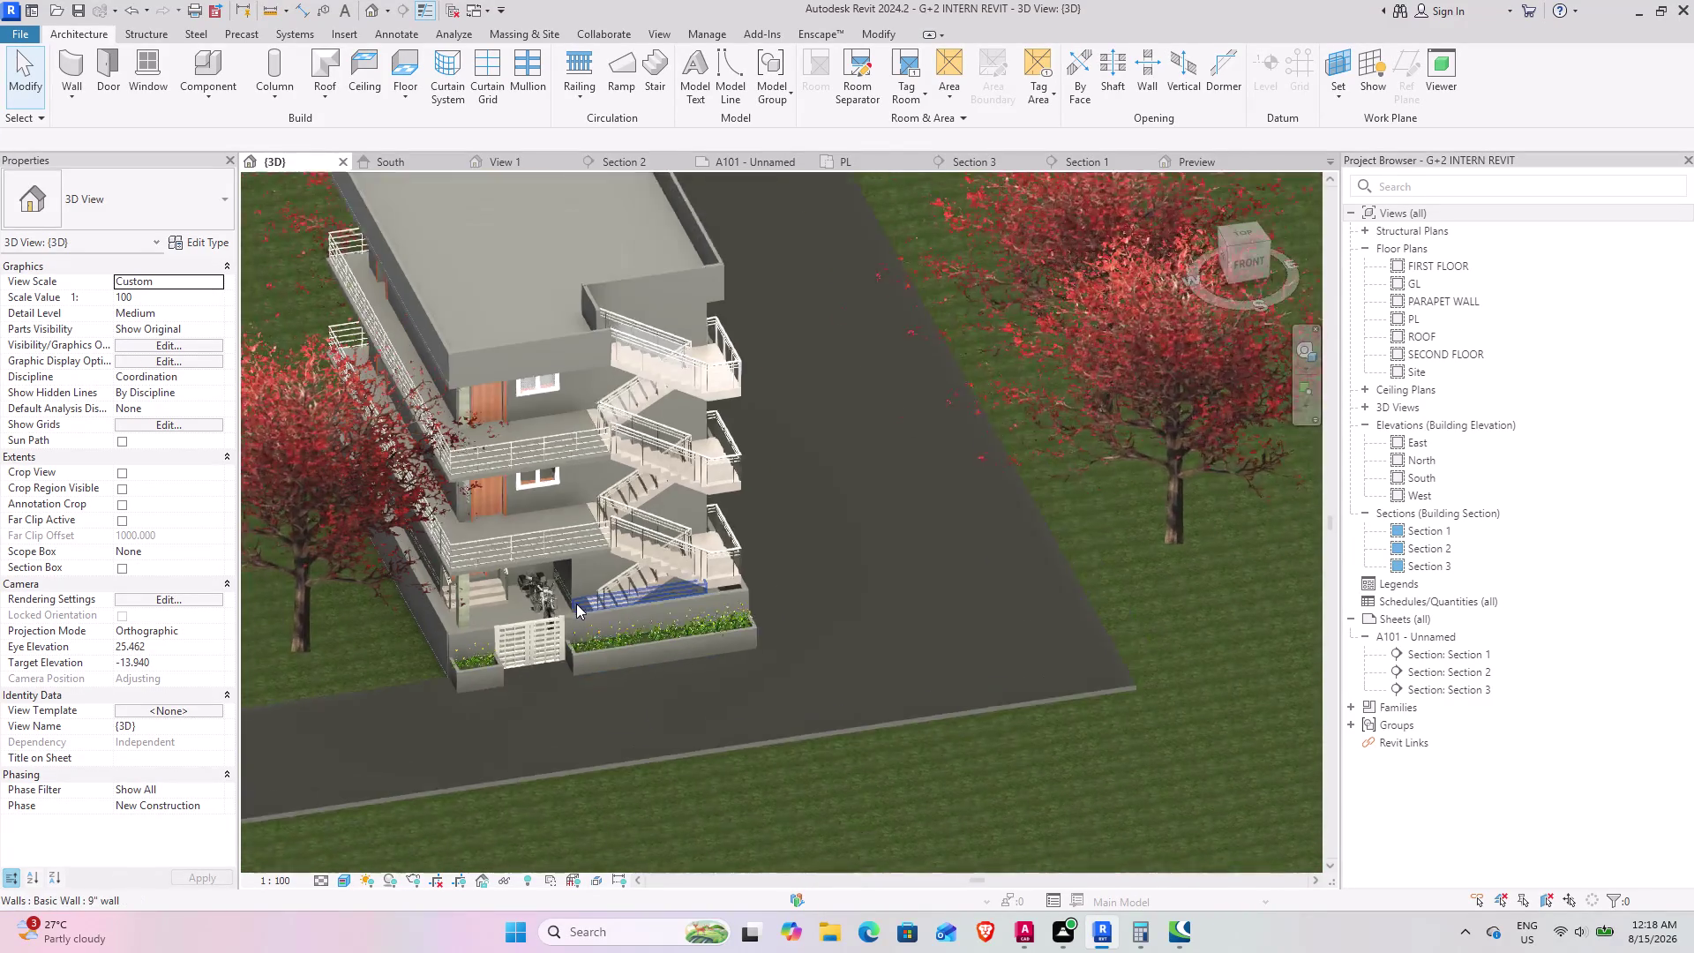
scroll(up, 3)
middle_drag(620, 624, 702, 597)
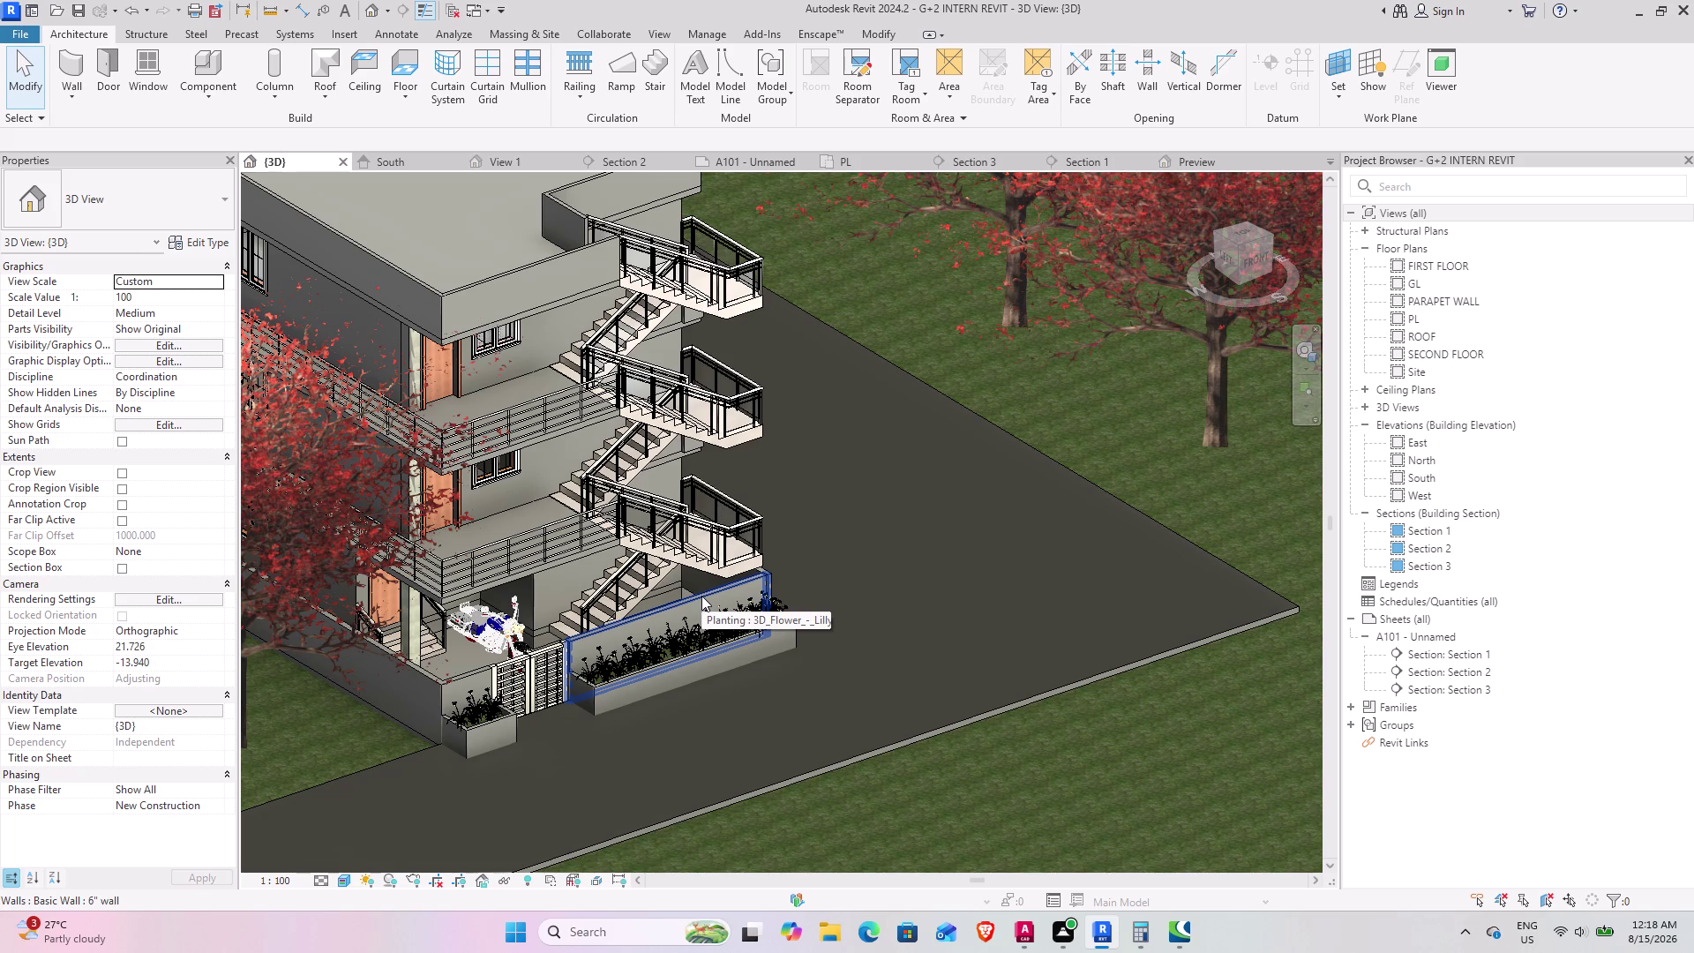
click(751, 162)
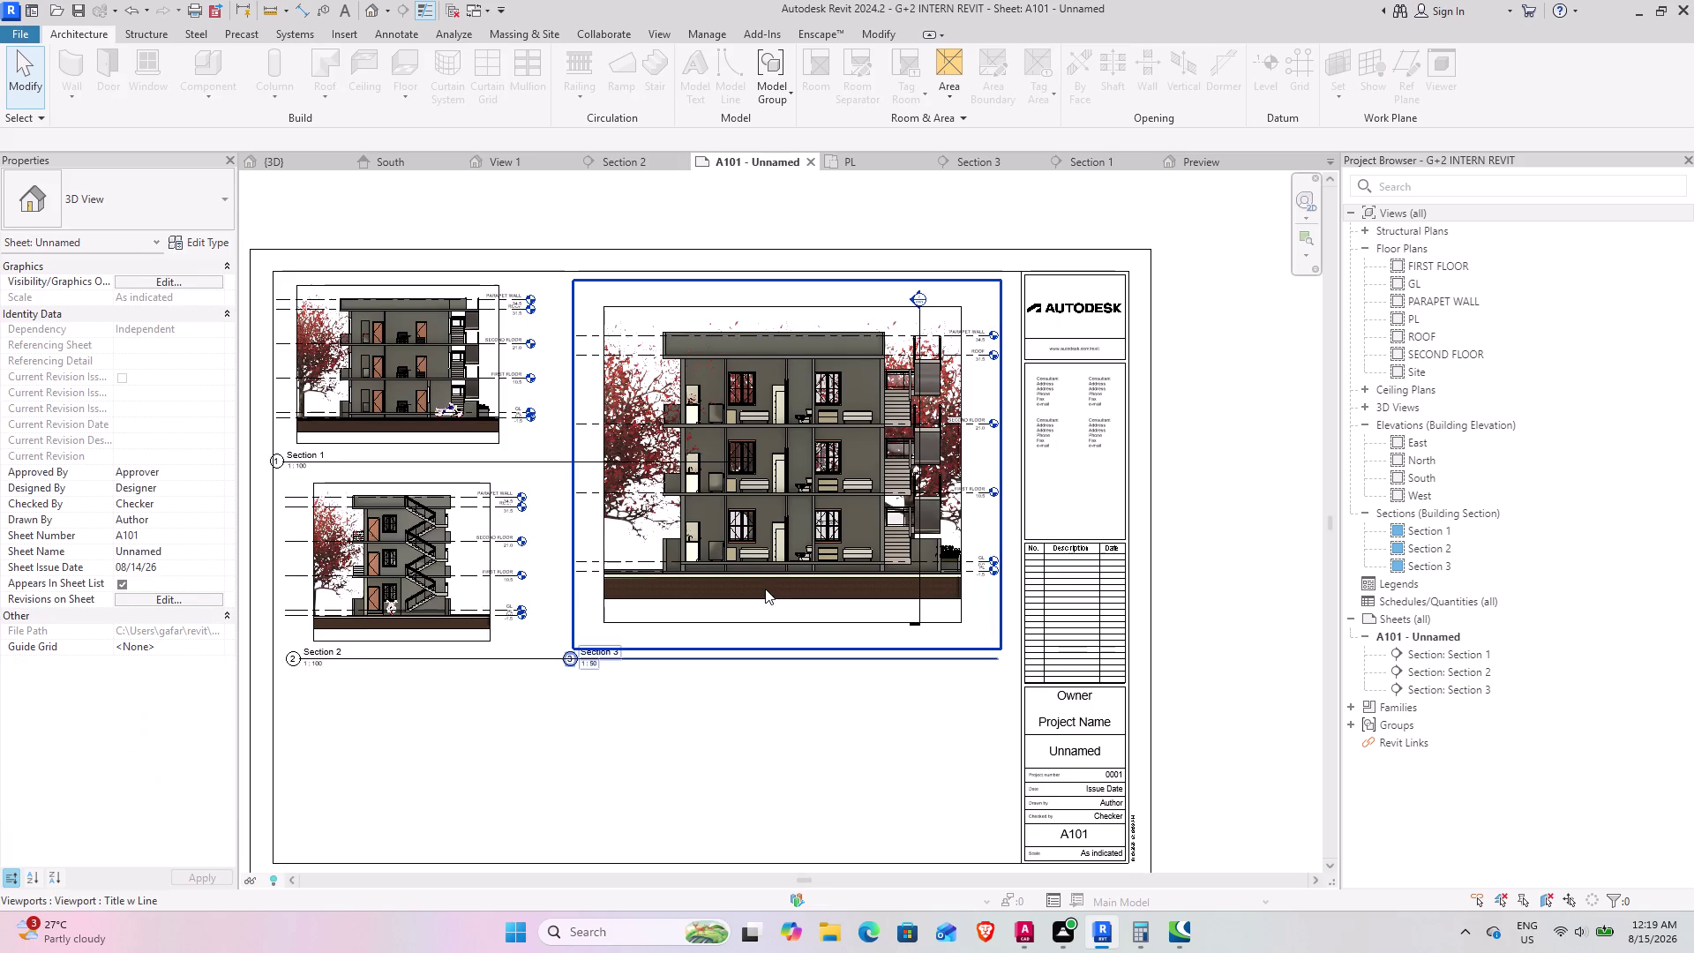
Zoom into the Section 3 viewport and pan across its upper floors.
scroll(up, 3)
scroll(up, 3)
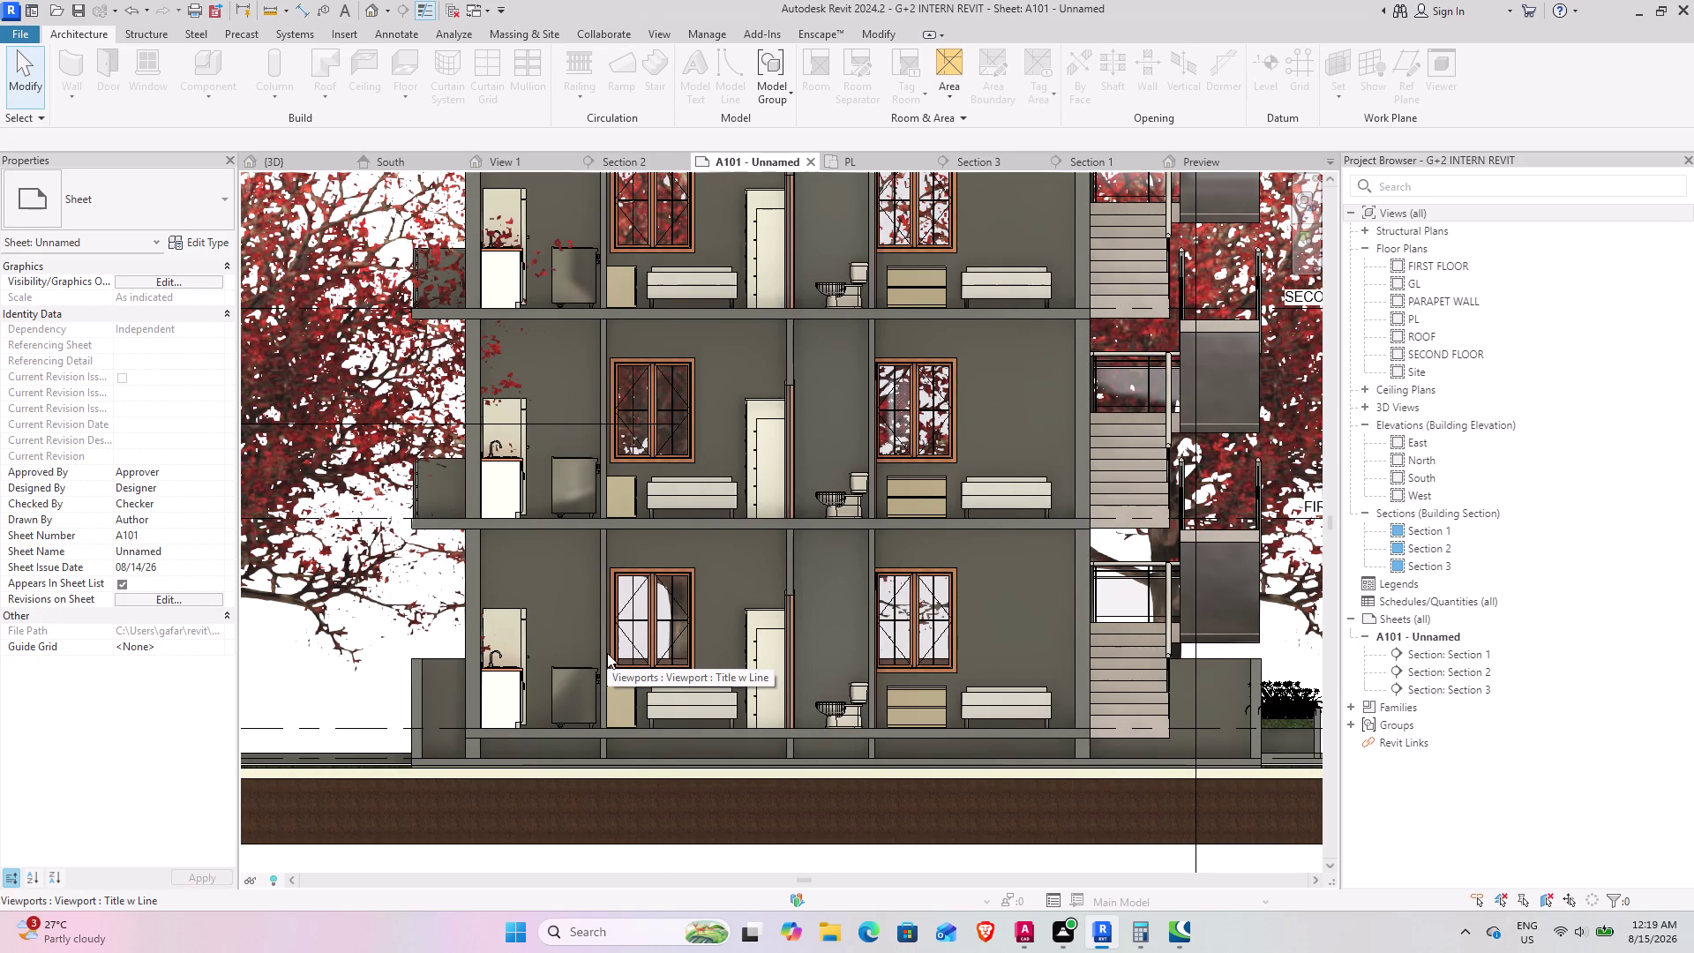
middle_drag(662, 476, 628, 636)
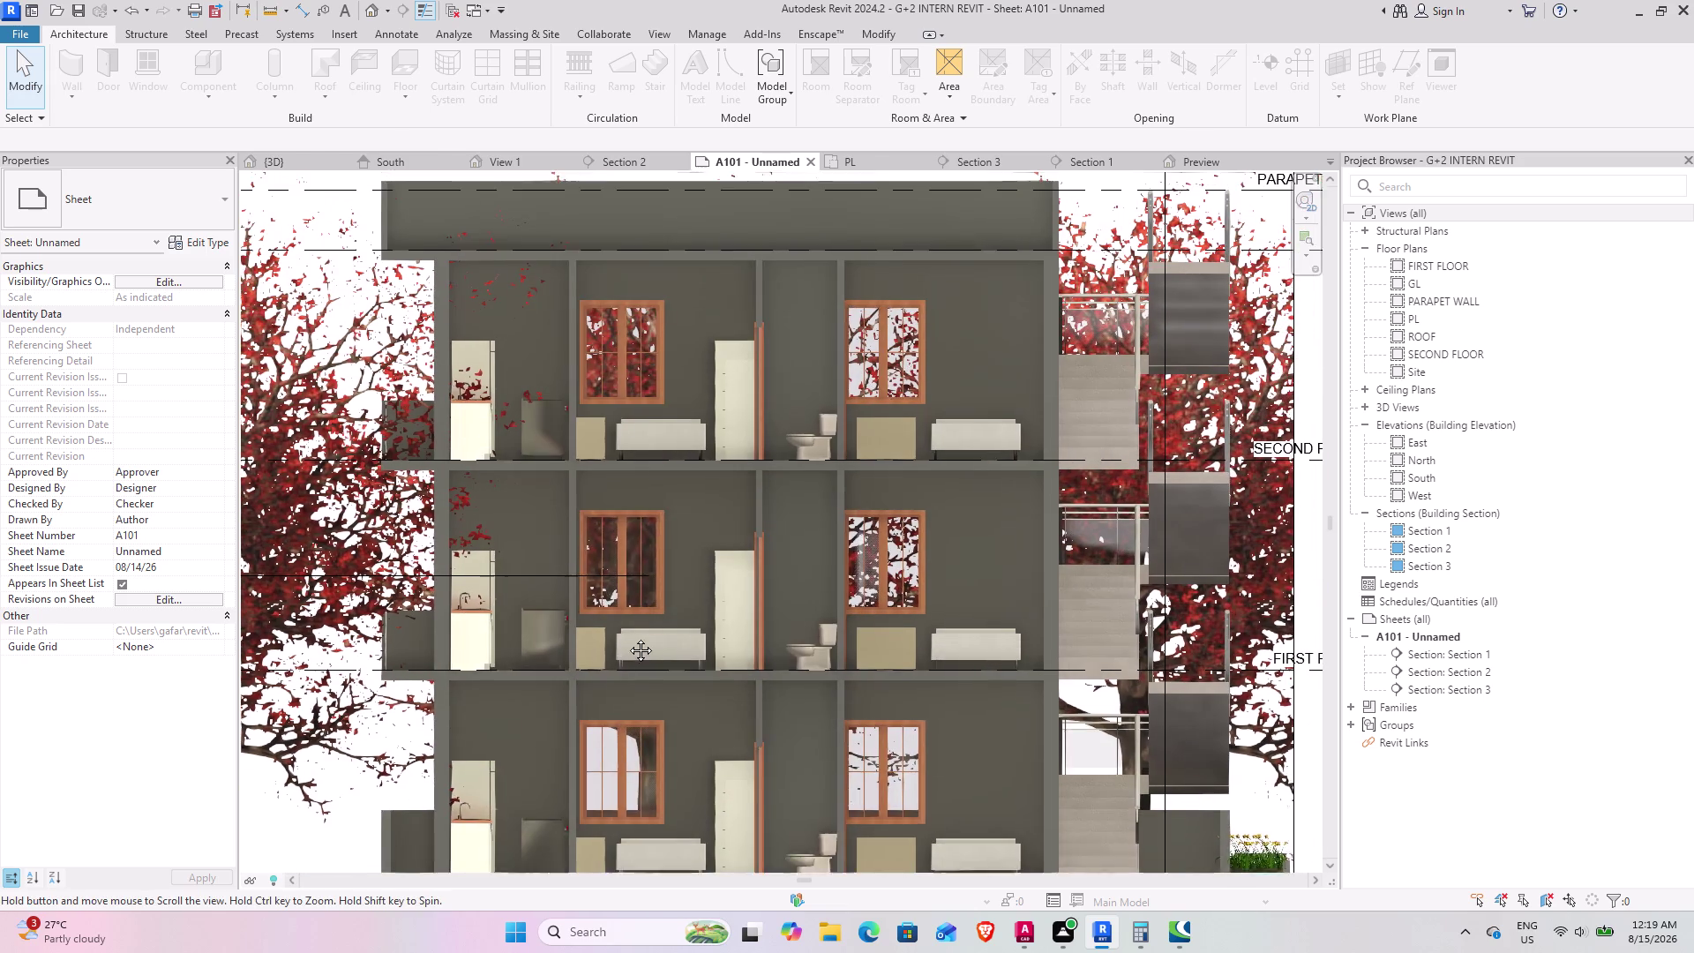
middle_drag(628, 636, 628, 637)
middle_drag(634, 608, 654, 544)
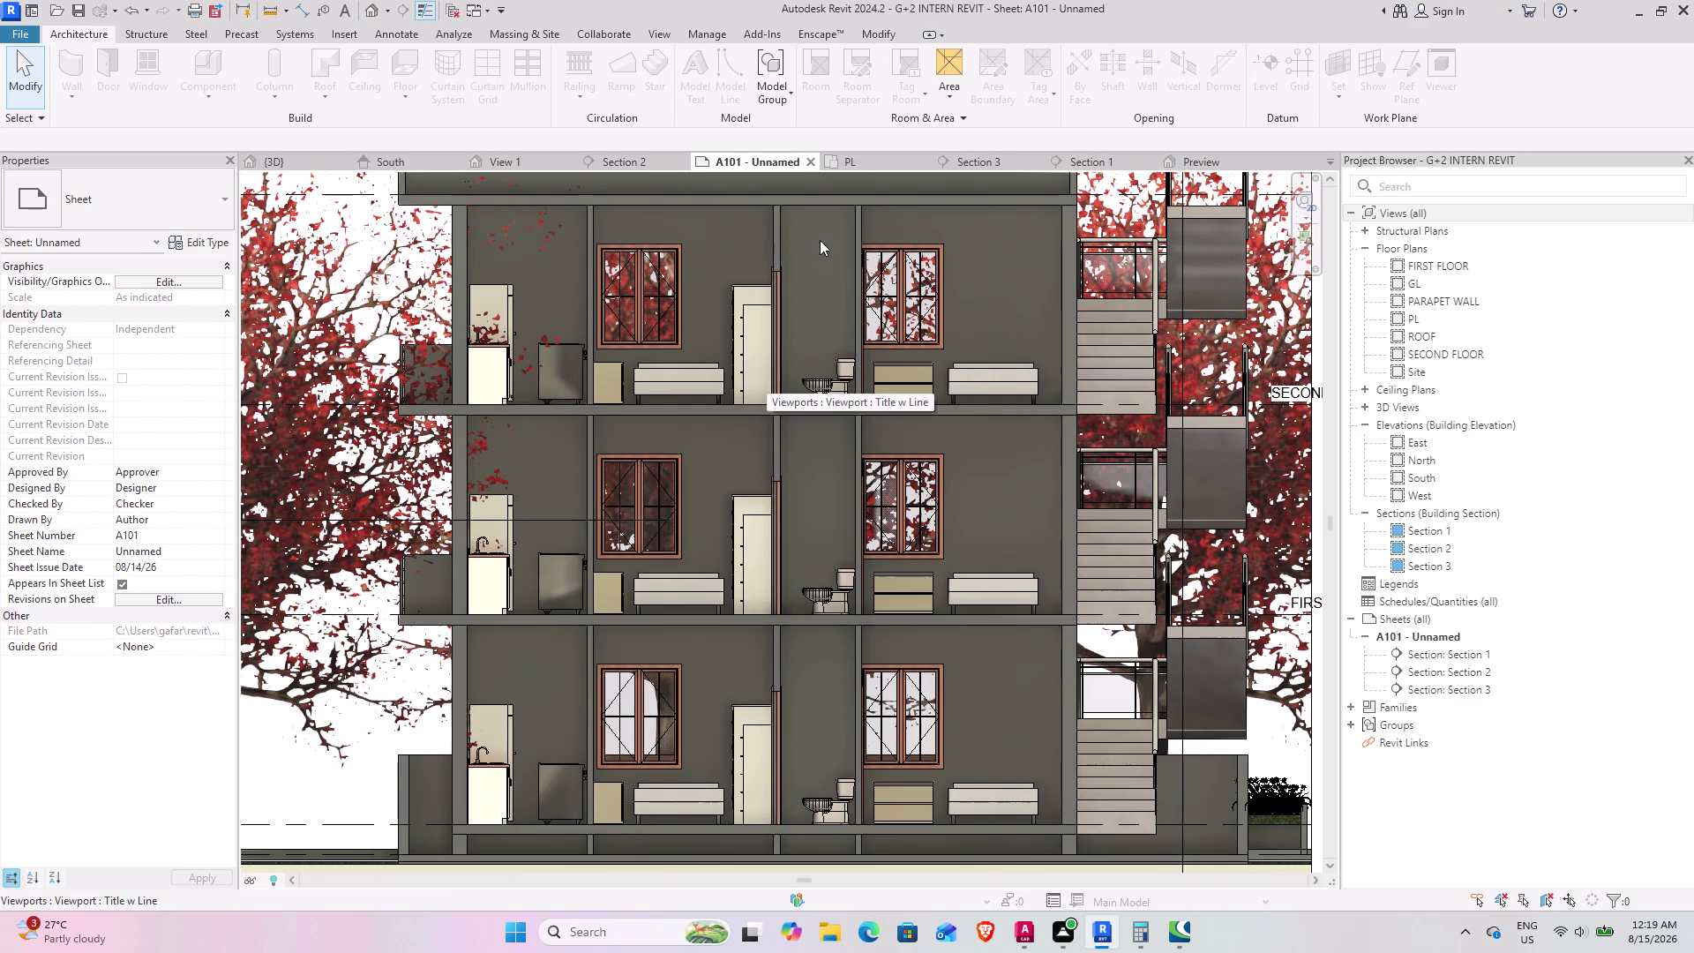
Zoom back out, centre Section 3, and frame the whole A101 sheet.
scroll(down, 3)
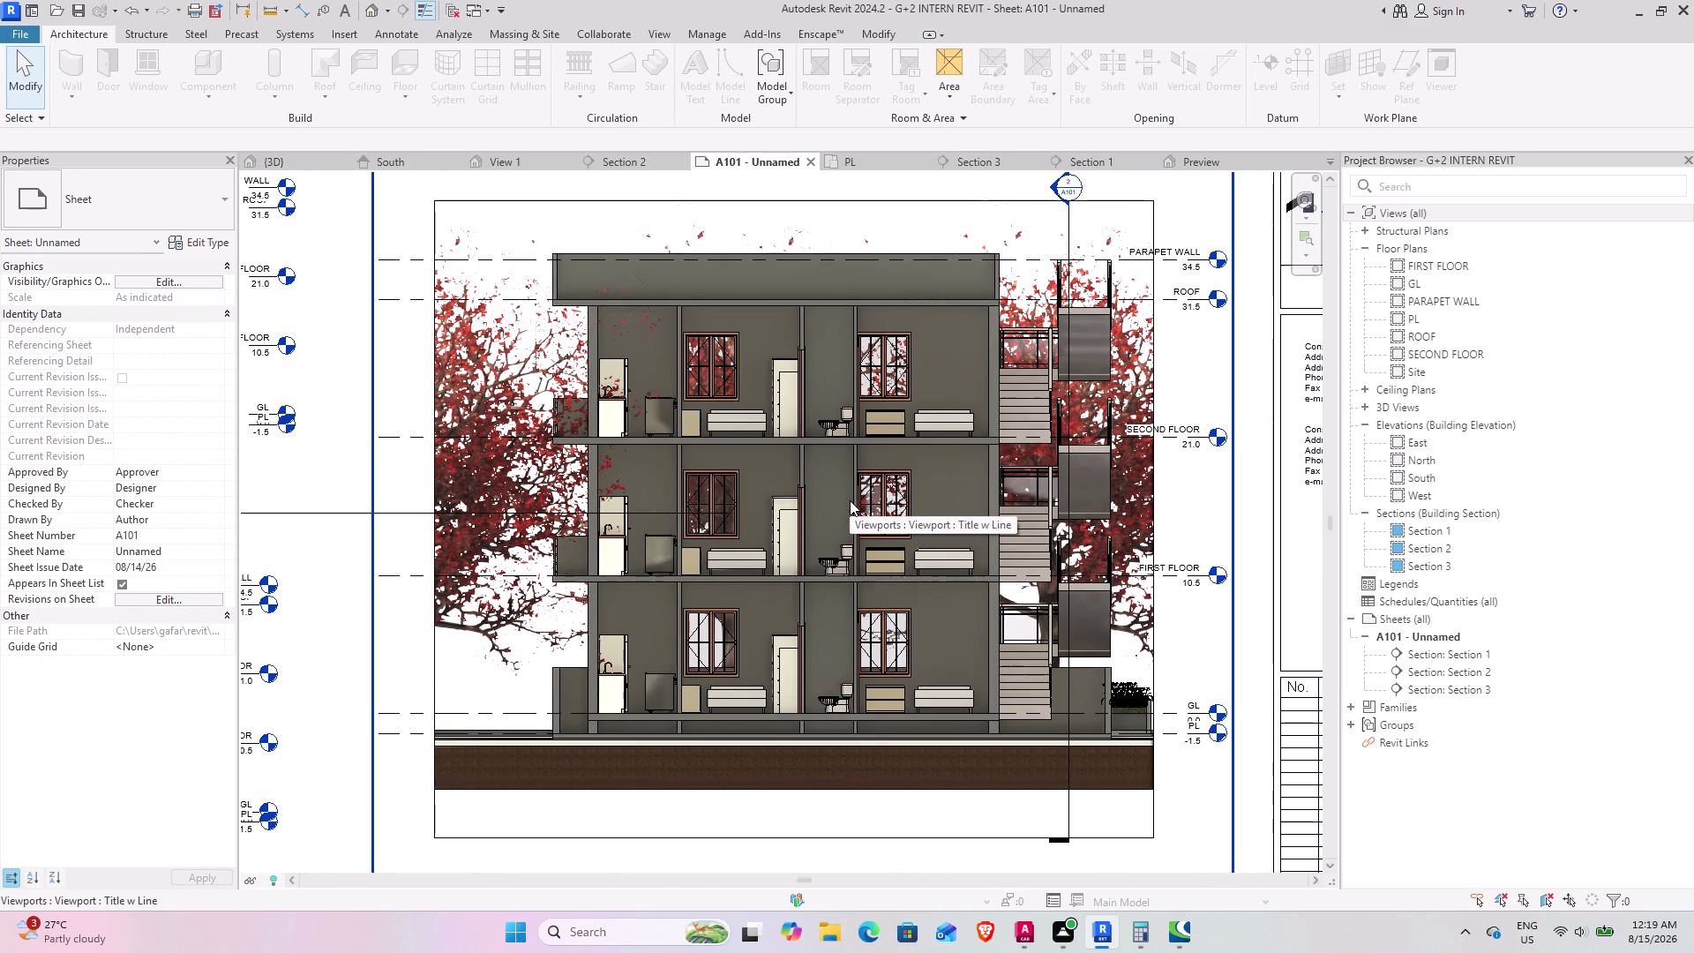
scroll(down, 3)
scroll(down, 3)
middle_drag(671, 471, 776, 492)
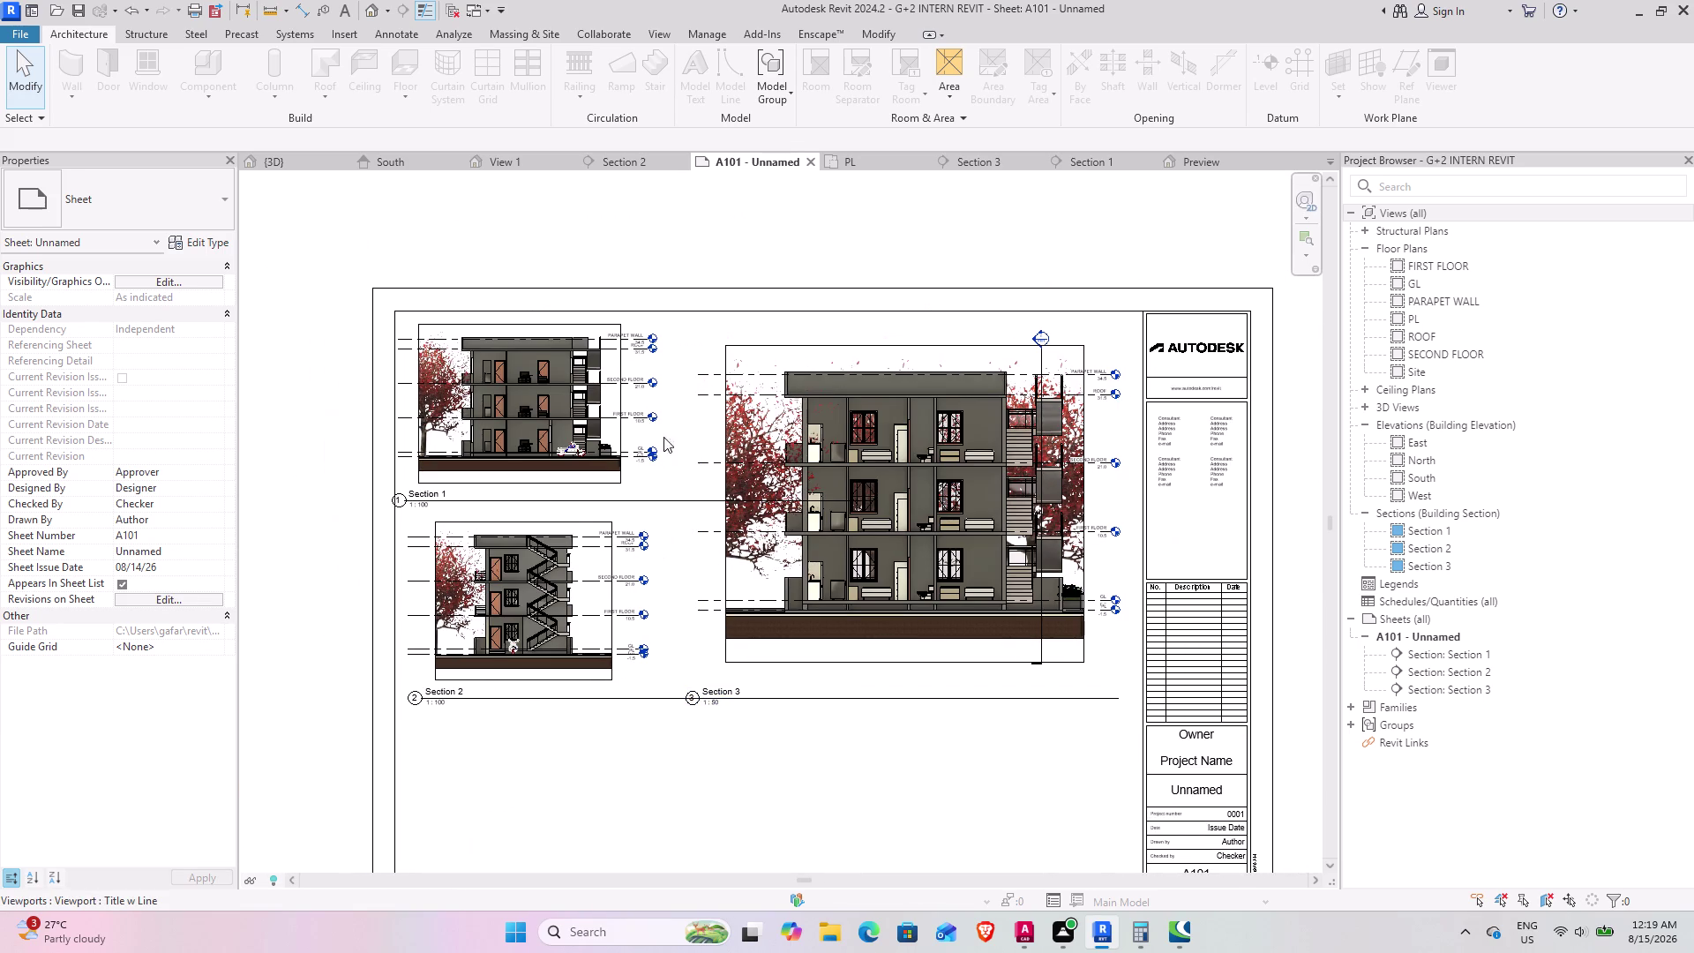
scroll(up, 3)
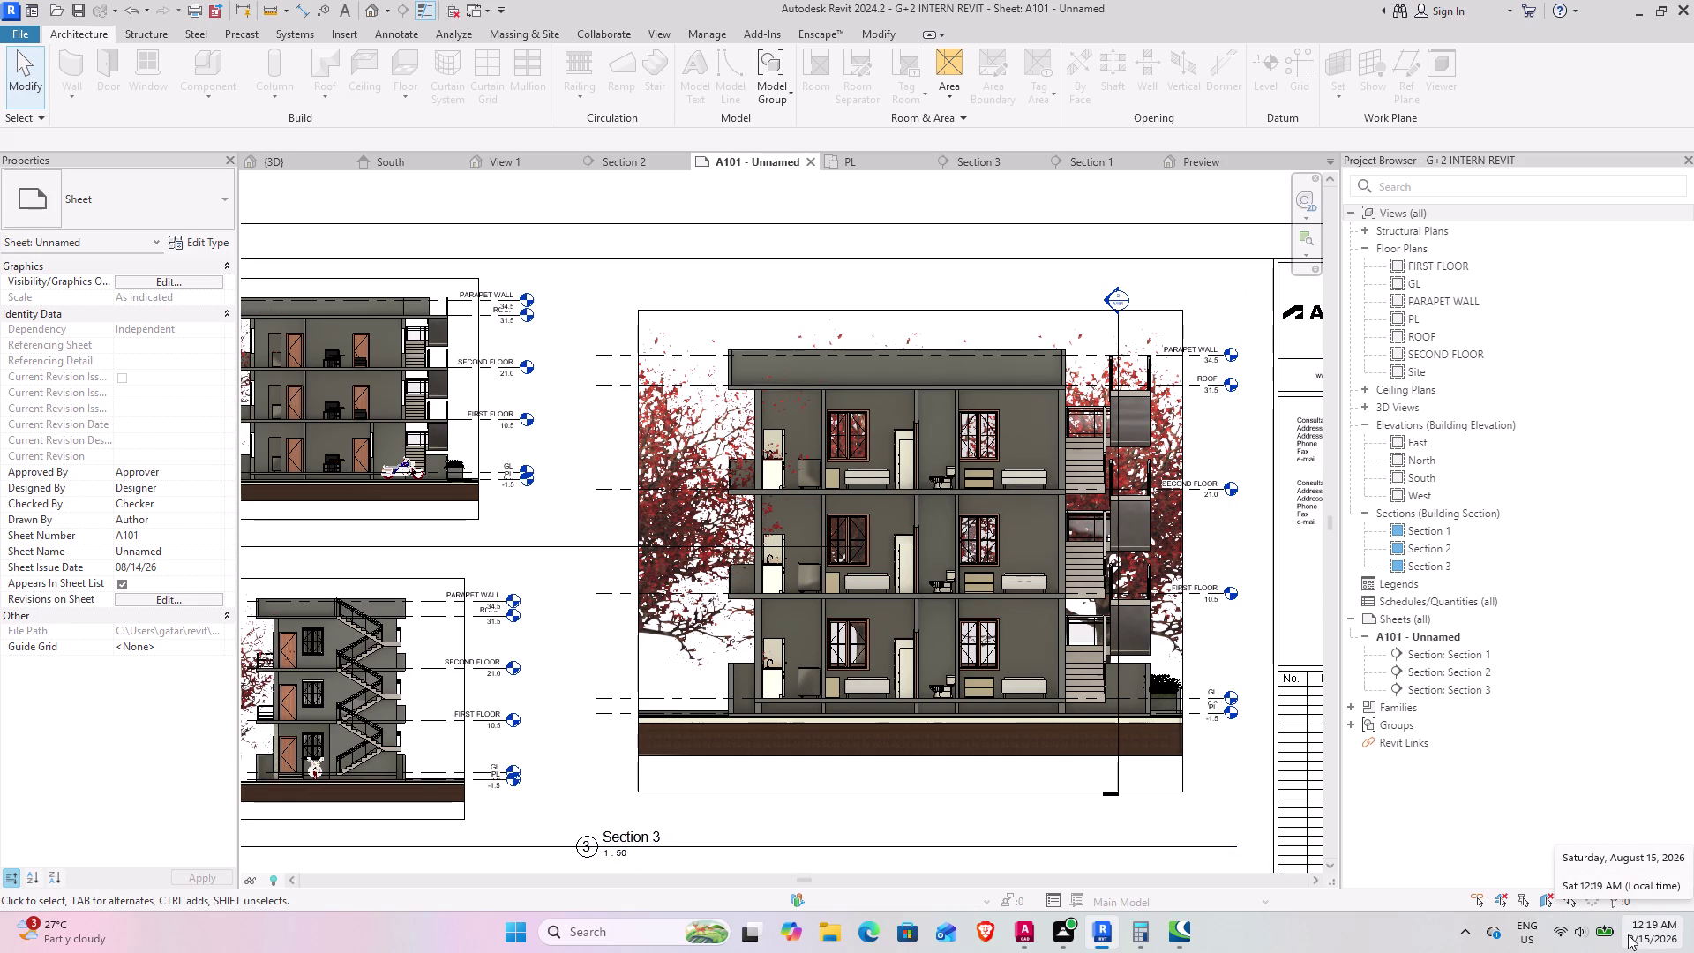
scroll(down, 3)
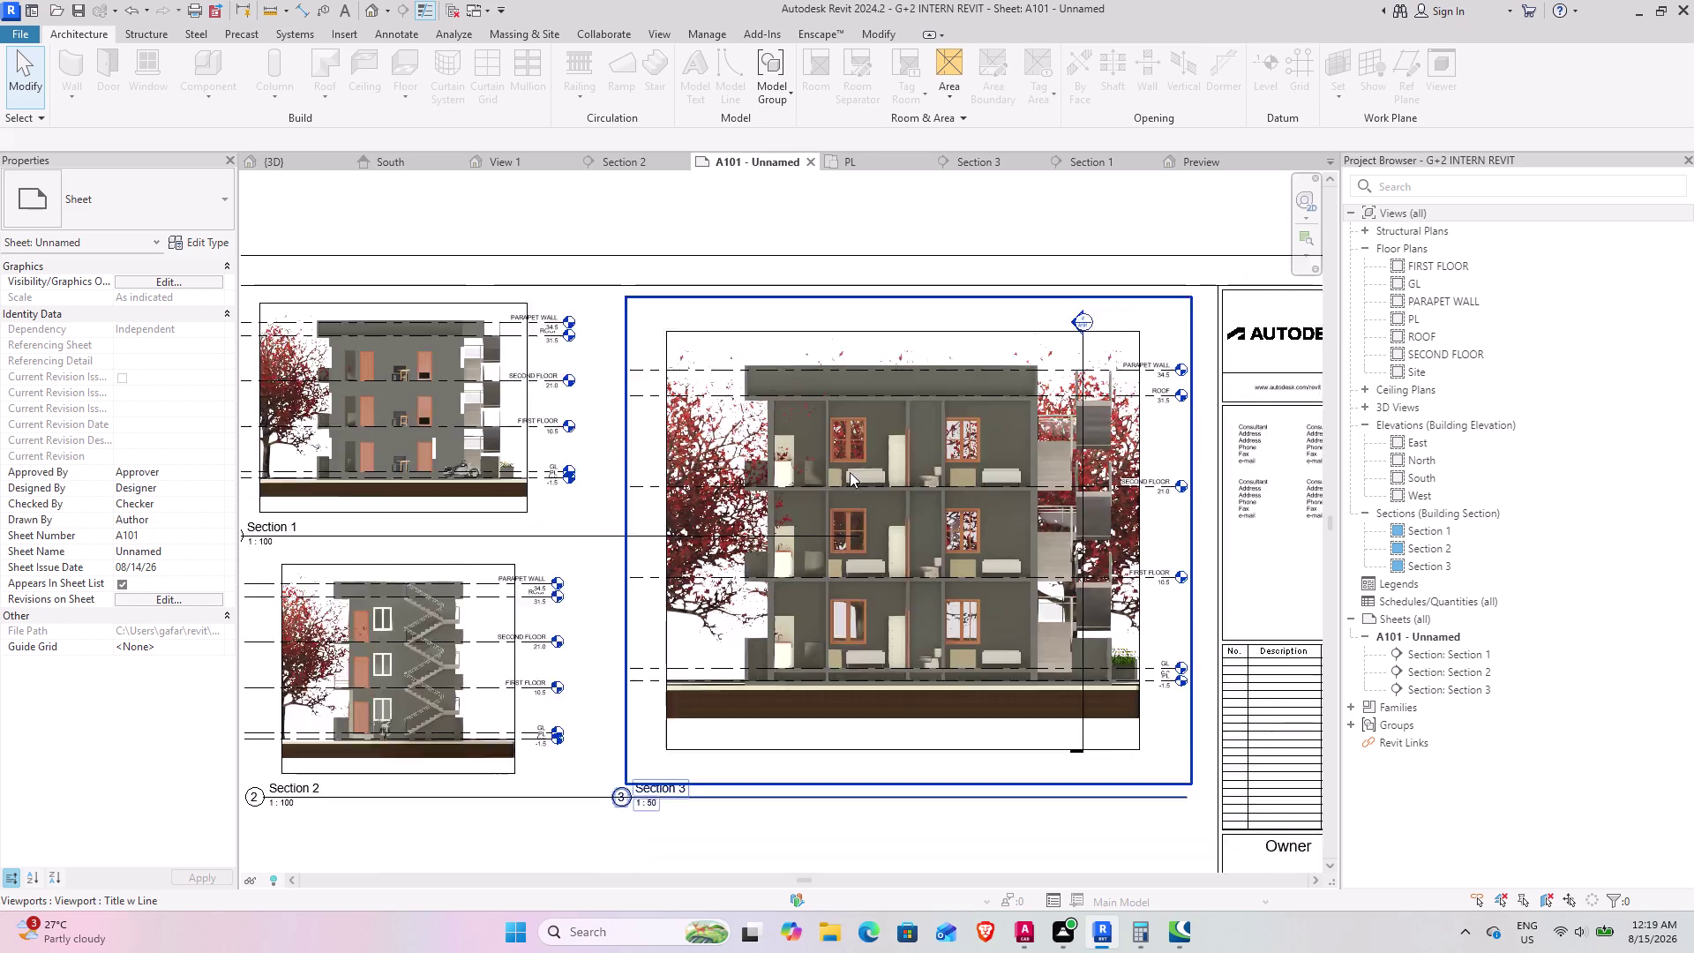
middle_drag(733, 508, 744, 419)
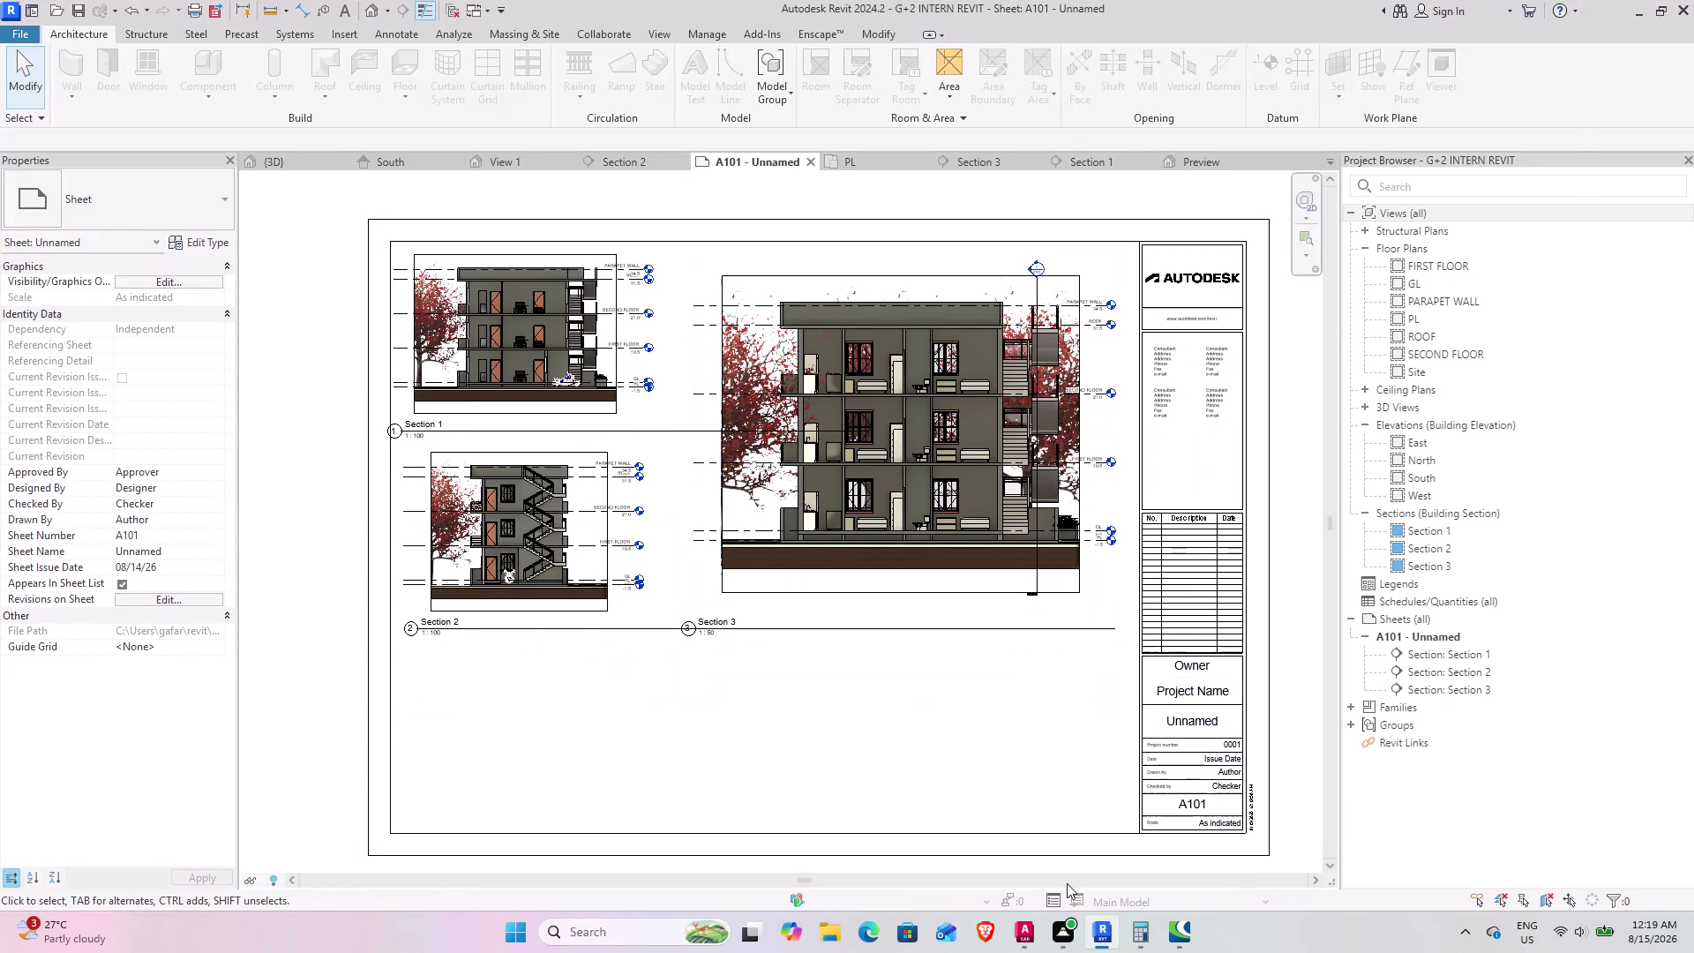